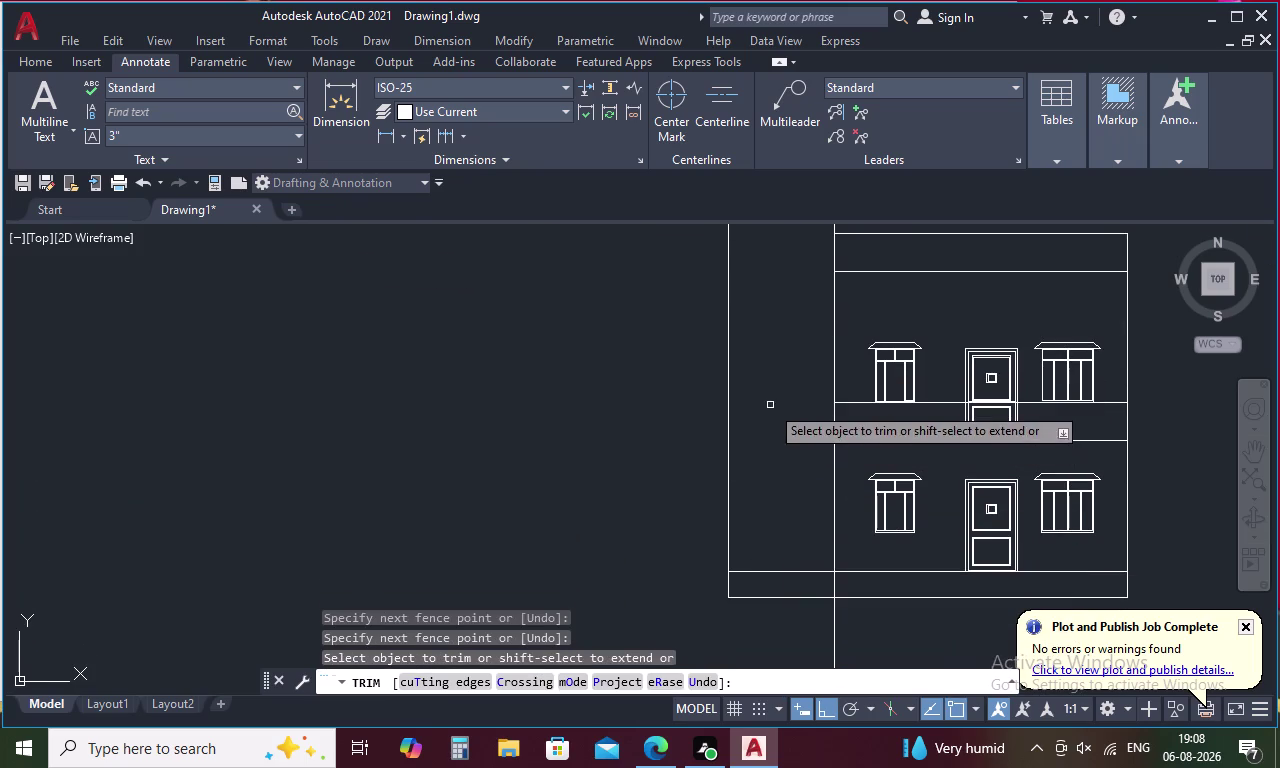
Trim the vertical line hanging below the front elevation so it ends at its base.
middle_drag(770, 405, 759, 430)
scroll(down, 3)
key(Escape)
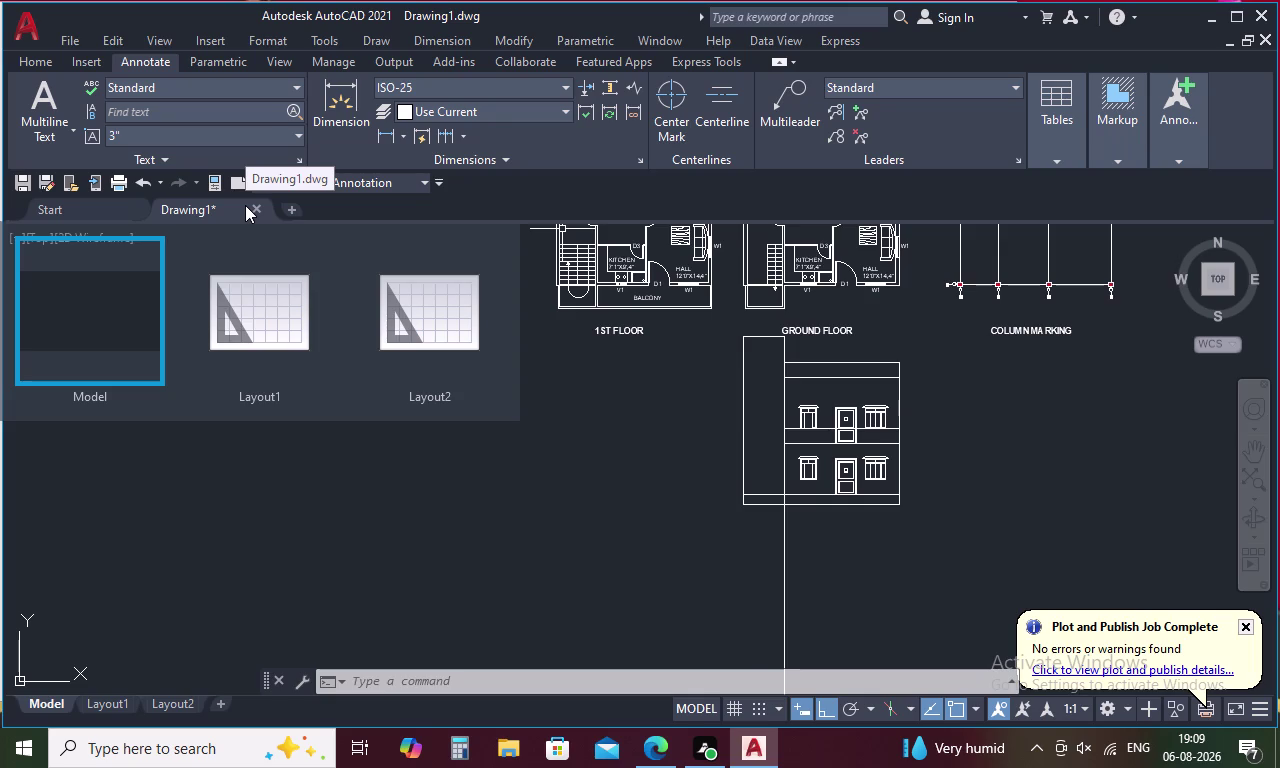
key(Escape)
key(t)
key(r)
key(space)
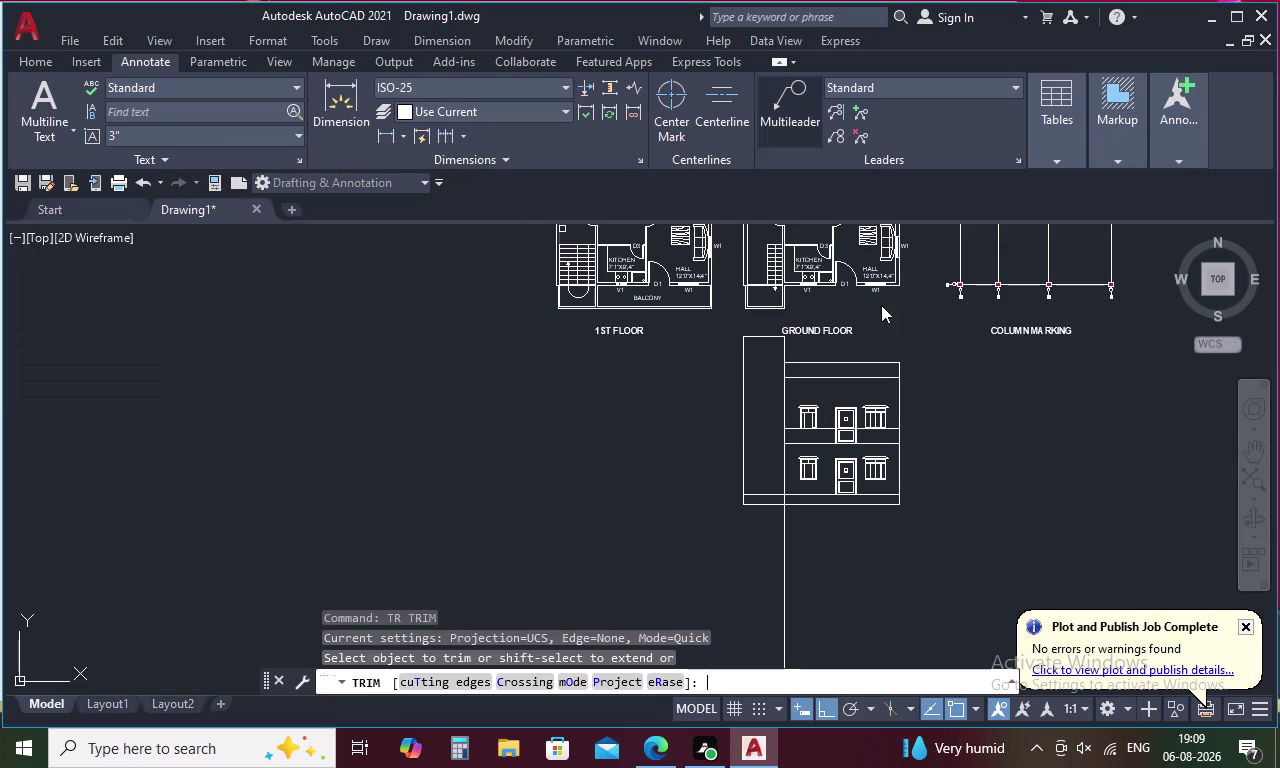
click(782, 510)
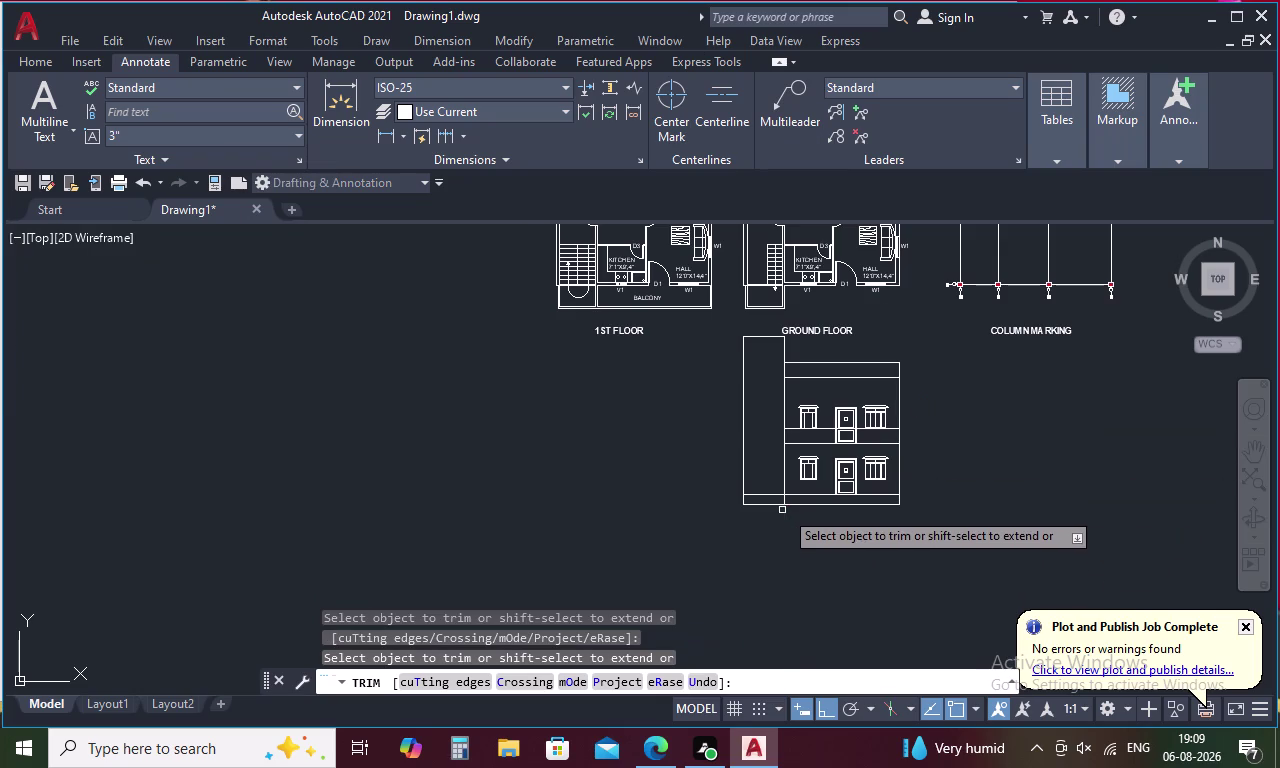
middle_drag(826, 375, 827, 418)
key(Escape)
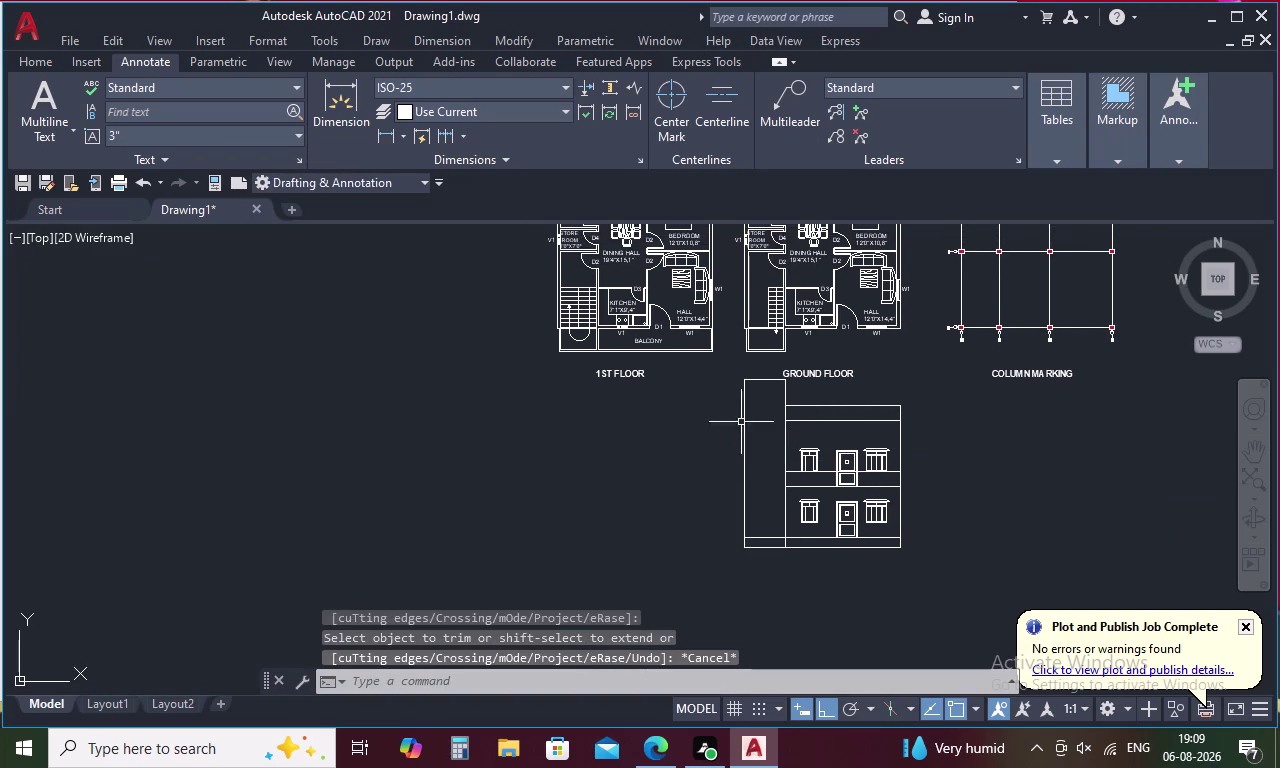
Offset an elevation line by 1 foot.
text(O)
key(space)
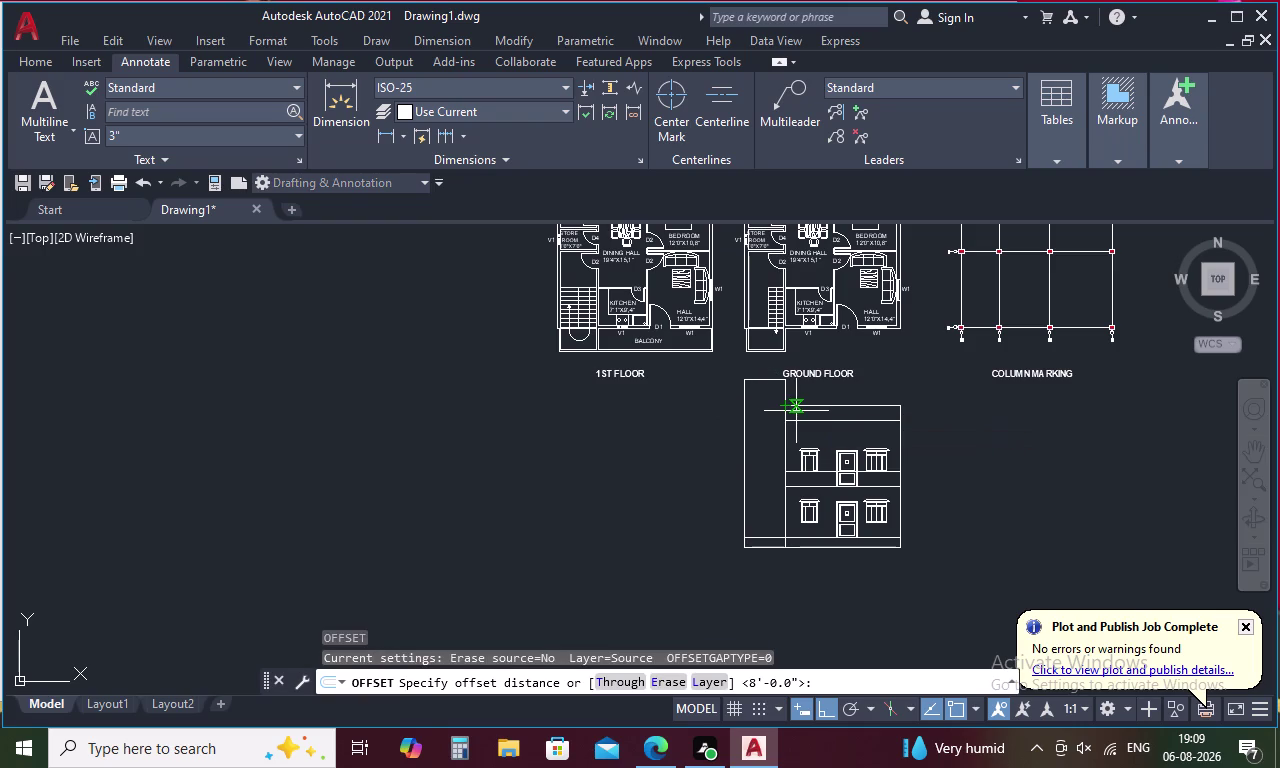
key(Escape)
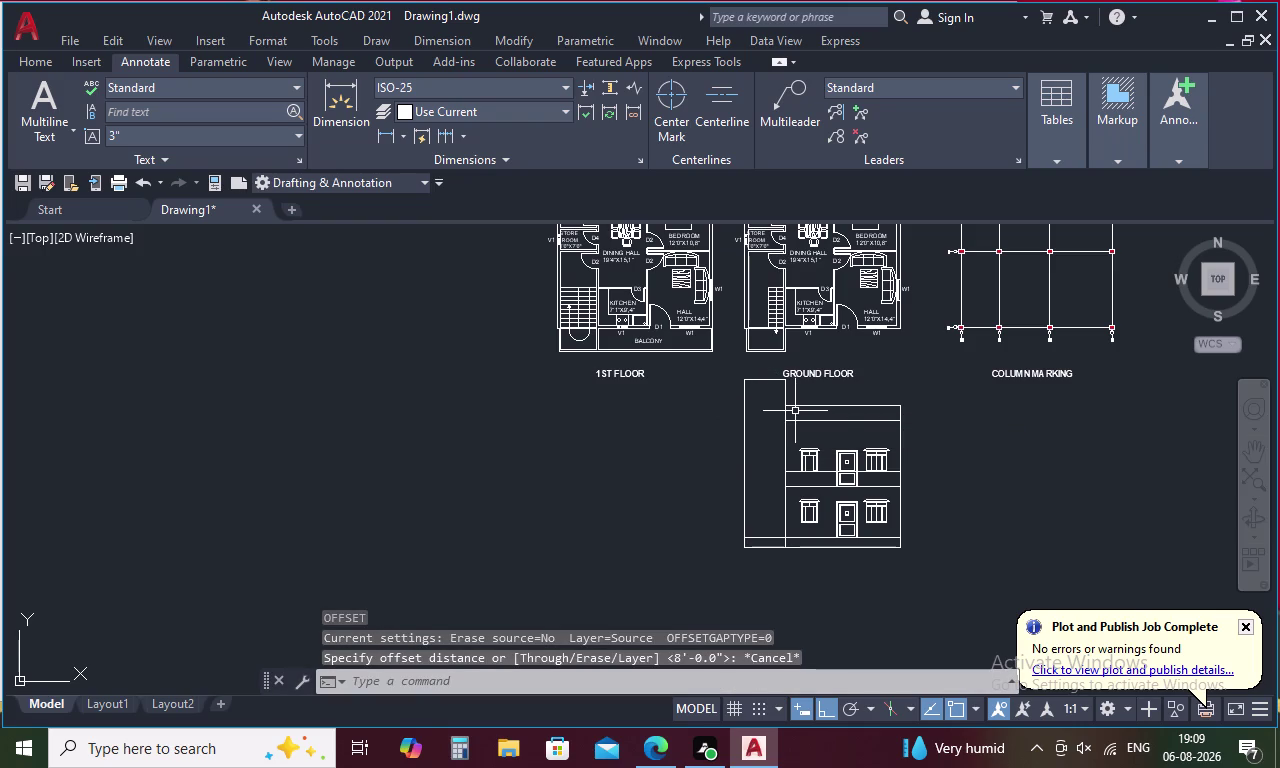
text(O 1)
key(apostrophe)
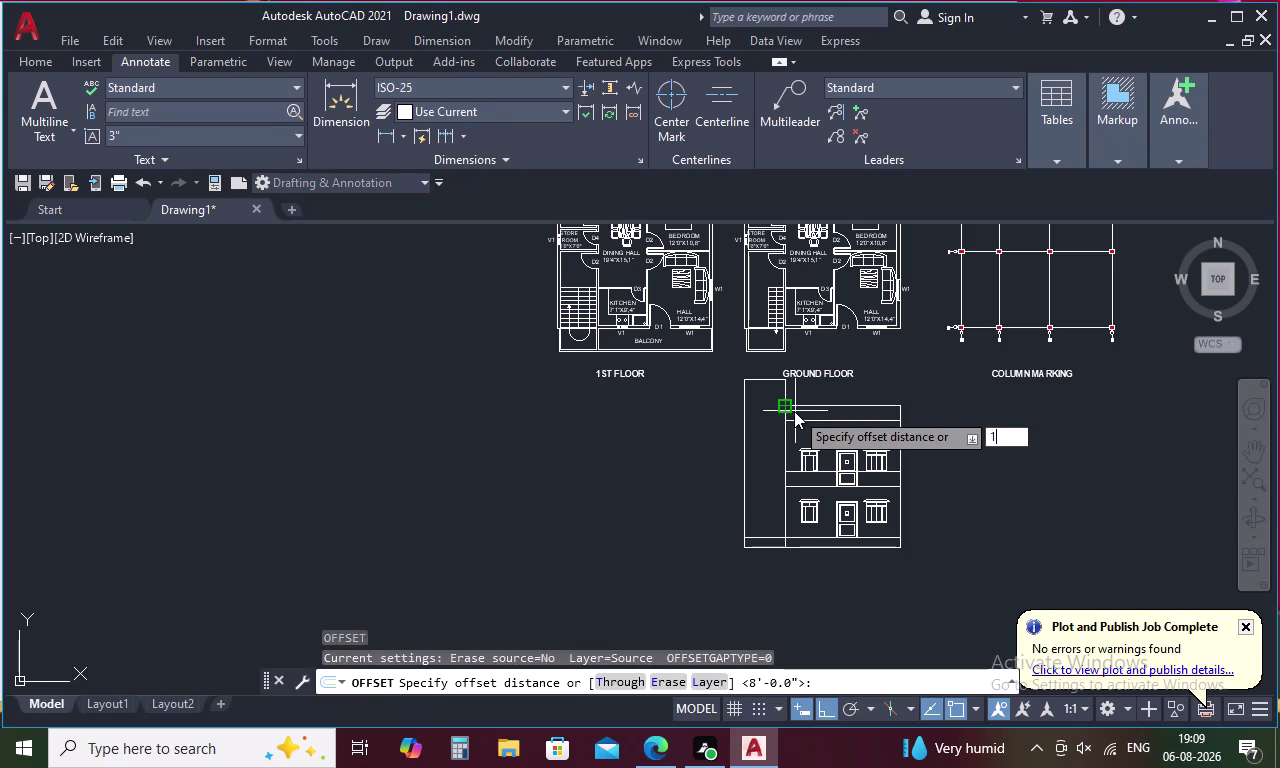
key(space)
click(768, 378)
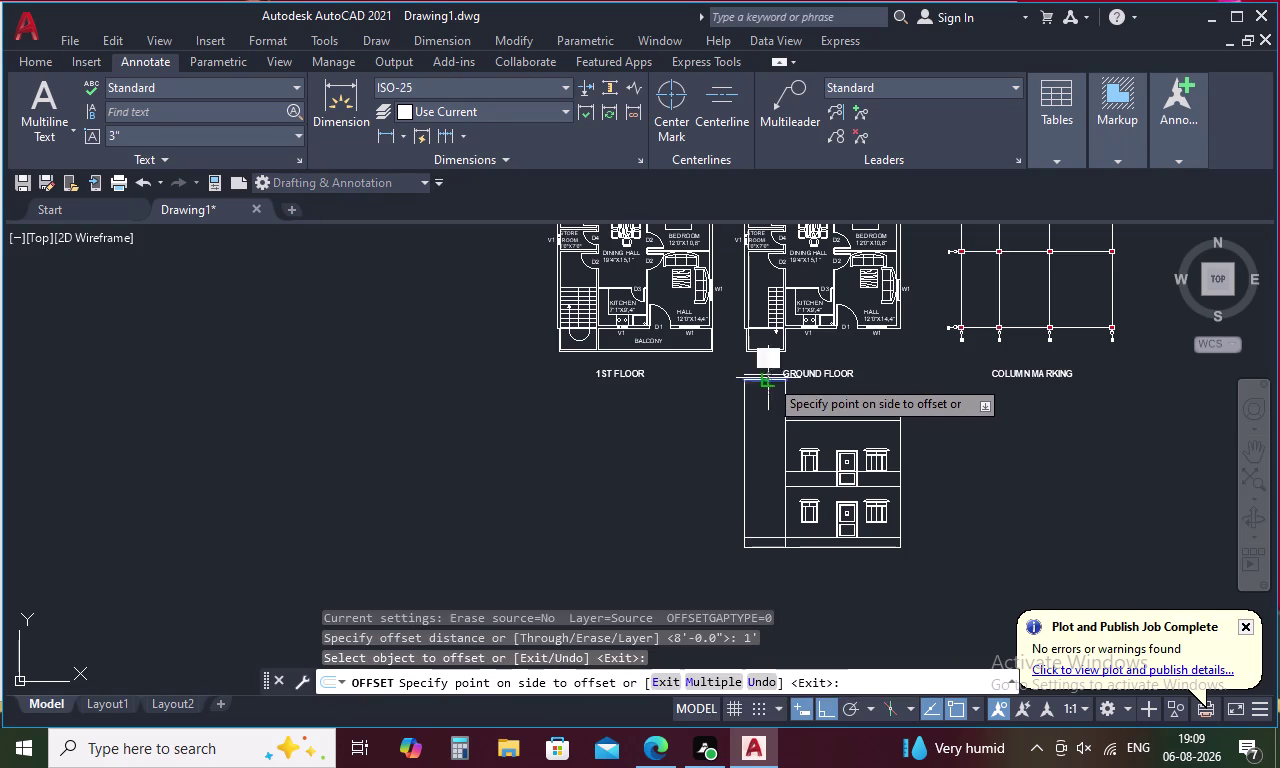
click(775, 401)
key(Escape)
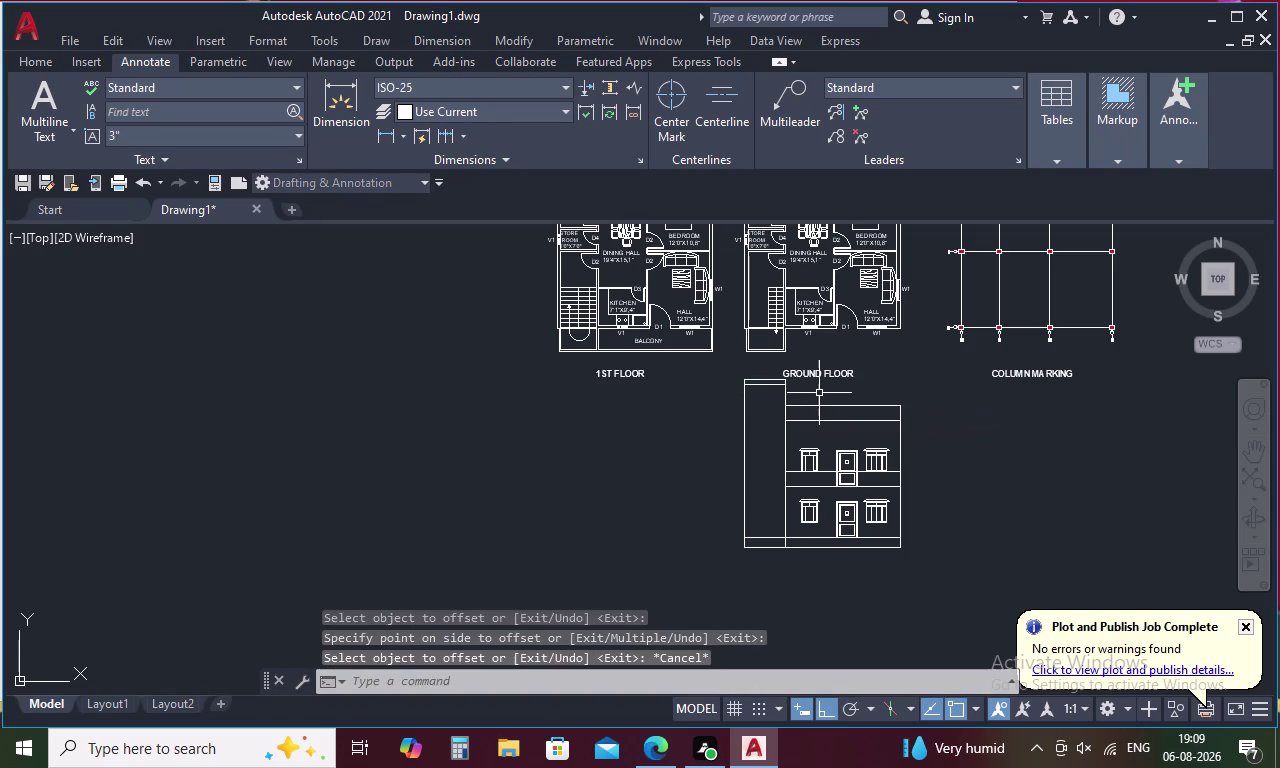
Draw a short line from the block's top corner, then delete the mistaken line.
scroll(up, 3)
text(L)
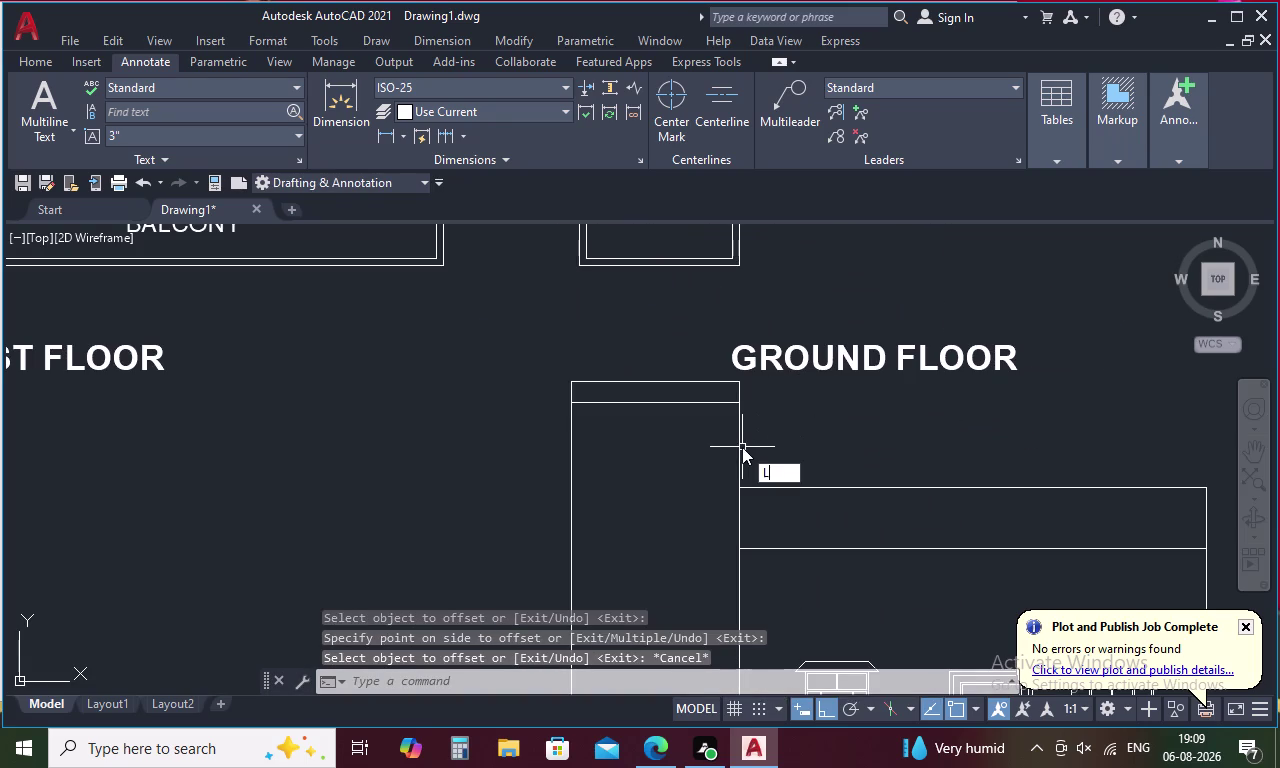
key(space)
click(743, 386)
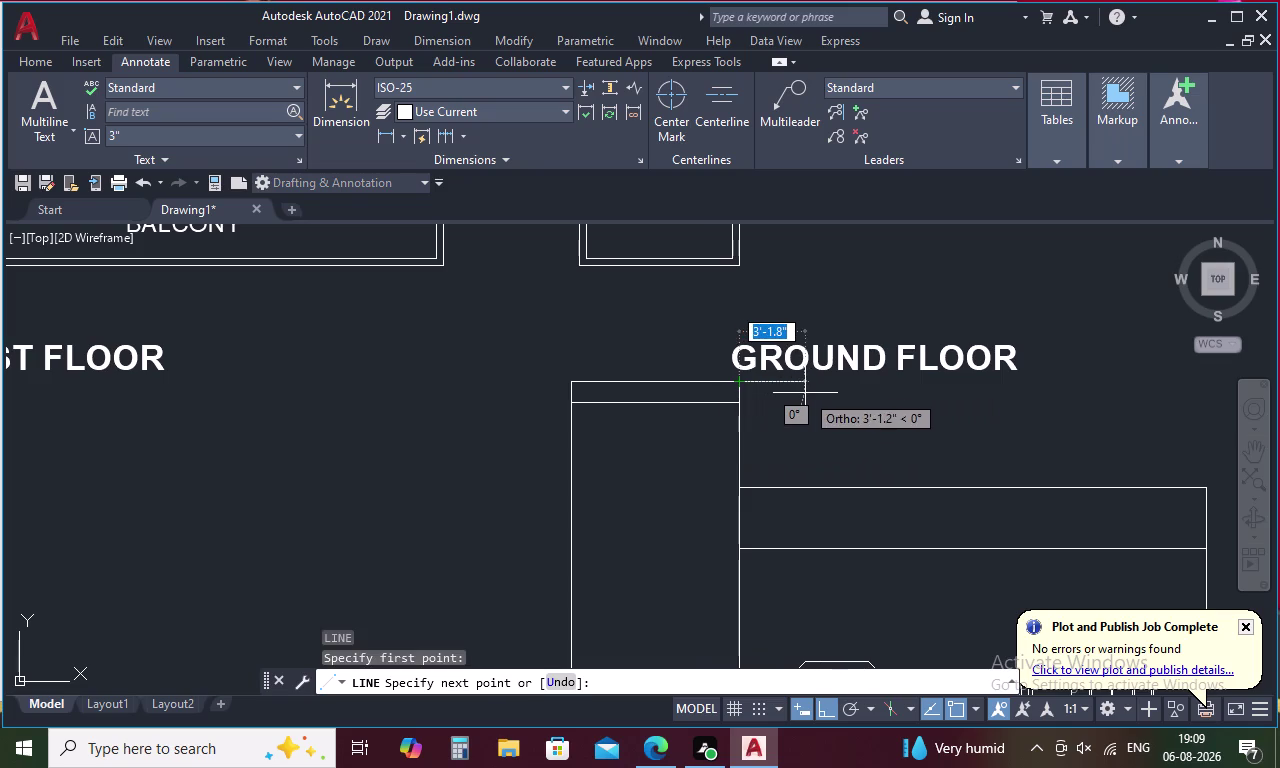
key(1)
key(Return)
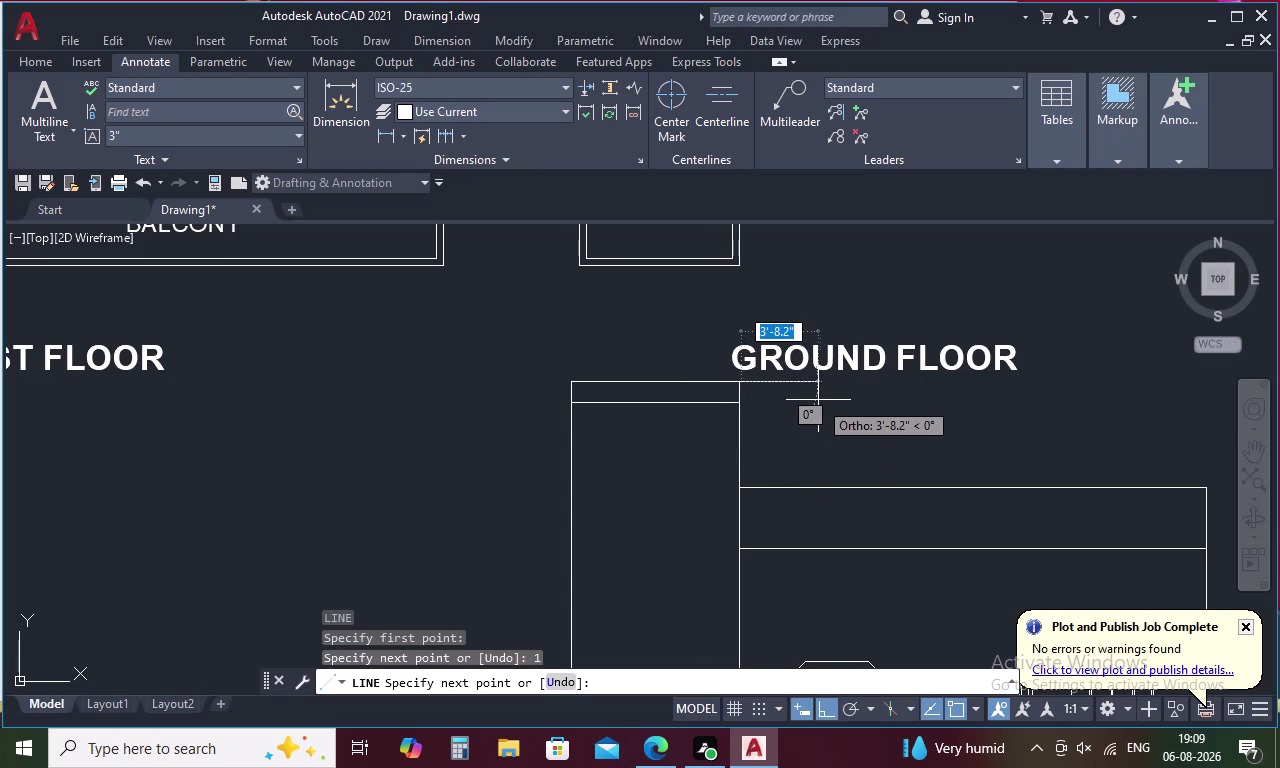
key(Escape)
scroll(up, 3)
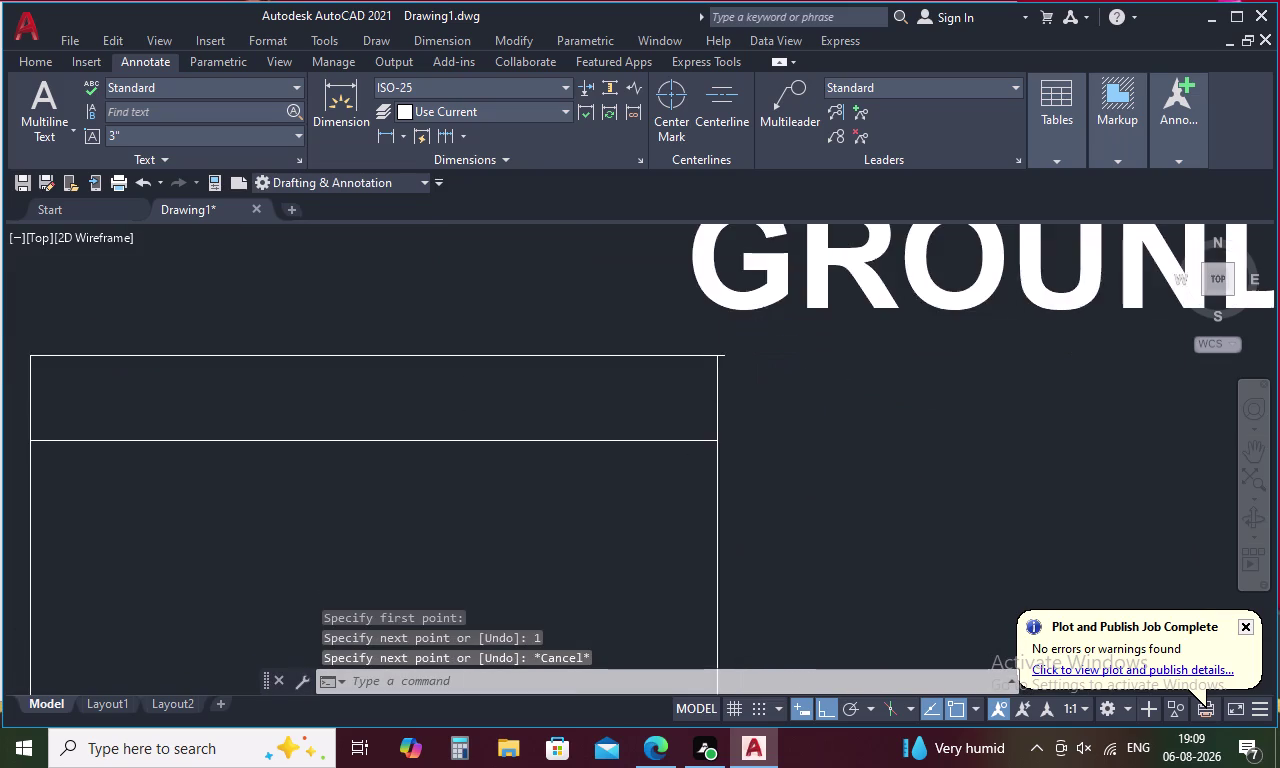
click(707, 335)
key(Delete)
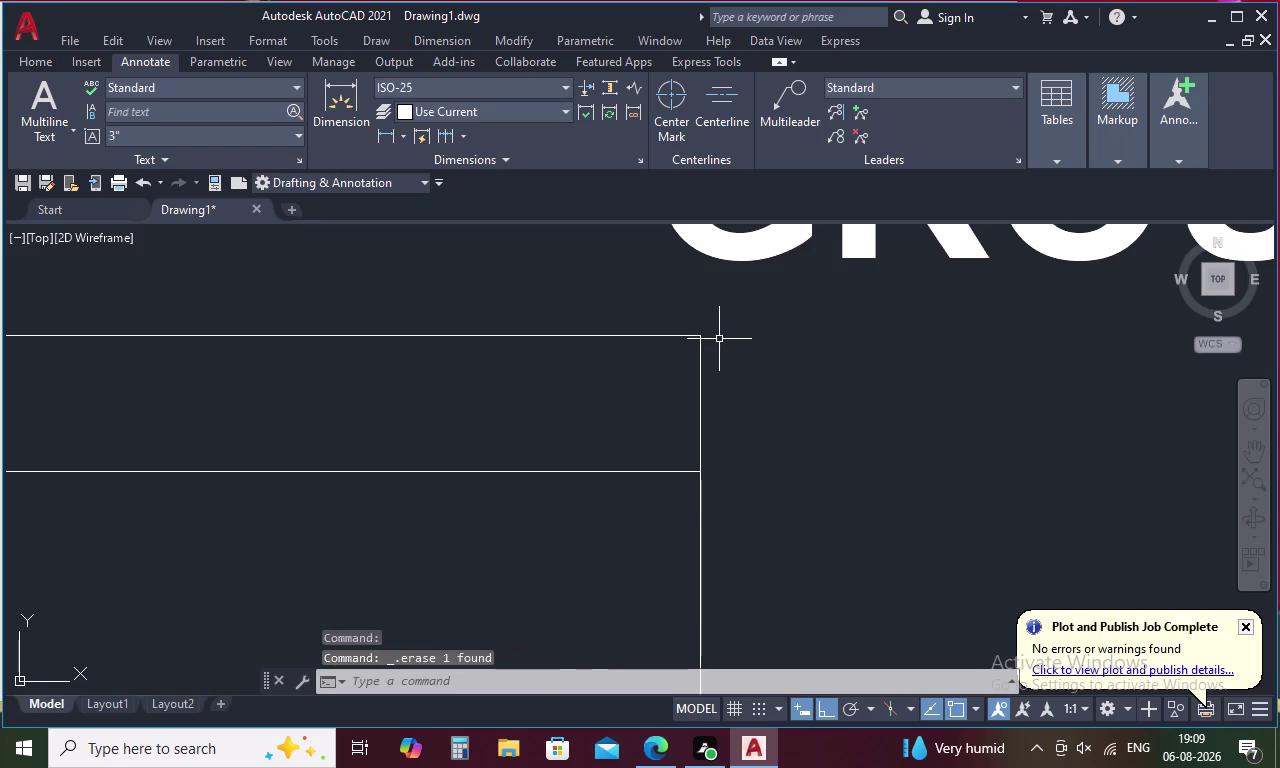
Abandon another 1' line attempt and delete the stray diagonal line.
text(L)
key(space)
key(1)
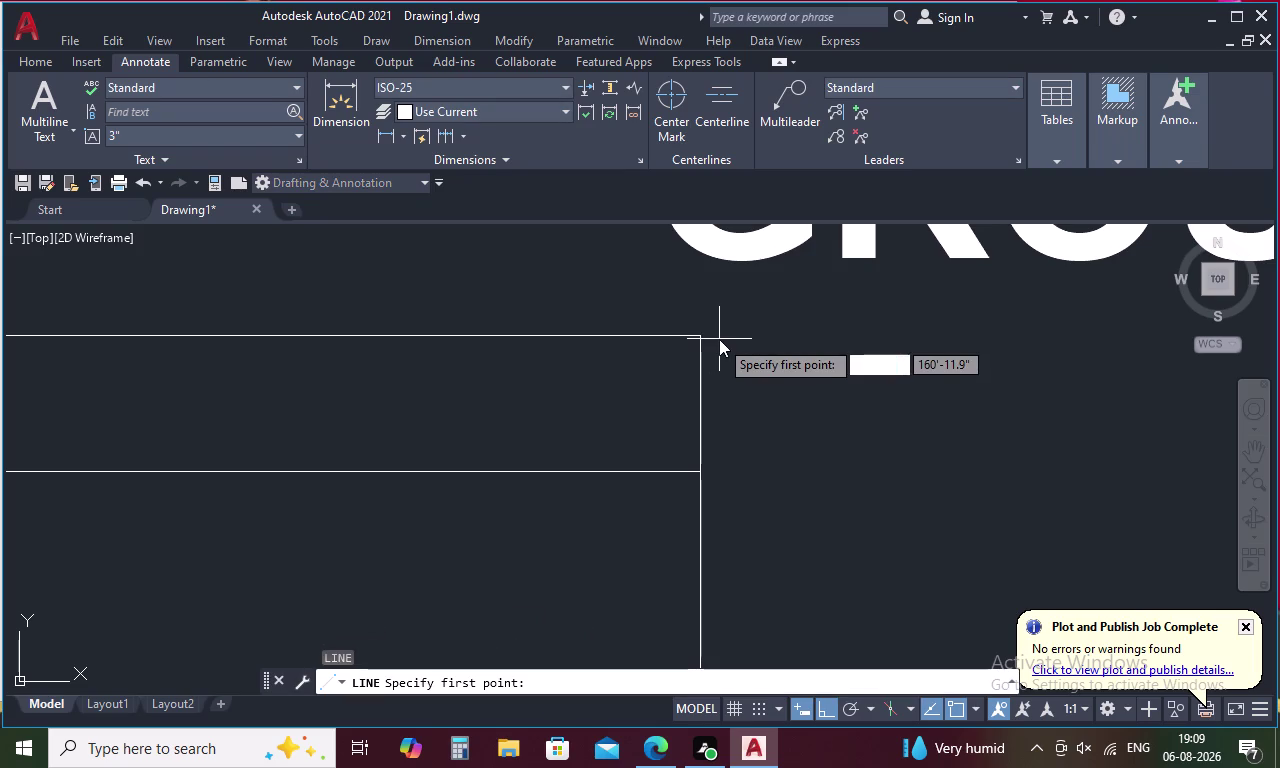
text(')
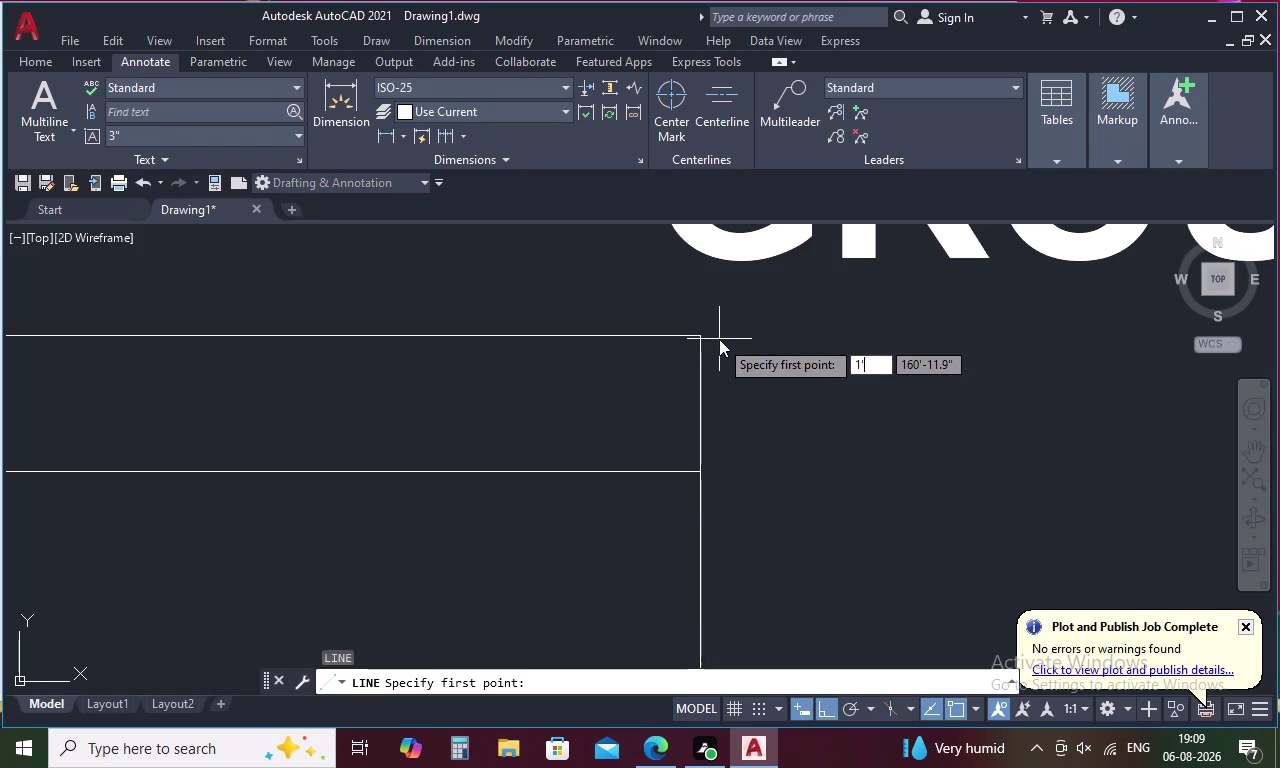
key(space)
click(705, 338)
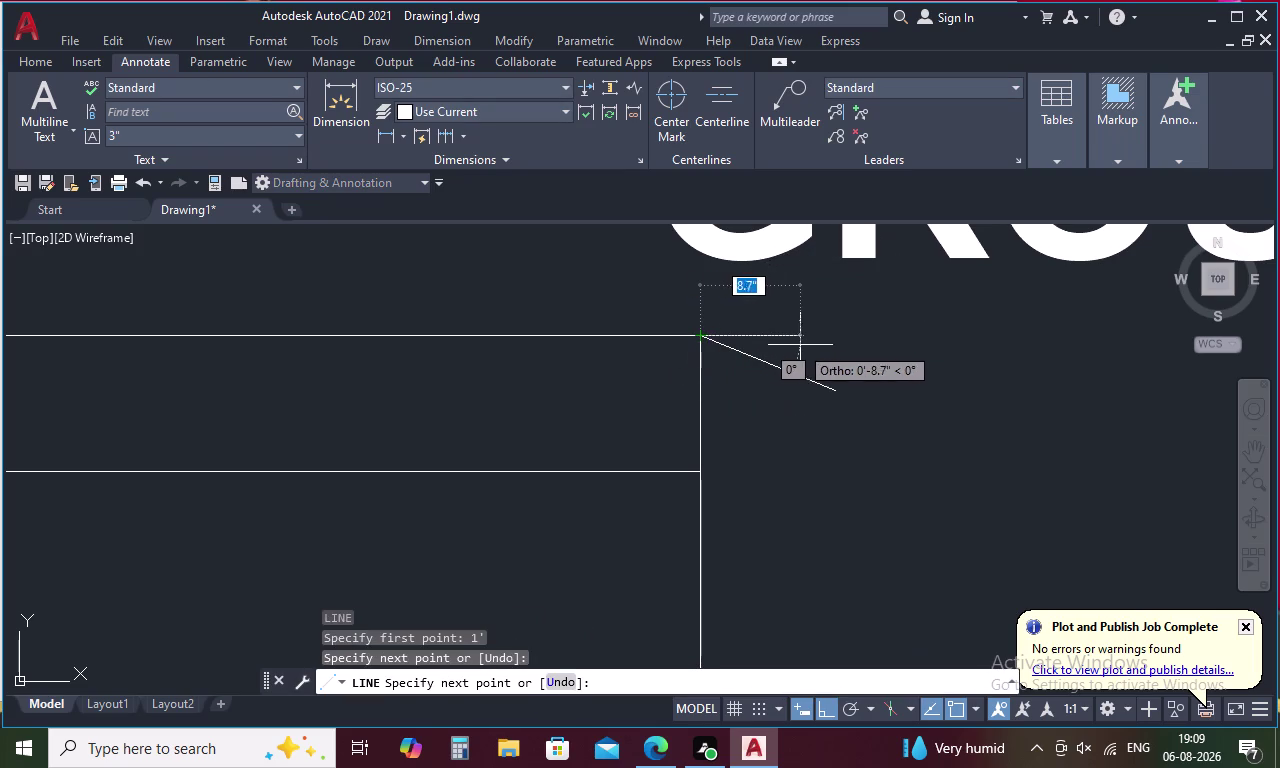
key(Escape)
click(793, 368)
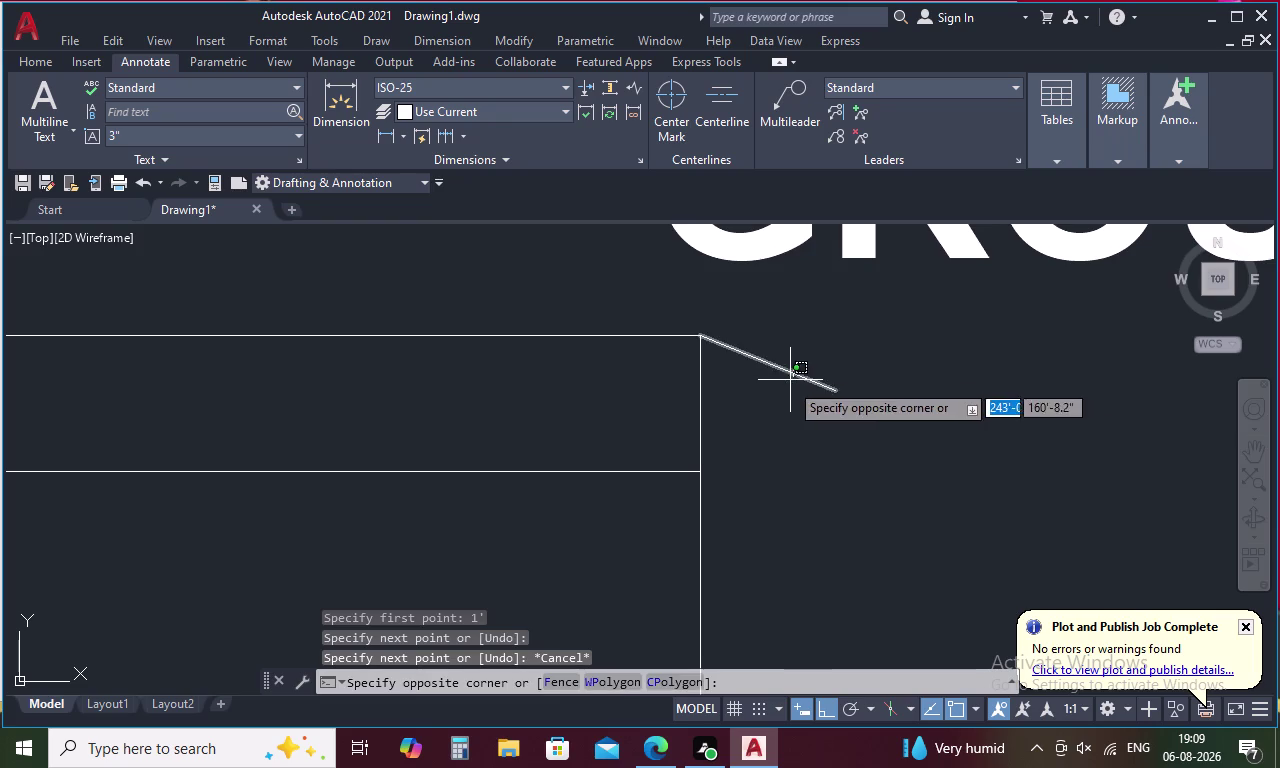
click(789, 382)
key(Delete)
Draw the projection lines from the top corner: 1' right, 1' down, back to the edge.
text(L)
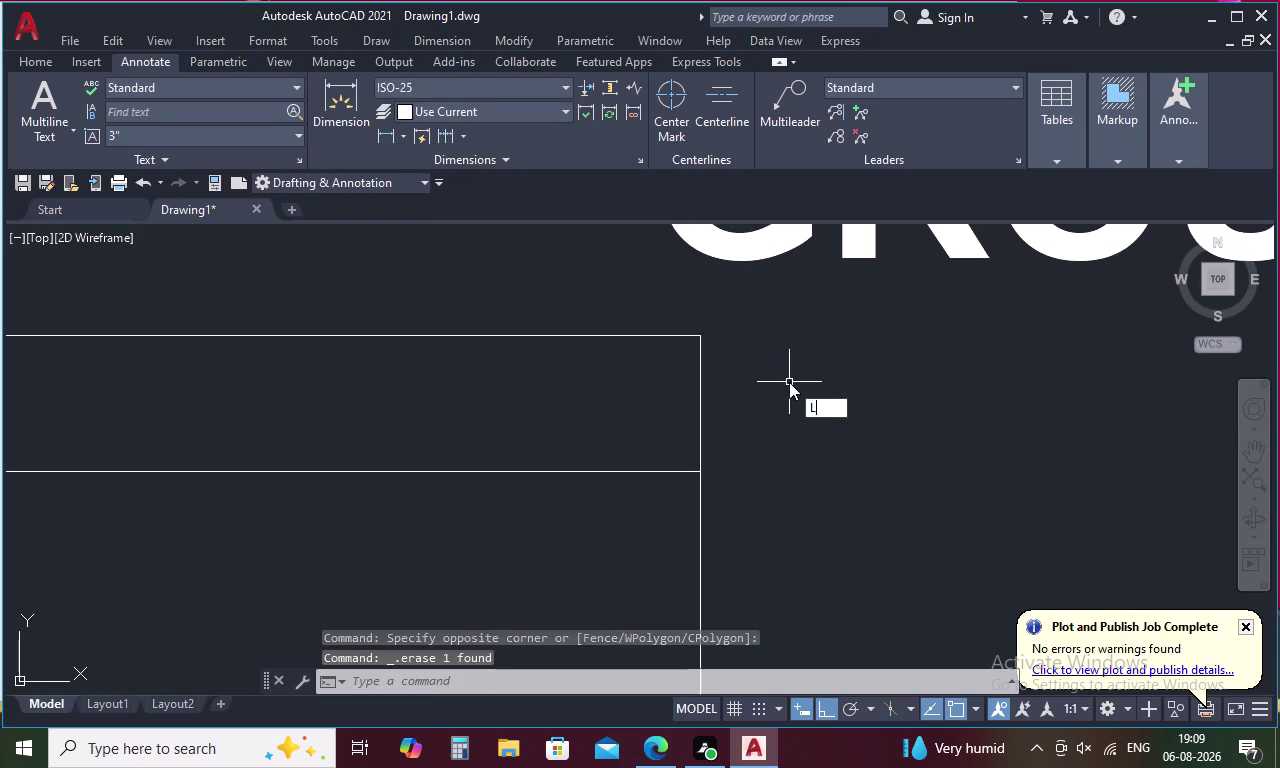
key(space)
click(702, 337)
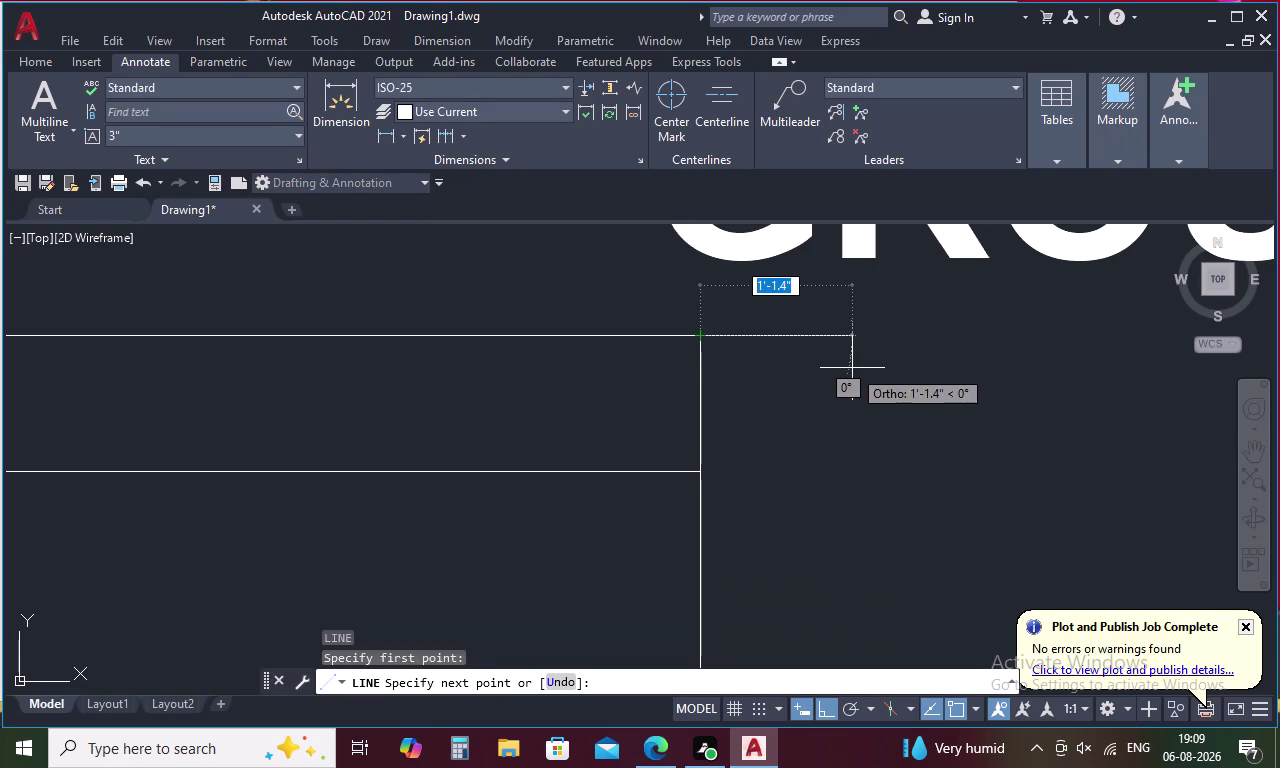
text(1[)
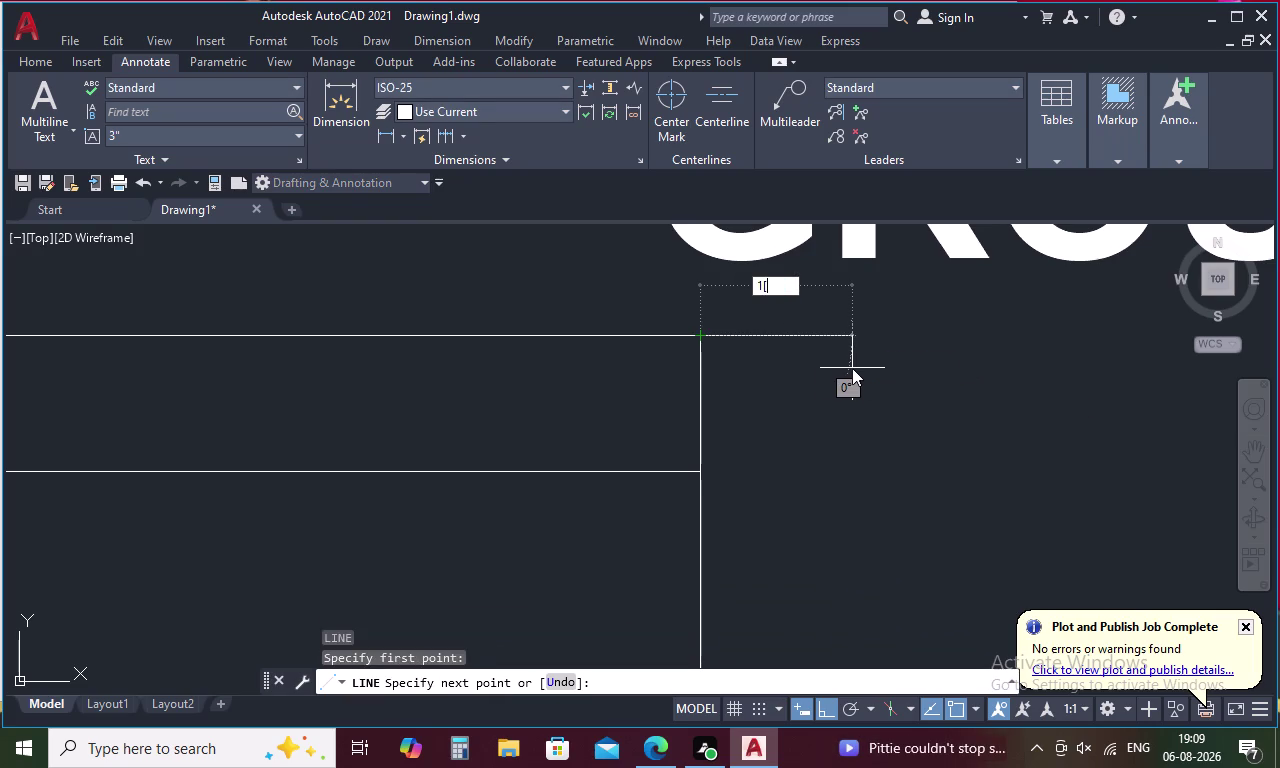
key(BackSpace)
text(')
key(space)
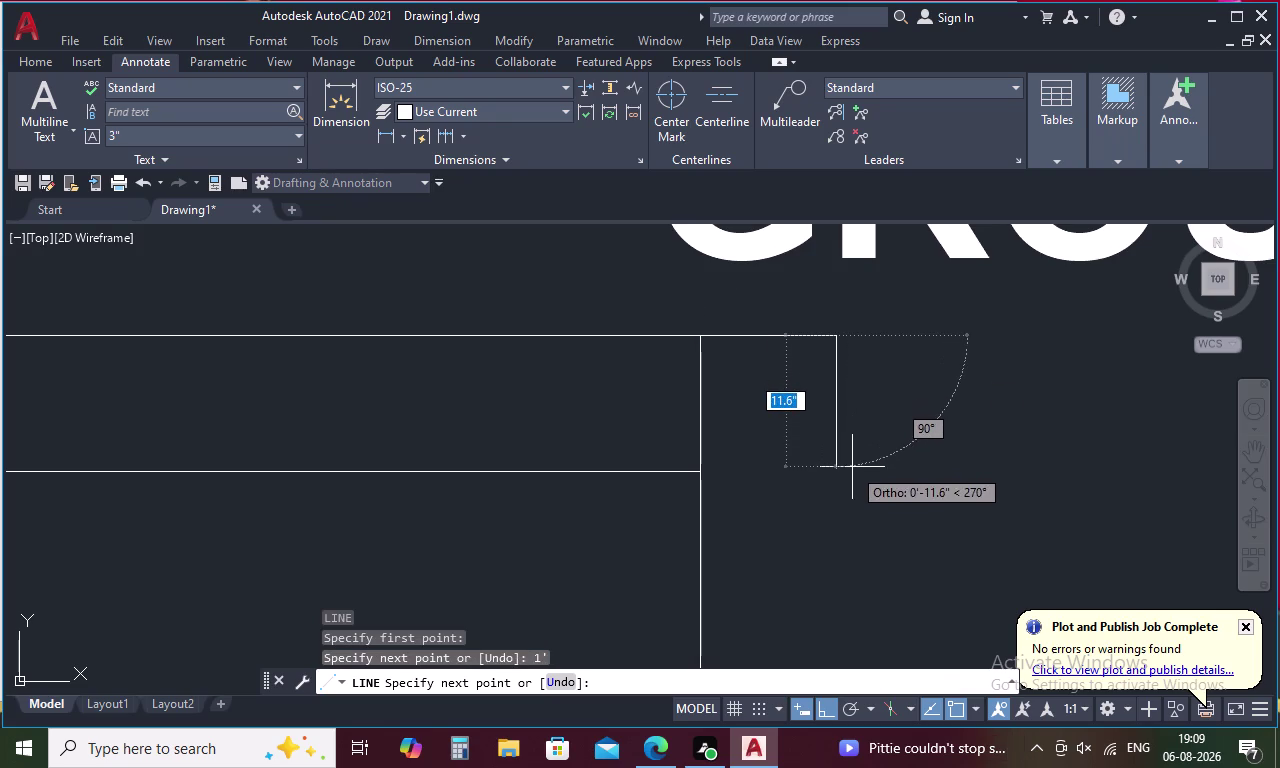
key(1)
key(apostrophe)
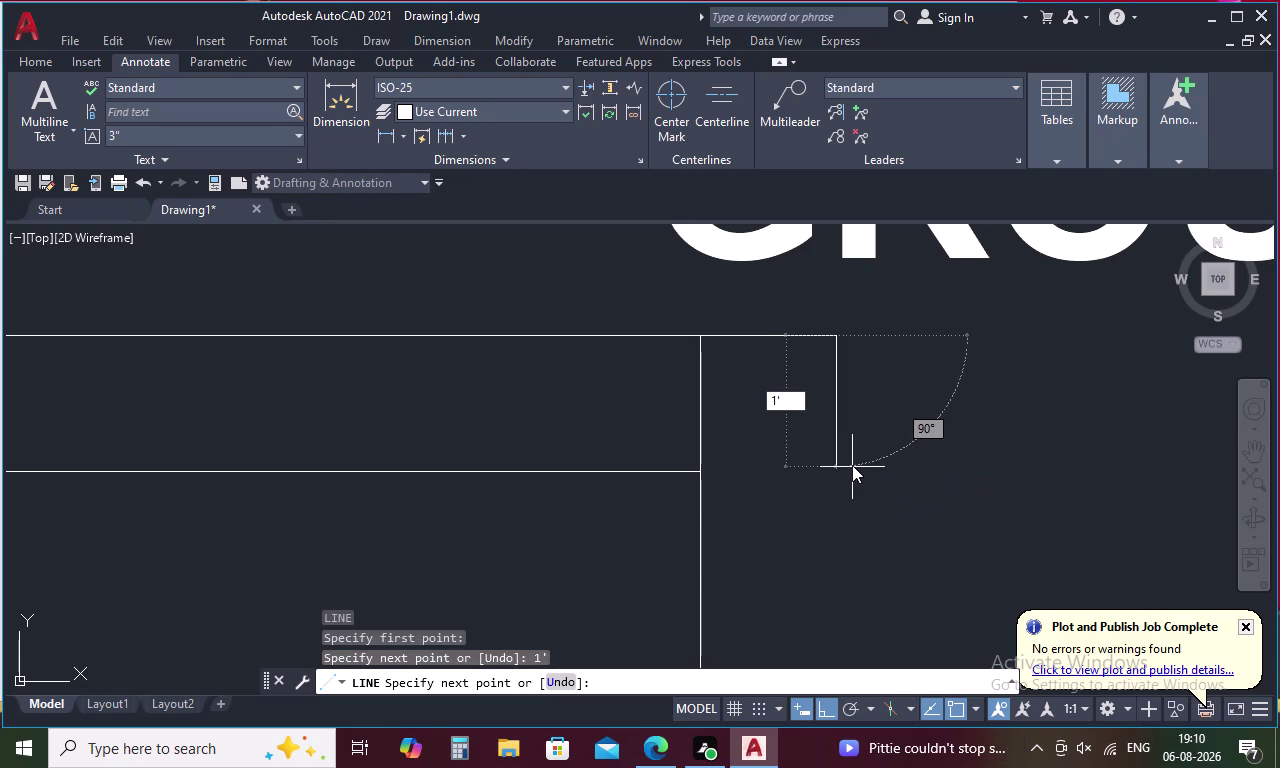
key(space)
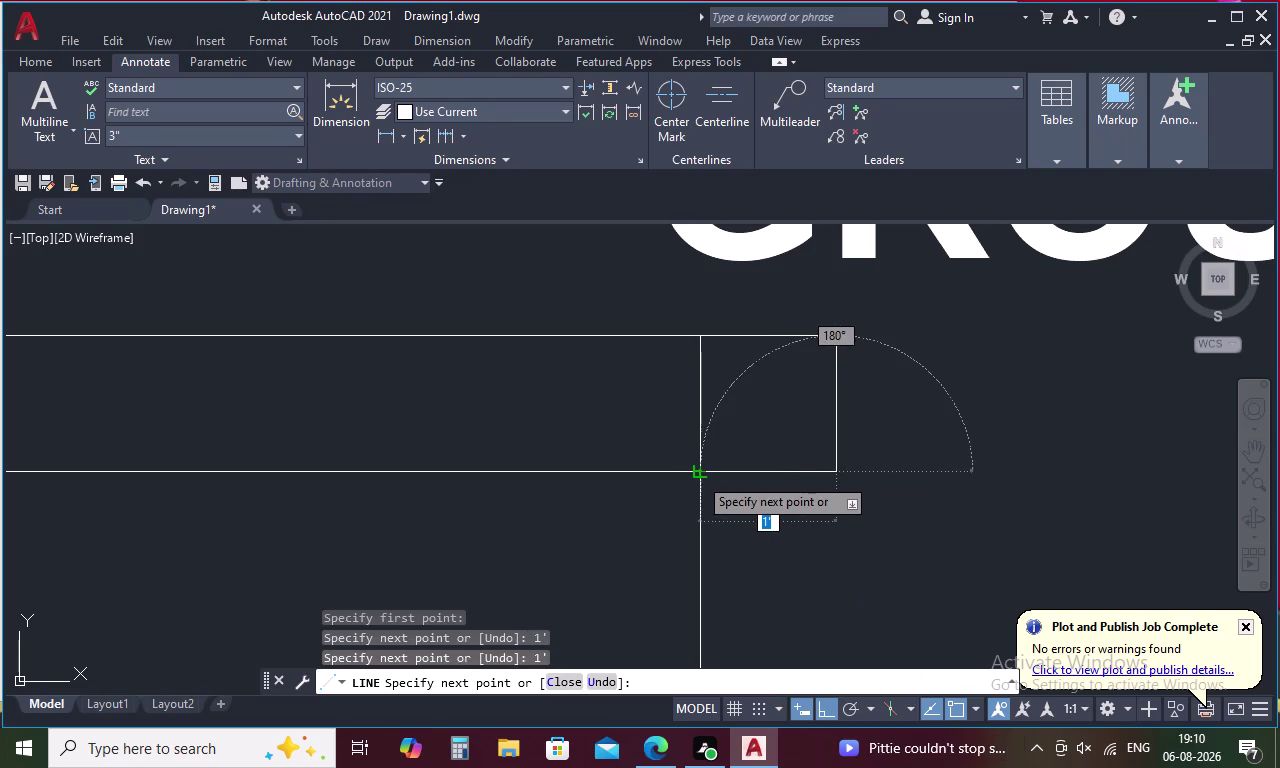
click(698, 476)
key(Escape)
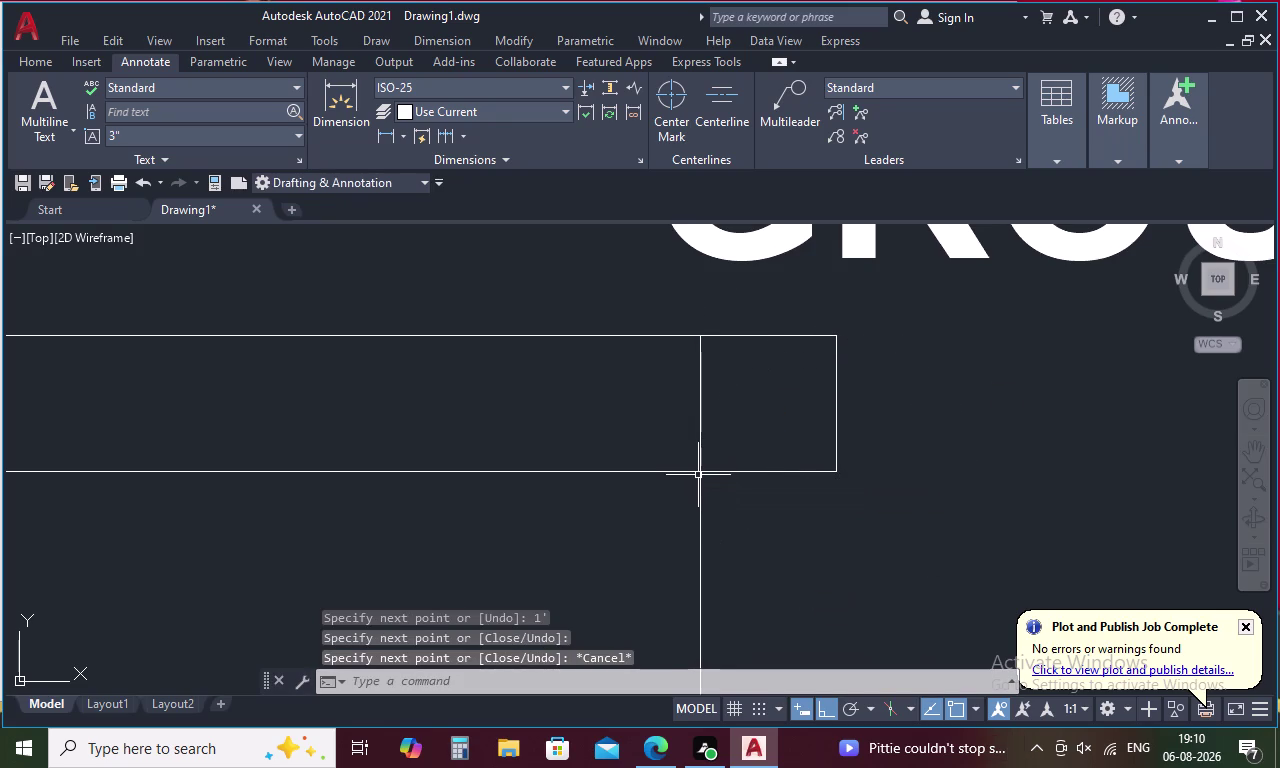
Trim away the inner line dividing the new one-foot box.
key(t)
key(r)
key(space)
click(698, 431)
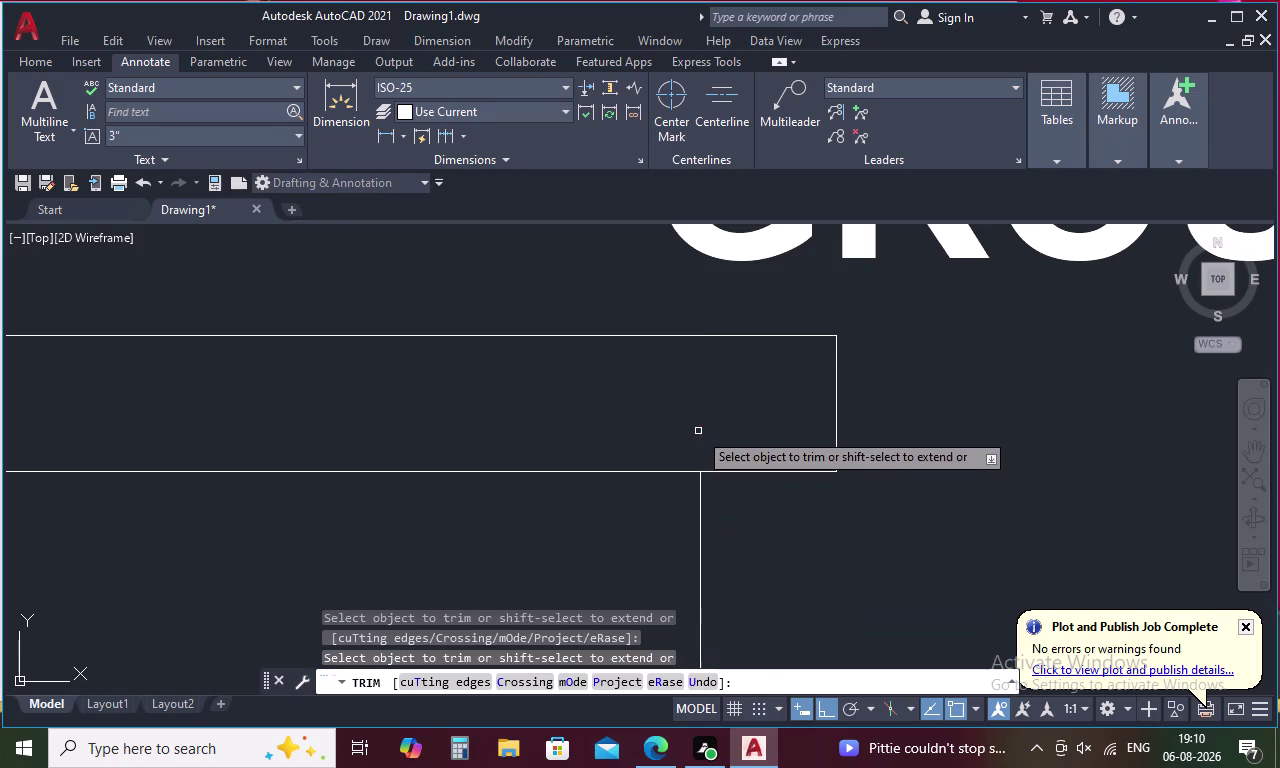
End trimming and center the two-storey elevation below the ground-floor plan.
scroll(down, 3)
middle_drag(726, 483, 735, 409)
scroll(down, 3)
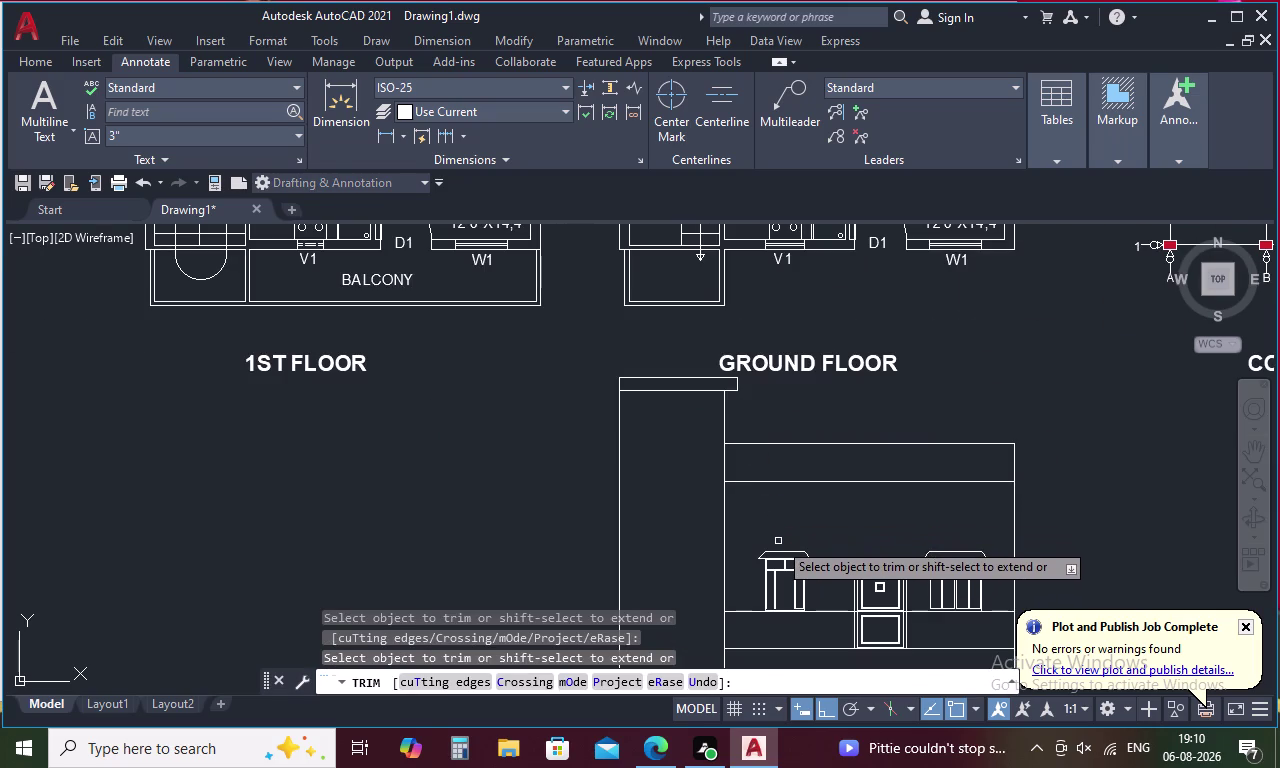
scroll(down, 3)
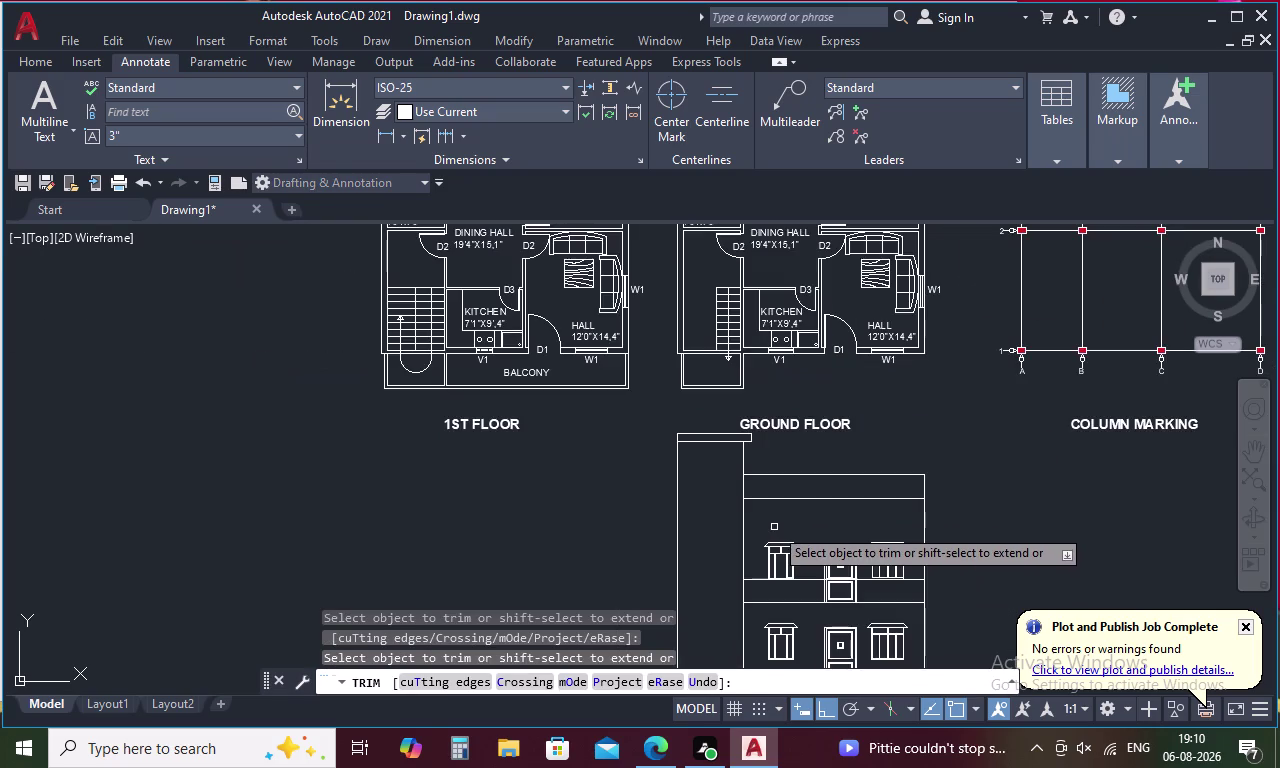
middle_drag(774, 522, 770, 412)
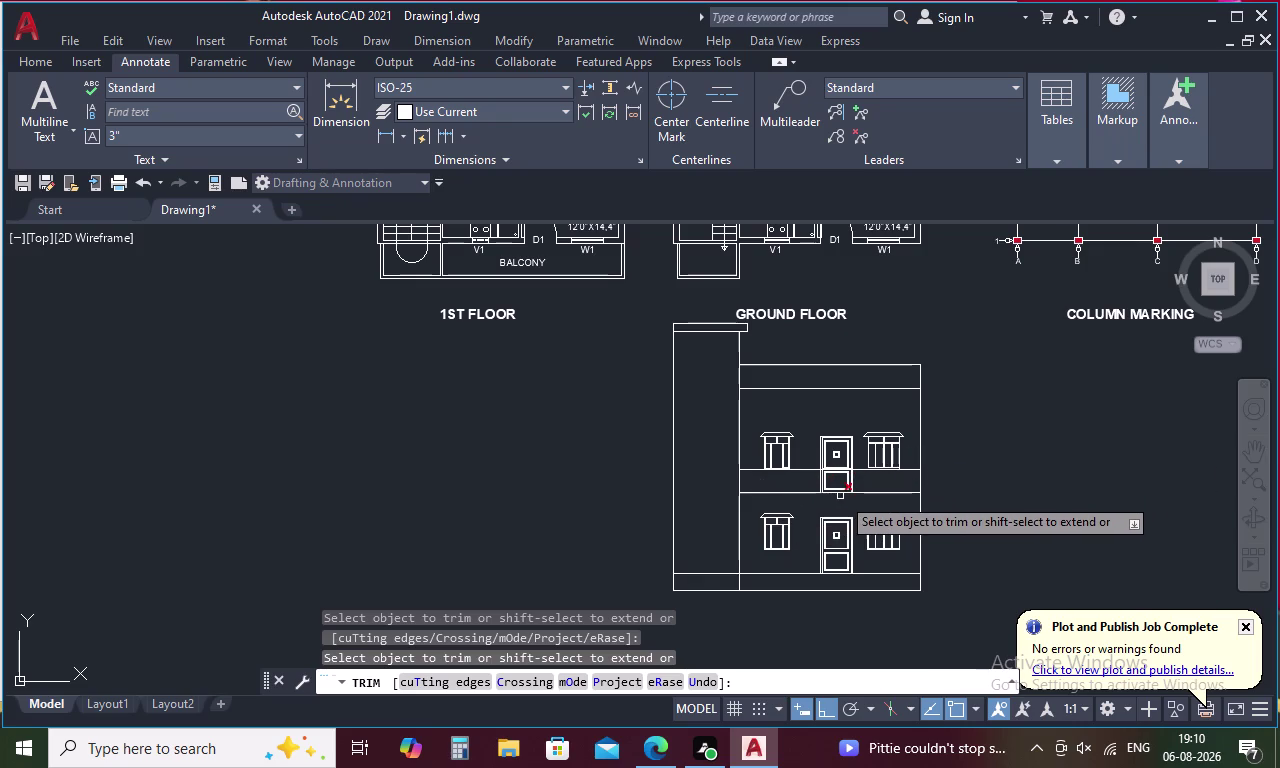
scroll(down, 3)
middle_drag(830, 505, 813, 441)
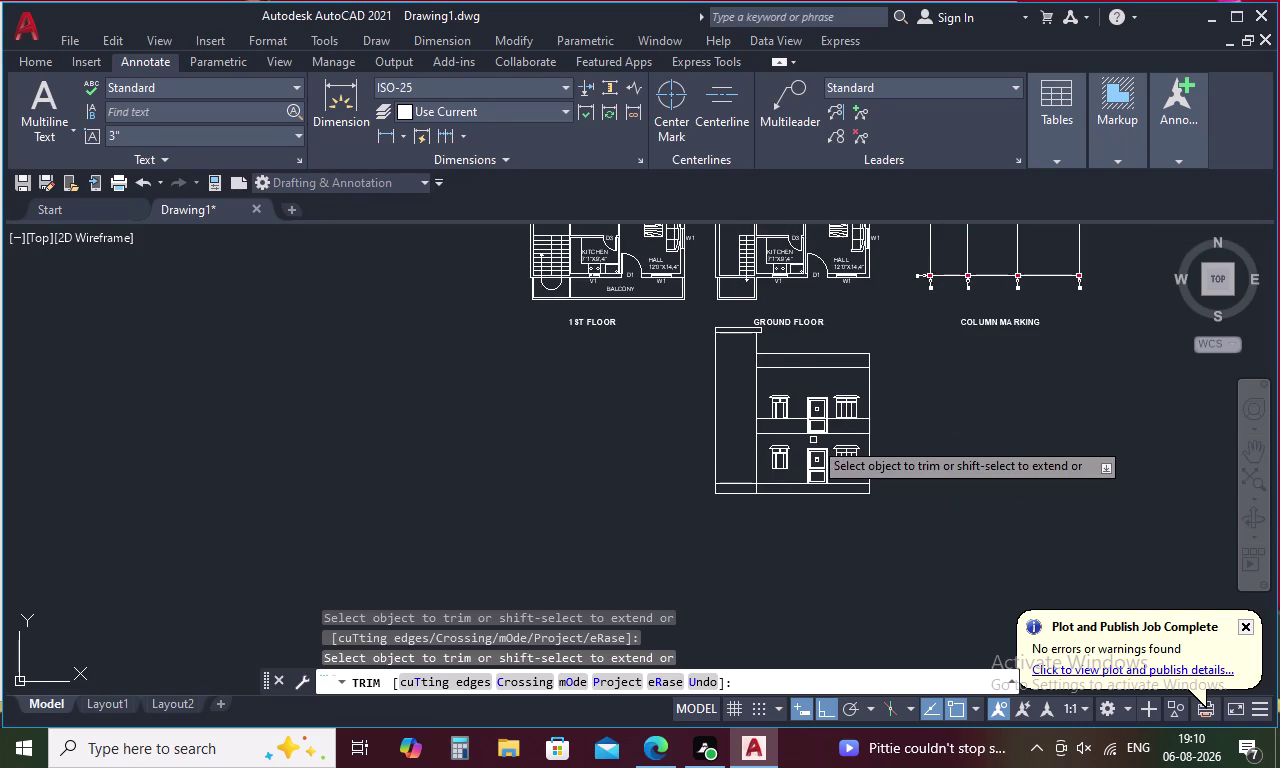
scroll(up, 3)
scroll(up, 3)
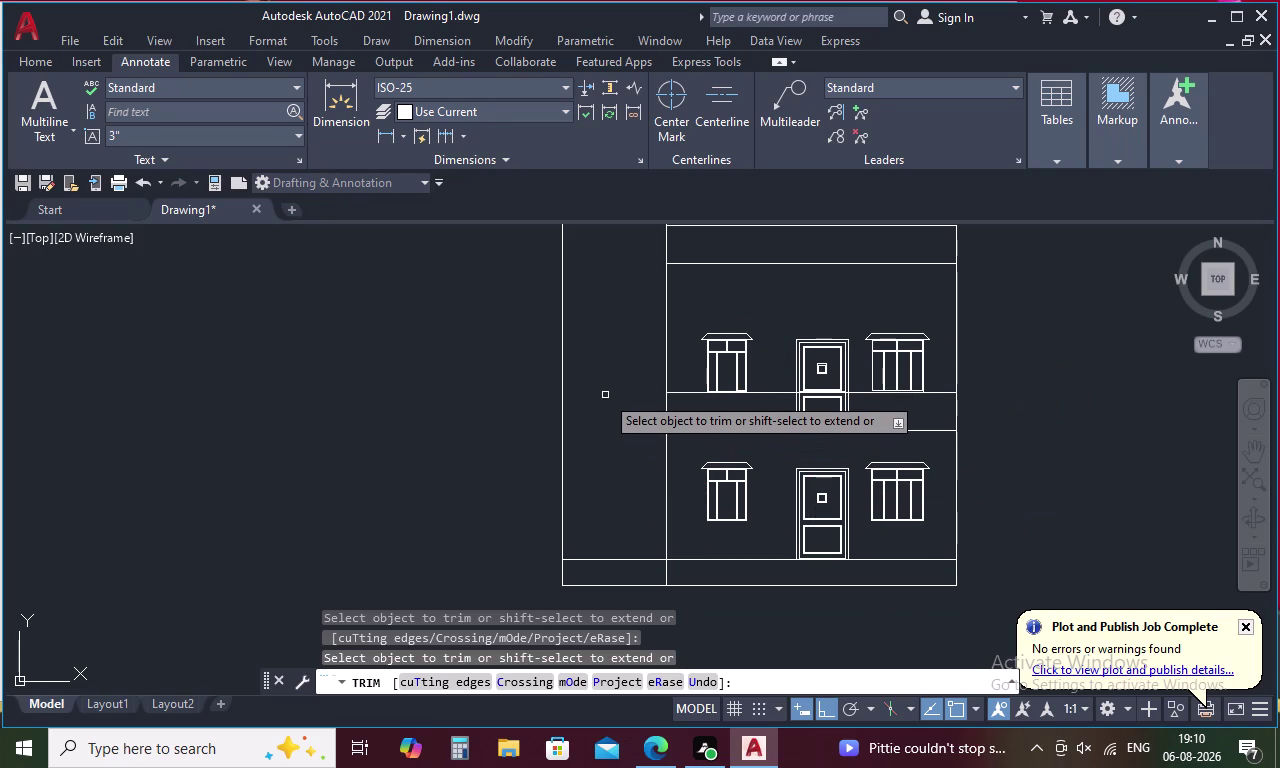
scroll(down, 3)
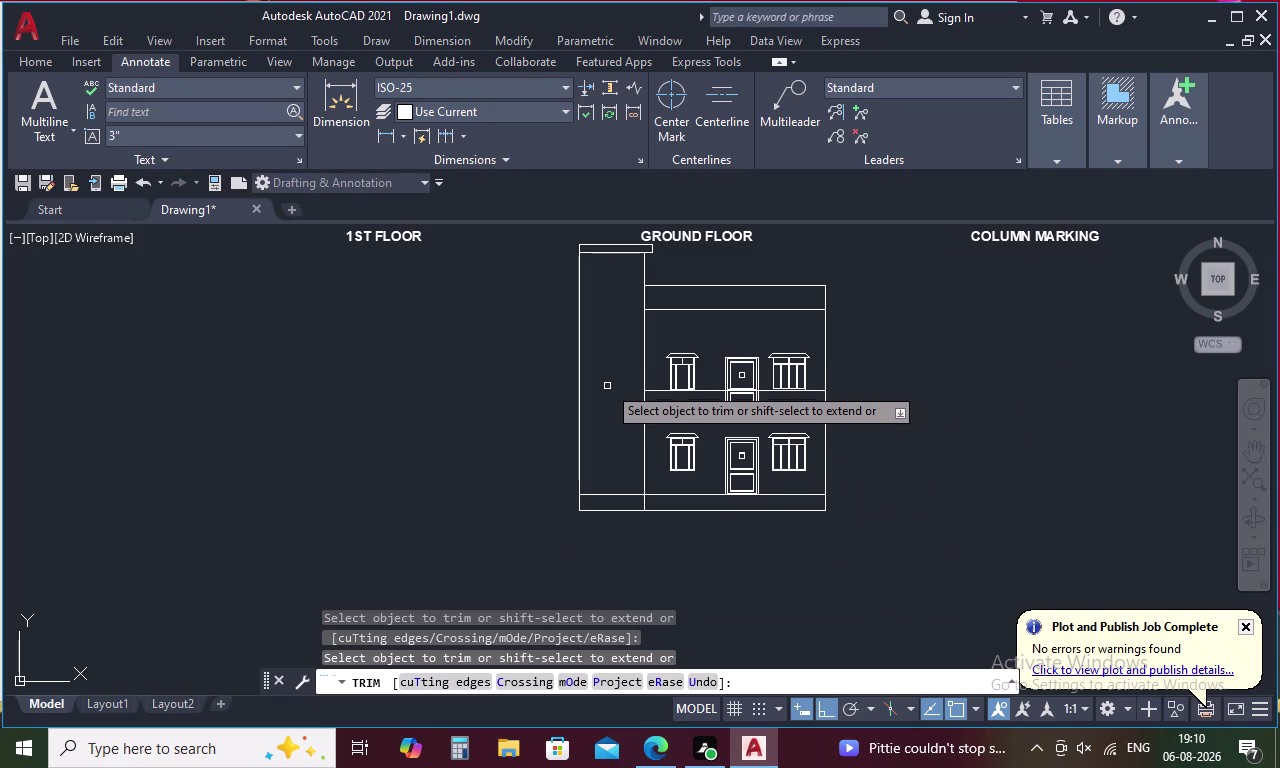
key(Escape)
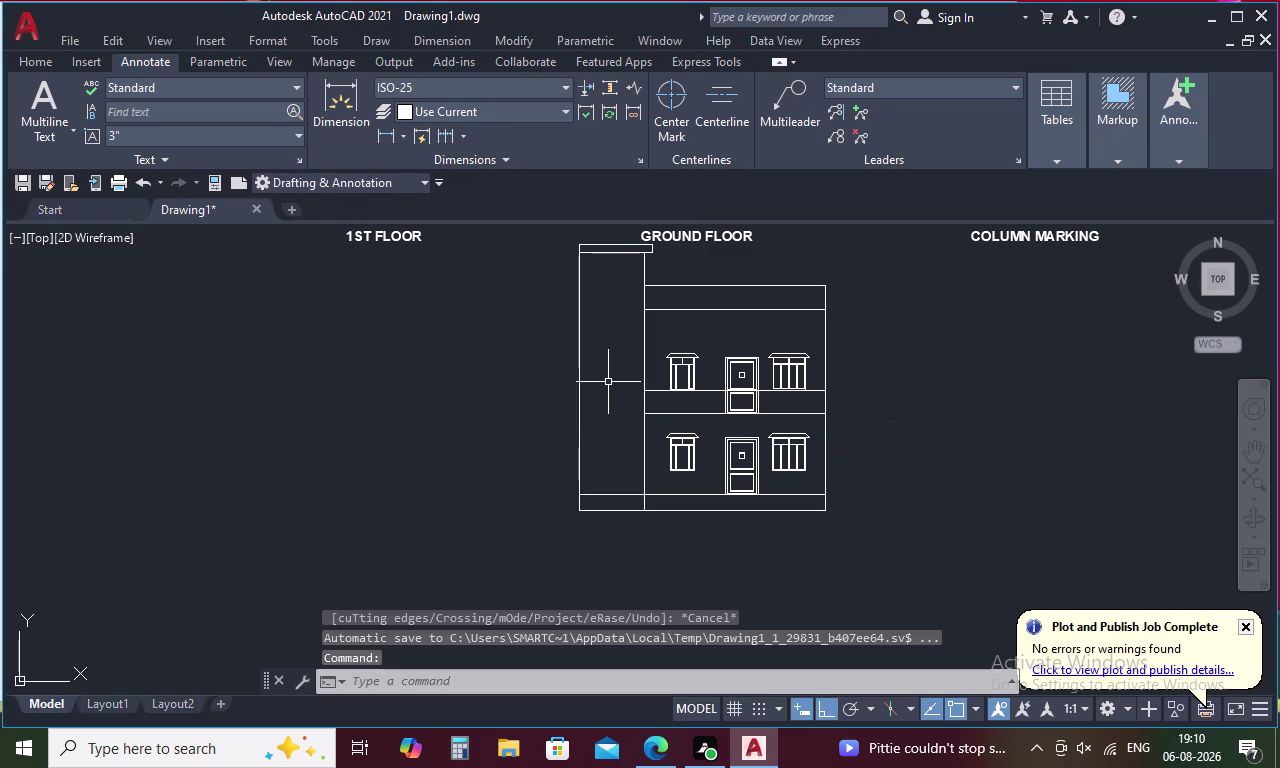
middle_drag(612, 383, 713, 410)
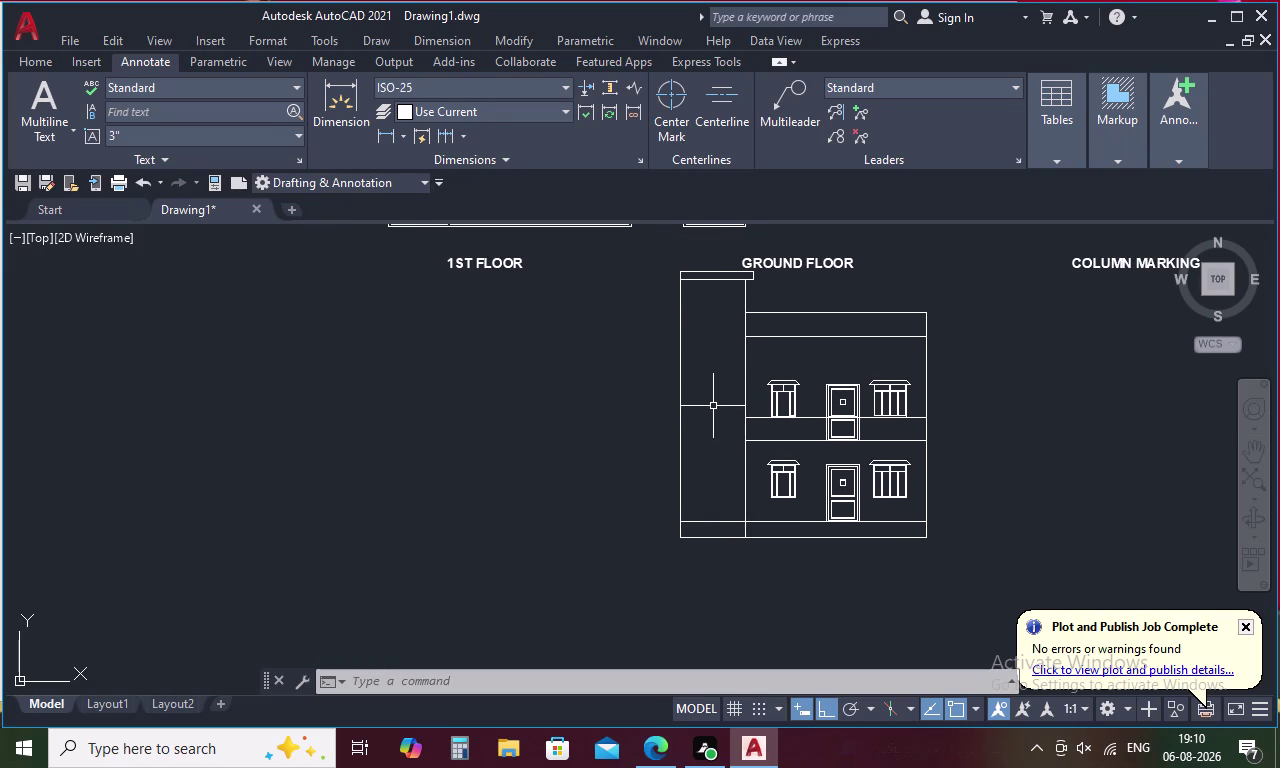
Draw a vertical guide line from the elevation top to the ground line, and a window-level horizontal line.
text(L)
key(space)
click(716, 282)
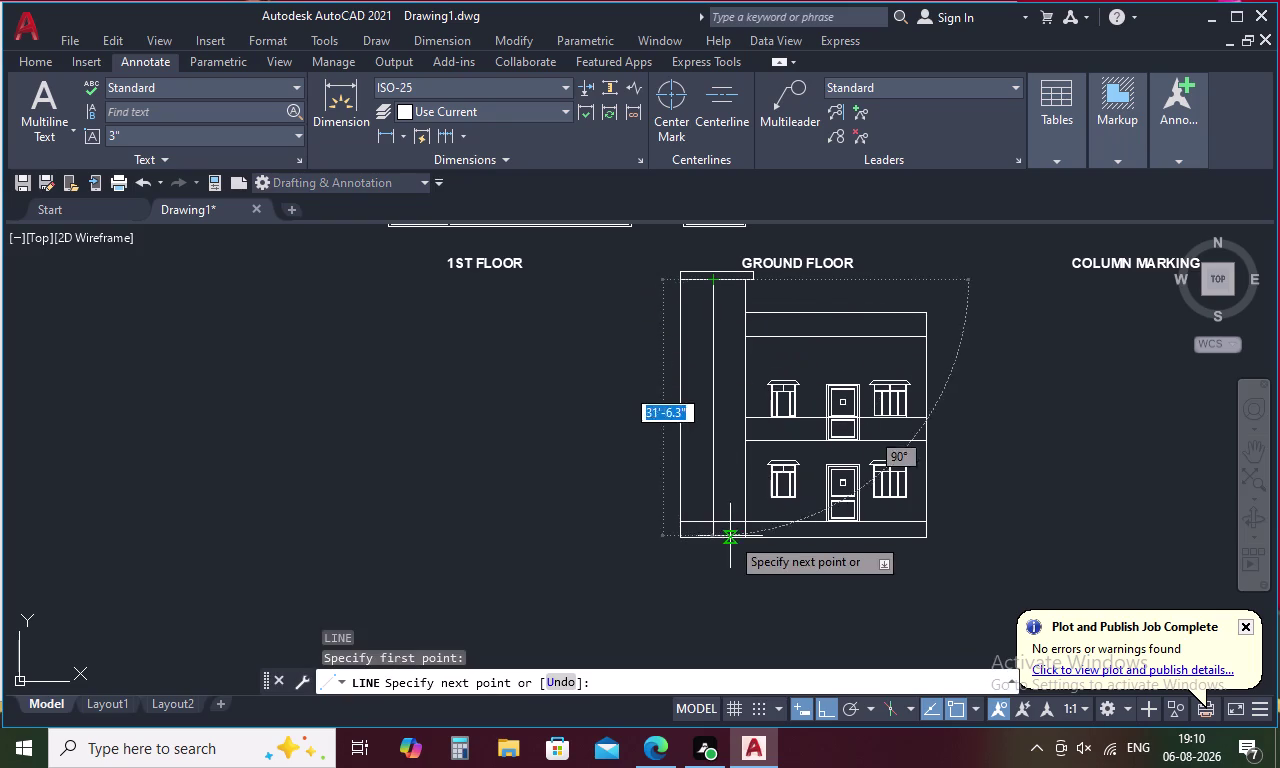
click(716, 522)
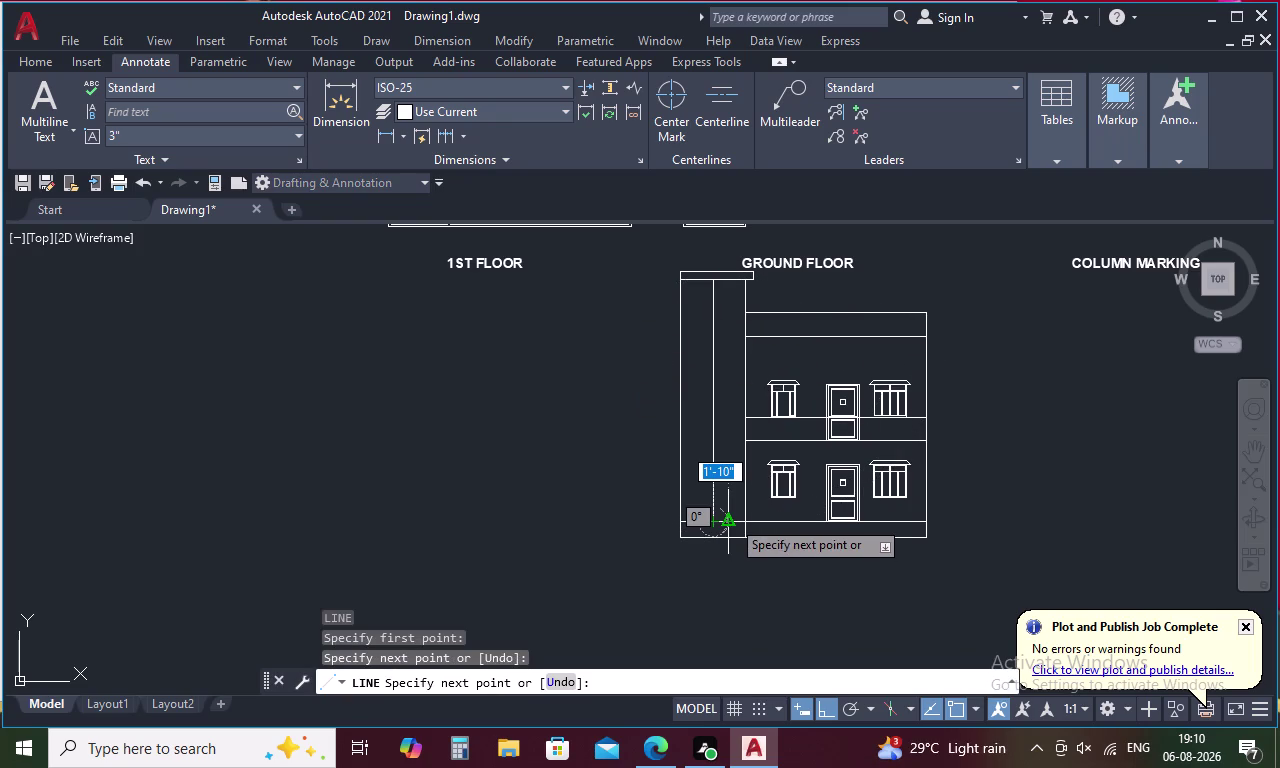
key(Escape)
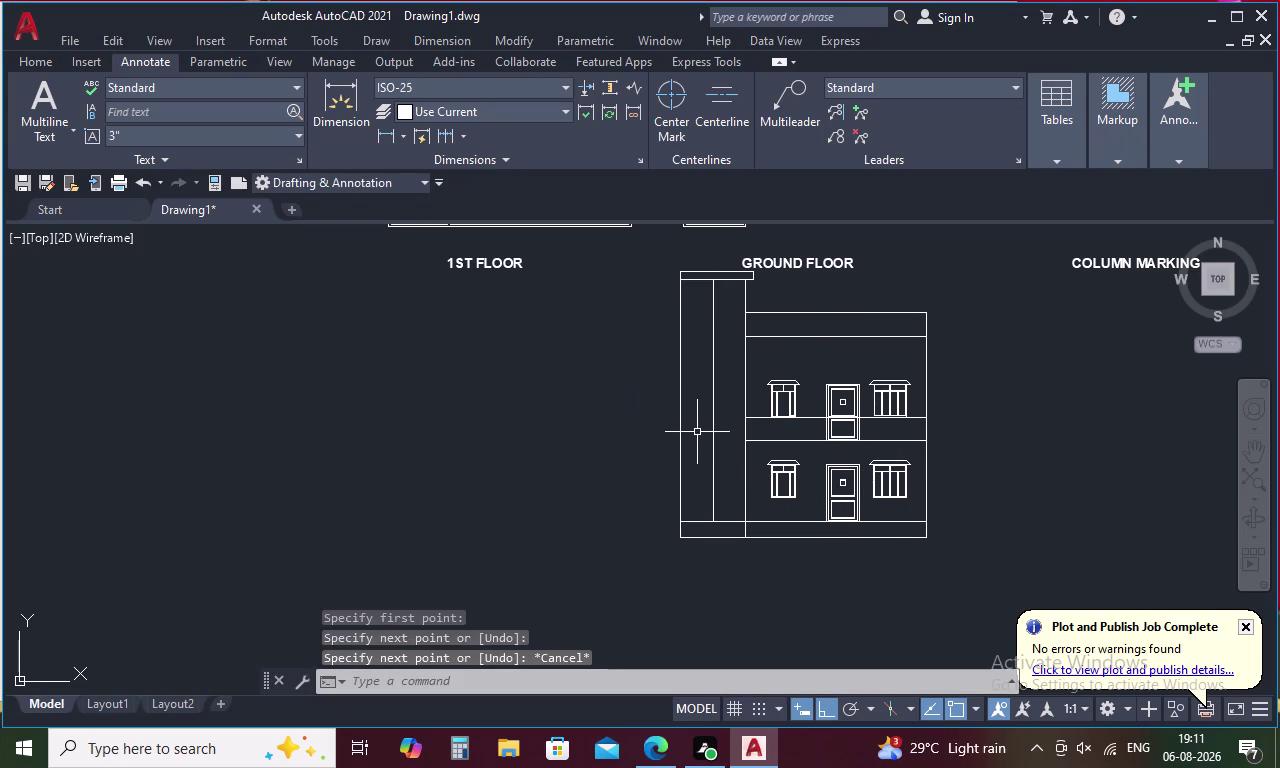
text(L)
key(space)
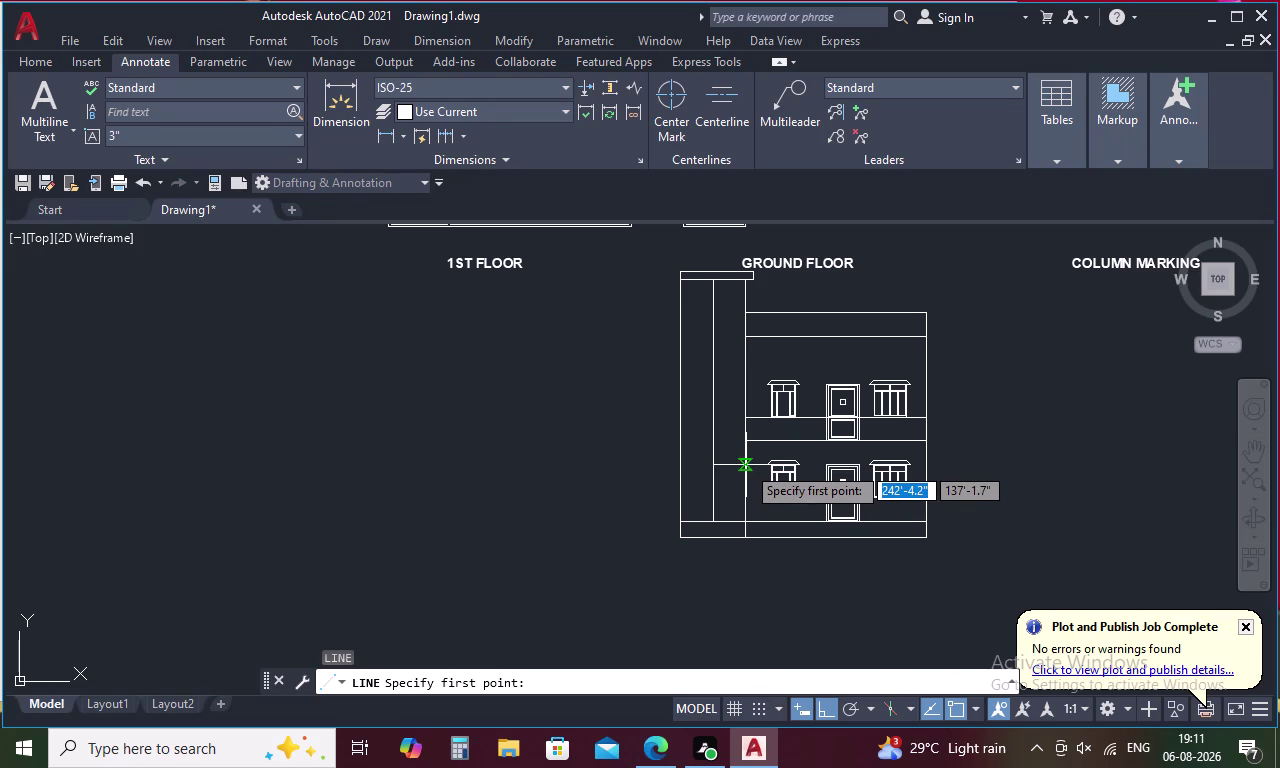
scroll(up, 3)
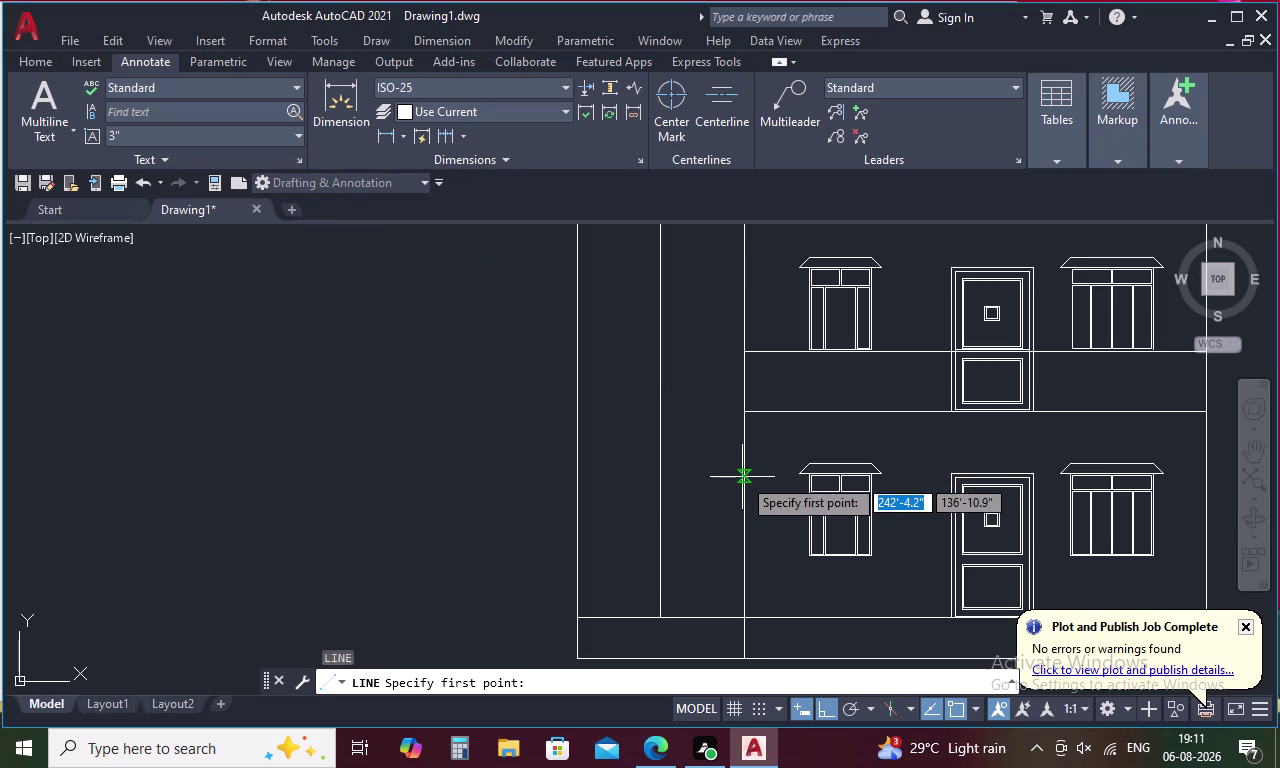
click(743, 472)
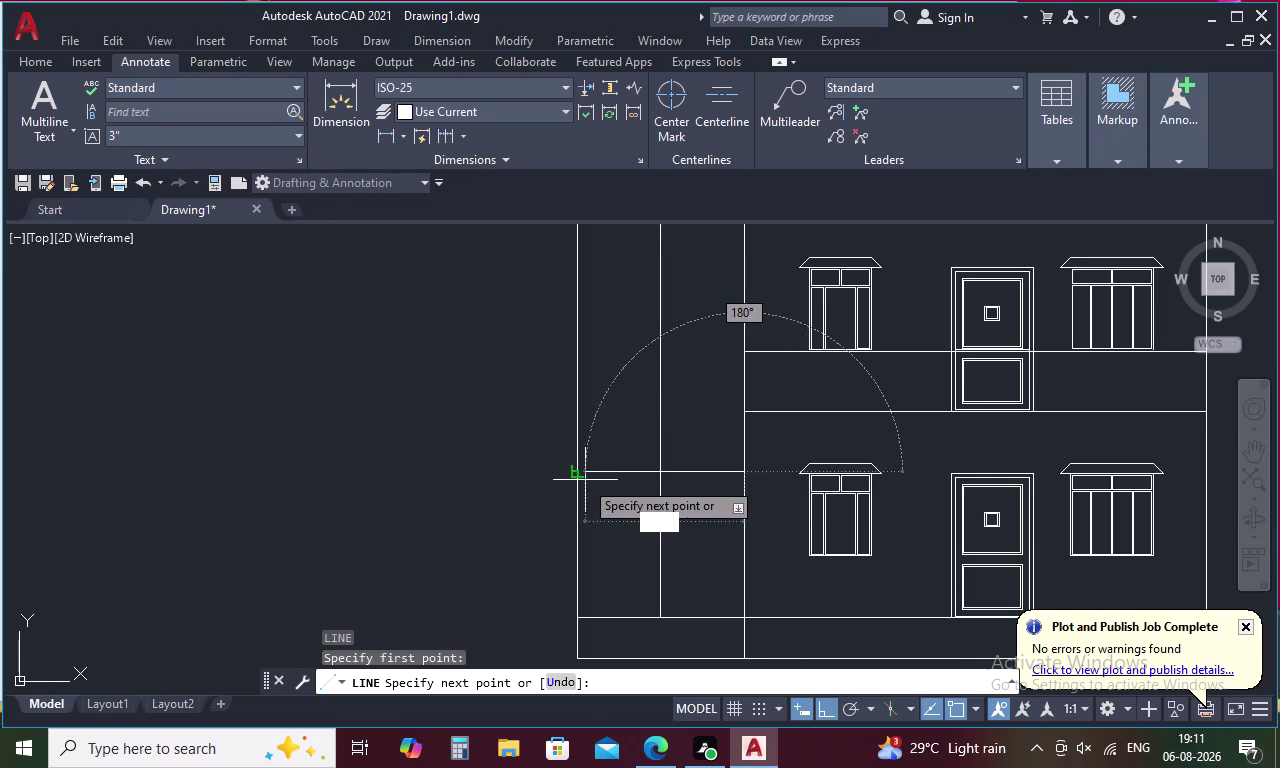
click(576, 475)
key(Escape)
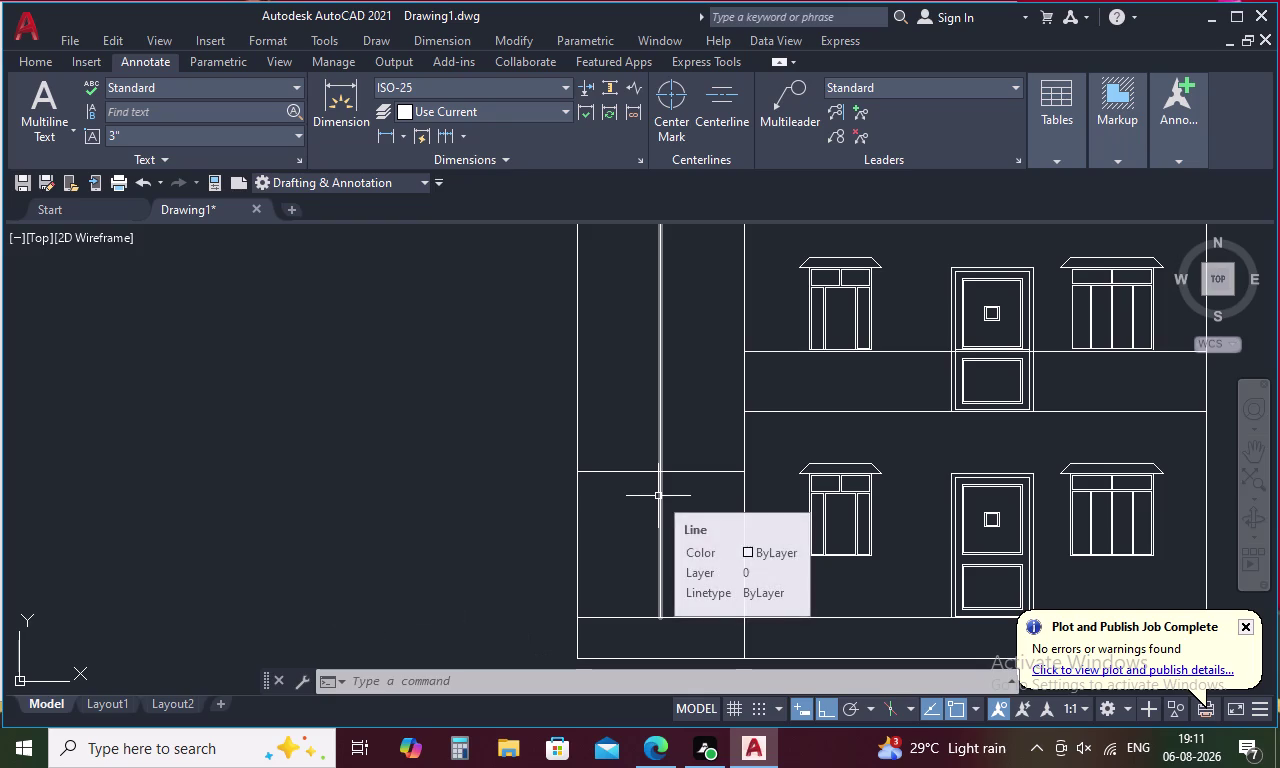
Offset two vertical lines and a horizontal line by 1'.
text(O)
key(space)
key(1)
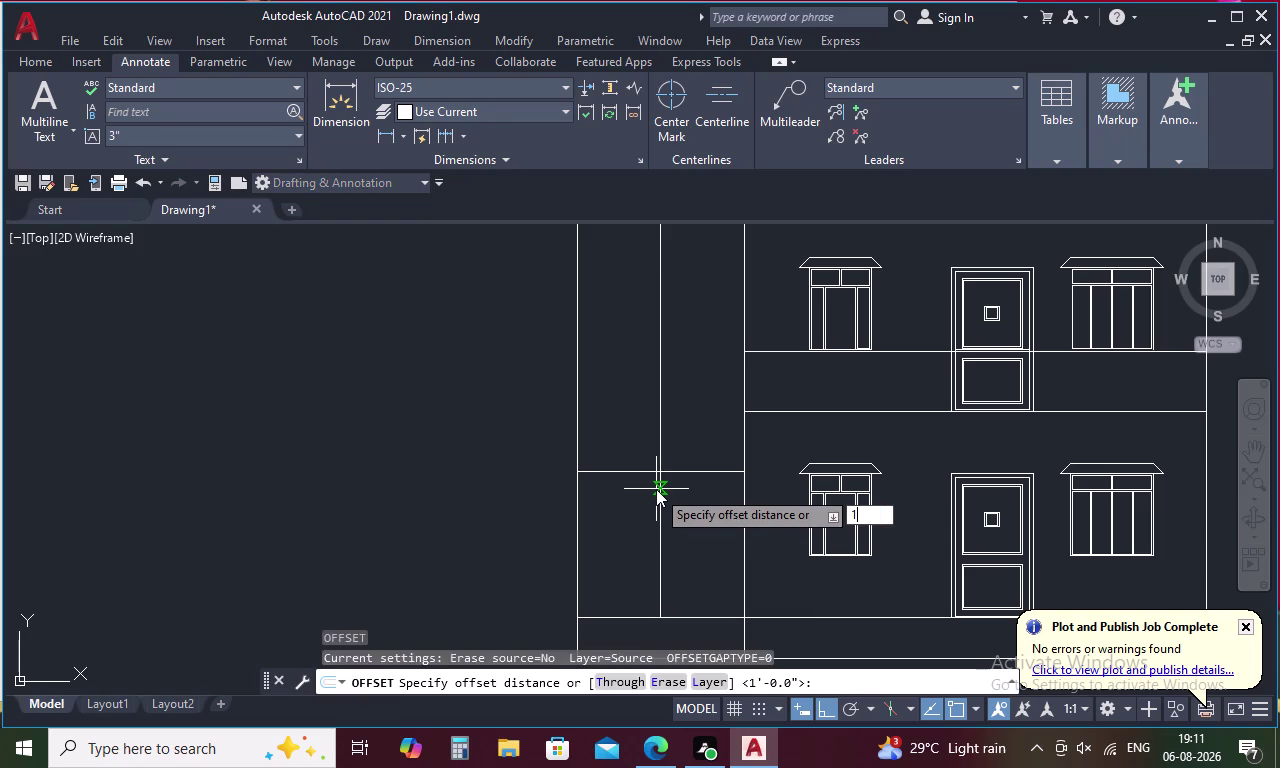
text(')
key(space)
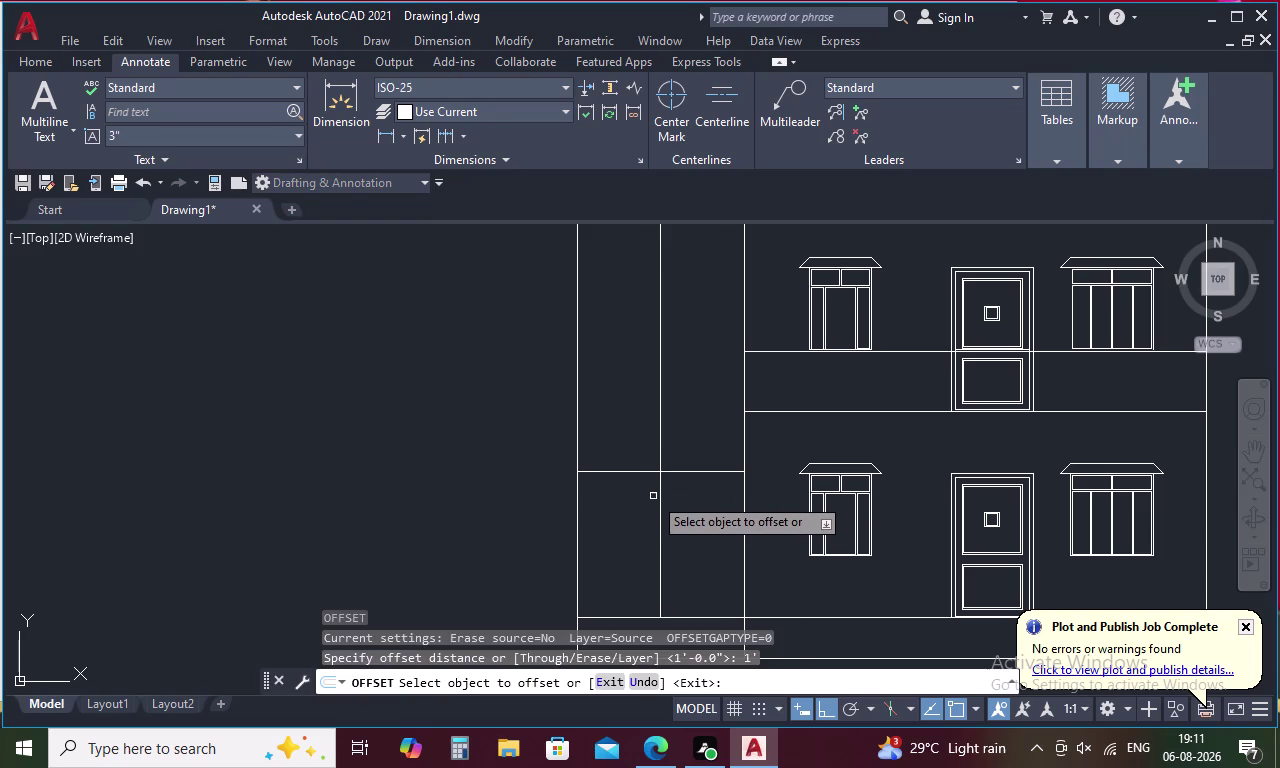
click(660, 492)
click(655, 494)
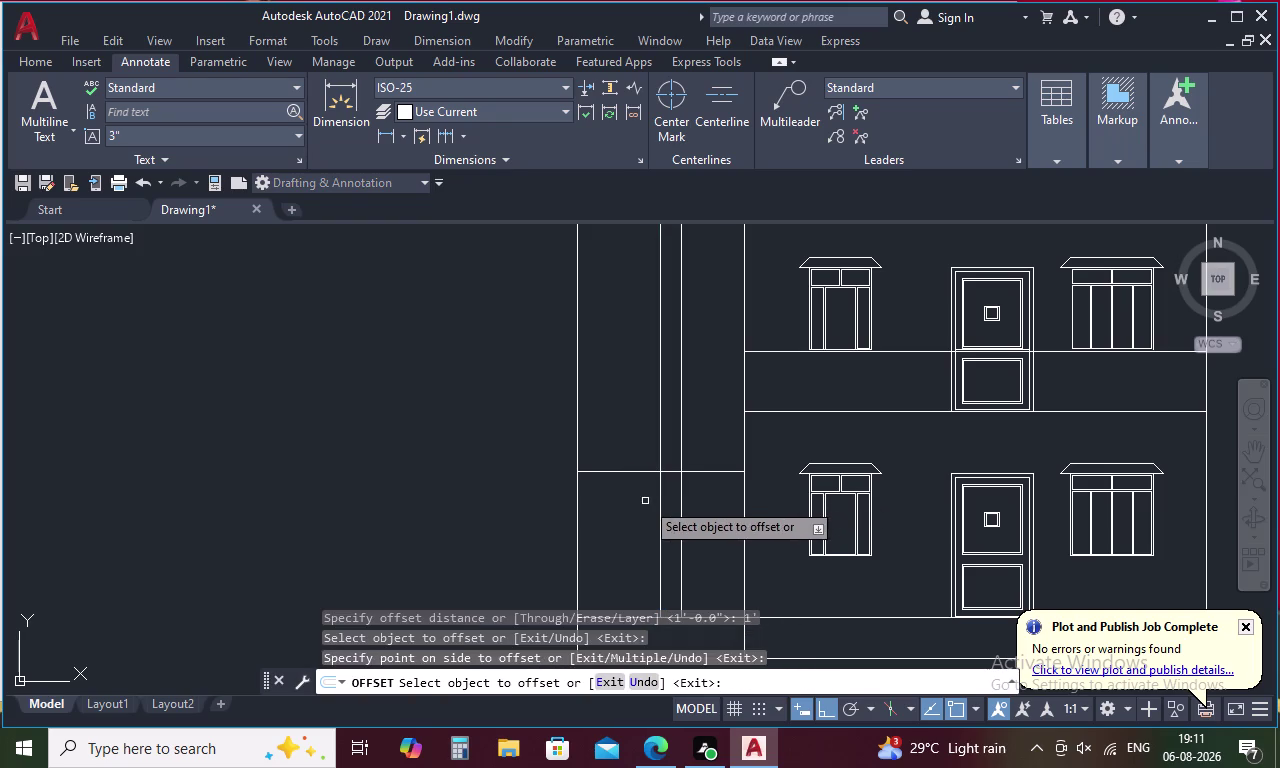
click(659, 503)
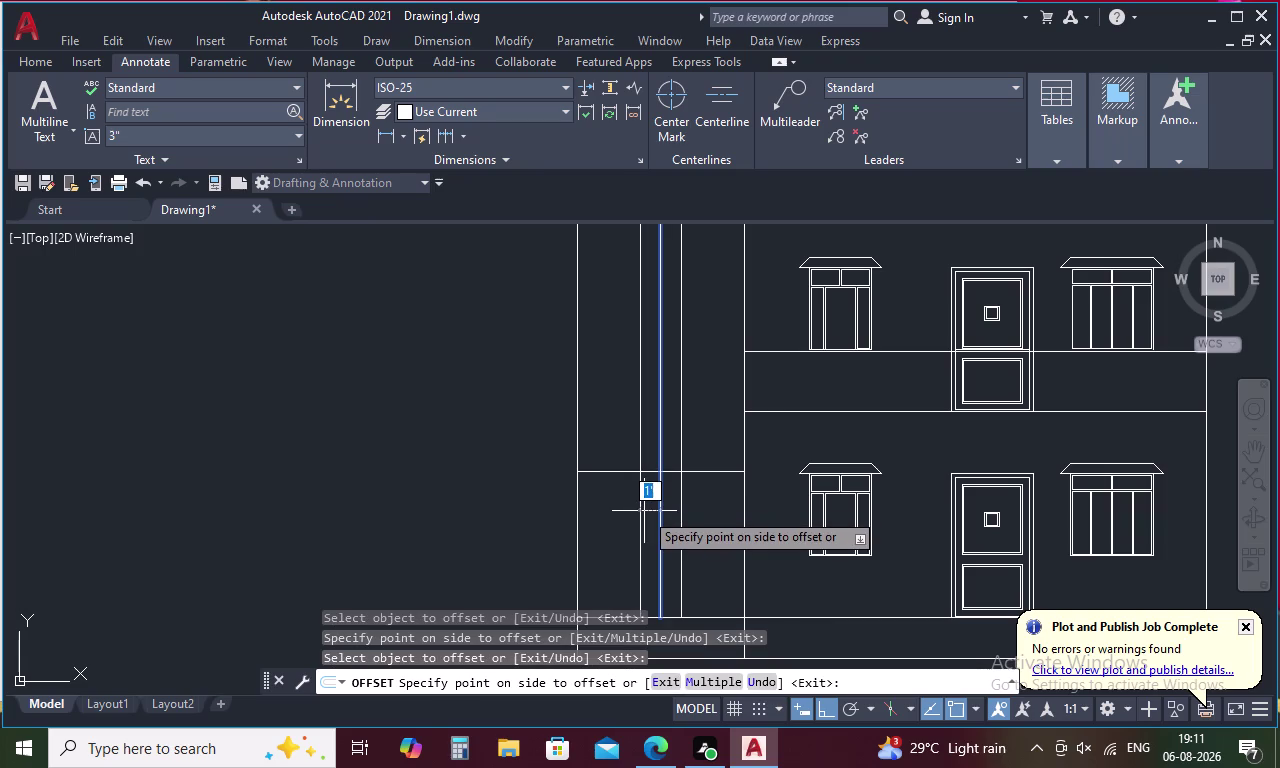
click(644, 511)
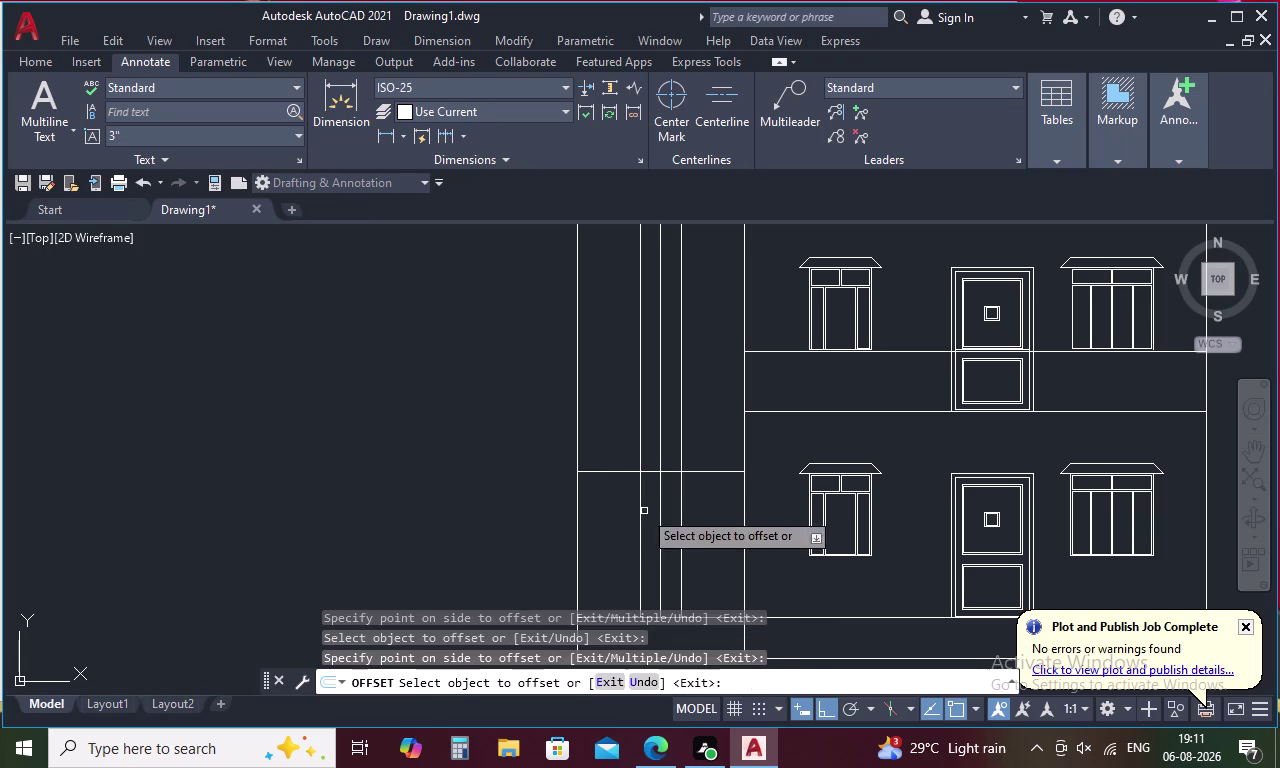
click(621, 471)
click(625, 492)
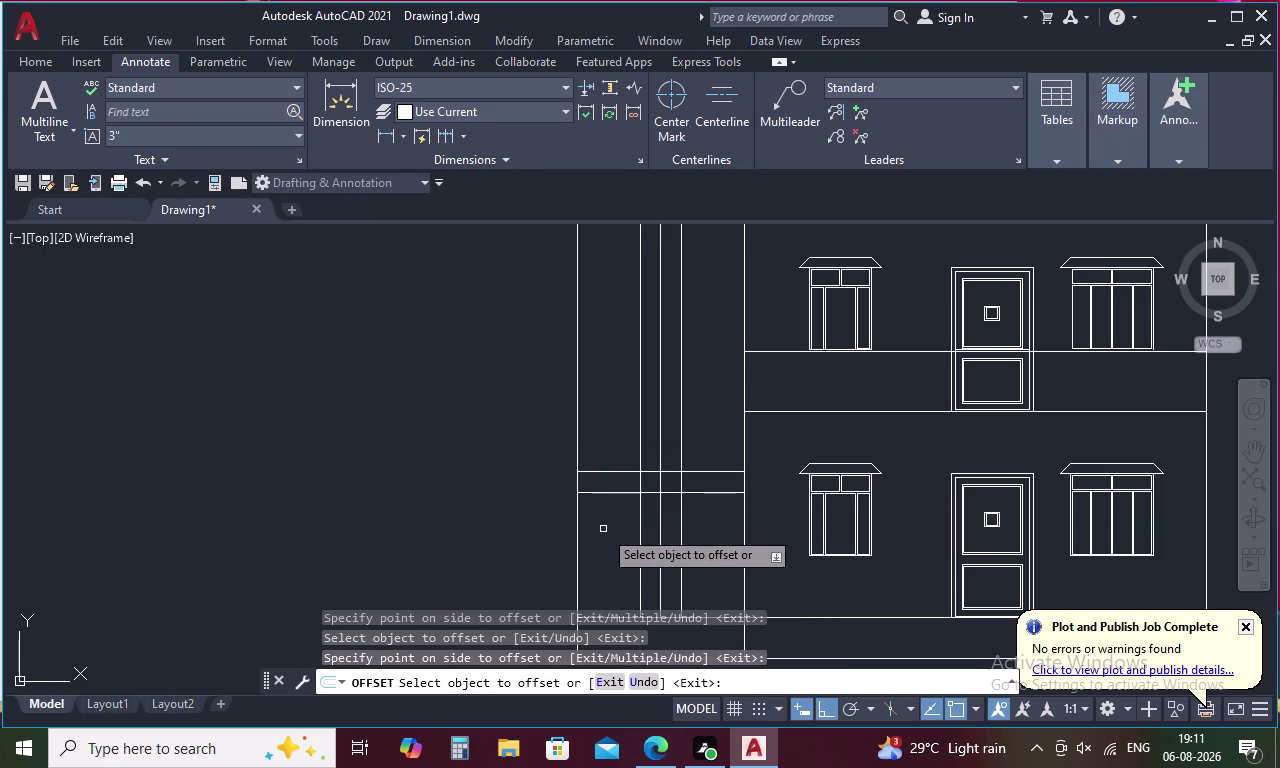
Offset the left edge, another vertical line and two lower horizontal lines by 1'.
click(578, 541)
click(586, 543)
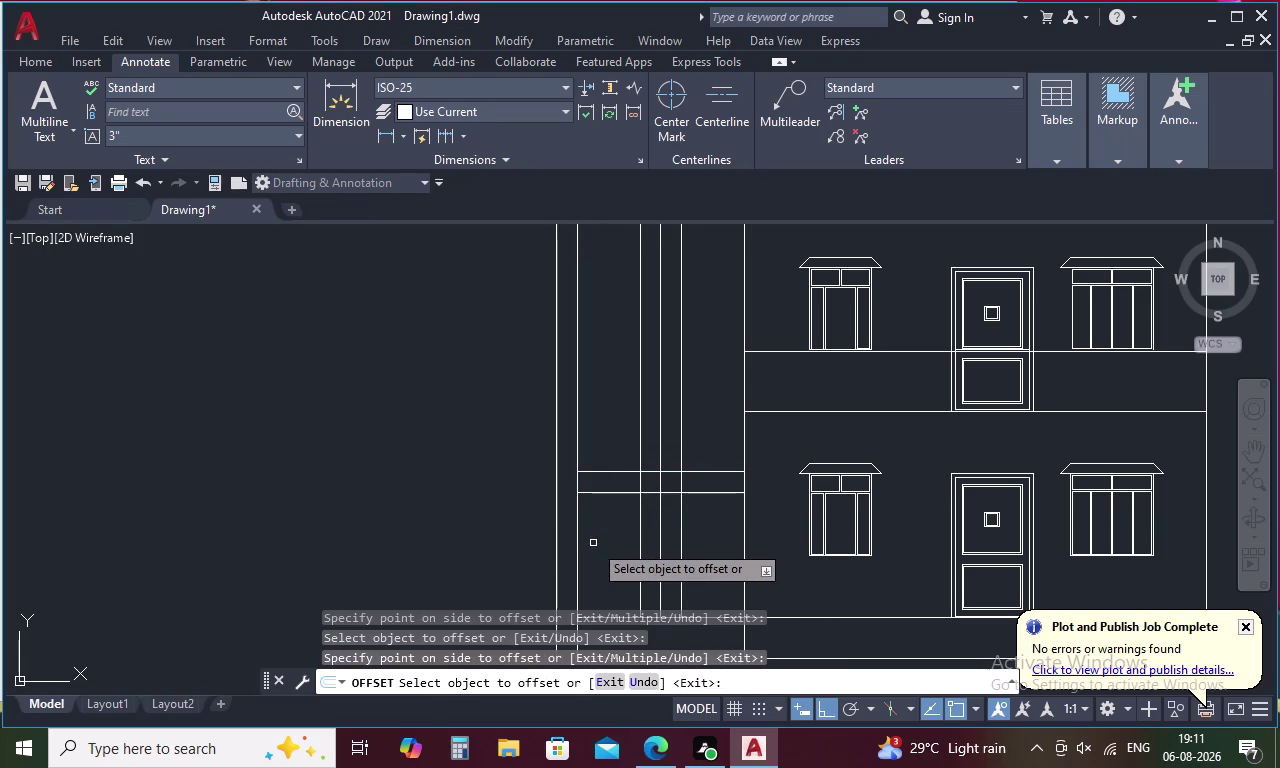
click(579, 535)
click(598, 536)
middle_drag(604, 530, 606, 526)
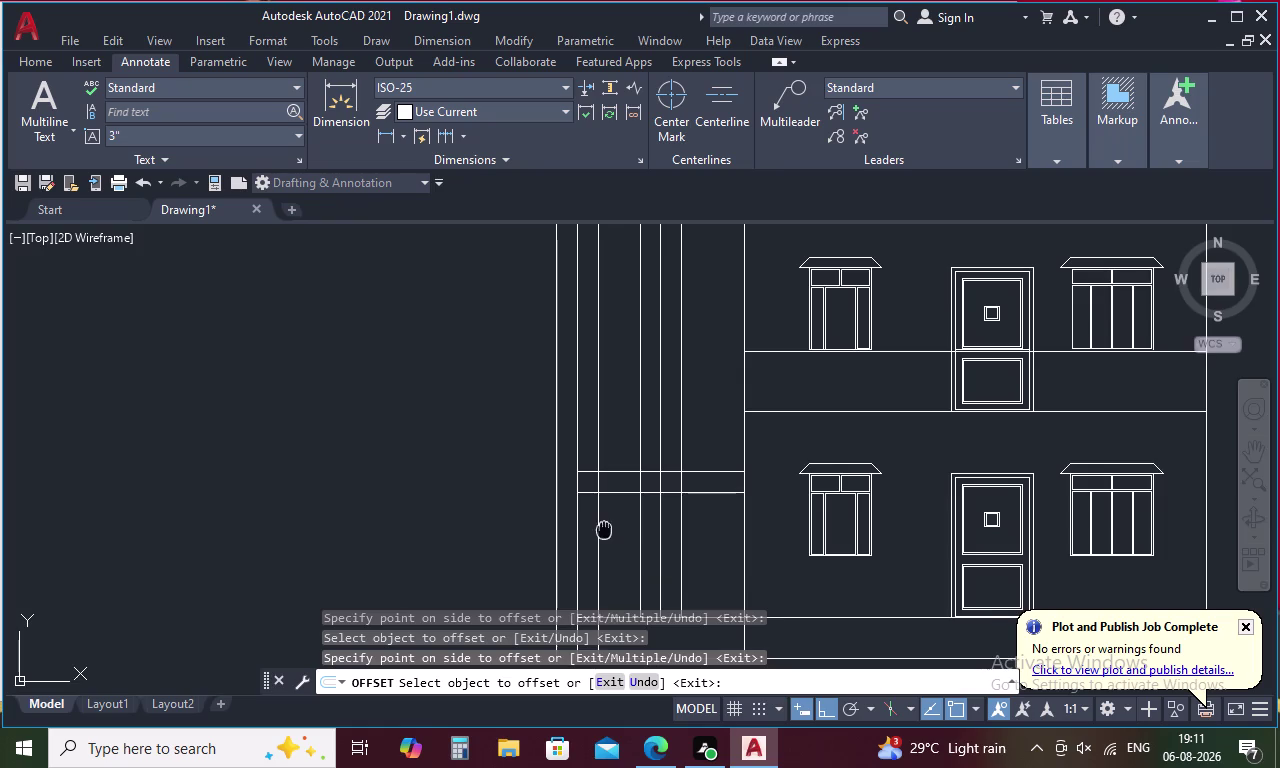
middle_drag(606, 526, 623, 434)
click(636, 522)
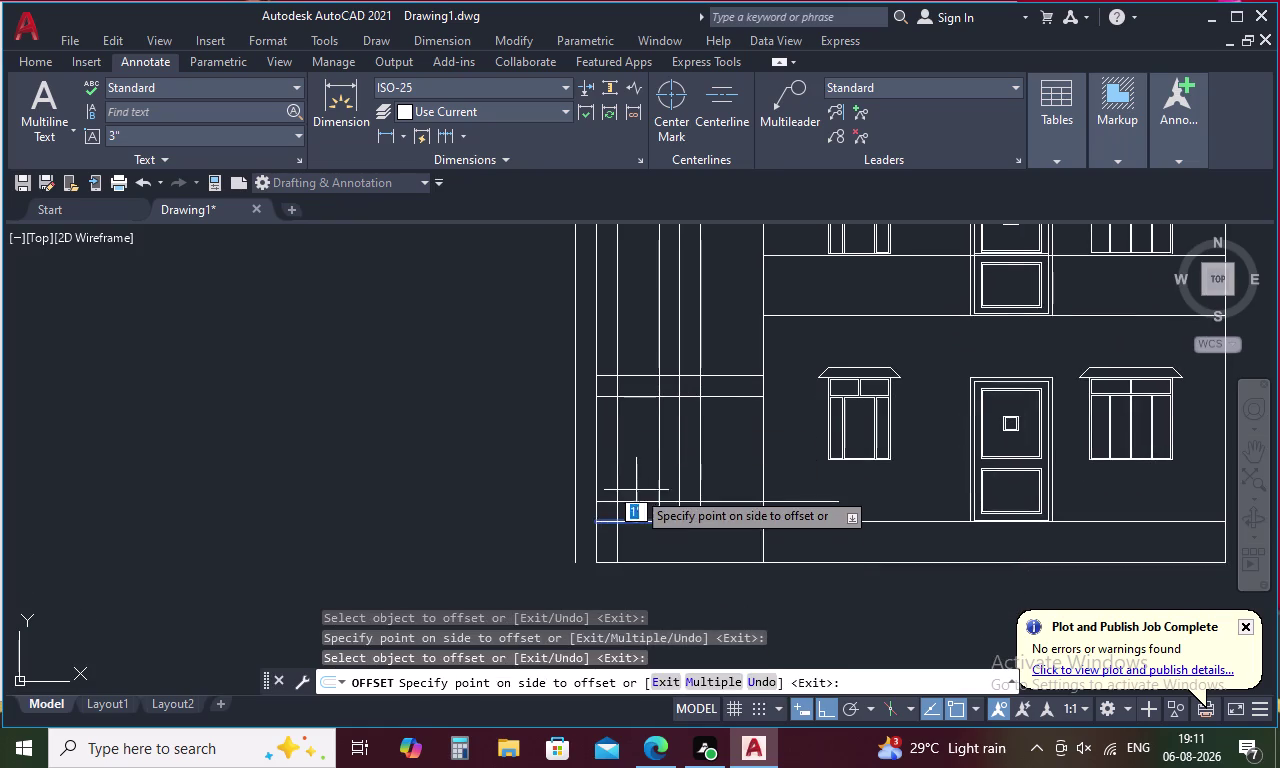
click(636, 490)
click(760, 454)
click(729, 462)
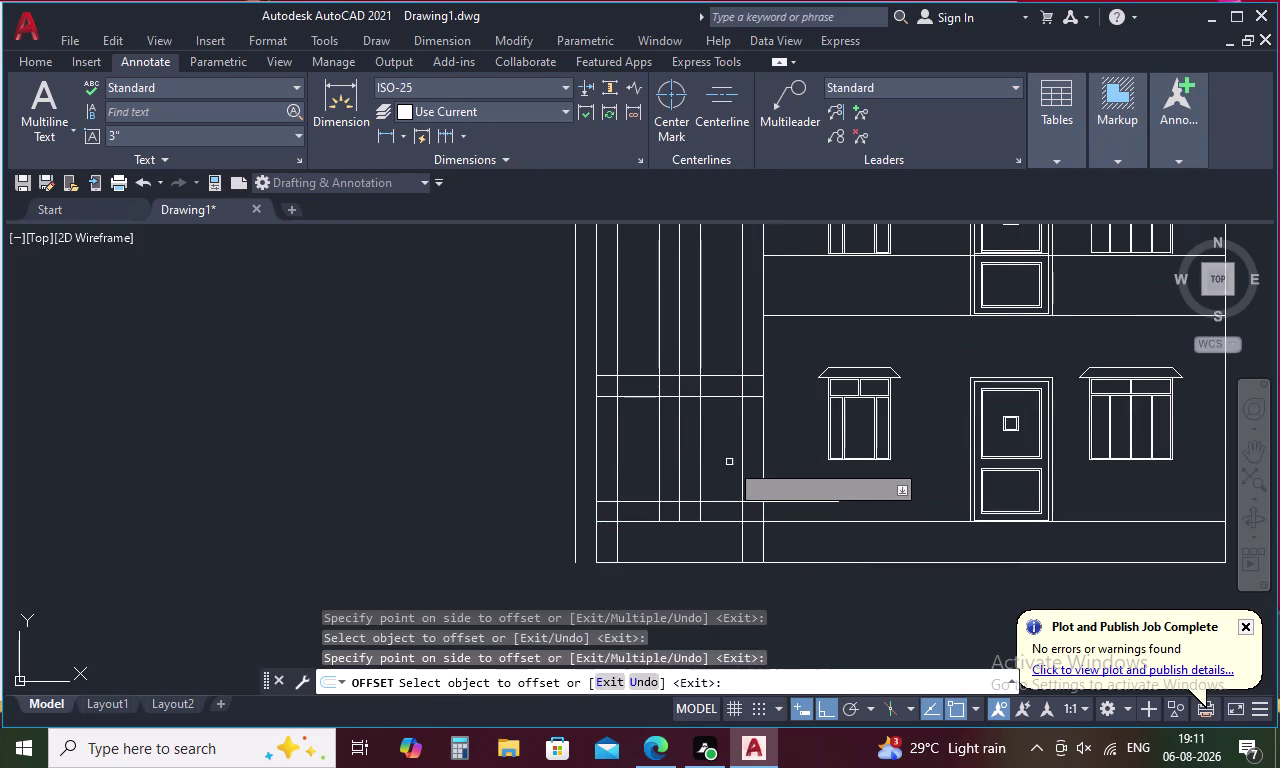
key(Escape)
Trim the crossing lines to carve out the right and left door panel rectangles.
text(TR)
key(space)
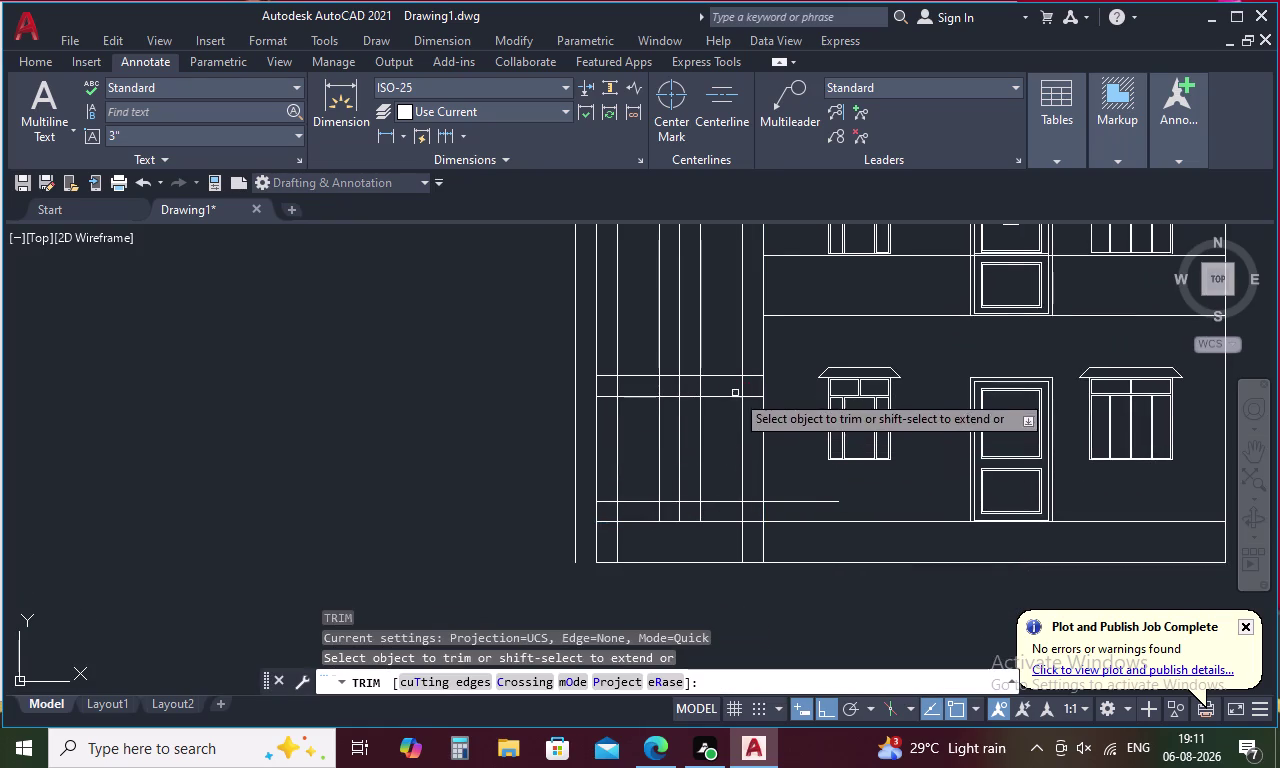
drag(705, 387, 686, 402)
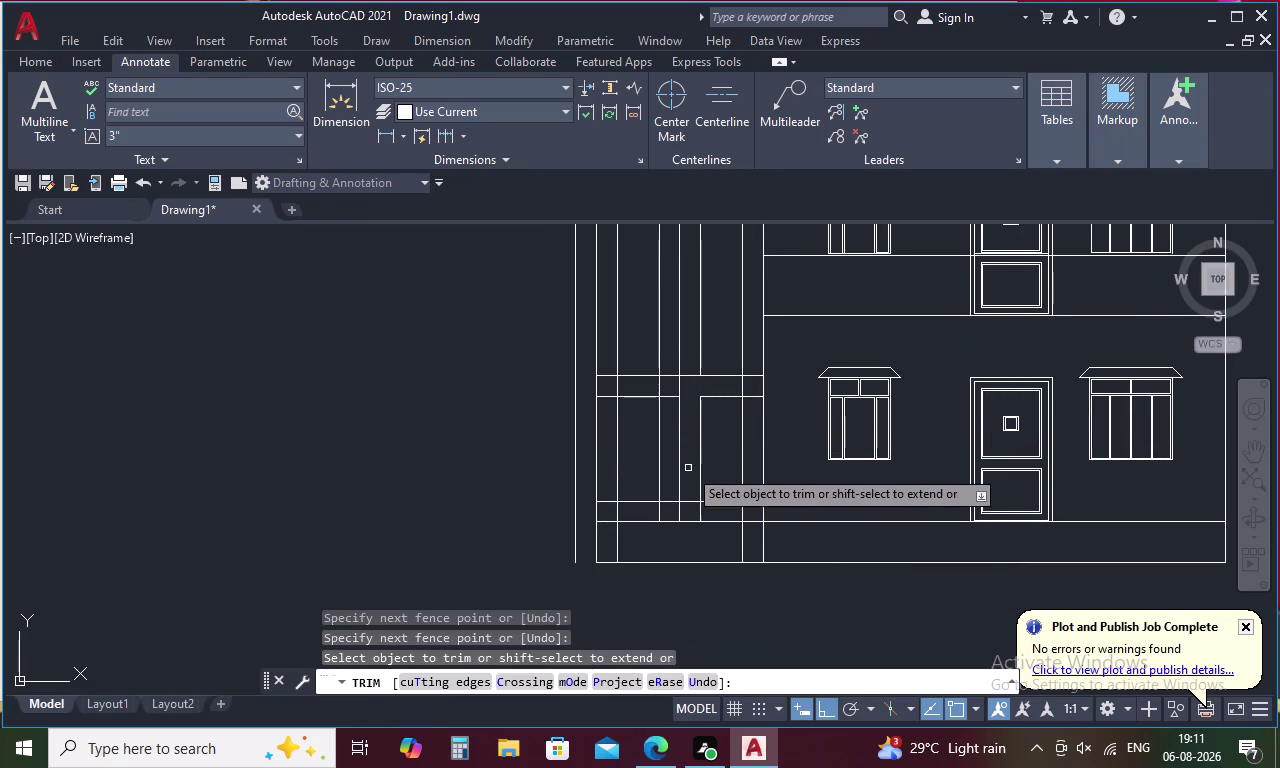
drag(688, 490, 705, 510)
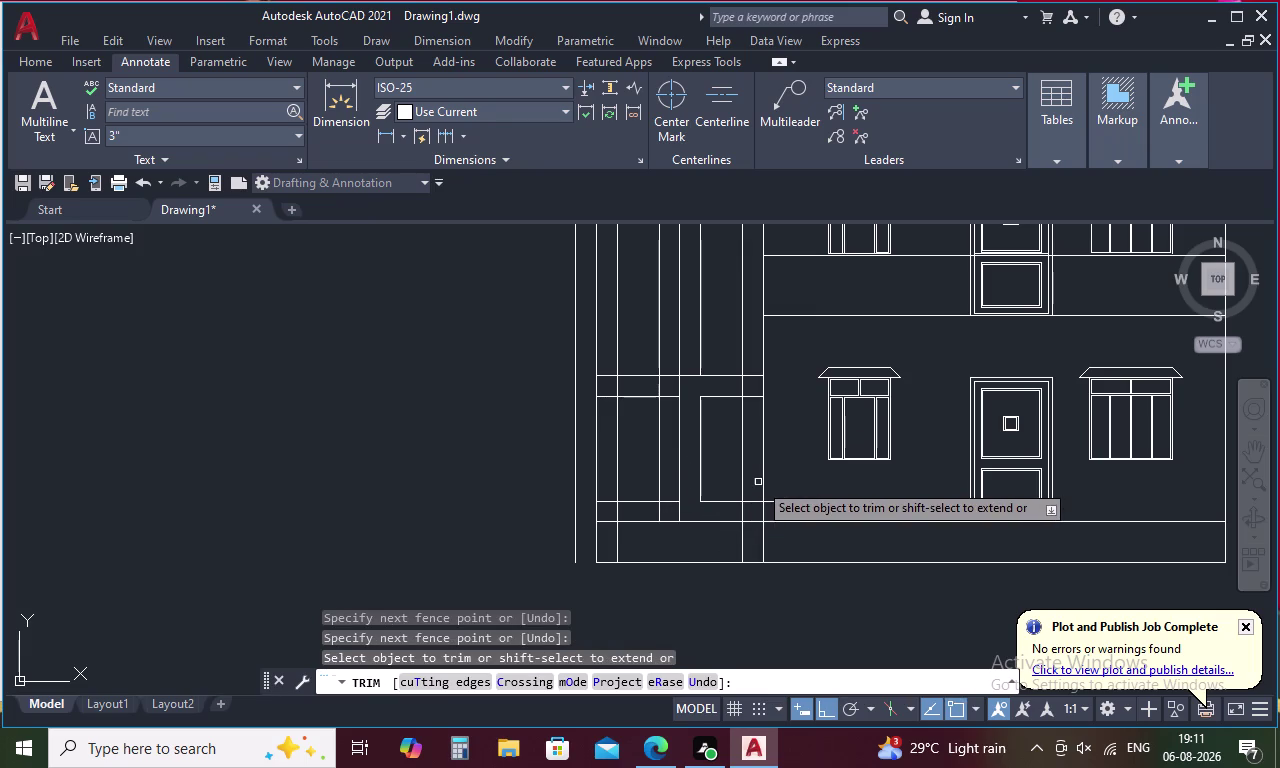
drag(754, 490, 742, 514)
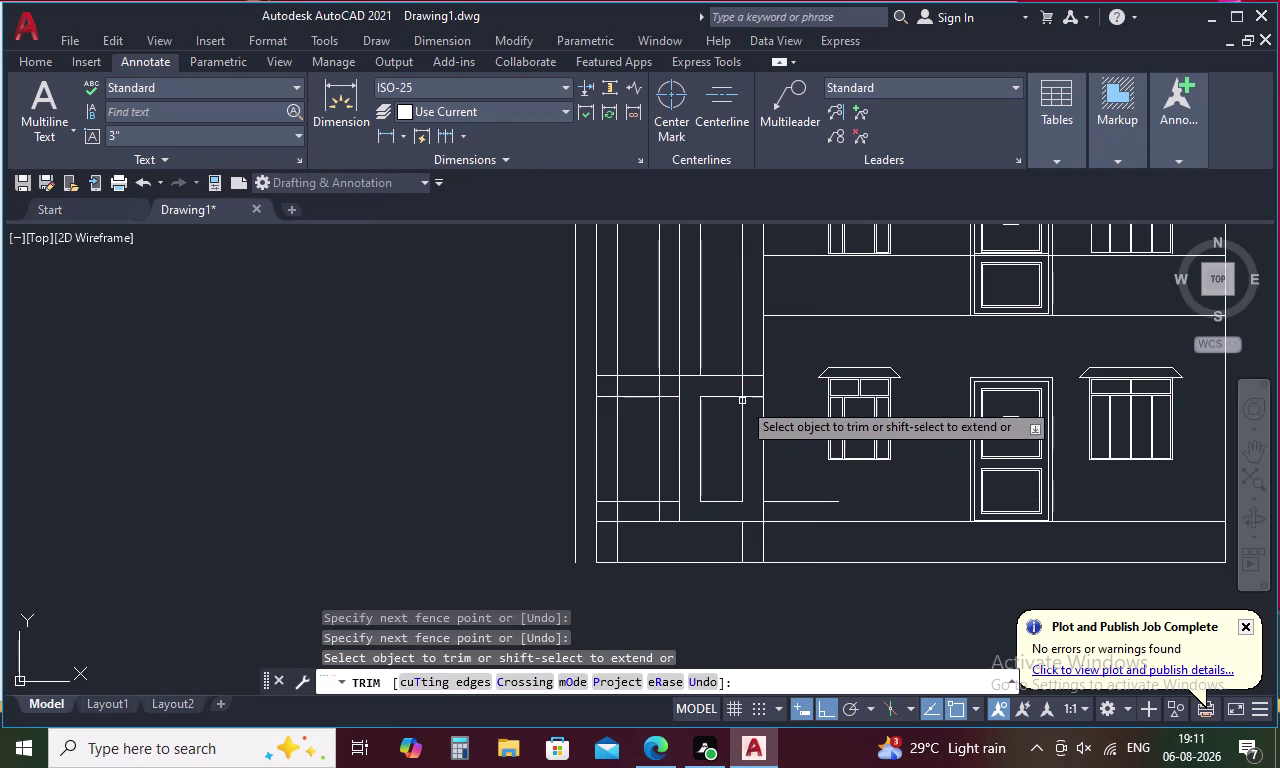
drag(734, 382, 755, 402)
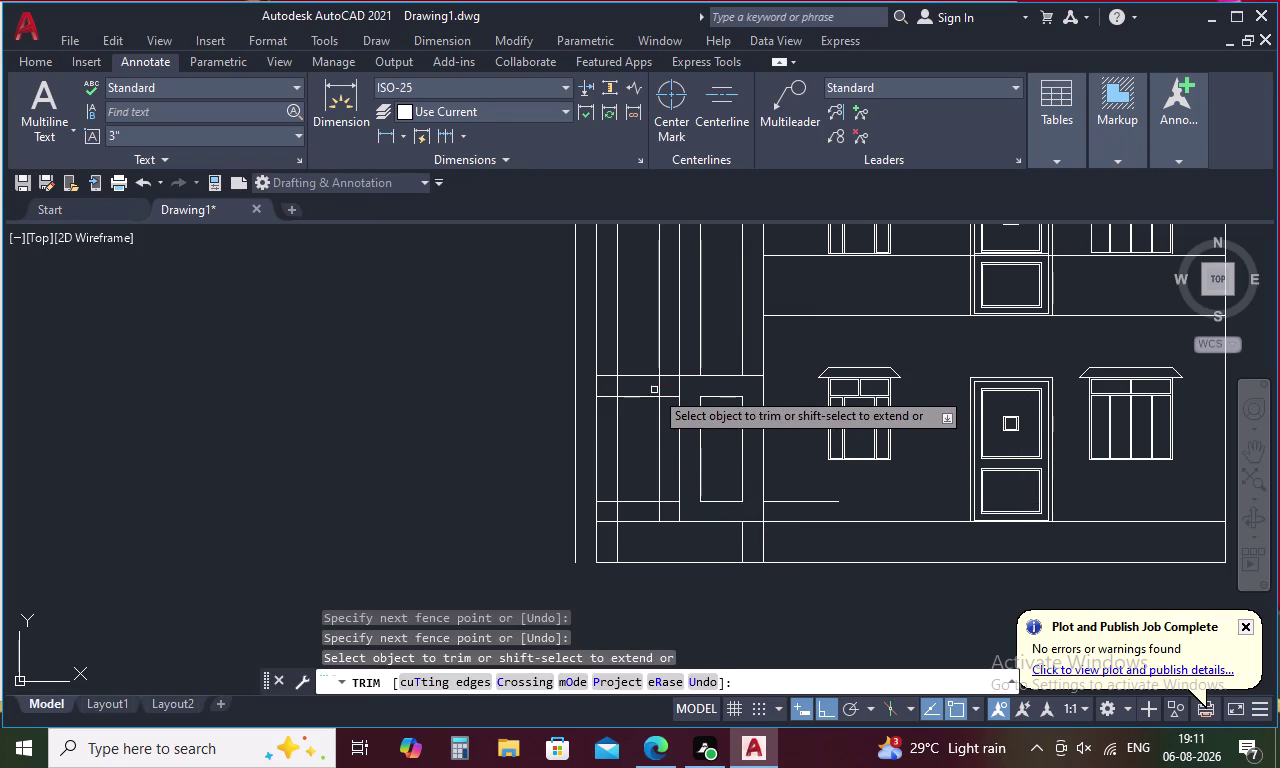
drag(652, 385, 675, 402)
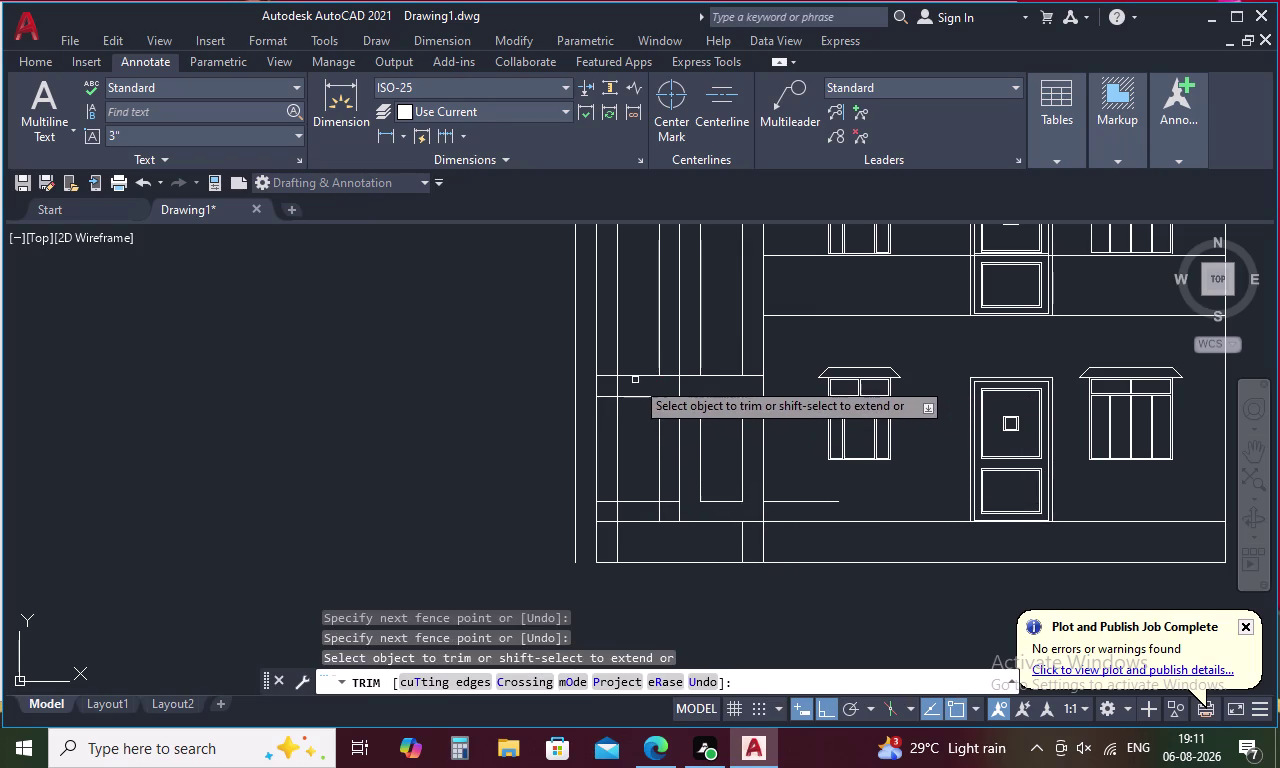
drag(630, 382, 604, 401)
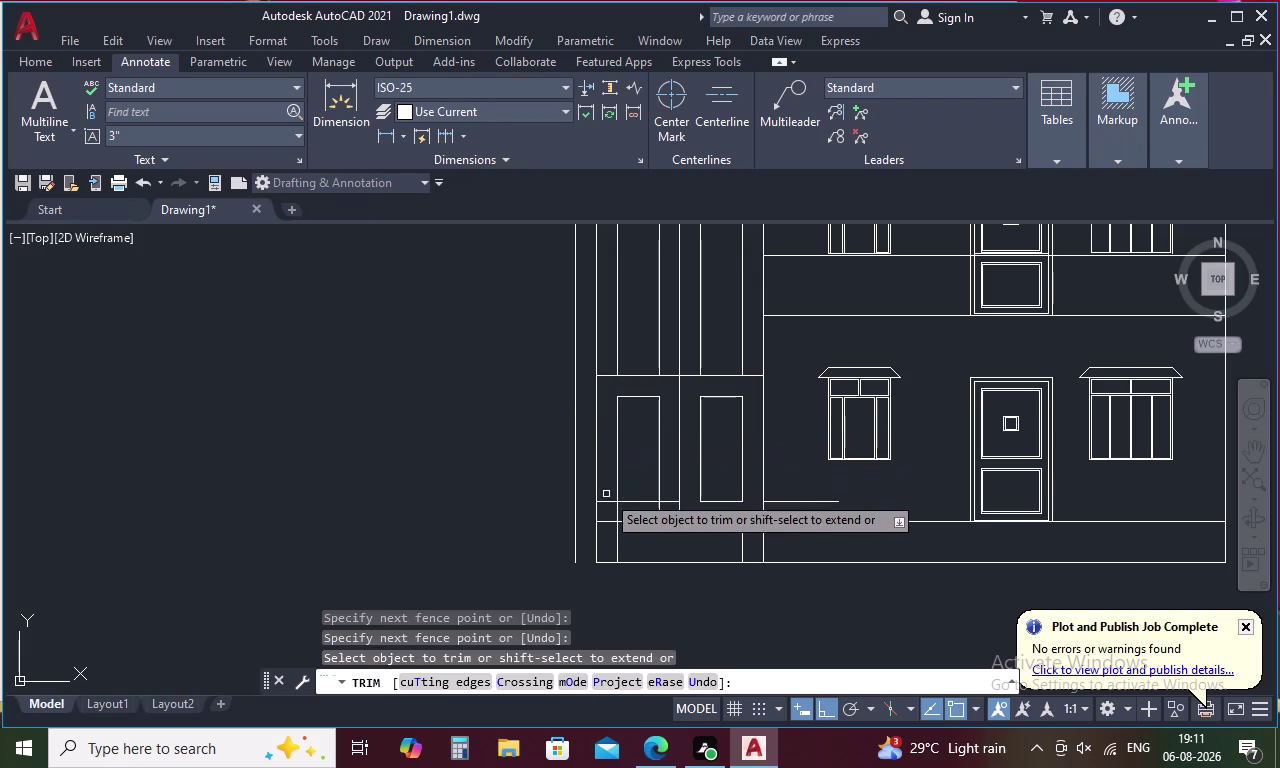
Trim the leftover stubs below the panels, along the plinth strip and near the top.
drag(607, 494, 626, 511)
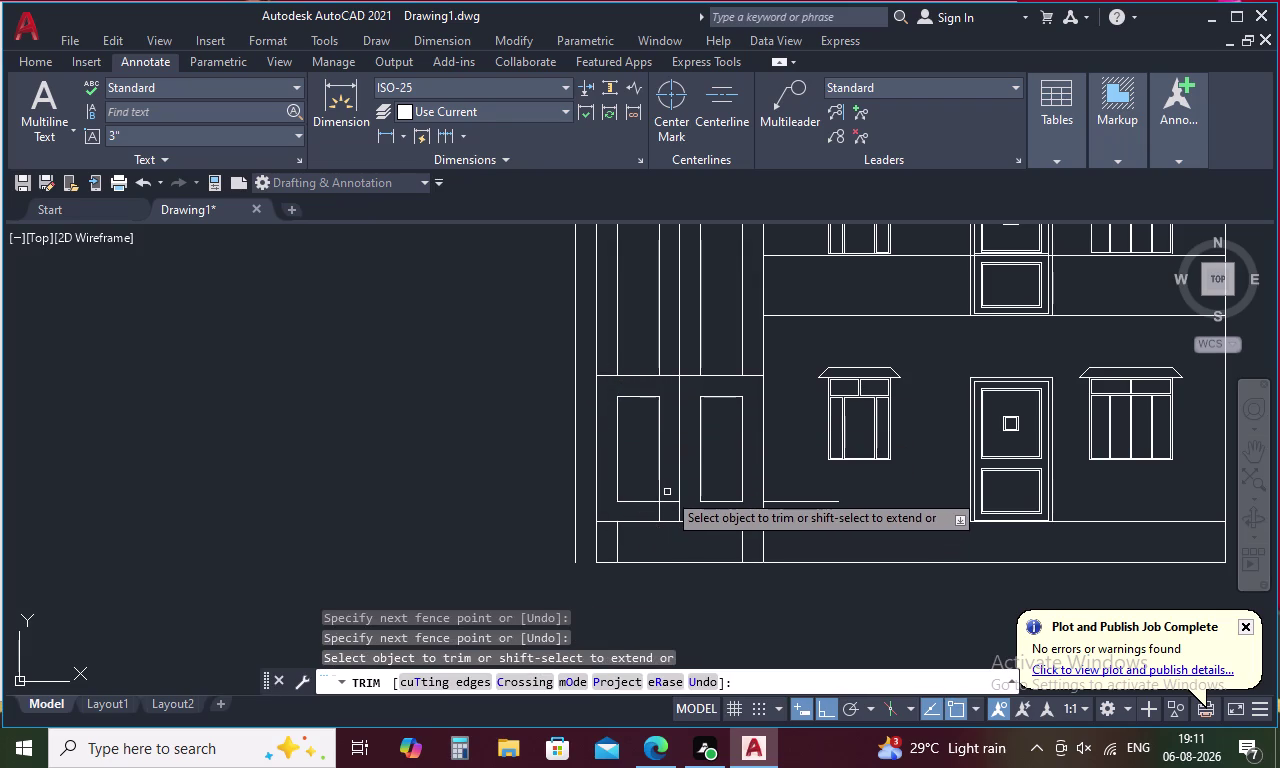
drag(667, 492, 659, 512)
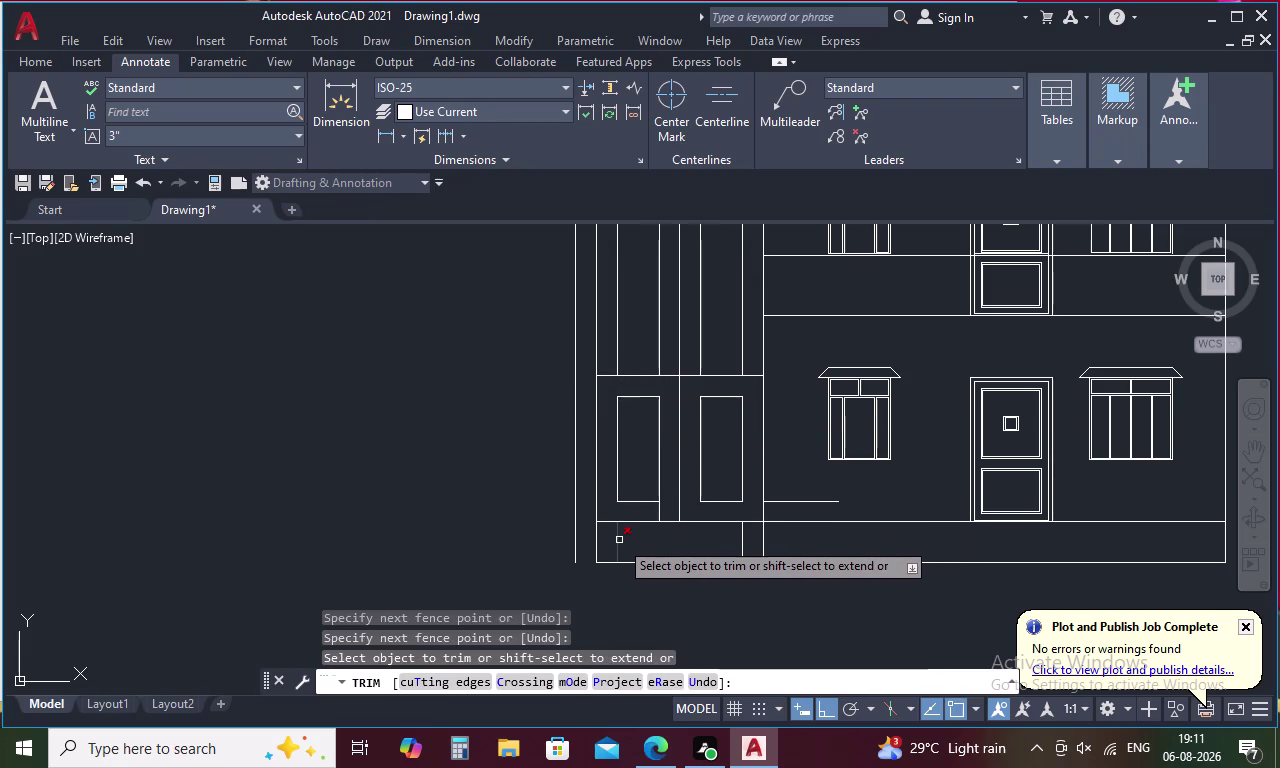
click(618, 540)
drag(777, 540, 738, 548)
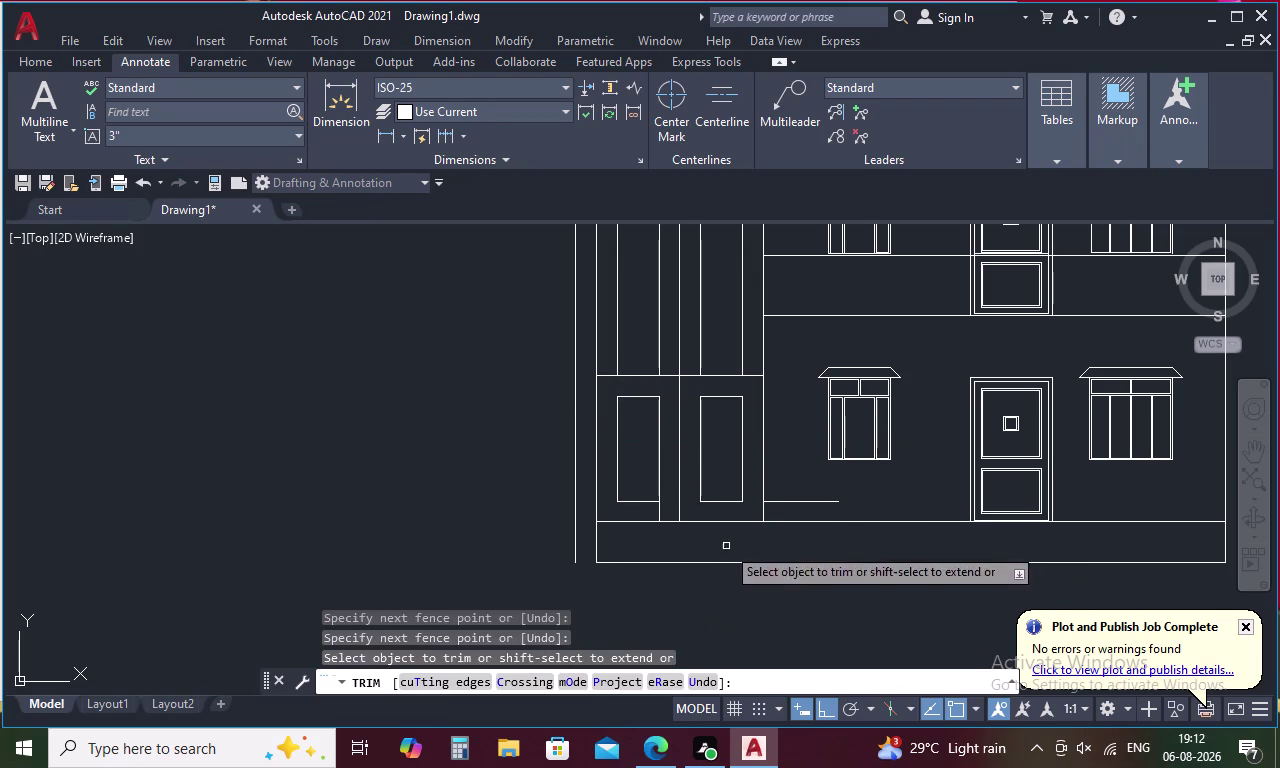
click(573, 474)
click(618, 324)
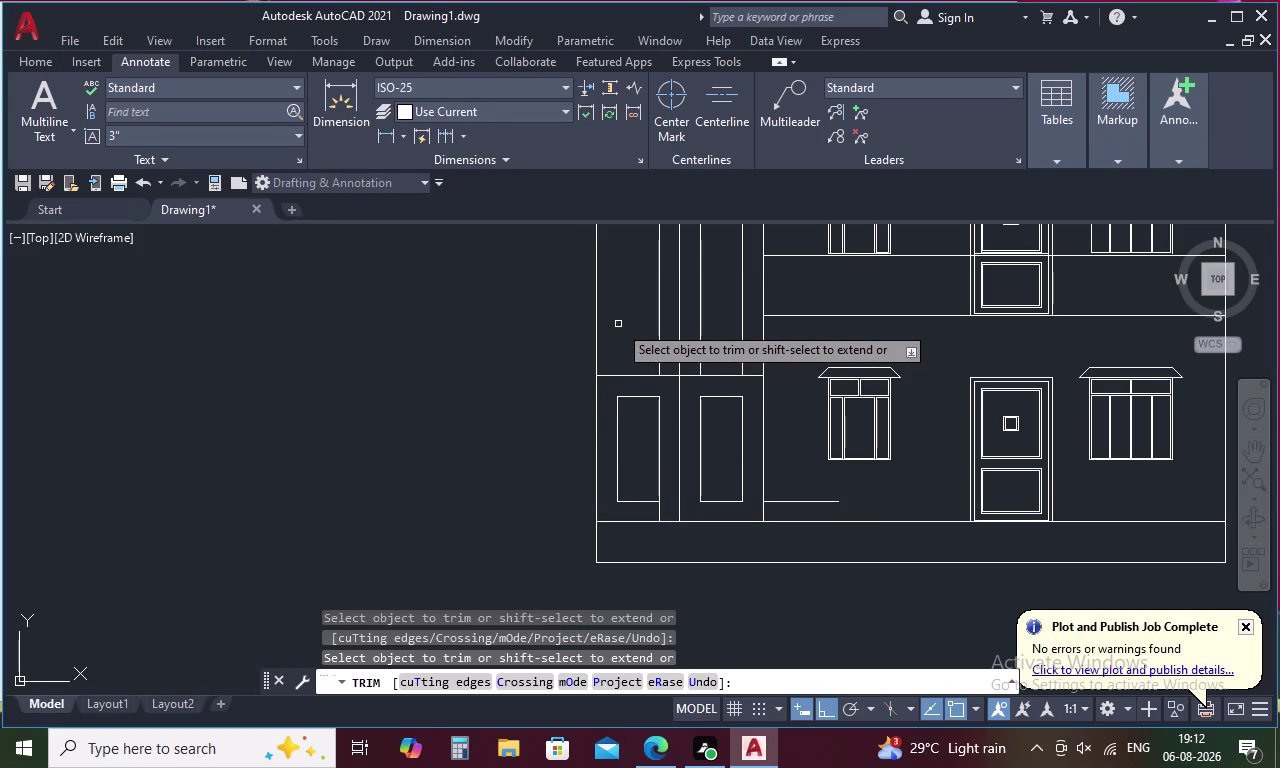
click(661, 315)
click(701, 315)
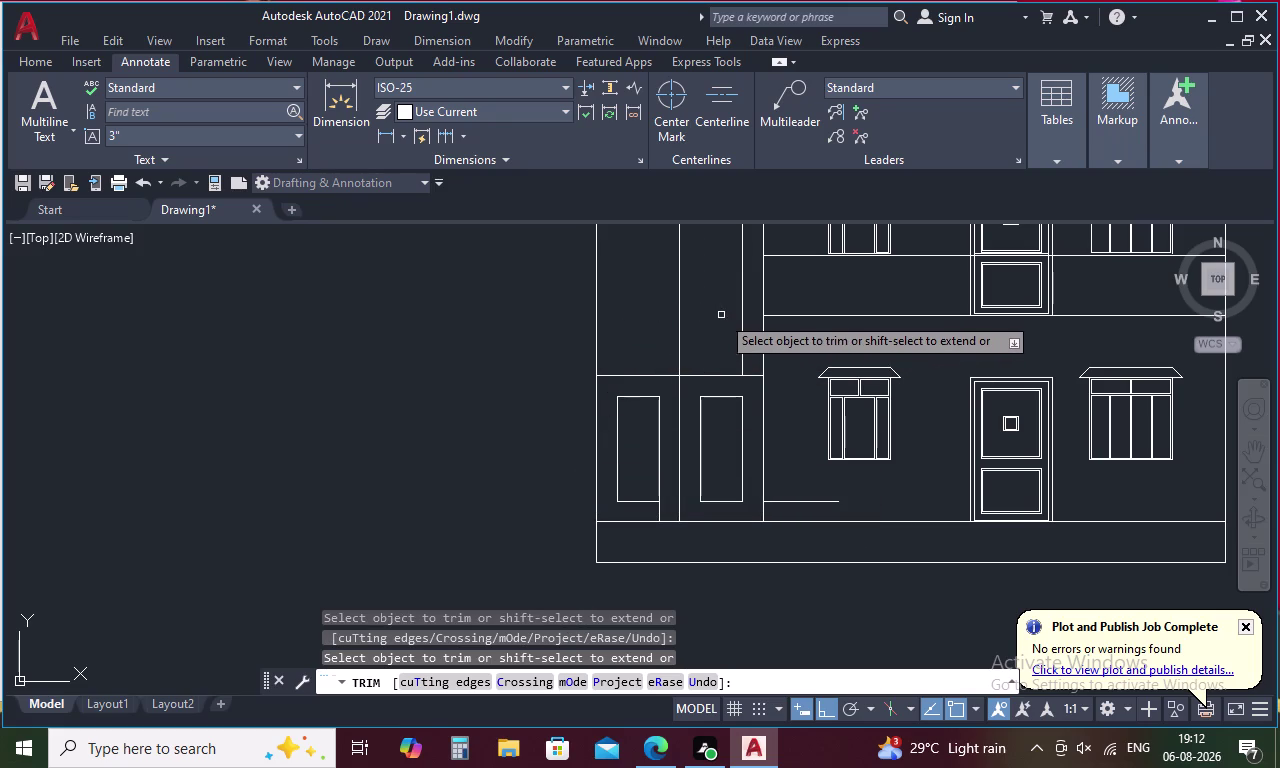
click(743, 317)
key(Escape)
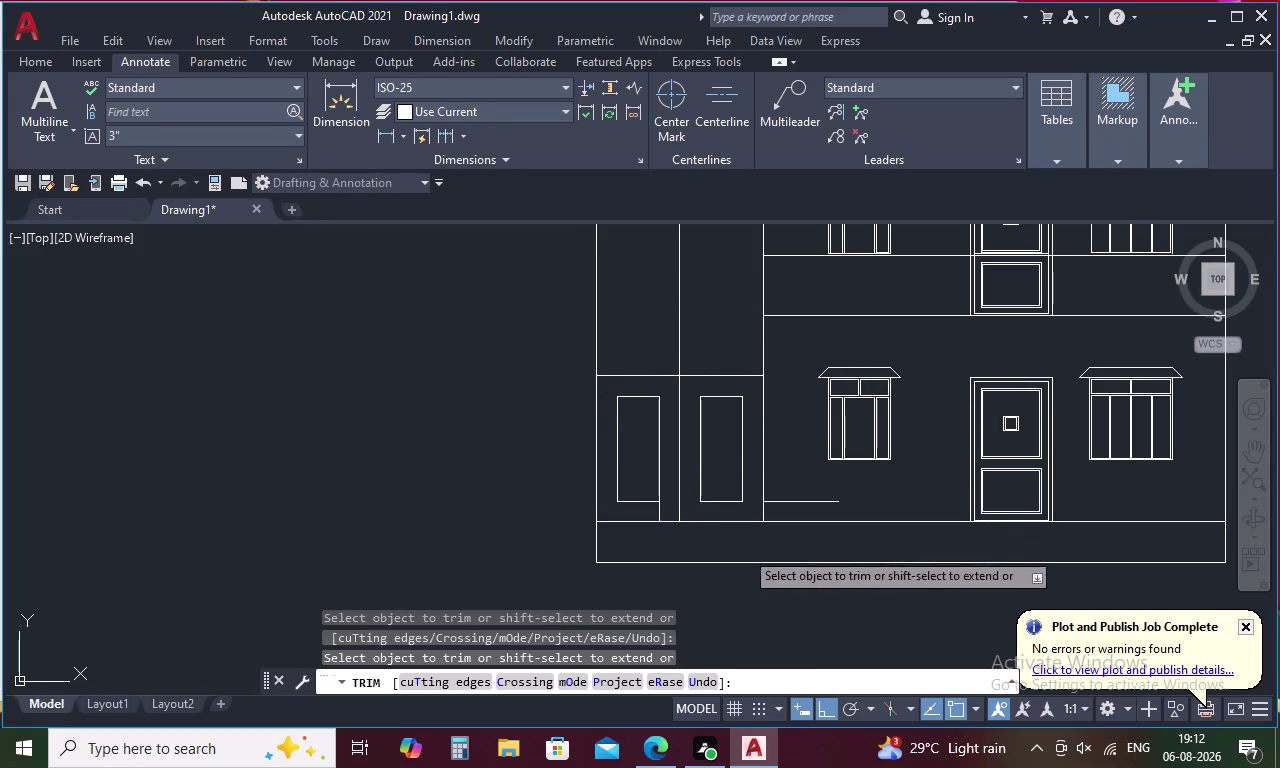
key(o)
key(space)
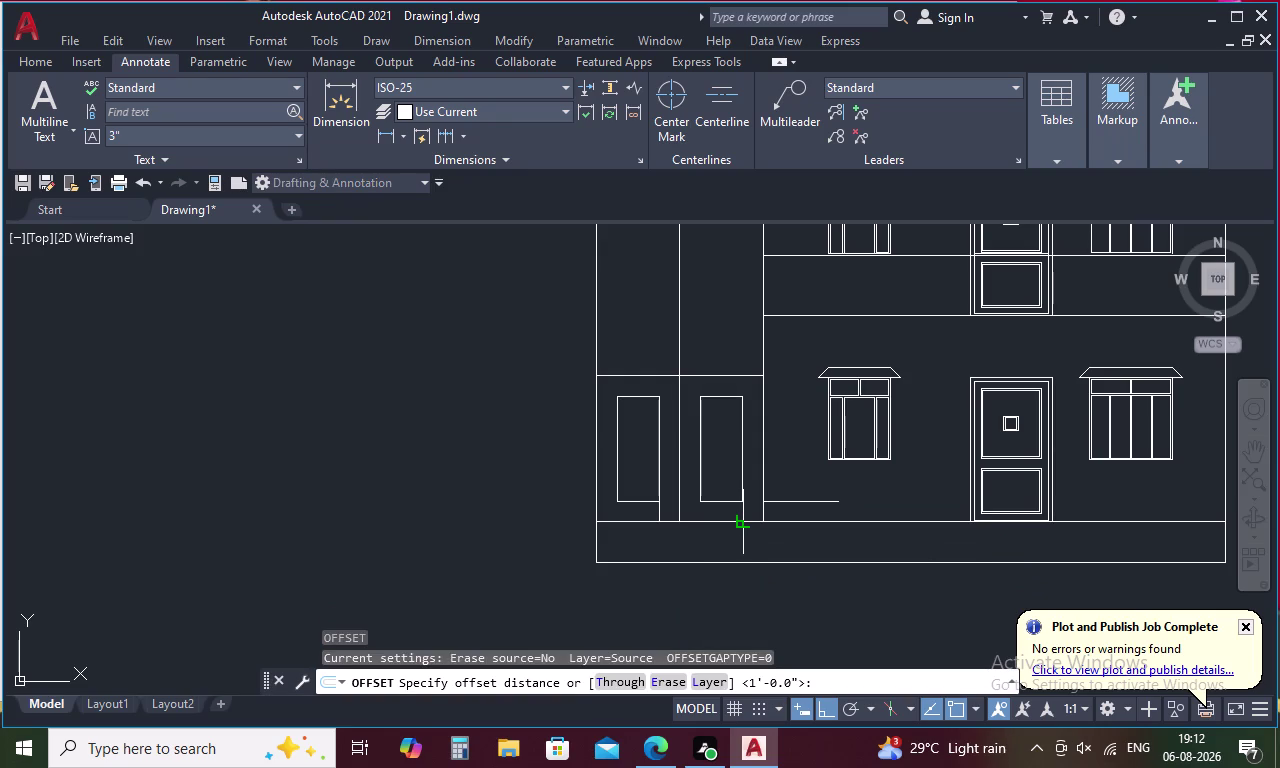
Offset the right door's right edge 1 unit inward.
key(1)
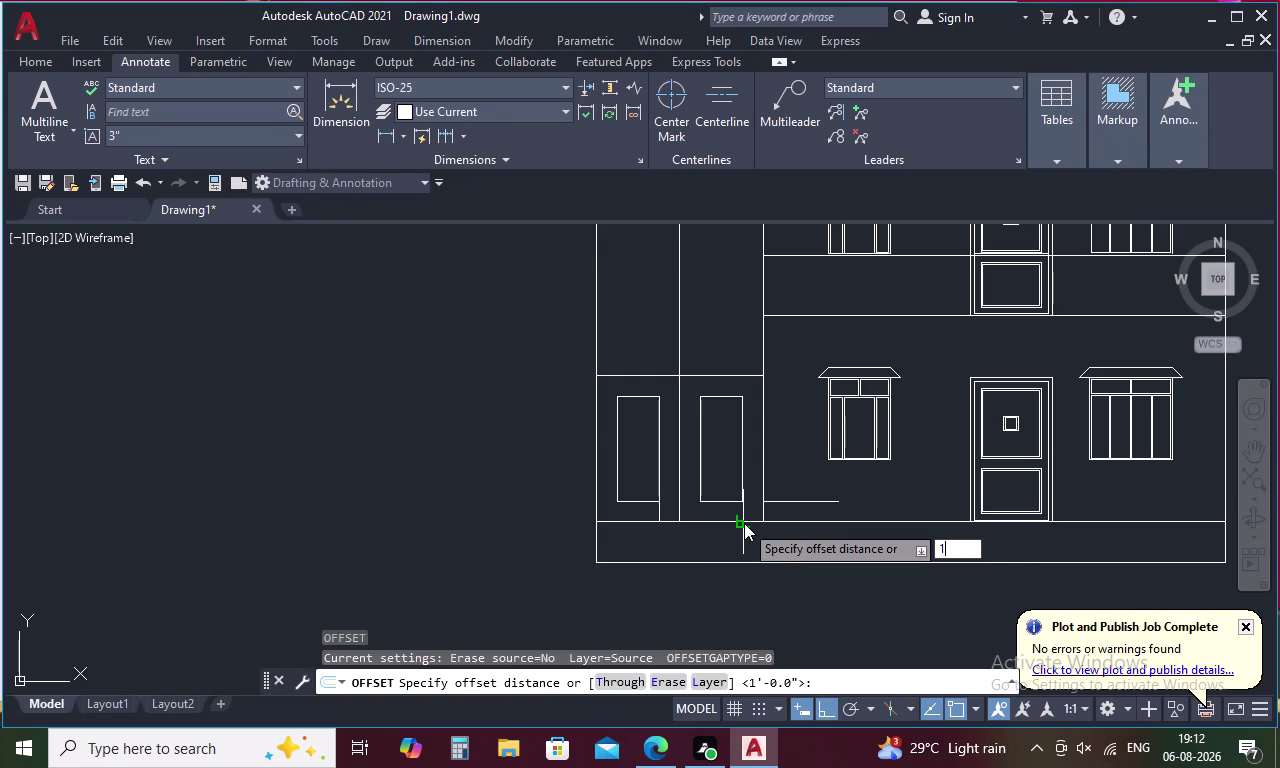
key(space)
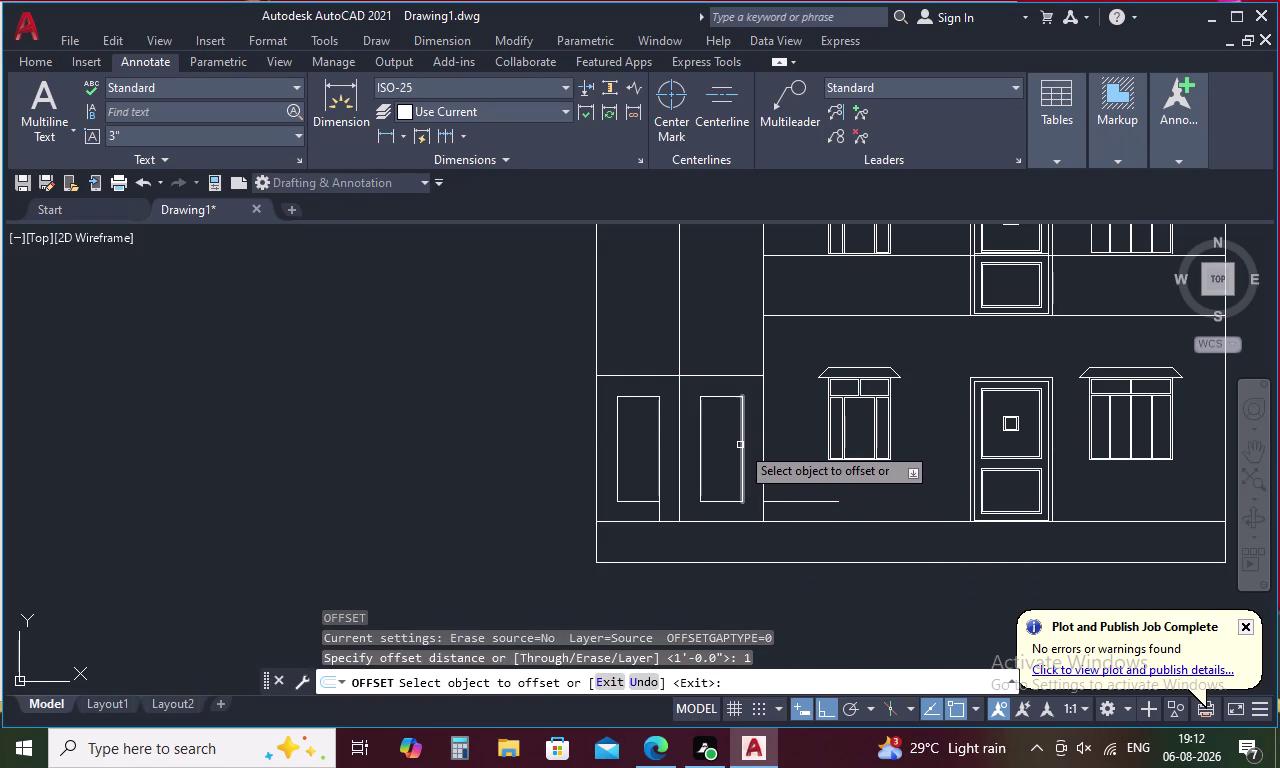
click(740, 445)
click(729, 446)
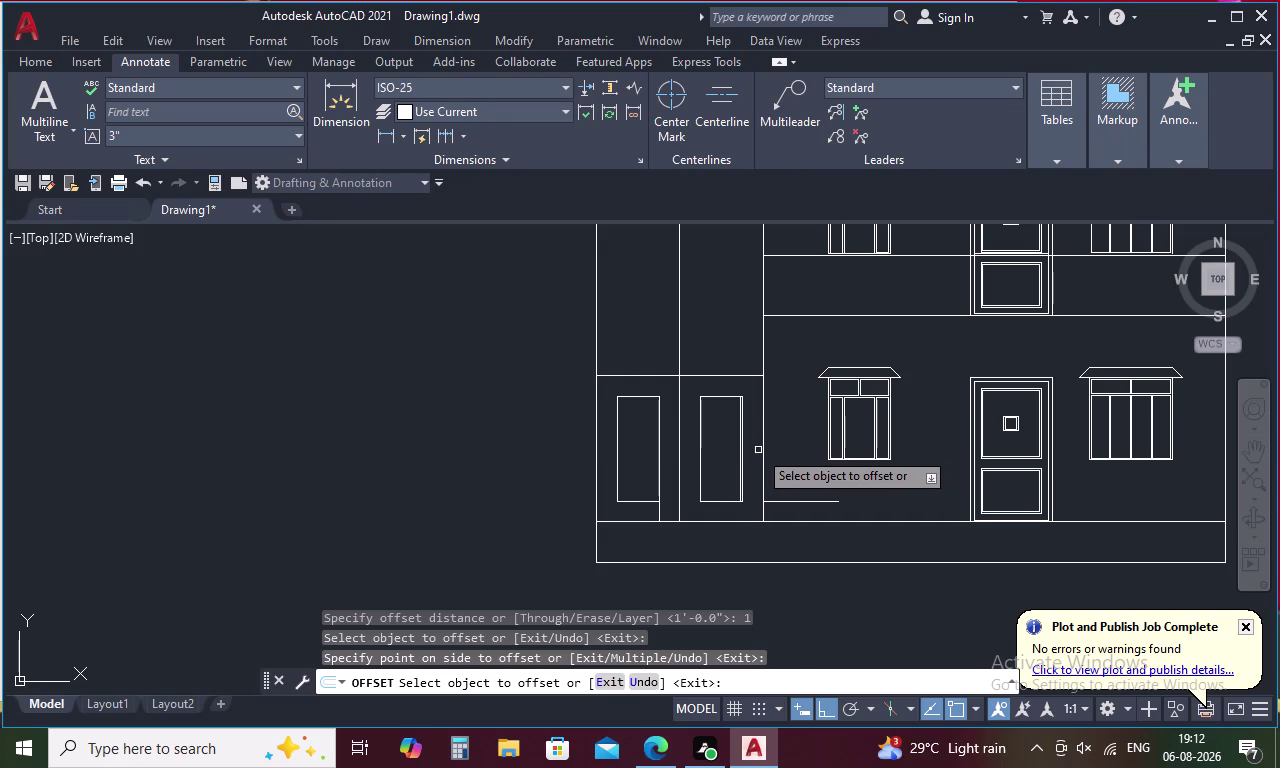
key(Escape)
Delete the misplaced offset line from the door.
scroll(up, 3)
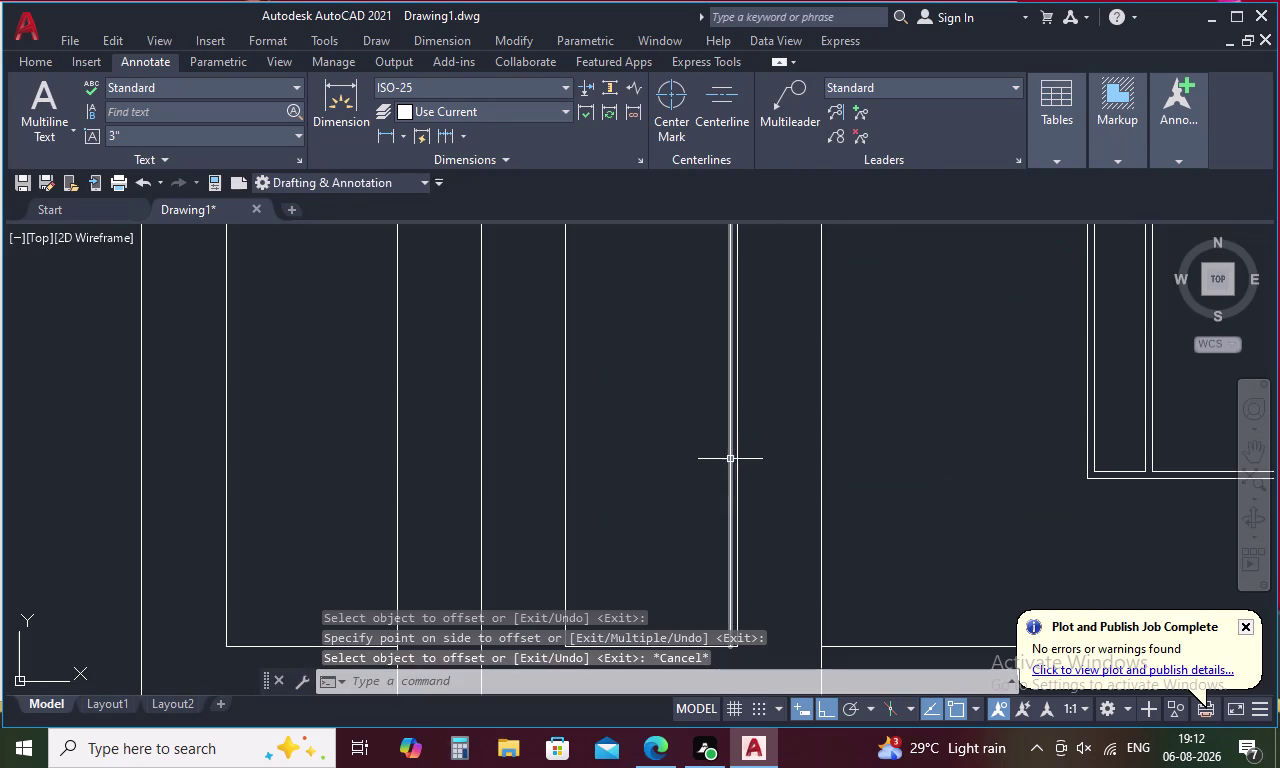
click(731, 458)
key(Delete)
text(0)
key(space)
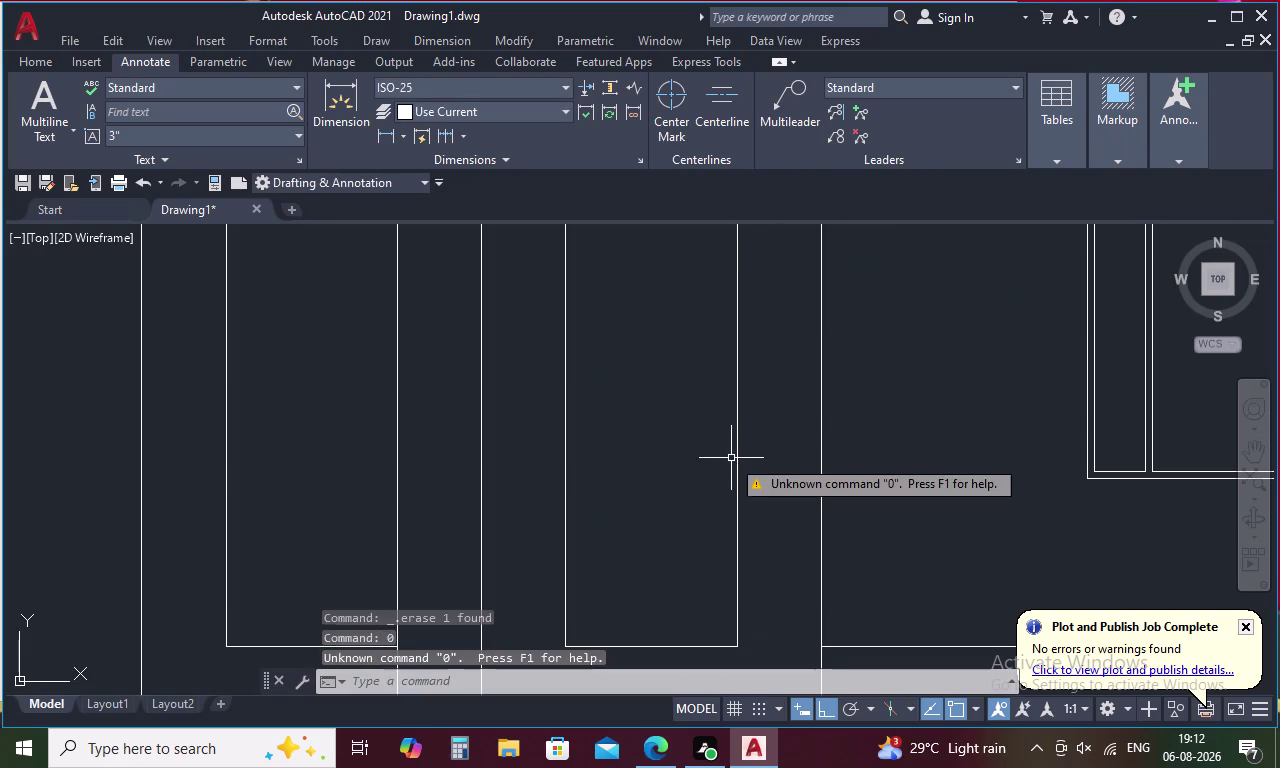
text(2)
key(space)
key(Escape)
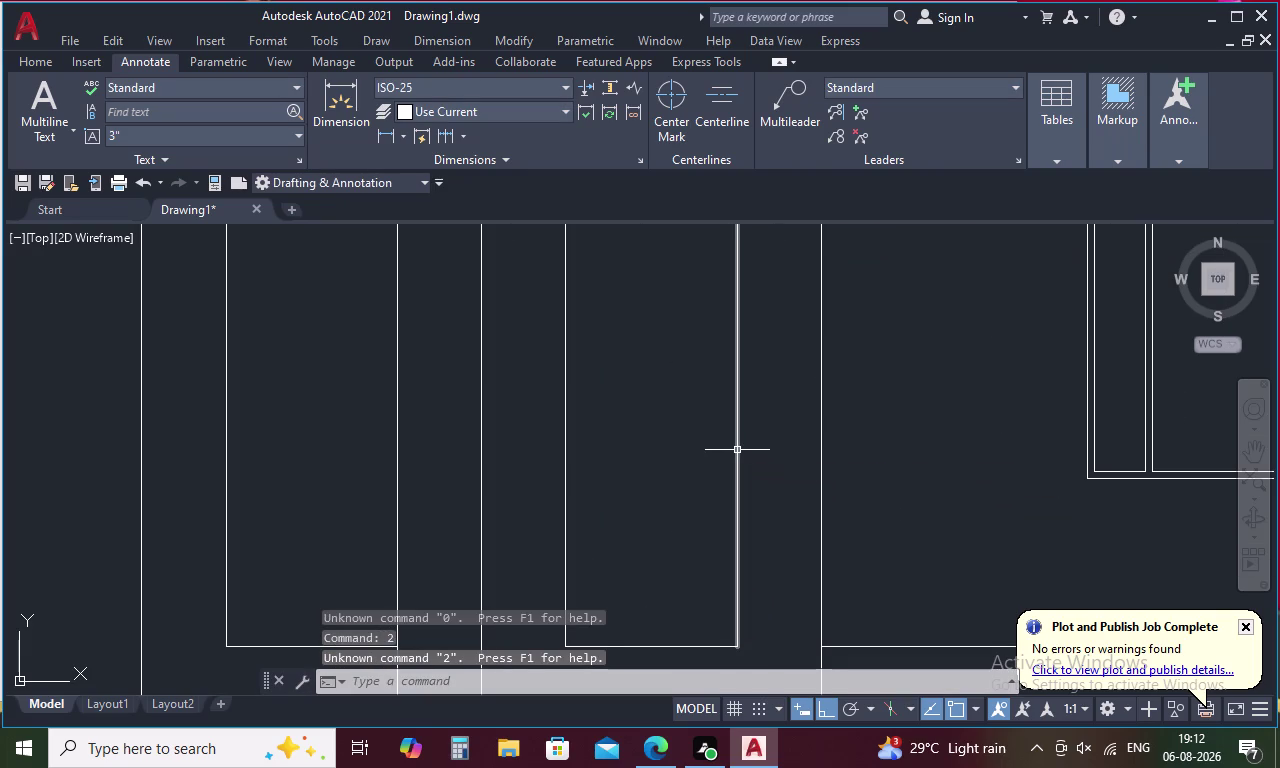
key(Escape)
Offset the door's right edge inward three times at 2-inch spacing.
text(O 2)
key(space)
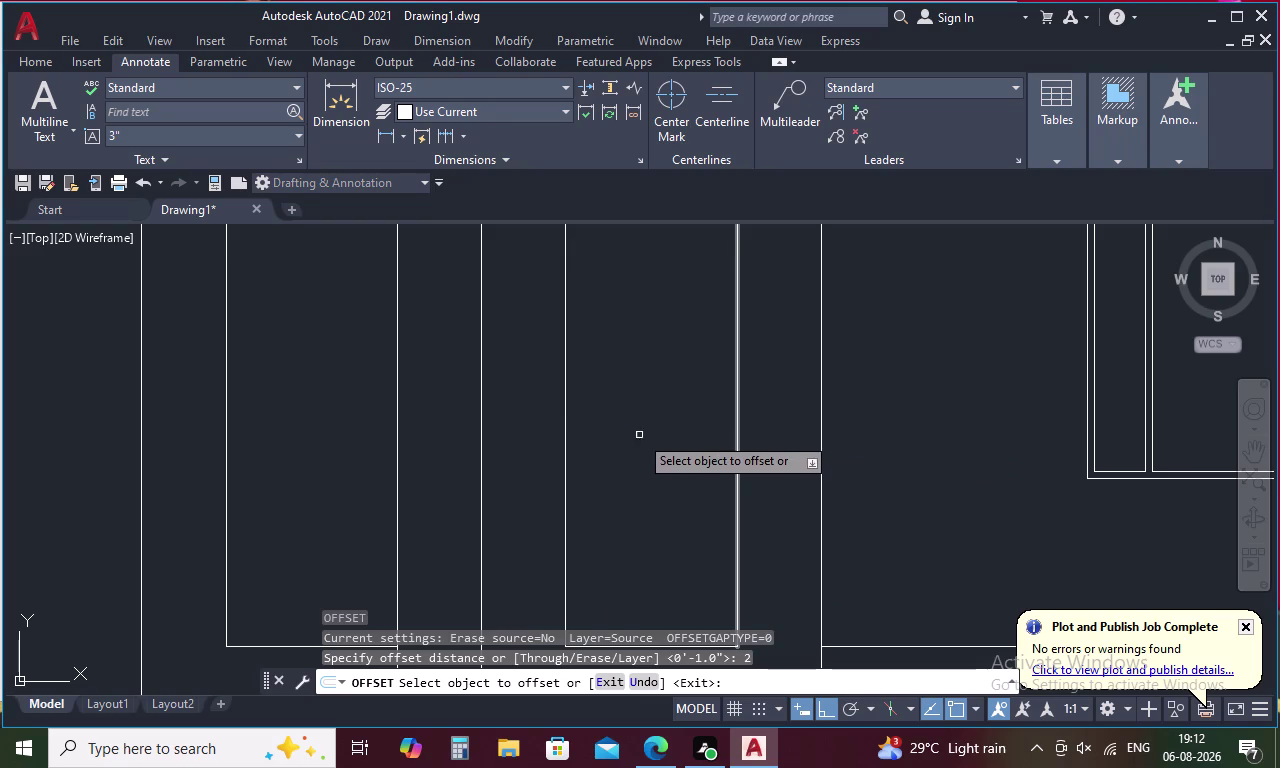
scroll(down, 3)
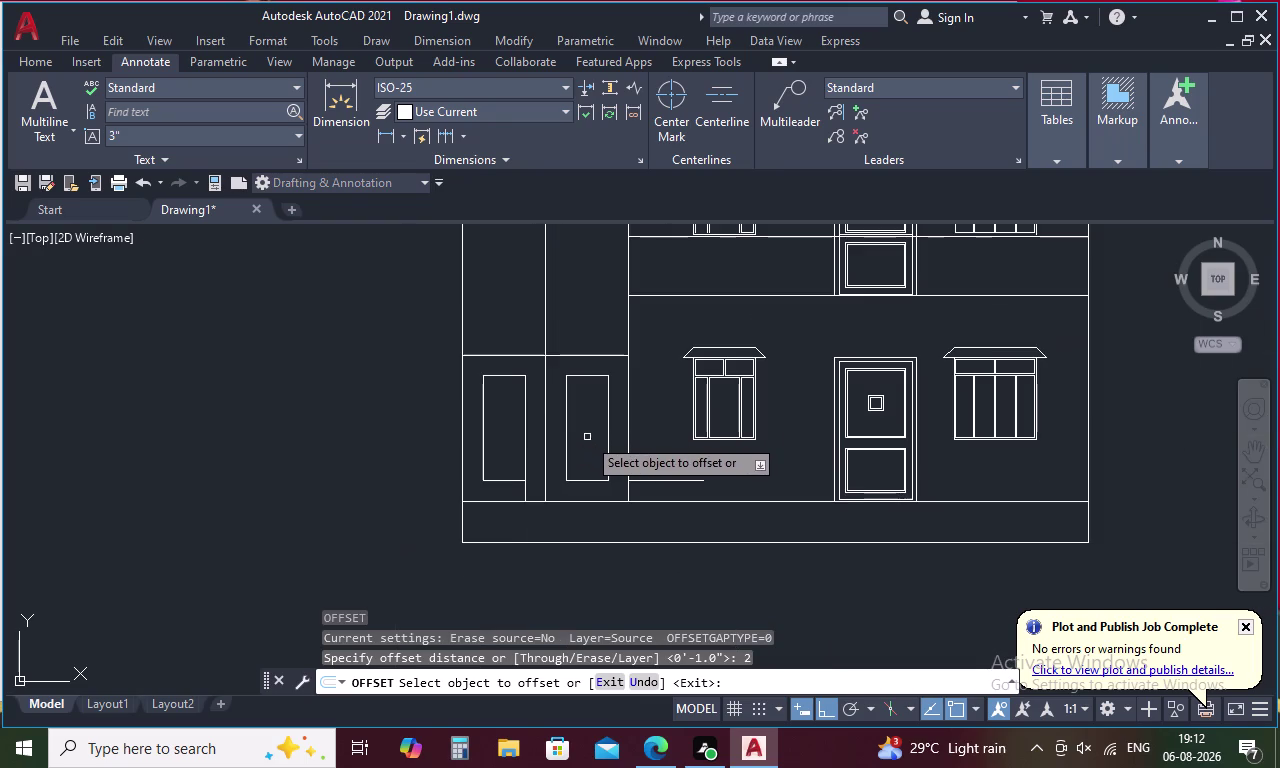
click(606, 422)
click(592, 422)
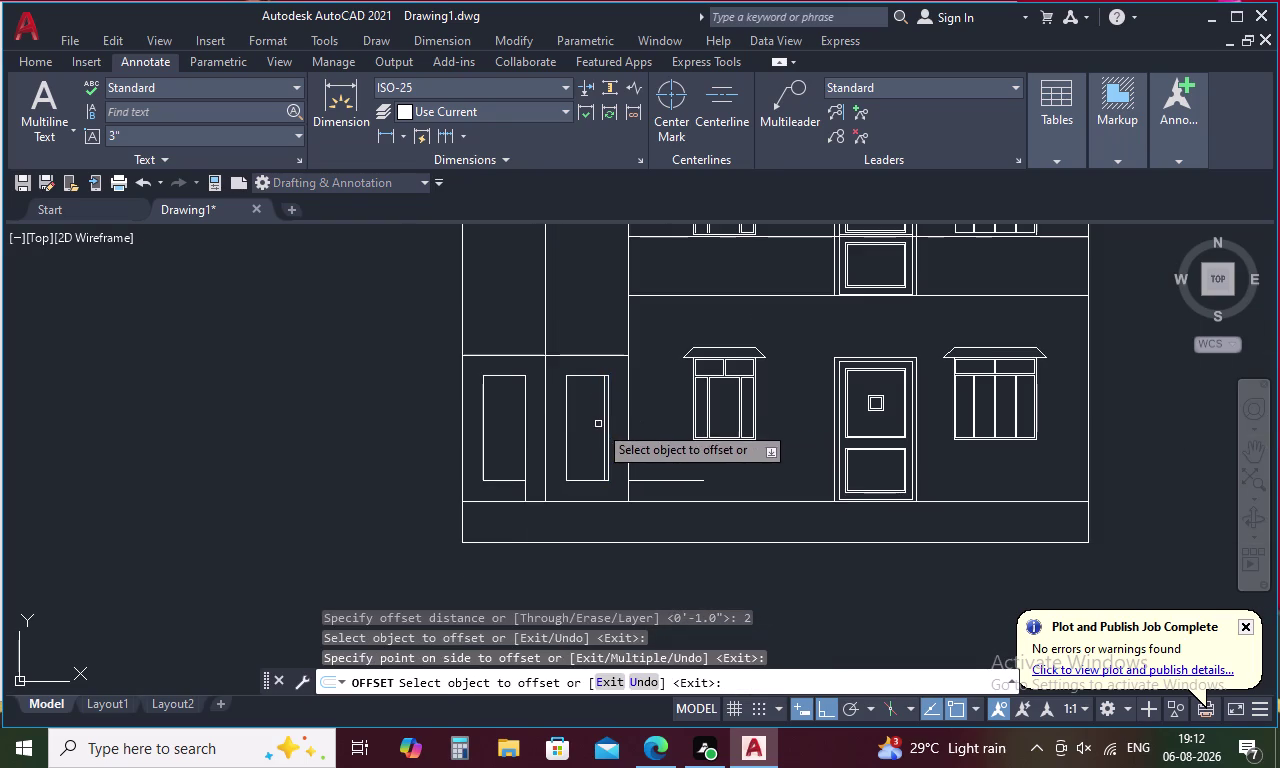
click(604, 422)
click(585, 422)
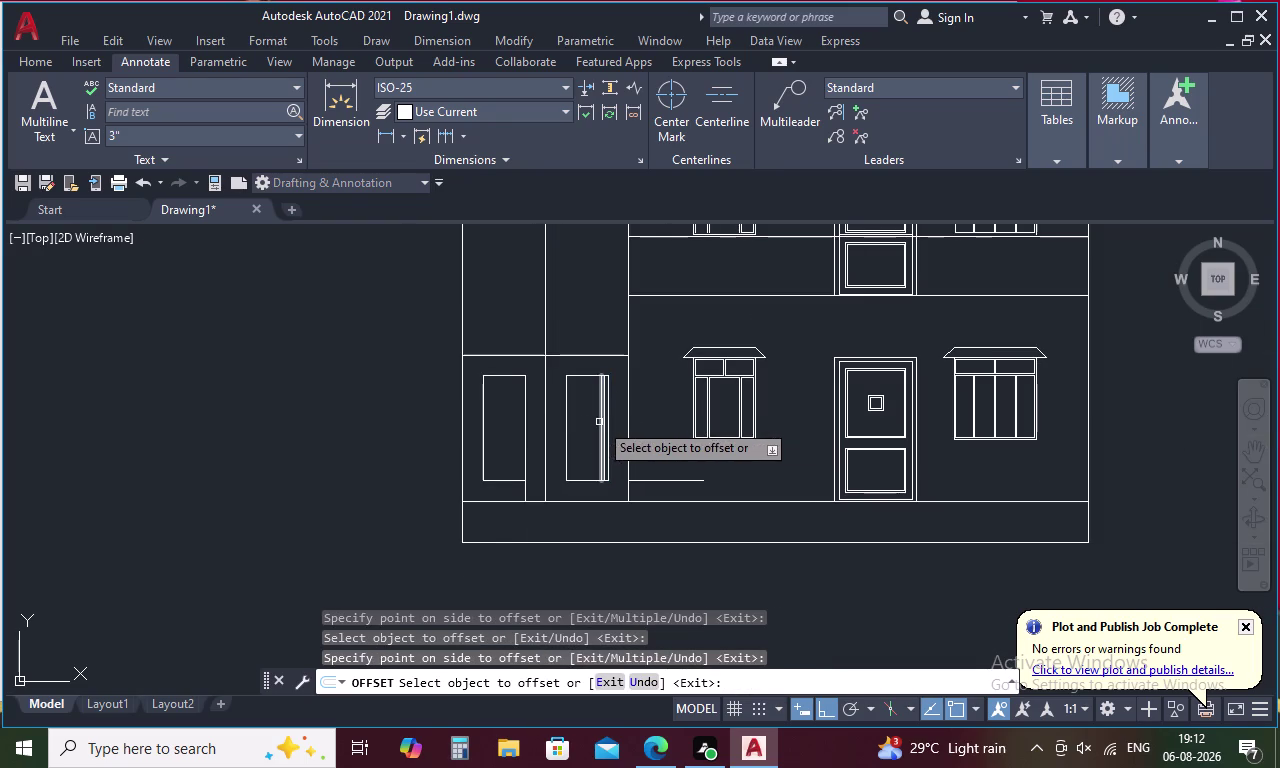
scroll(up, 3)
click(599, 420)
click(577, 420)
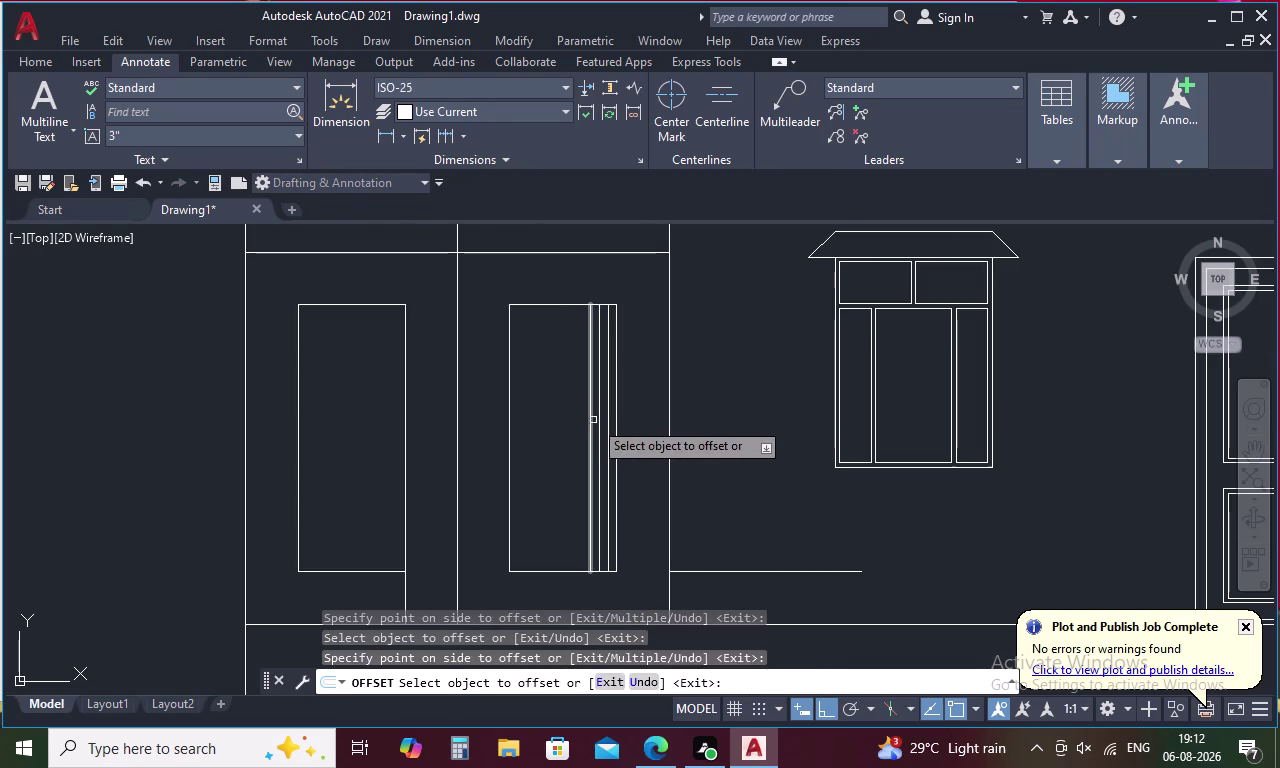
Undo the three earlier offset lines and set the offset distance to 2.5.
key(ctrl+z)
key(ctrl+z)
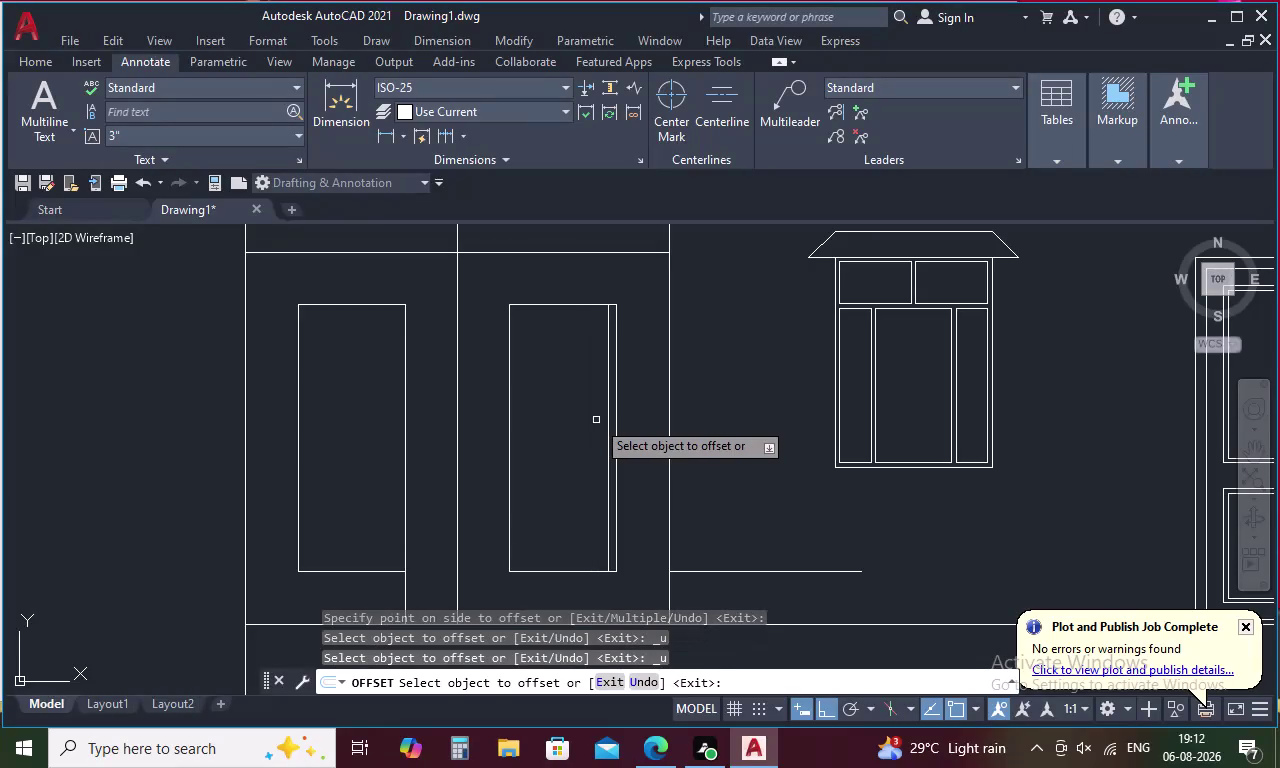
key(ctrl+z)
key(o)
key(space)
text(2)
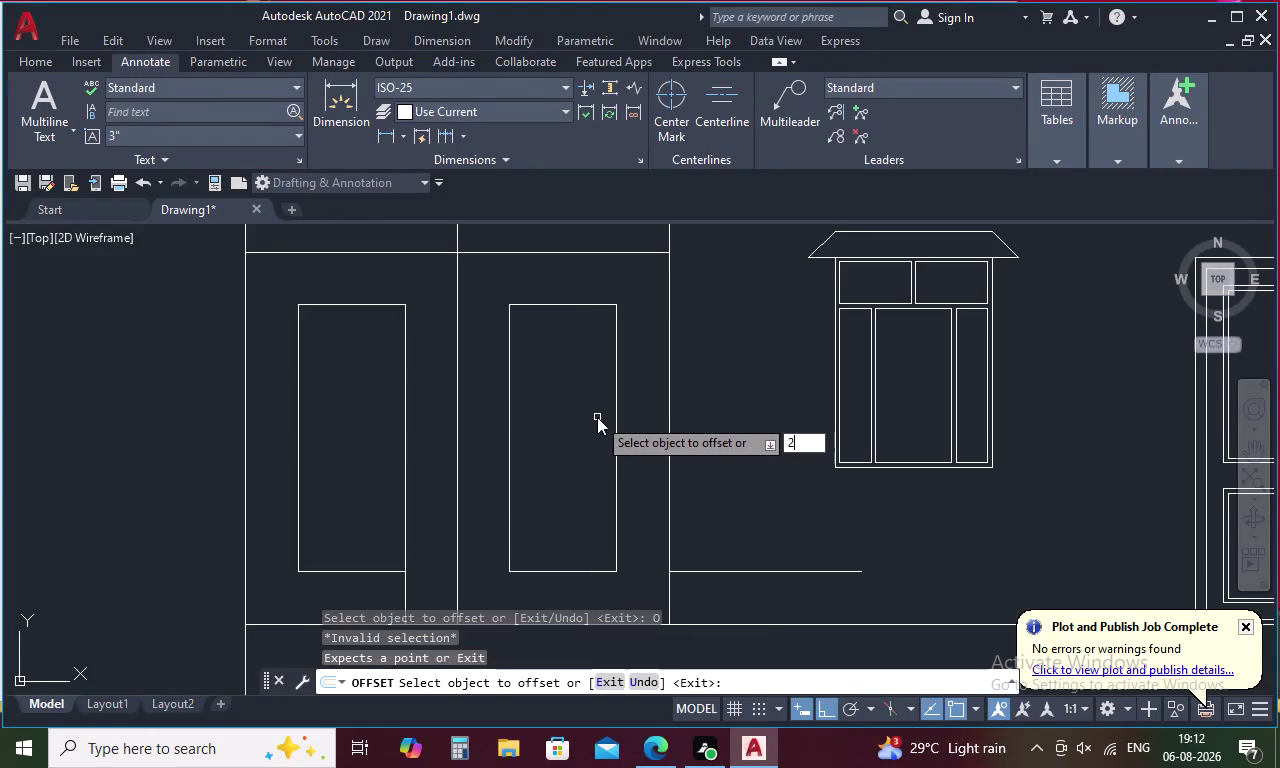
text(.)
text(5)
key(space)
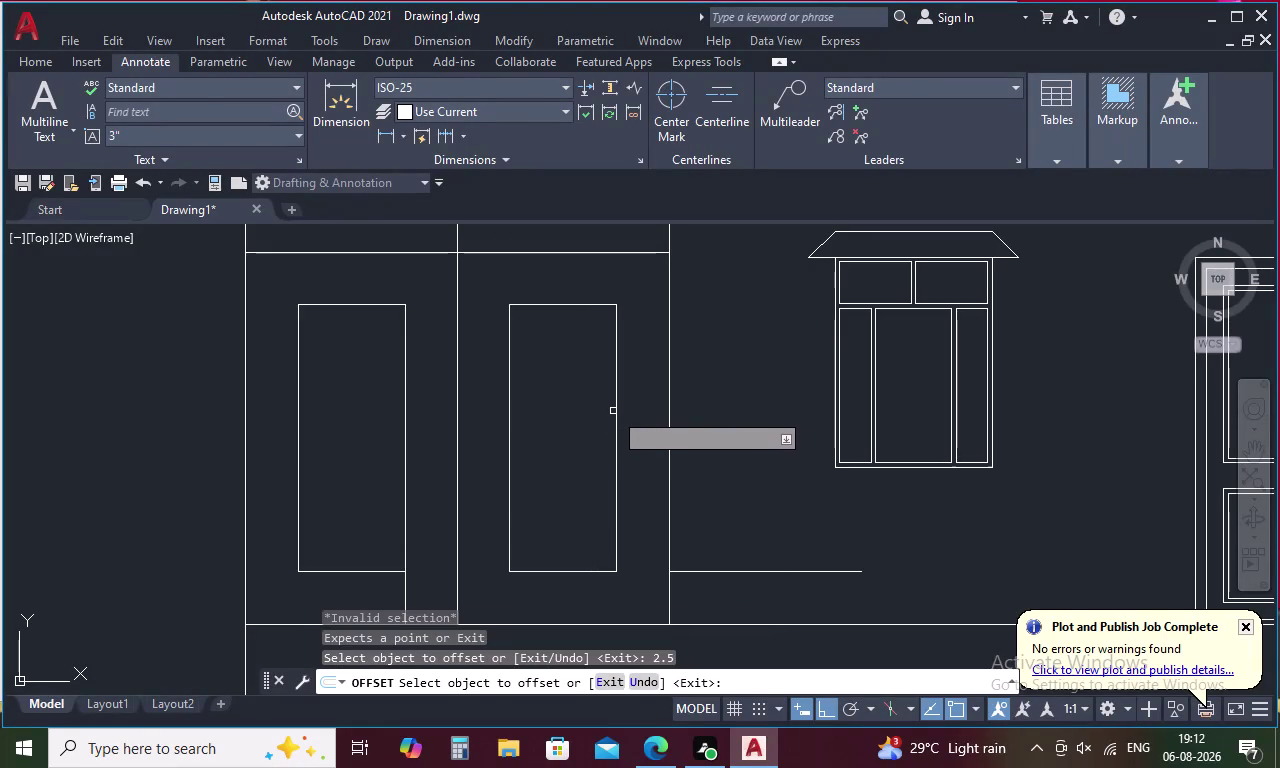
Offset vertical plank lines at 2.5 inward from the door's right edge.
click(616, 406)
click(596, 406)
click(608, 408)
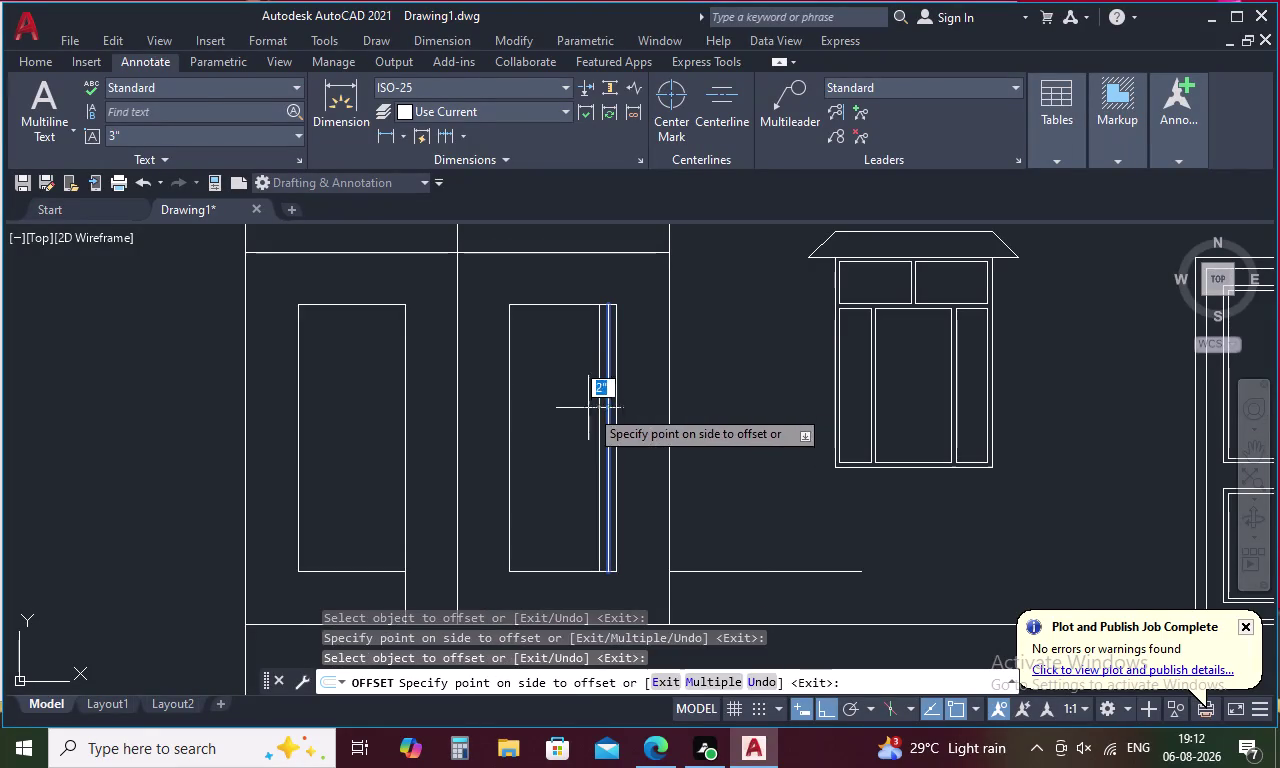
click(585, 408)
click(598, 410)
click(569, 418)
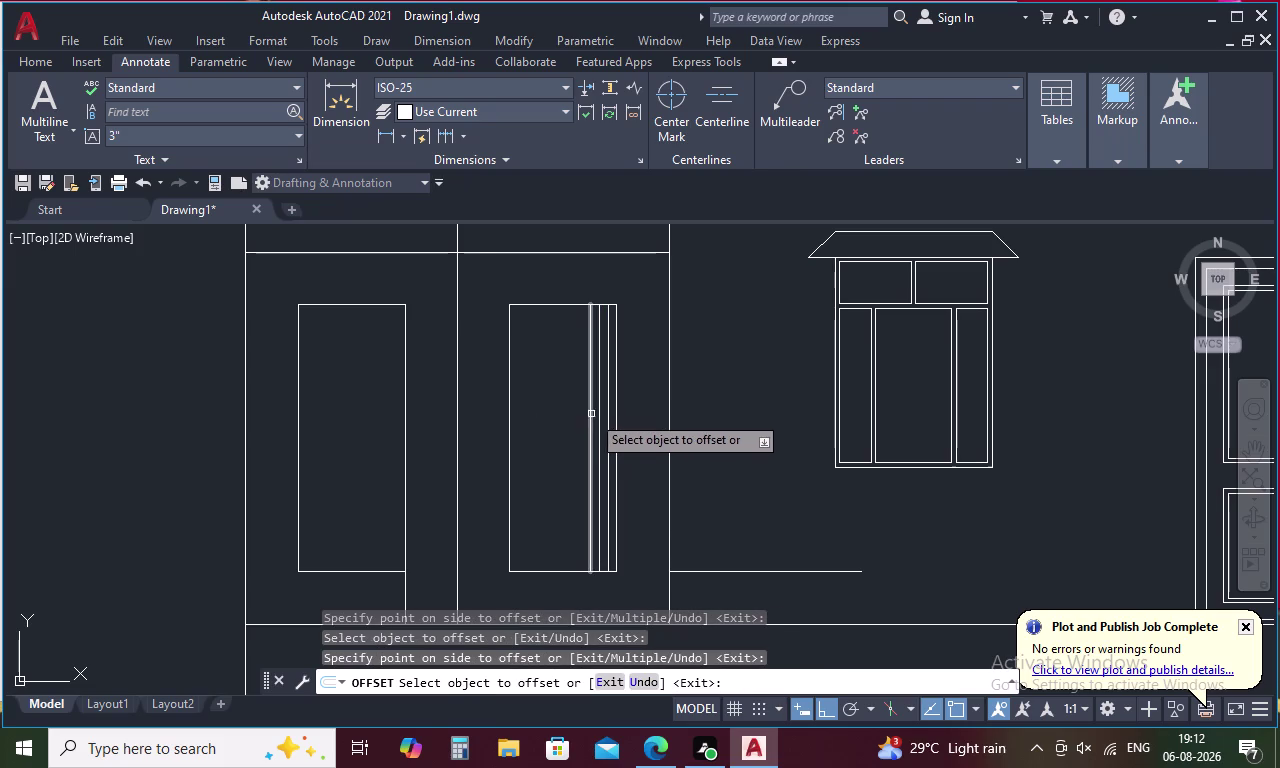
drag(589, 412, 569, 412)
click(543, 416)
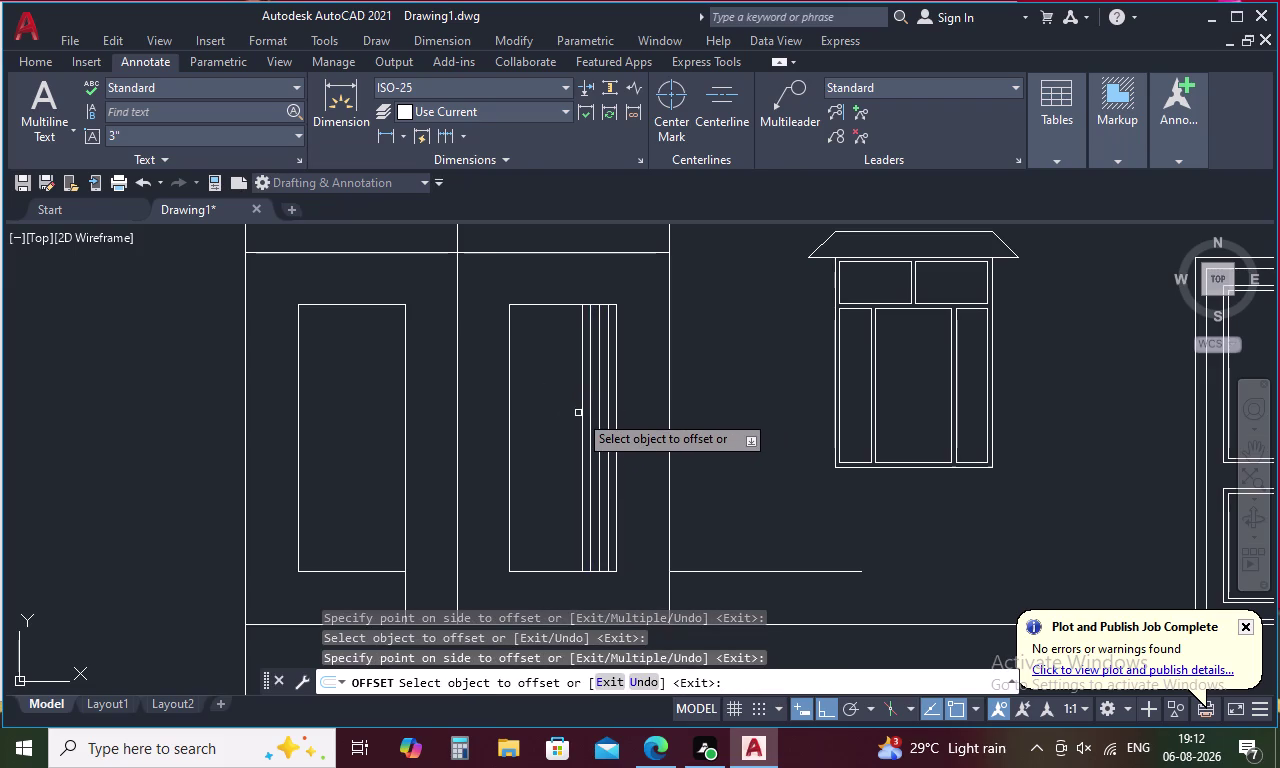
click(581, 410)
click(549, 412)
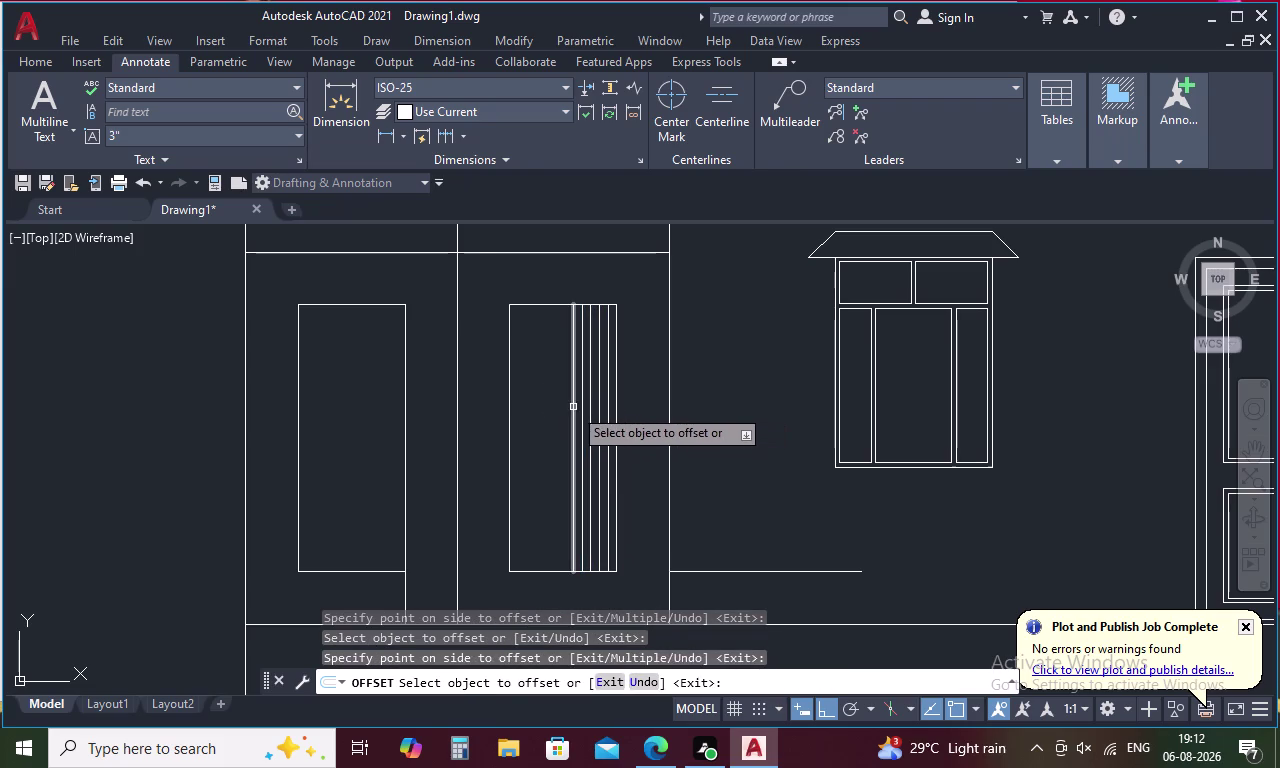
click(573, 407)
click(546, 406)
click(563, 407)
click(534, 407)
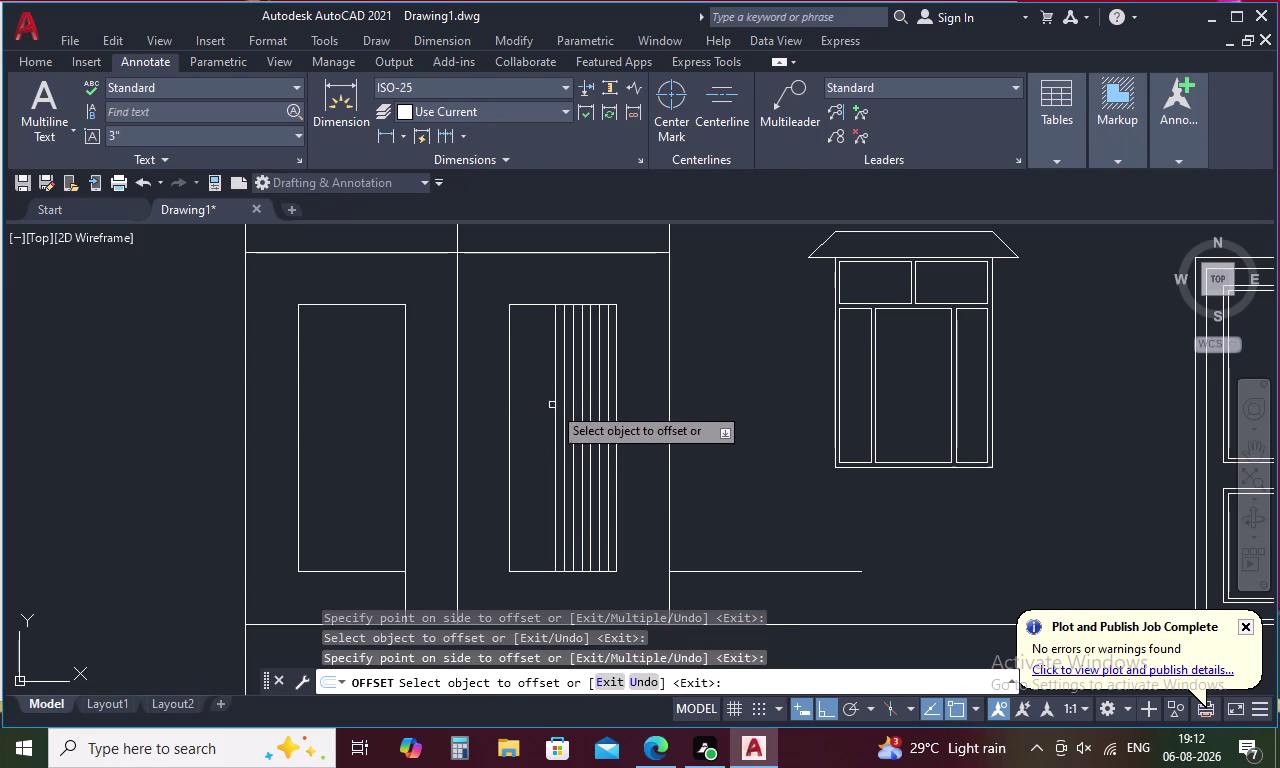
Continue the 2.5 plank lines to the door's left edge.
drag(558, 404, 516, 401)
click(534, 410)
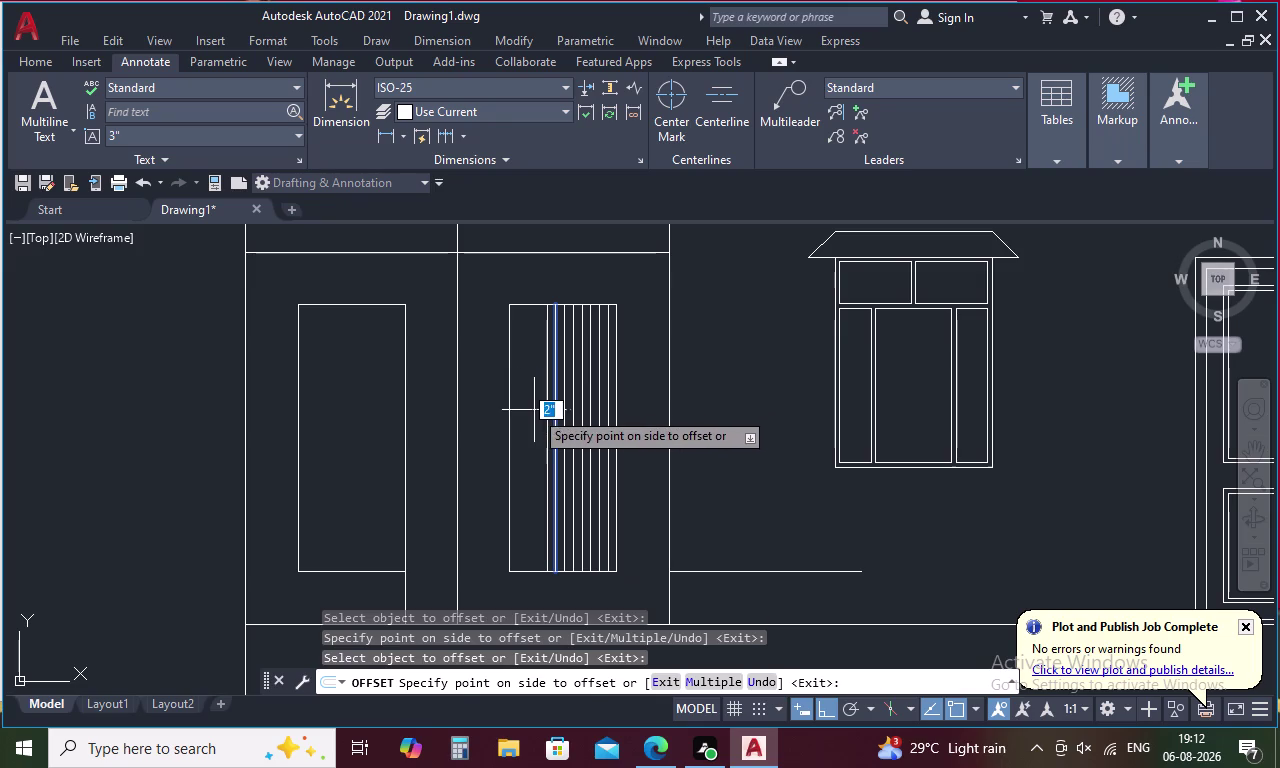
click(548, 407)
click(532, 405)
click(538, 404)
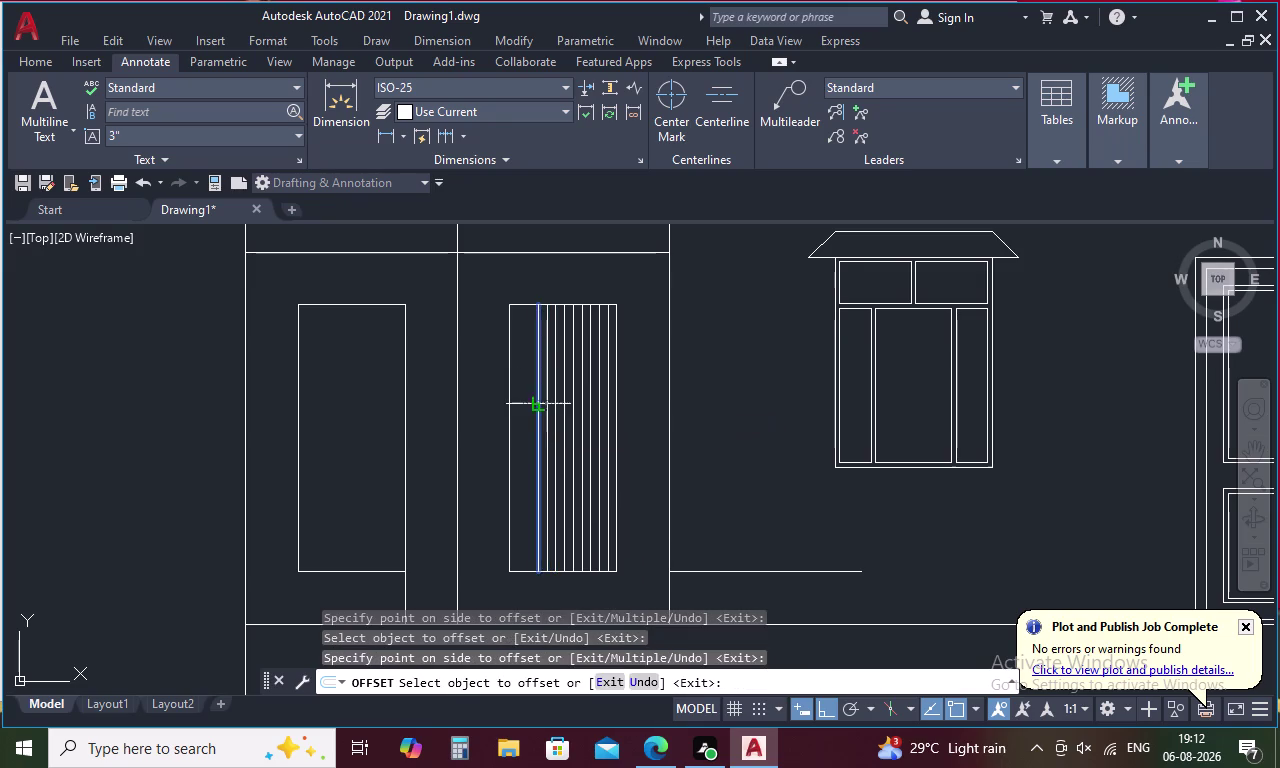
click(531, 404)
double_click(536, 404)
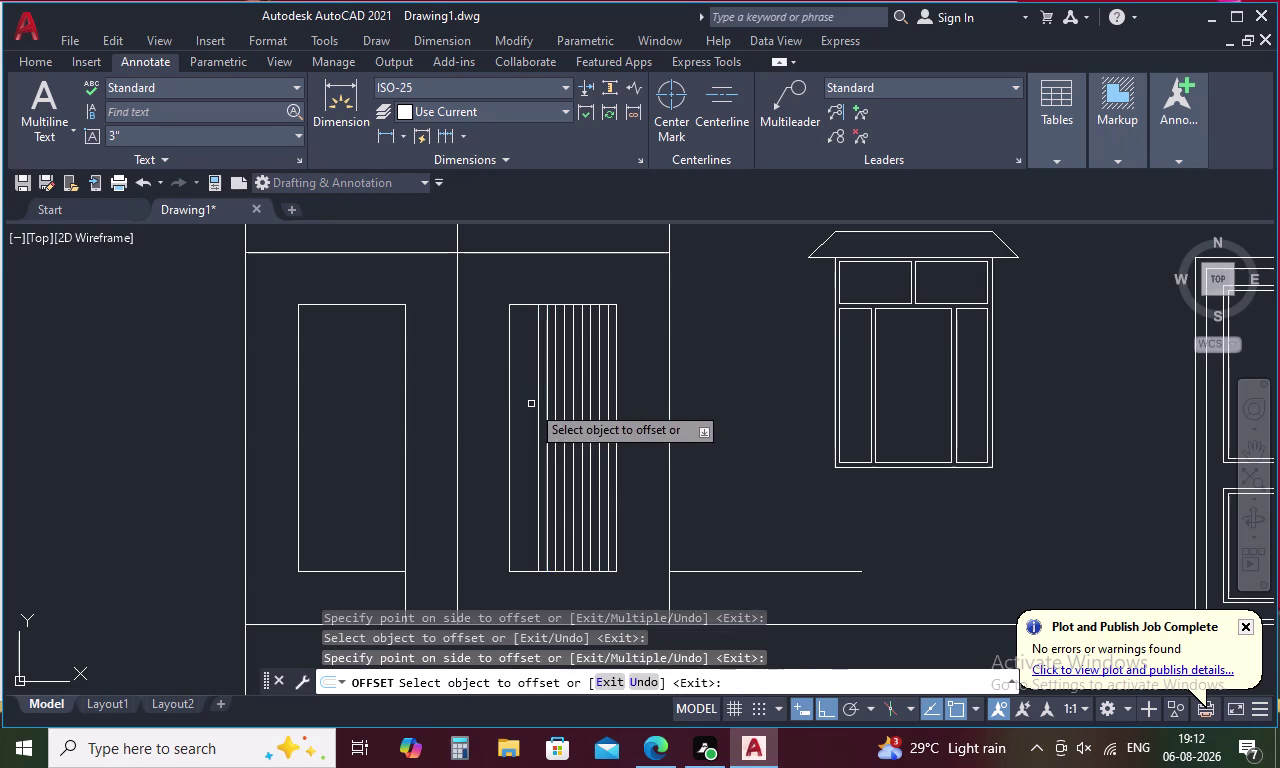
click(536, 404)
click(518, 403)
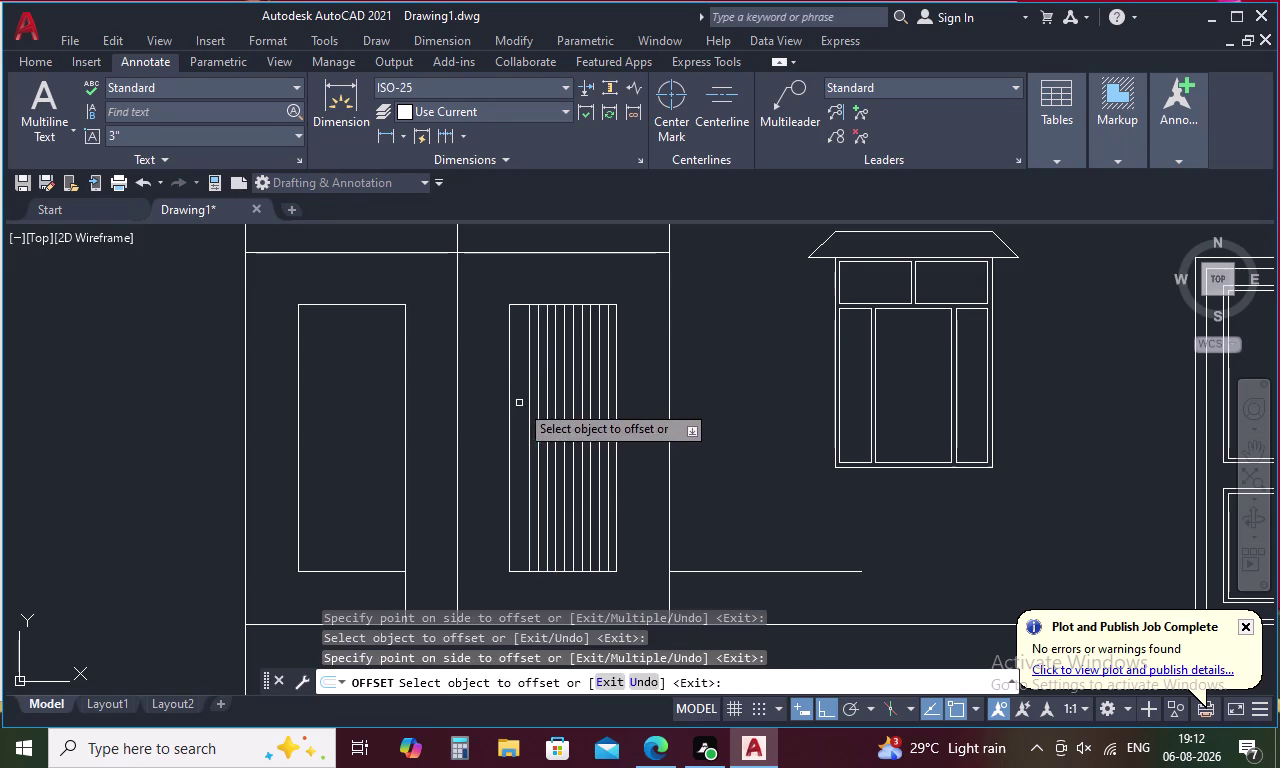
double_click(527, 402)
click(526, 401)
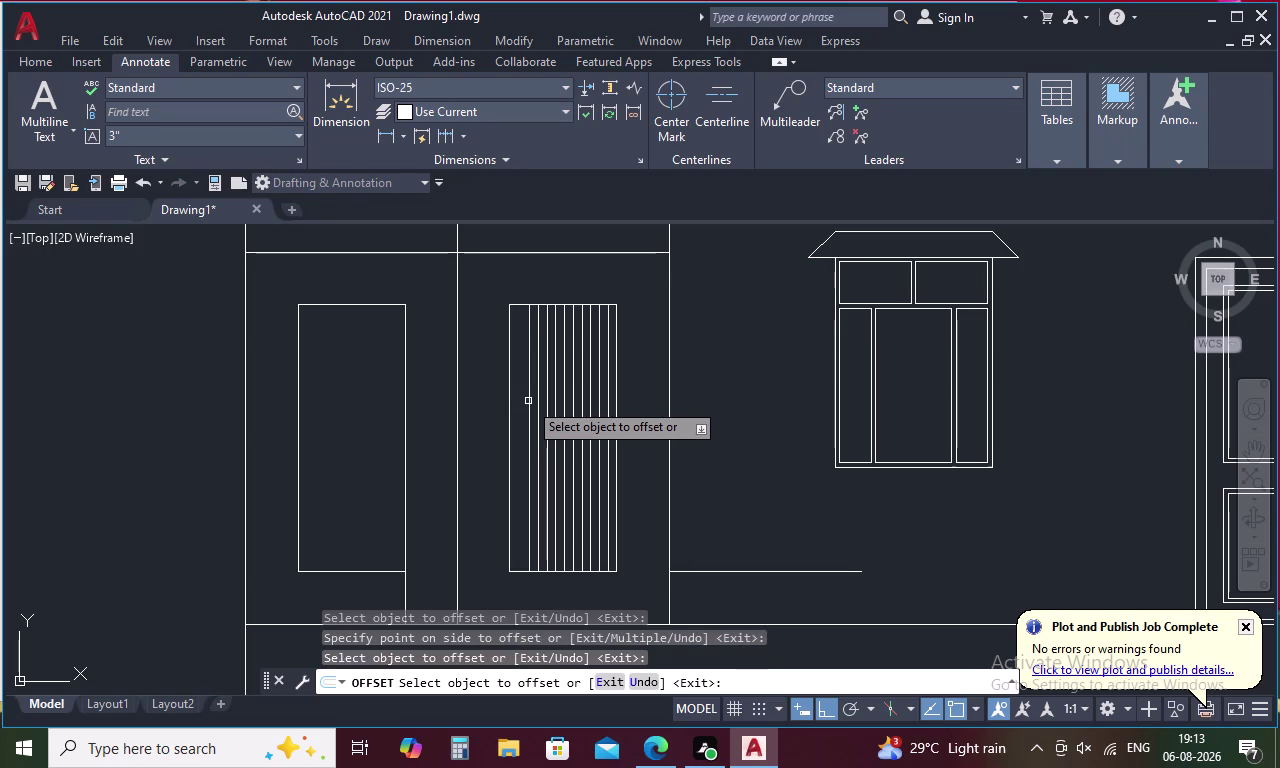
click(528, 401)
click(521, 401)
click(529, 407)
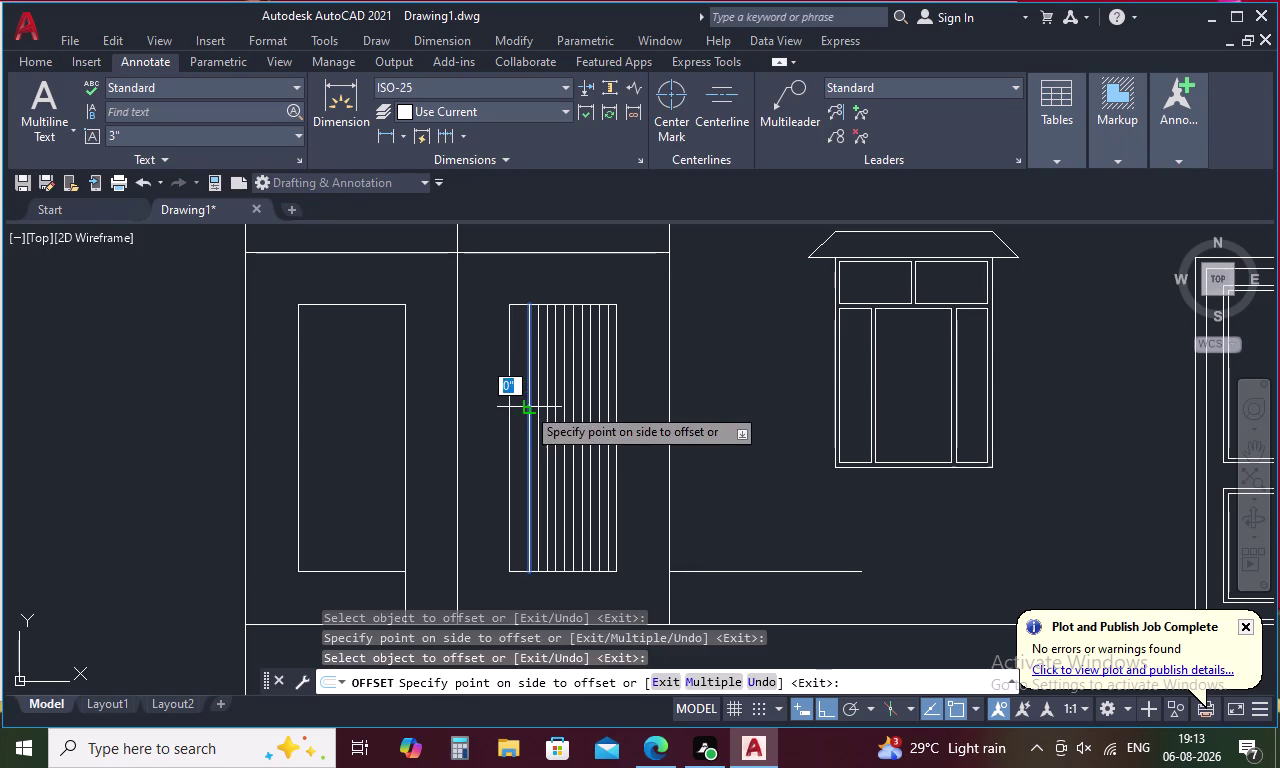
click(514, 406)
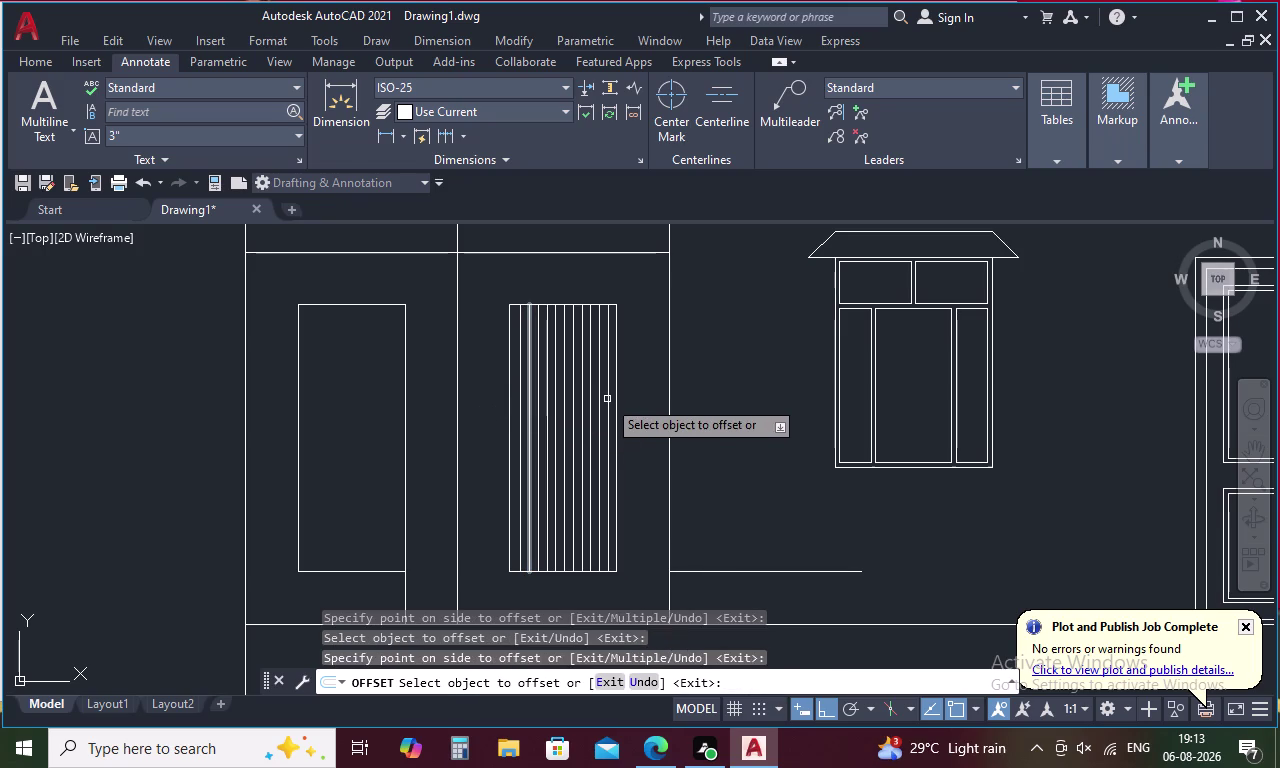
key(Escape)
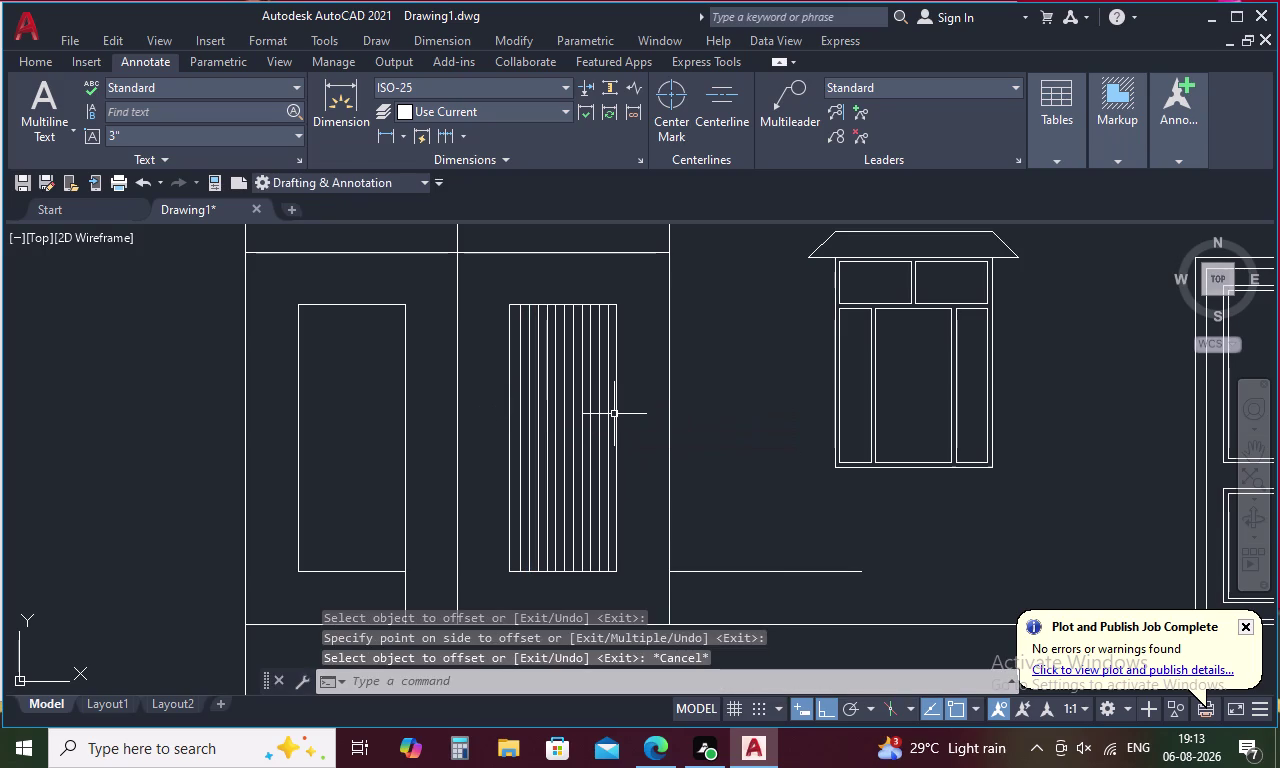
key(space)
Offset the striped panel's top line downward repeatedly at 2-inch spacing.
key(space)
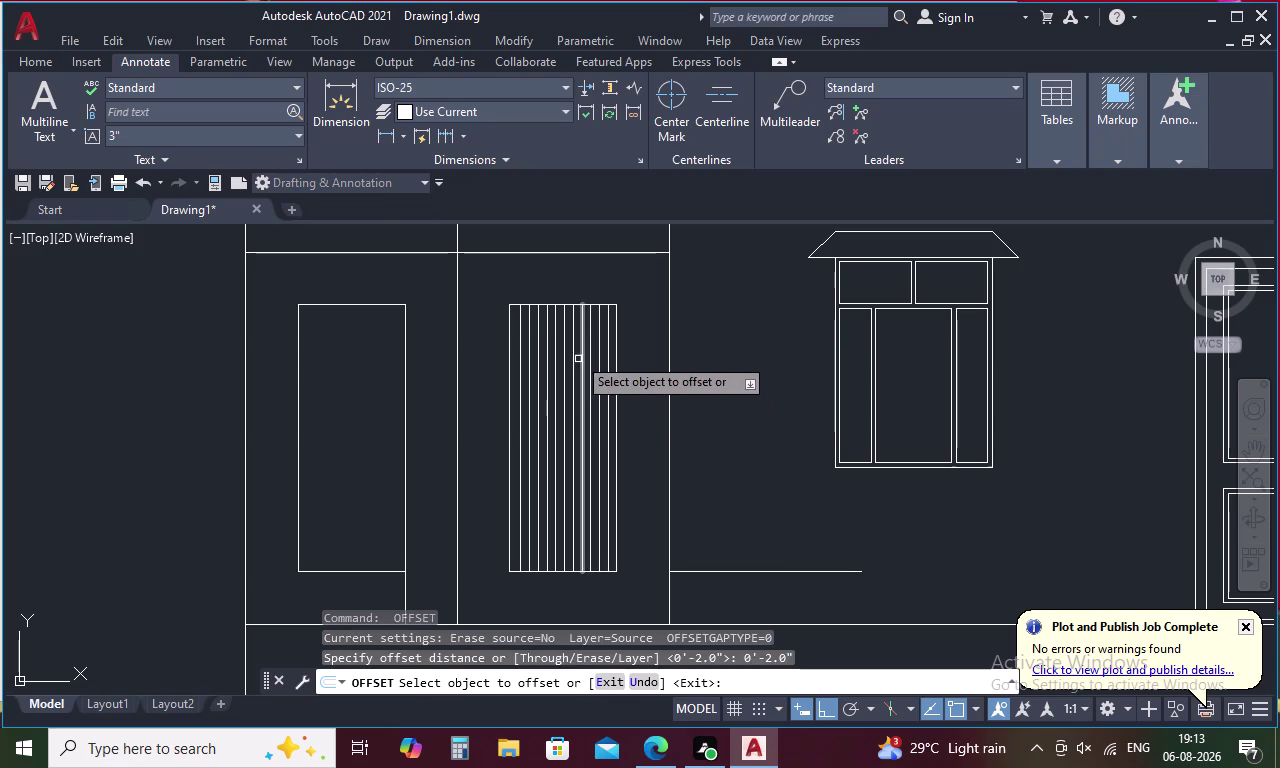
click(568, 305)
click(571, 325)
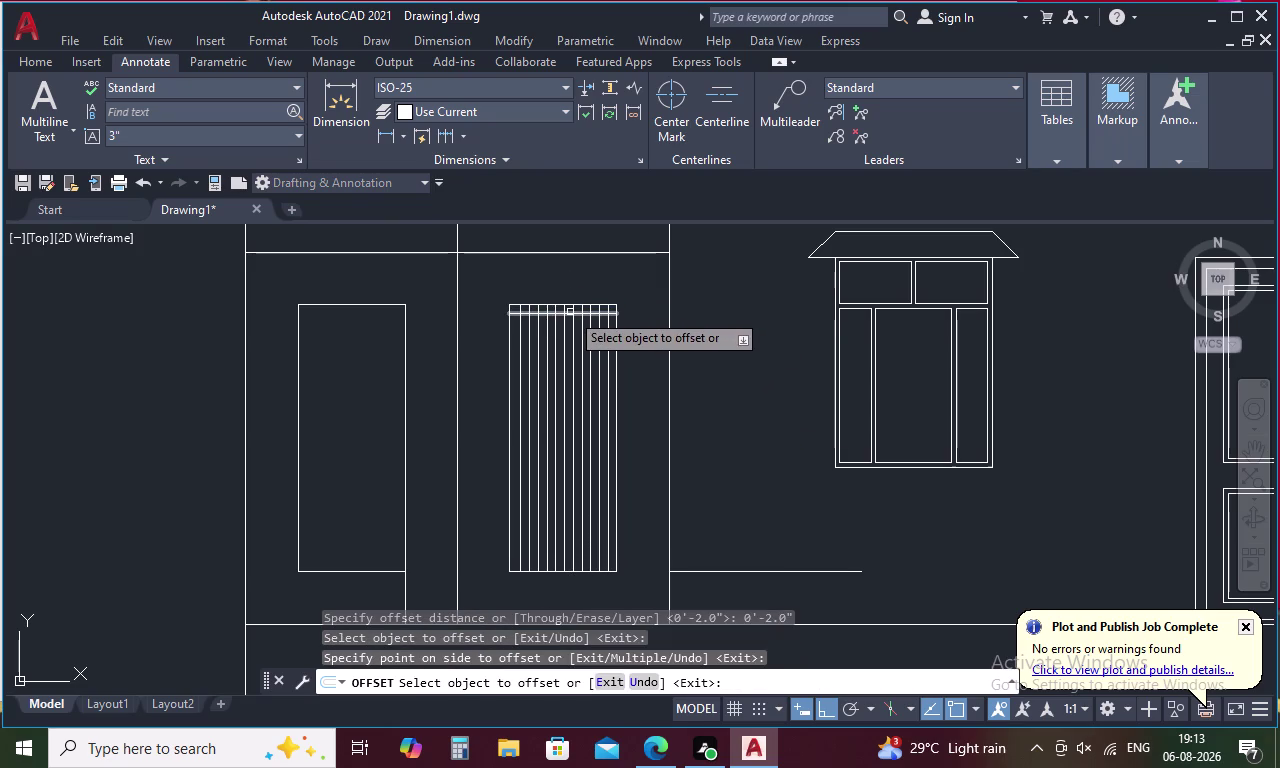
click(570, 315)
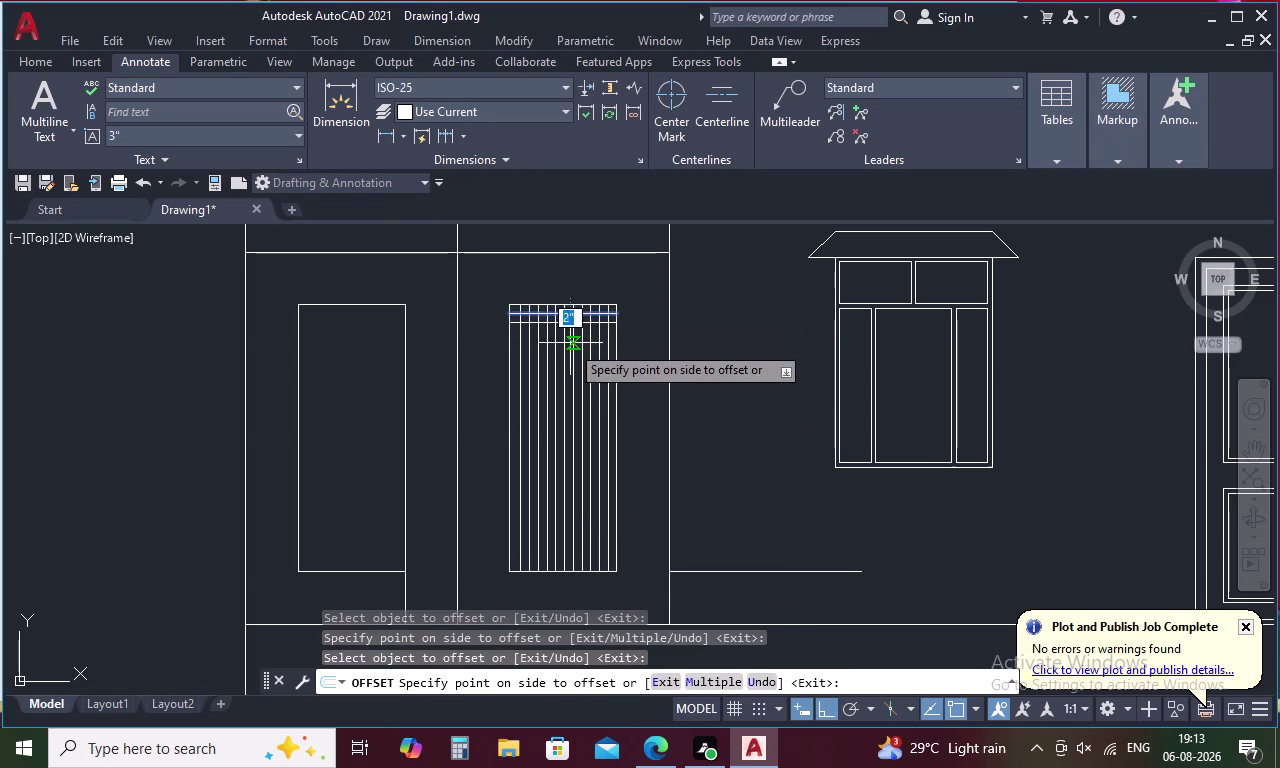
click(570, 344)
click(570, 324)
click(571, 342)
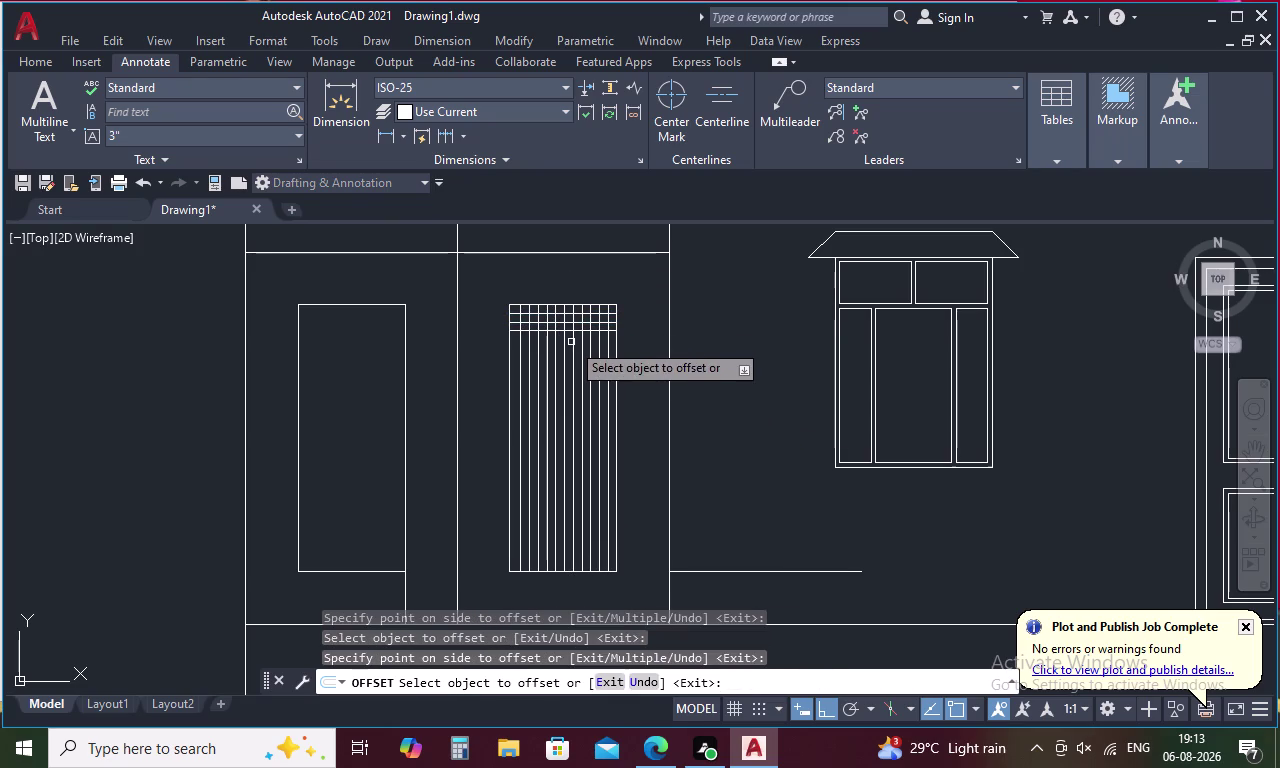
click(568, 331)
click(568, 351)
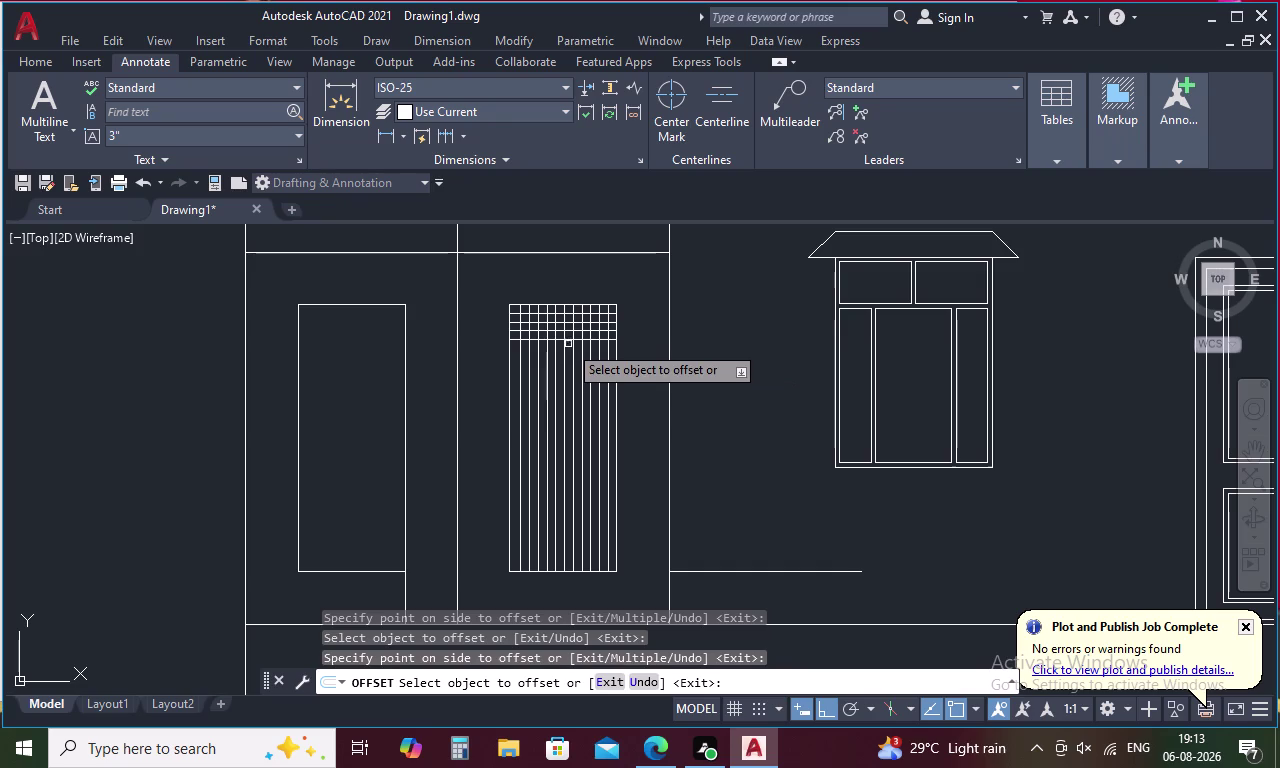
click(568, 342)
click(569, 366)
click(569, 348)
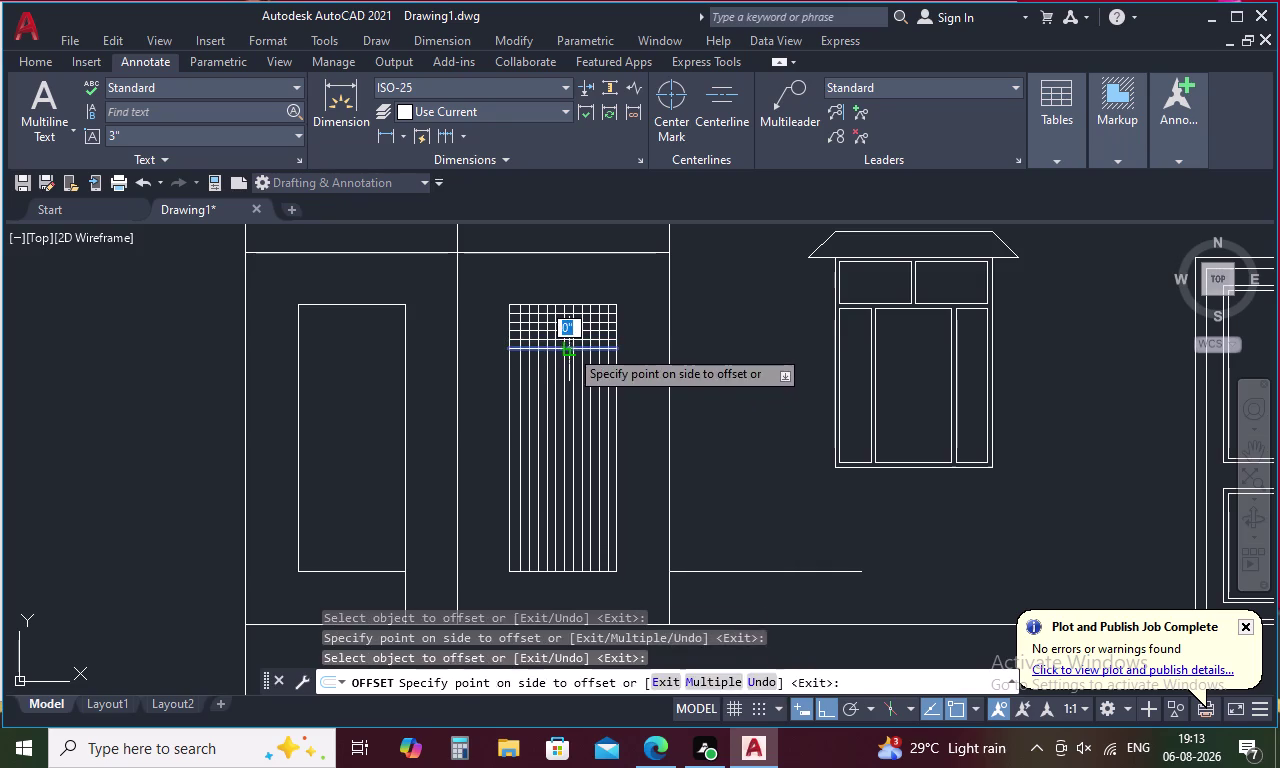
click(569, 365)
click(569, 359)
click(573, 377)
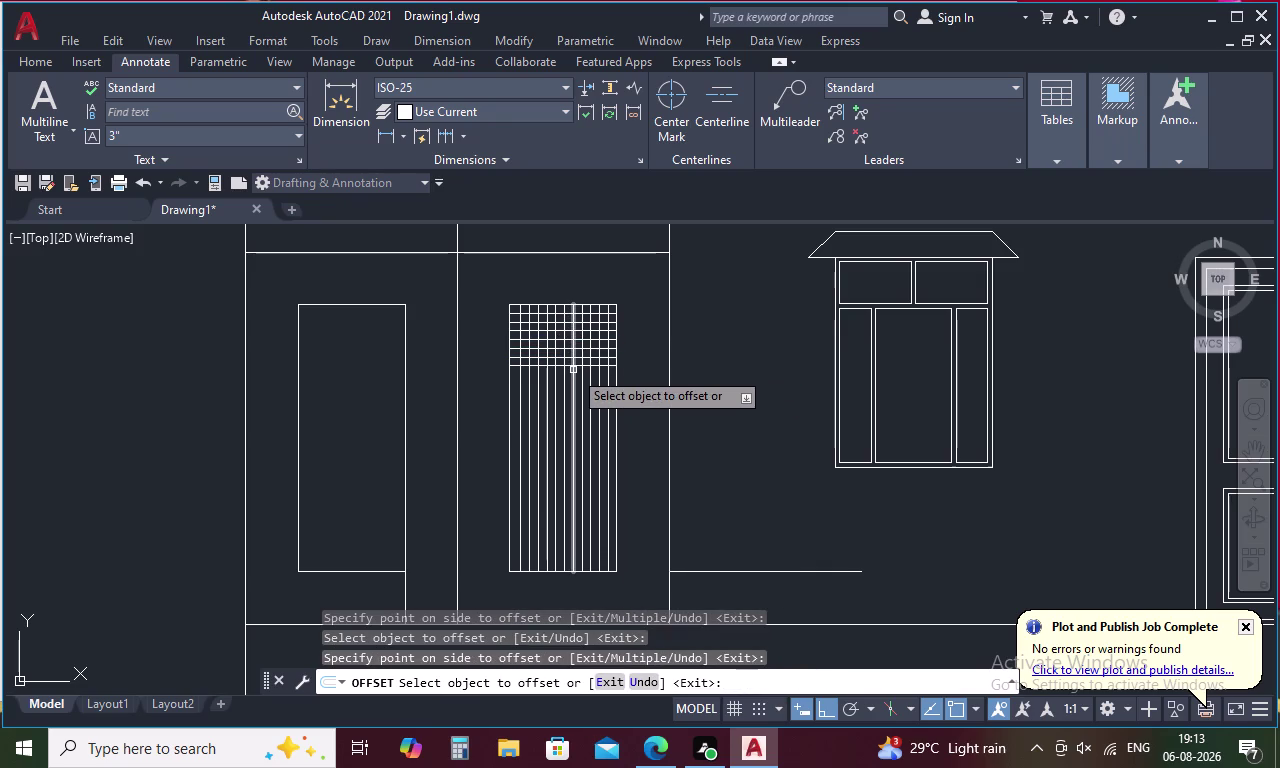
scroll(up, 3)
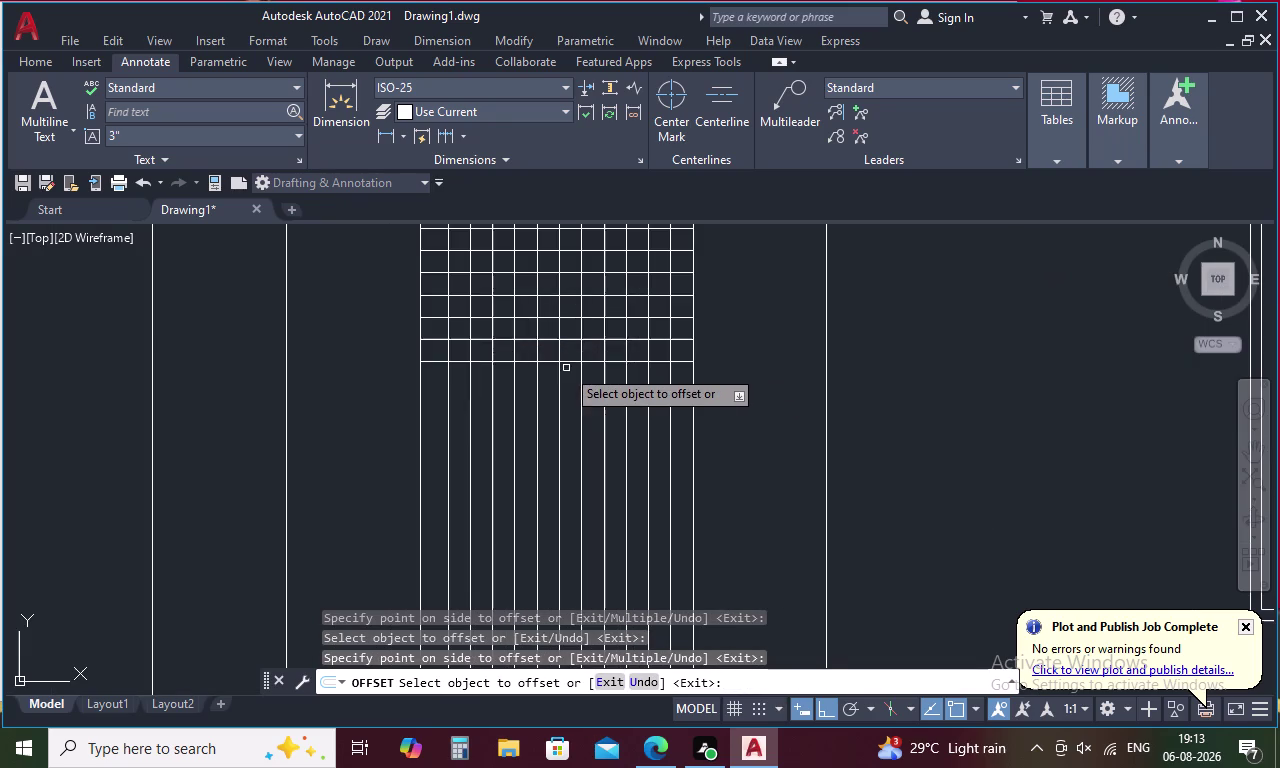
click(571, 360)
click(571, 390)
click(571, 384)
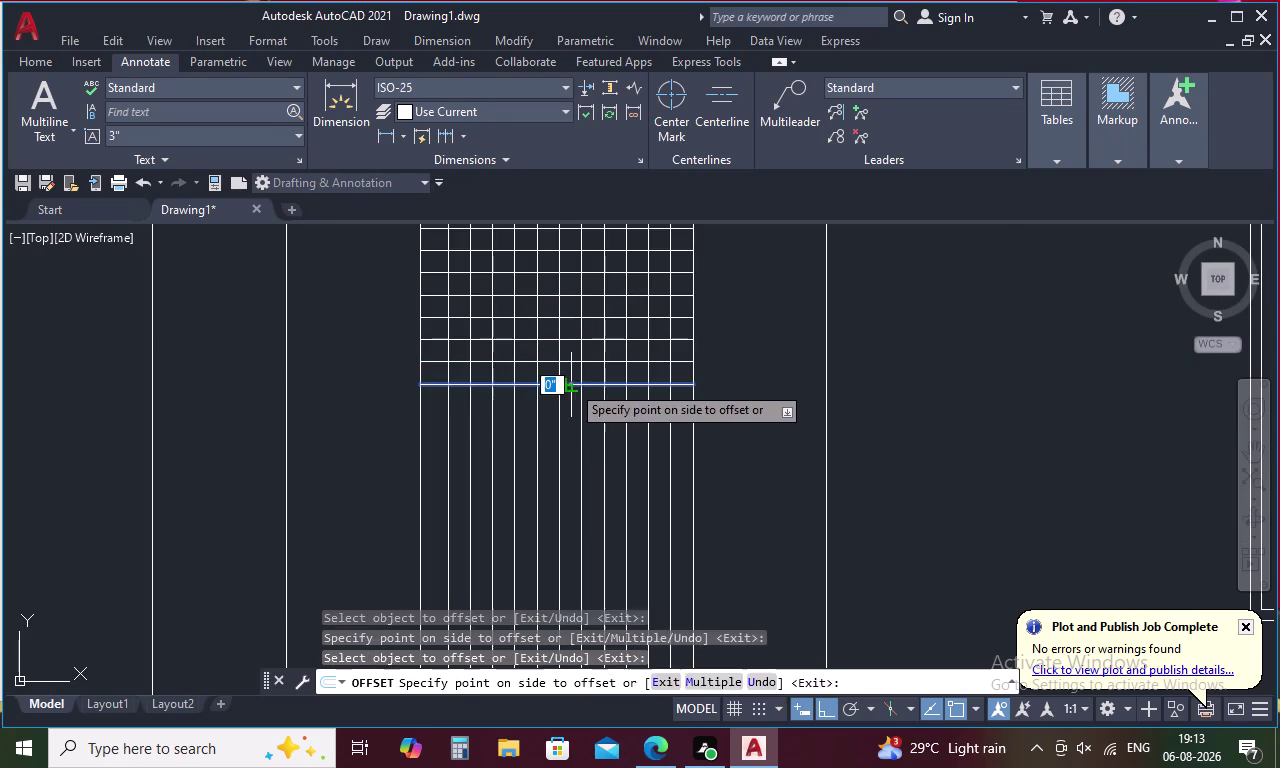
click(570, 403)
click(569, 409)
click(567, 428)
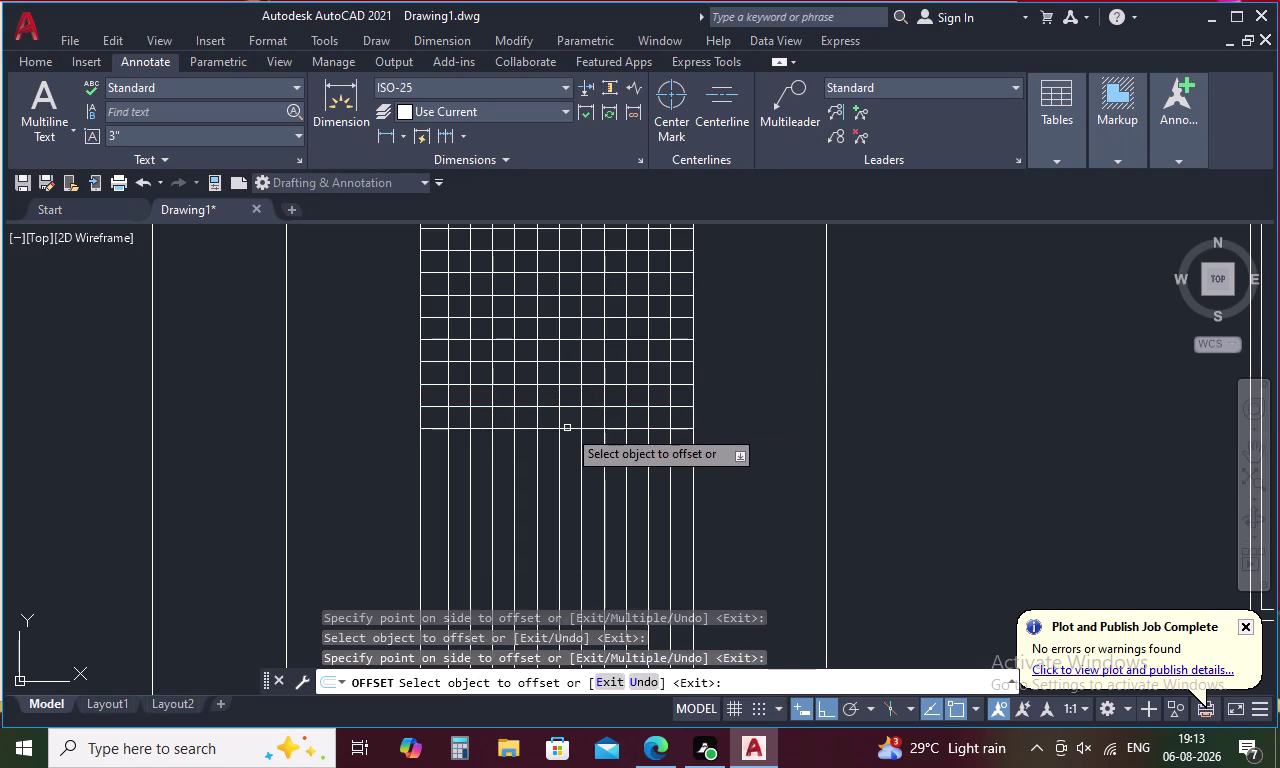
click(567, 428)
click(570, 452)
click(570, 453)
click(572, 479)
click(571, 450)
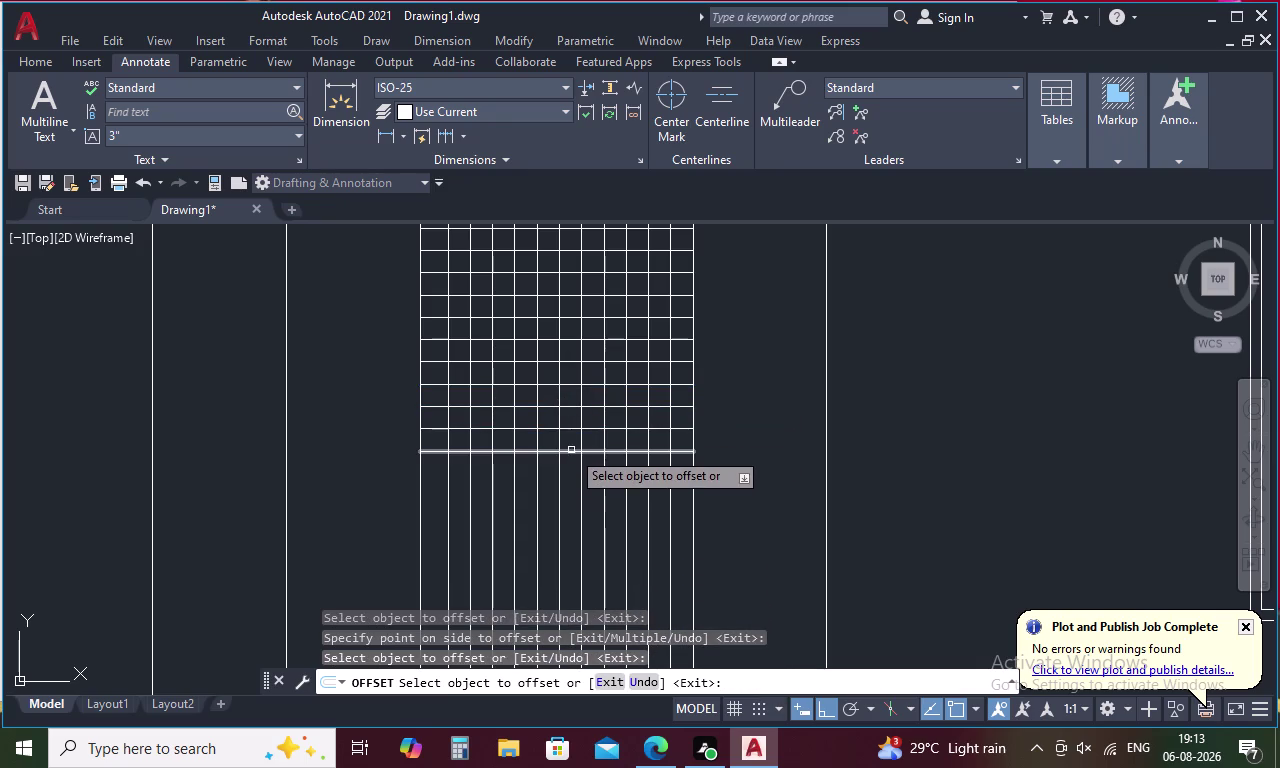
click(571, 472)
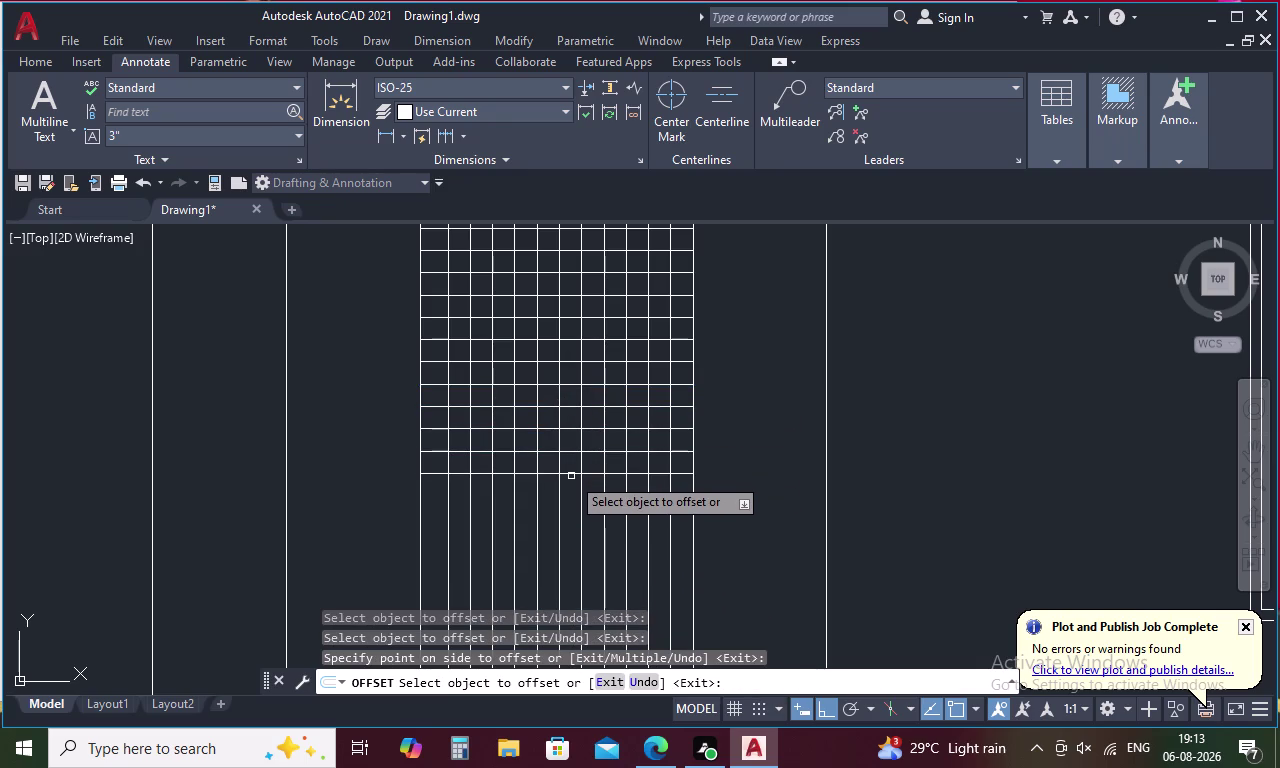
click(571, 473)
click(573, 491)
Continue the 2-inch horizontal lines down the middle of the panel.
scroll(down, 3)
scroll(down, 3)
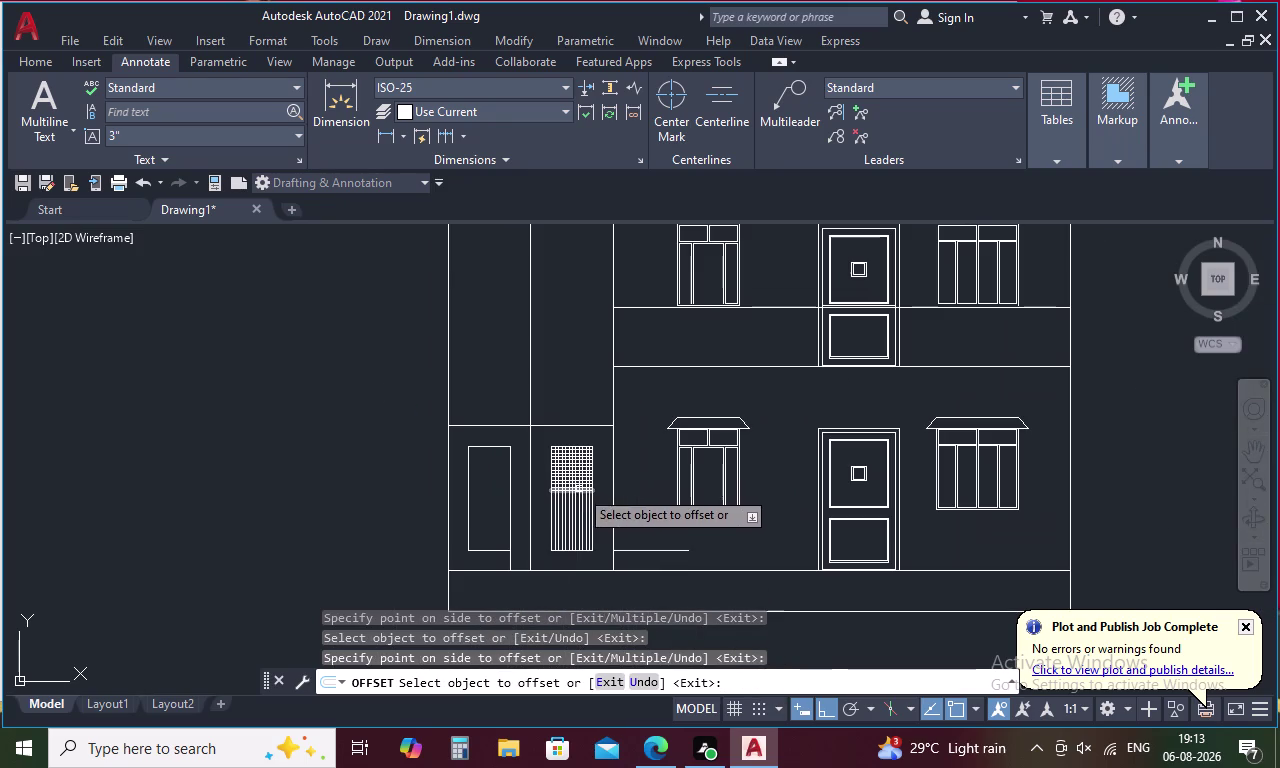
scroll(up, 3)
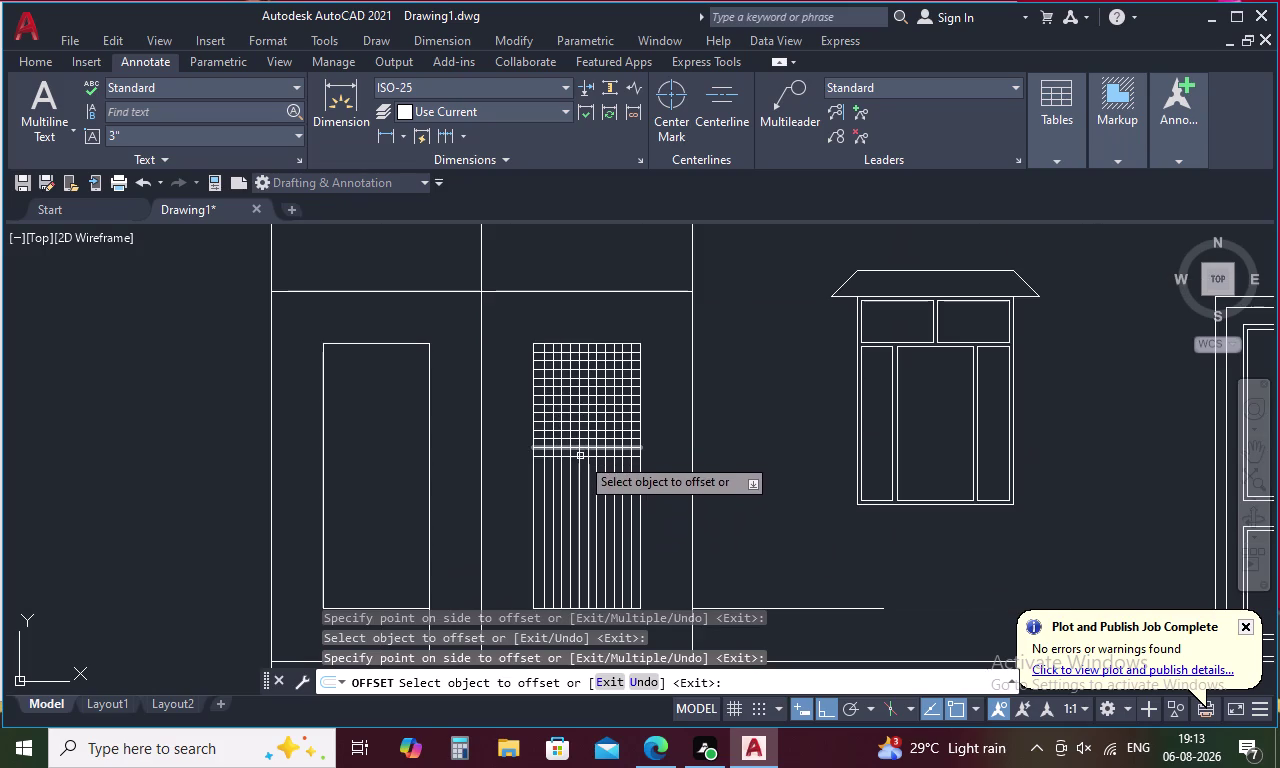
middle_drag(578, 466, 578, 414)
scroll(up, 3)
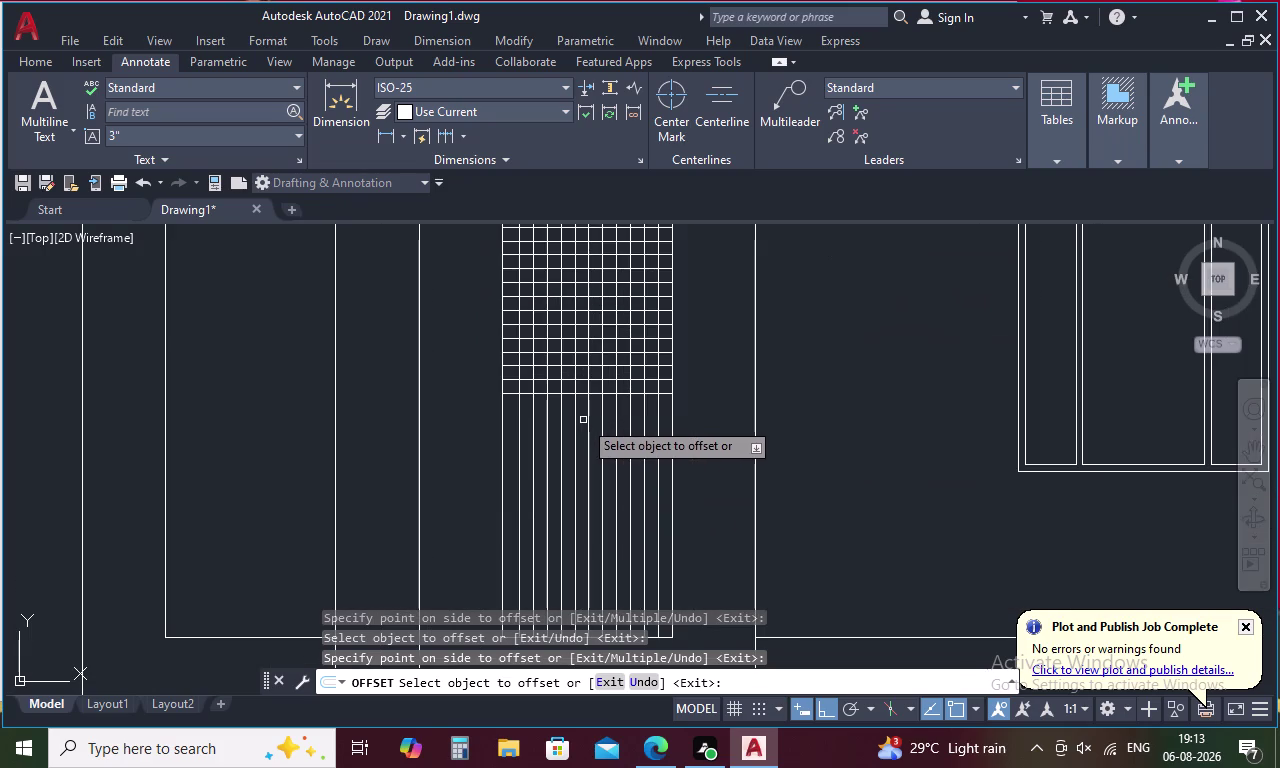
middle_drag(583, 403, 577, 378)
click(577, 369)
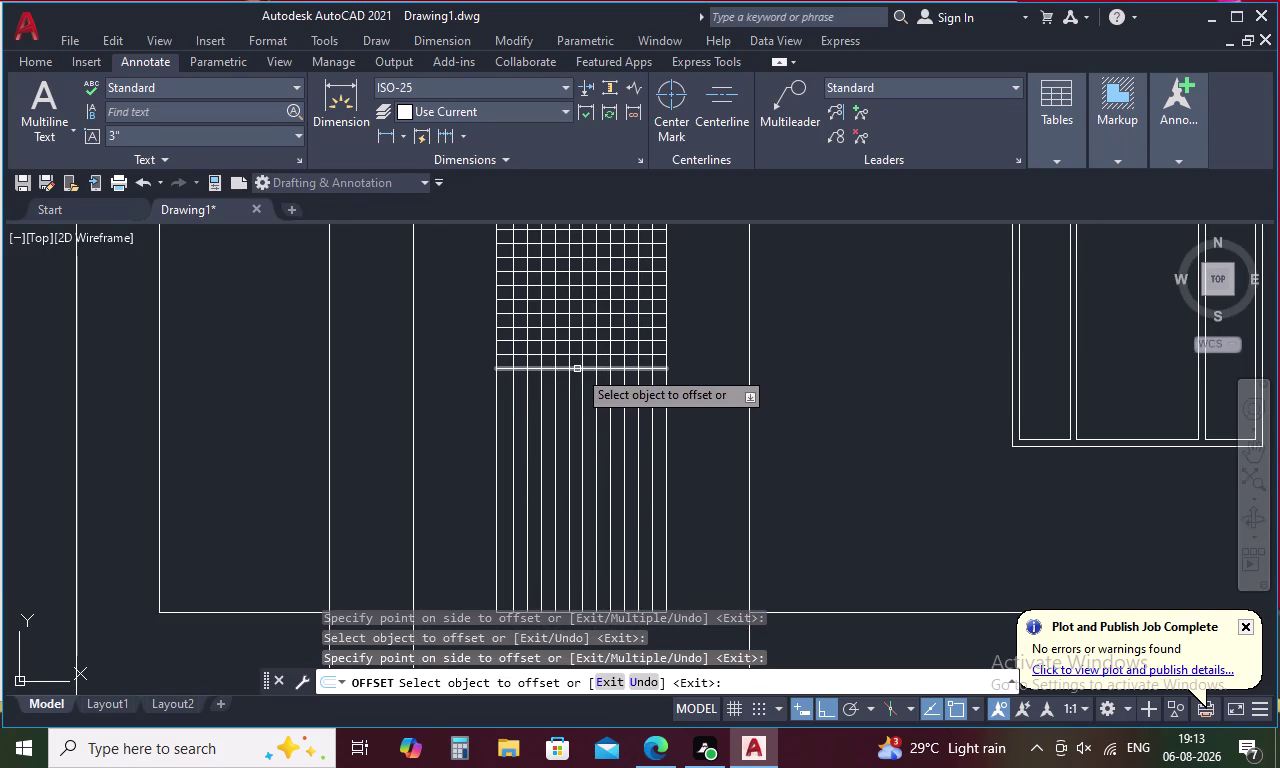
click(577, 387)
click(575, 384)
click(574, 403)
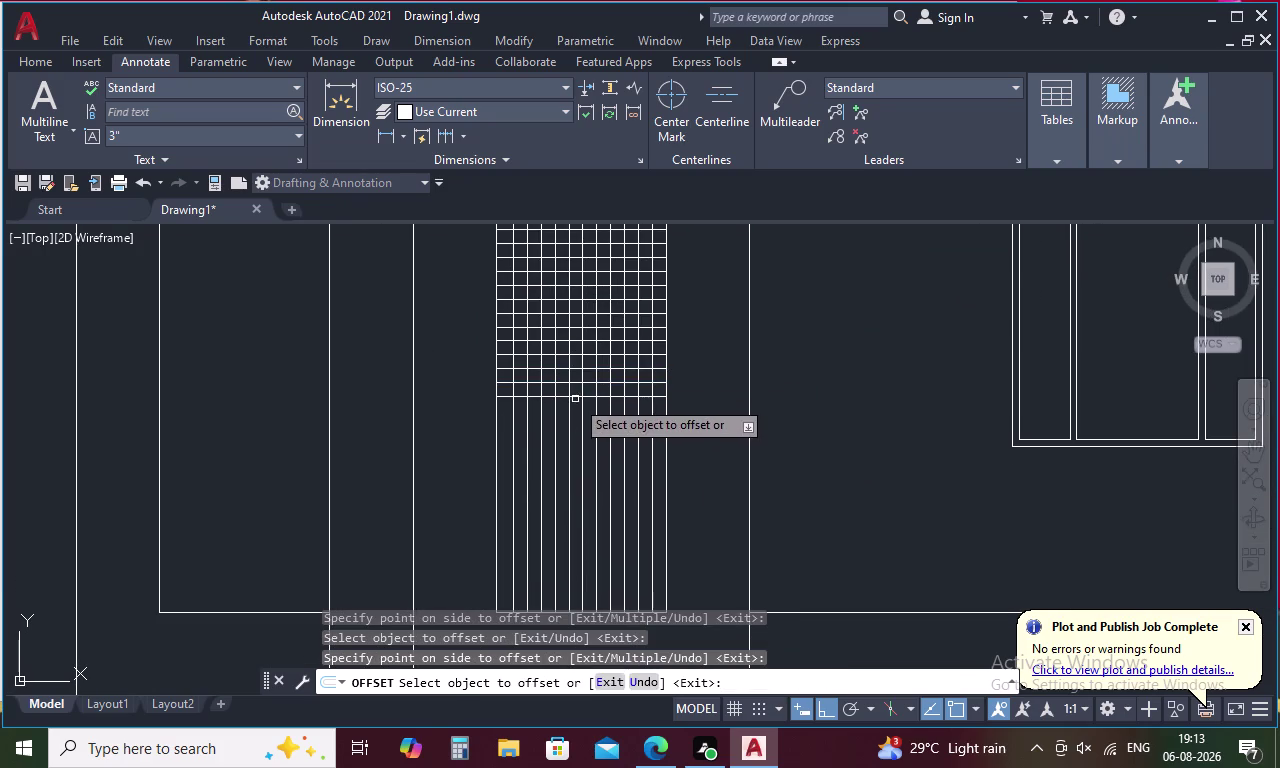
click(576, 399)
click(577, 410)
click(577, 410)
double_click(577, 427)
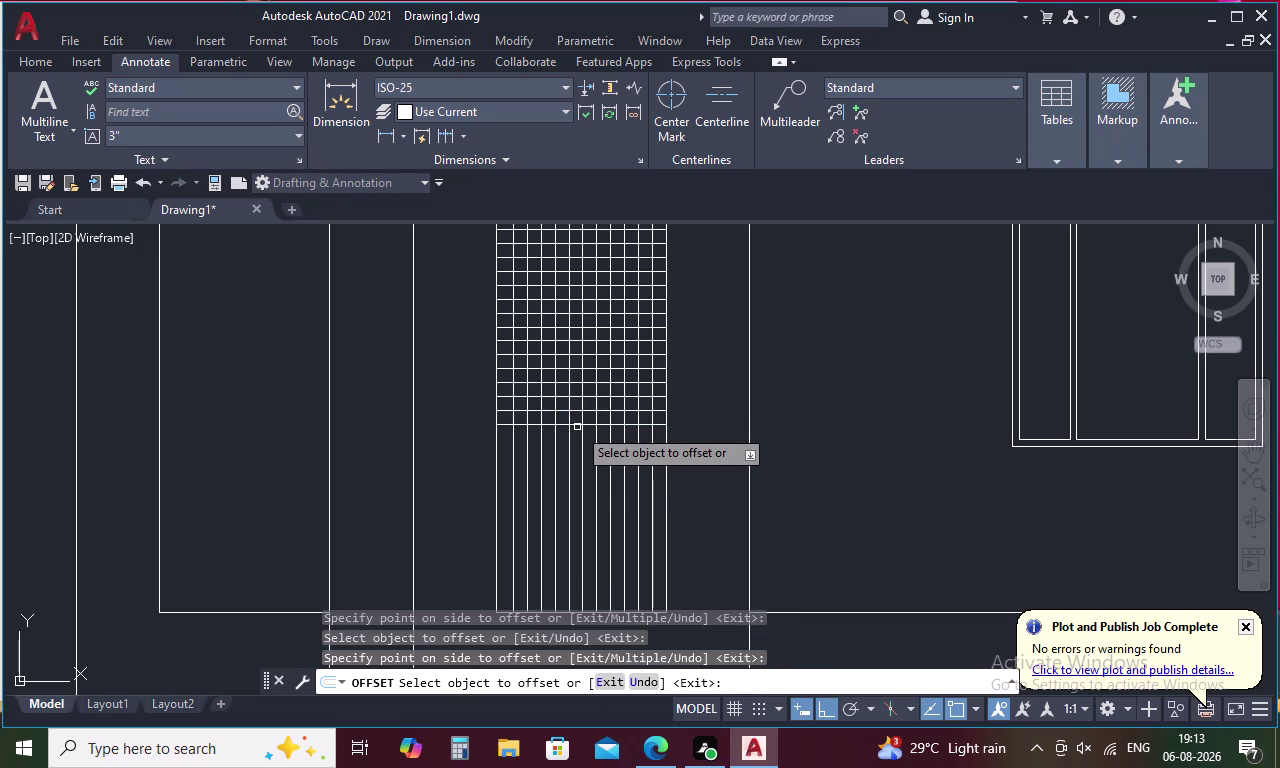
click(577, 426)
click(577, 436)
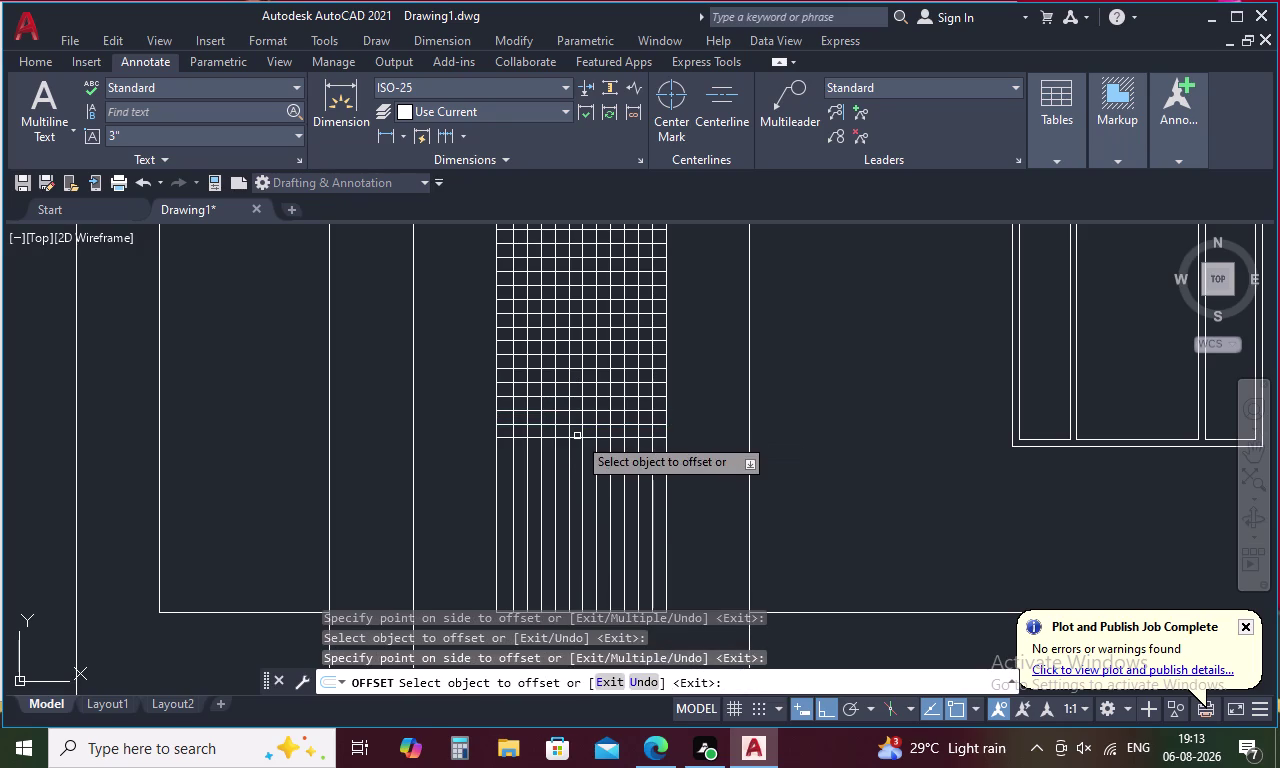
click(577, 438)
click(578, 455)
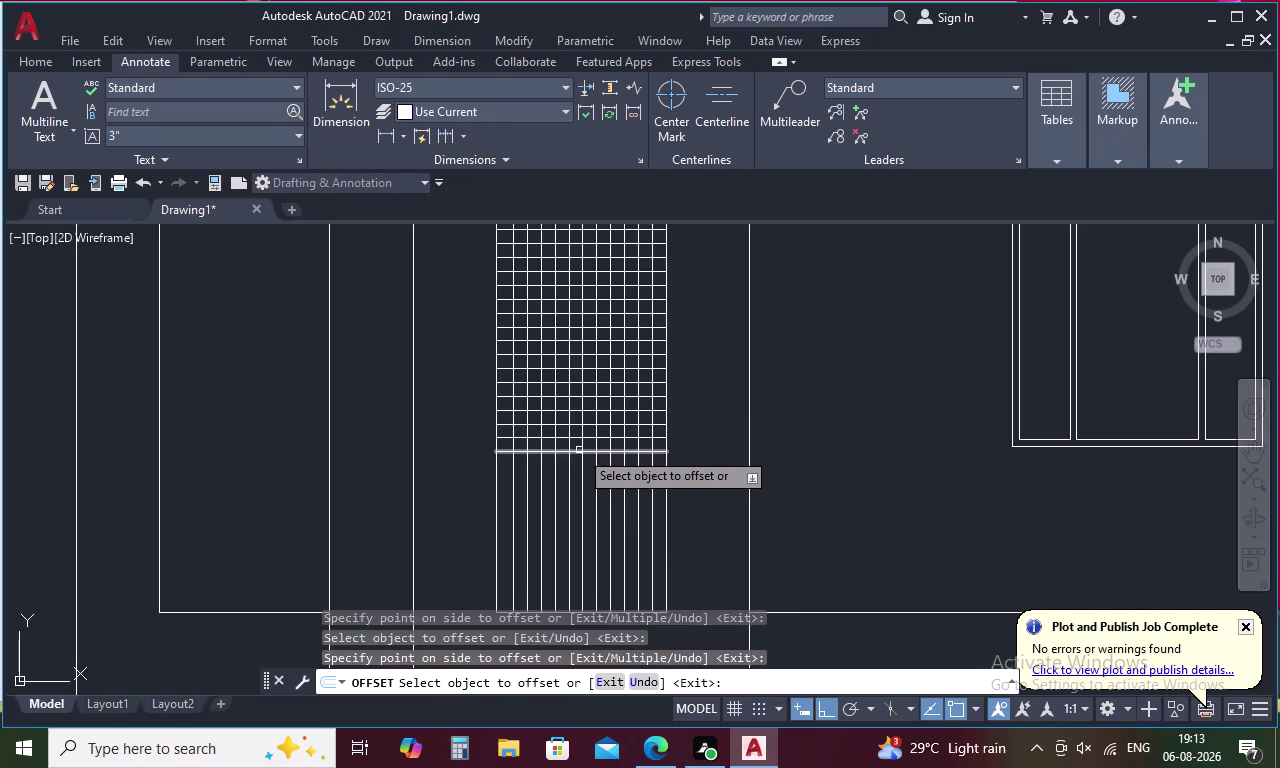
click(579, 450)
click(581, 461)
Finish the 2-inch horizontal lines down to the panel bottom.
middle_drag(566, 494, 566, 472)
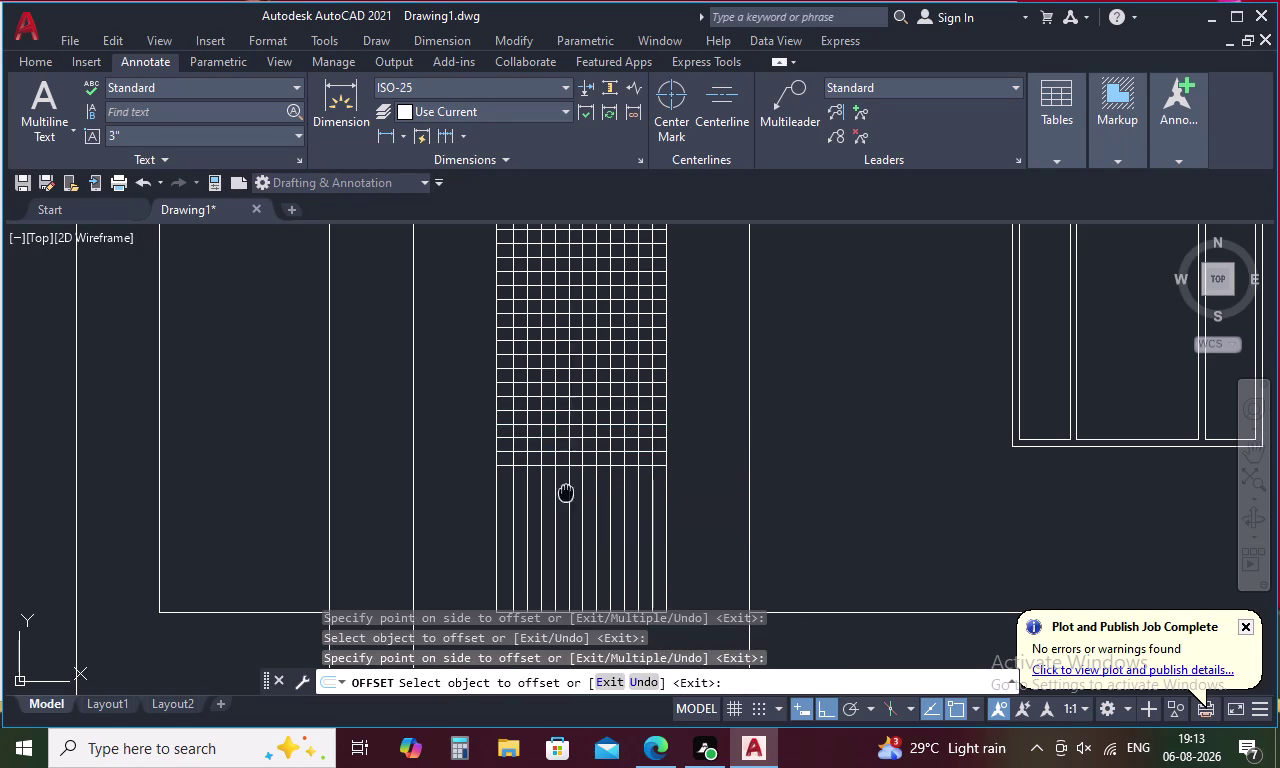
middle_drag(566, 472, 566, 372)
click(578, 344)
click(581, 365)
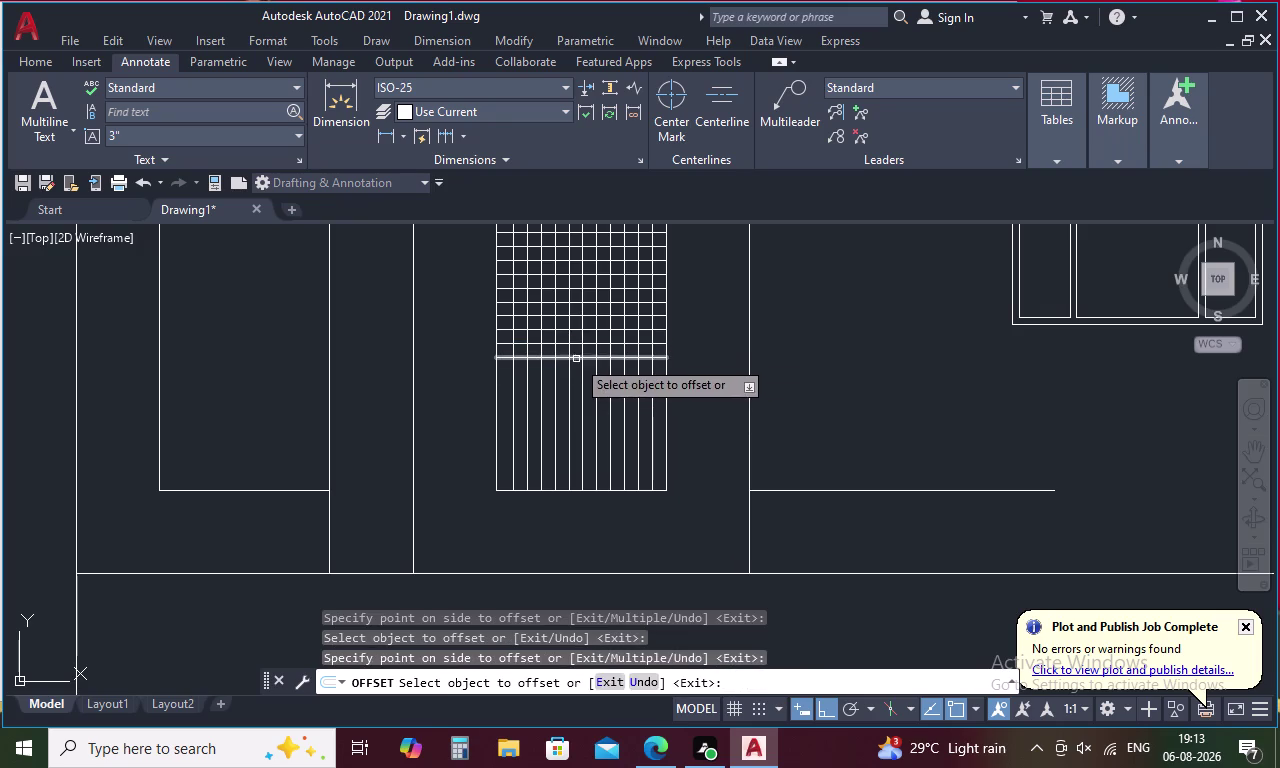
click(576, 359)
click(575, 380)
drag(574, 373, 576, 387)
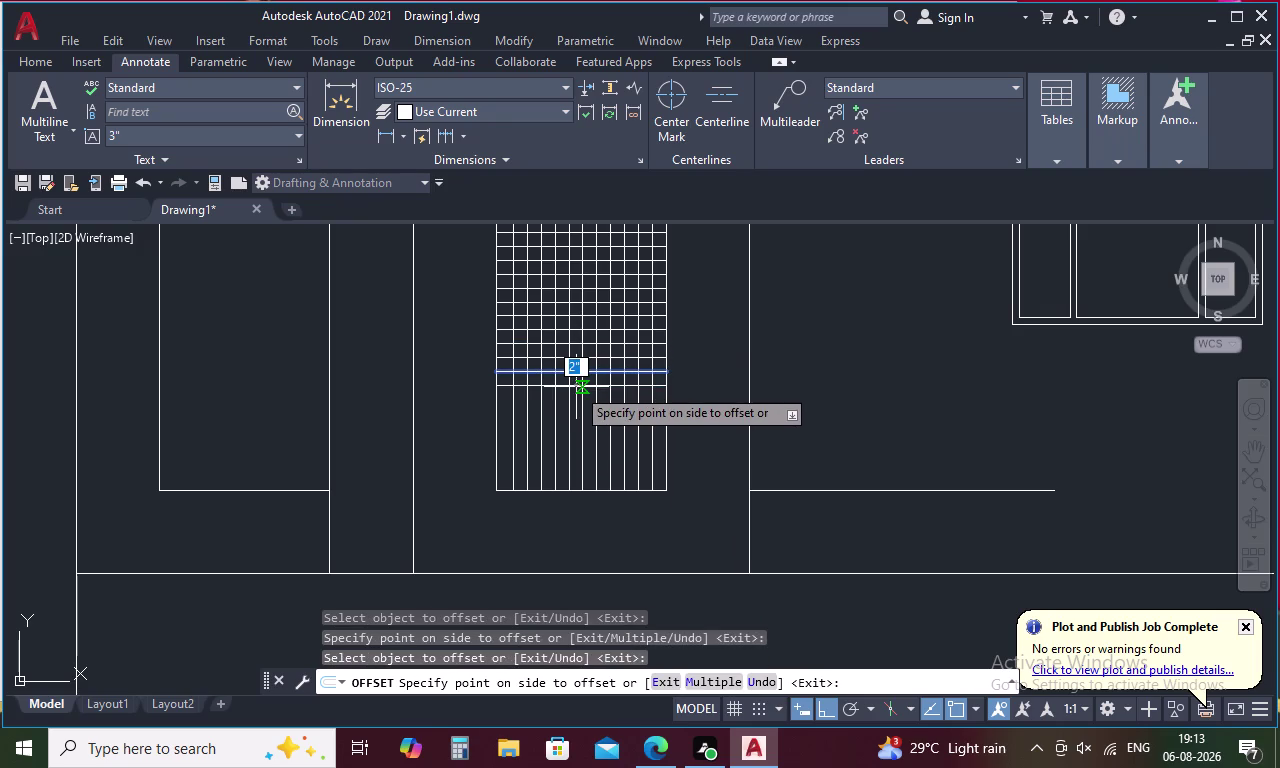
click(577, 395)
click(577, 382)
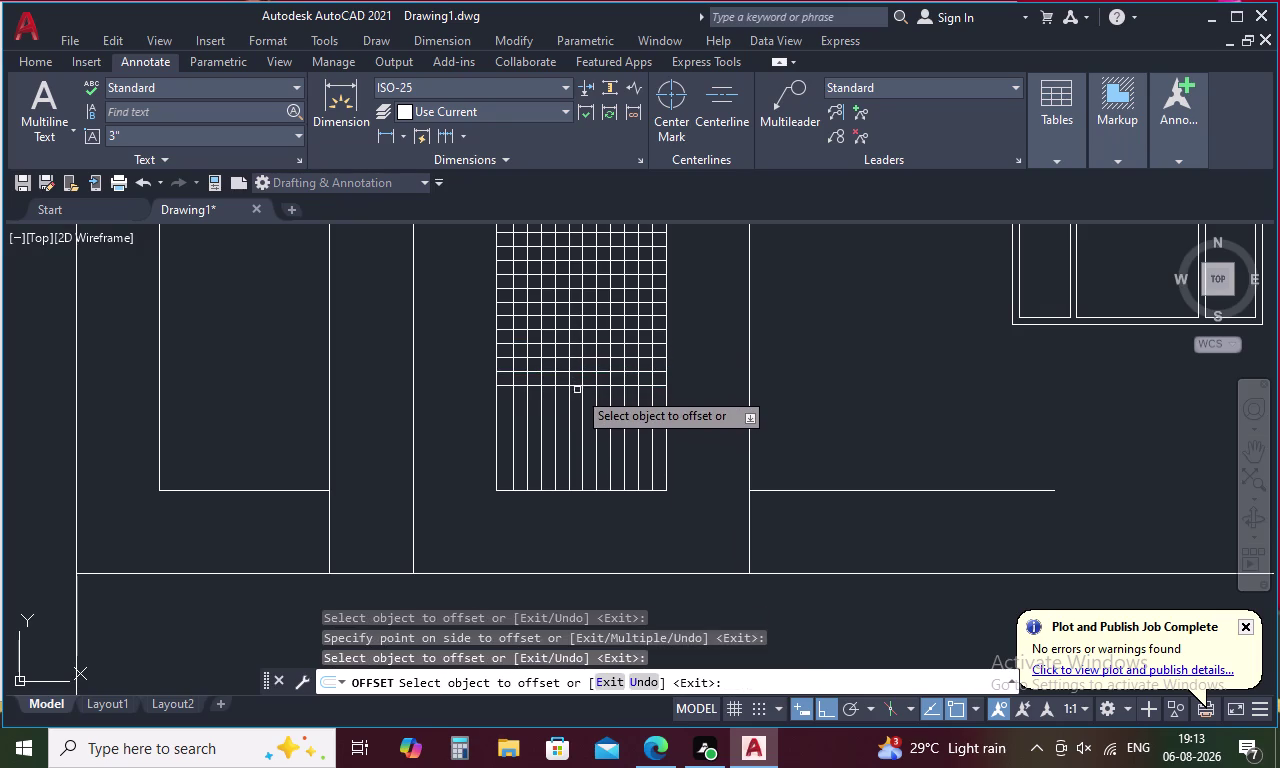
click(577, 385)
click(577, 411)
drag(574, 399, 575, 413)
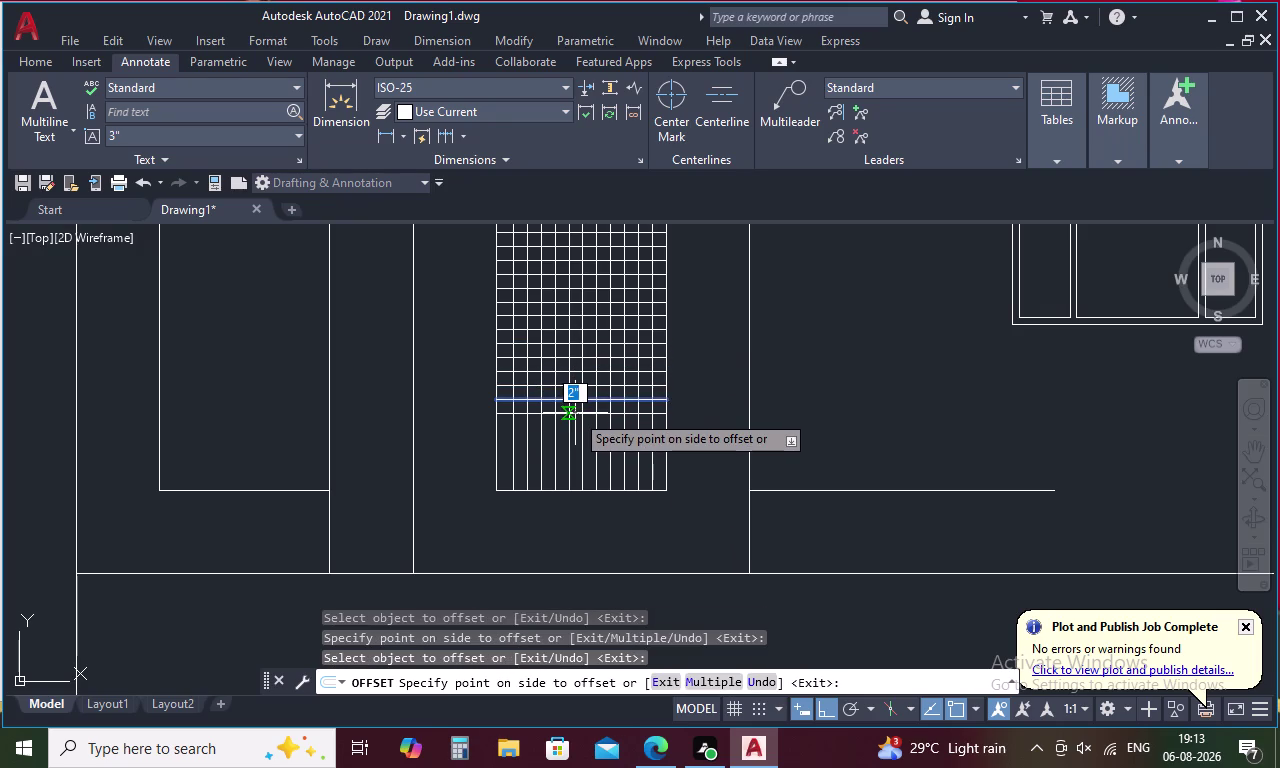
click(575, 413)
click(575, 413)
click(575, 420)
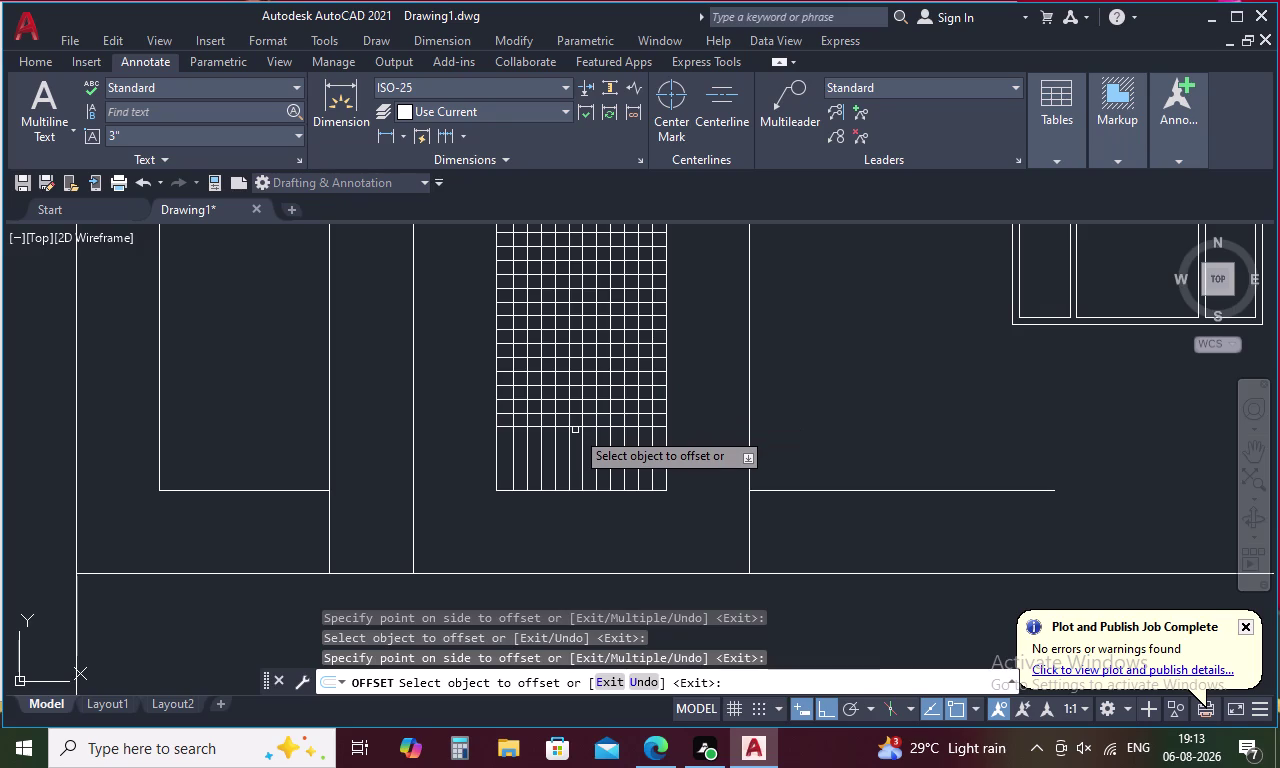
click(576, 424)
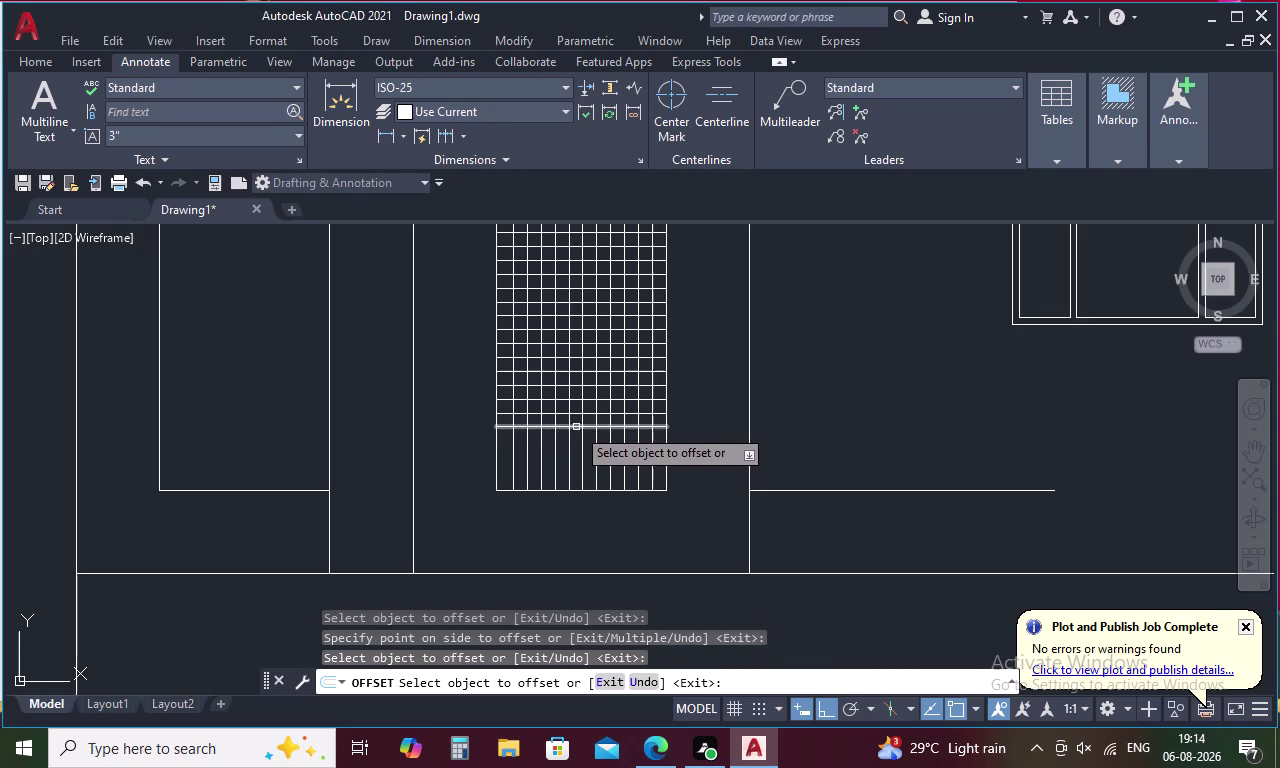
click(576, 427)
click(576, 437)
click(576, 441)
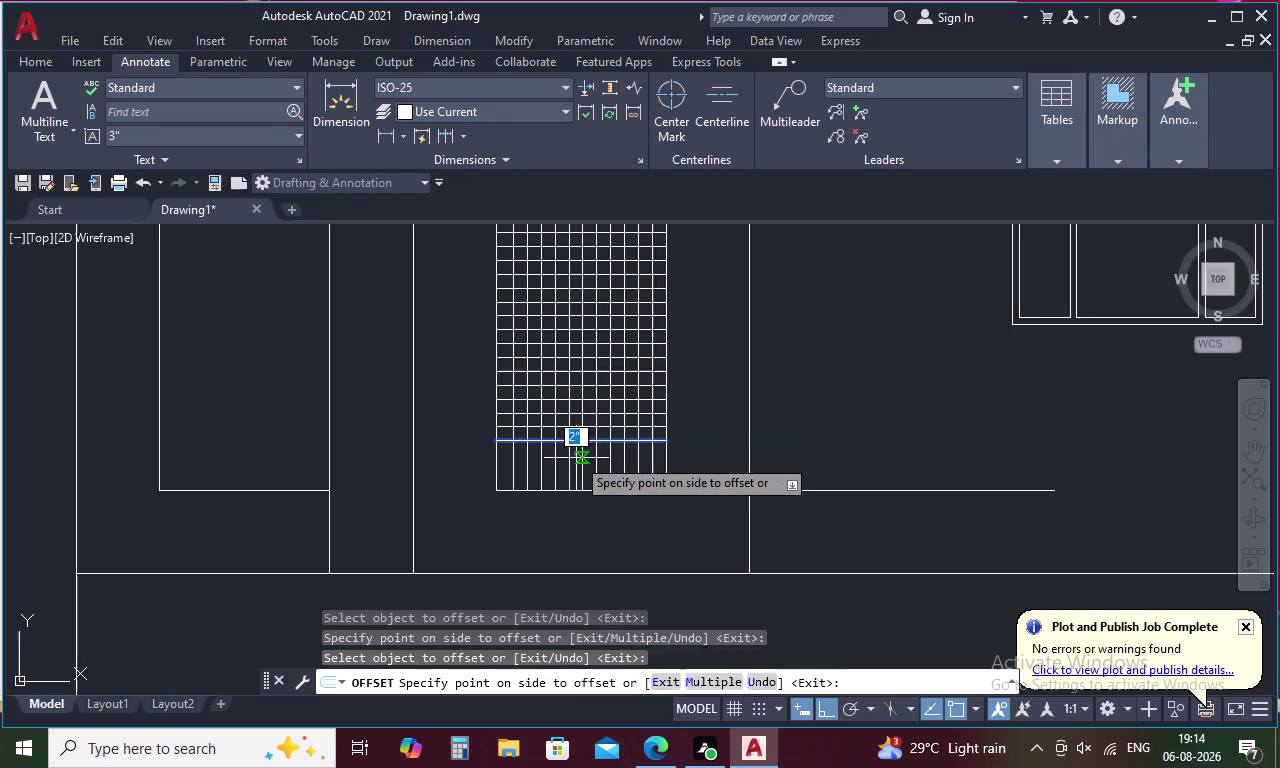
click(576, 458)
click(576, 455)
click(576, 470)
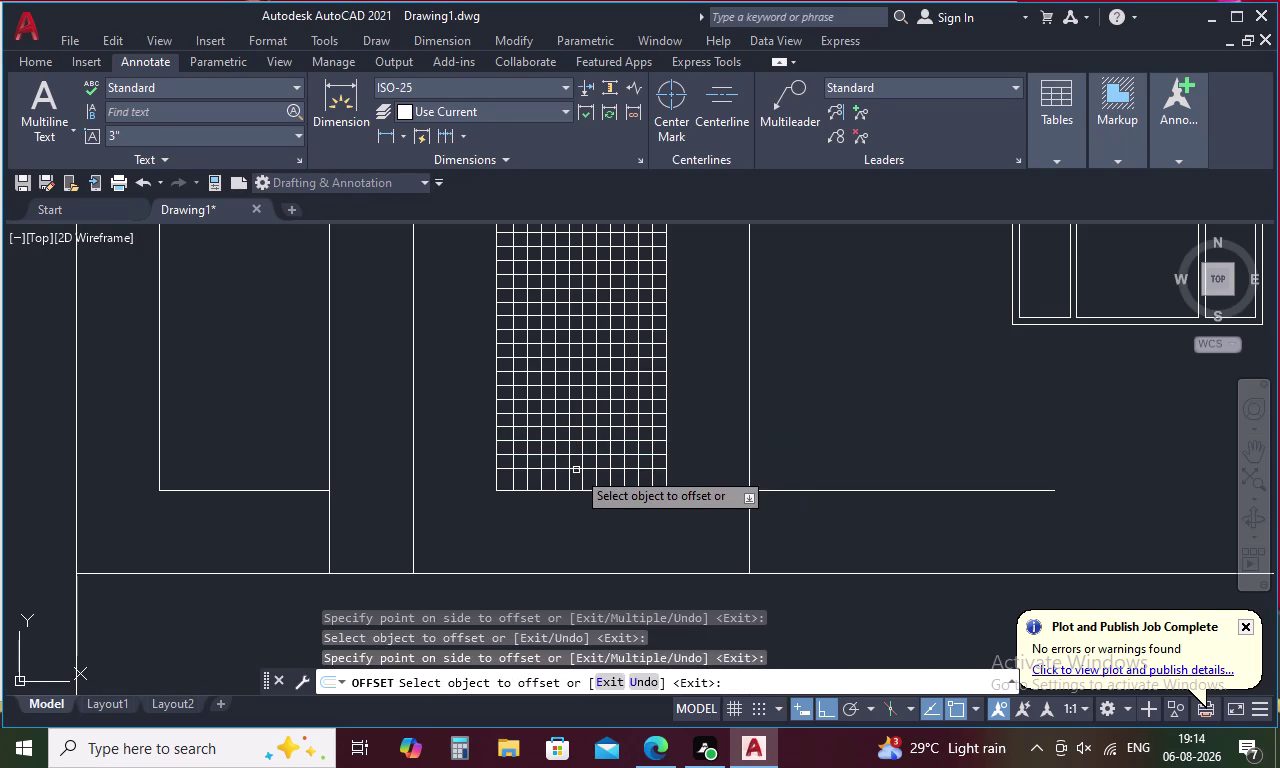
click(576, 470)
click(576, 489)
scroll(down, 3)
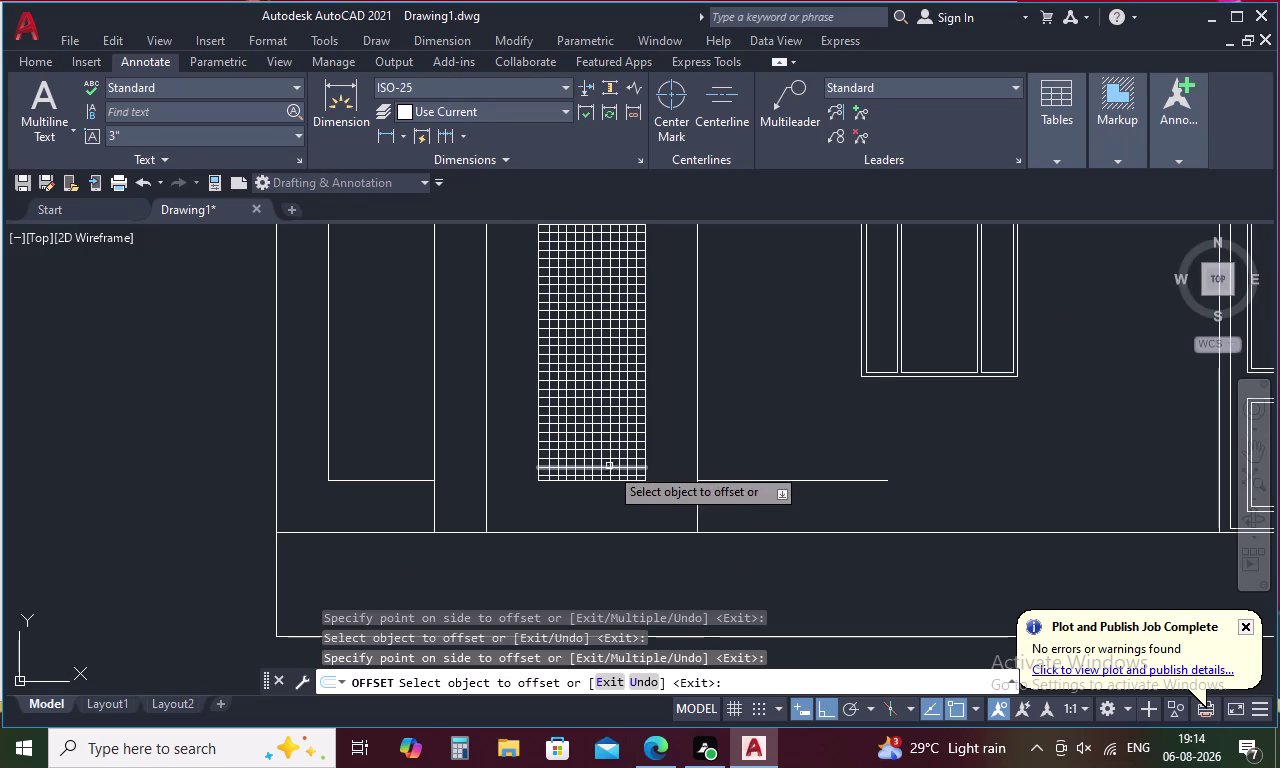
key(Escape)
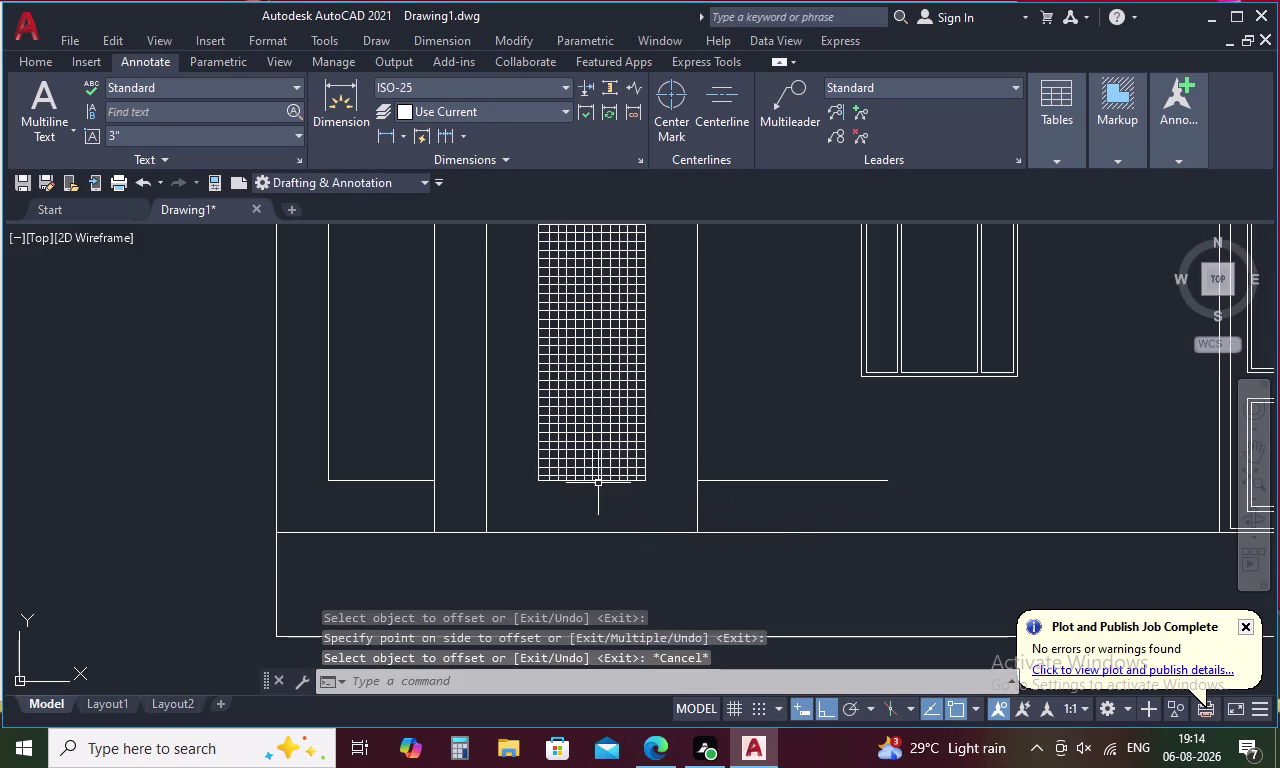
Drag-select the grid lines and frame edges of the window in the right opening.
middle_drag(599, 329, 617, 409)
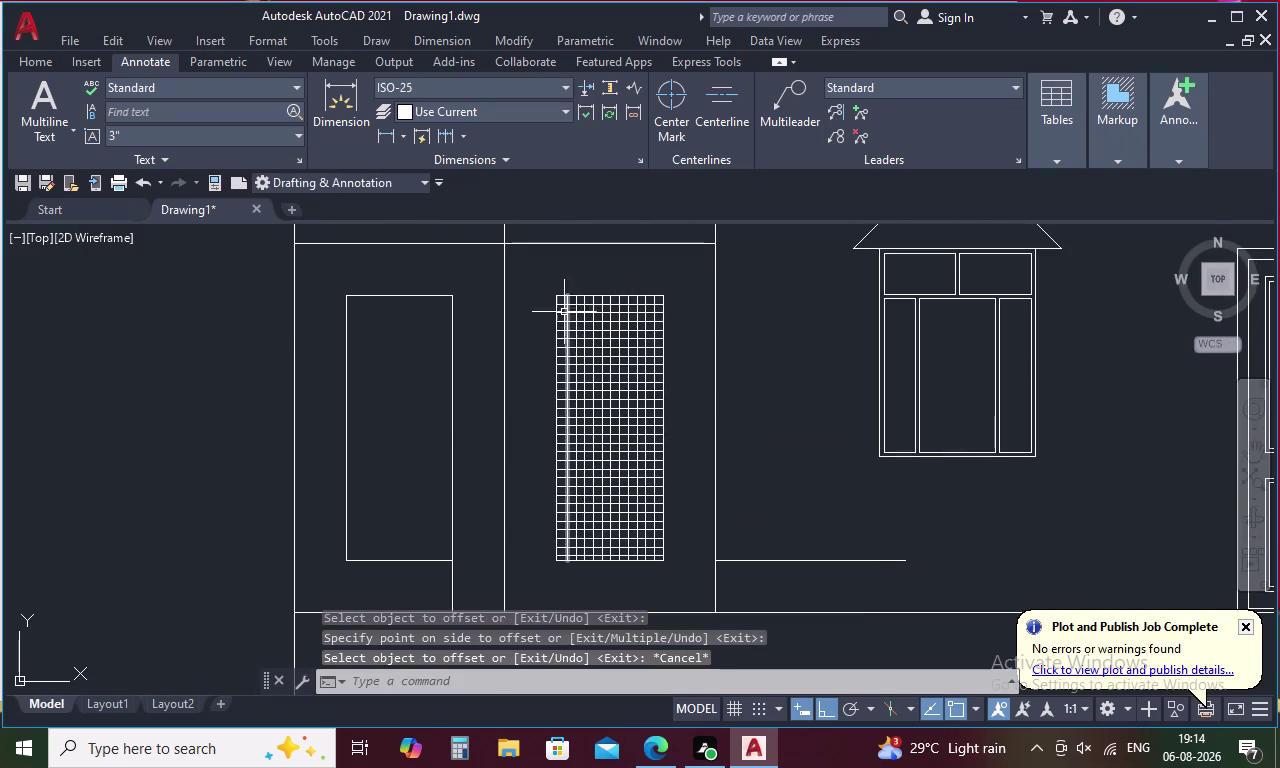
drag(546, 294, 561, 548)
drag(543, 288, 639, 288)
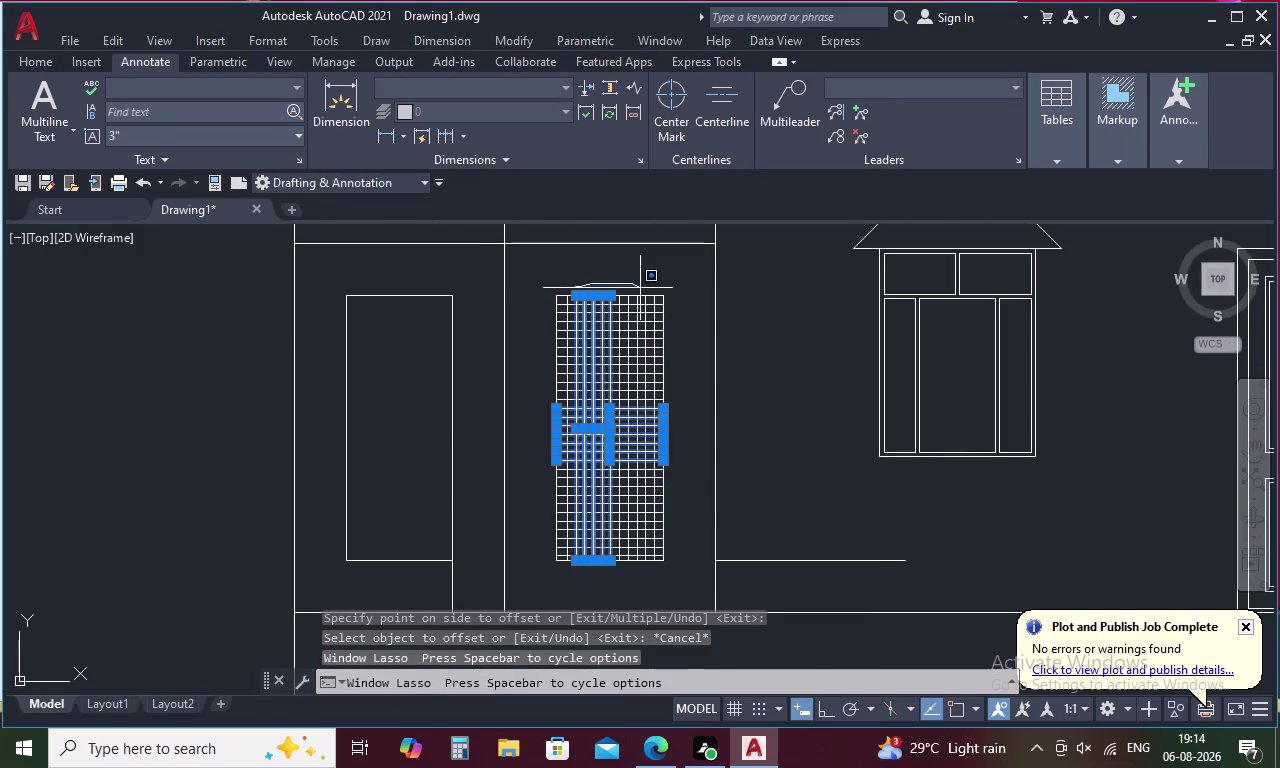
drag(639, 288, 624, 558)
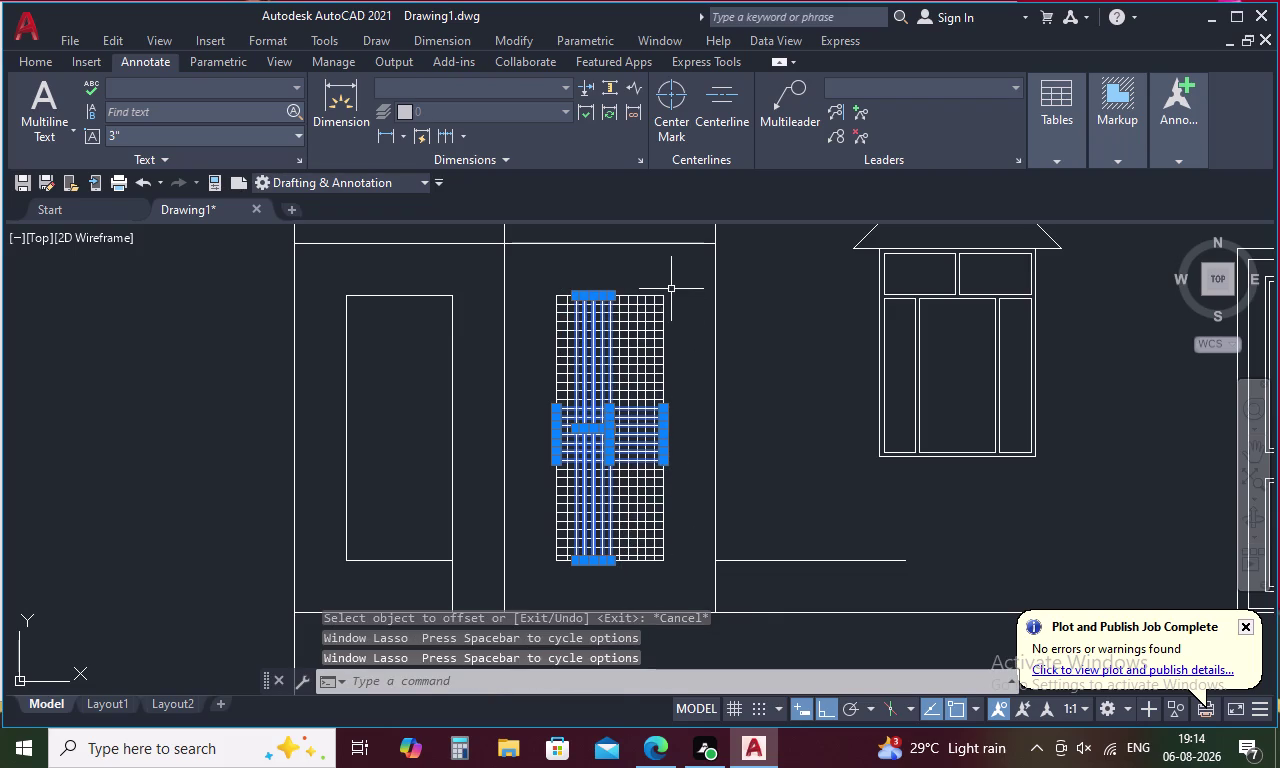
drag(671, 289, 554, 369)
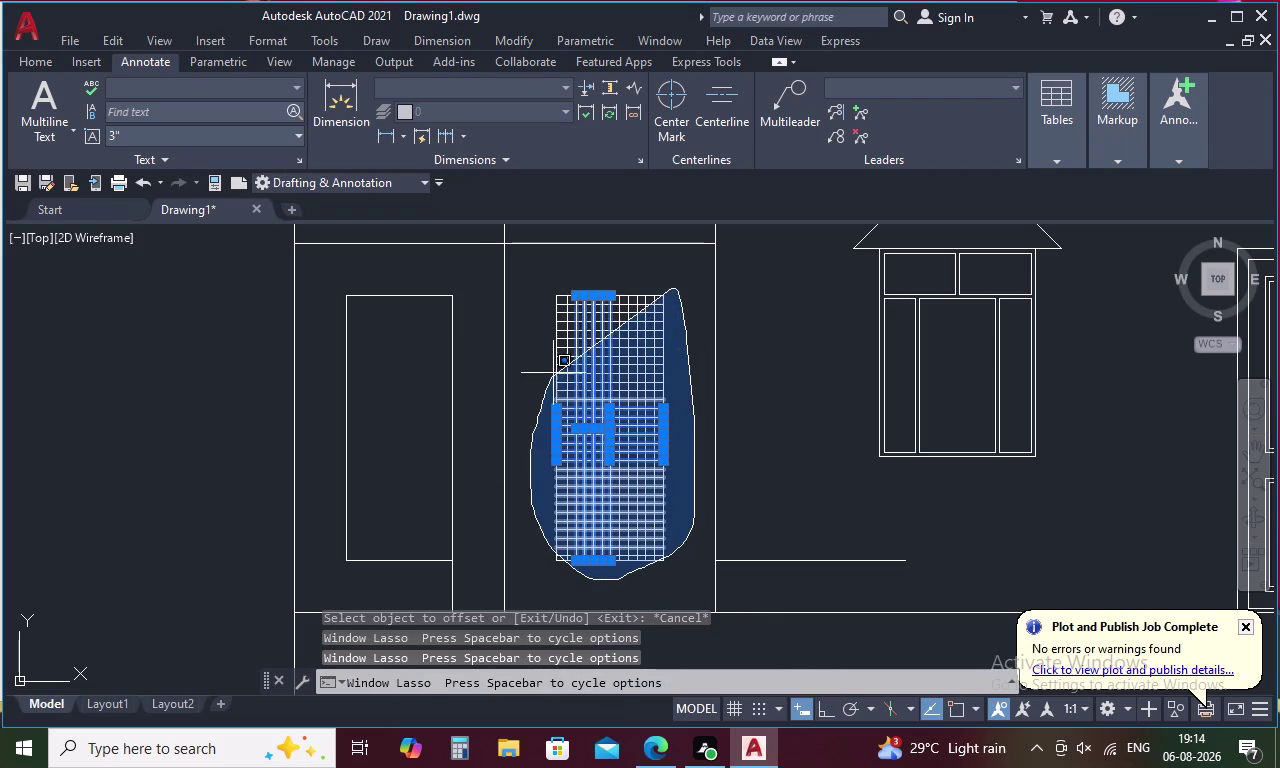
drag(554, 369, 590, 286)
drag(658, 284, 689, 401)
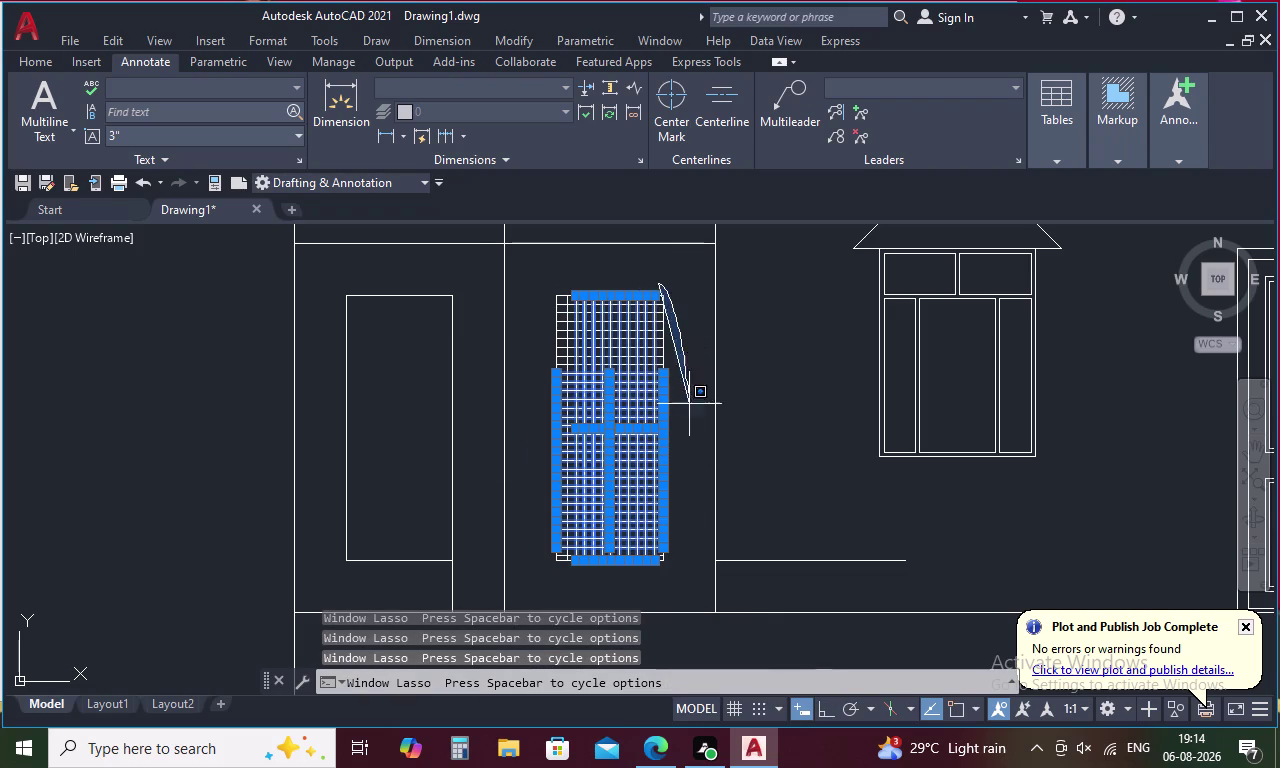
drag(689, 401, 539, 268)
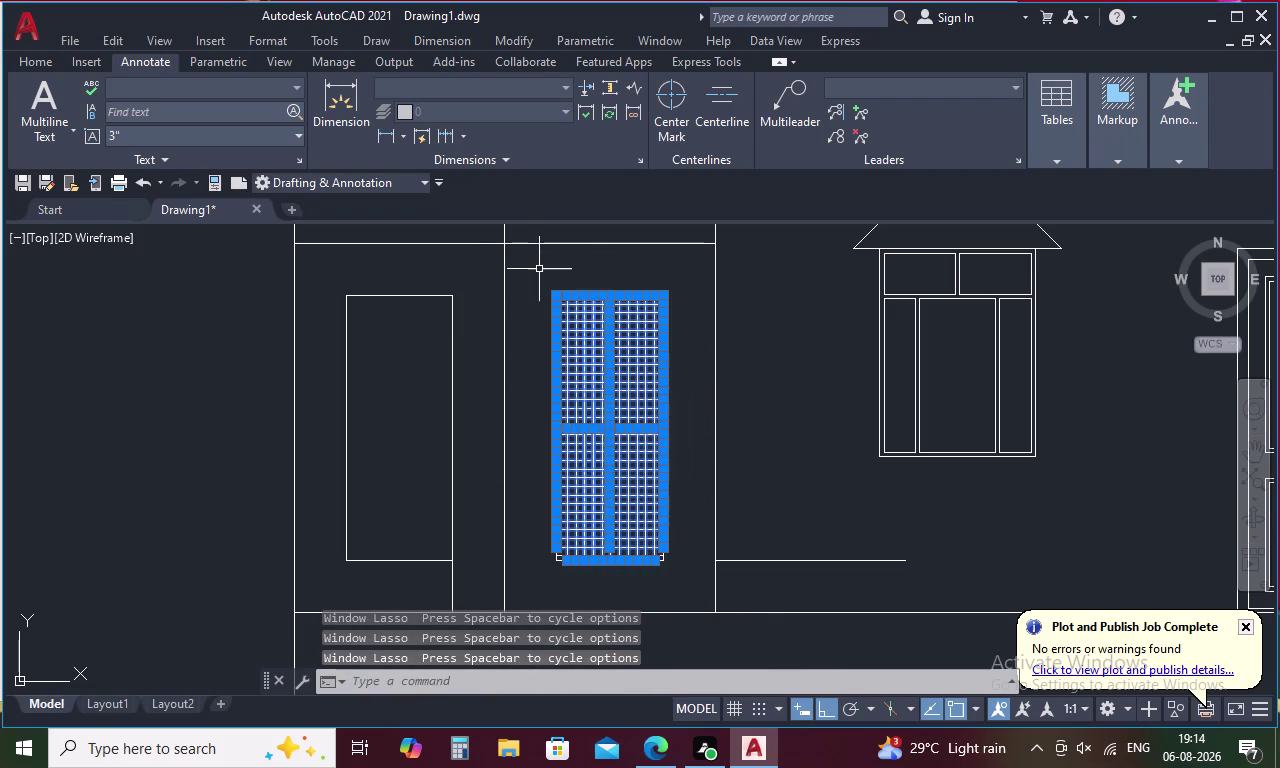
Cancel the accidental corner stretch, finish selecting the 47-object grid, and start MIRROR.
drag(665, 521, 671, 524)
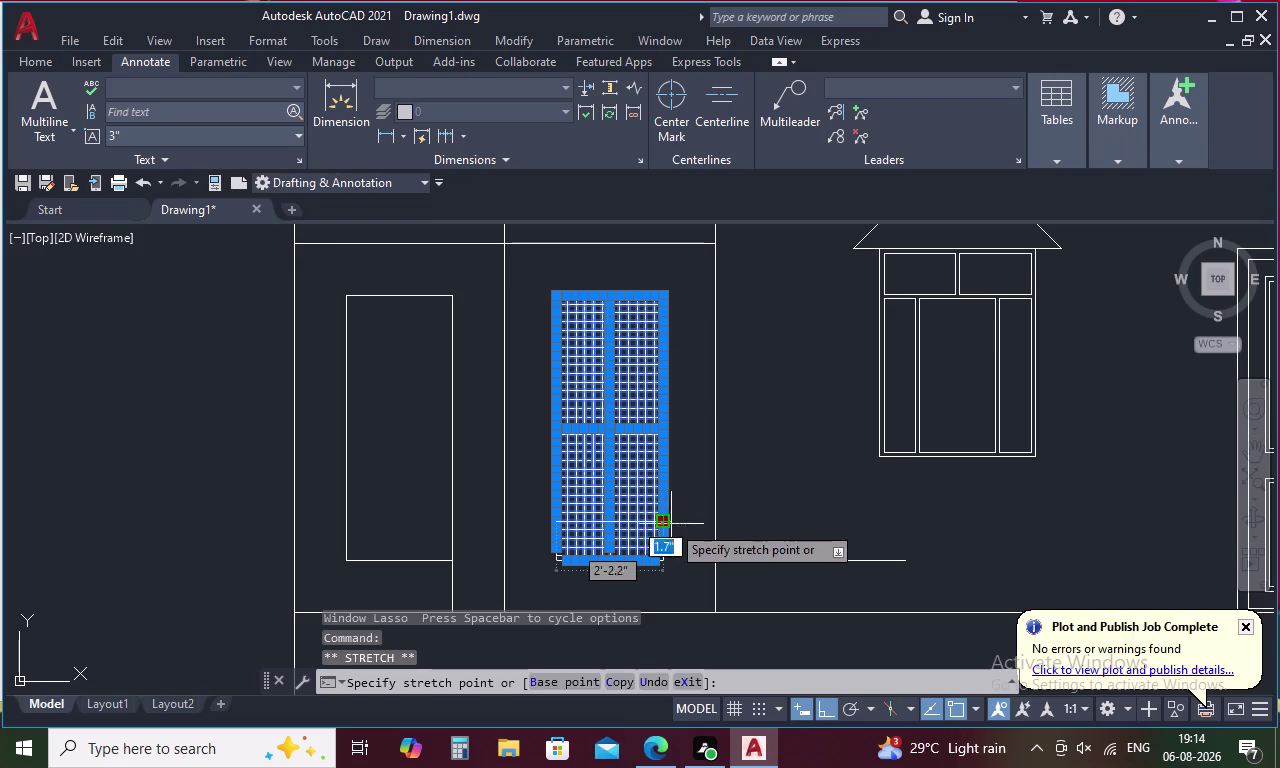
drag(671, 524, 606, 582)
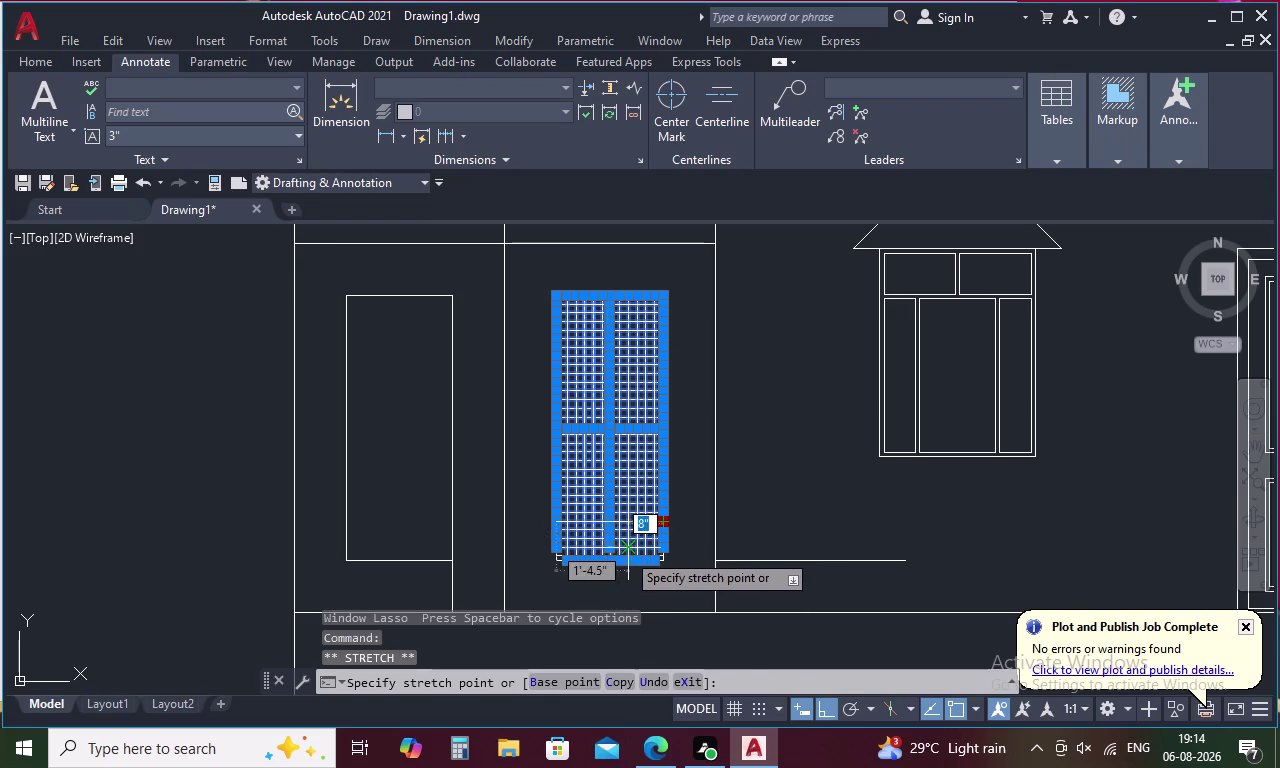
key(Escape)
drag(680, 525, 578, 582)
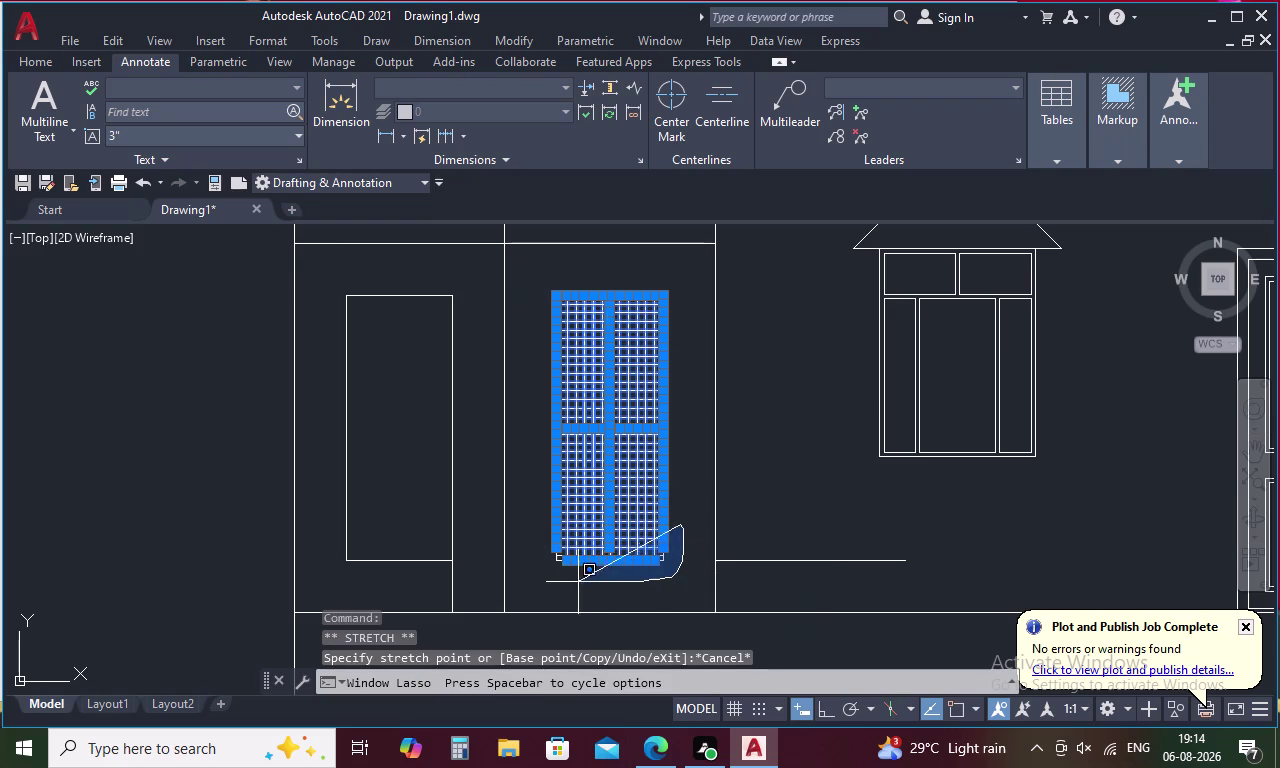
drag(578, 582, 522, 538)
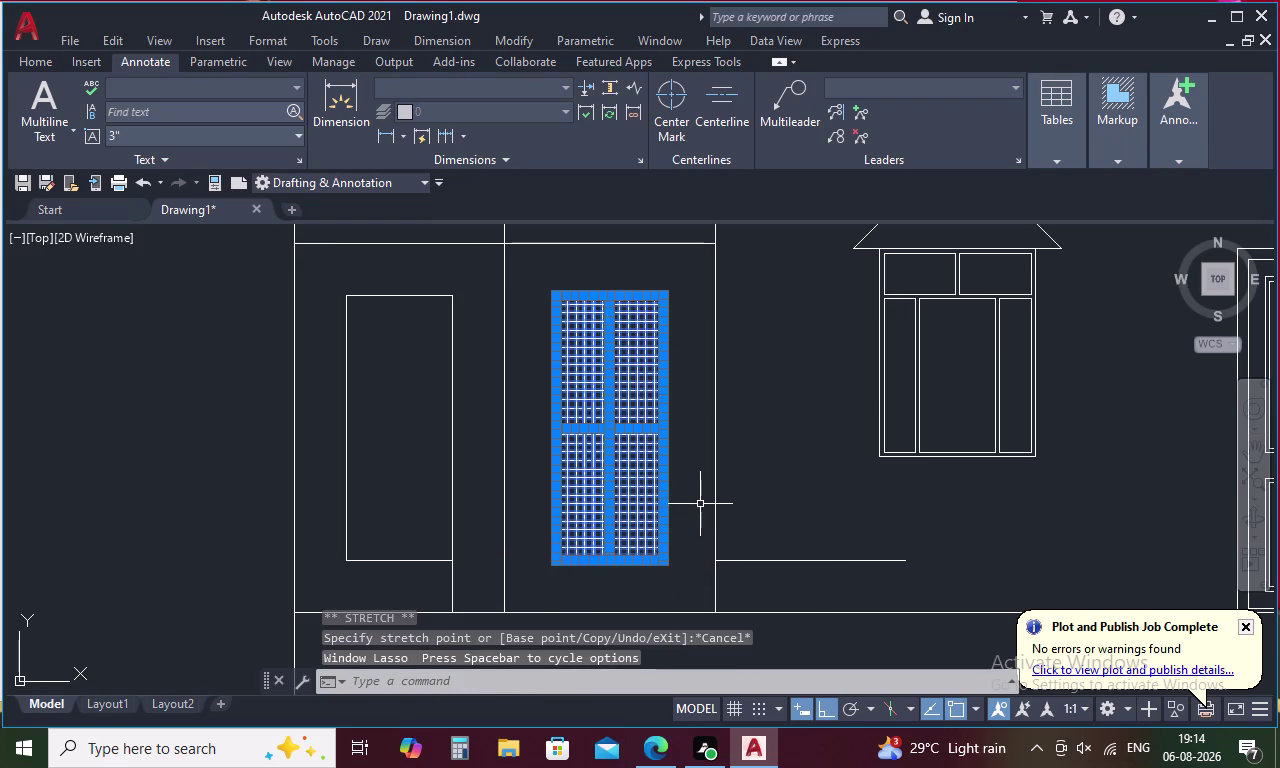
text(M)
text(I)
key(space)
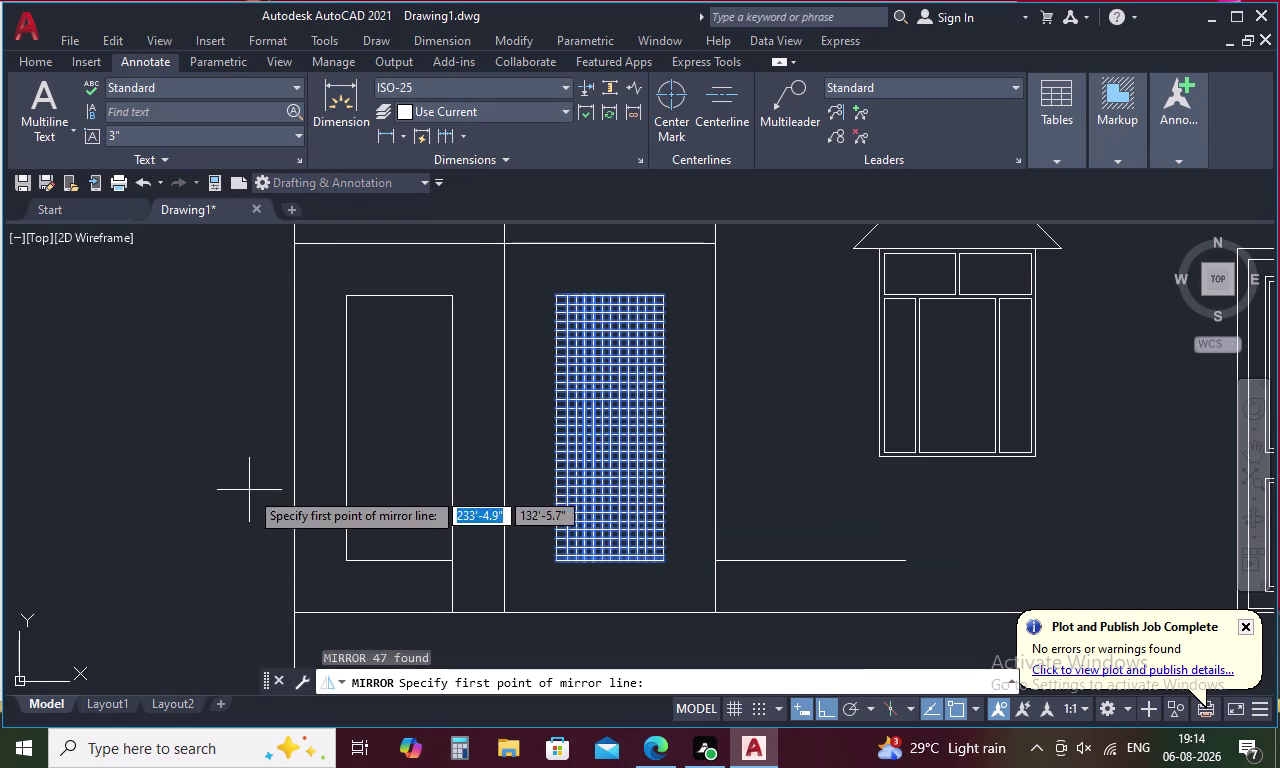
Mirror the grid window across the vertical wall line into the left opening, keeping the original.
click(505, 244)
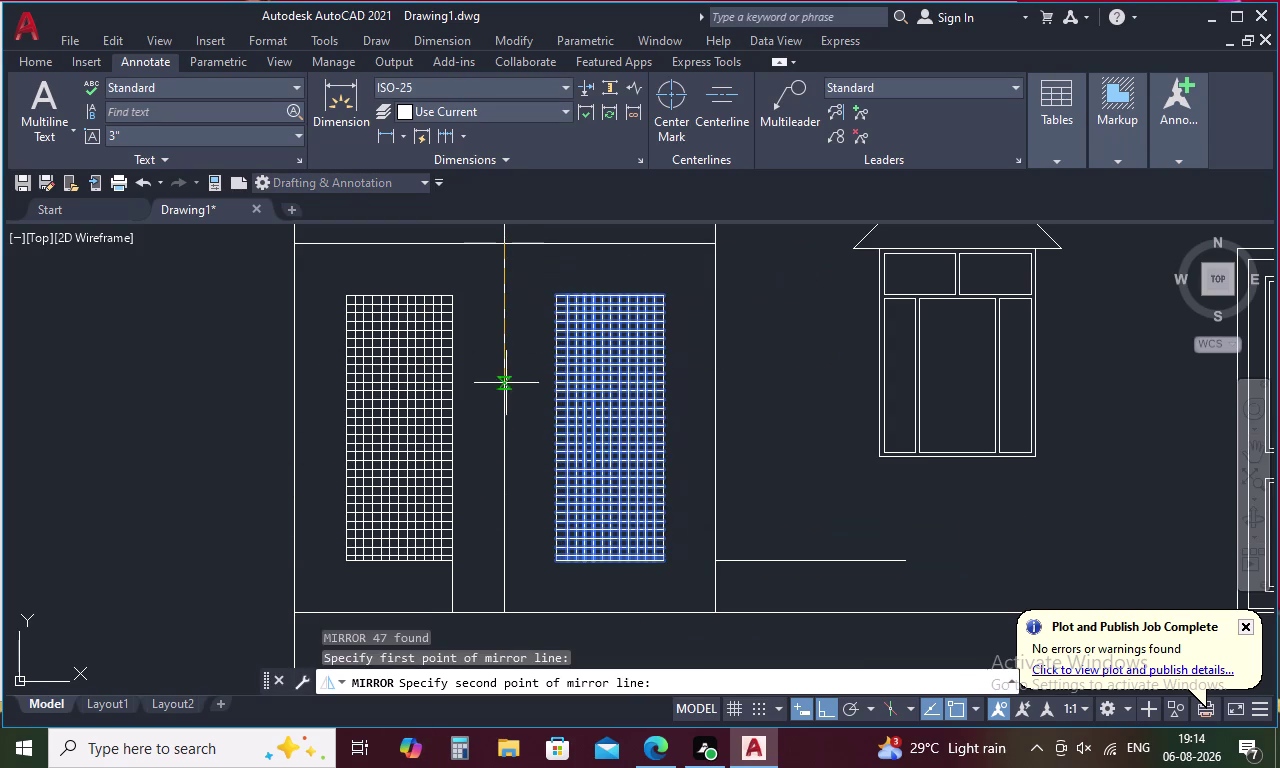
click(510, 620)
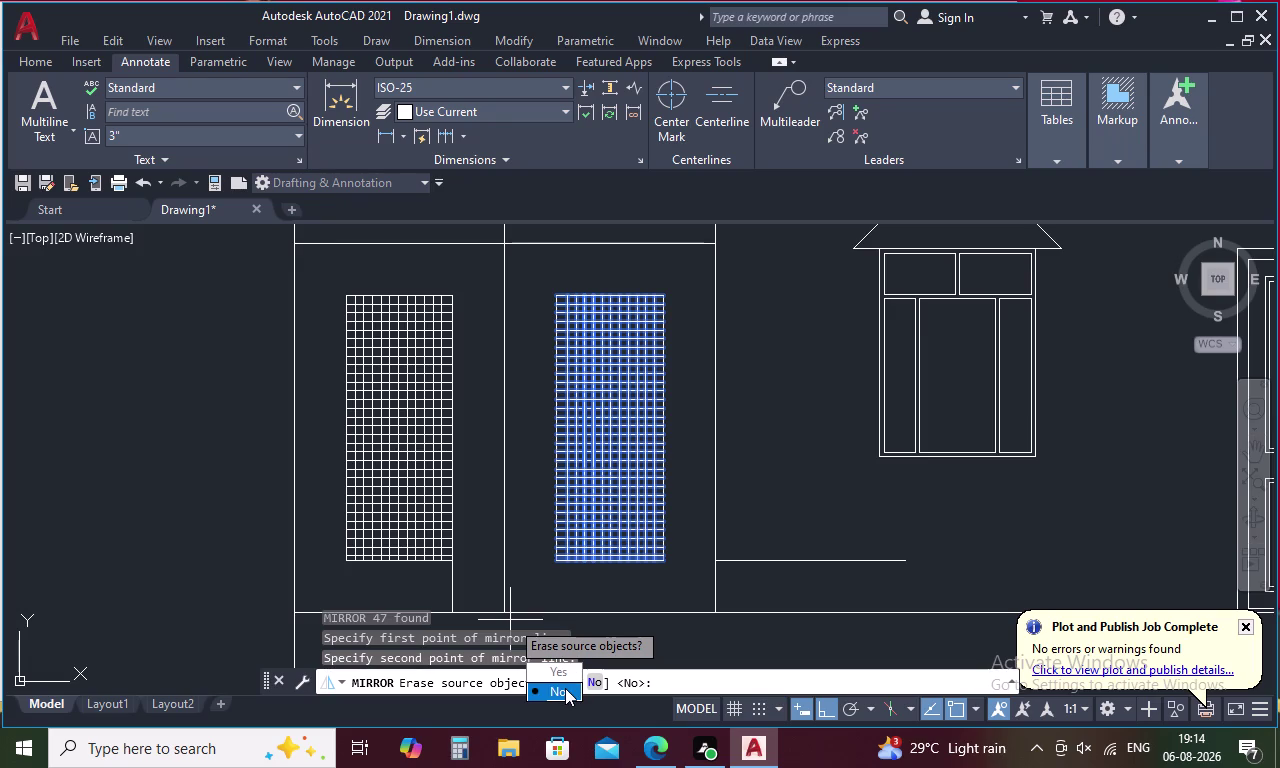
drag(565, 688, 510, 620)
Keep the original window, then start TRIM and pick a line to trim.
key(t)
text(R)
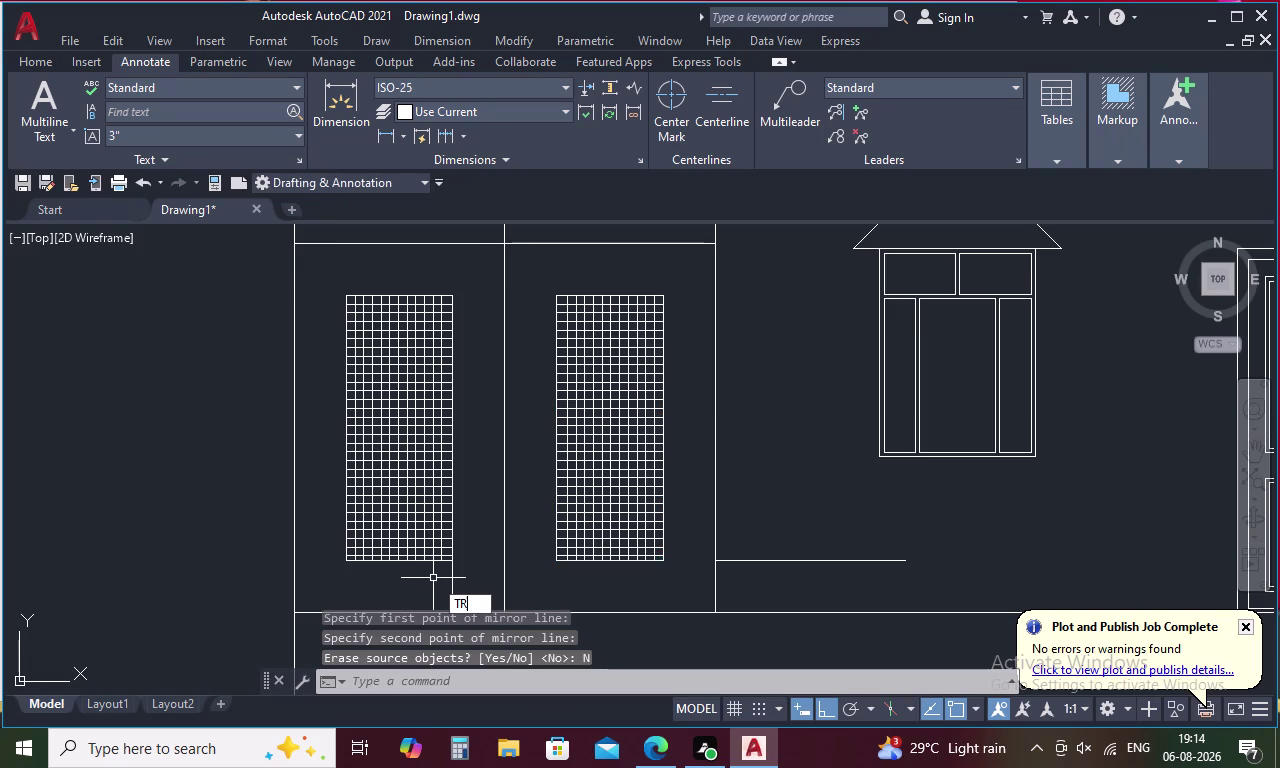
key(space)
click(451, 577)
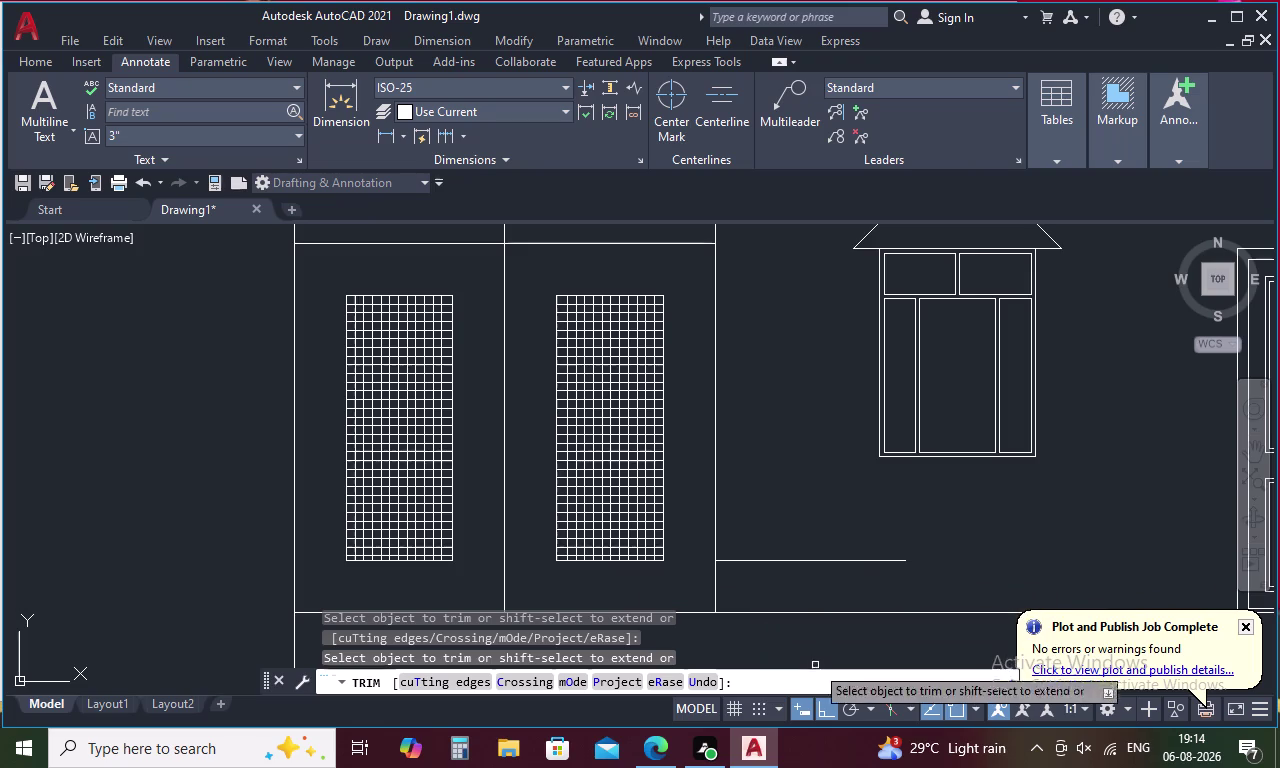
scroll(down, 3)
Pan and zoom out to the whole elevation, end the trim, and start OFFSET.
middle_drag(797, 537, 774, 437)
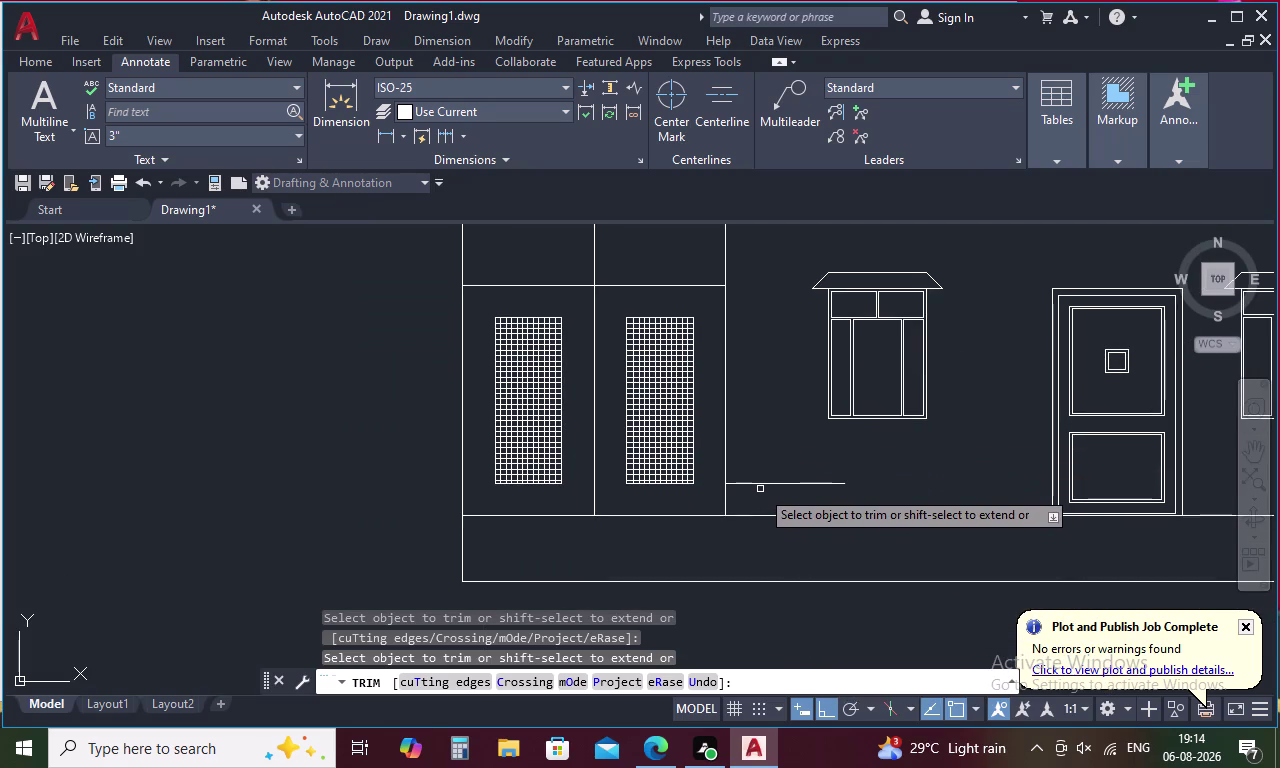
scroll(down, 3)
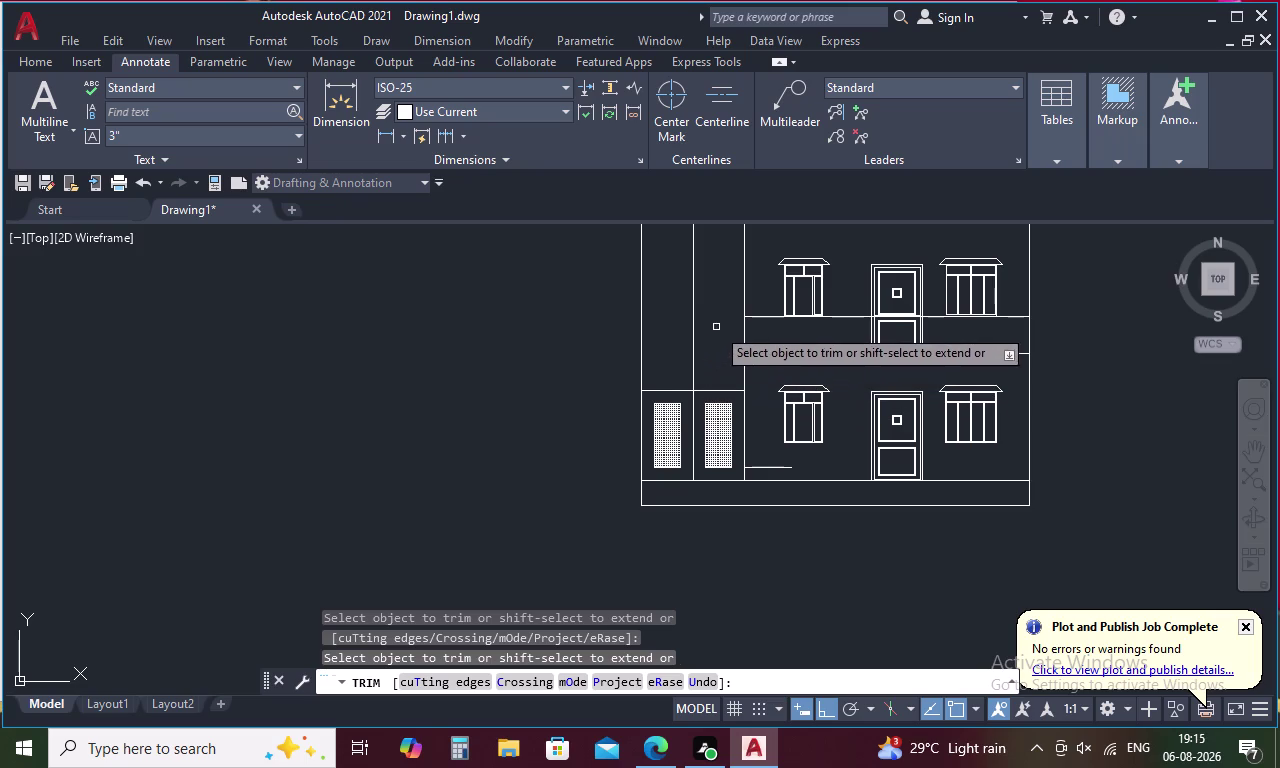
key(Escape)
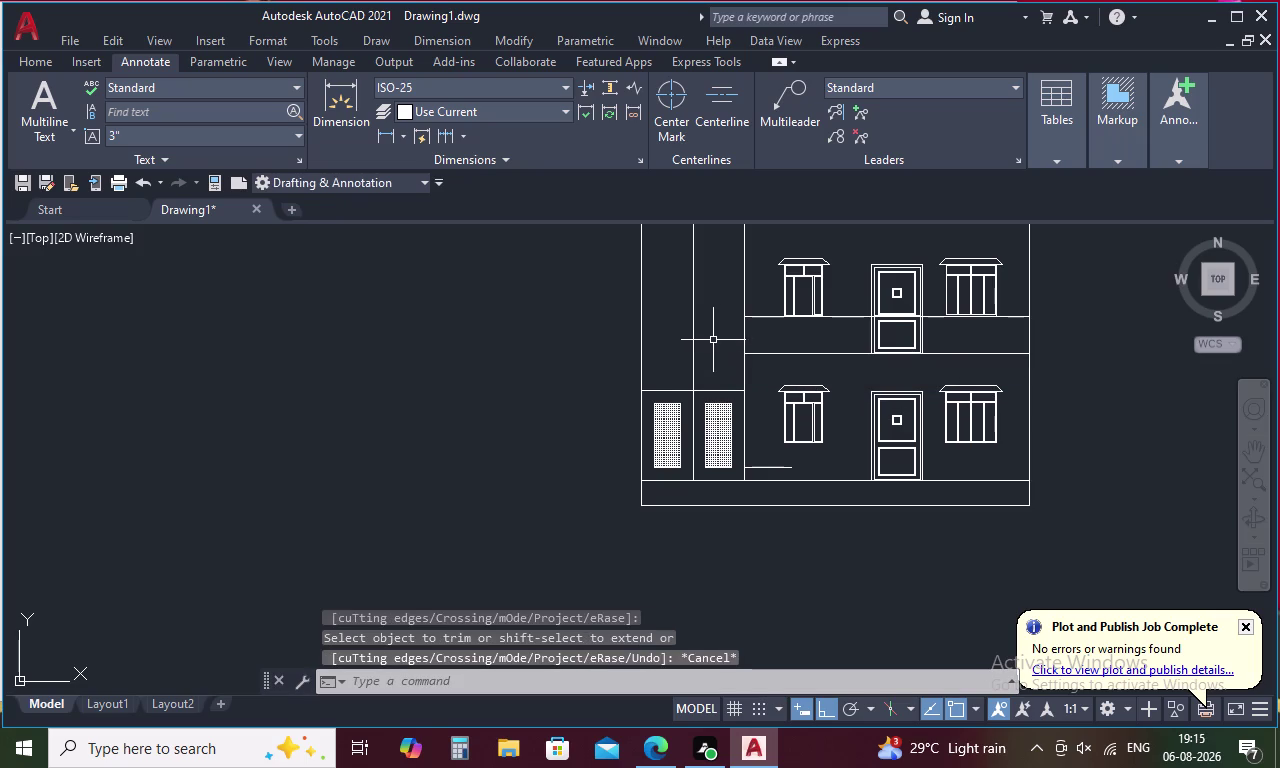
key(o)
key(space)
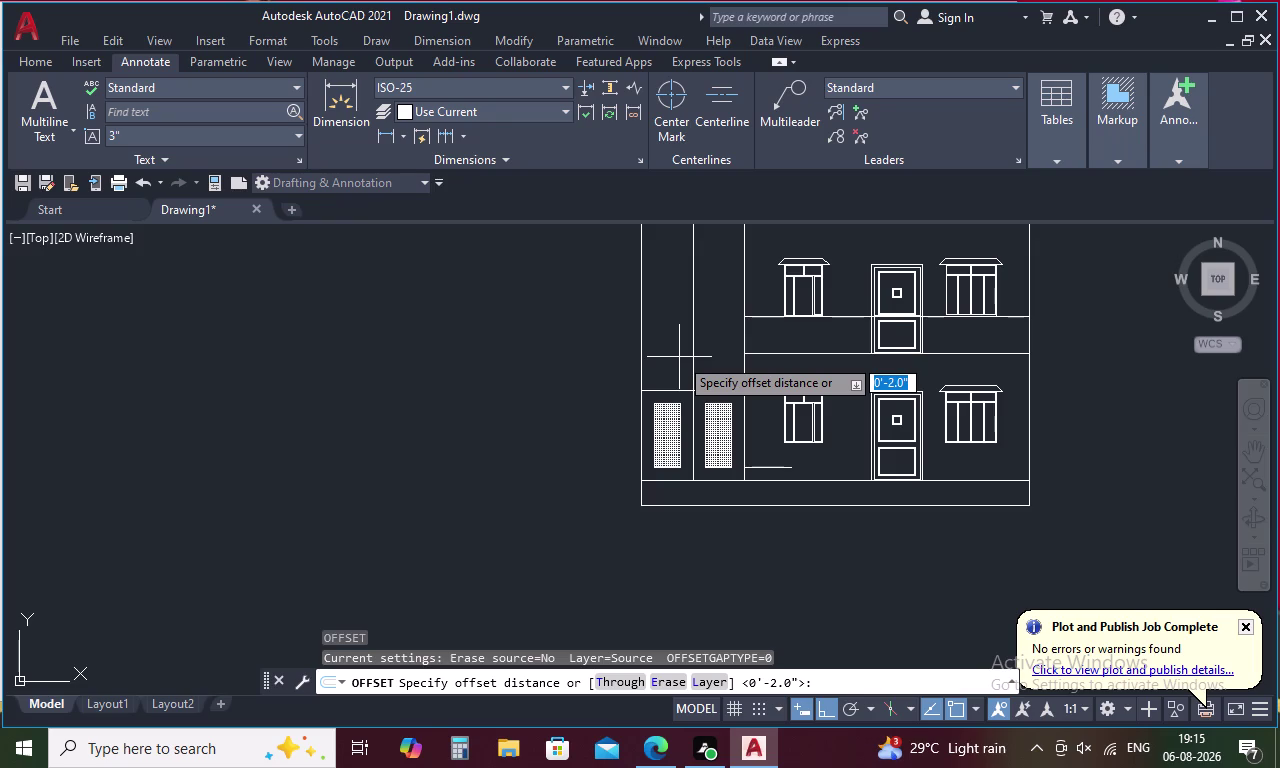
Offset two vertical lines in the tall left block by 2'.
key(2)
text(')
key(space)
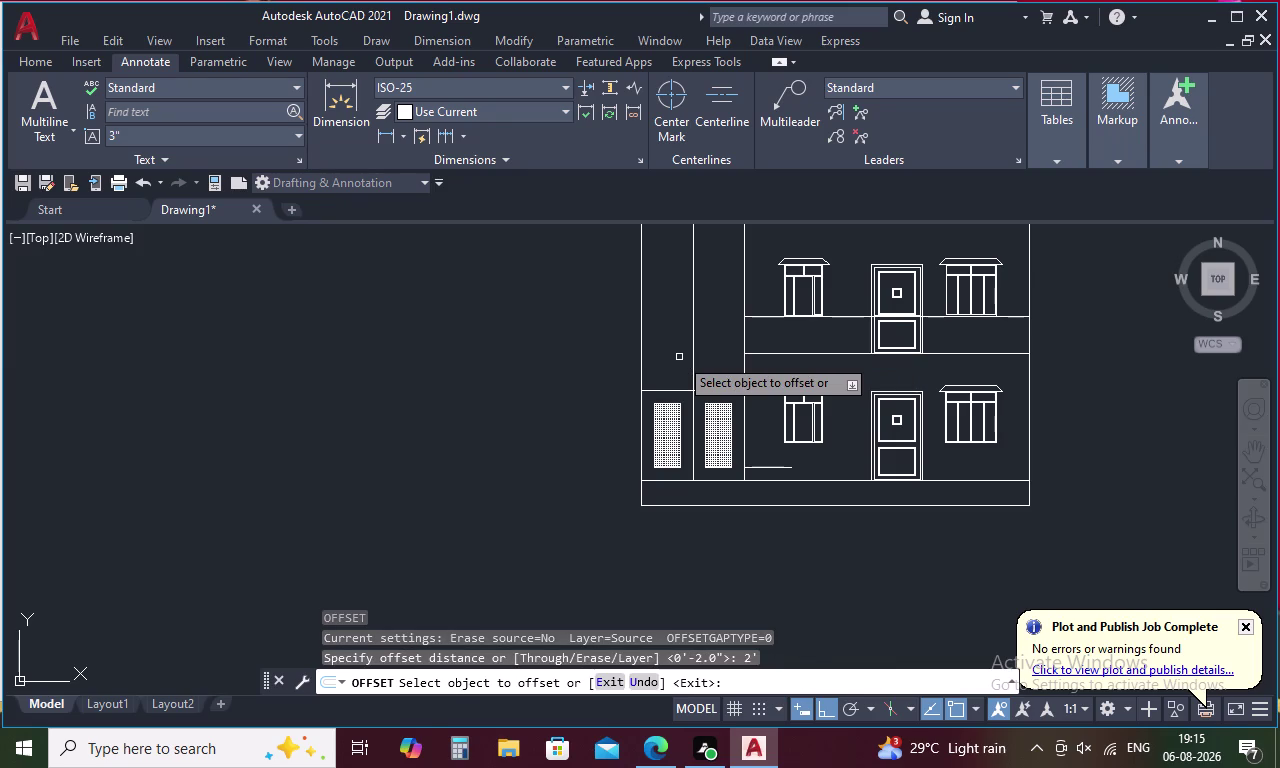
click(691, 327)
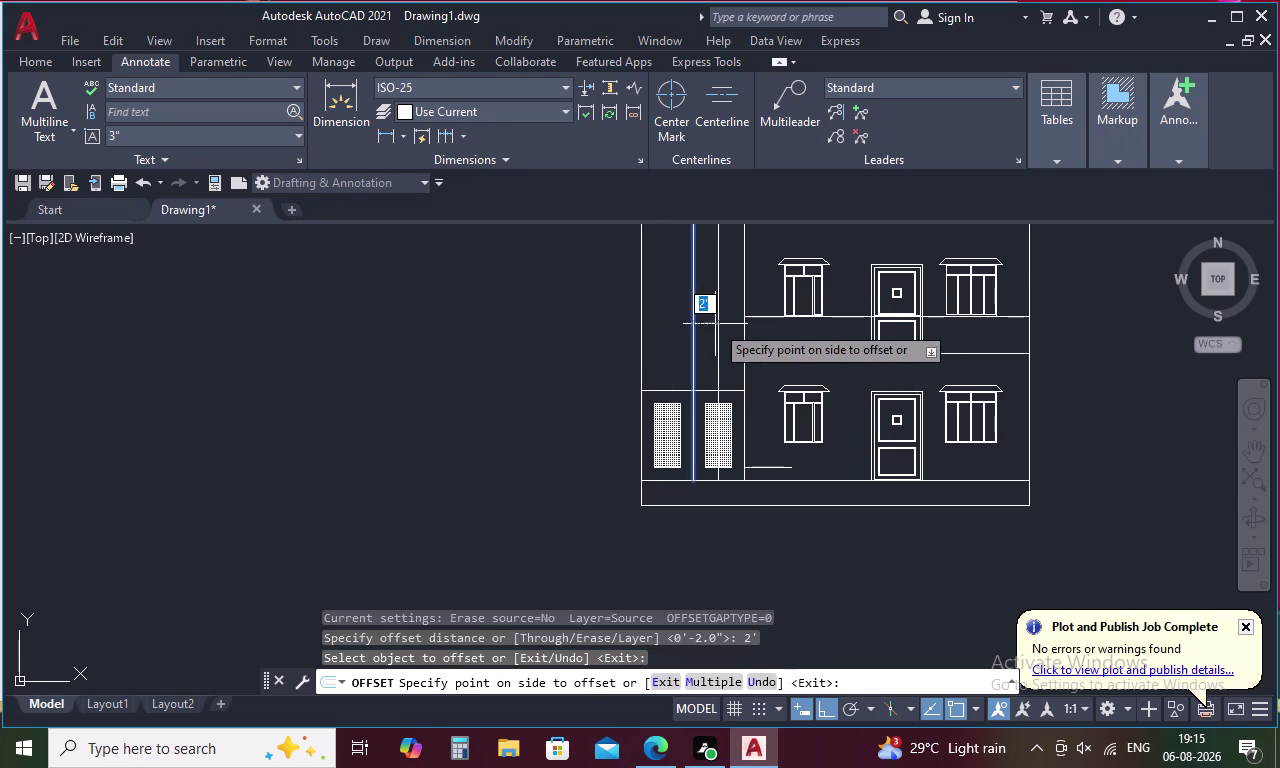
click(719, 323)
click(691, 336)
click(672, 336)
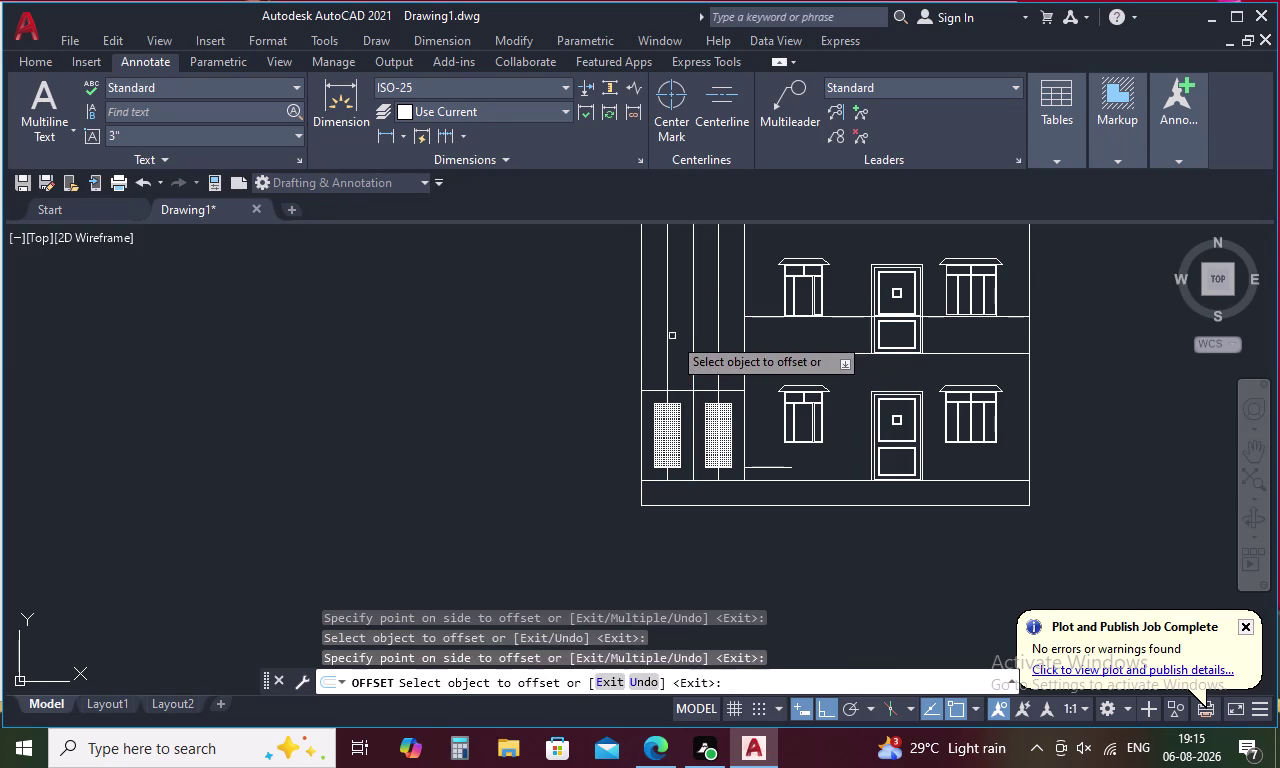
key(Escape)
Pan back to the elevation and cancel a second offset after mistyping its 2-inch distance.
scroll(up, 3)
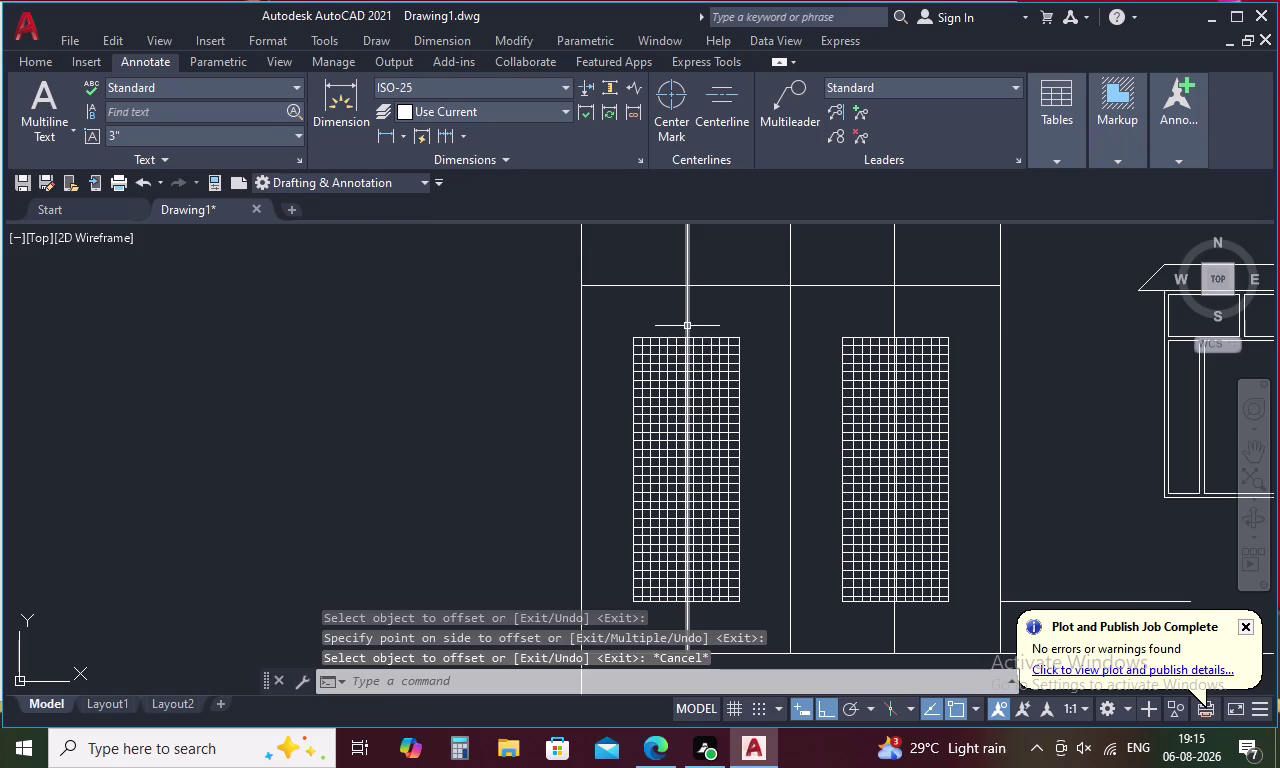
scroll(down, 3)
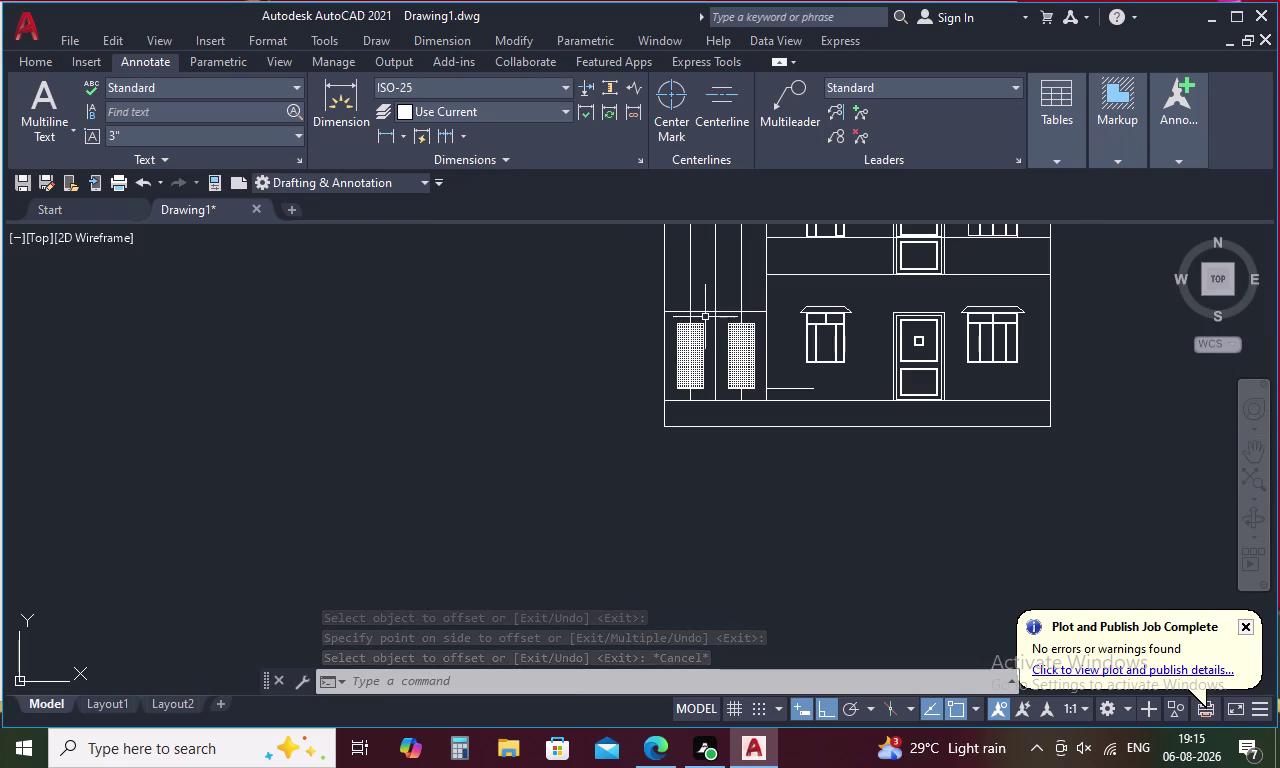
middle_drag(706, 283, 702, 463)
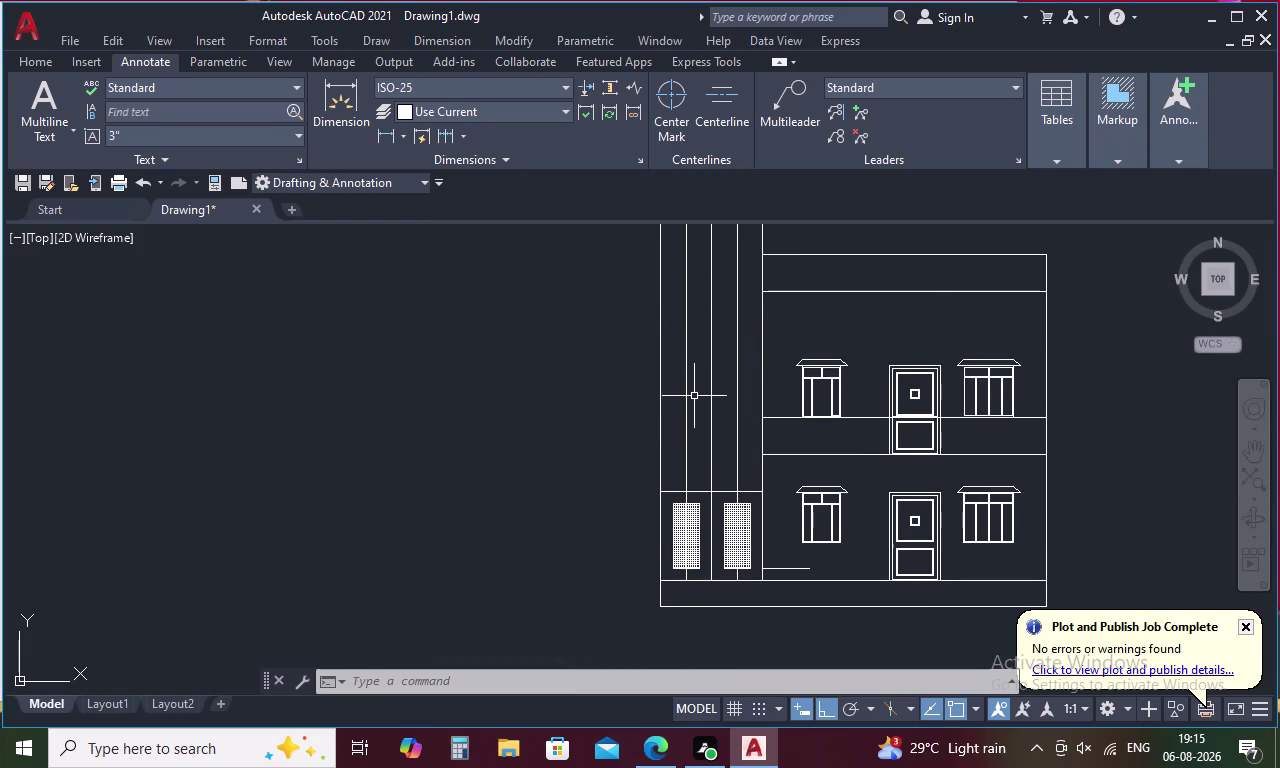
key(o)
key(space)
scroll(down, 3)
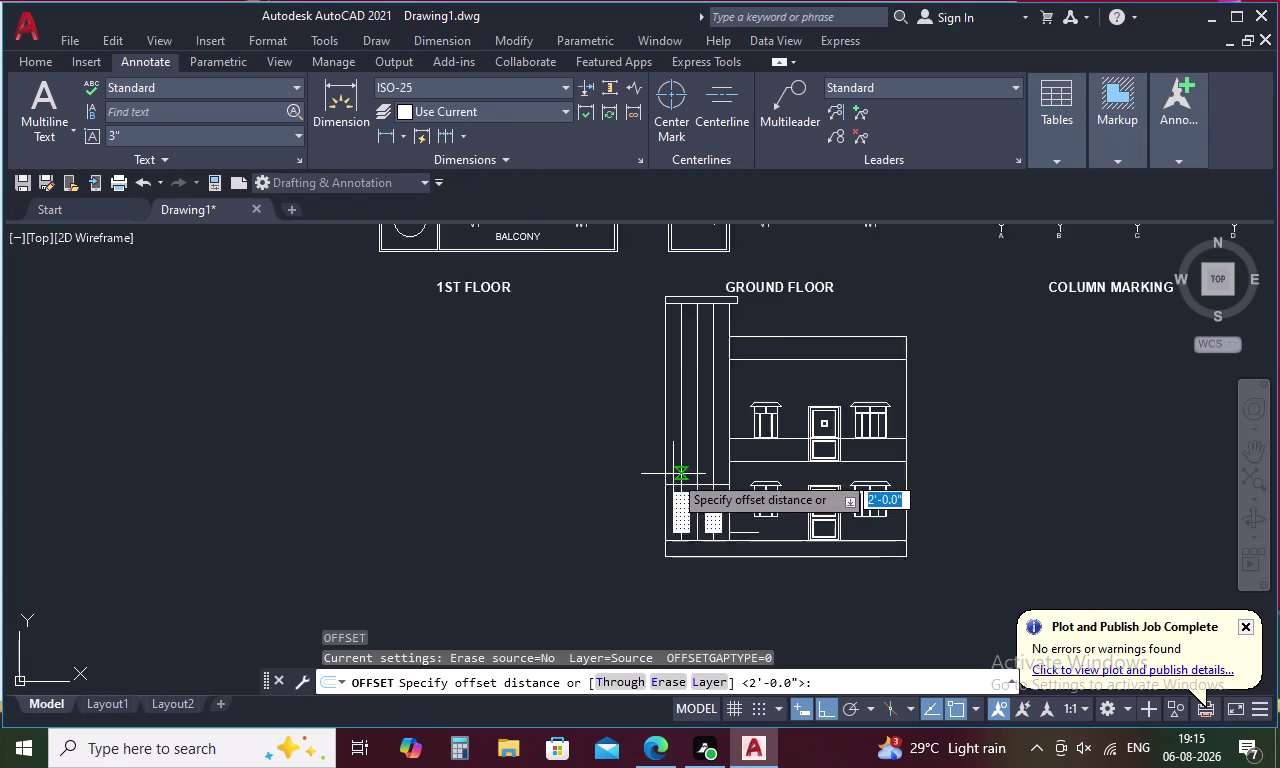
scroll(up, 3)
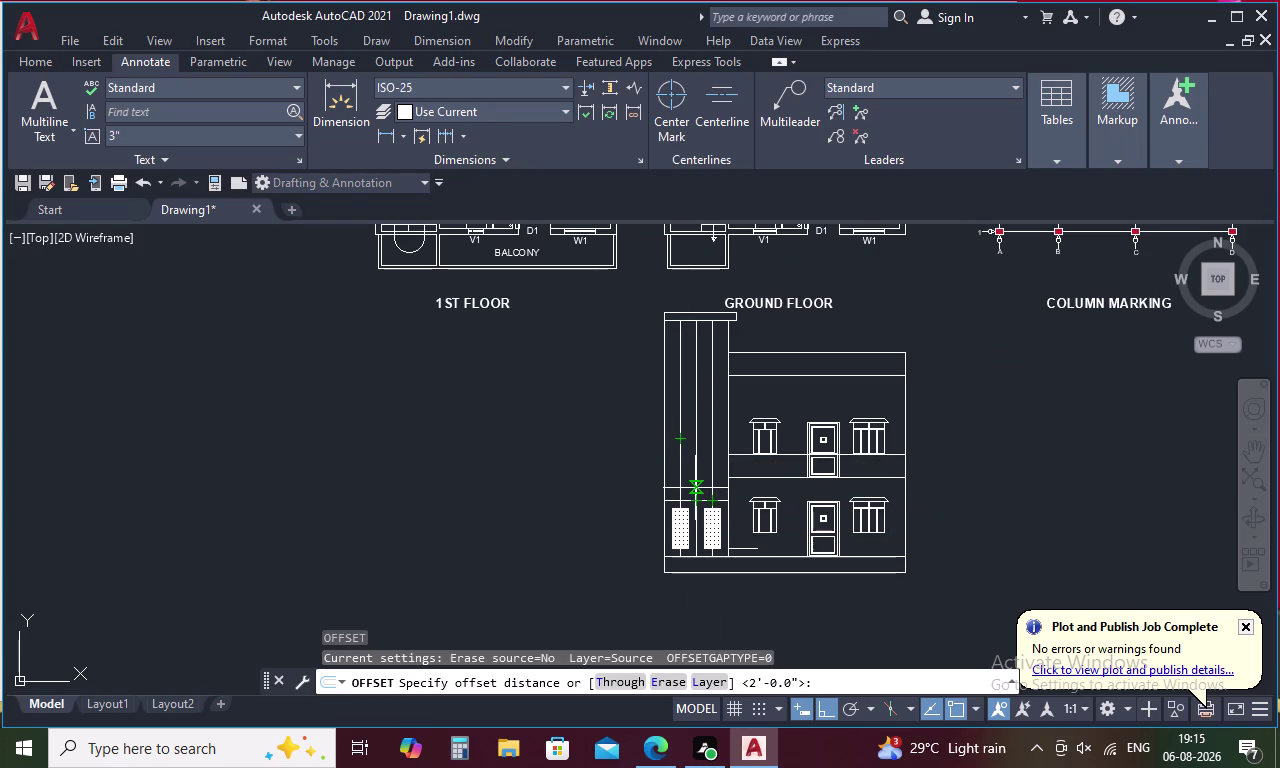
key(2)
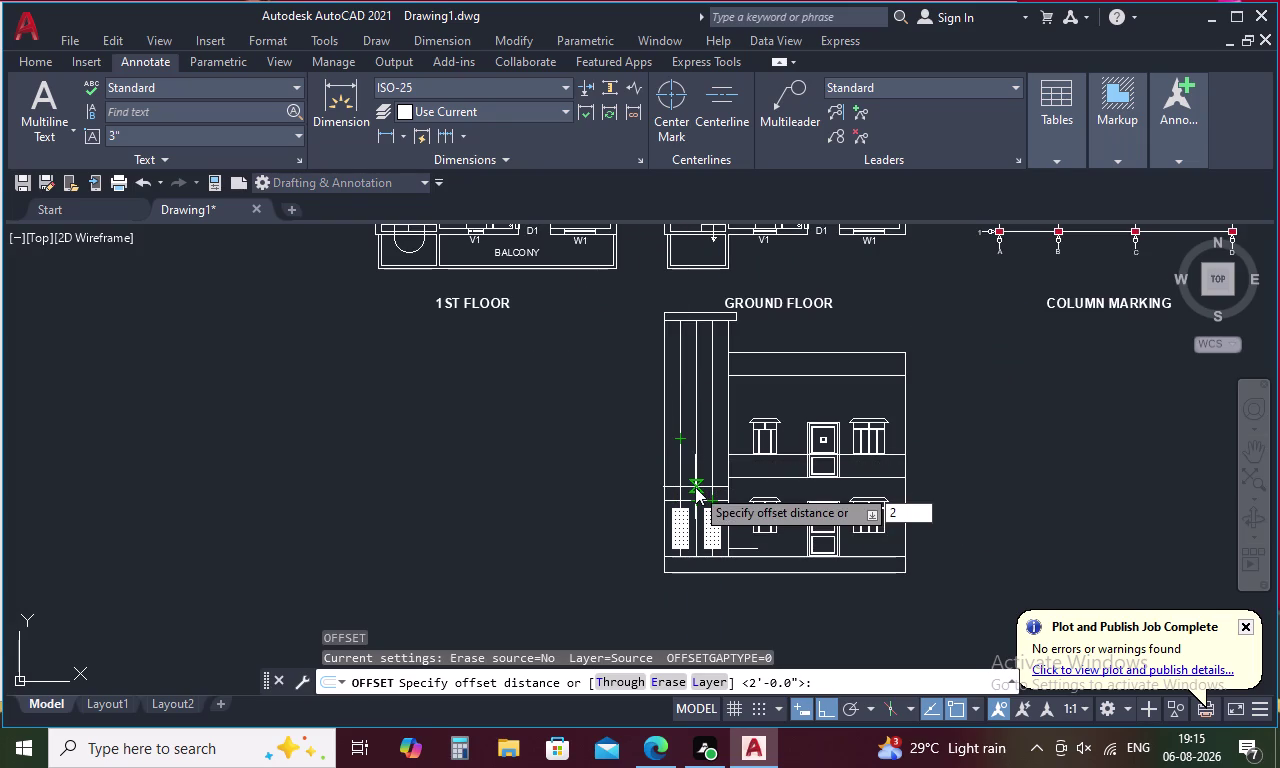
text(,)
key(space)
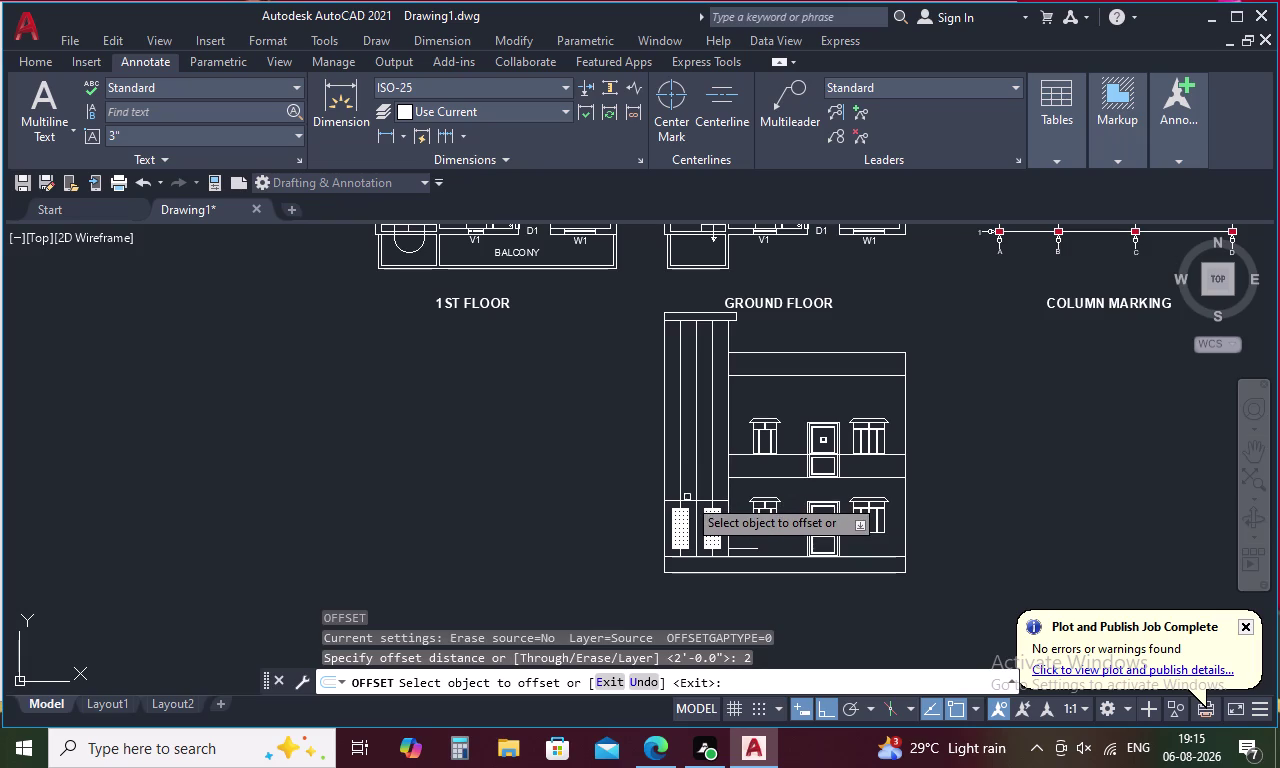
click(688, 500)
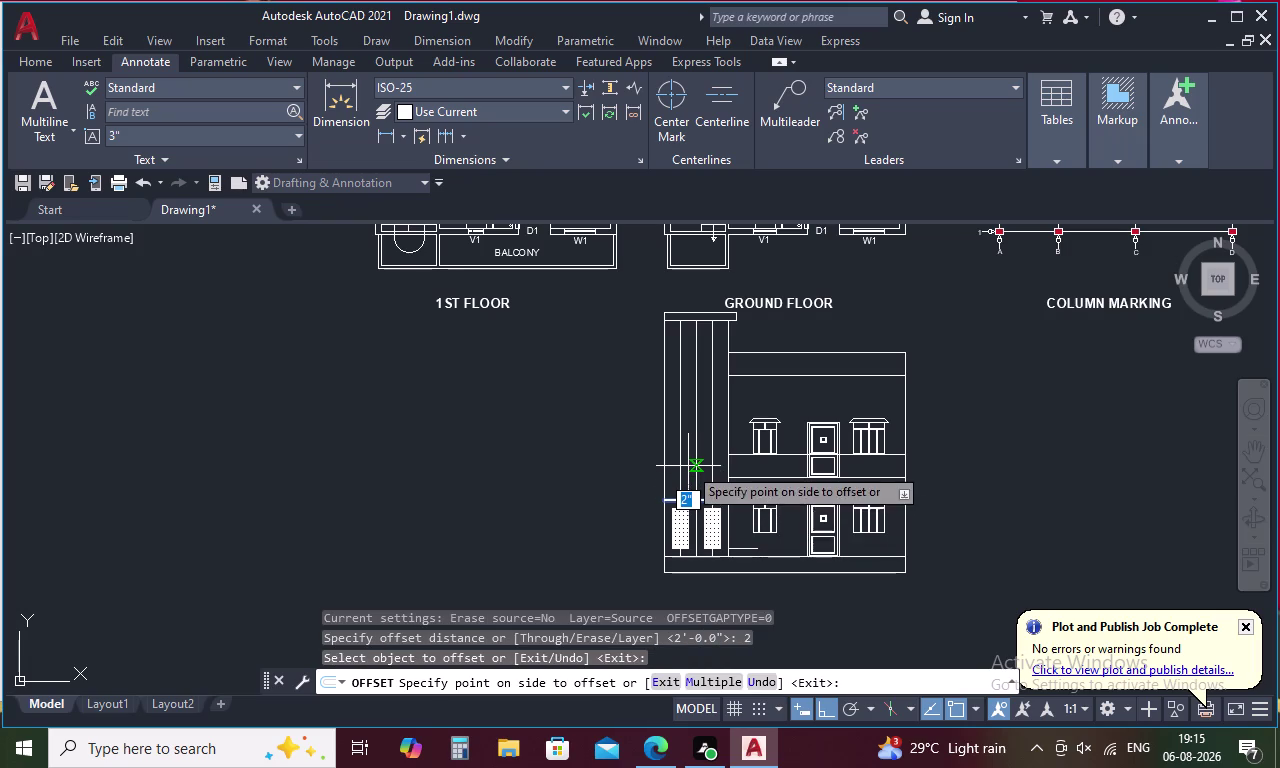
key(Escape)
Offset two more vertical lines in the left block by 2'.
key(o)
key(space)
key(2)
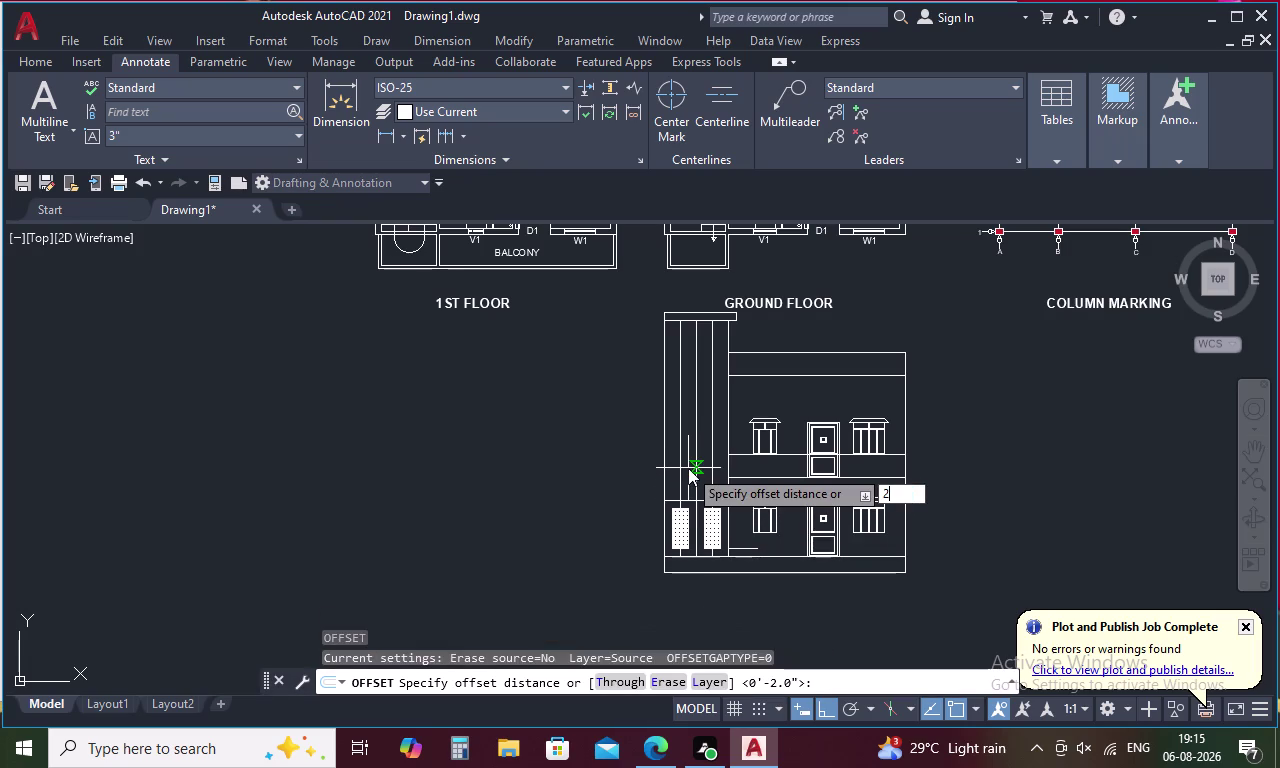
key(apostrophe)
key(space)
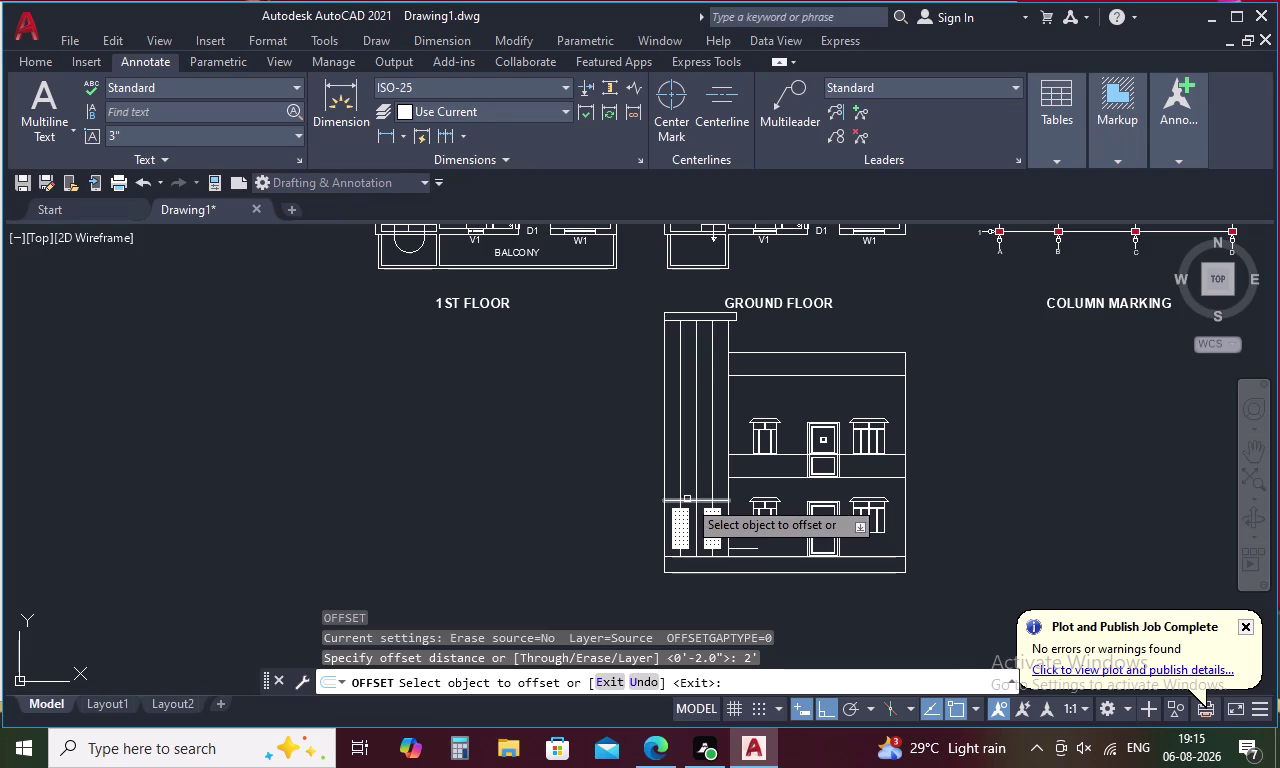
click(687, 499)
click(686, 476)
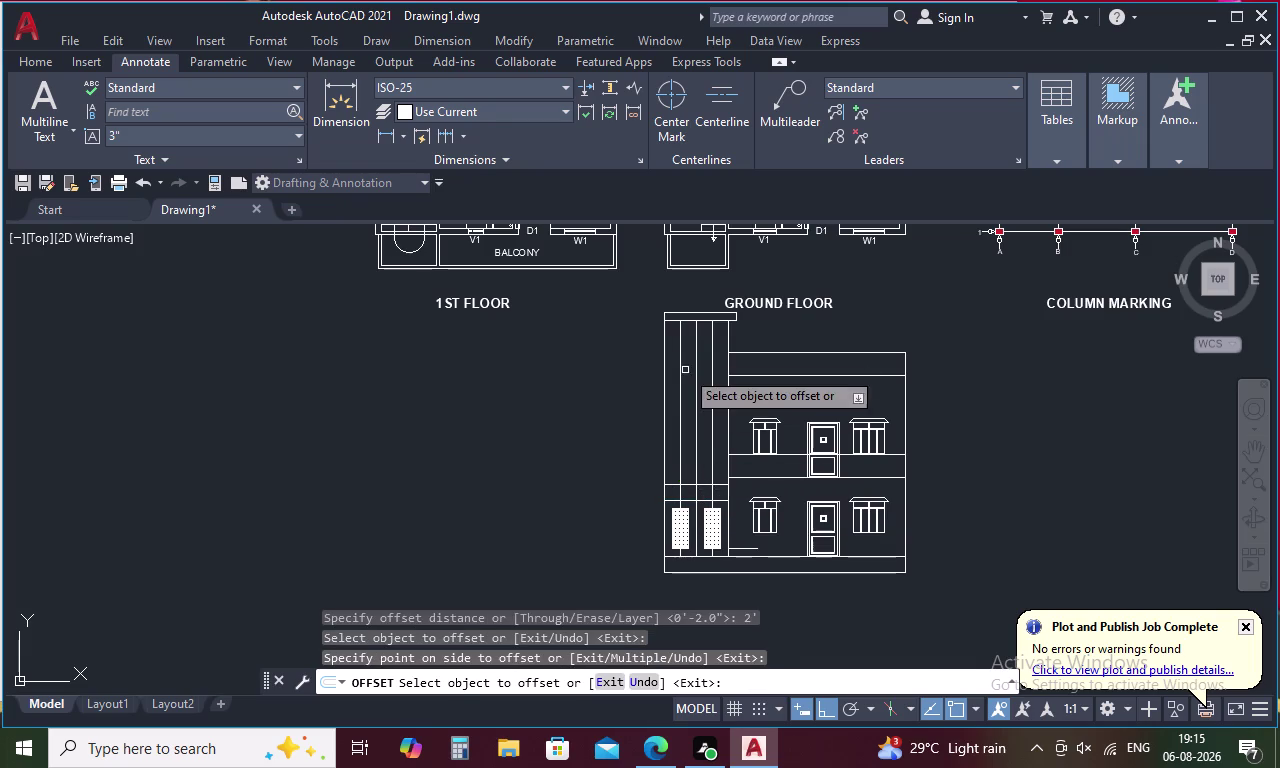
click(688, 321)
click(690, 353)
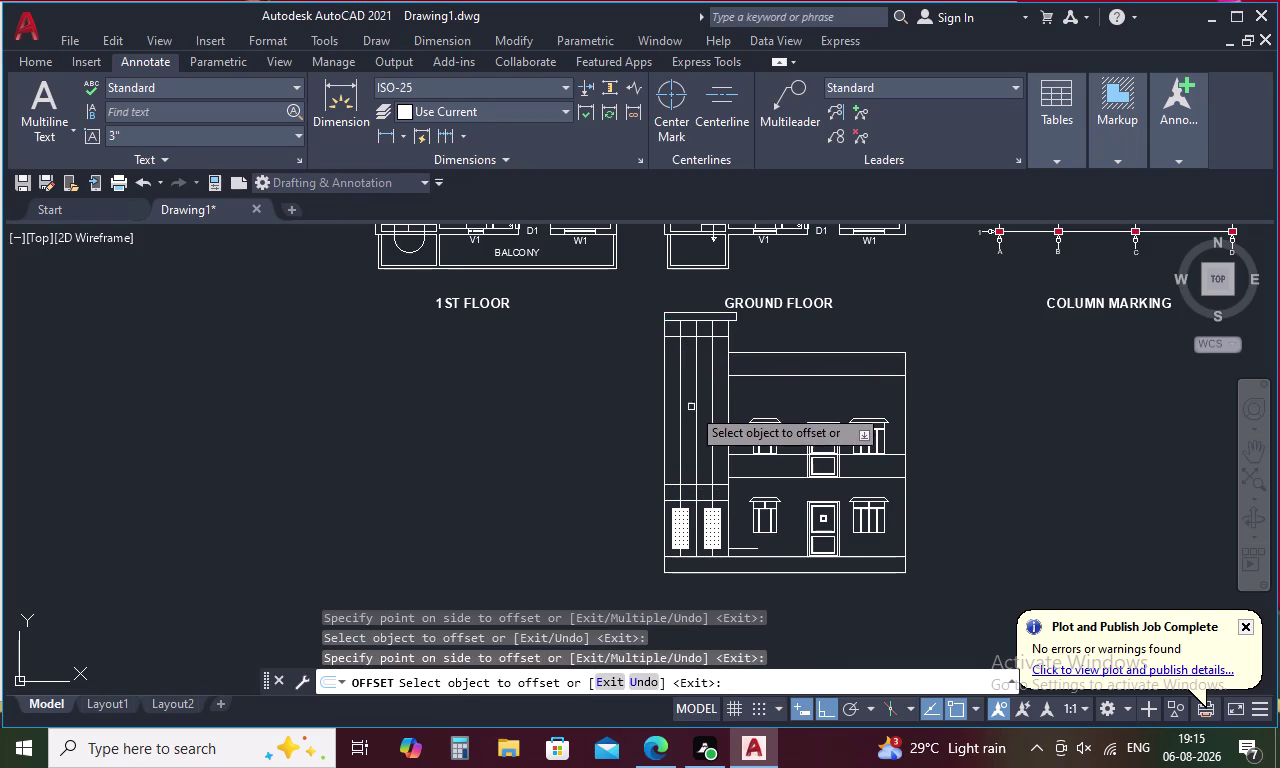
scroll(up, 3)
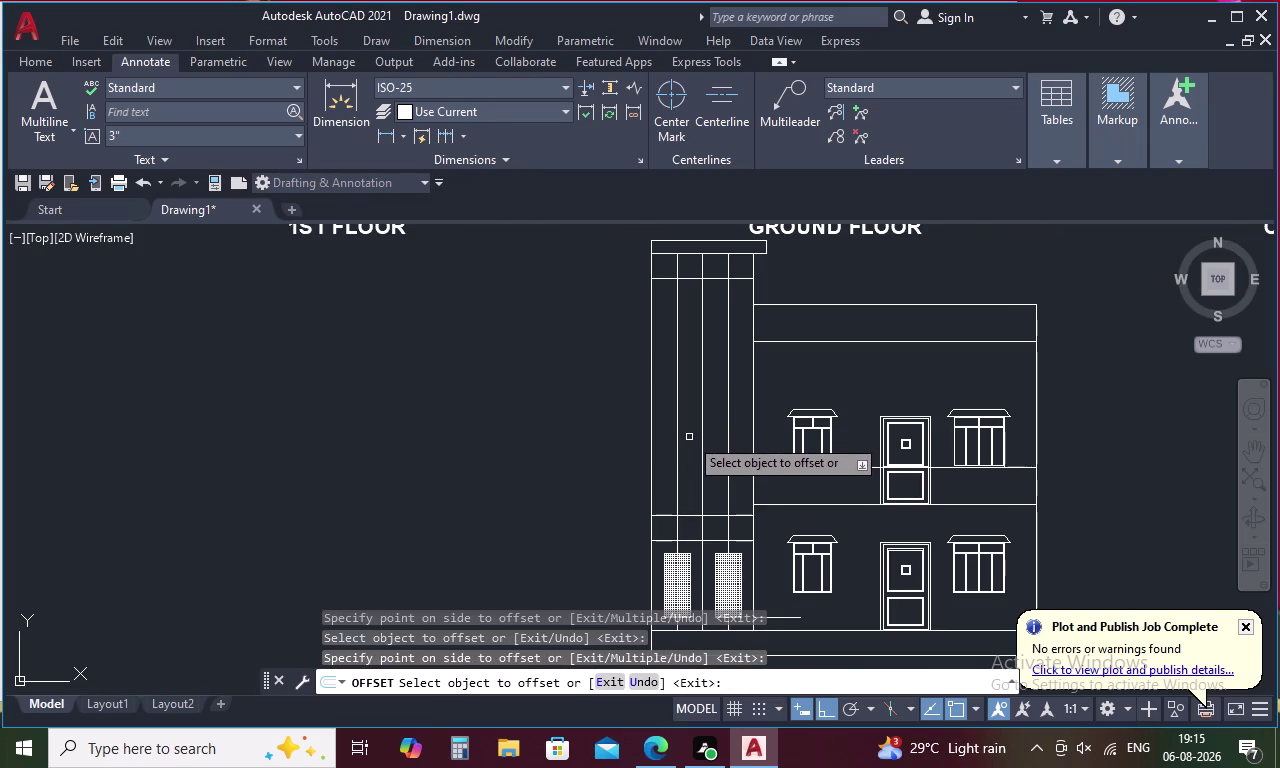
key(Escape)
text(L)
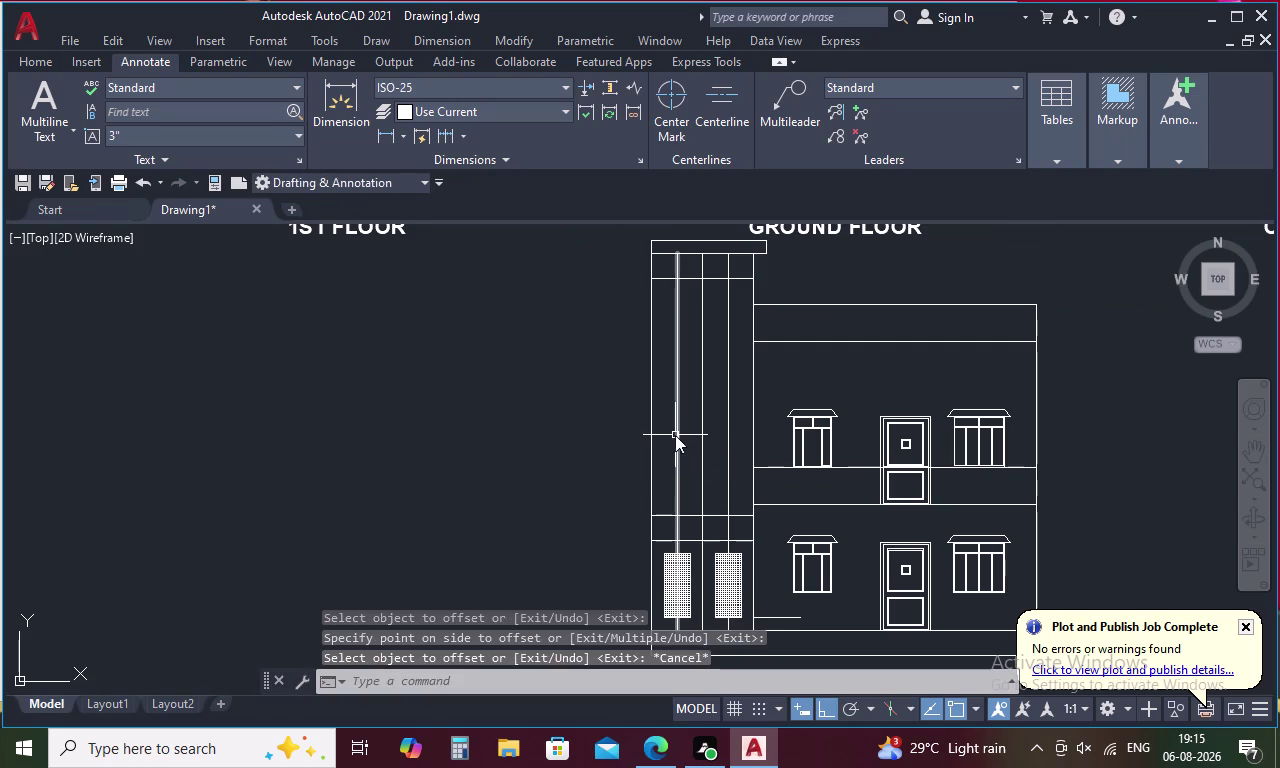
key(space)
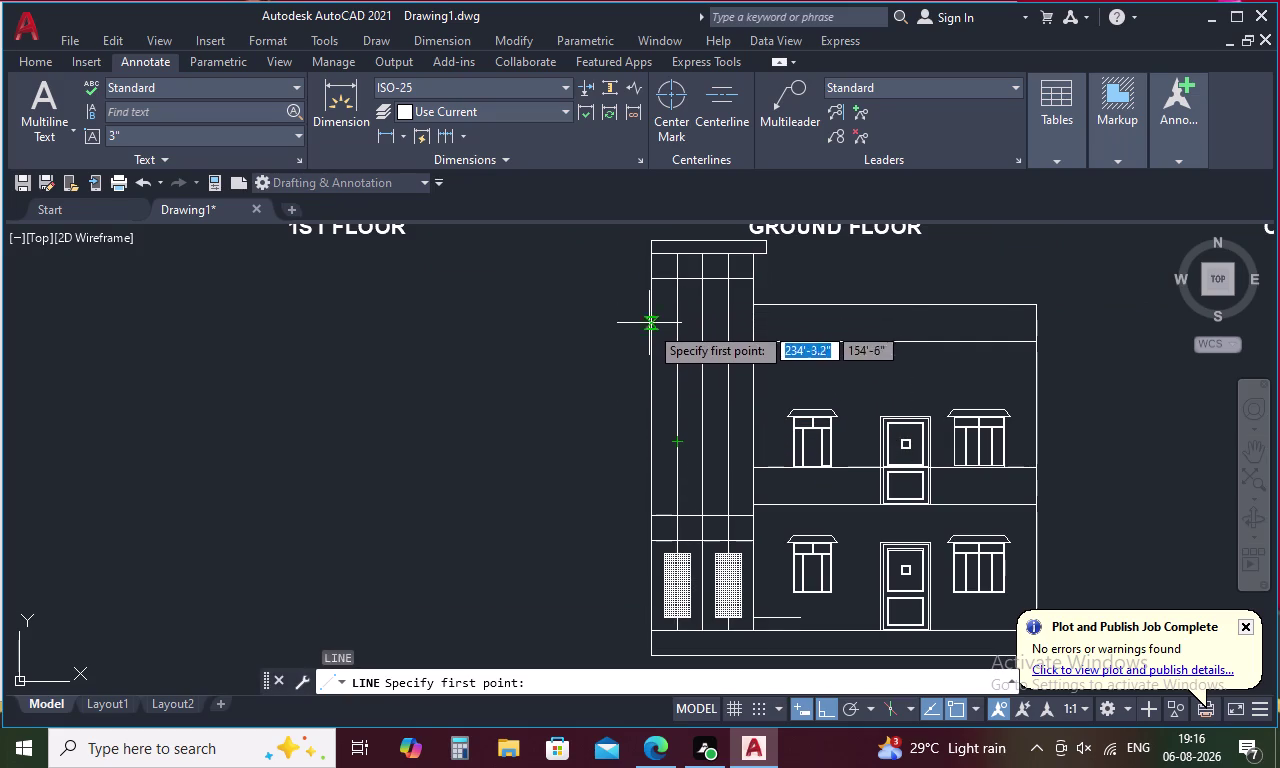
Break the tall block's left edge line at an upper point.
key(Escape)
text(B)
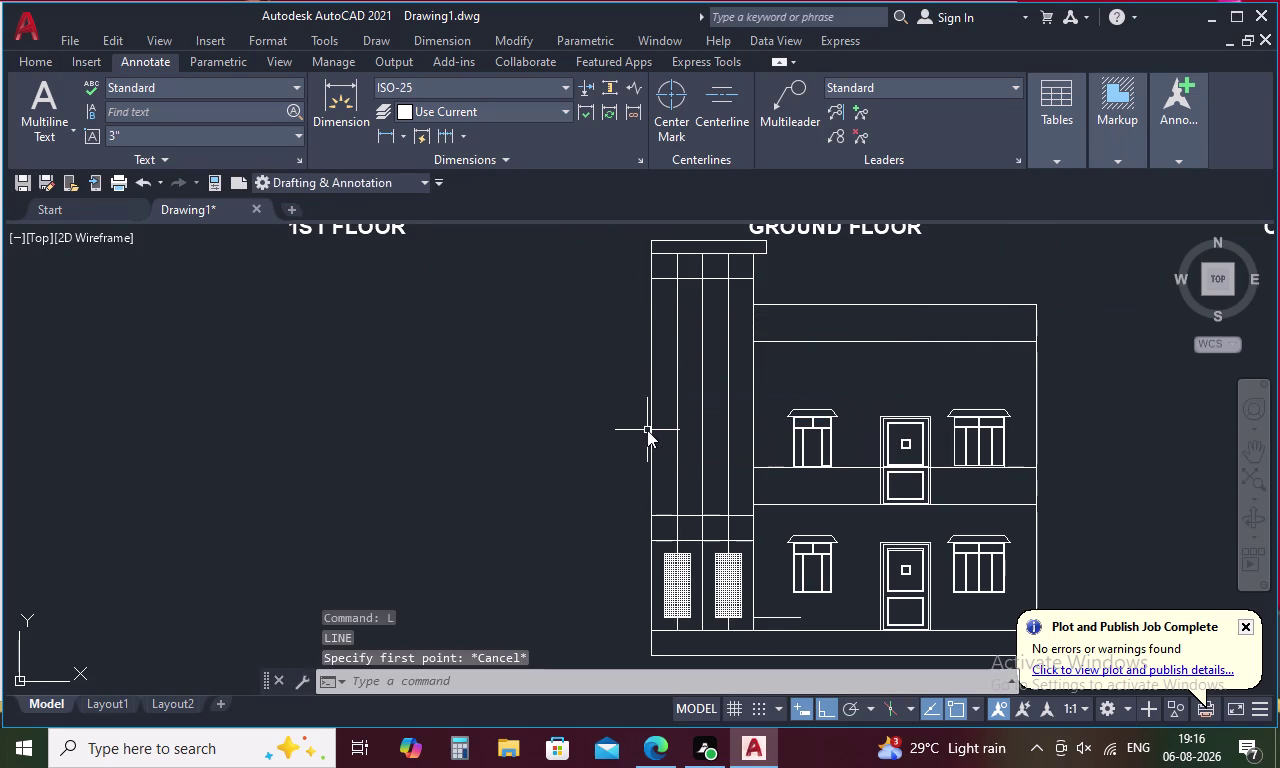
text(R)
click(703, 506)
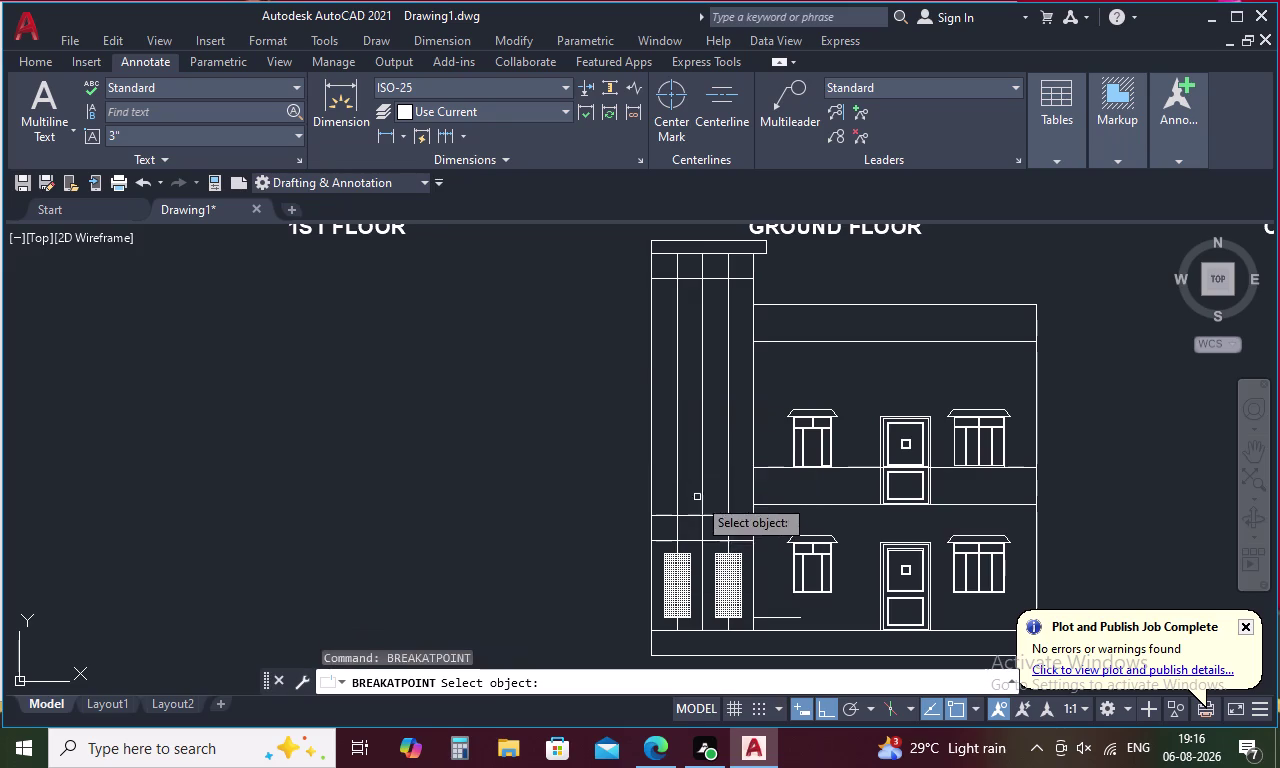
click(649, 381)
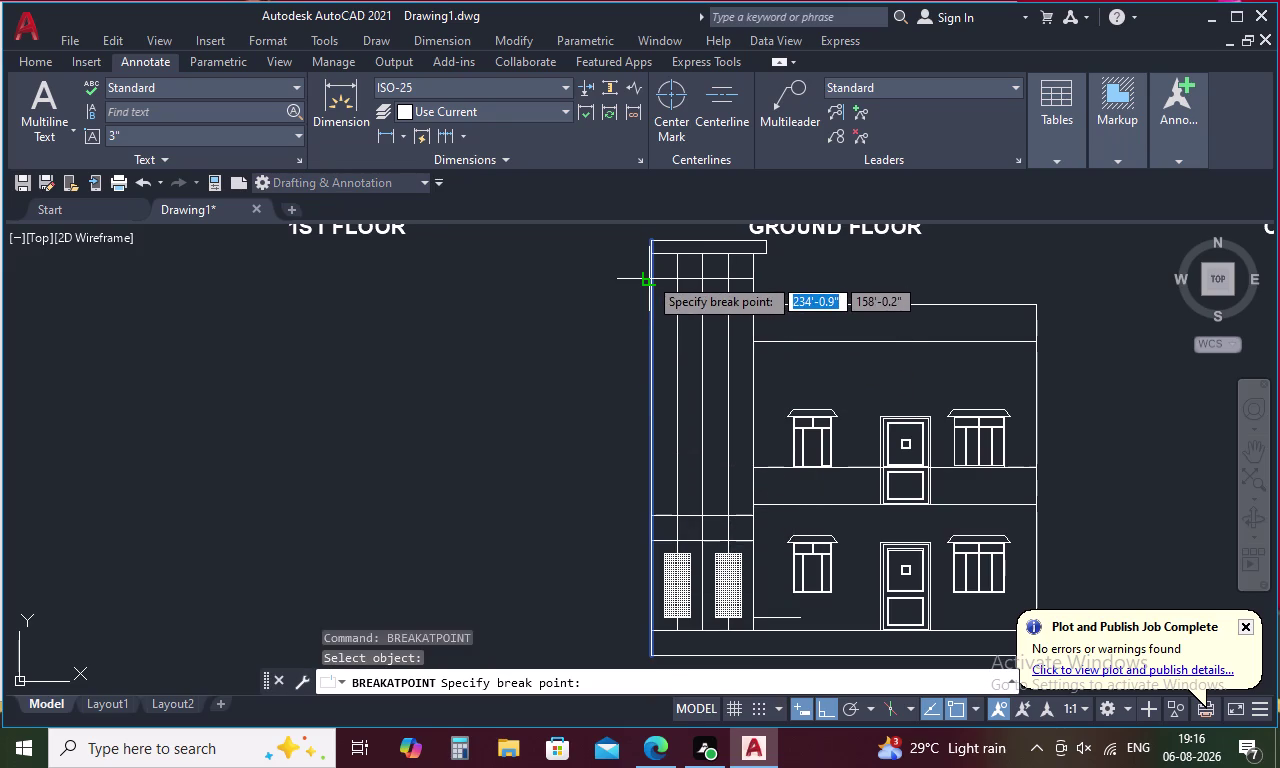
scroll(up, 3)
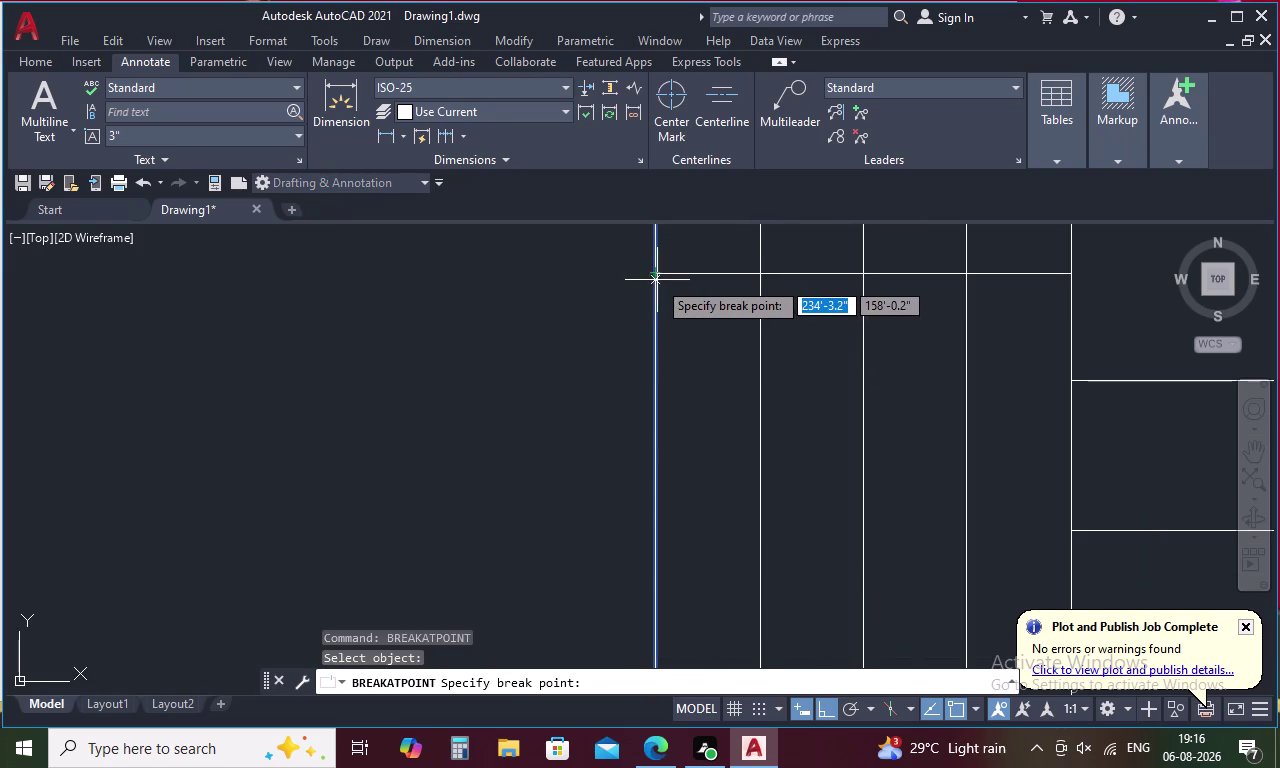
click(658, 275)
Break the same left edge line again at a lower point near its base.
key(space)
scroll(down, 3)
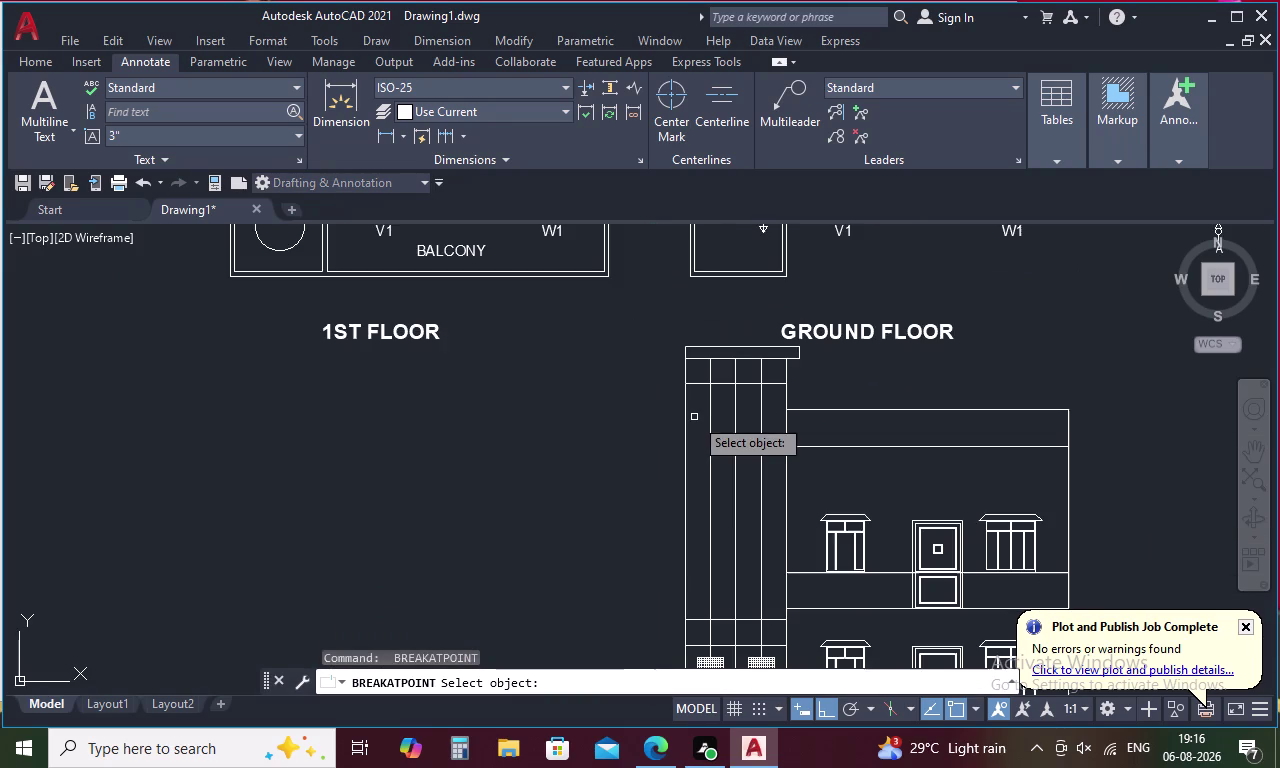
click(687, 490)
scroll(up, 3)
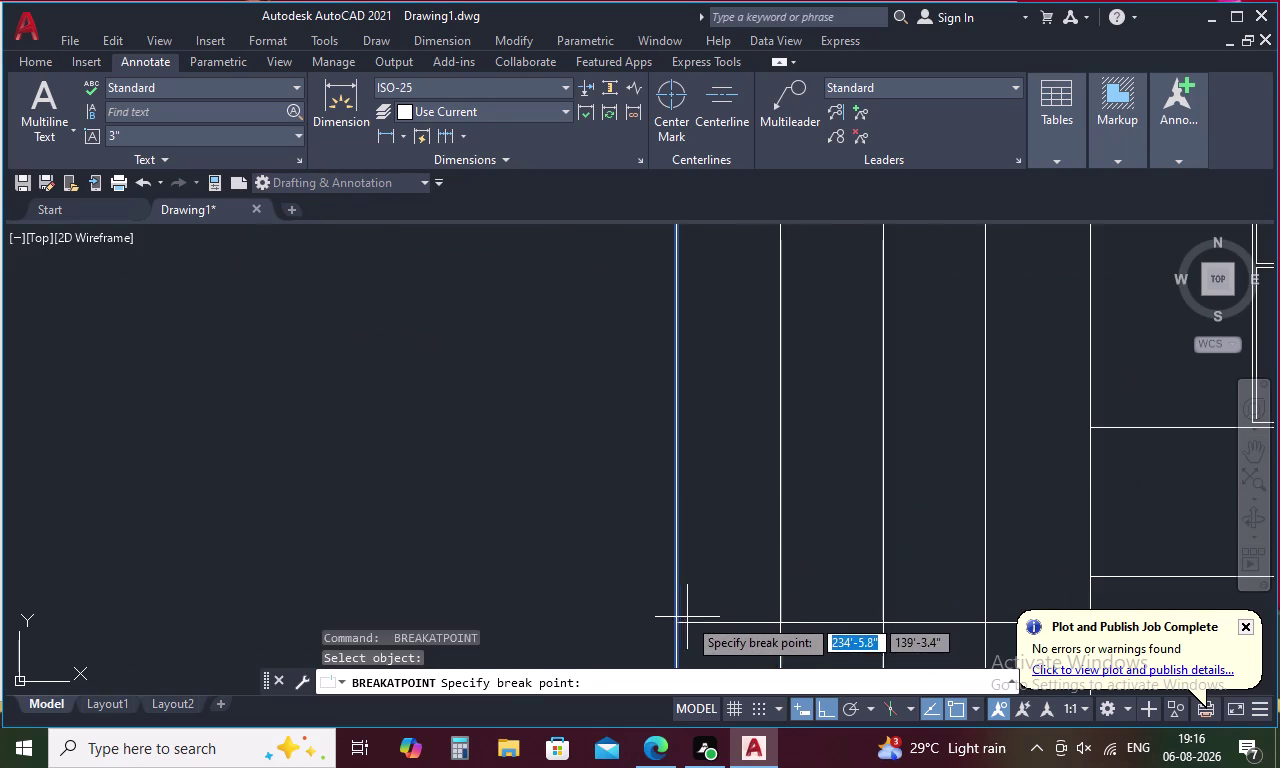
click(674, 618)
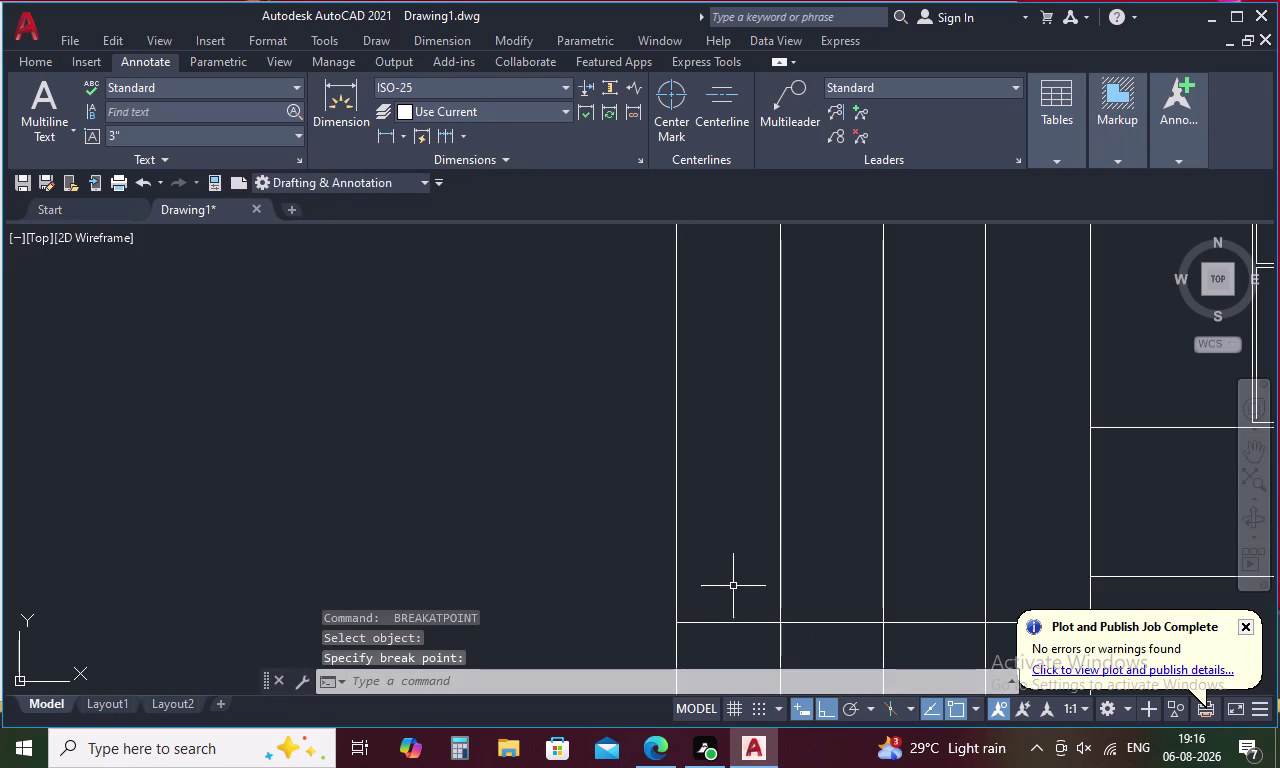
key(Escape)
key(l)
key(space)
scroll(down, 3)
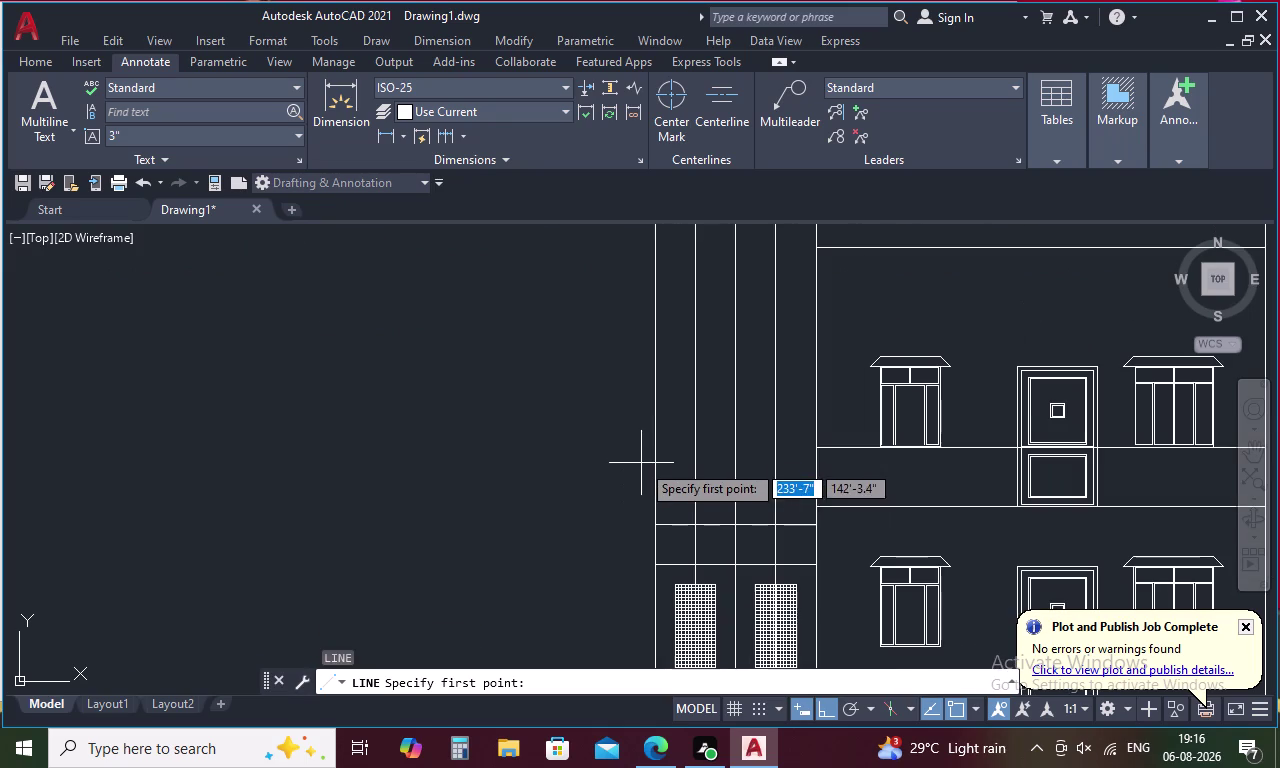
Draw a horizontal line across the tall block near its top.
click(654, 331)
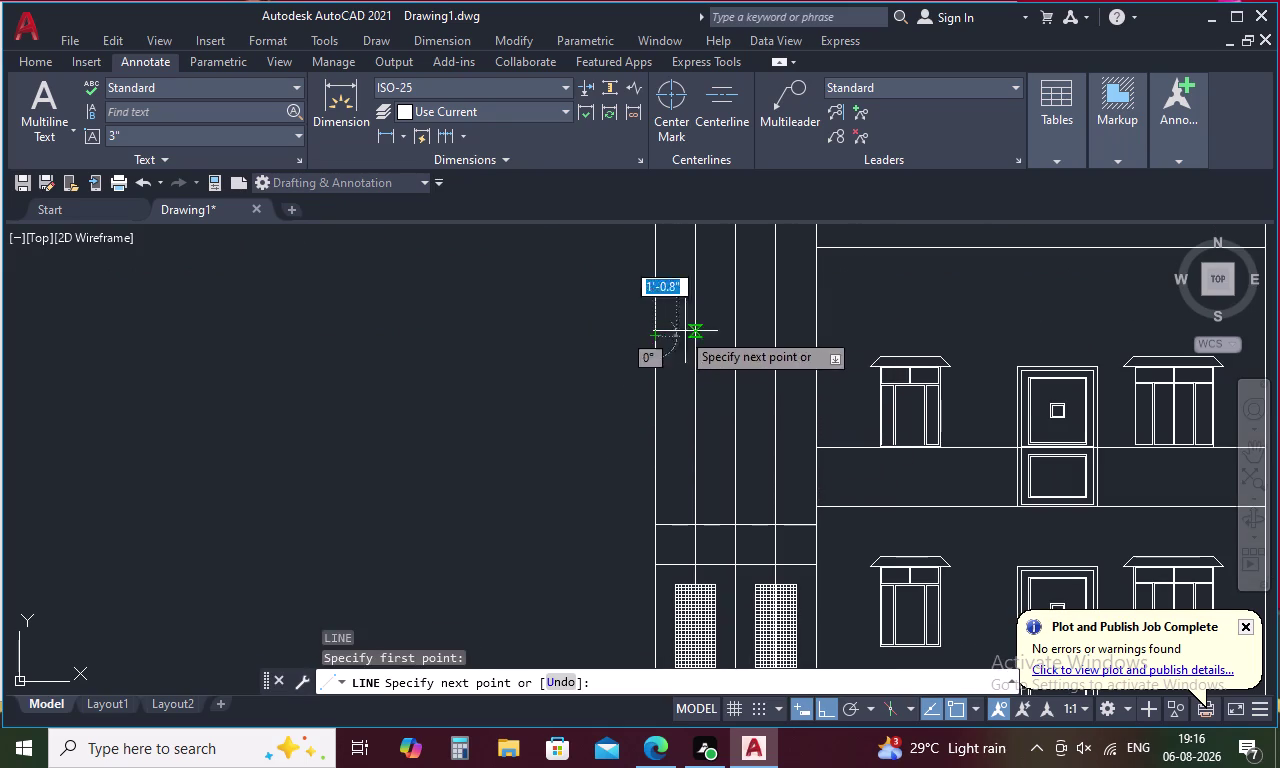
click(813, 342)
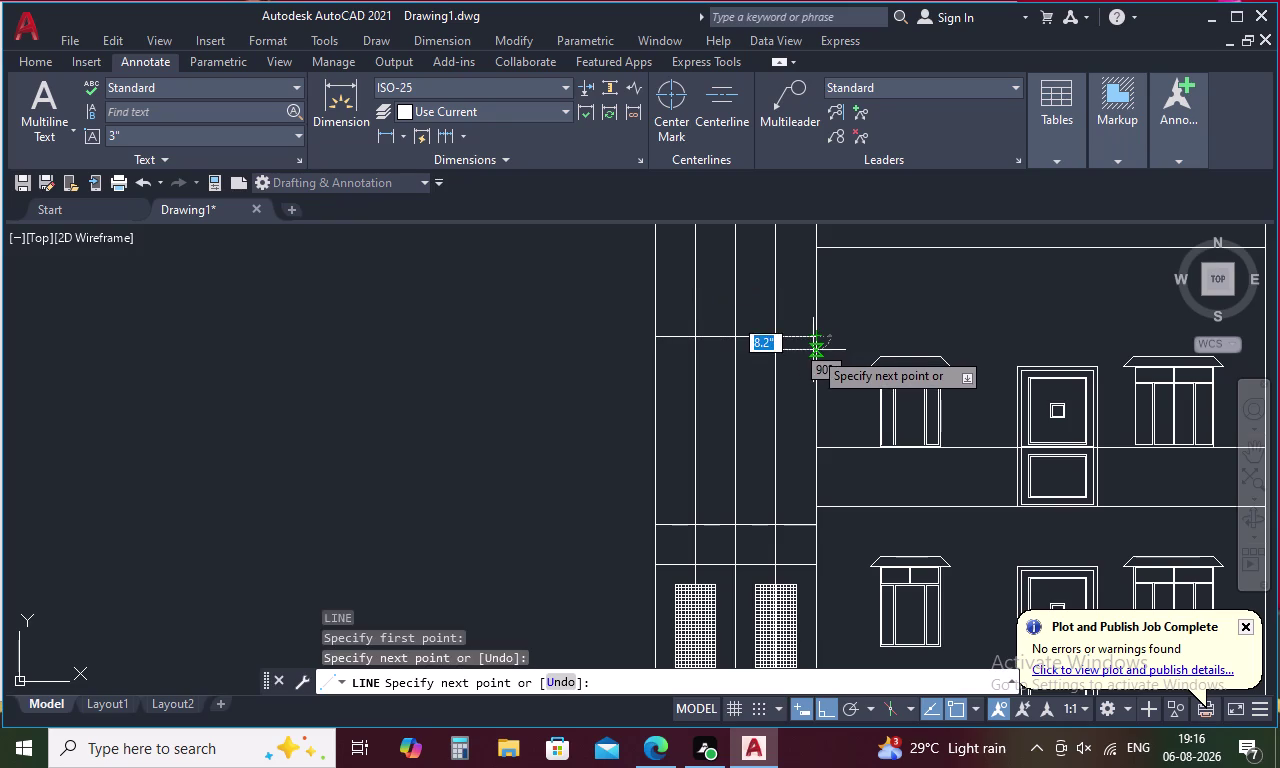
key(Escape)
Offset that line 1' above and below, then select the middle line.
key(o)
key(space)
key(1)
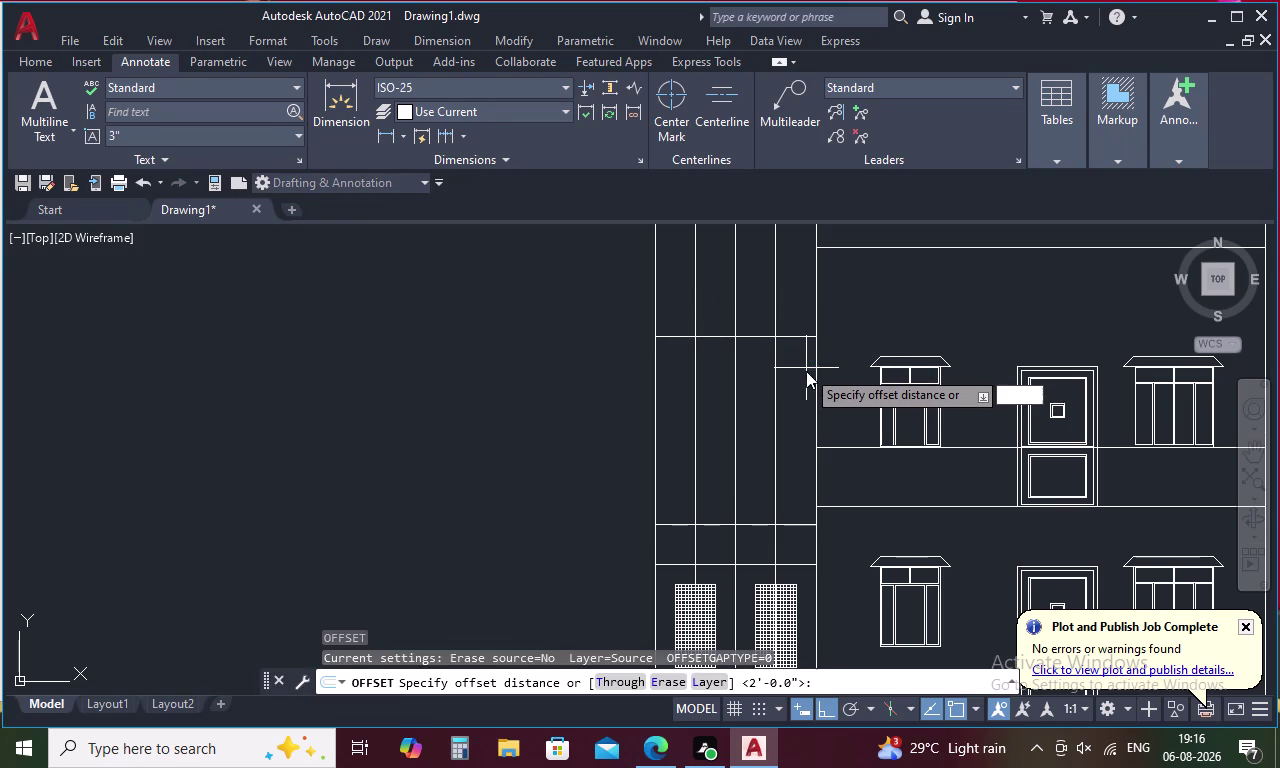
key(apostrophe)
key(space)
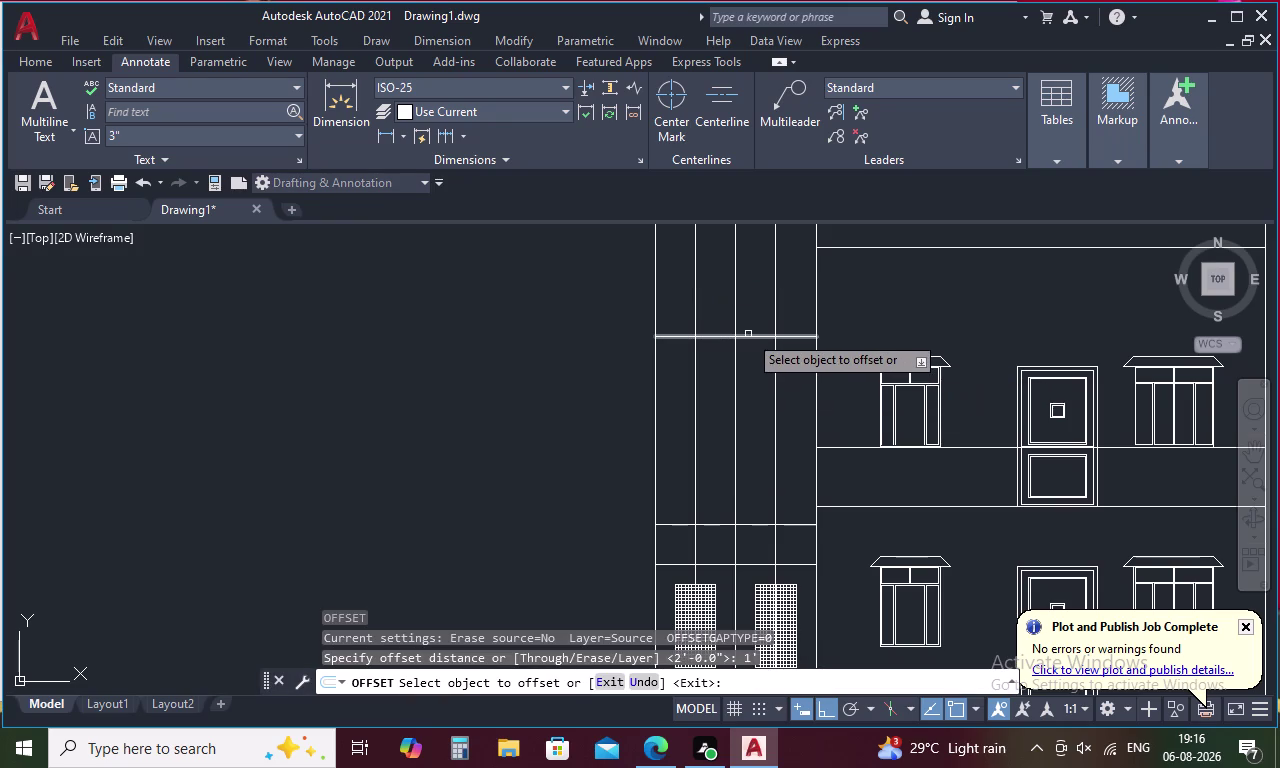
click(755, 339)
click(759, 303)
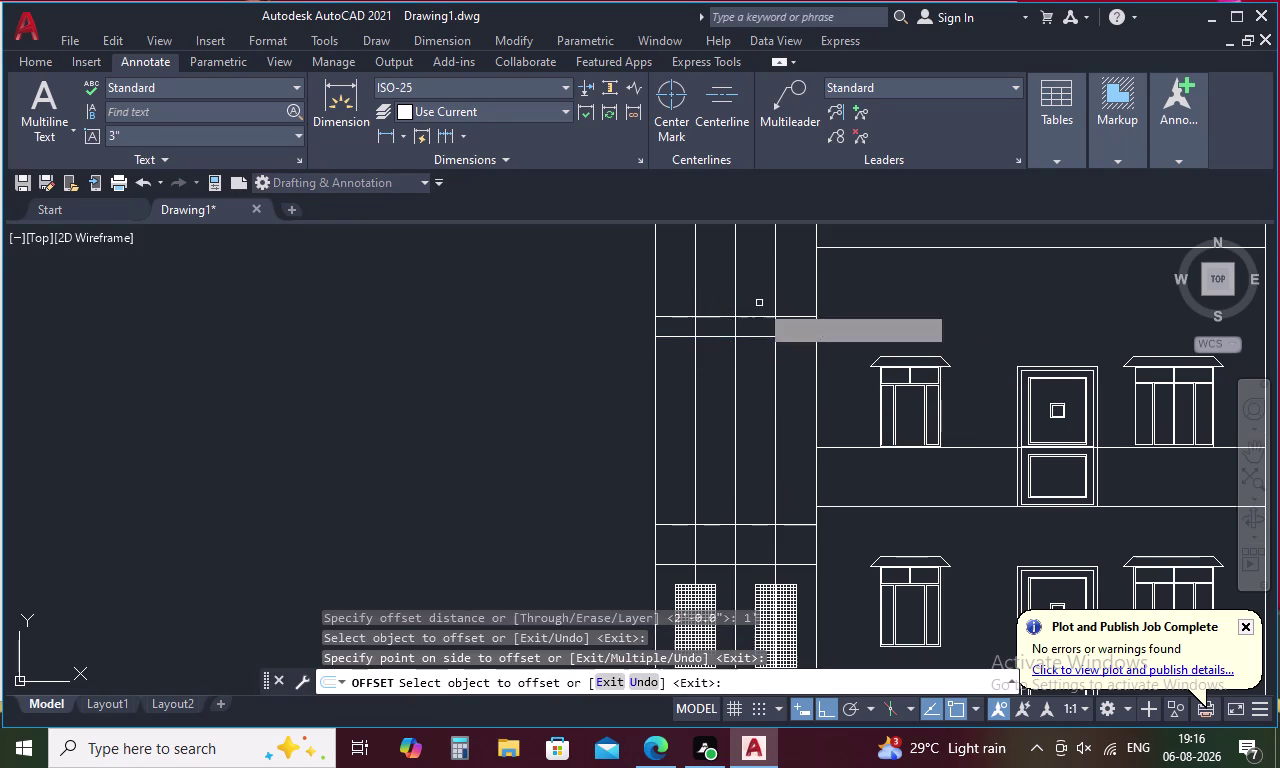
click(763, 337)
click(757, 362)
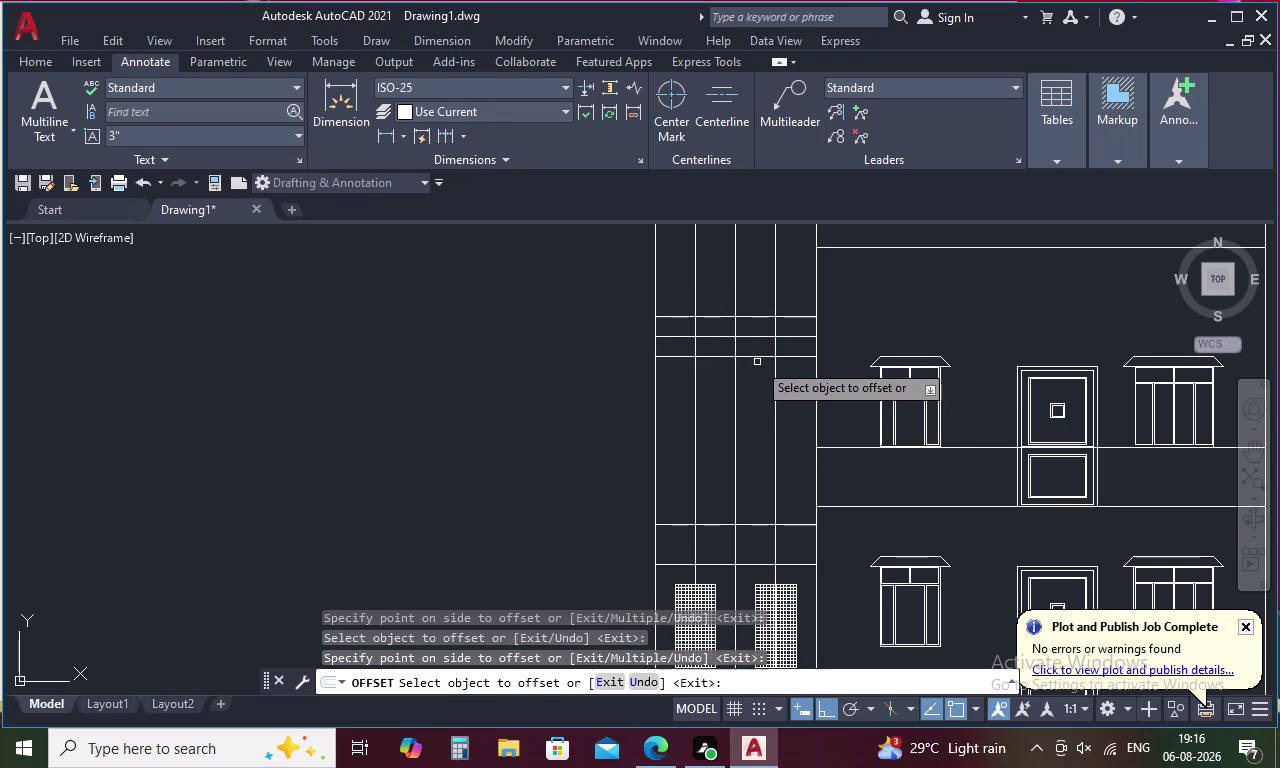
key(Escape)
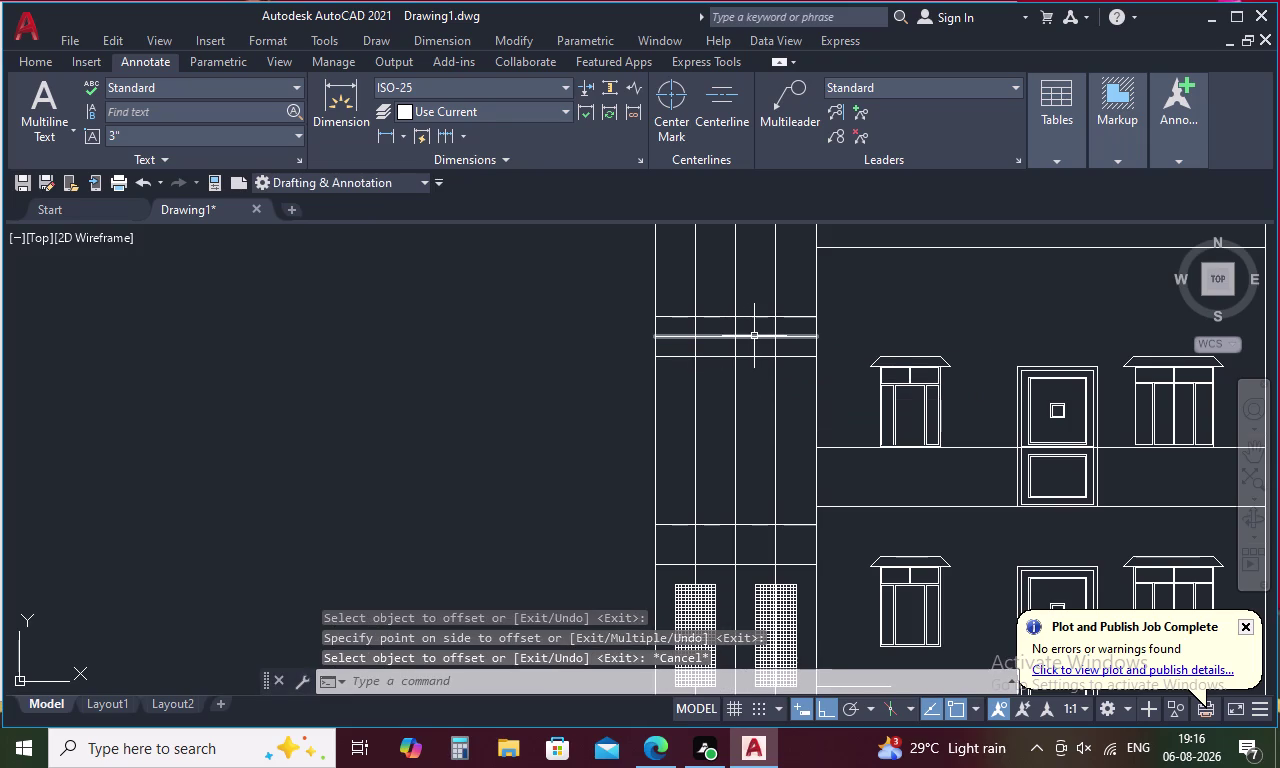
click(754, 336)
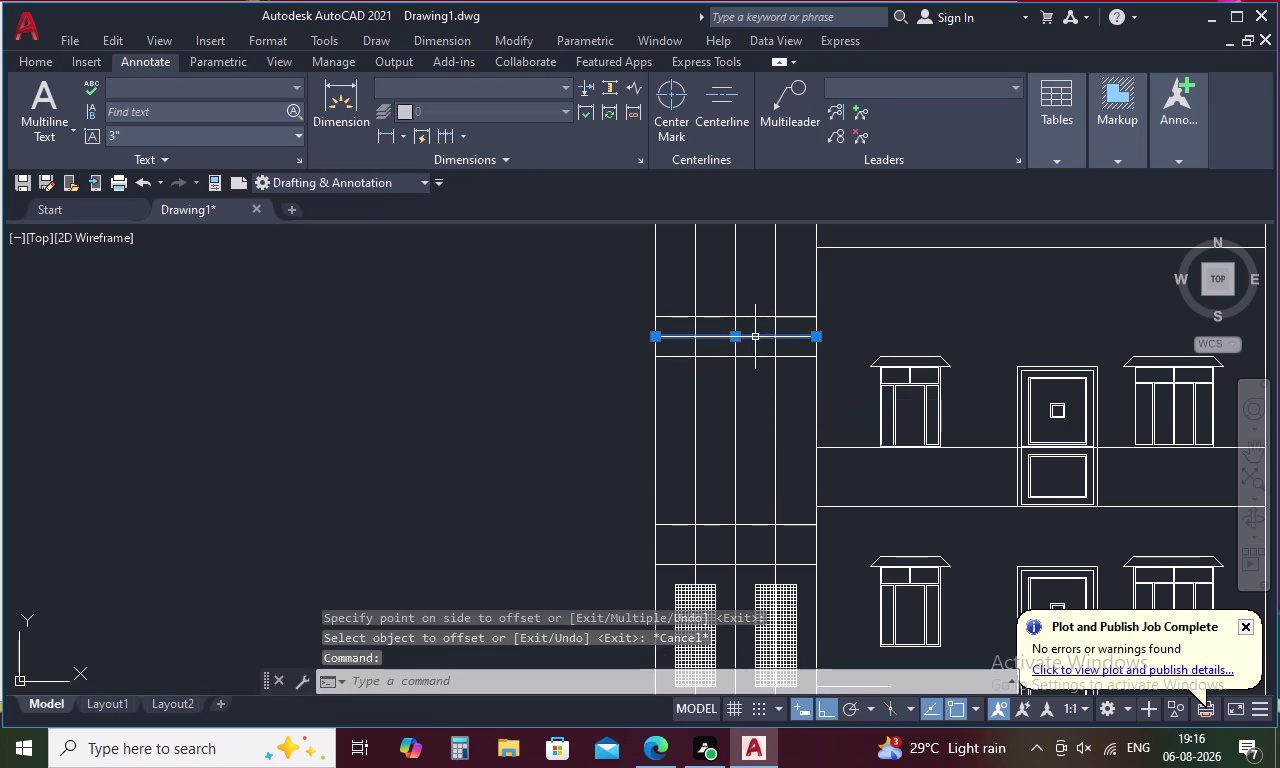
Delete the middle horizontal line, leaving a two-line band, and review the elevation zoomed out.
key(Delete)
scroll(down, 3)
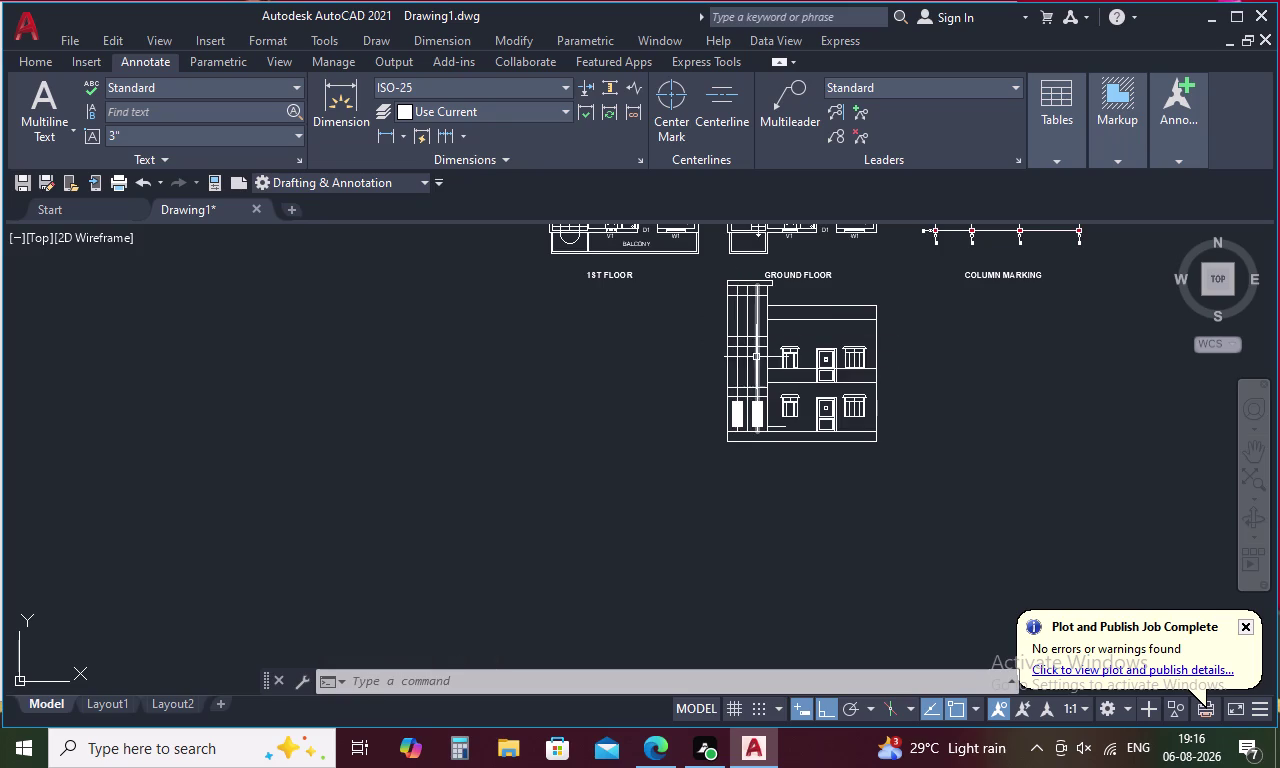
scroll(up, 3)
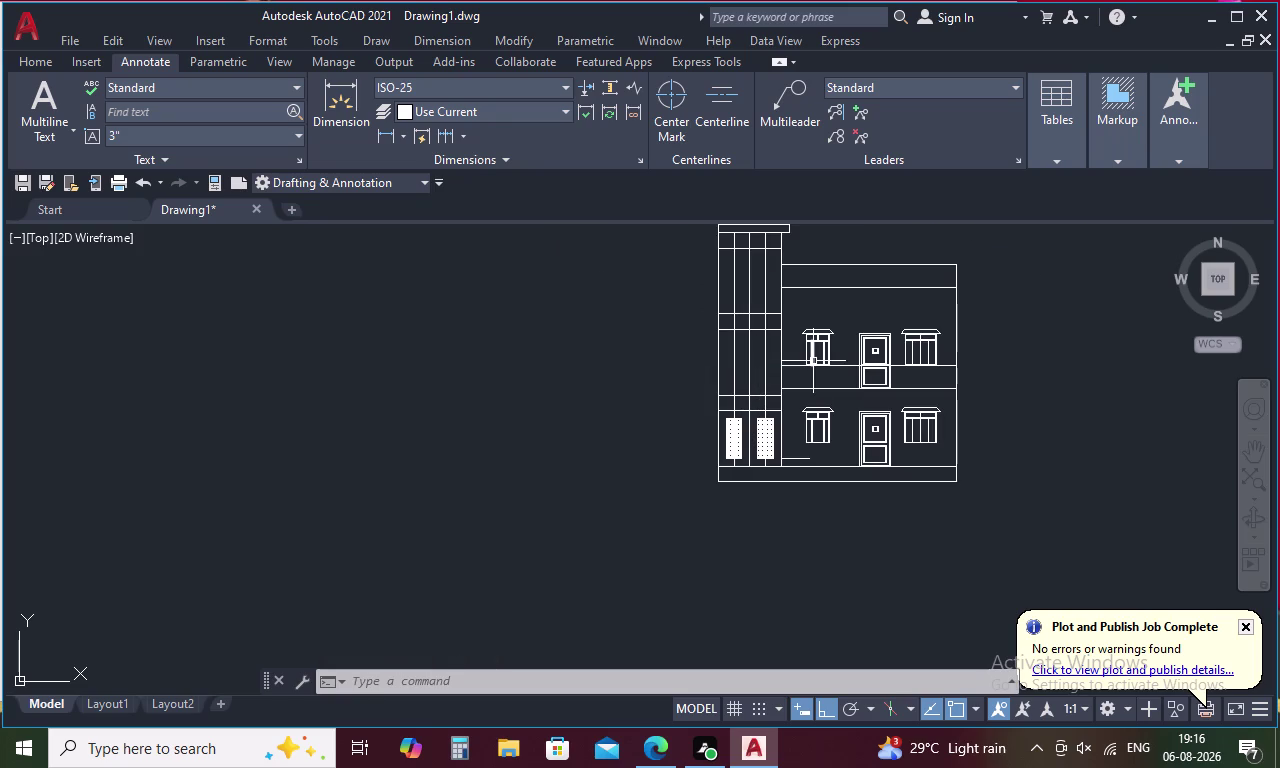
key(Escape)
scroll(up, 3)
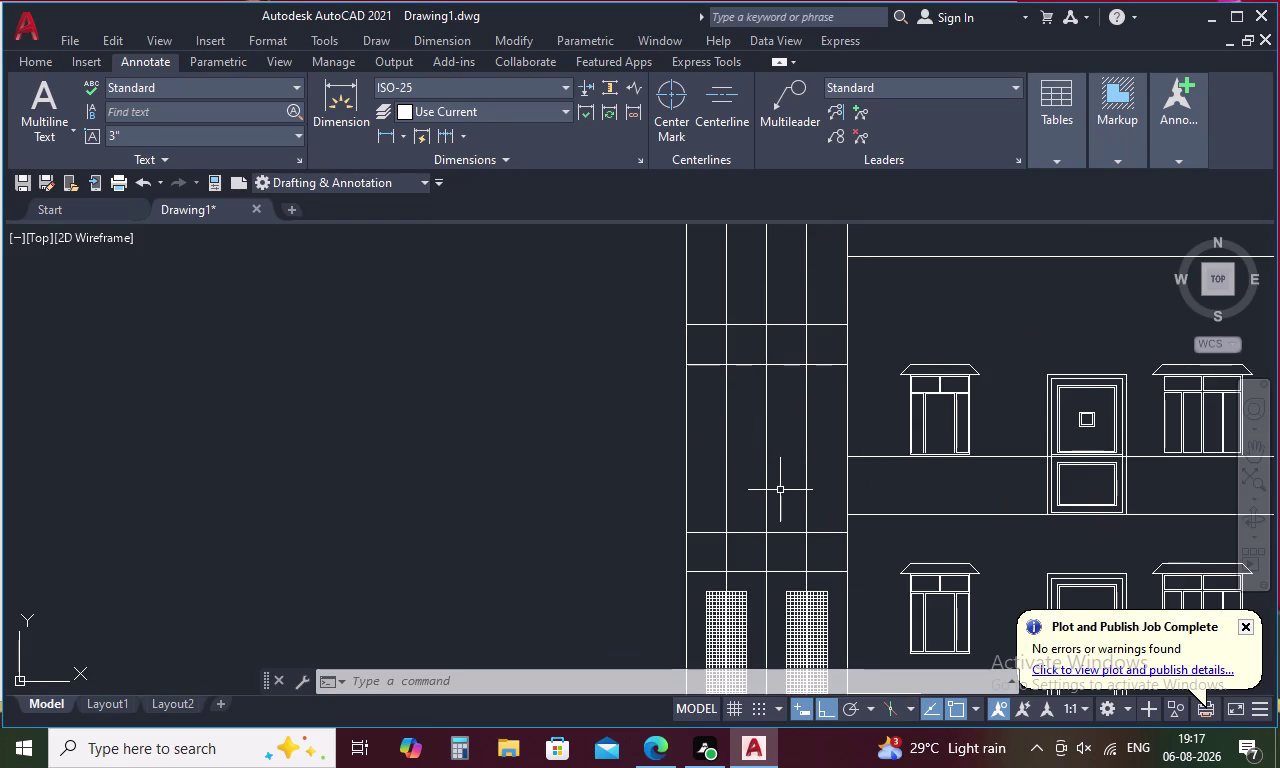
key(t)
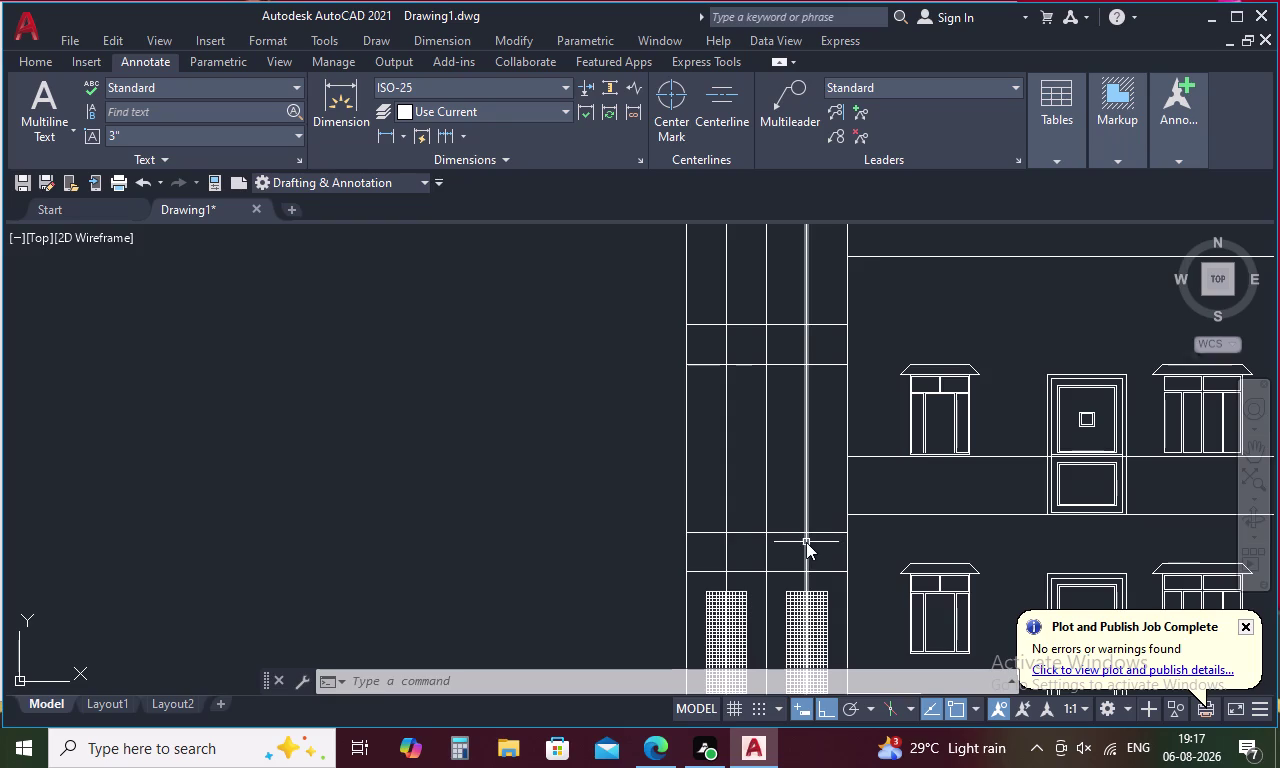
key(r)
key(space)
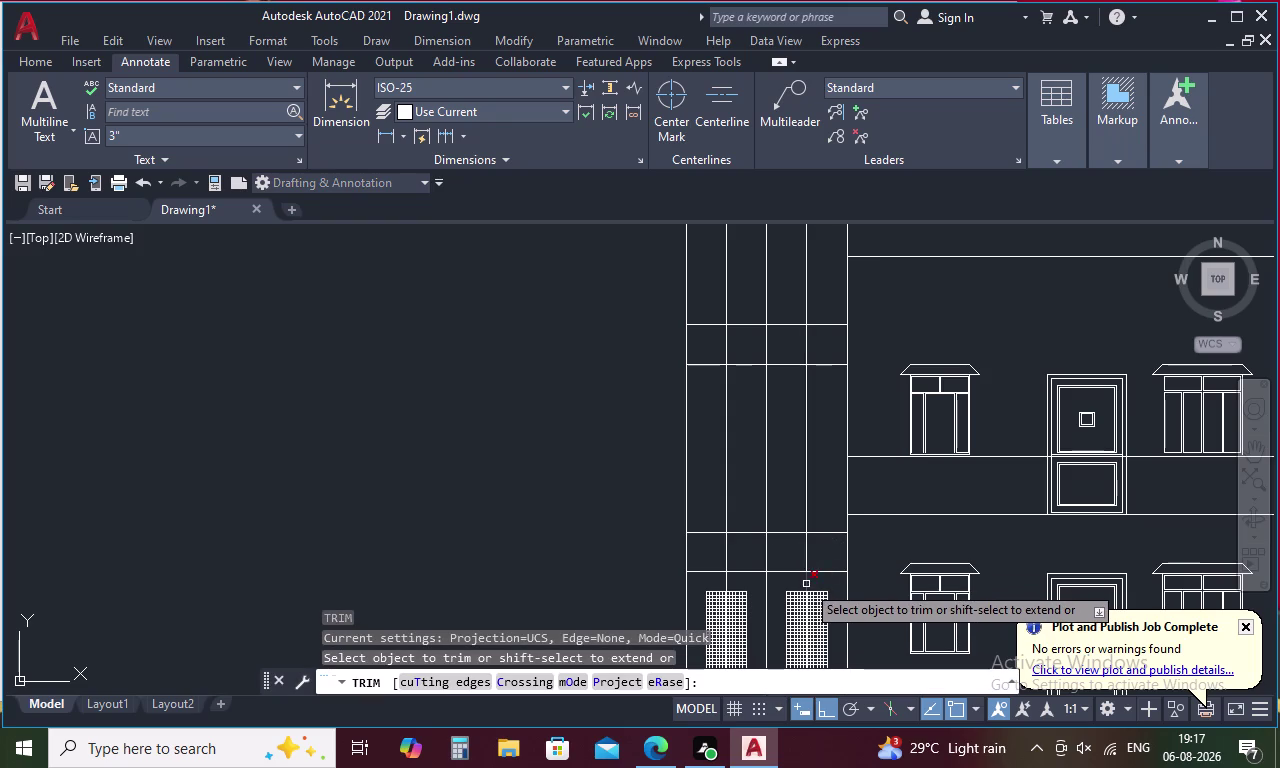
click(806, 584)
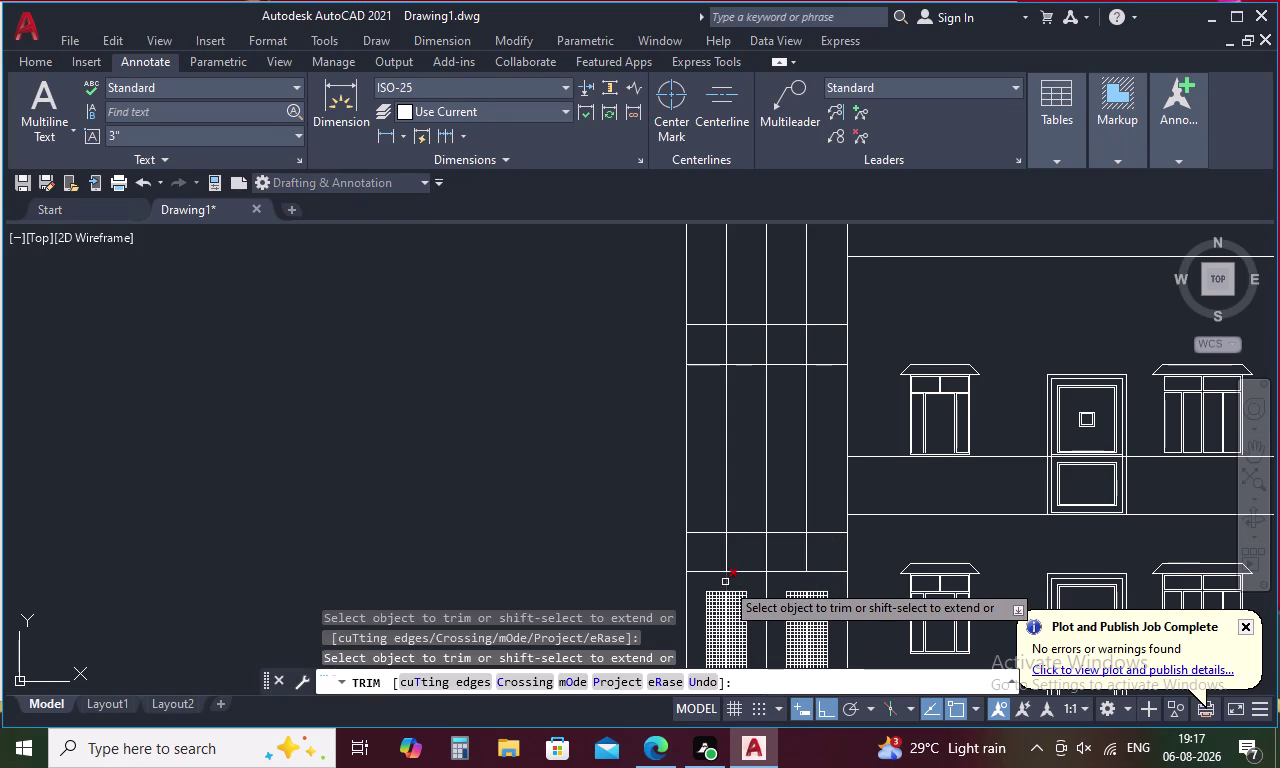
click(725, 582)
key(Escape)
middle_drag(771, 588, 743, 230)
scroll(up, 3)
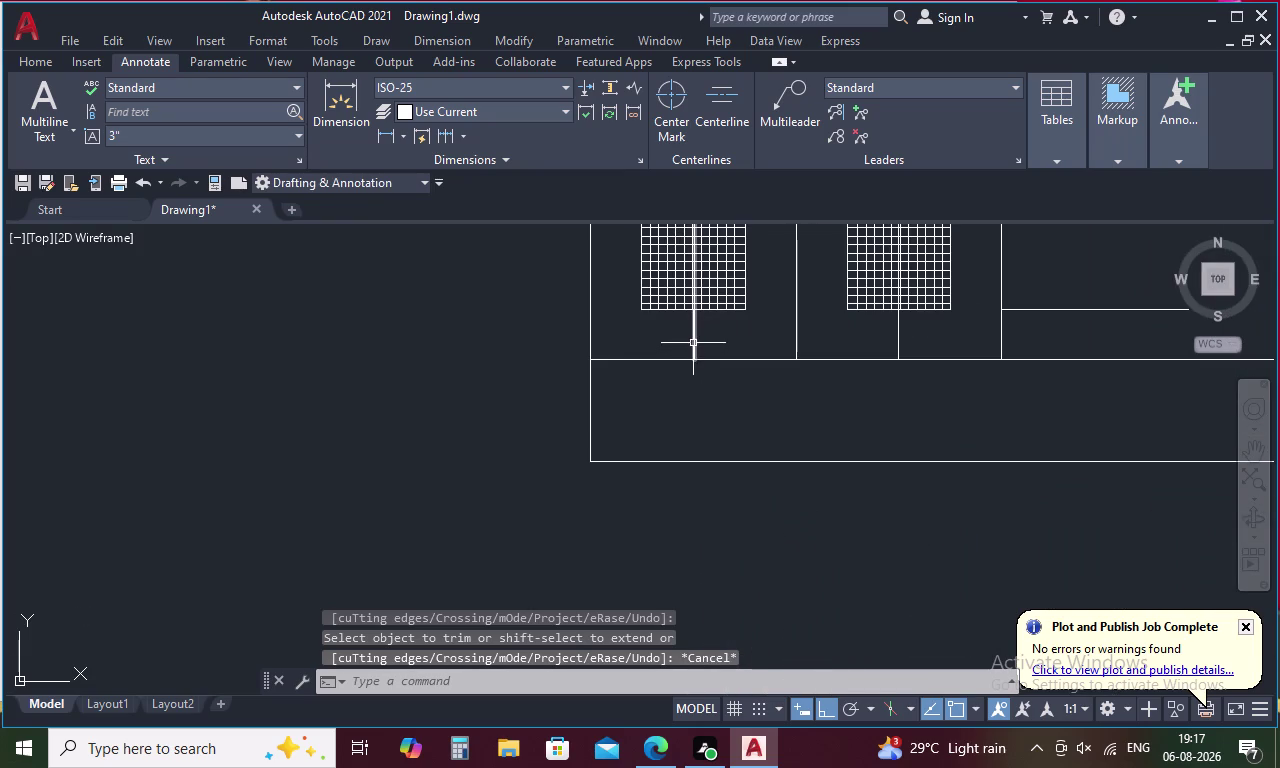
click(693, 343)
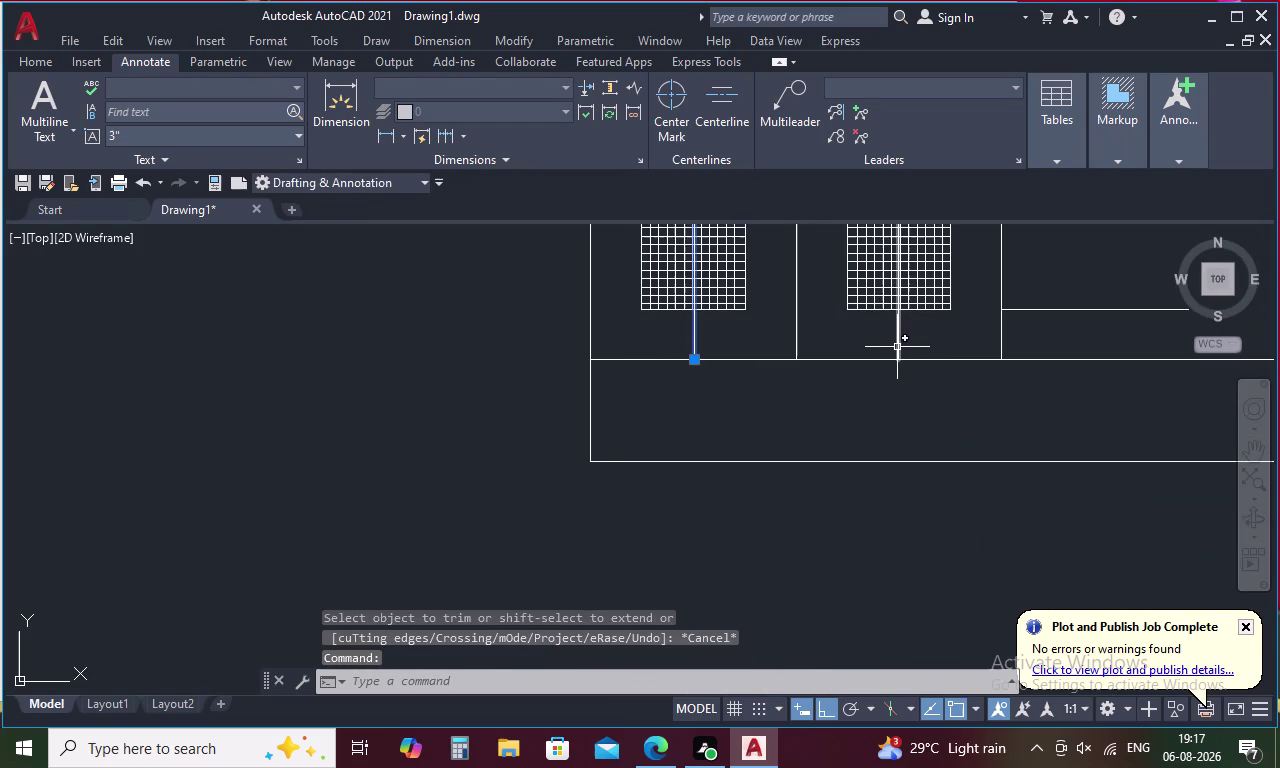
click(897, 347)
key(Delete)
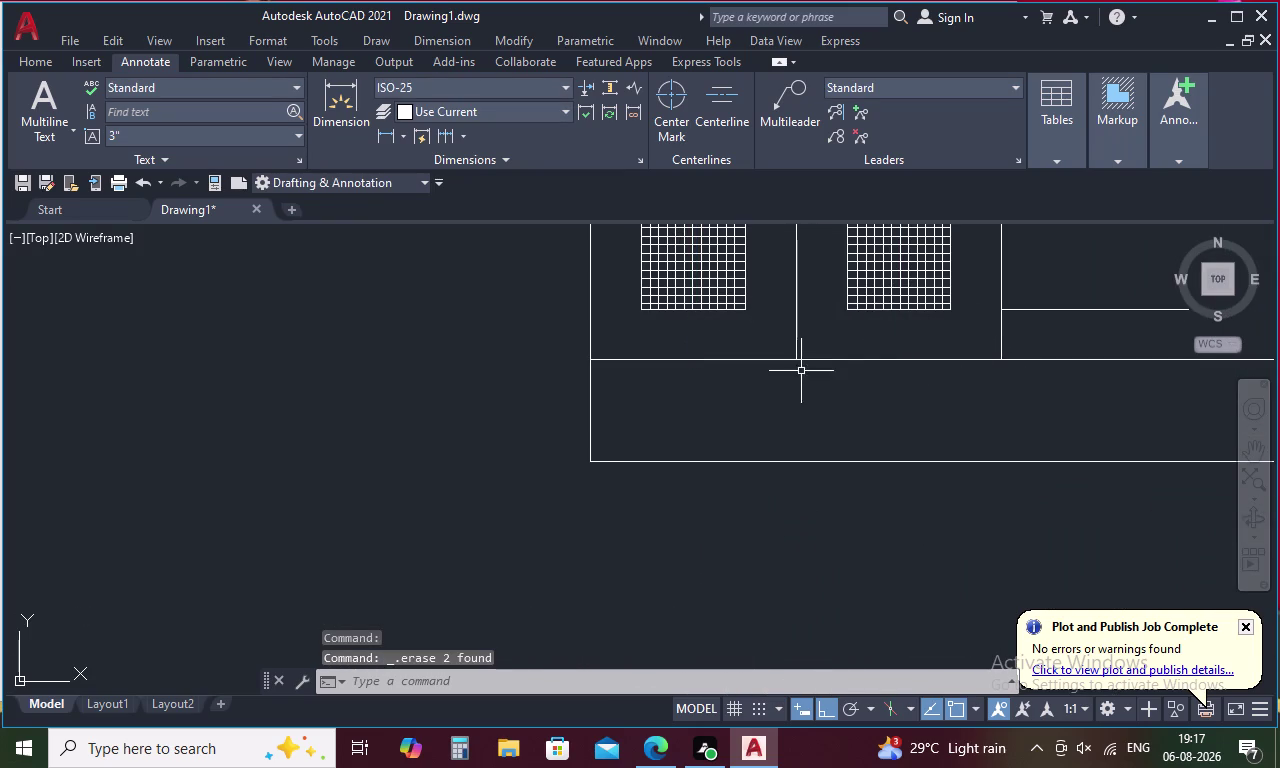
scroll(down, 3)
middle_drag(792, 276, 805, 372)
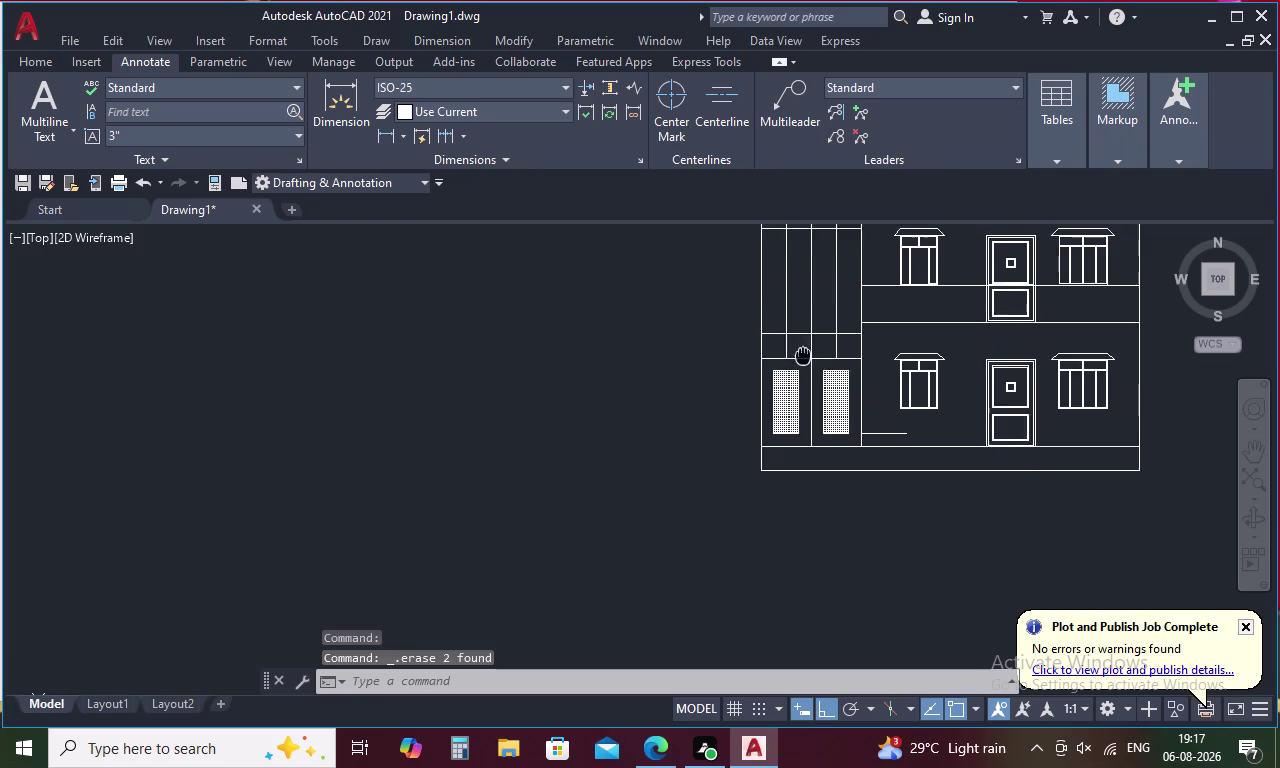
middle_drag(805, 372, 807, 386)
scroll(up, 3)
middle_drag(825, 328, 756, 475)
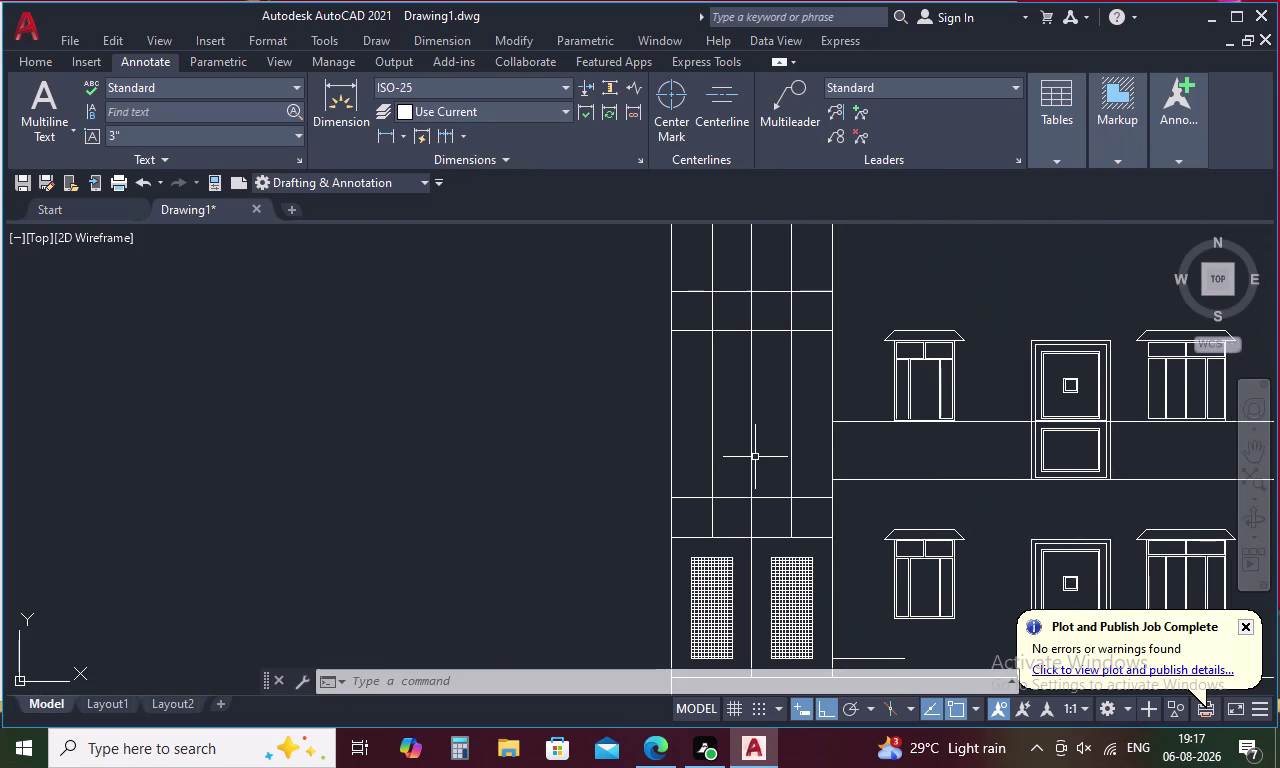
scroll(down, 3)
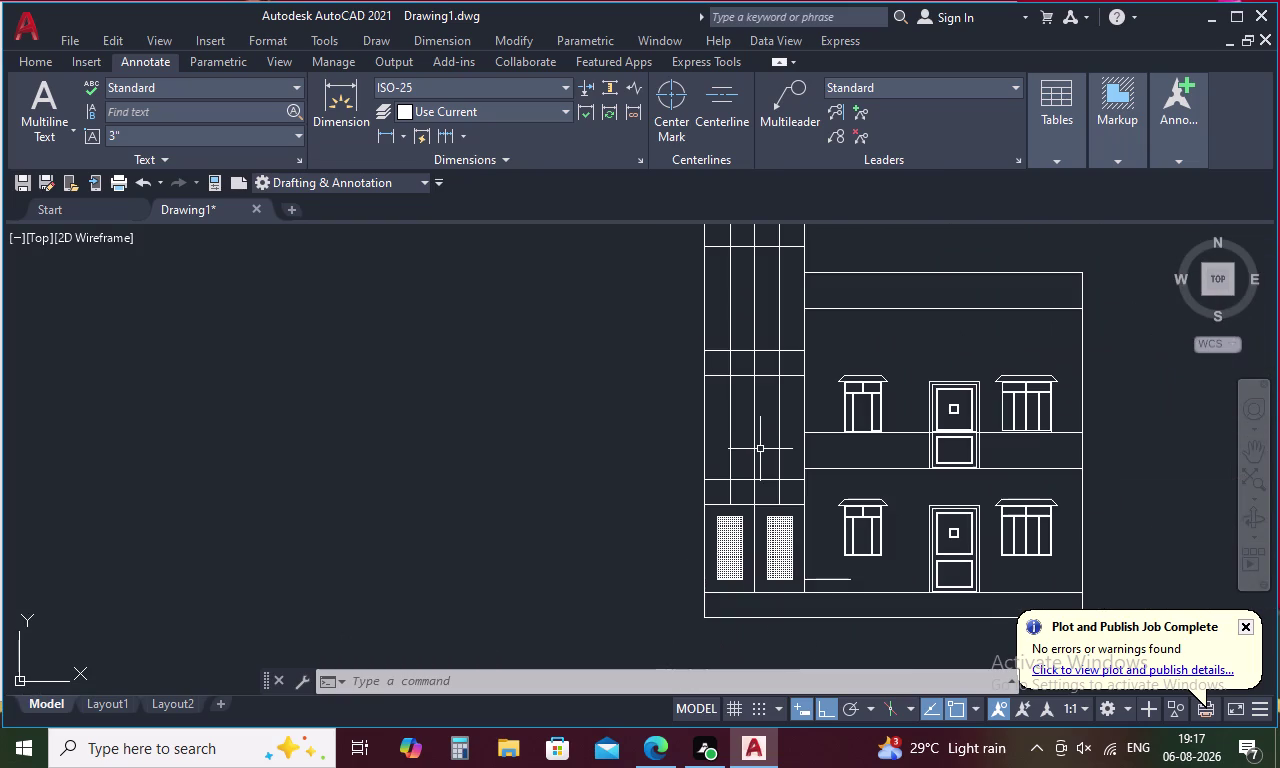
middle_drag(763, 446, 763, 478)
scroll(up, 3)
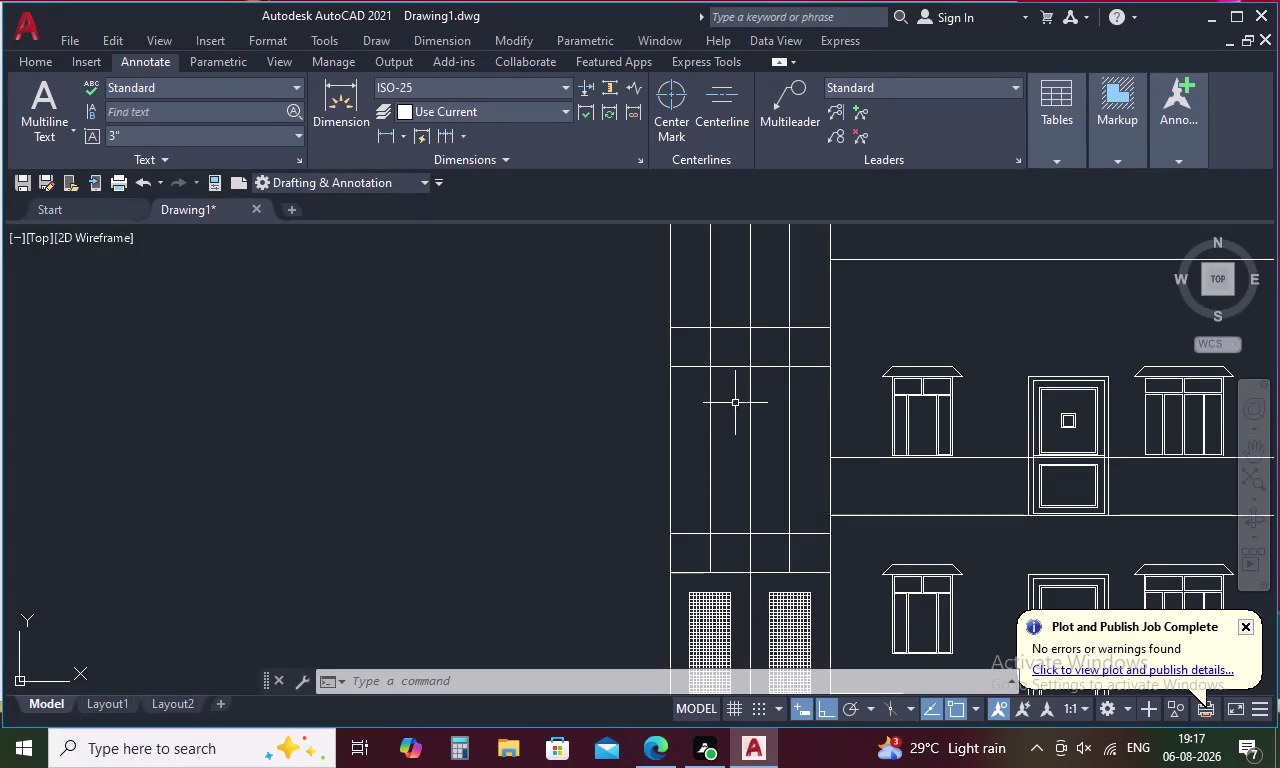
middle_drag(732, 283, 739, 338)
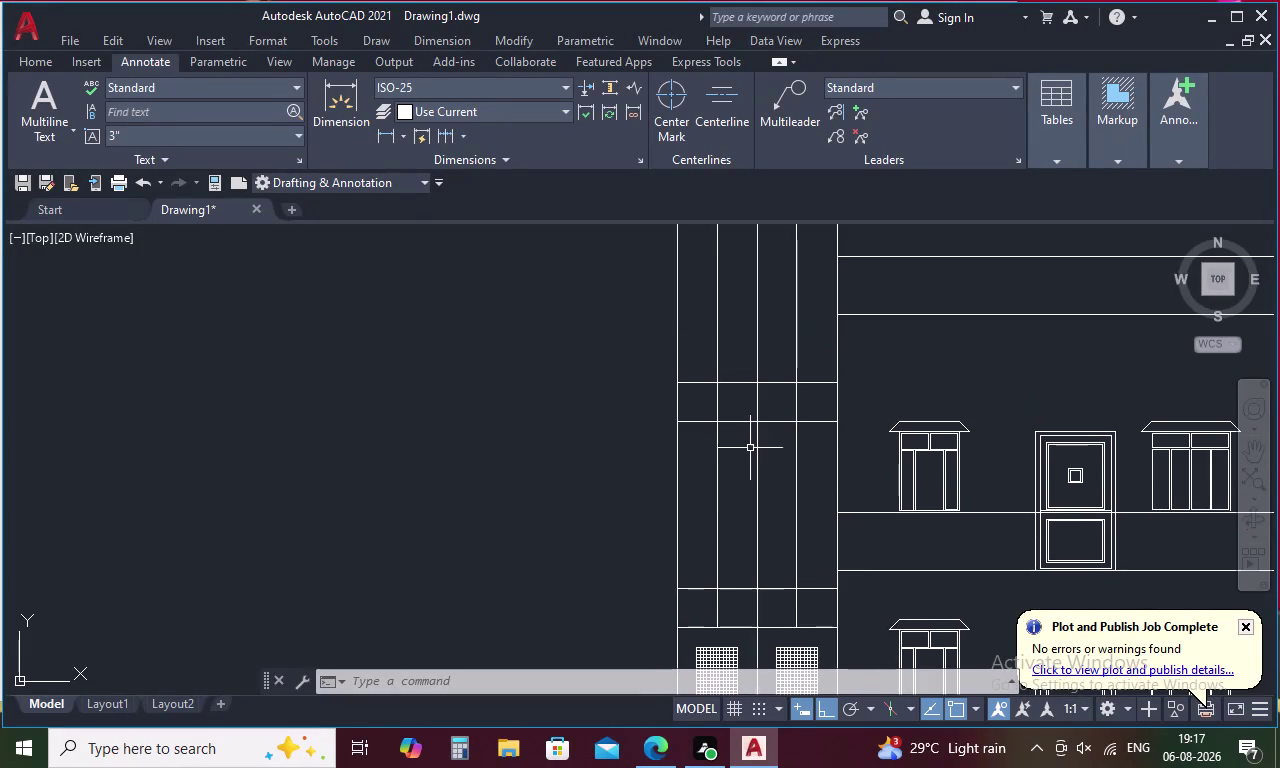
Set the offset distance to 0.5' after abandoning an initial 1' attempt.
key(o)
key(space)
key(1)
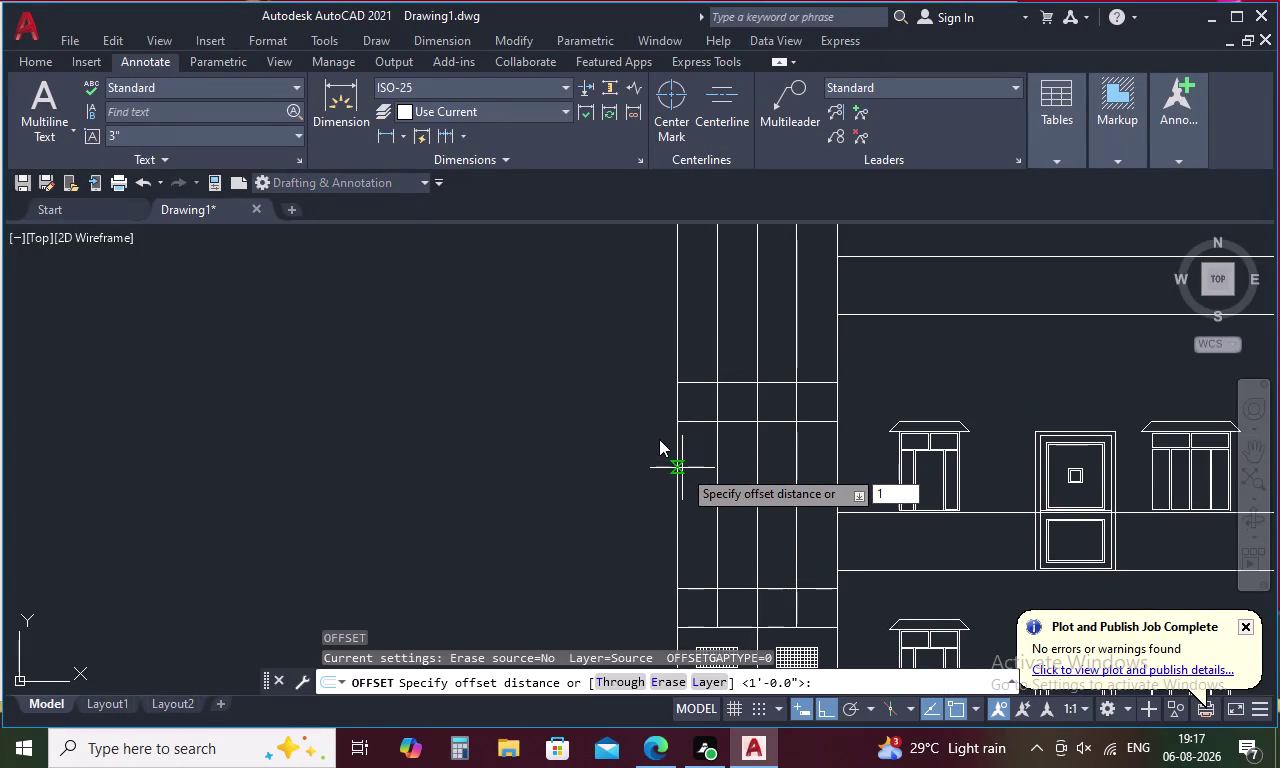
key(apostrophe)
key(space)
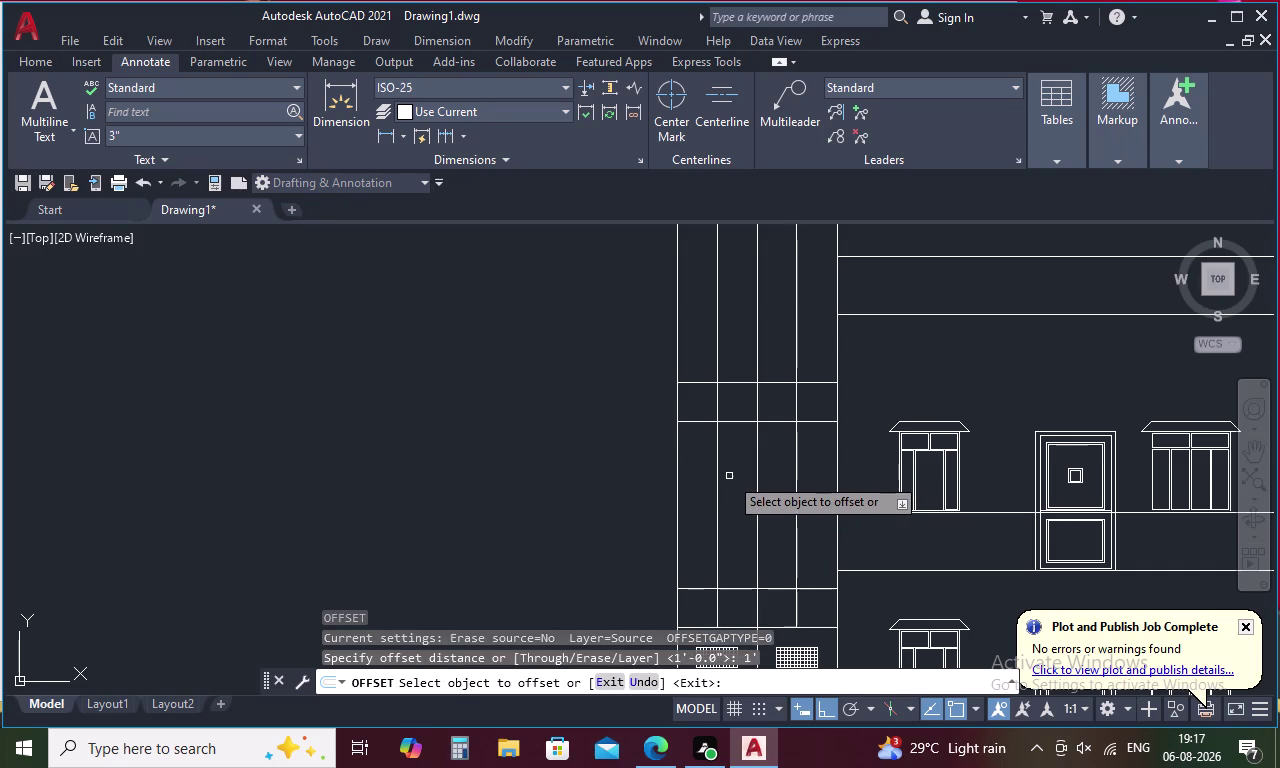
key(Escape)
text(O)
key(space)
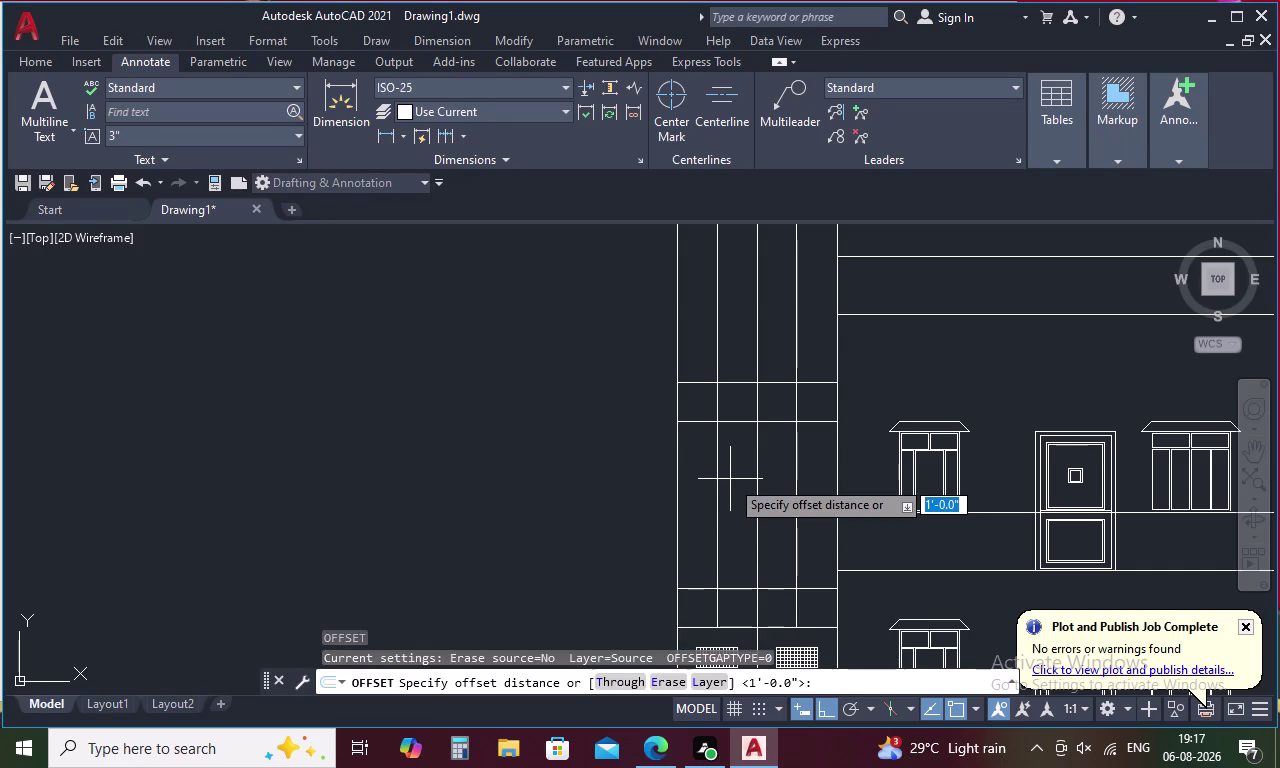
text(.5')
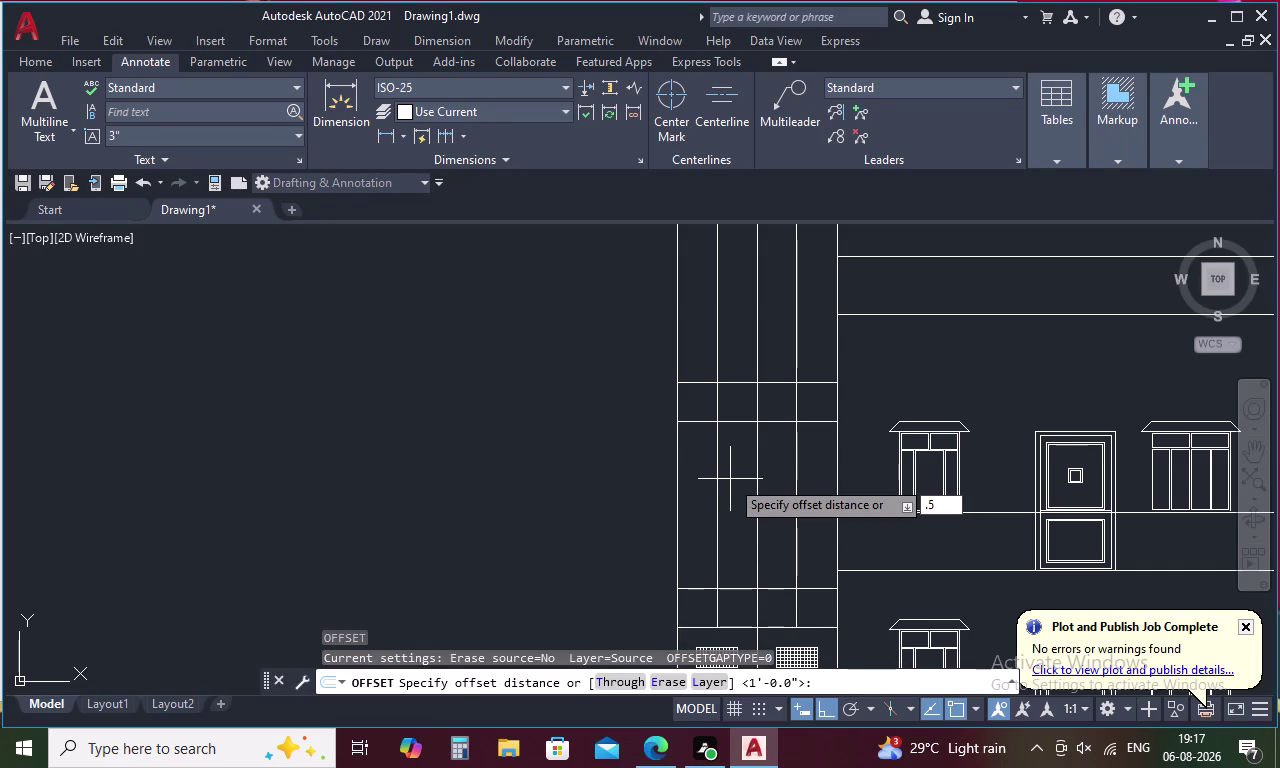
key(space)
Offset three horizontal lines in the strip by 0.5'.
click(765, 420)
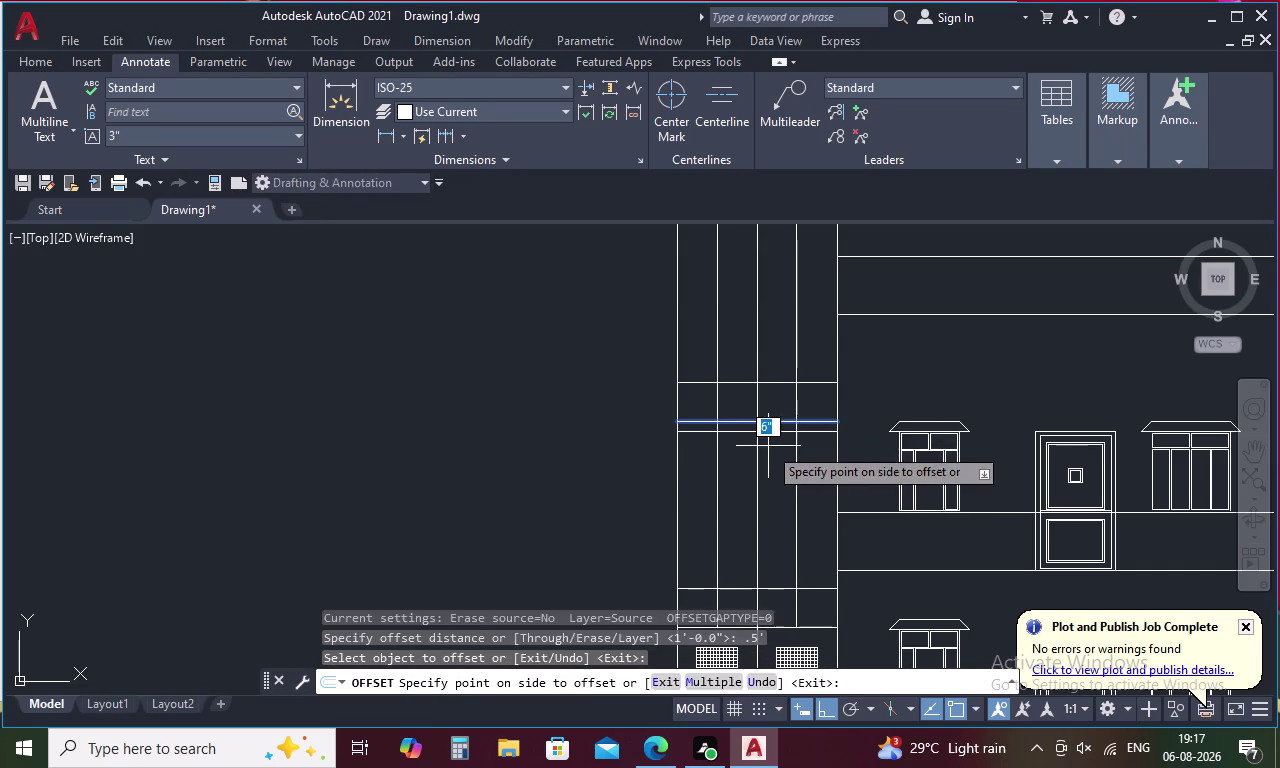
click(769, 447)
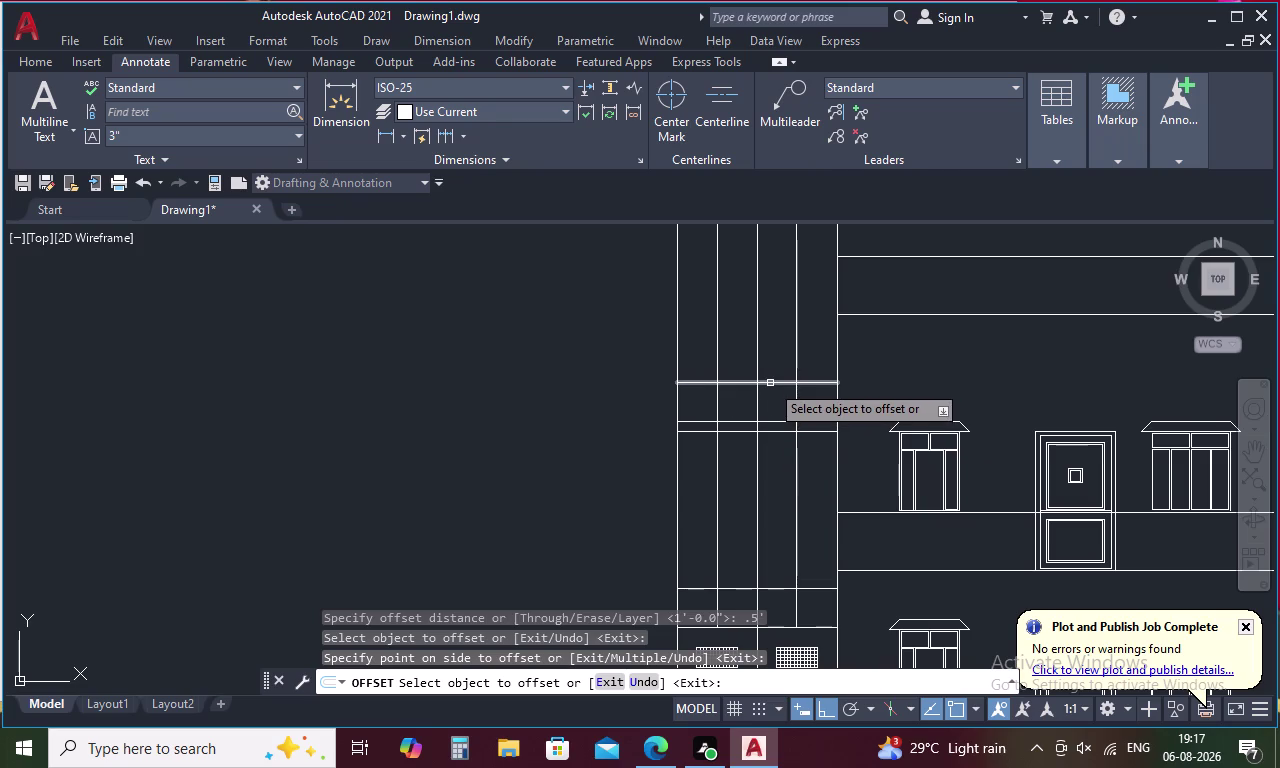
click(770, 383)
click(770, 344)
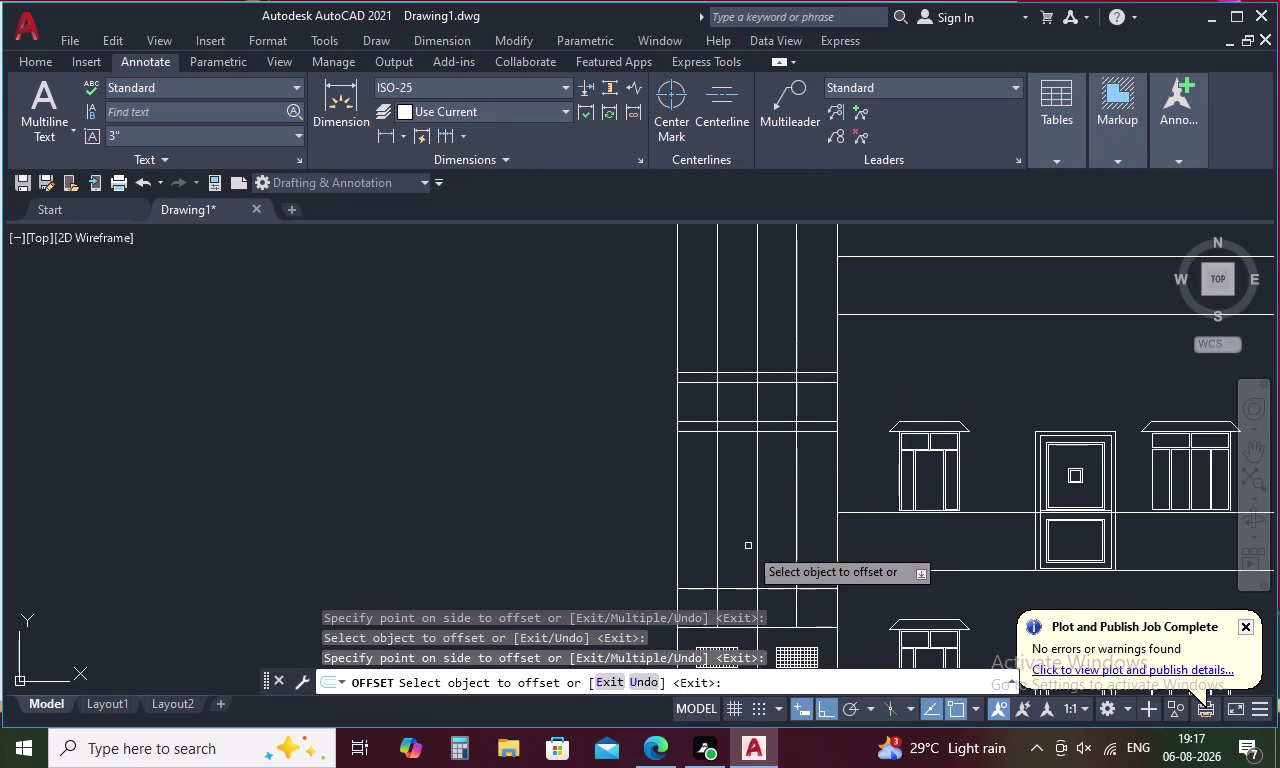
click(767, 590)
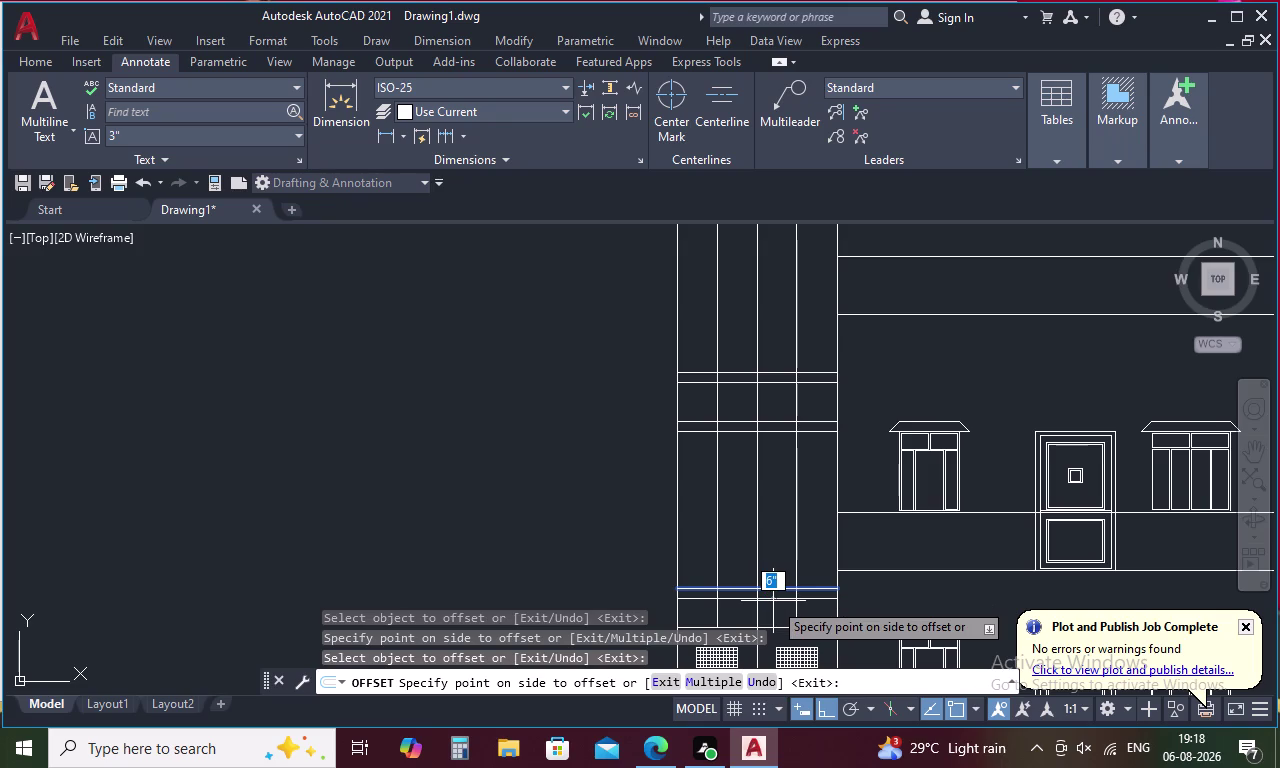
click(773, 601)
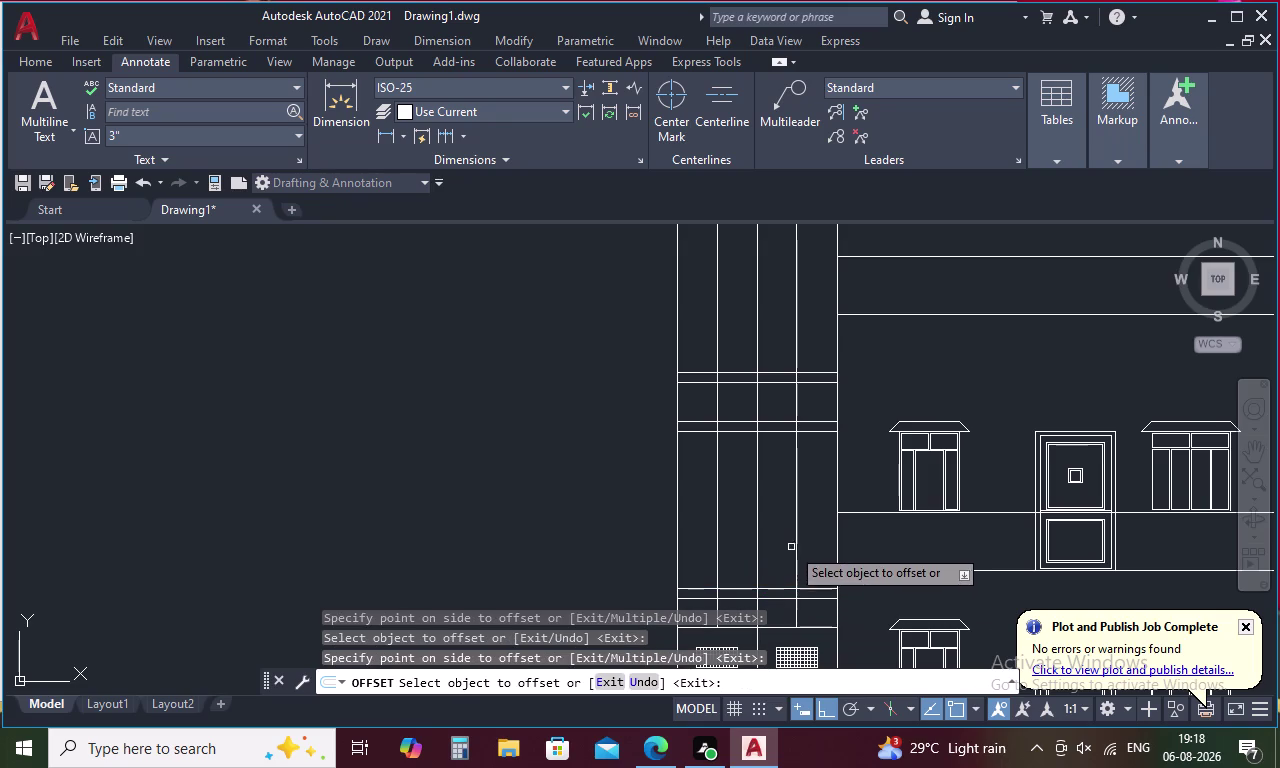
Offset both inner vertical lines 0.5' inward, then delete the two originals.
click(795, 528)
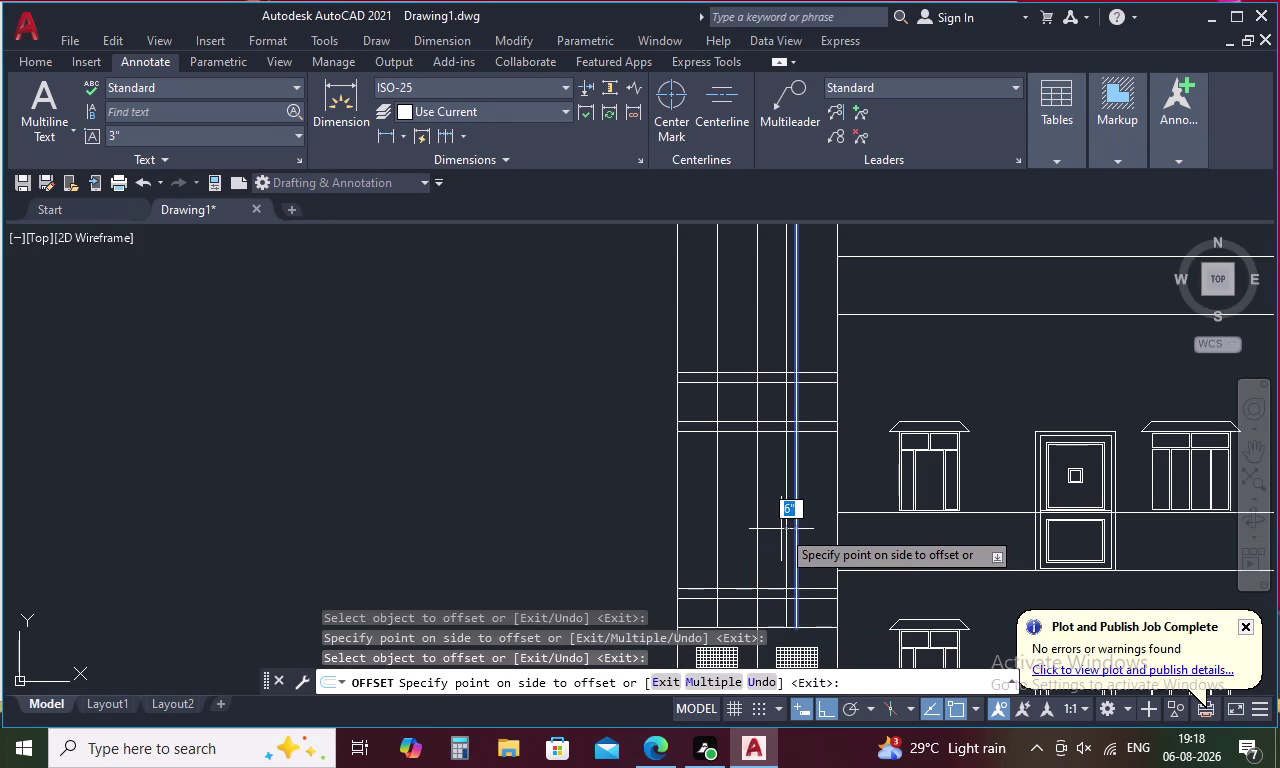
click(781, 529)
click(718, 512)
click(731, 508)
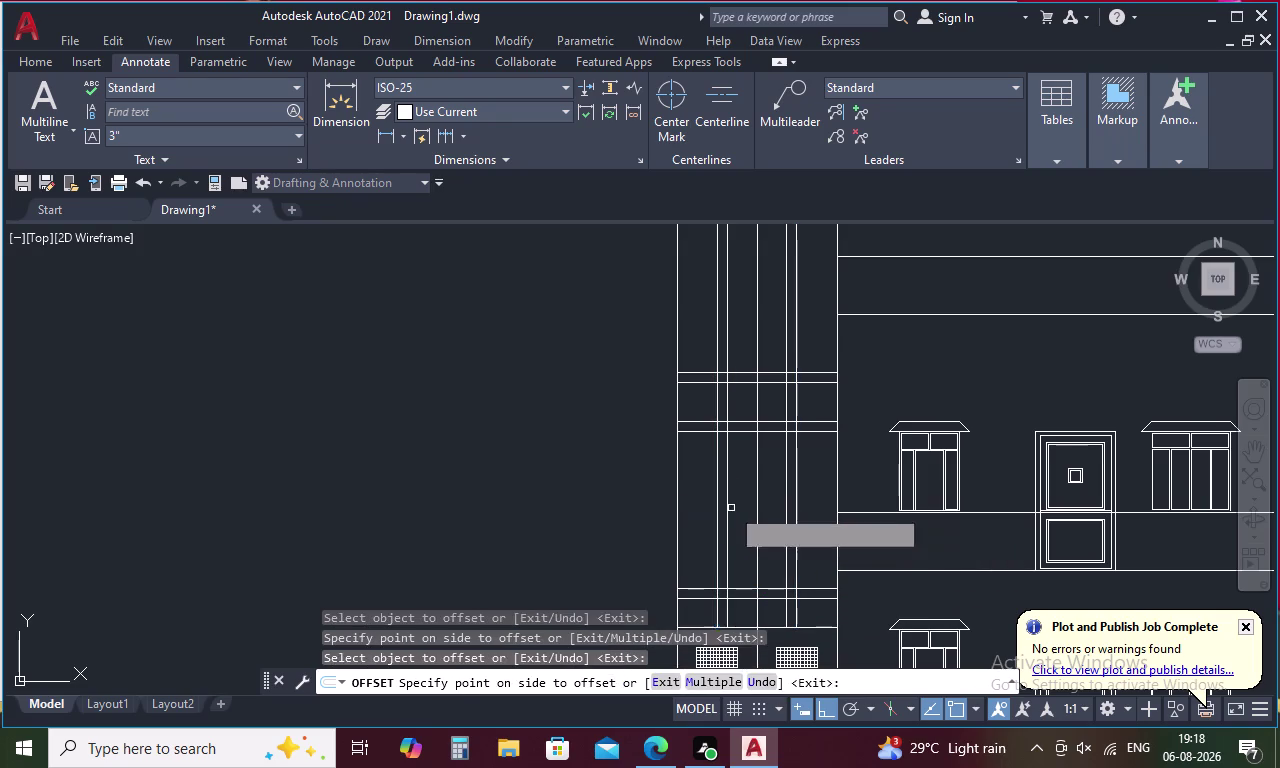
key(Escape)
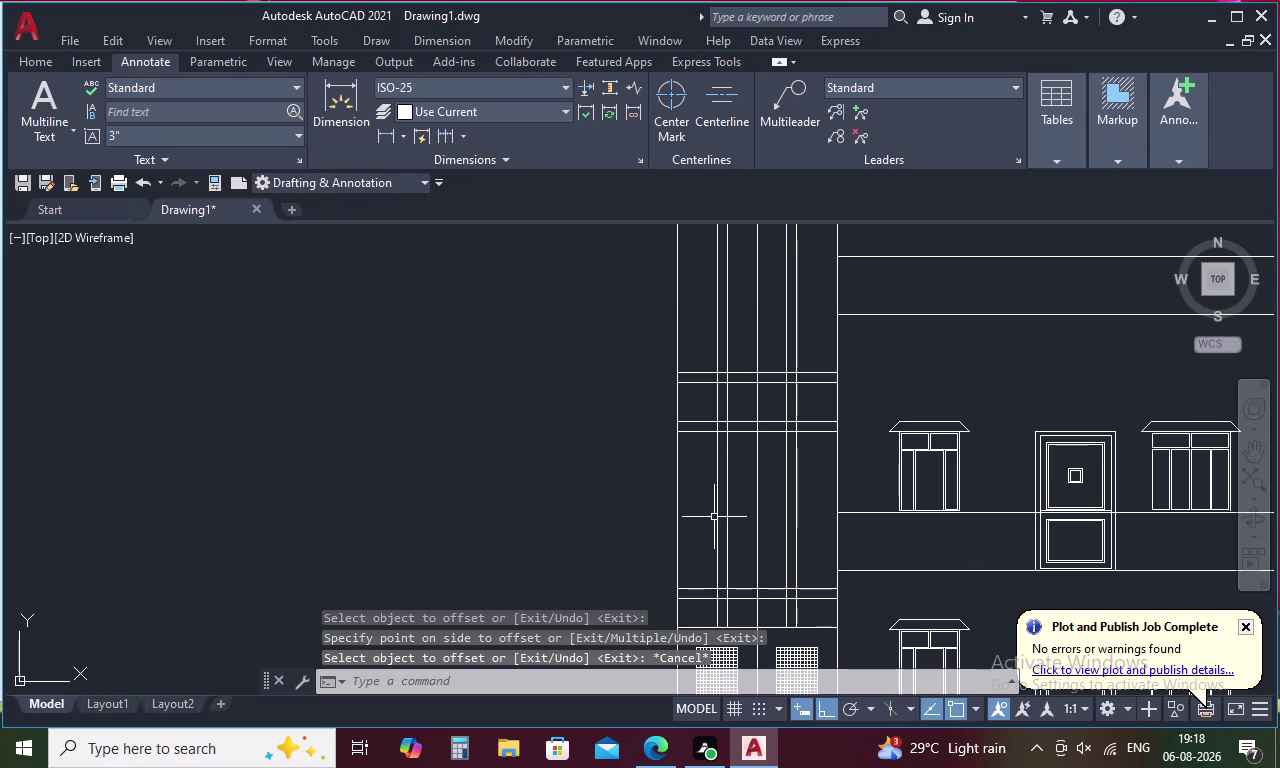
click(716, 513)
click(797, 495)
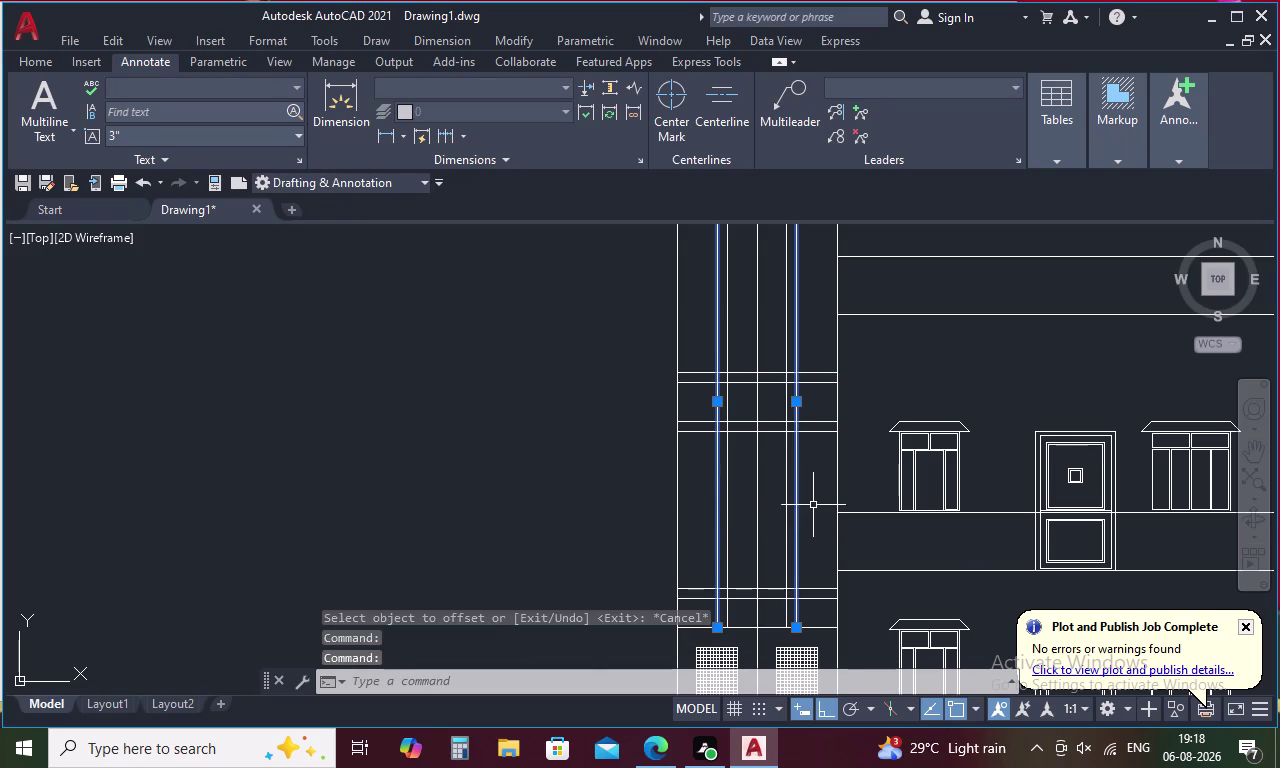
key(Delete)
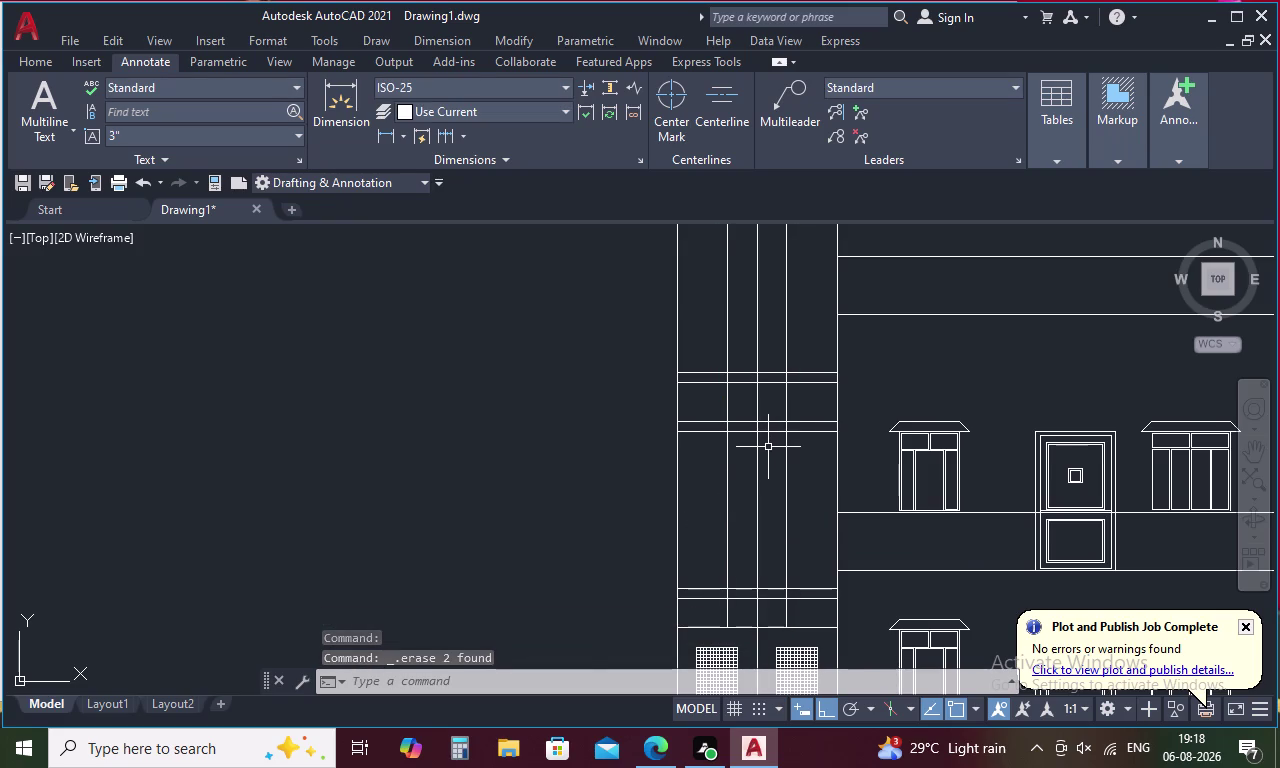
Start a fillet on a line, then cancel it with no changes.
text(F)
key(space)
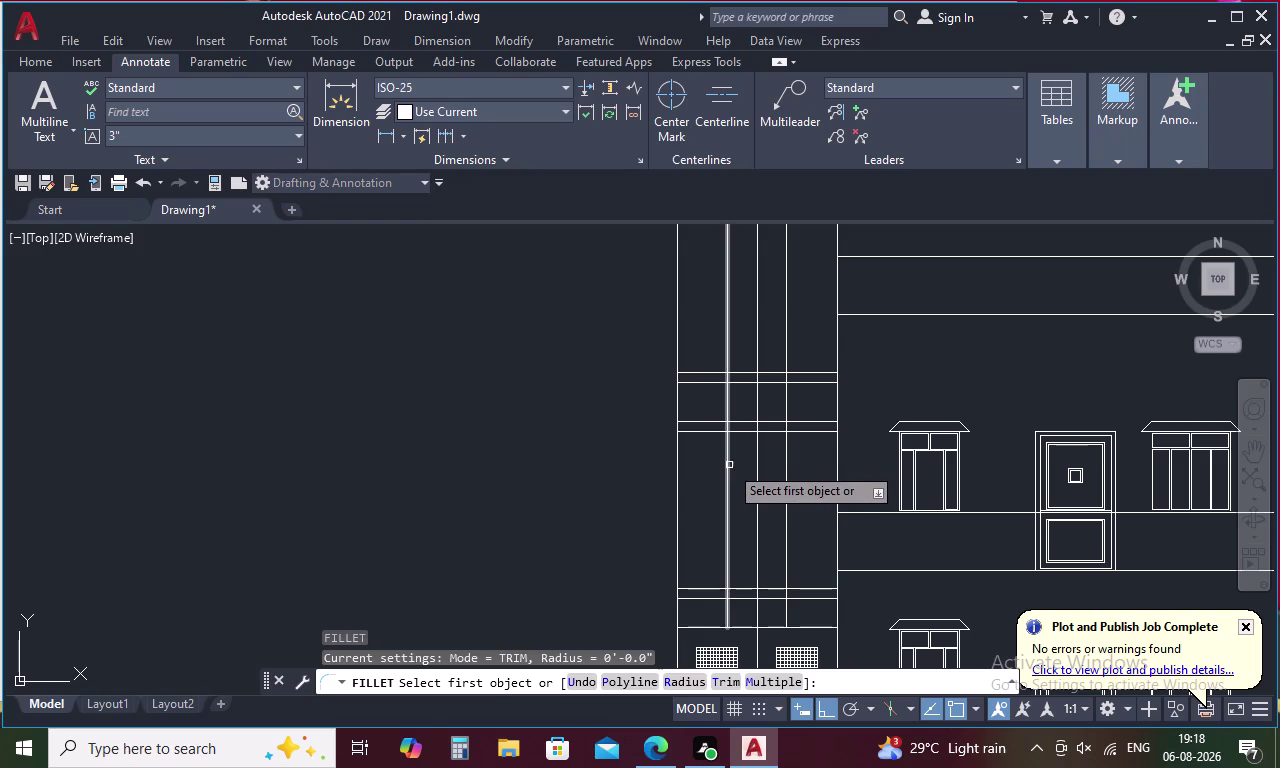
click(729, 466)
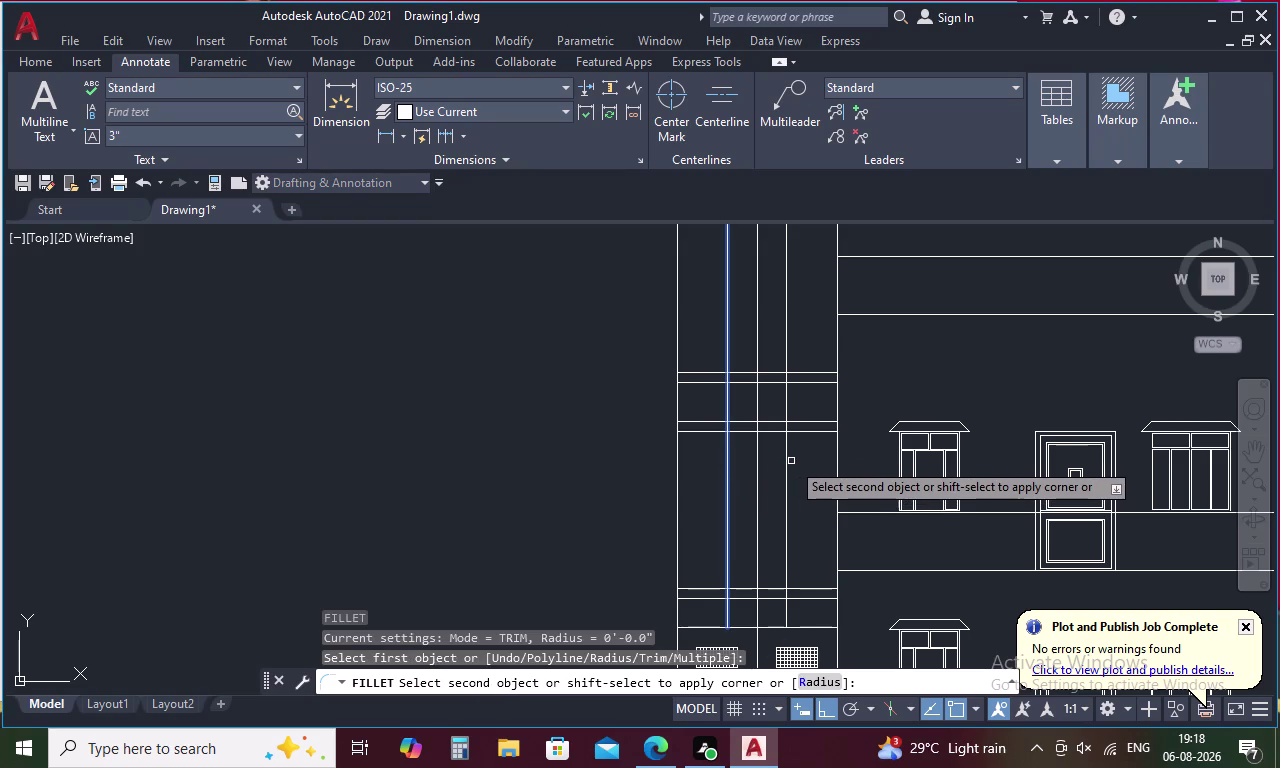
key(Escape)
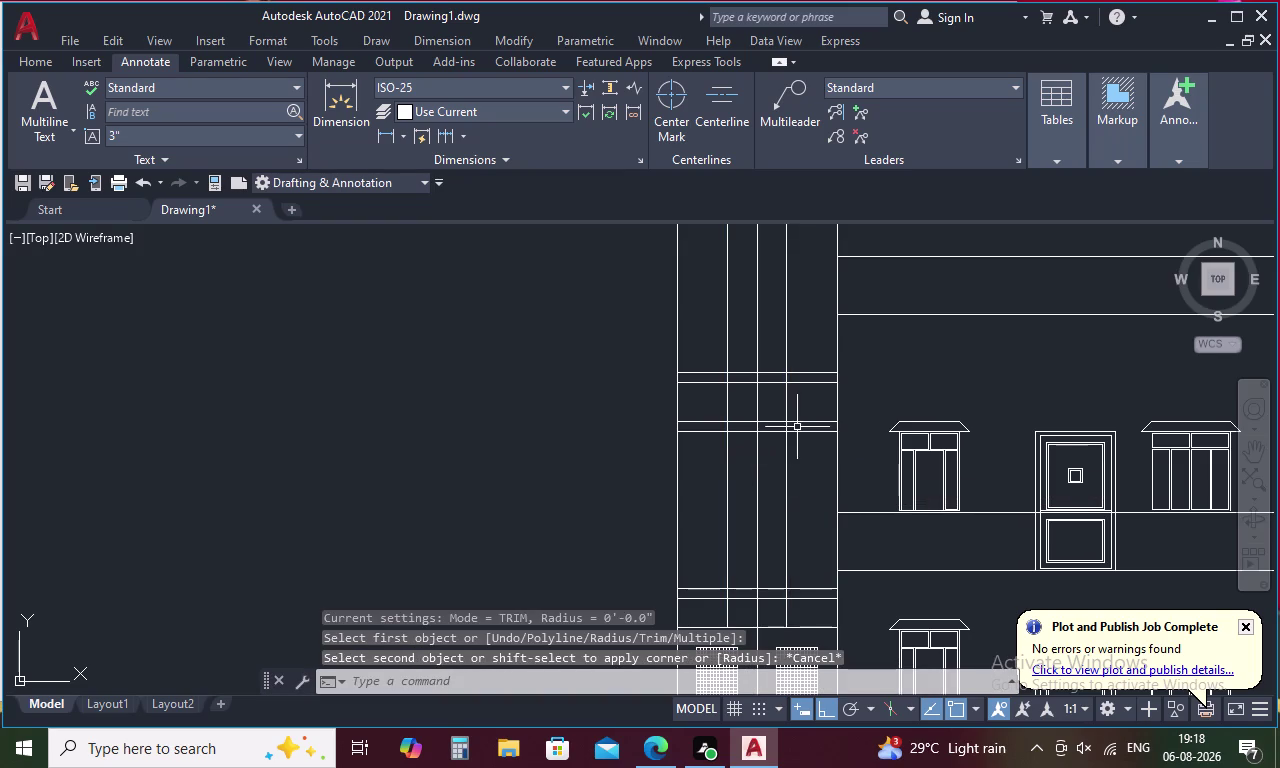
Start TRIM using all lines as cutting edges and pick a piece in the tall block.
key(t)
text(R)
key(space)
key(space)
click(785, 404)
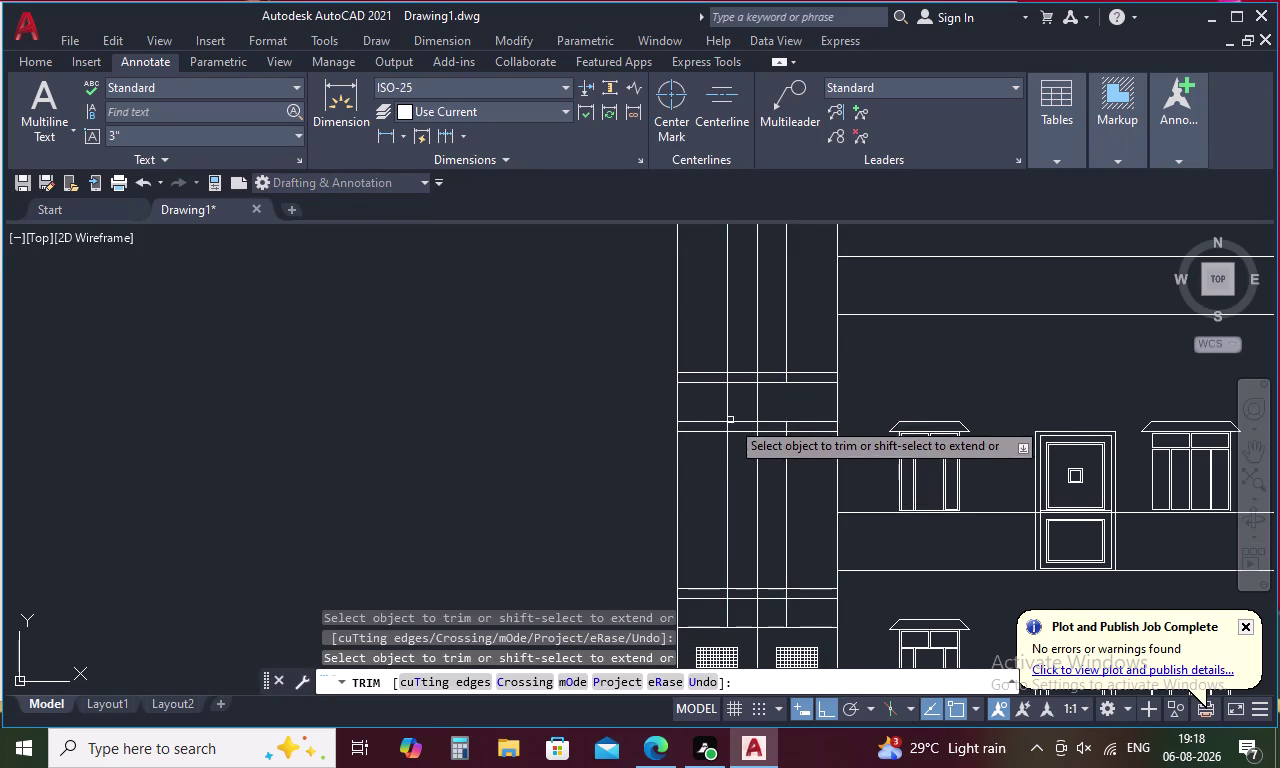
Trim the line pieces between the doubled lines in the elevation strip.
click(725, 408)
scroll(up, 3)
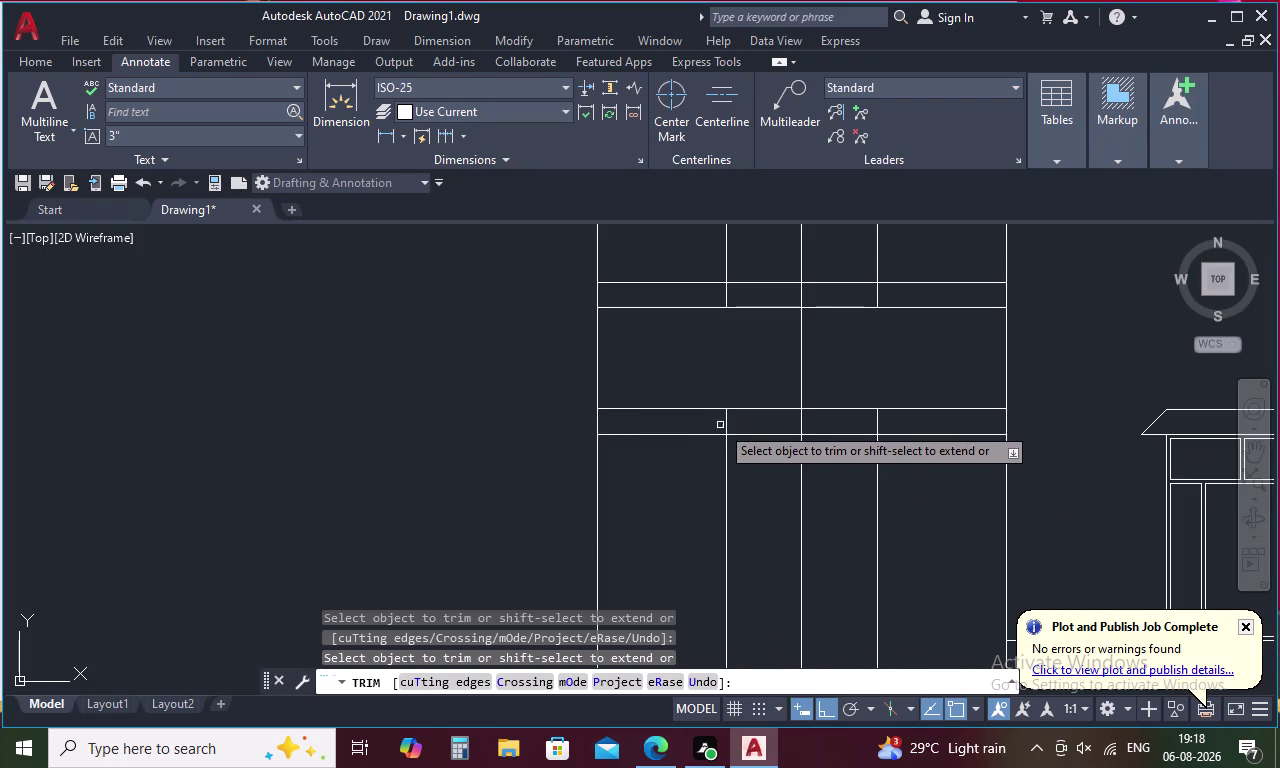
click(724, 422)
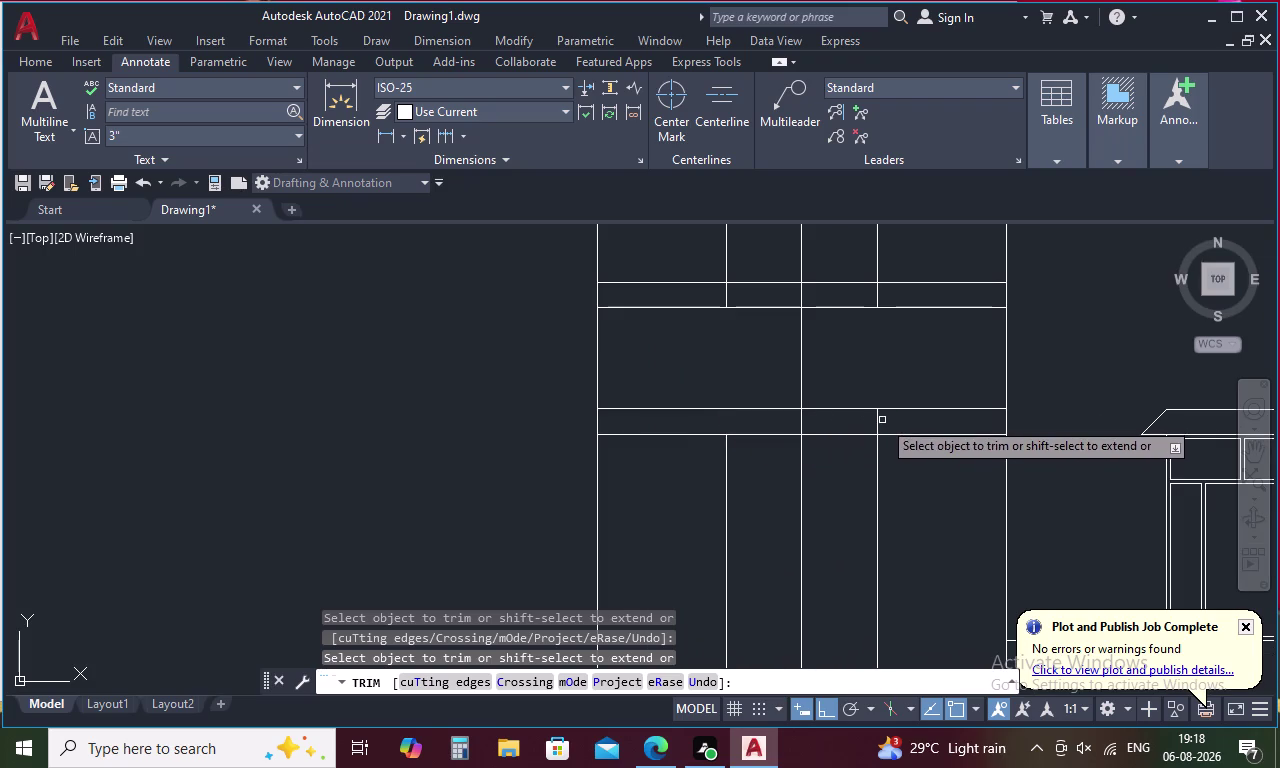
click(877, 424)
scroll(down, 3)
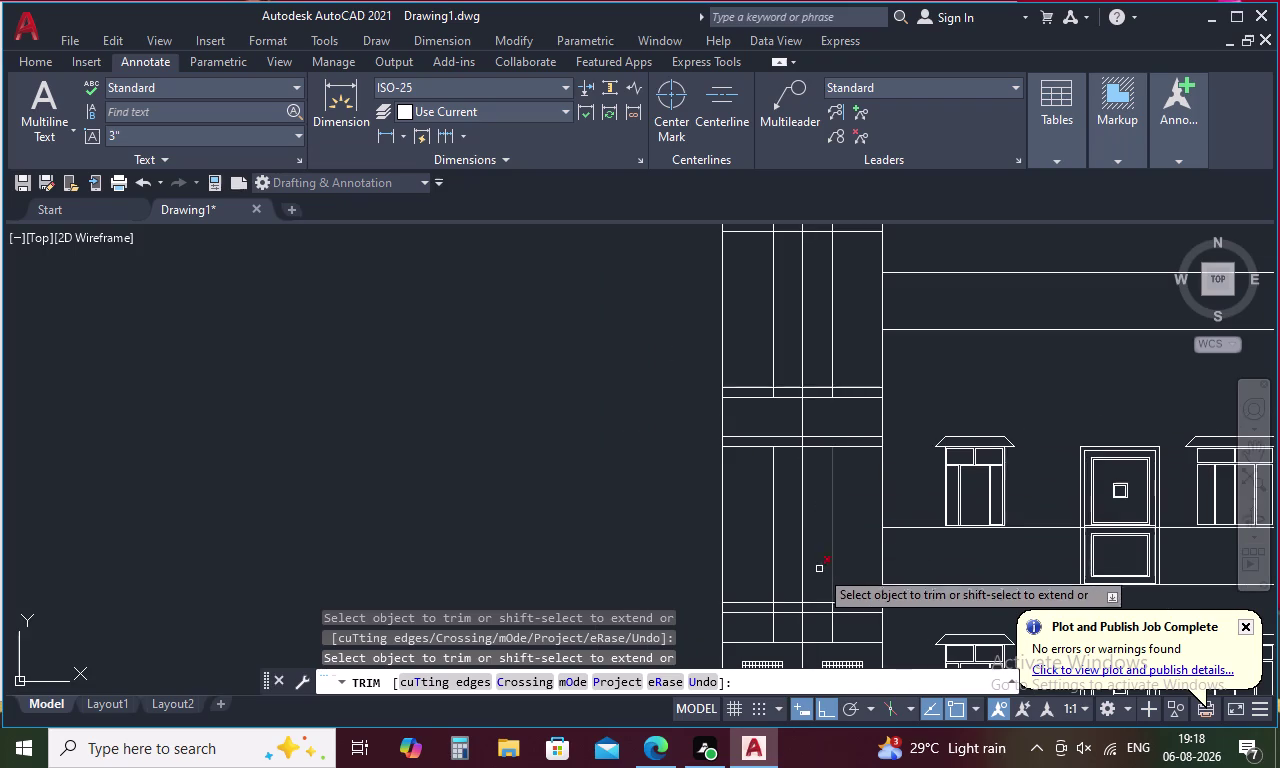
middle_drag(815, 573, 815, 475)
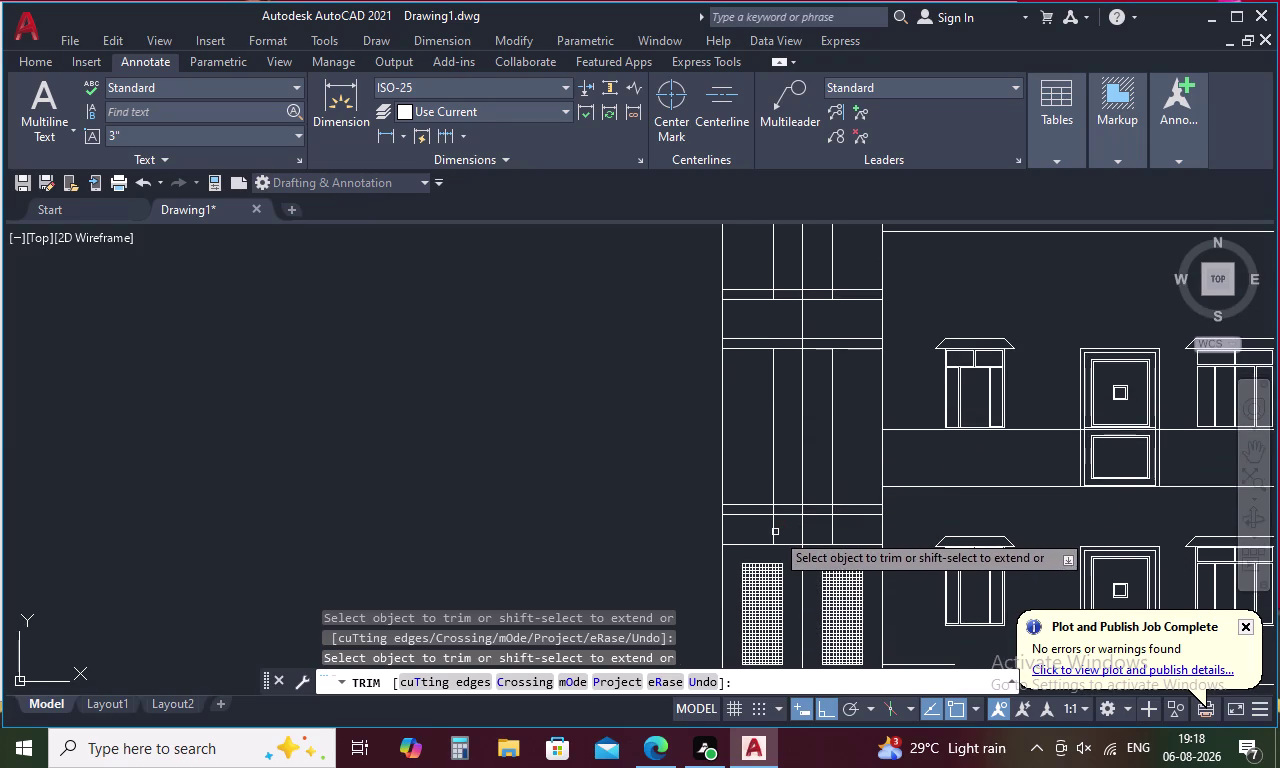
drag(771, 528, 800, 527)
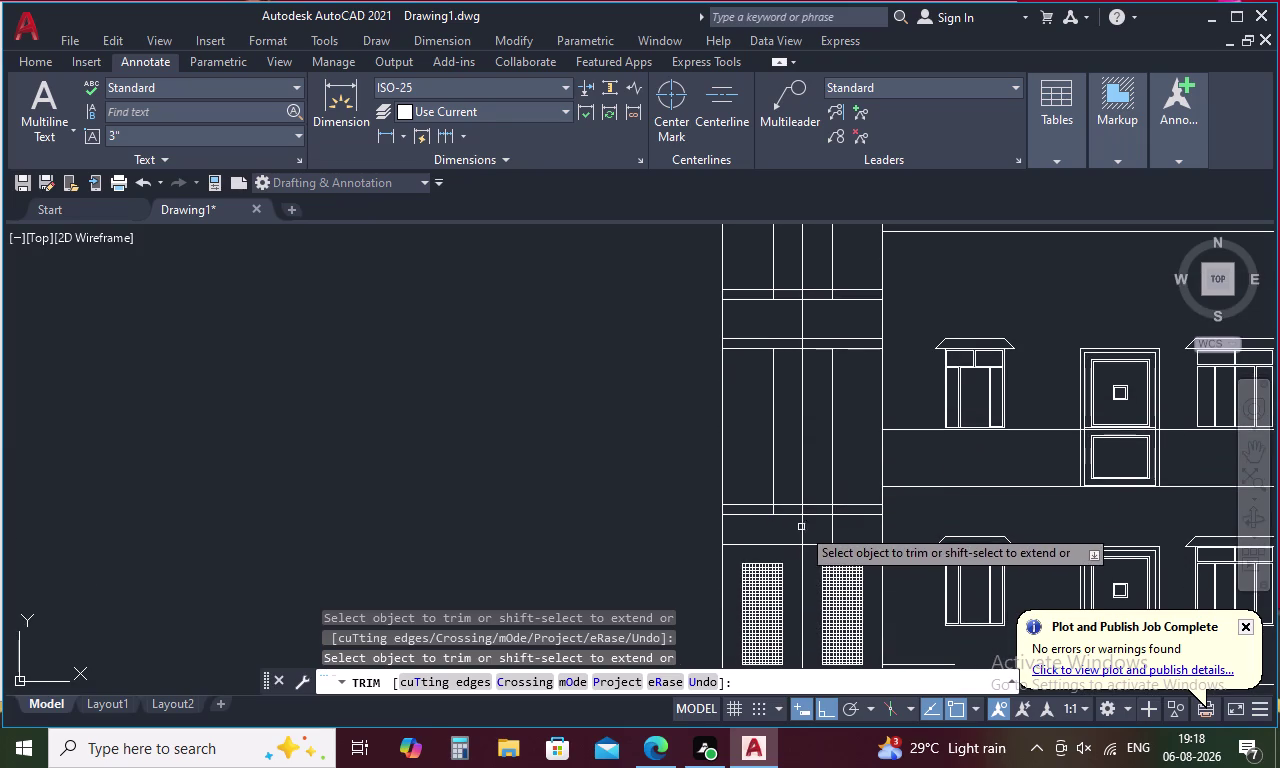
drag(800, 527, 819, 524)
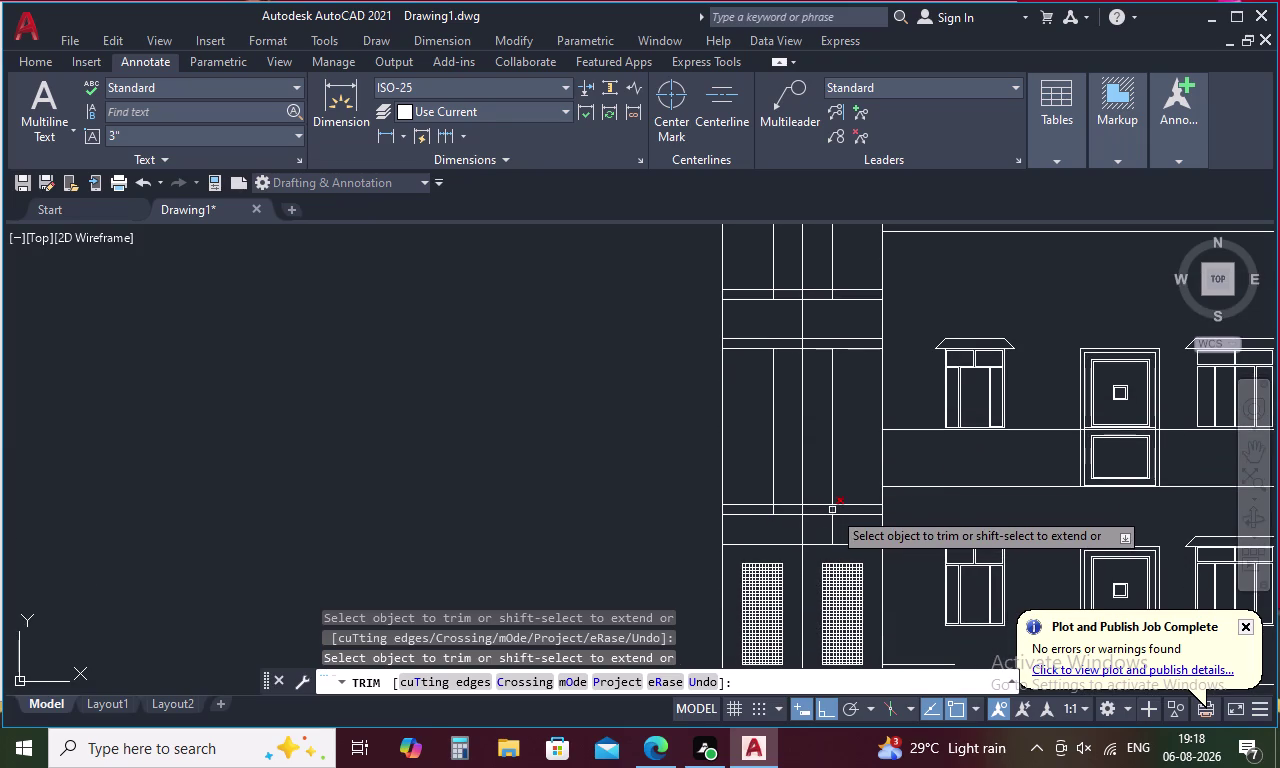
click(832, 510)
click(772, 509)
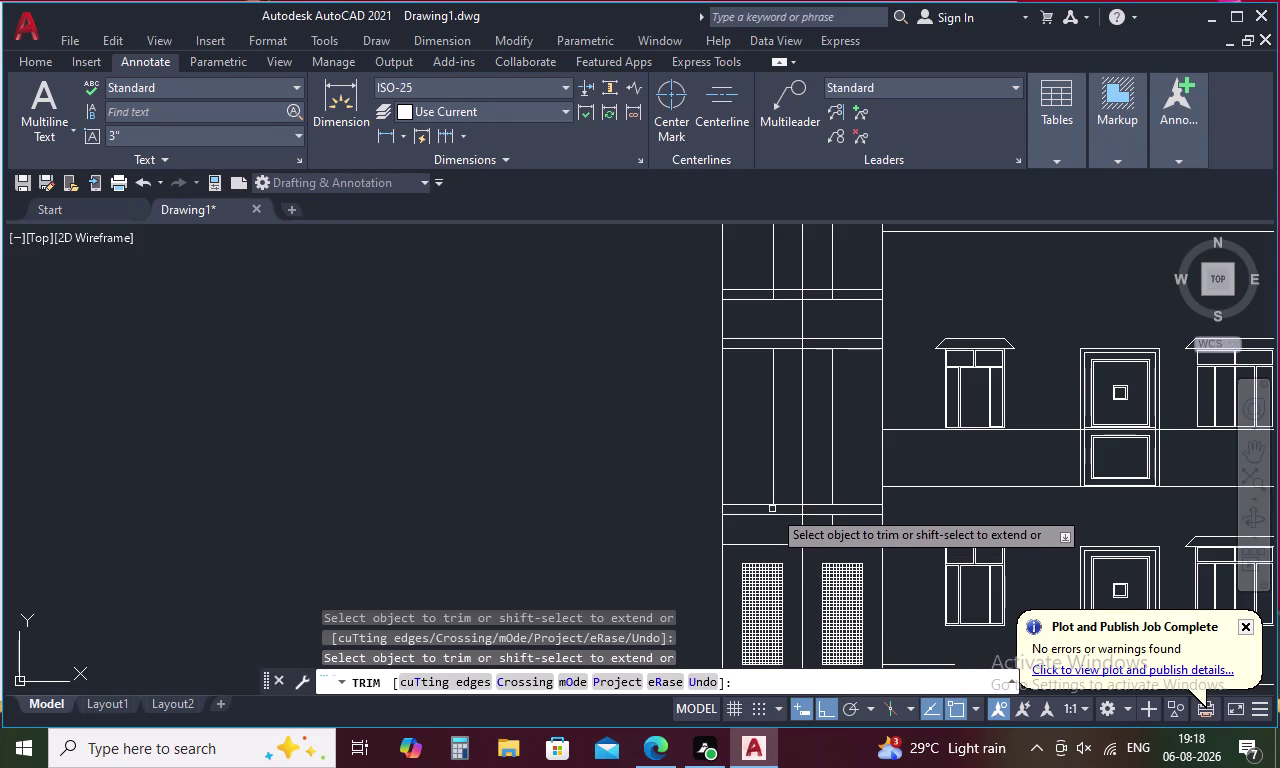
click(832, 522)
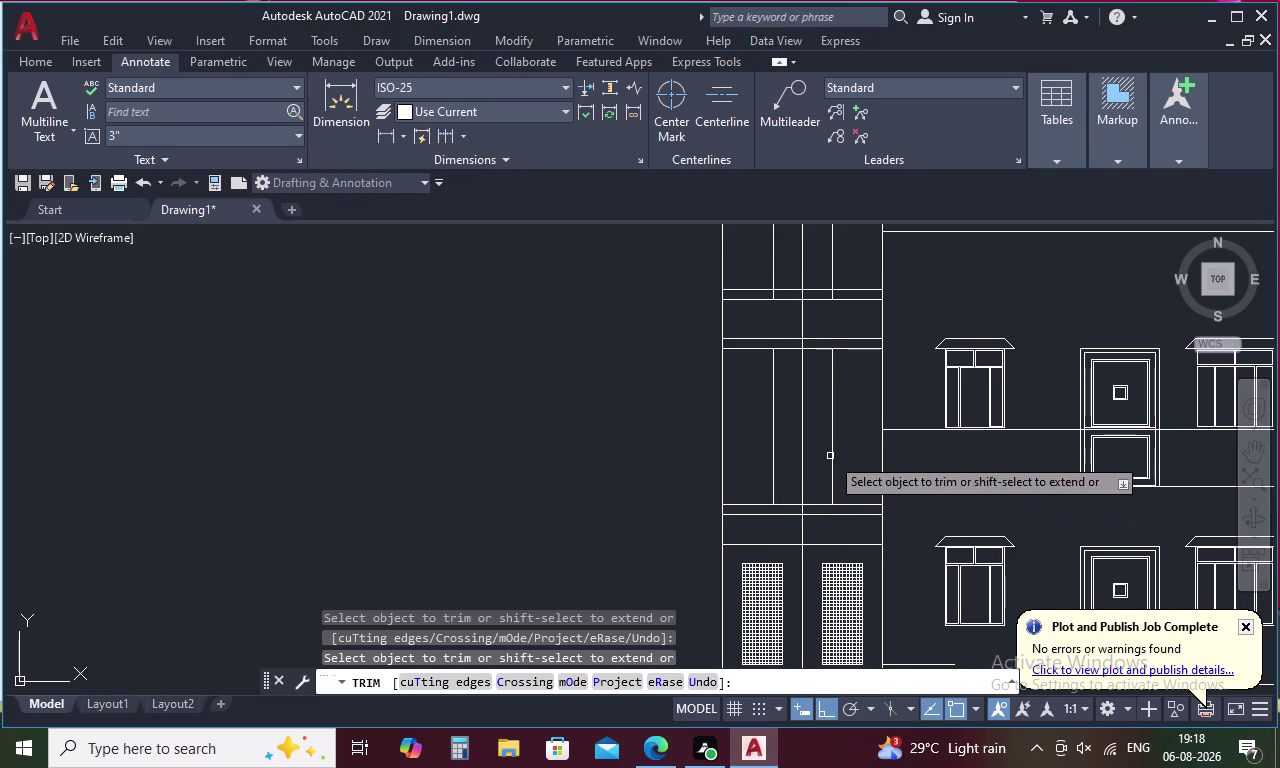
Trim four line pieces in the tower's upper and middle sections.
middle_drag(849, 411, 850, 606)
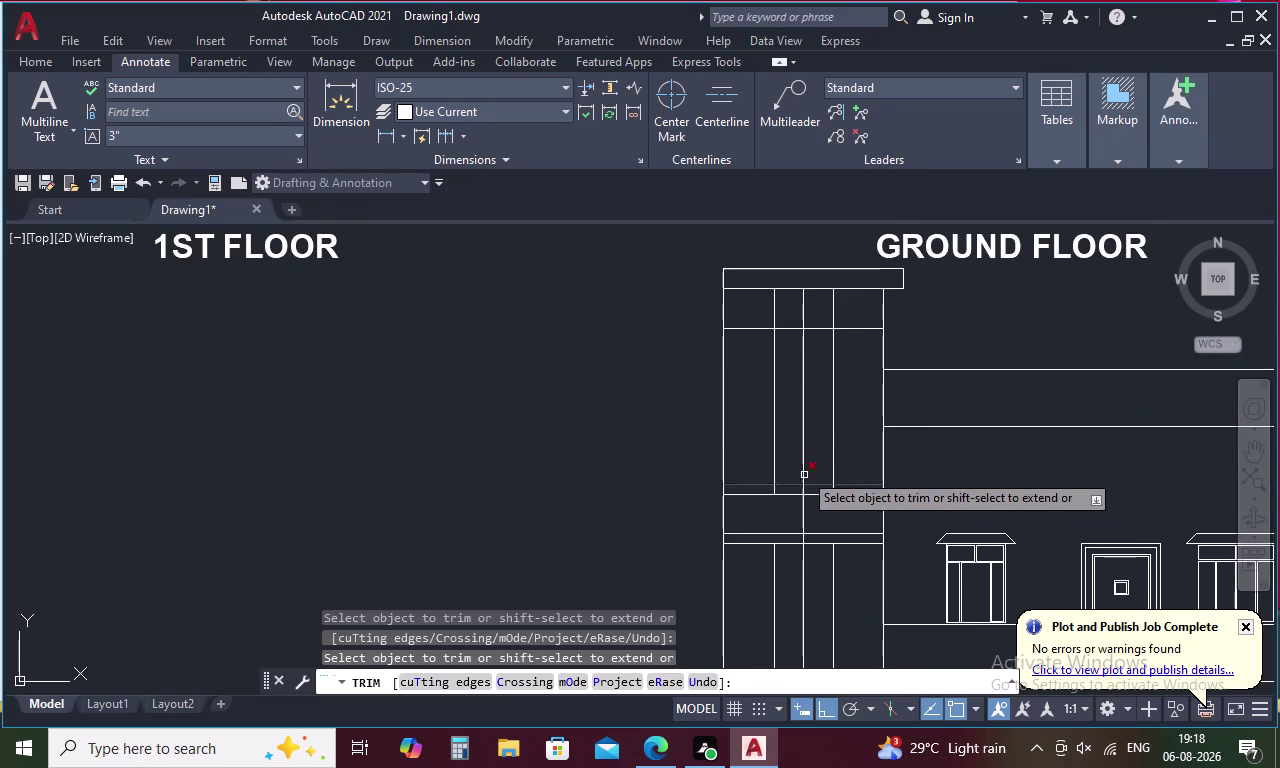
click(774, 302)
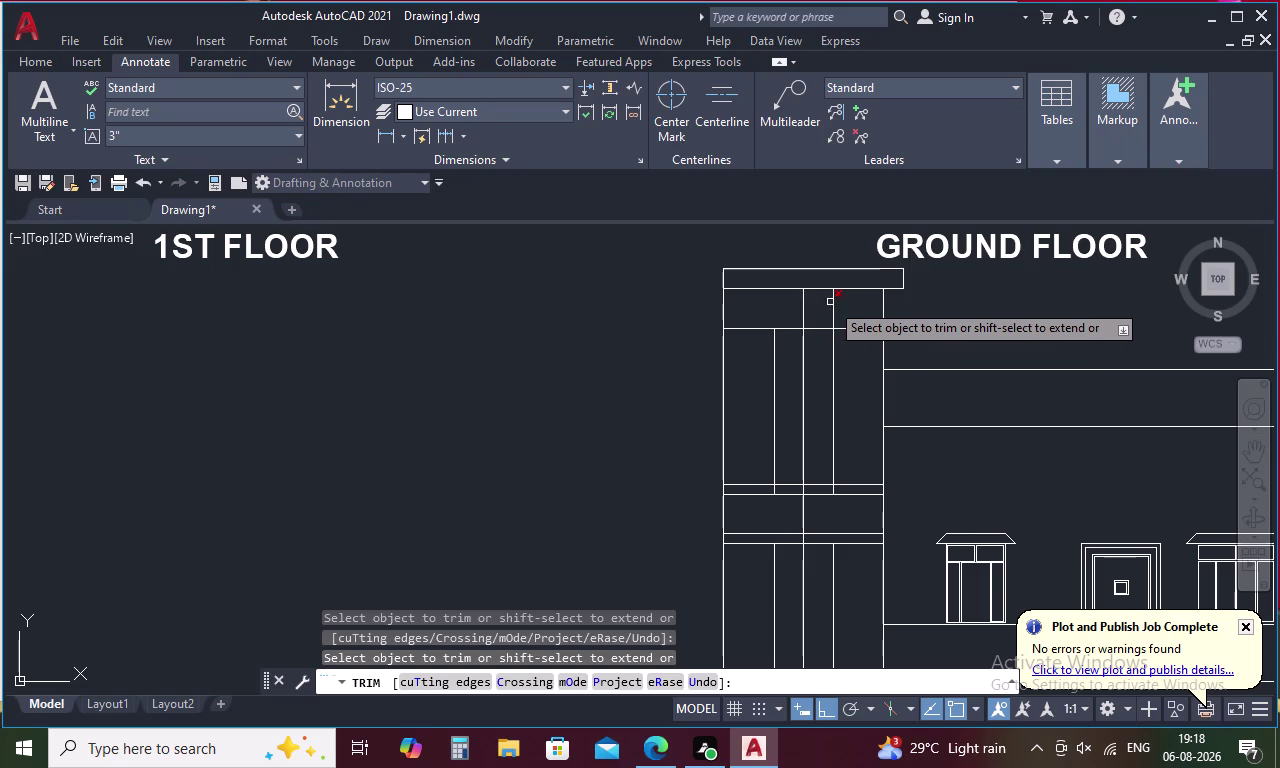
click(831, 302)
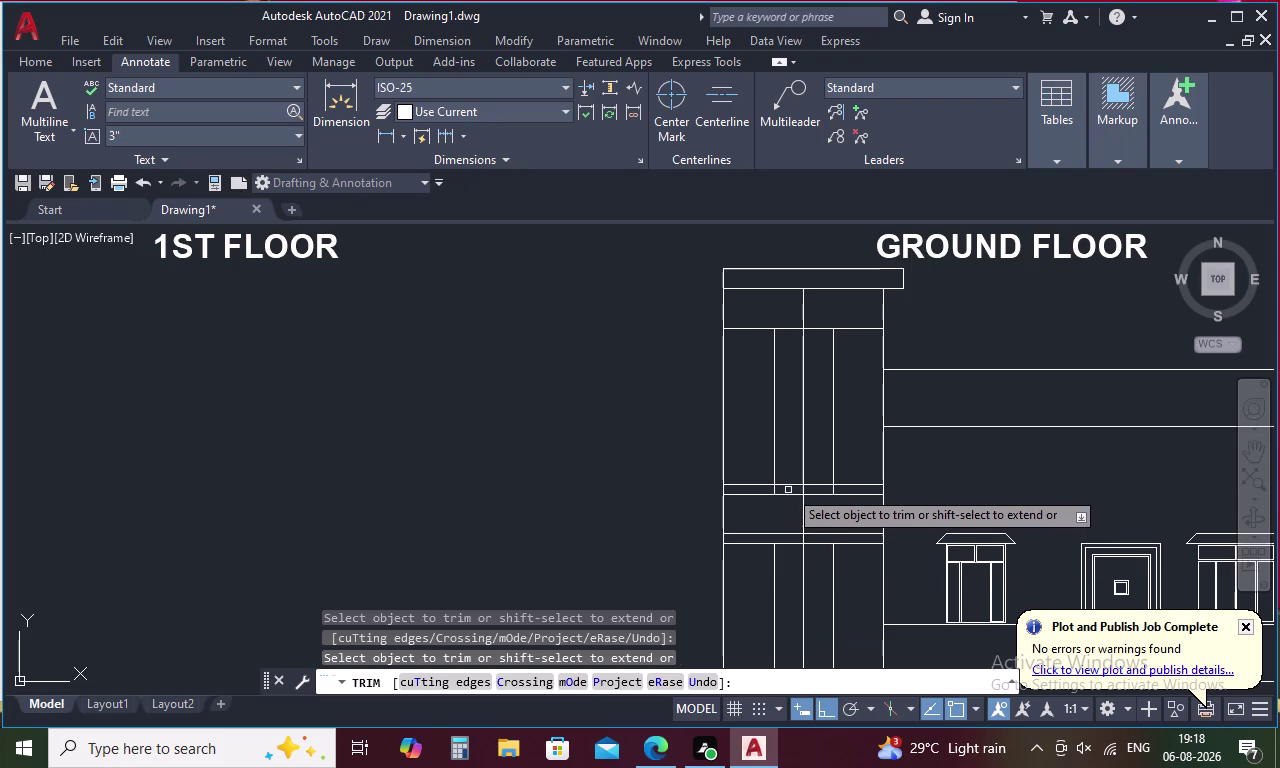
click(786, 486)
click(813, 482)
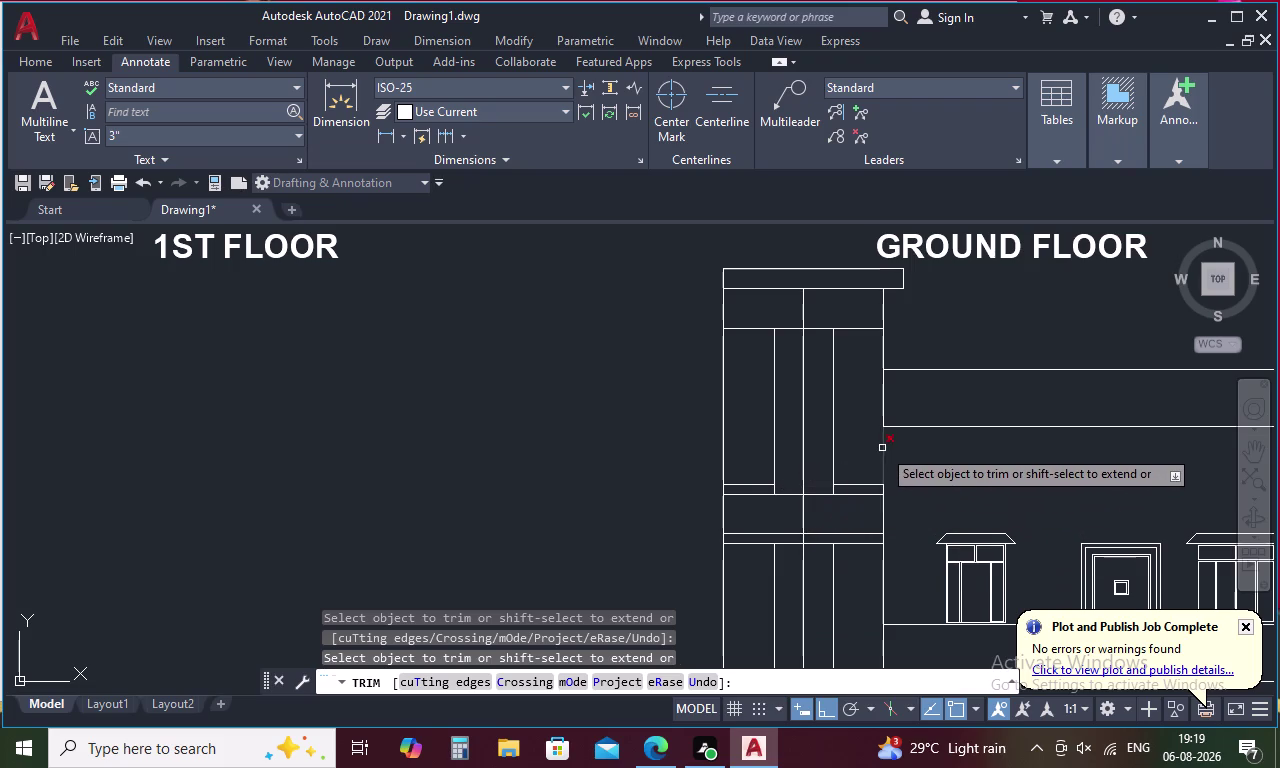
key(Escape)
Offset the tower's top horizontal line 0.5' downward.
text(O)
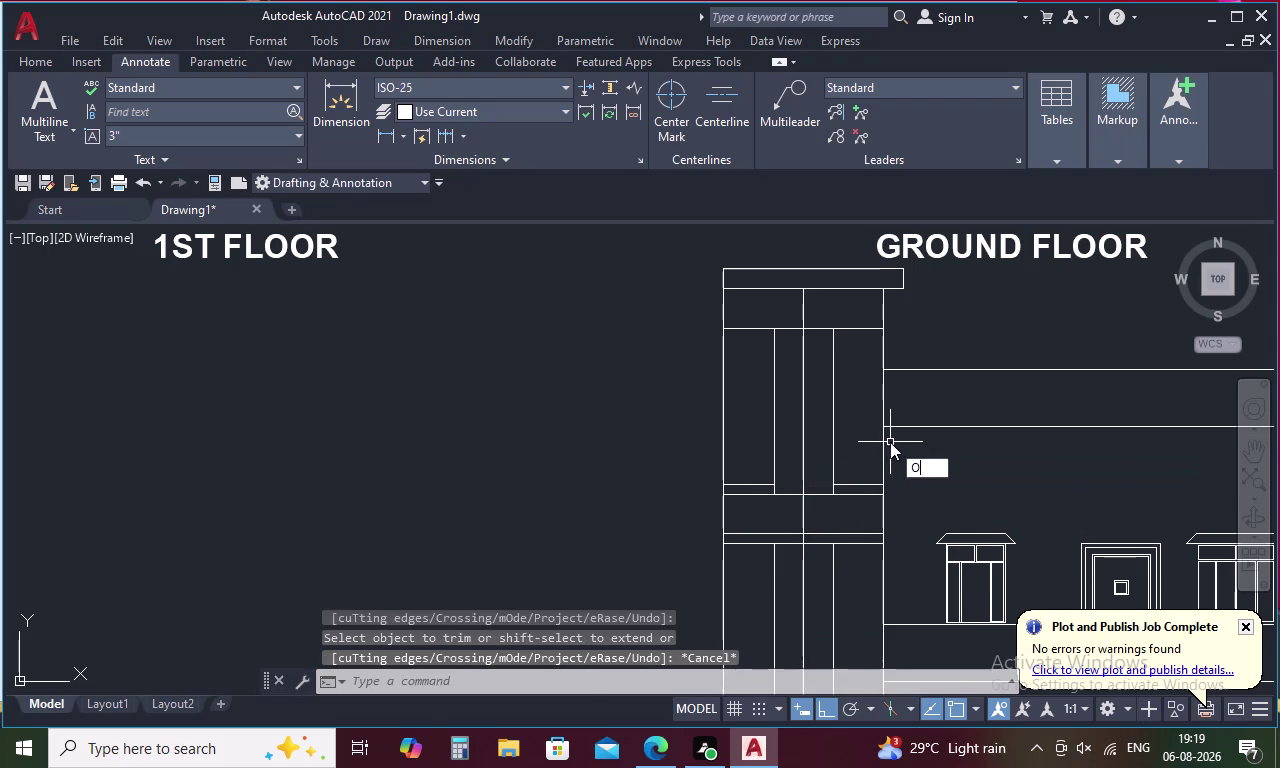
key(space)
text(.)
text(5')
key(space)
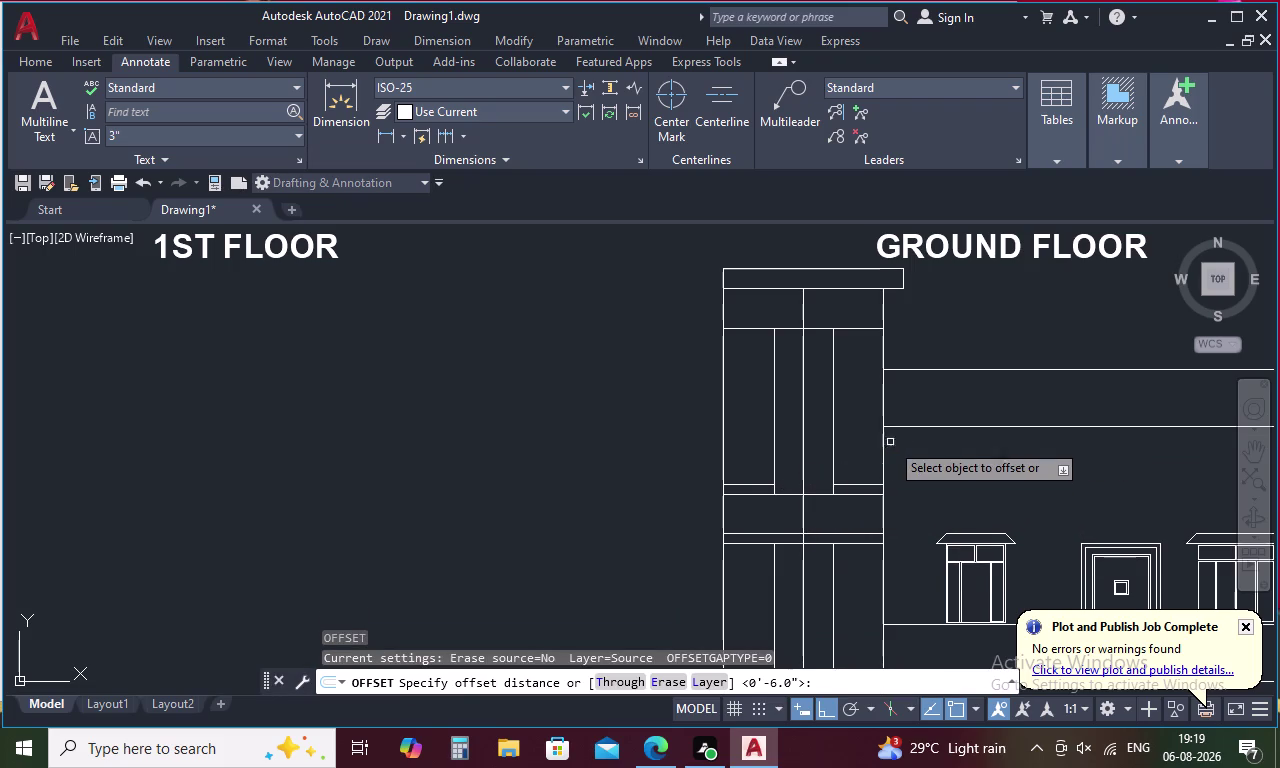
click(858, 327)
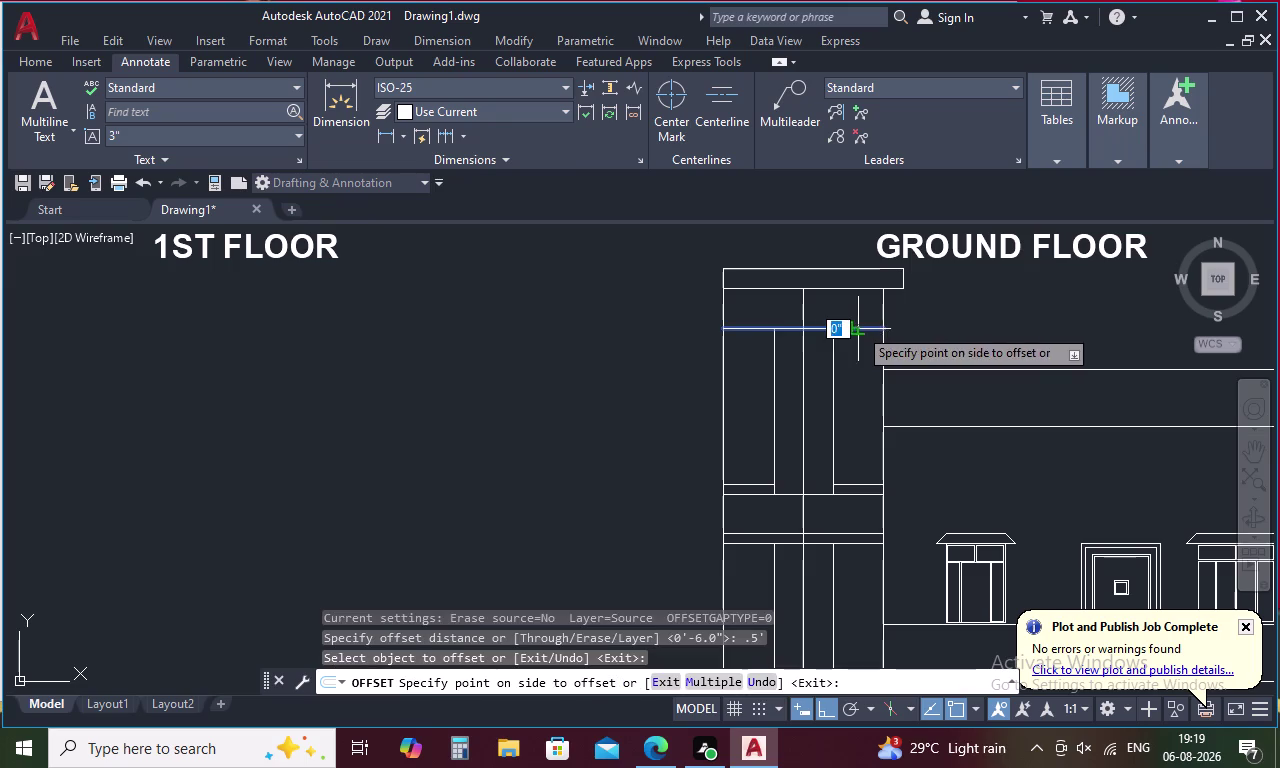
click(861, 355)
key(Escape)
Trim the two extra pieces between the new offset line and the band.
text(T)
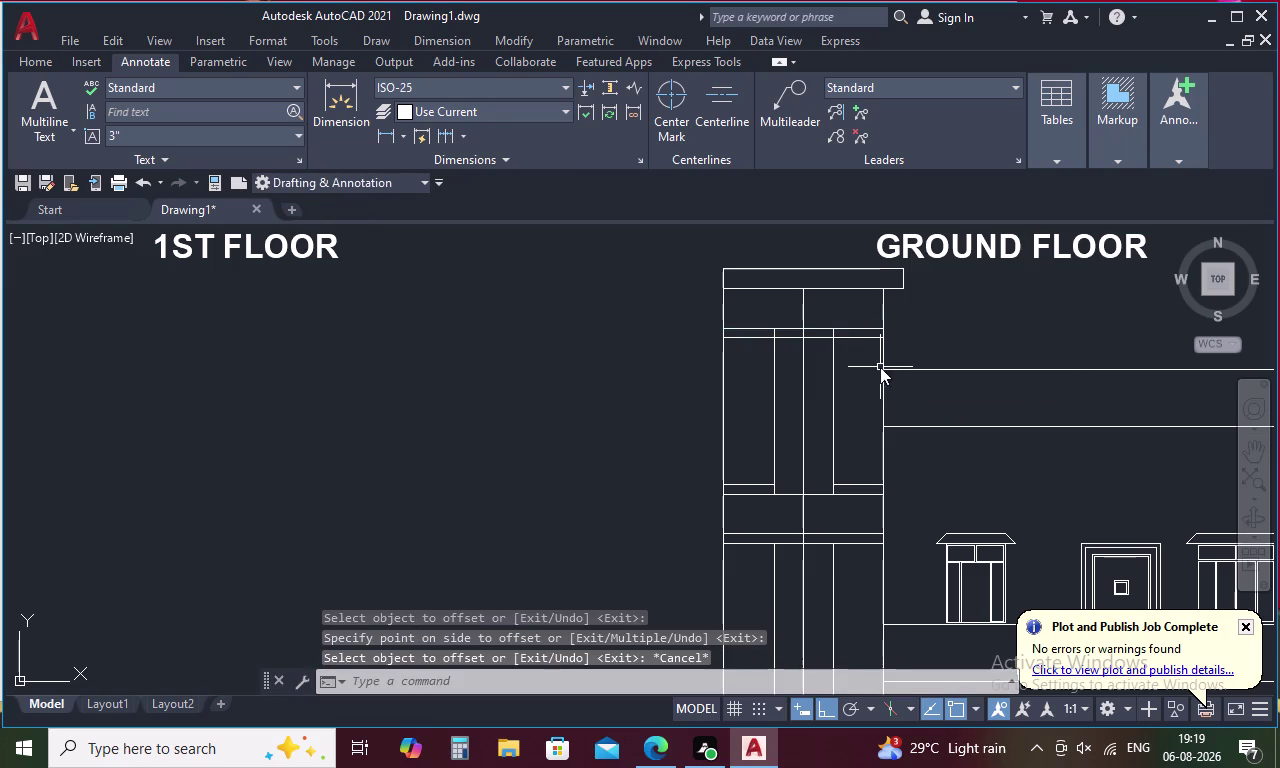
text(R)
key(space)
scroll(up, 3)
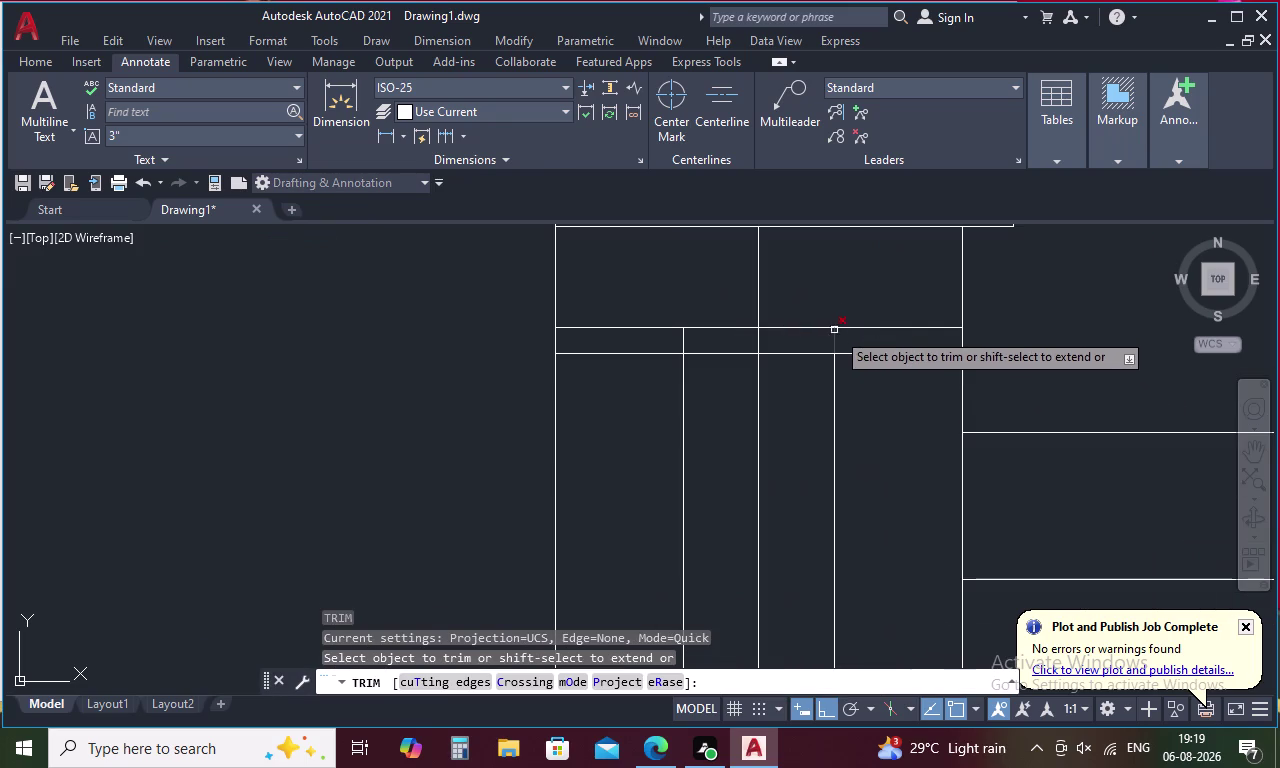
click(834, 339)
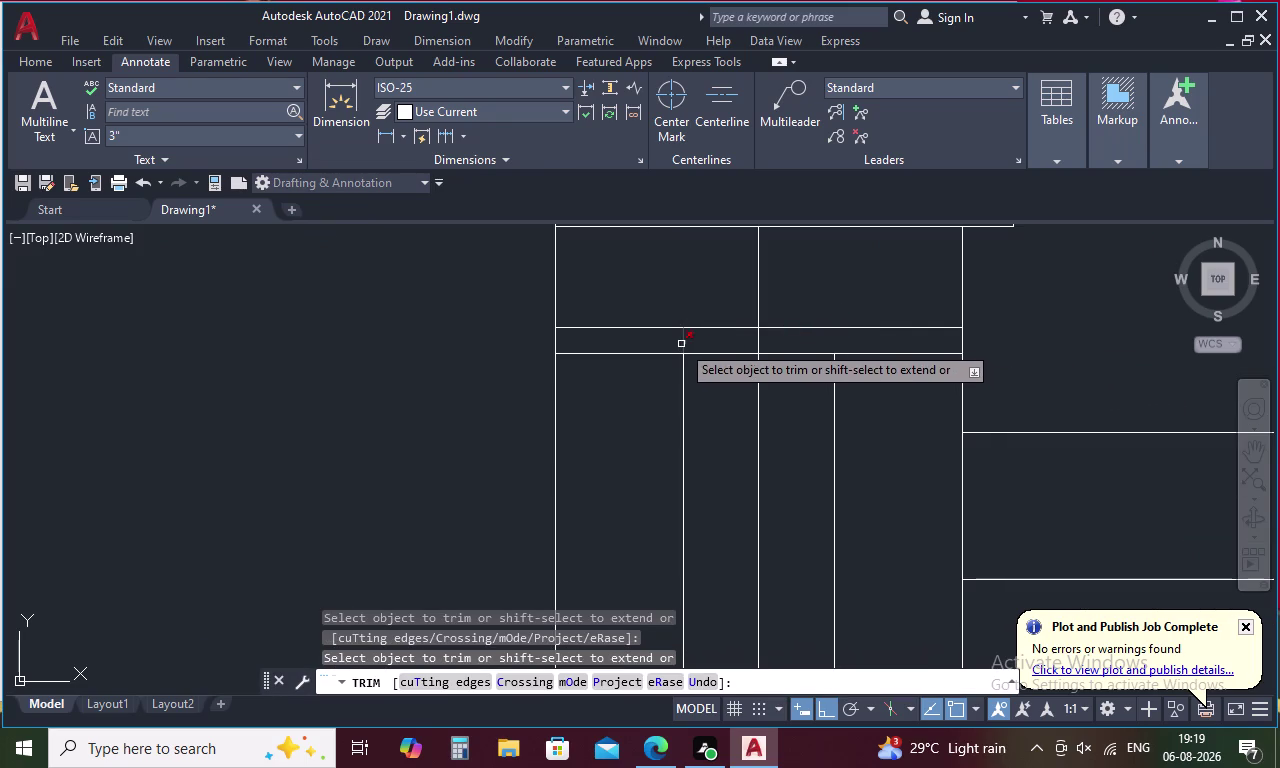
click(681, 344)
key(Escape)
scroll(down, 3)
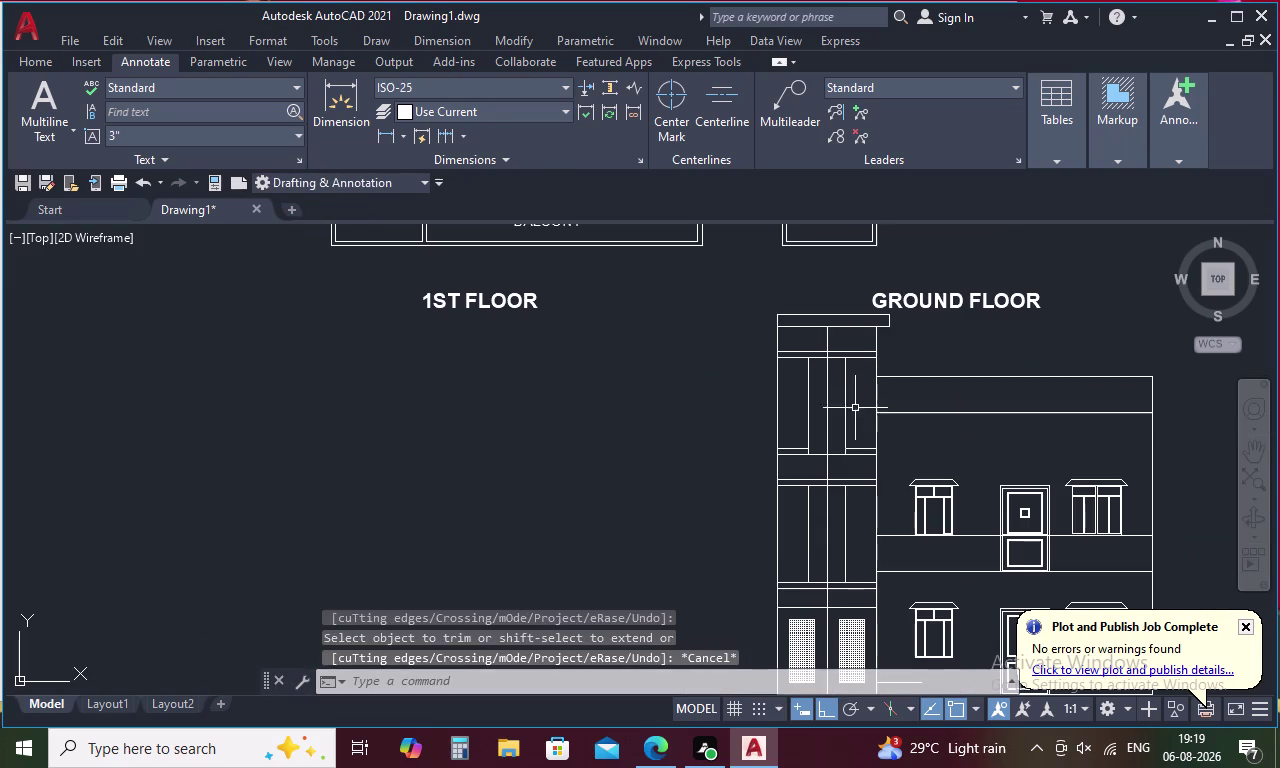
Fillet the tower's vertical window lines at top and bottom, then undo both fillets.
key(f)
key(space)
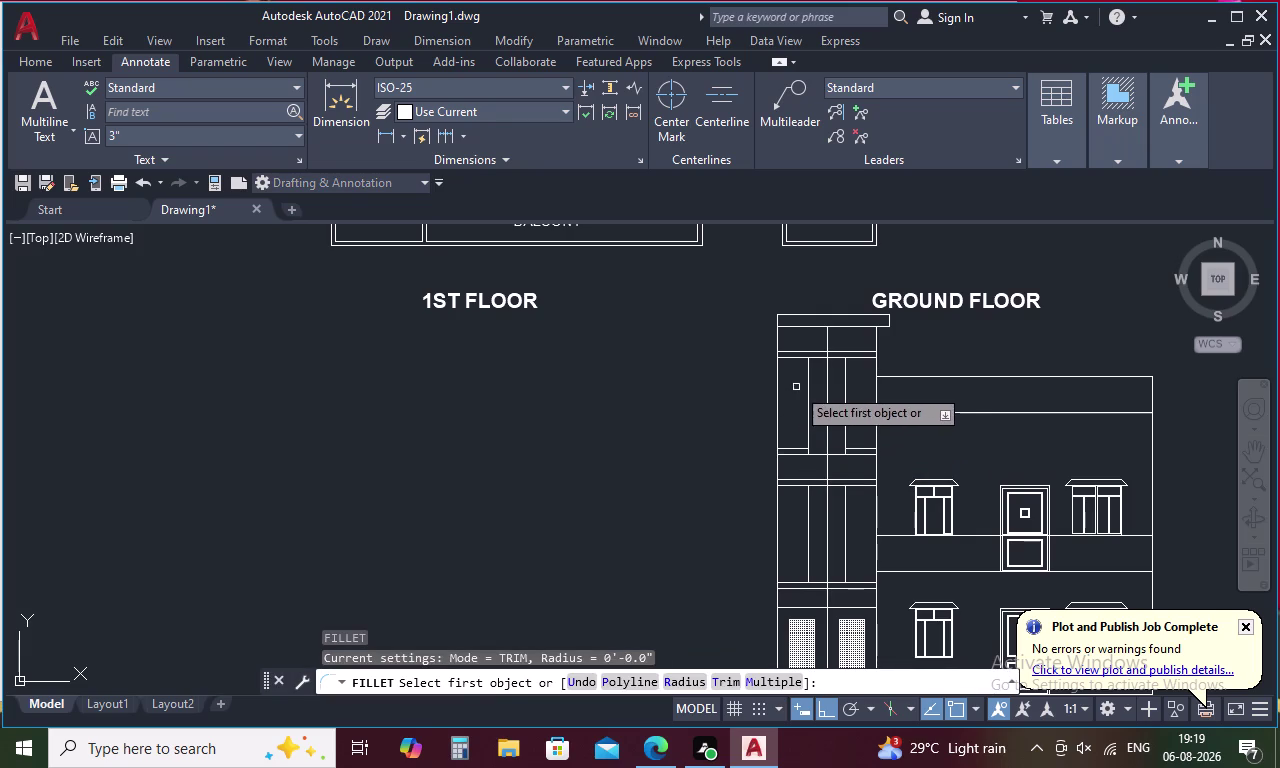
click(807, 377)
click(842, 368)
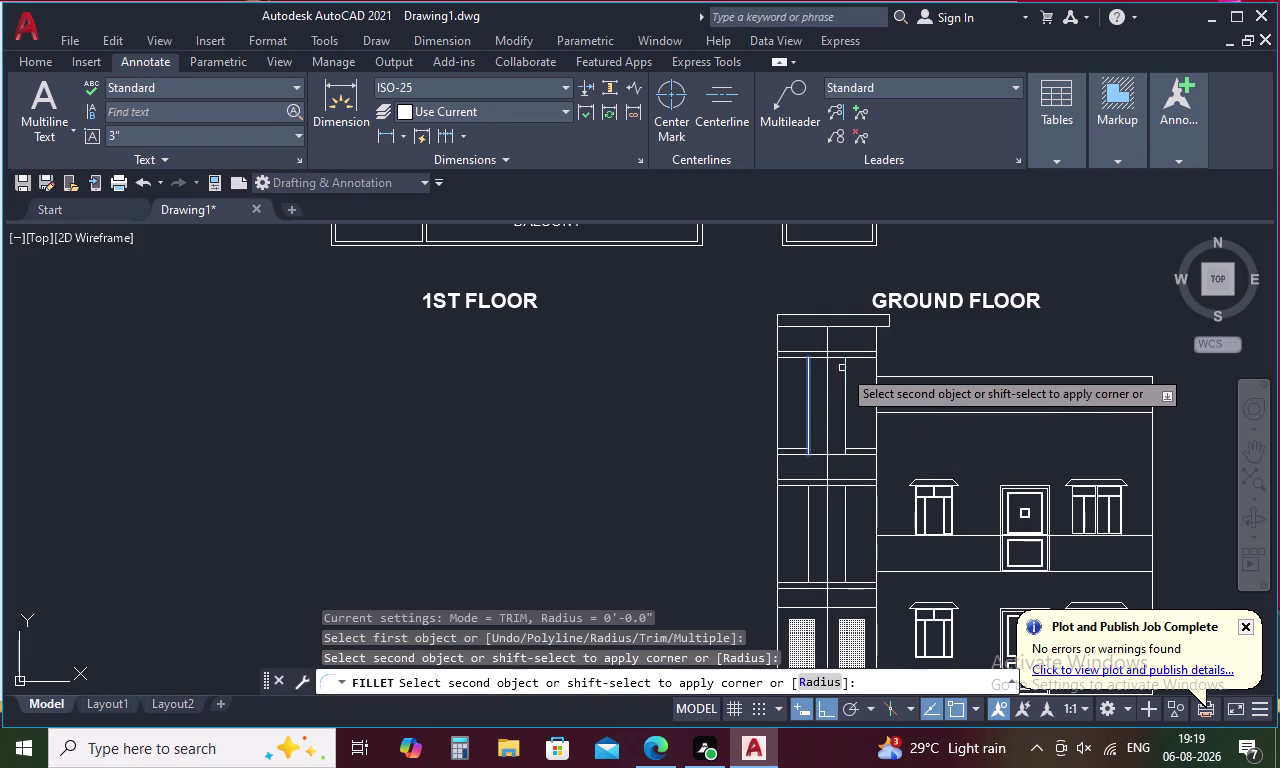
click(846, 368)
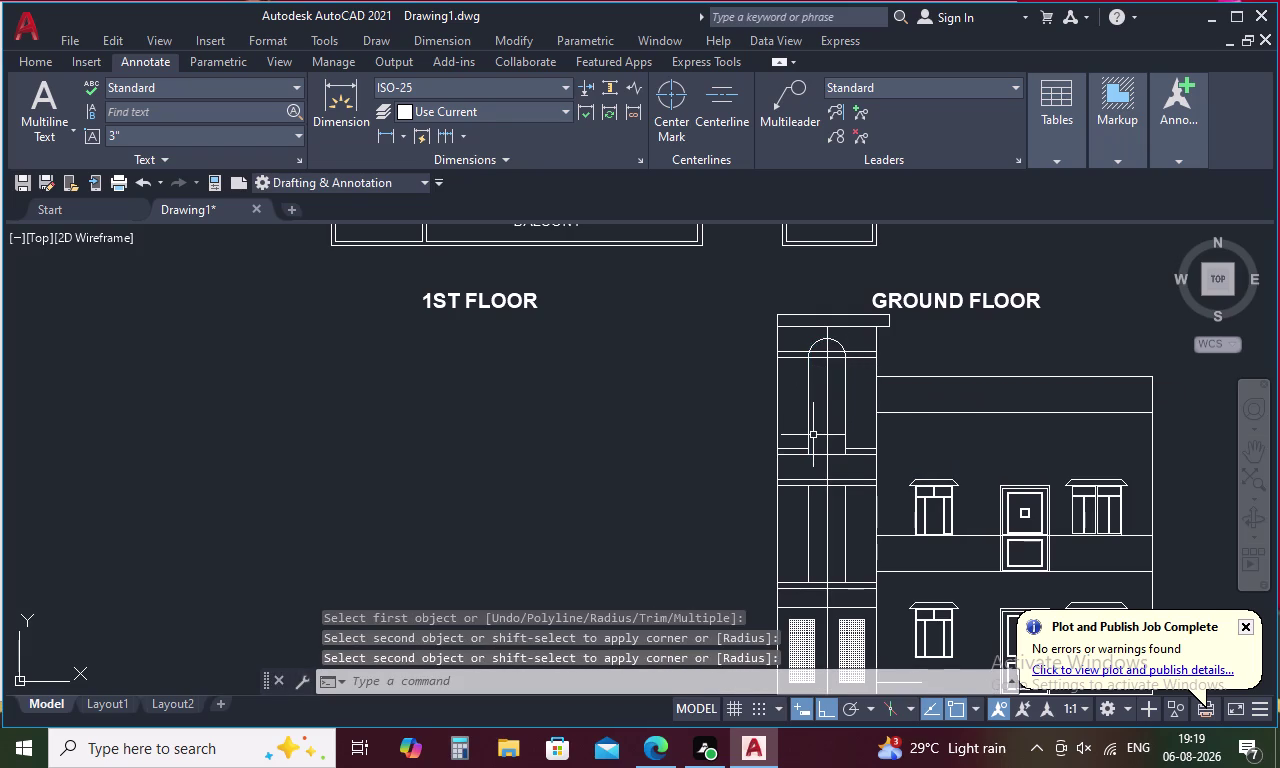
key(space)
click(808, 438)
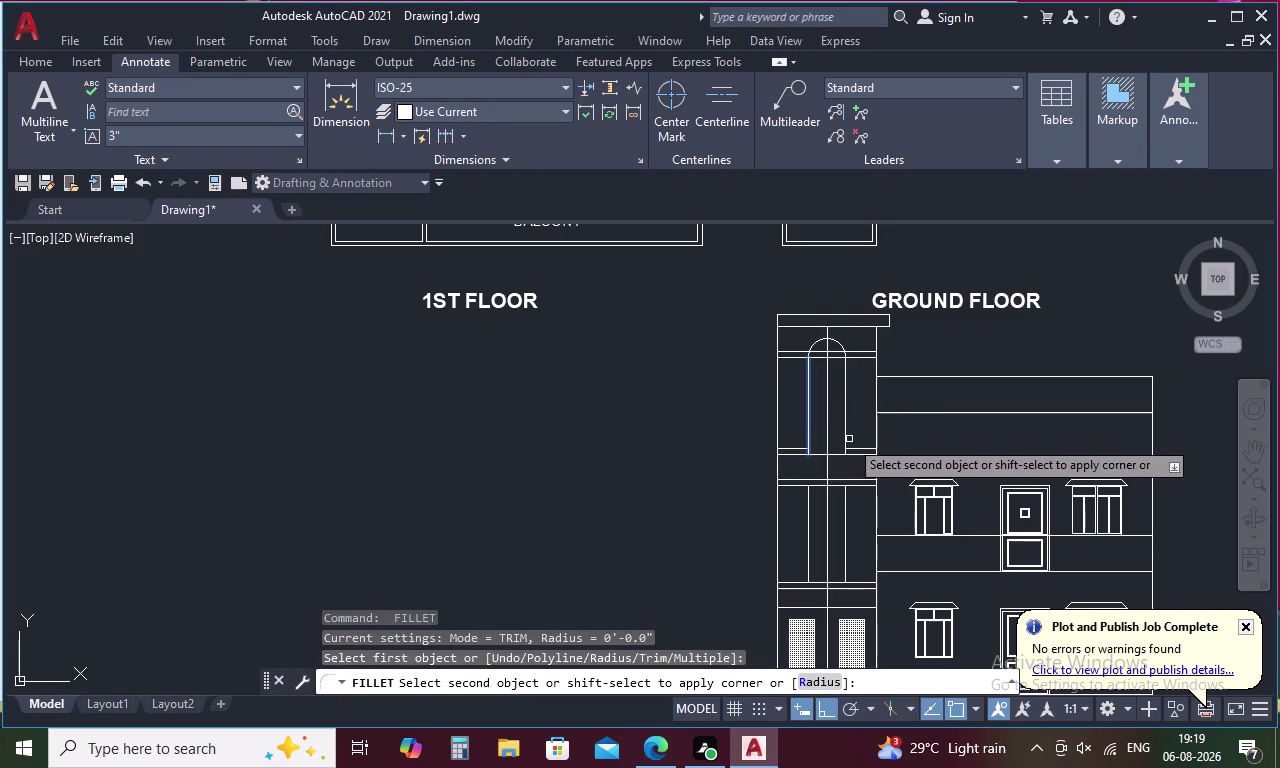
click(847, 438)
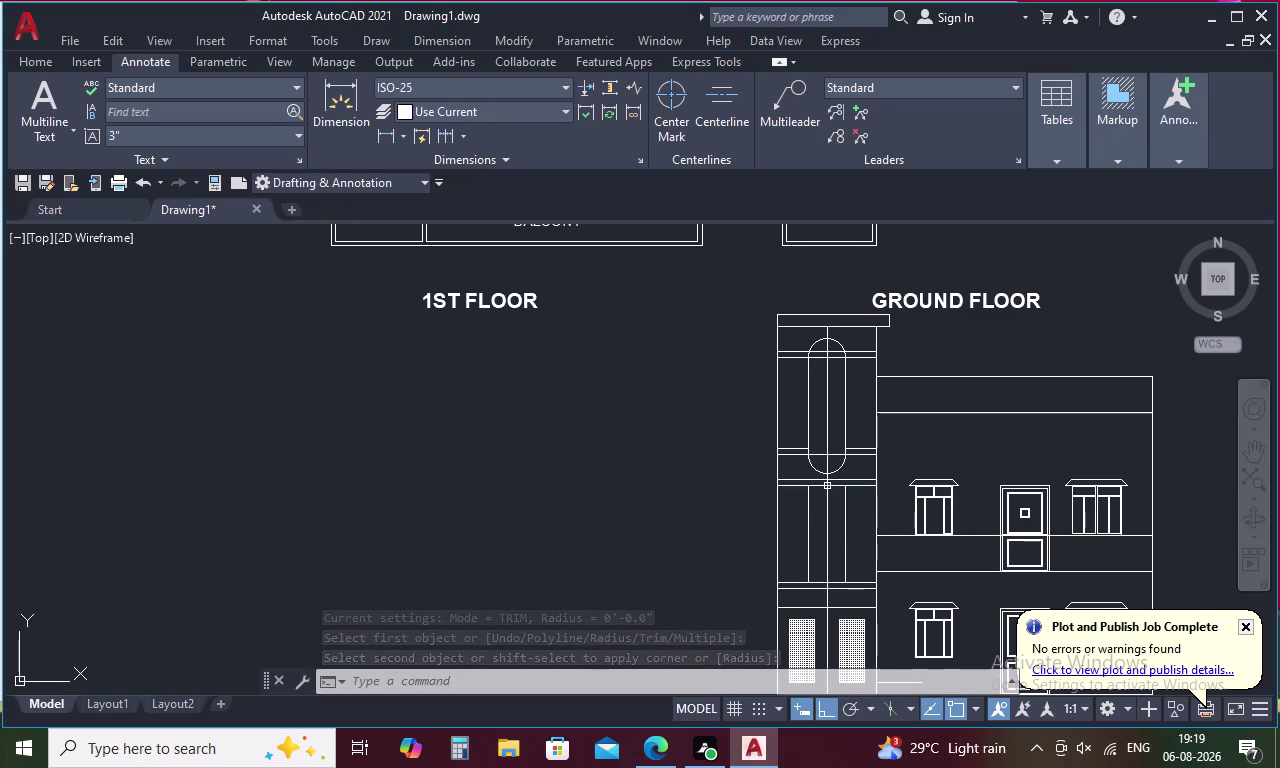
key(ctrl+z)
key(ctrl+z)
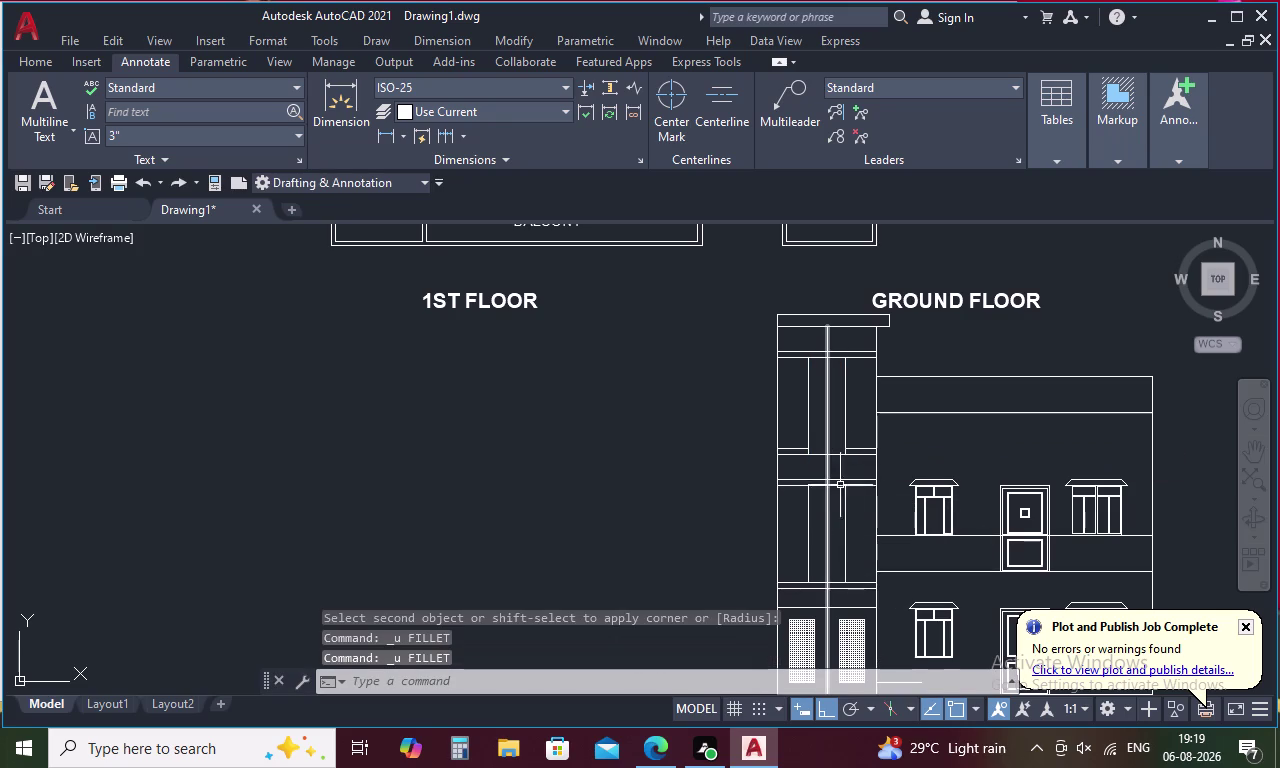
Offset four tower lines 1' to one side each.
text(O)
key(space)
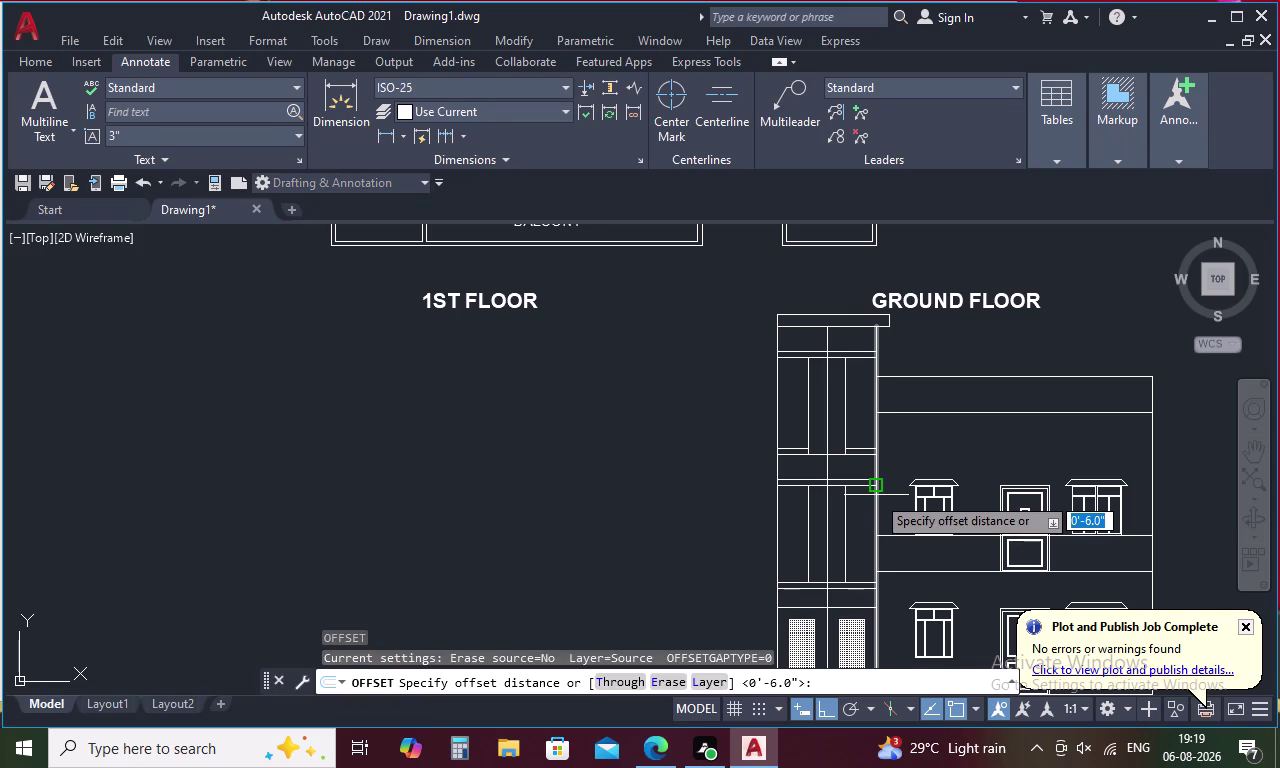
key(1)
key(apostrophe)
key(Return)
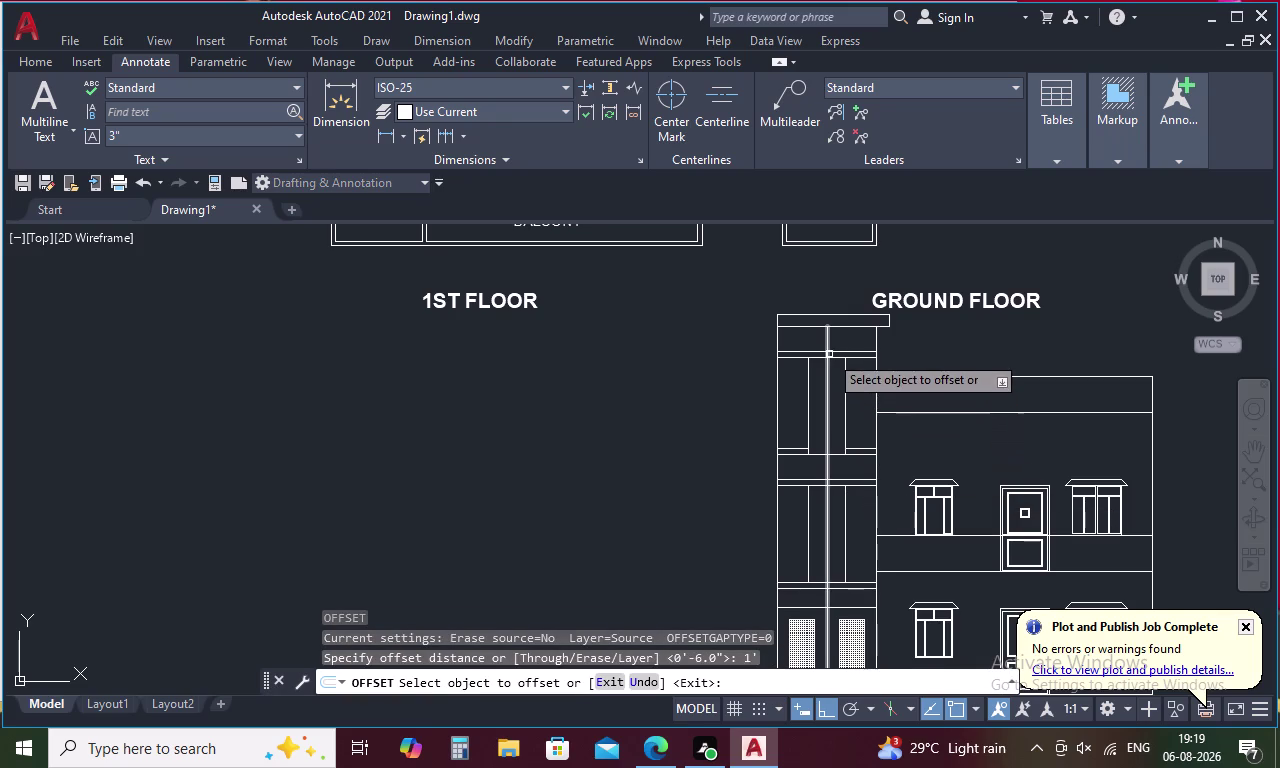
click(834, 358)
click(834, 368)
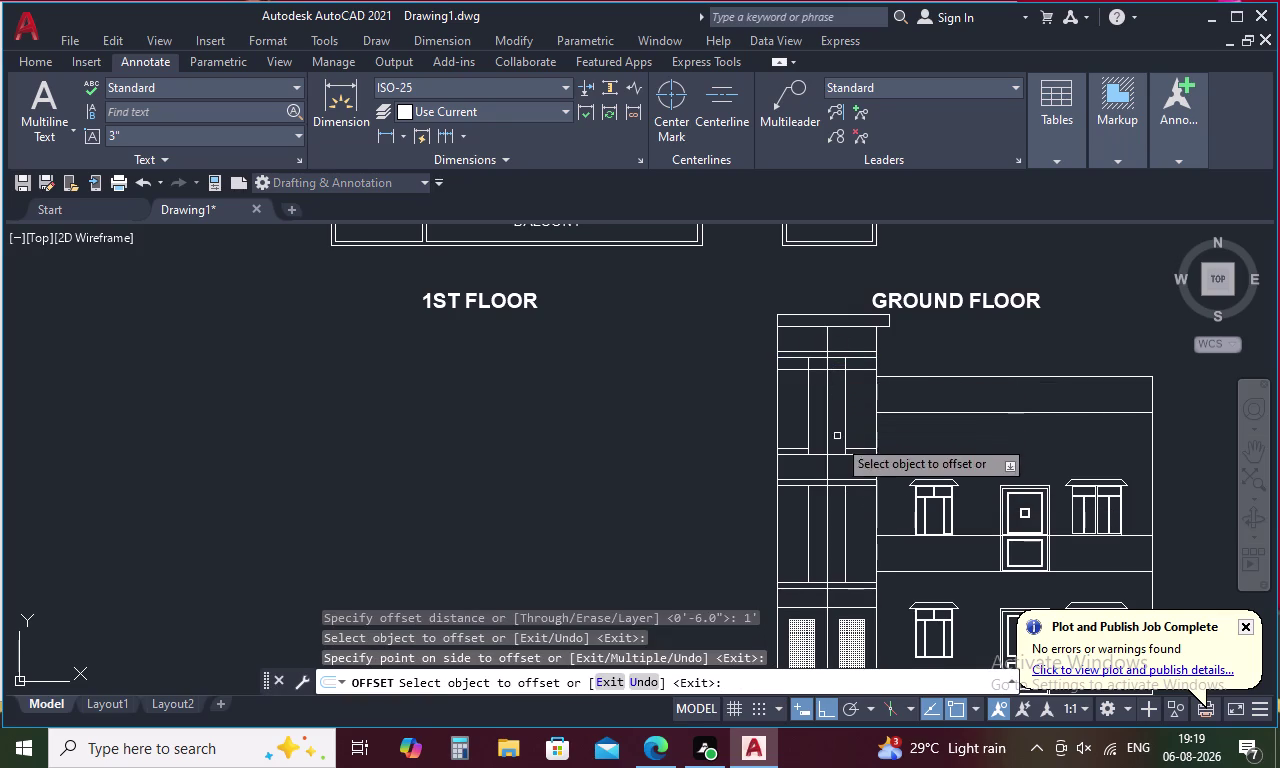
click(837, 454)
click(830, 431)
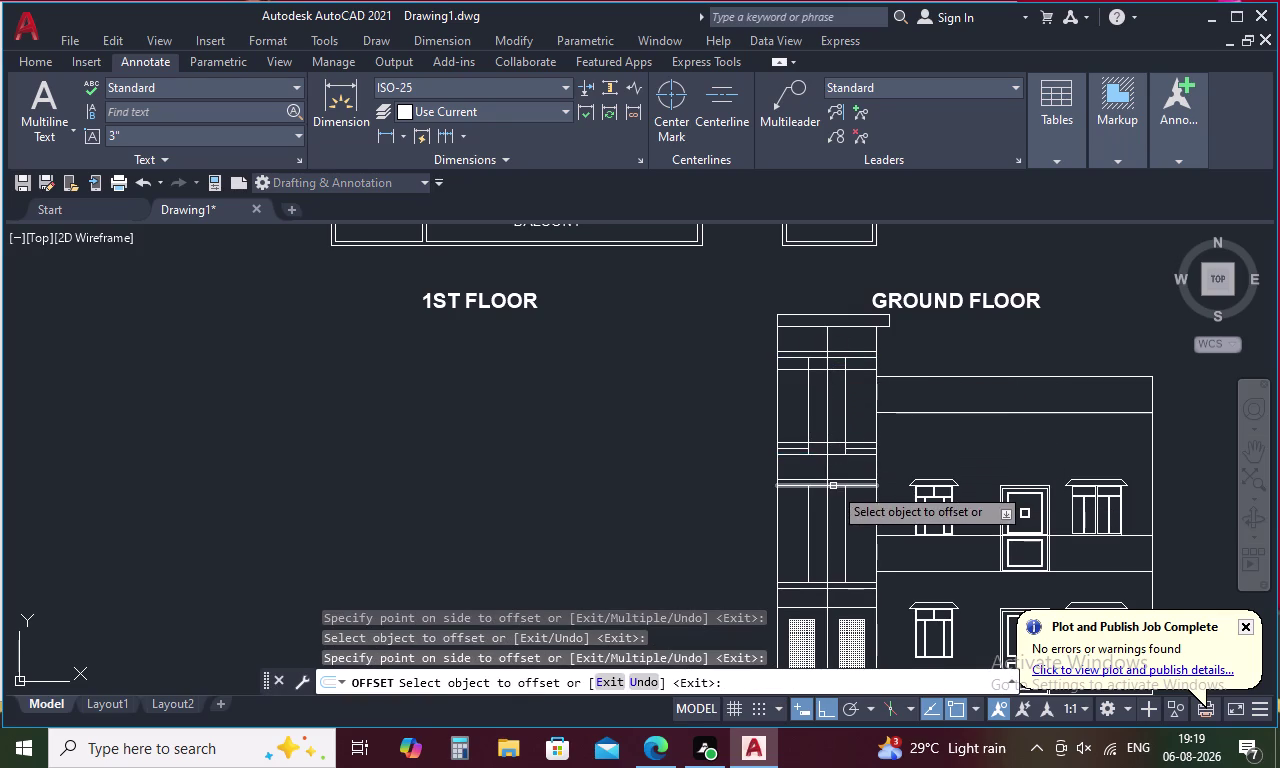
click(833, 486)
click(839, 523)
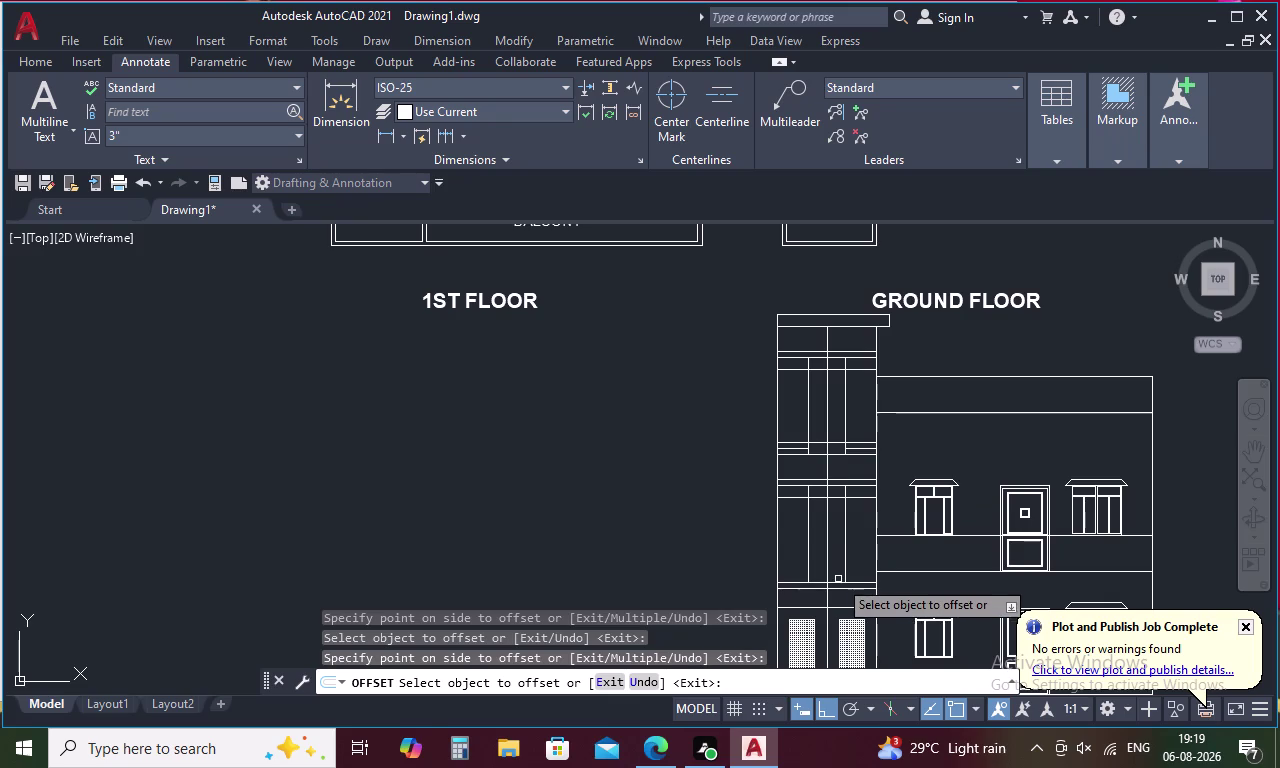
click(835, 582)
click(836, 551)
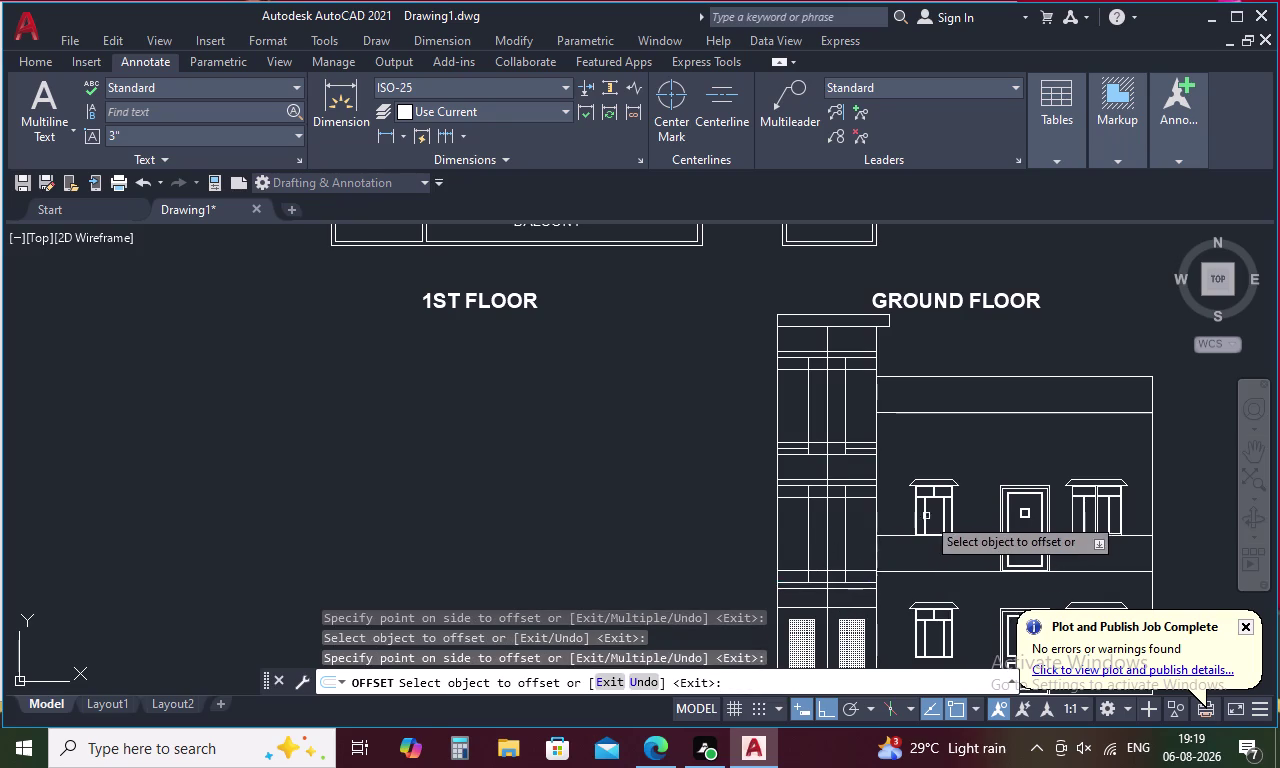
key(Escape)
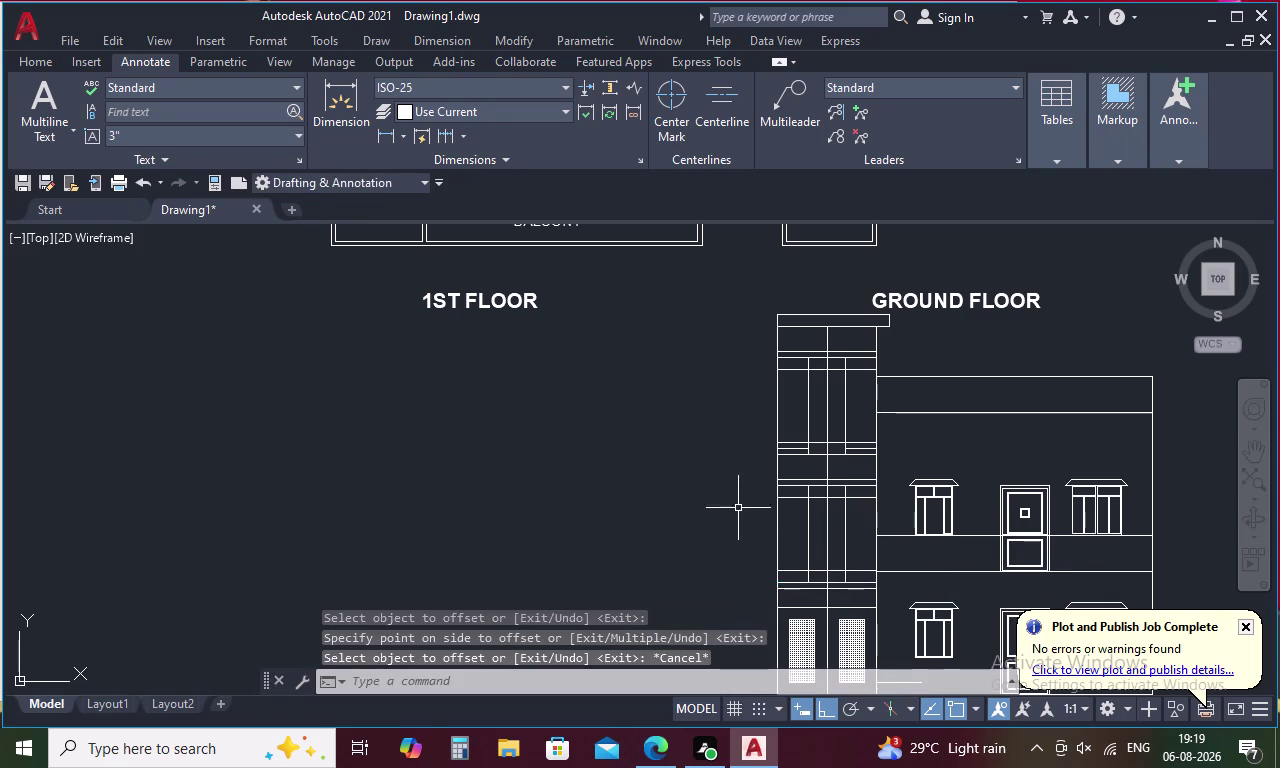
Fence-trim the stray line pieces near the top of the tower.
key(t)
key(r)
key(space)
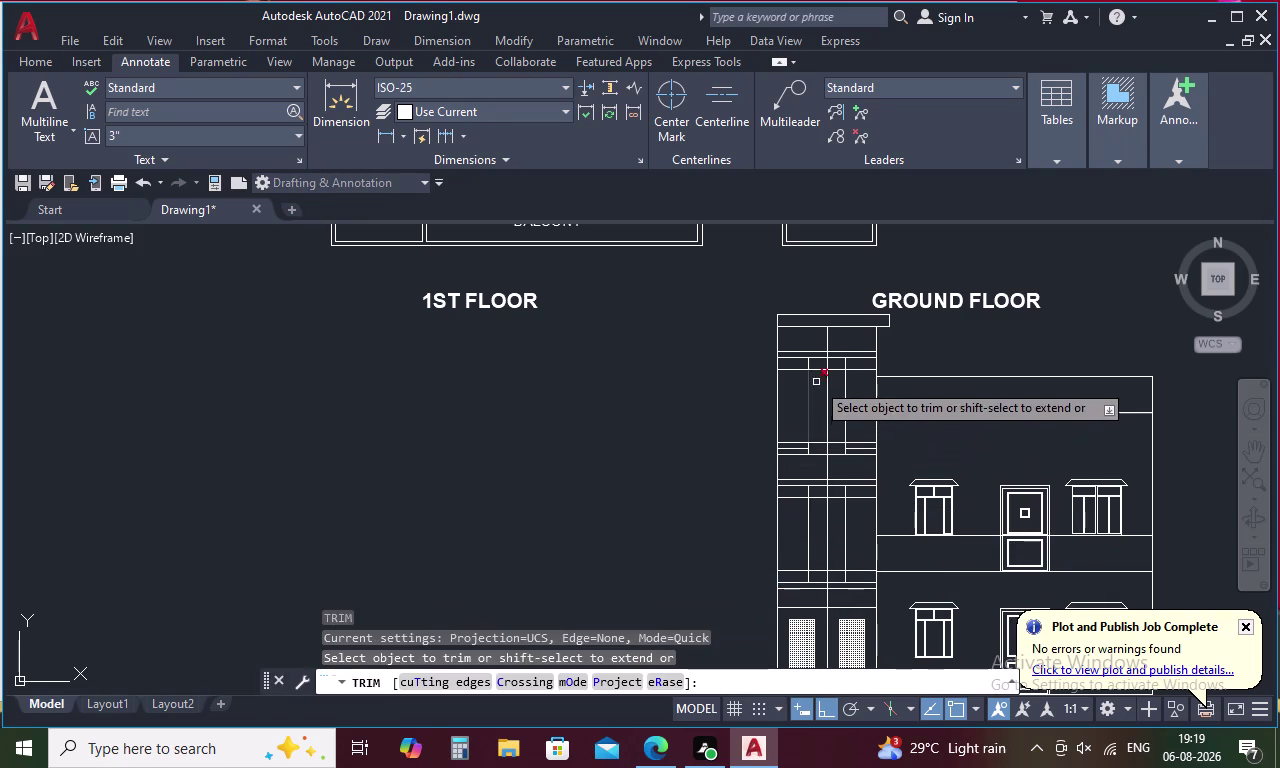
scroll(up, 3)
drag(818, 369, 811, 373)
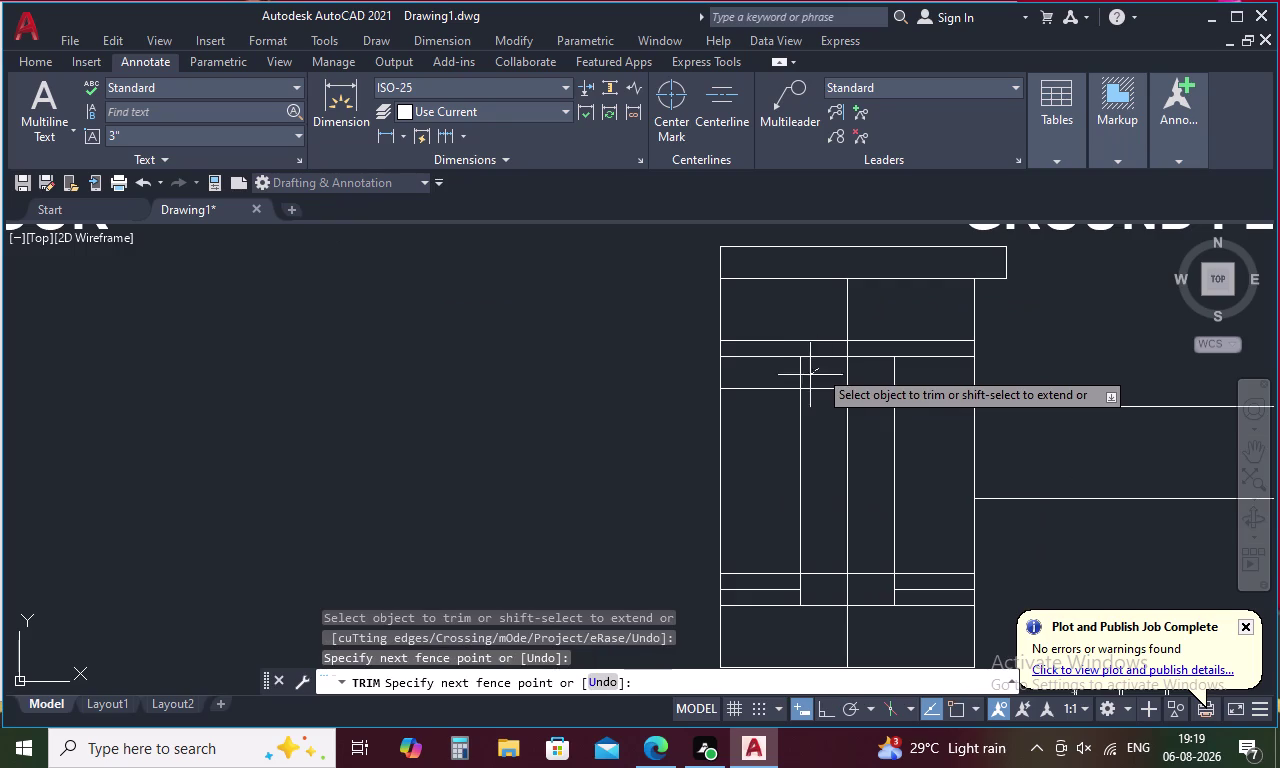
drag(811, 373, 784, 378)
drag(903, 365, 903, 366)
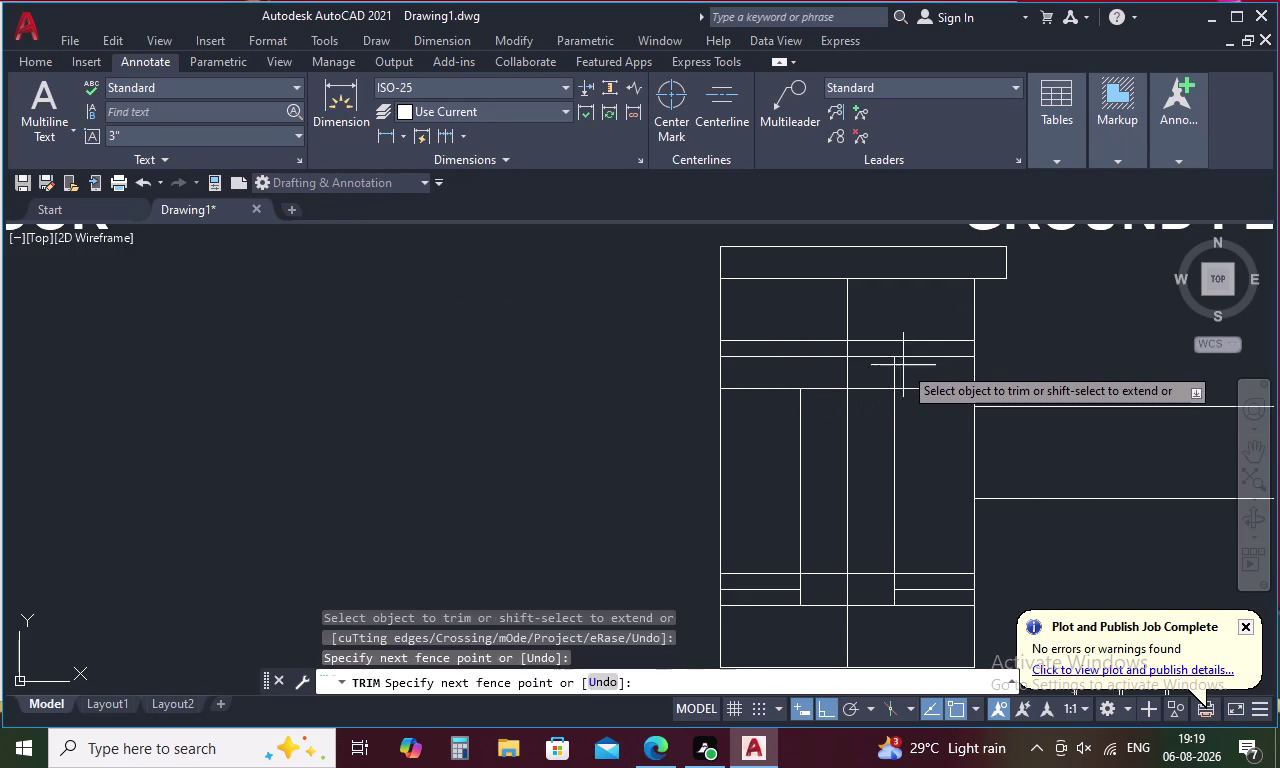
drag(903, 366, 888, 375)
drag(890, 331, 885, 364)
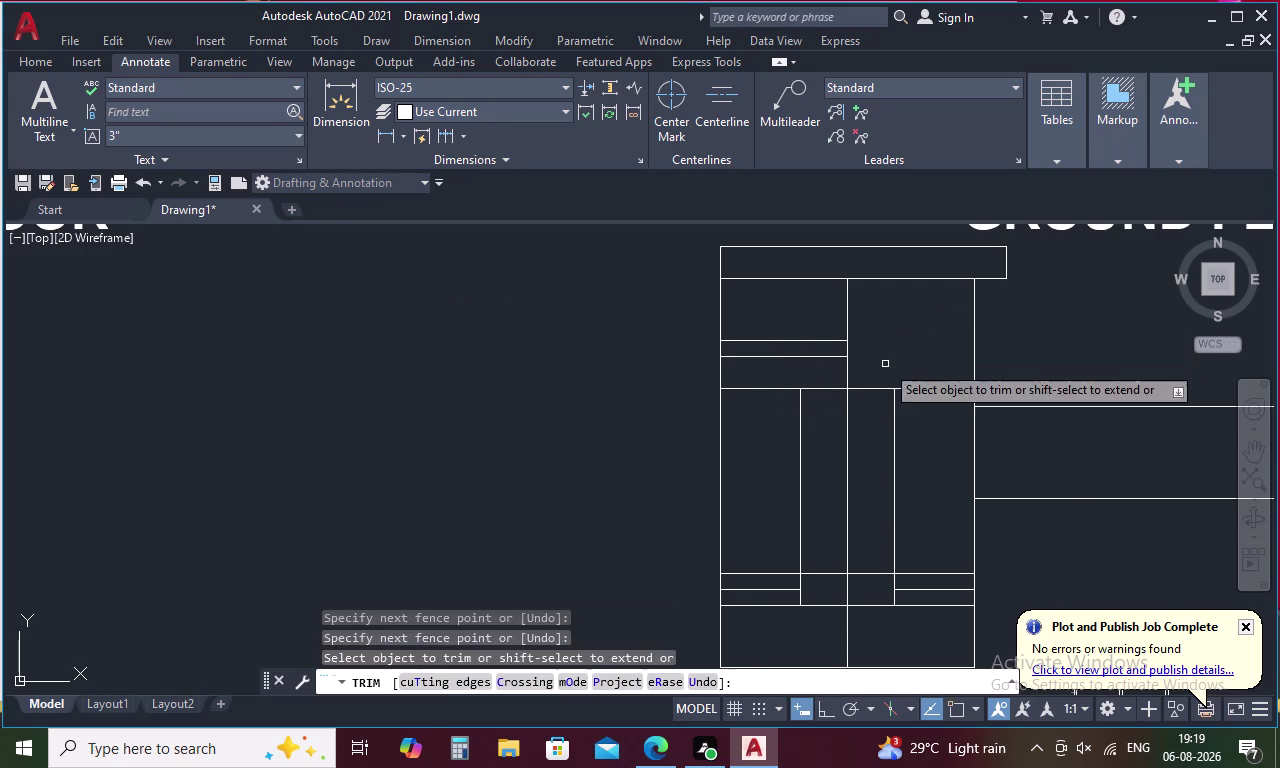
drag(794, 331, 793, 361)
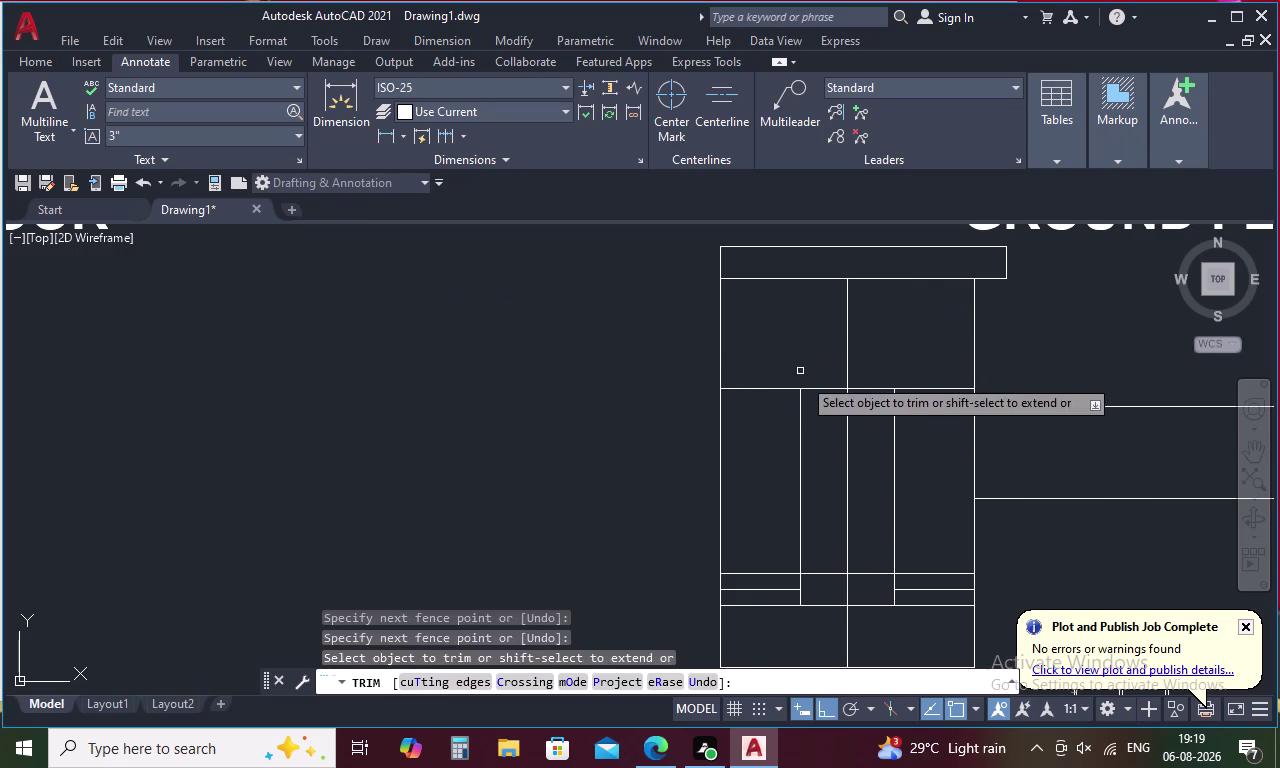
middle_drag(815, 508, 818, 392)
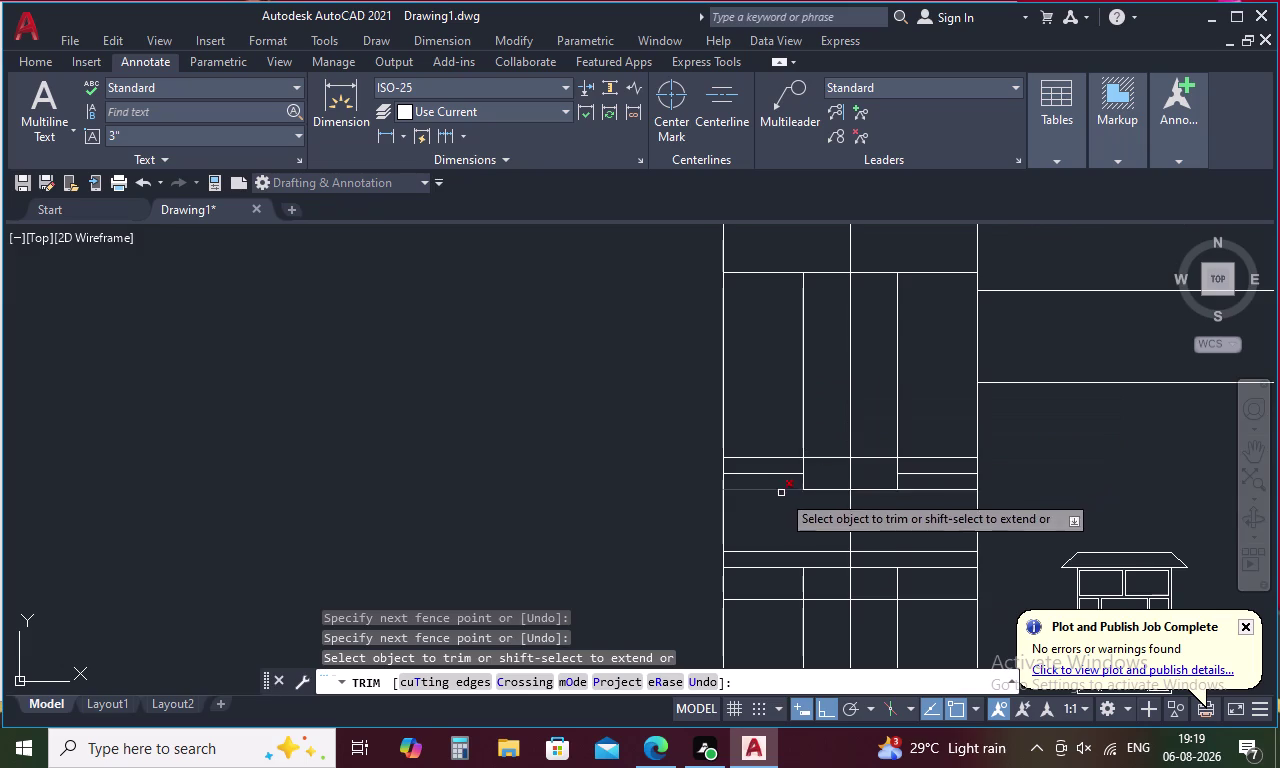
Fence-trim the stray pieces at the lower band, then undo those trims.
drag(774, 443, 775, 472)
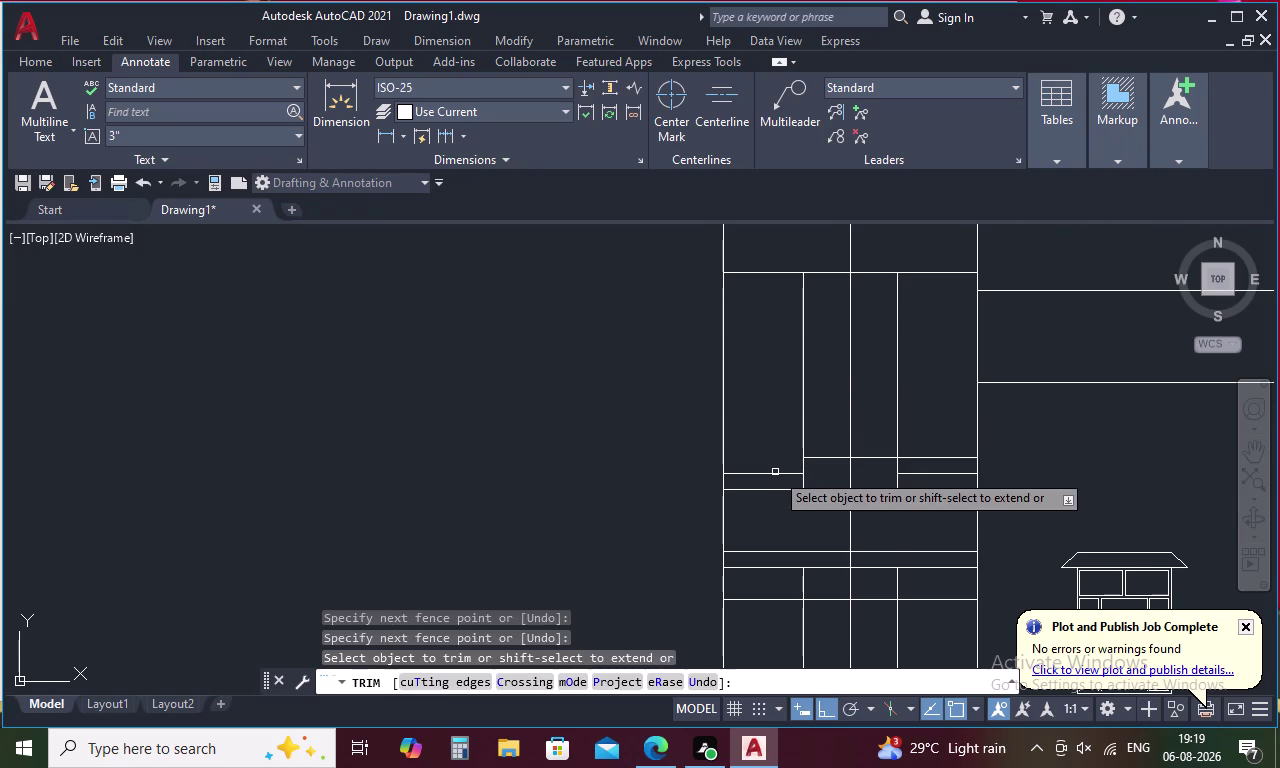
click(775, 475)
drag(825, 437, 826, 443)
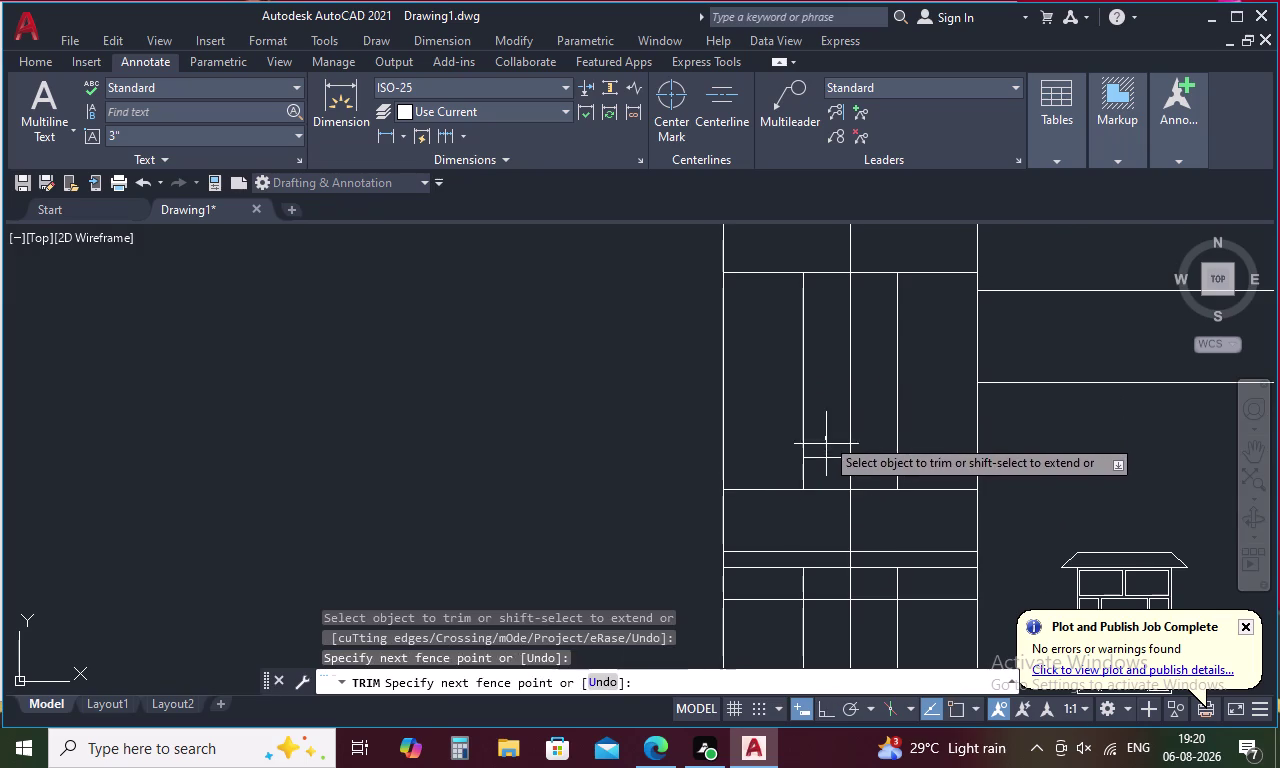
drag(826, 443, 826, 466)
drag(876, 436, 872, 469)
drag(920, 434, 921, 442)
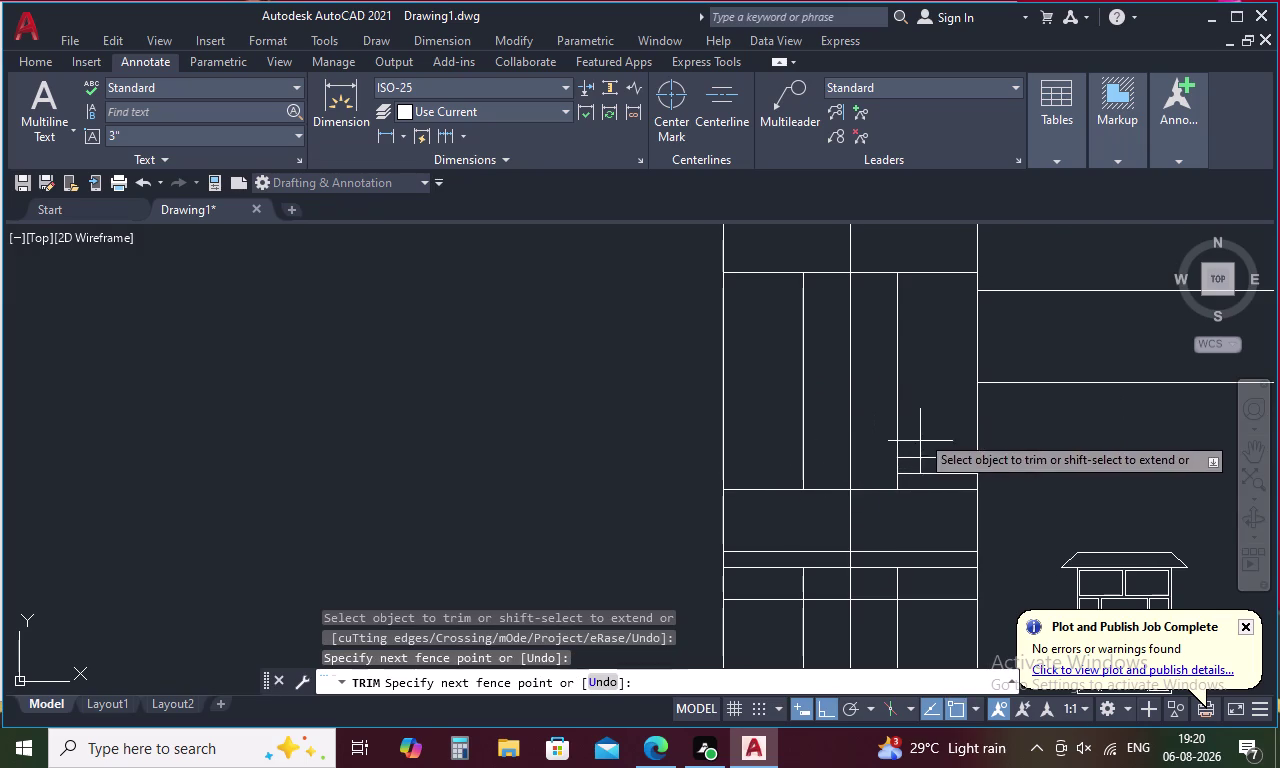
drag(921, 442, 921, 479)
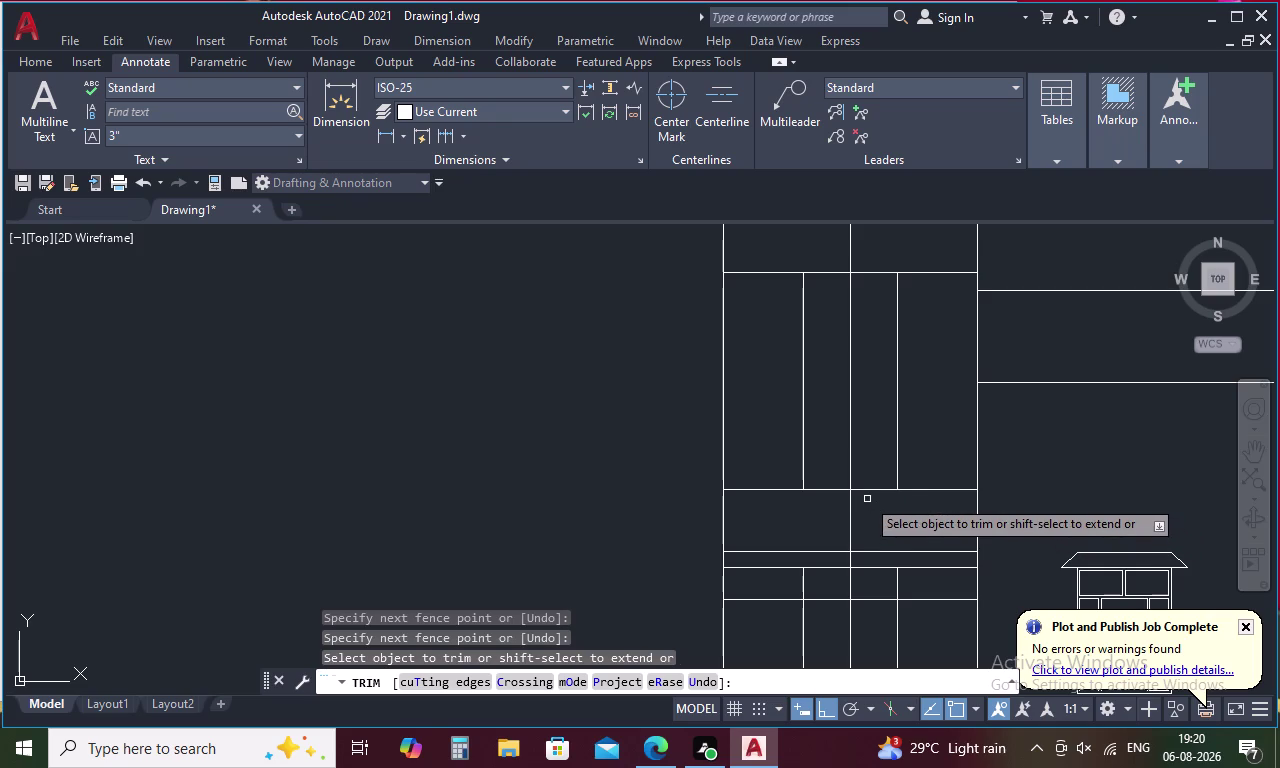
key(ctrl+z)
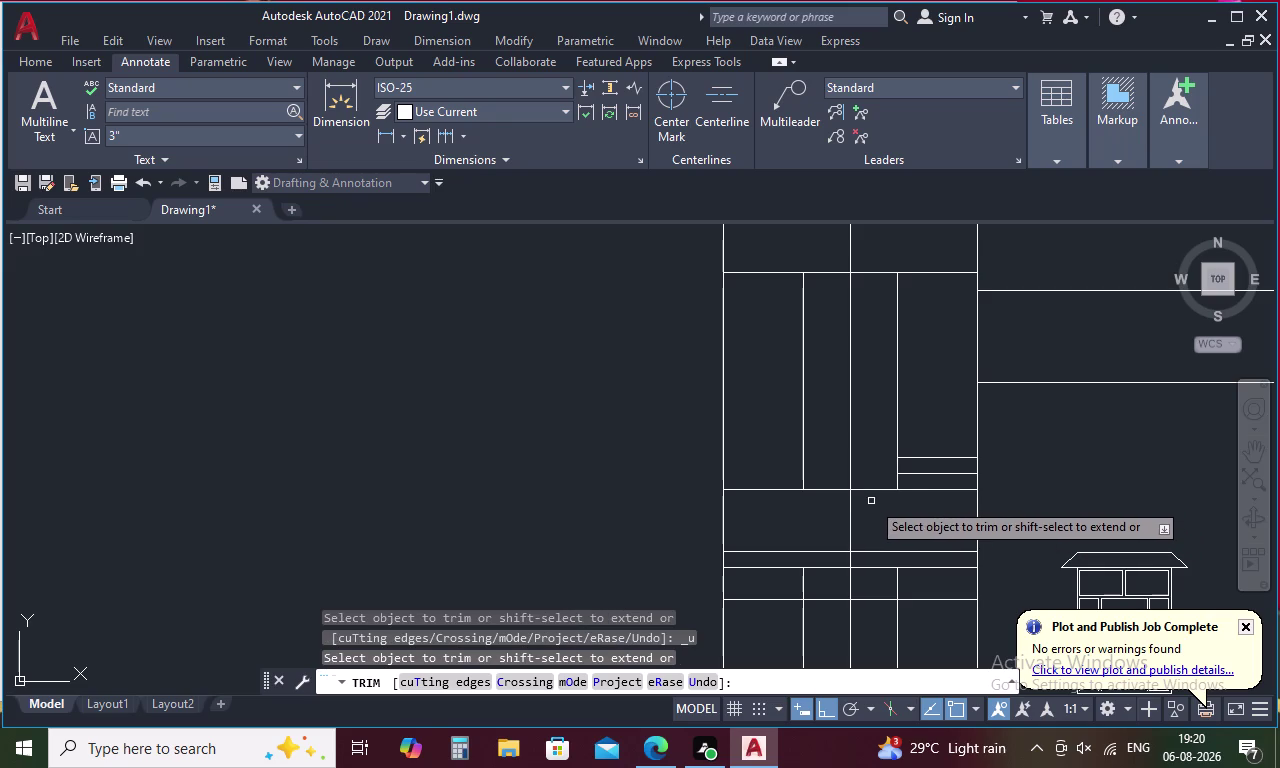
key(ctrl+z)
key(ctrl+z)
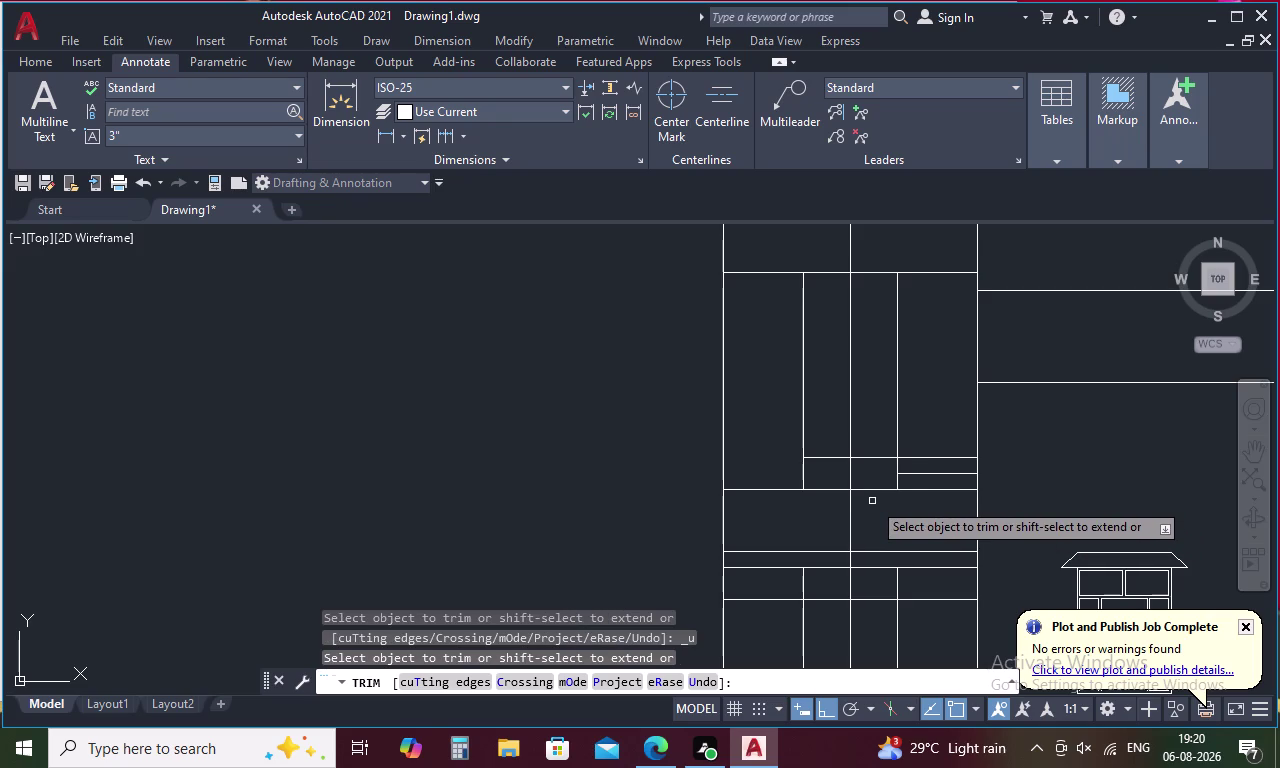
key(ctrl+z)
key(ctrl+z)
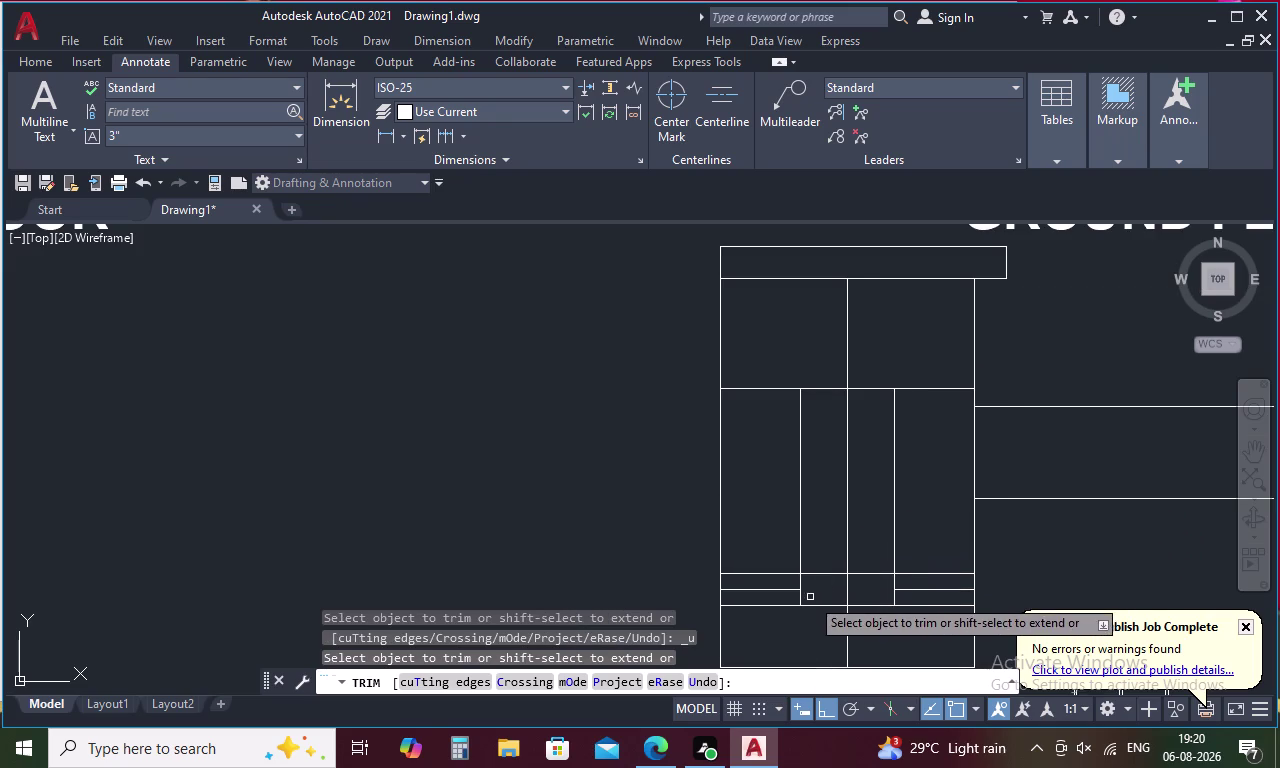
Trim the leftover stray line pieces near the tower bottom.
click(776, 586)
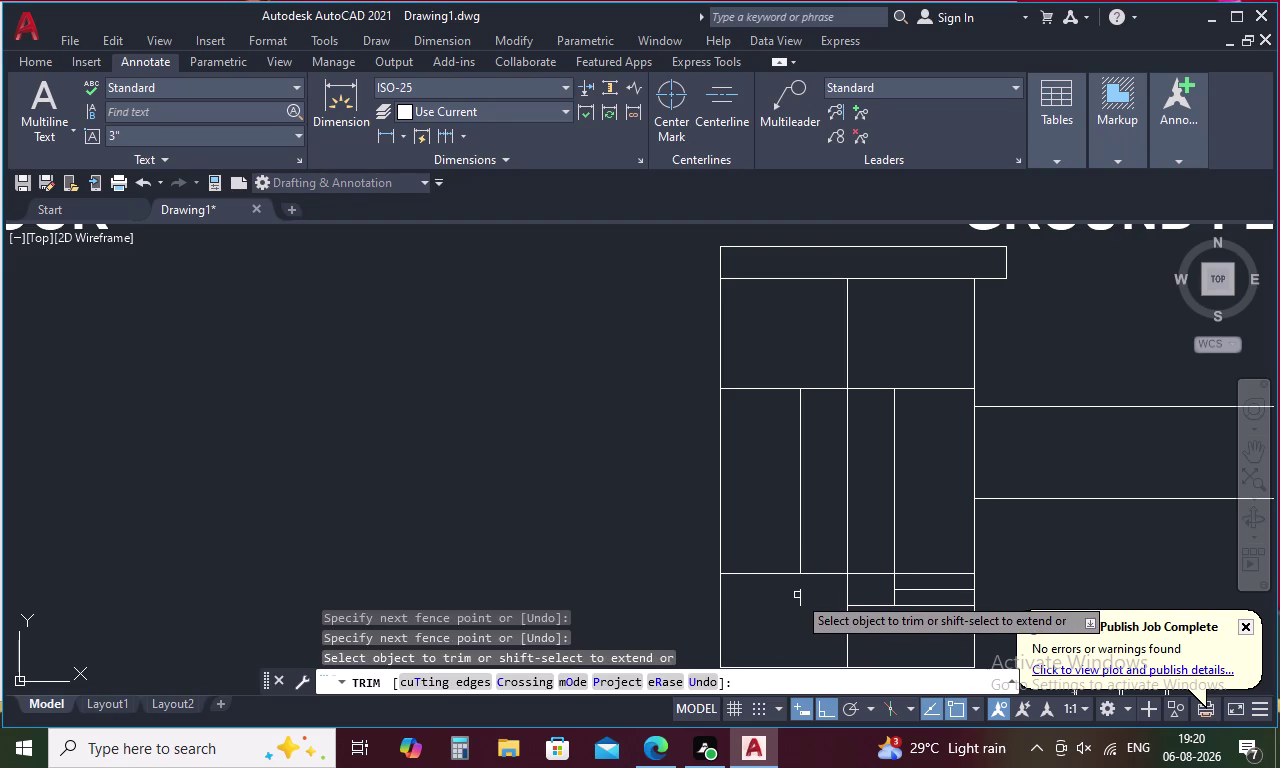
click(797, 595)
click(803, 595)
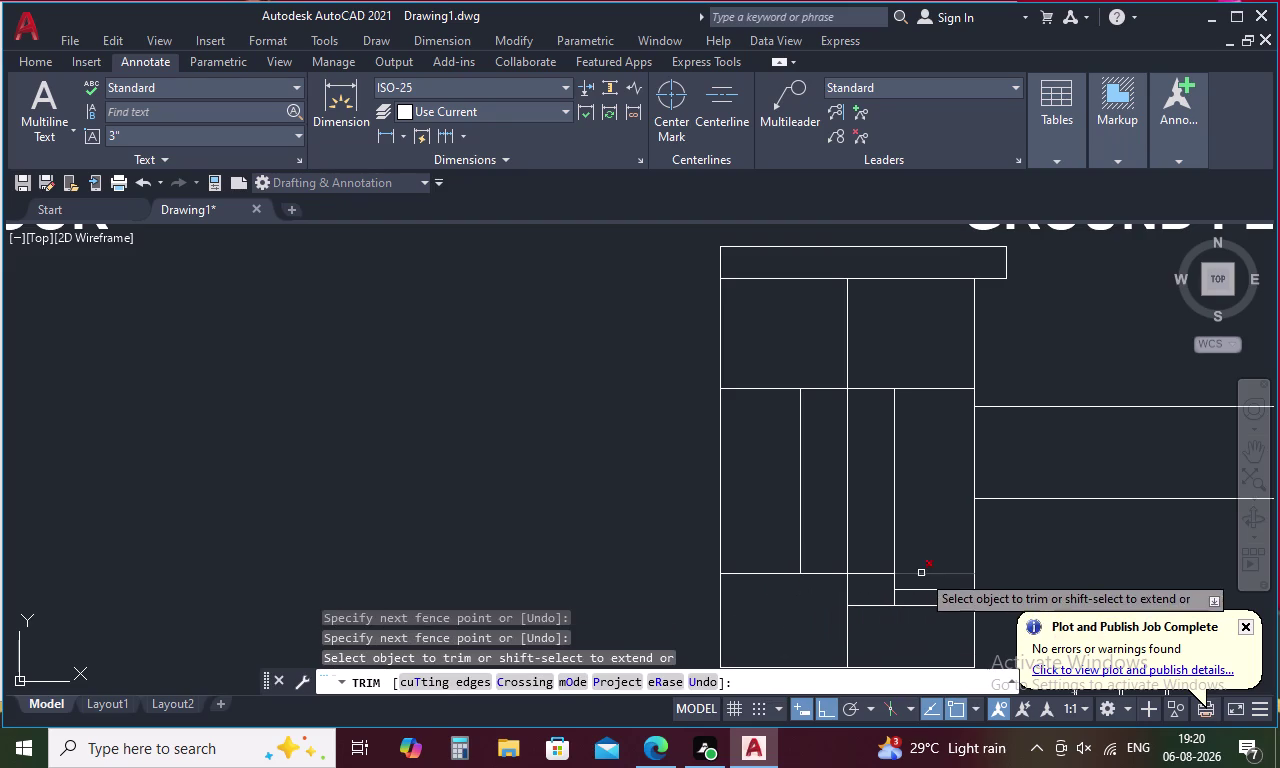
drag(920, 584, 876, 600)
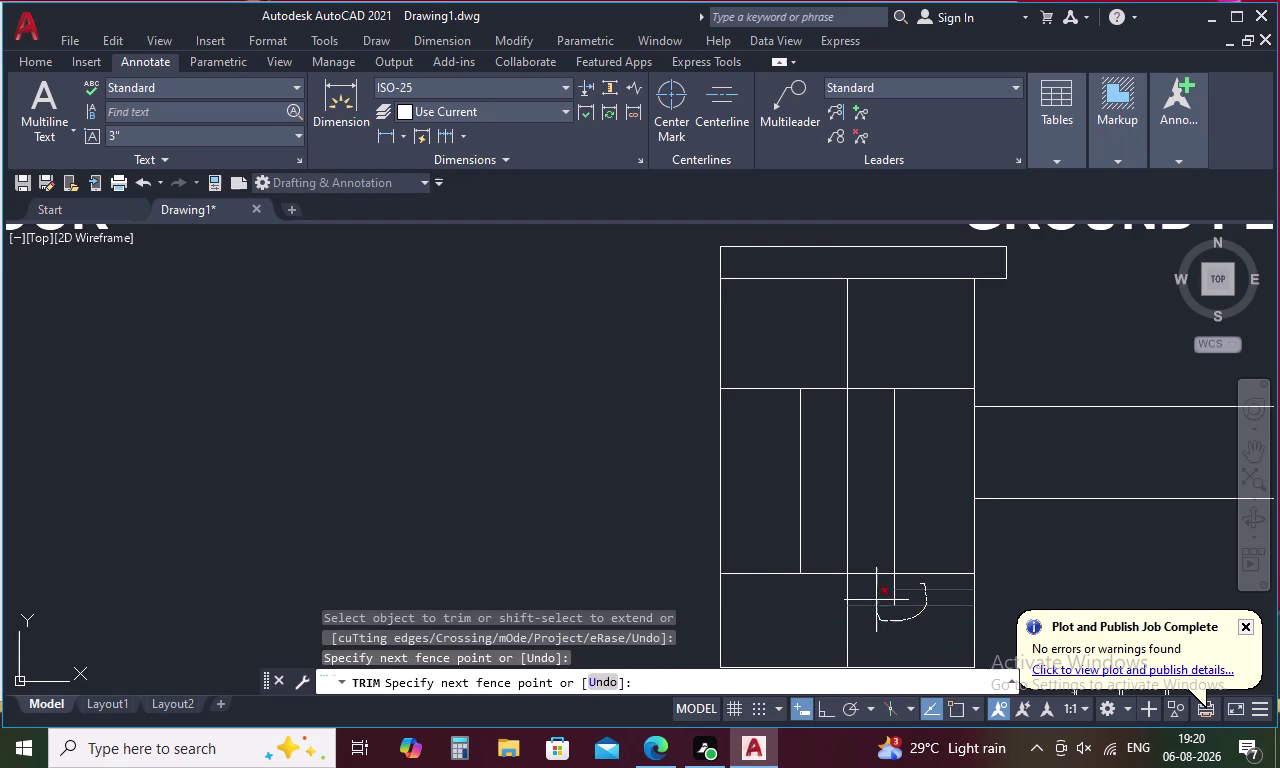
drag(876, 600, 905, 596)
middle_drag(898, 594, 896, 567)
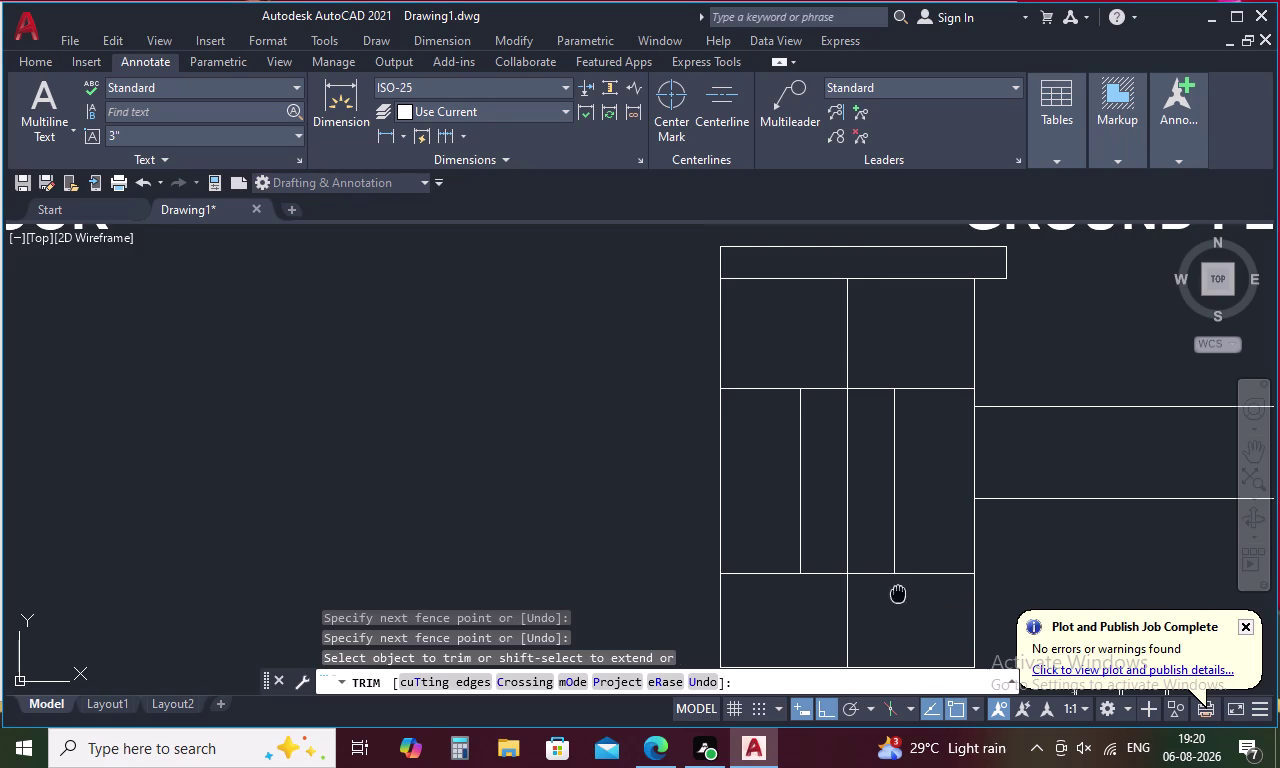
middle_drag(896, 567, 870, 478)
scroll(down, 3)
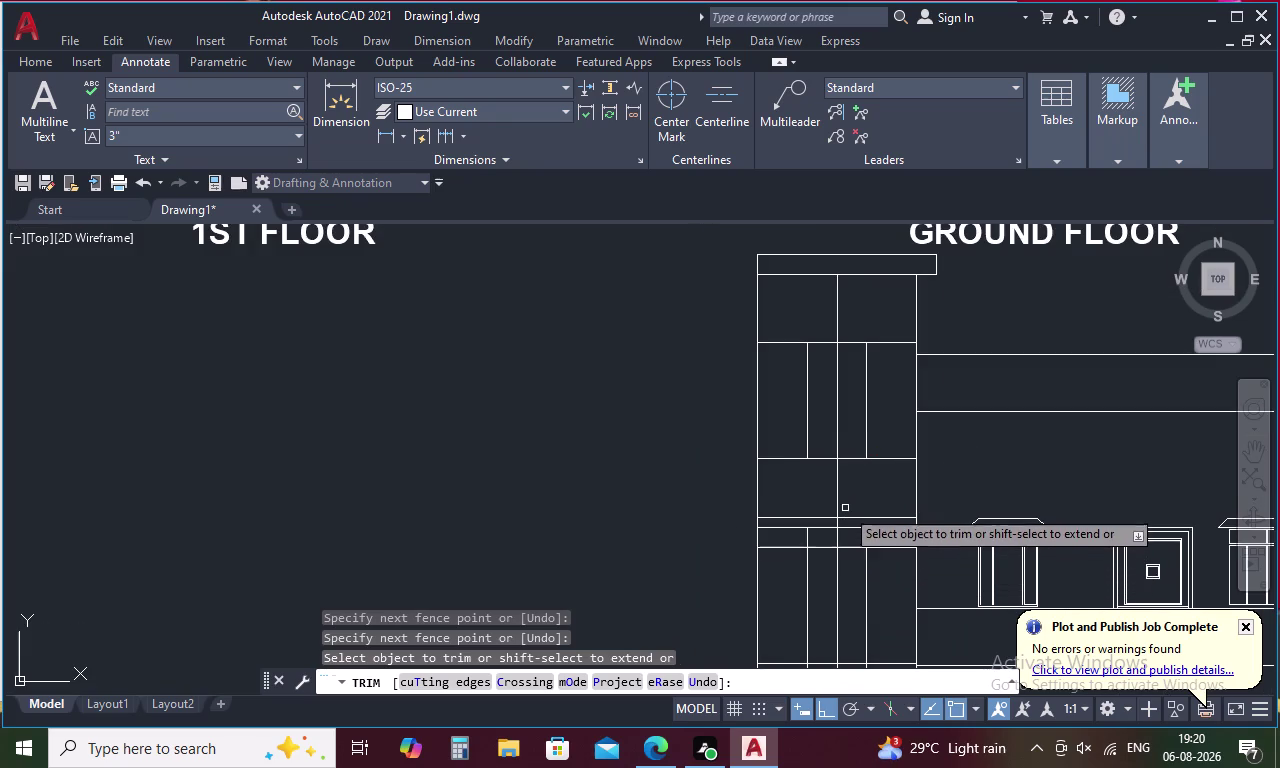
Fence-trim the stray lines in the upper tower section.
drag(884, 536, 867, 536)
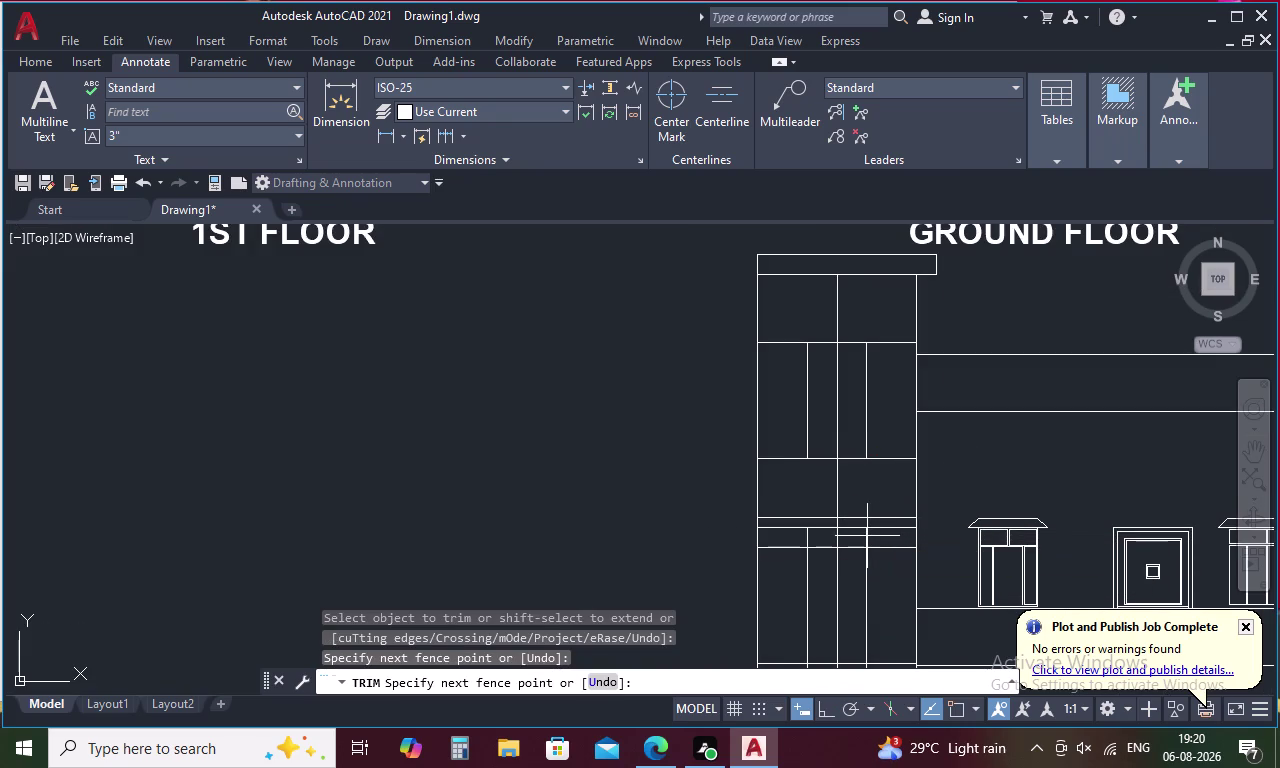
drag(867, 536, 857, 540)
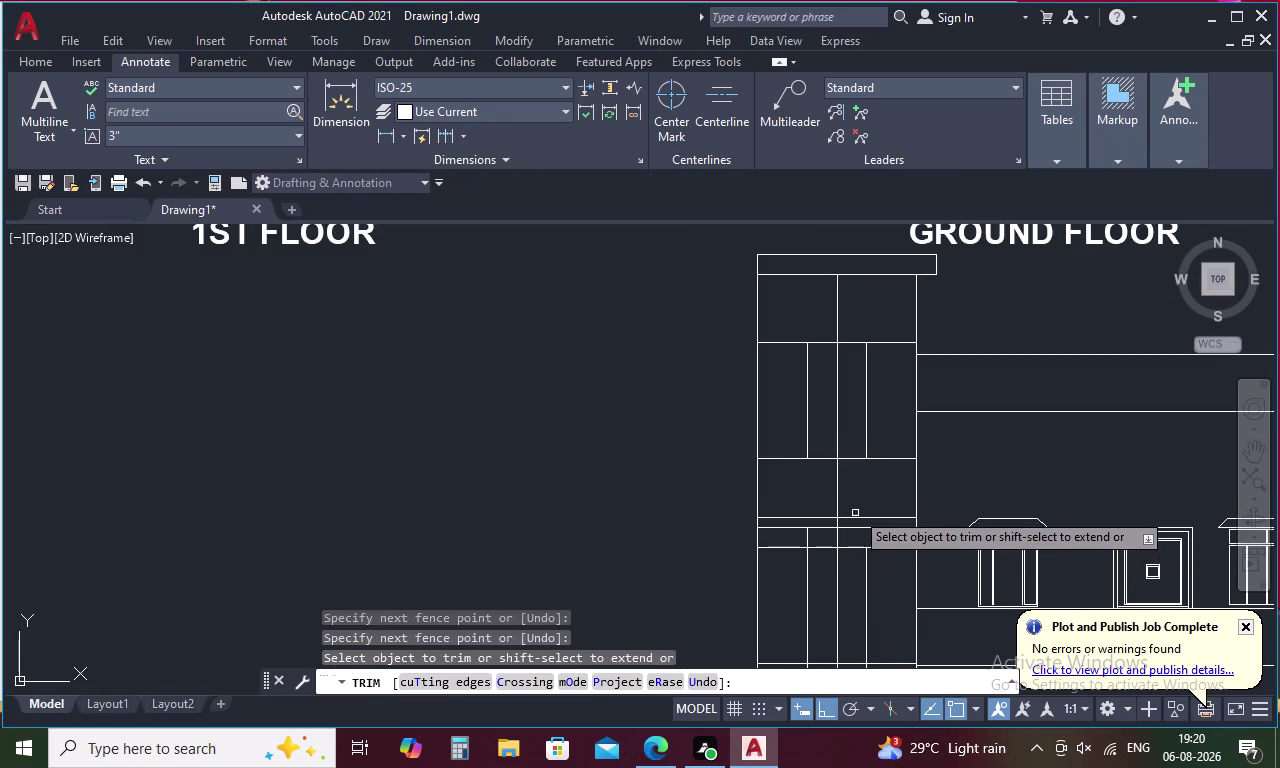
drag(855, 511, 855, 528)
drag(801, 508, 811, 540)
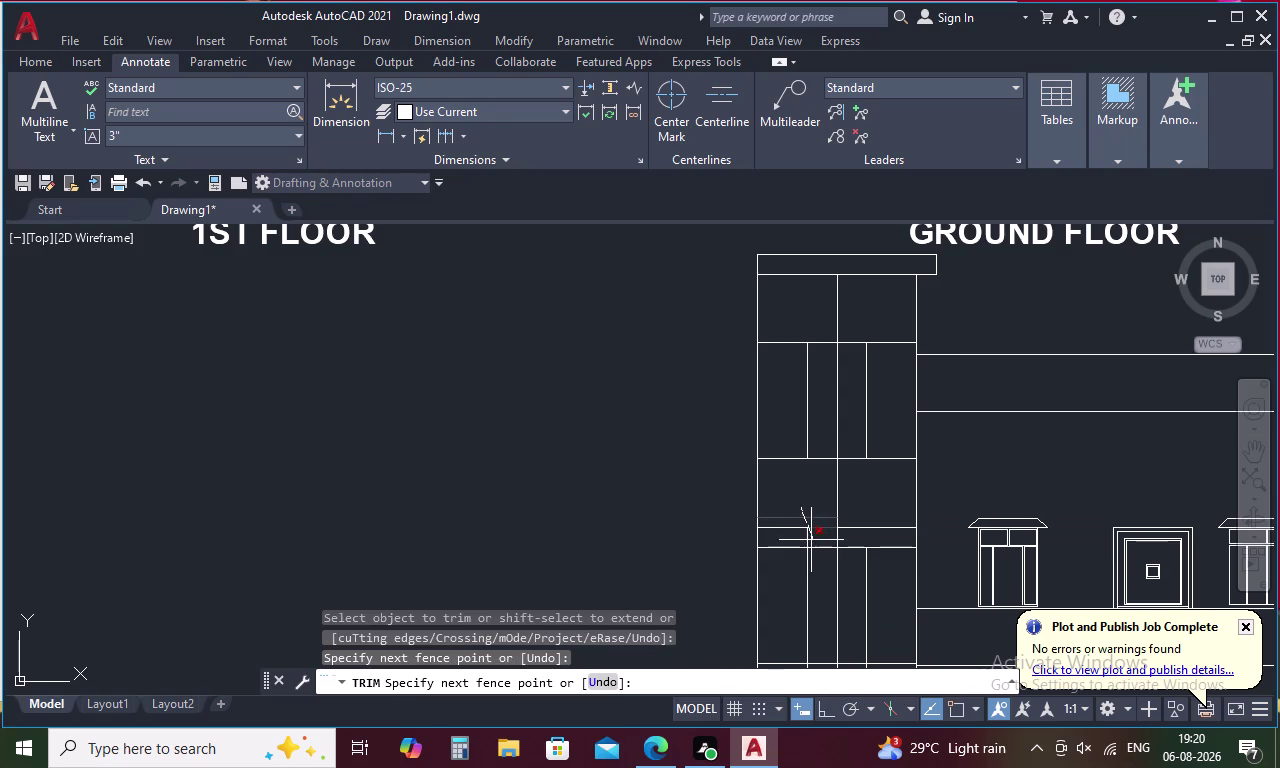
drag(811, 540, 794, 521)
click(857, 525)
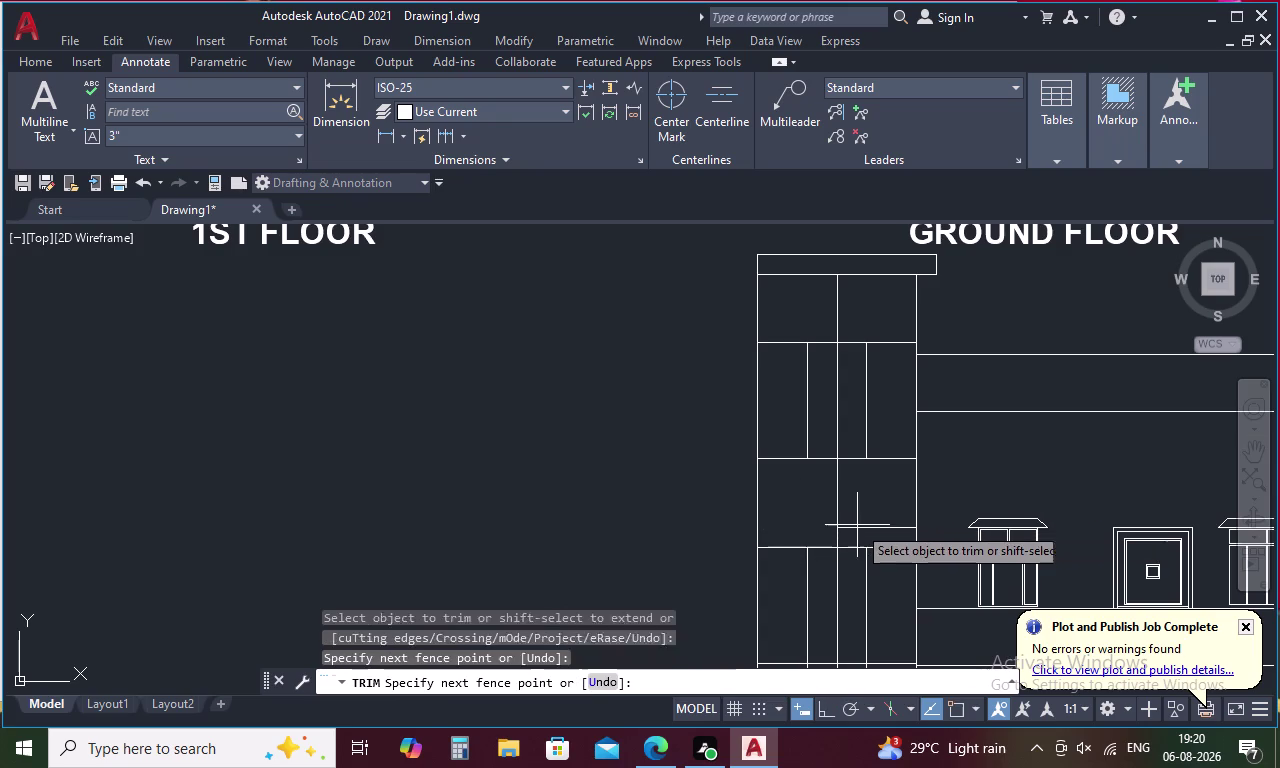
click(859, 534)
Trim the last stray lines above the grilles.
middle_drag(861, 495, 846, 410)
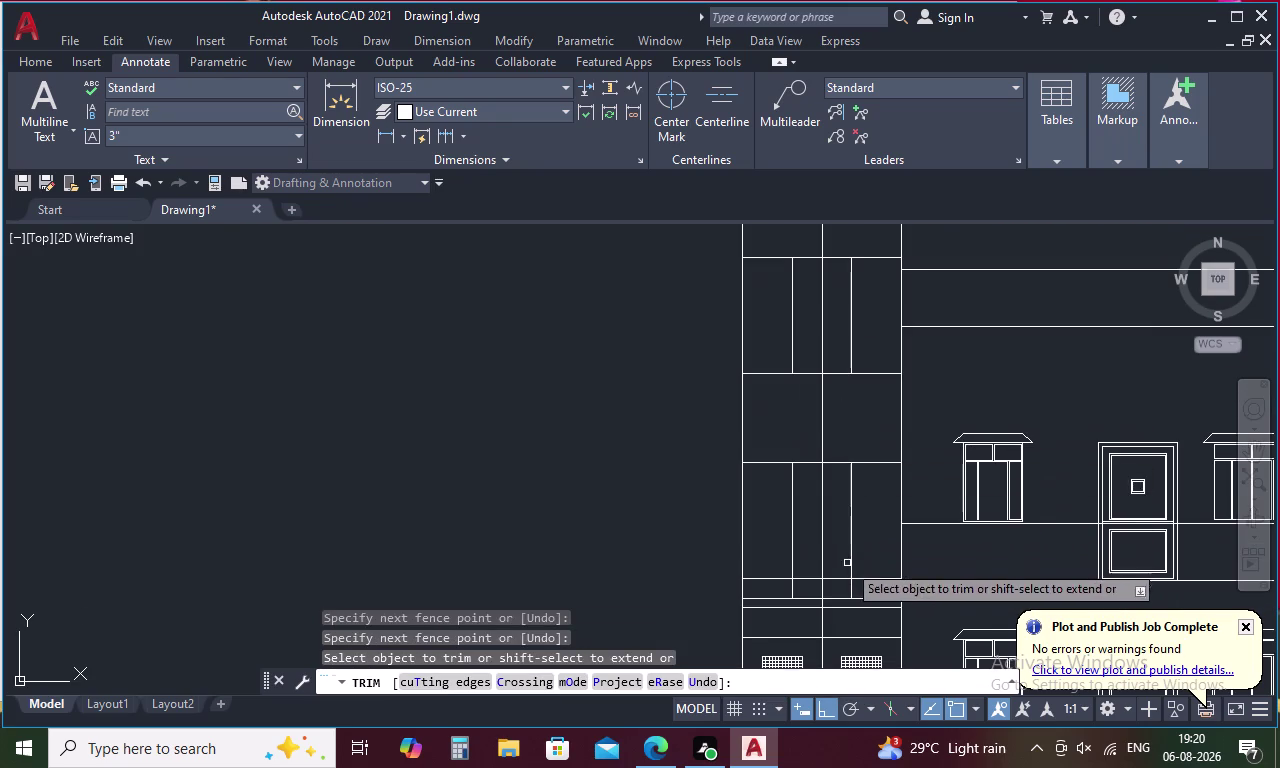
middle_drag(859, 602, 821, 504)
drag(816, 526, 825, 508)
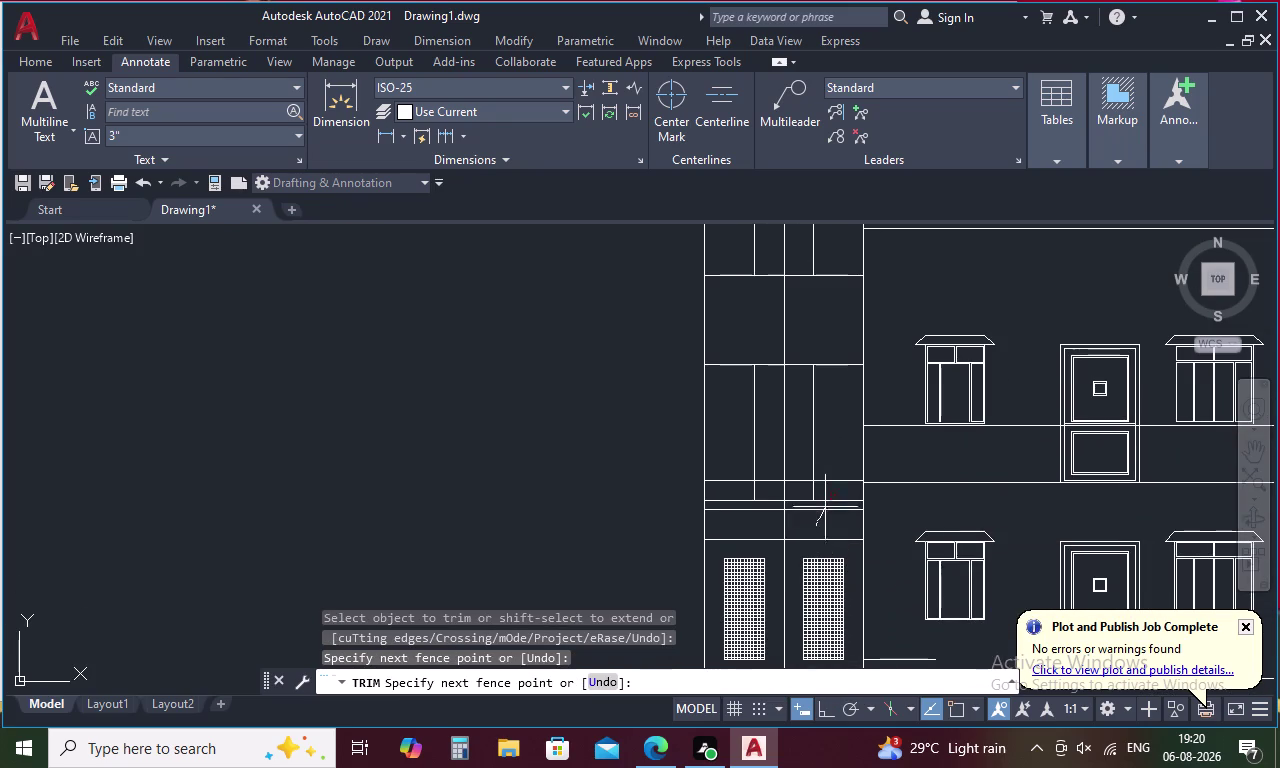
drag(825, 508, 806, 511)
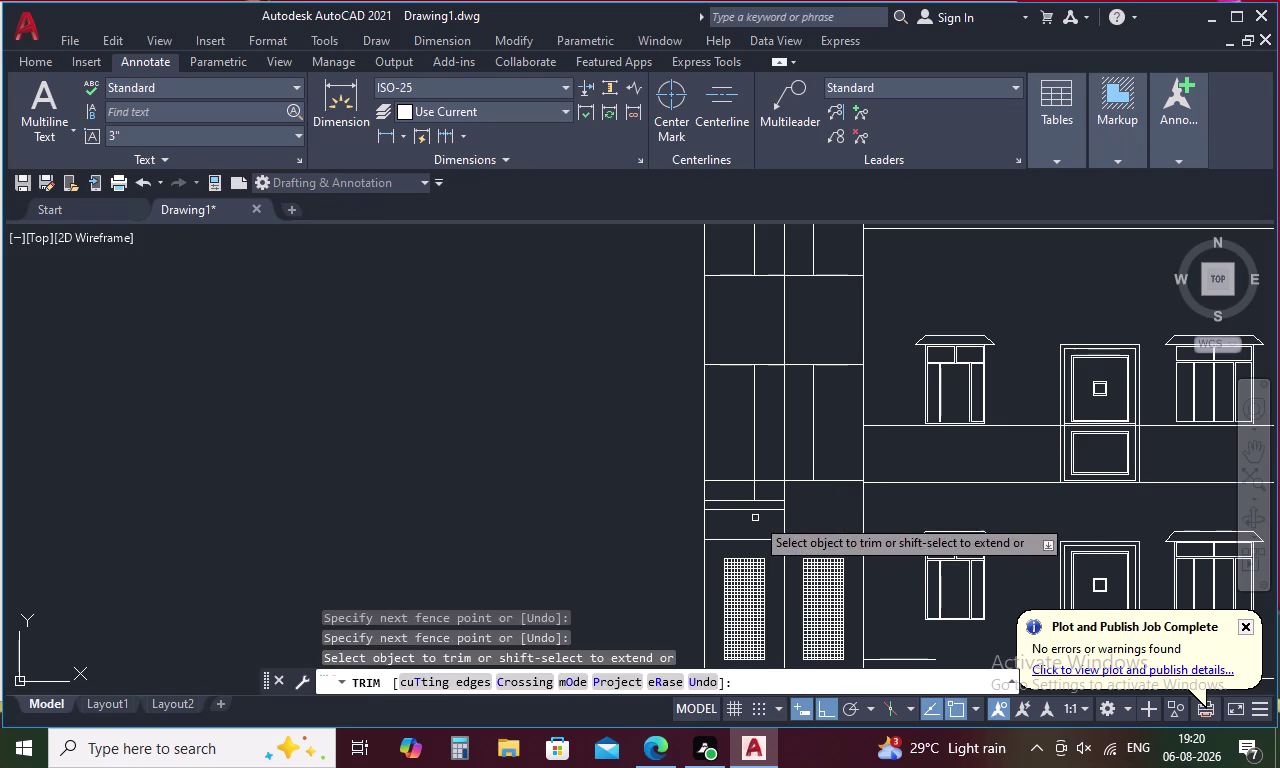
drag(754, 517, 742, 504)
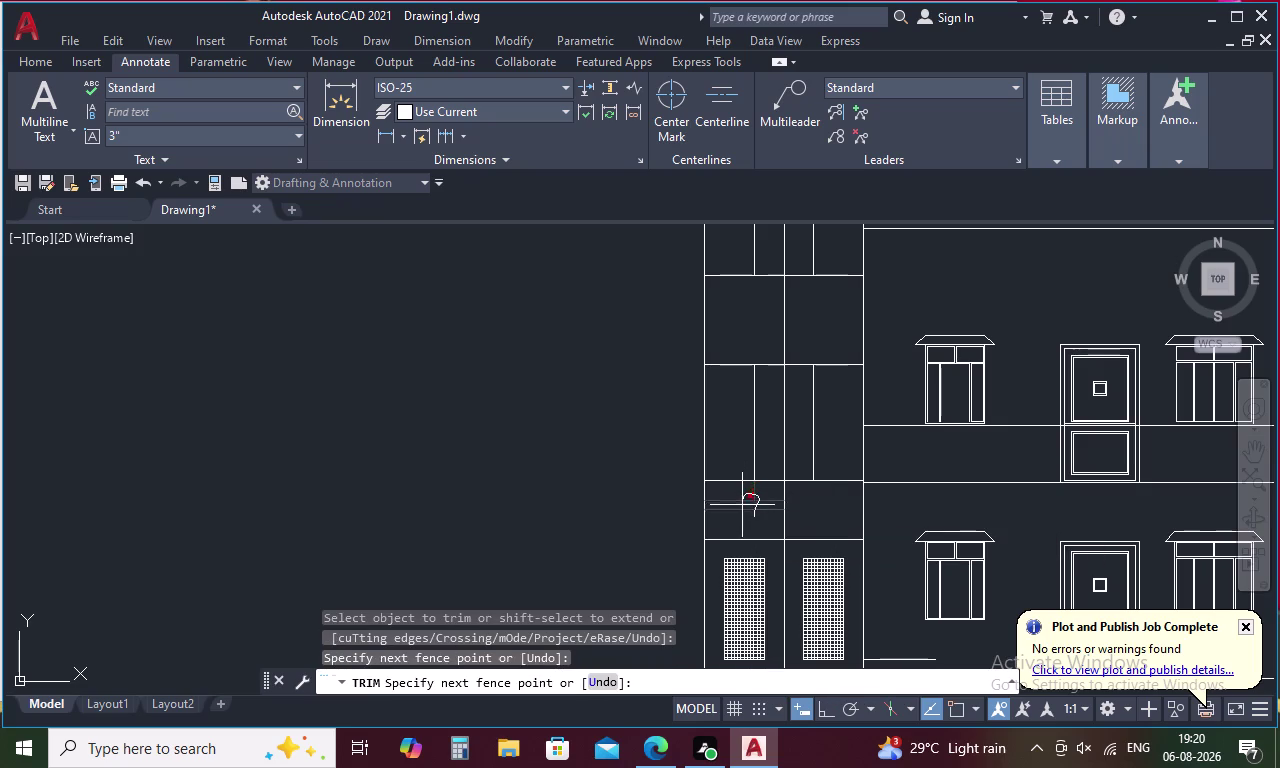
drag(742, 504, 742, 506)
key(Escape)
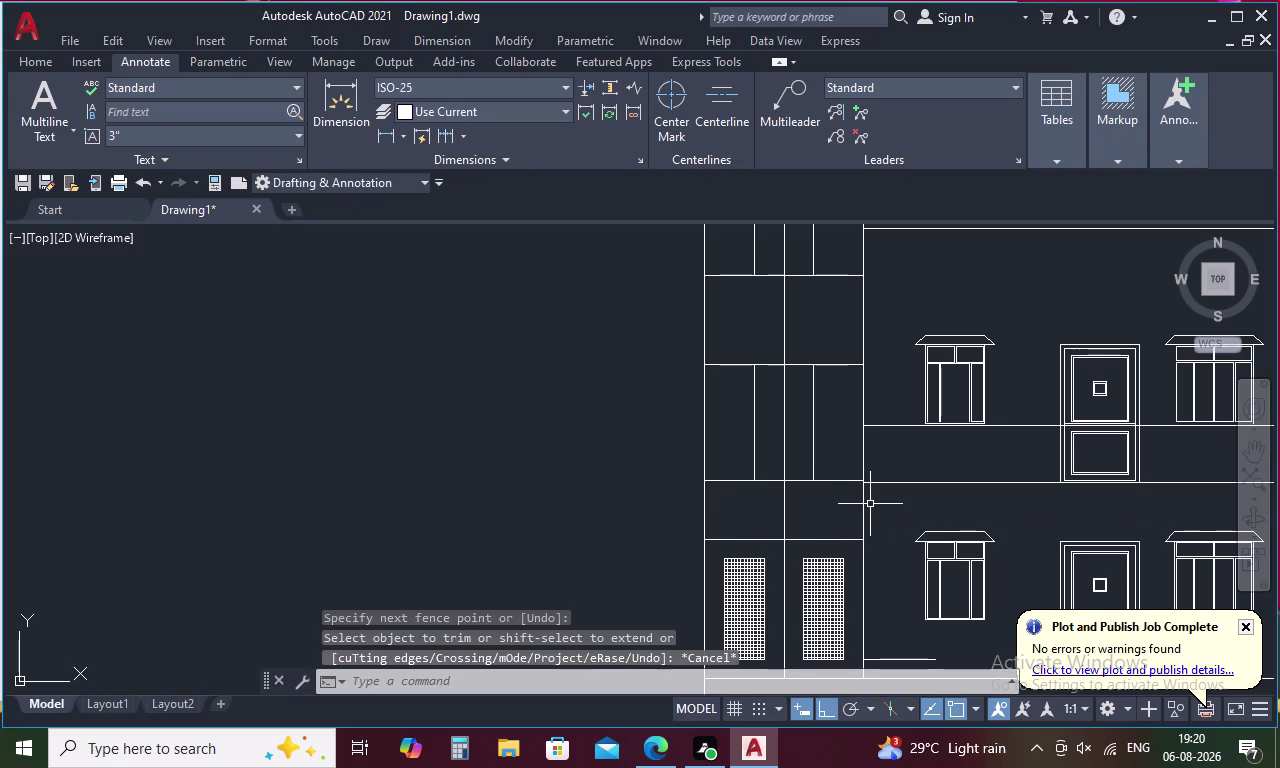
key(f)
key(space)
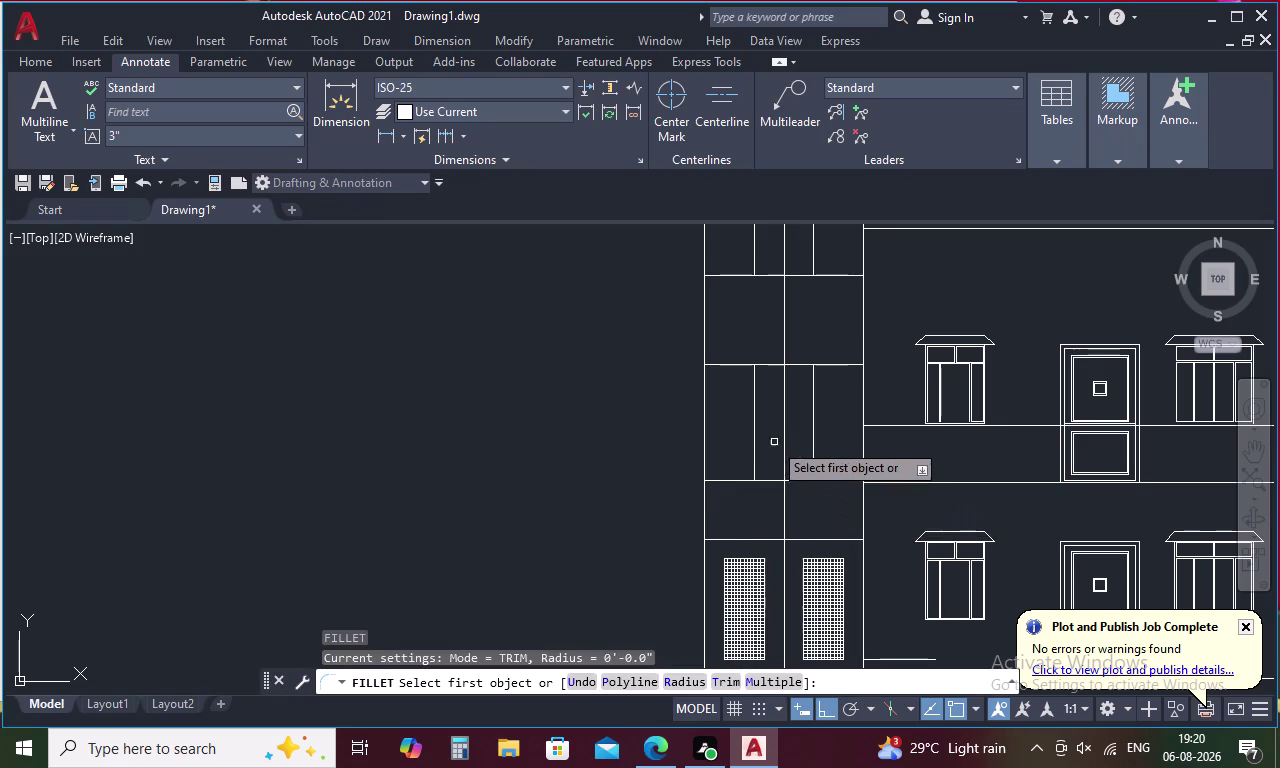
Fillet the first opening's sides into rounded top and bottom ends.
click(753, 406)
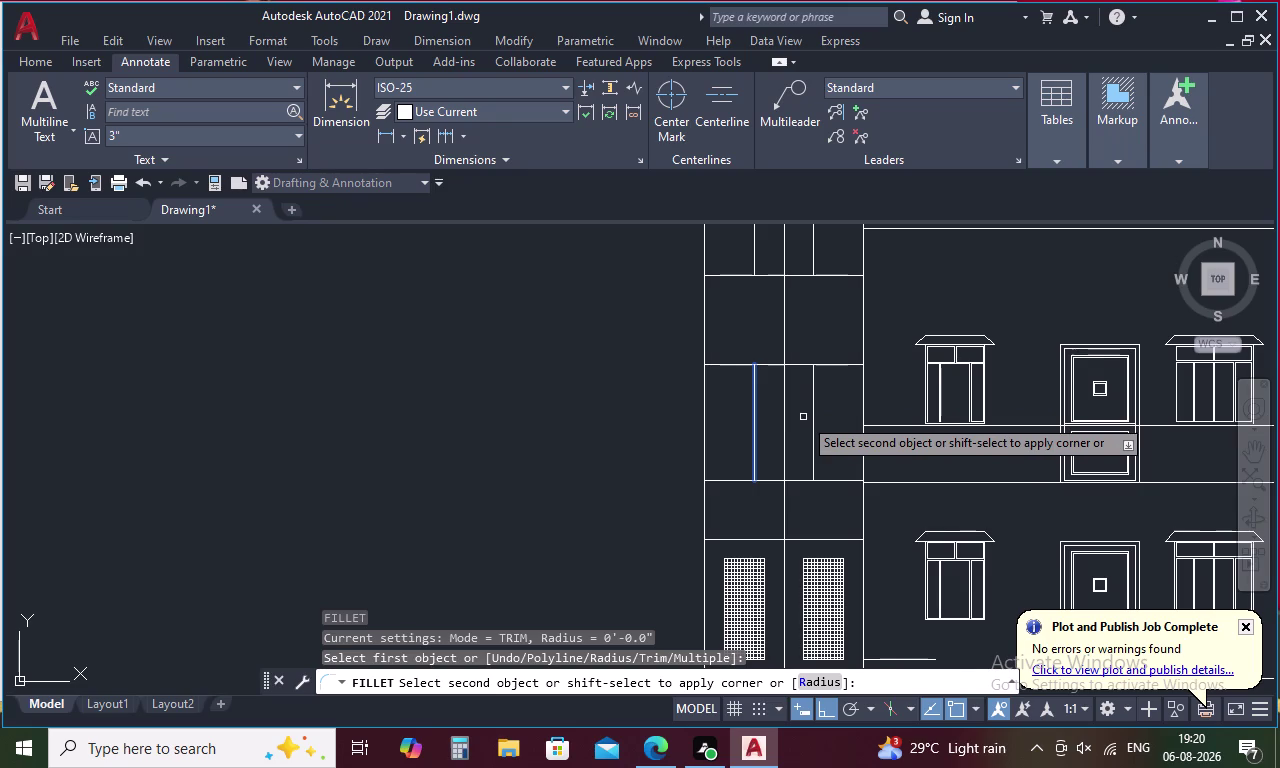
click(811, 404)
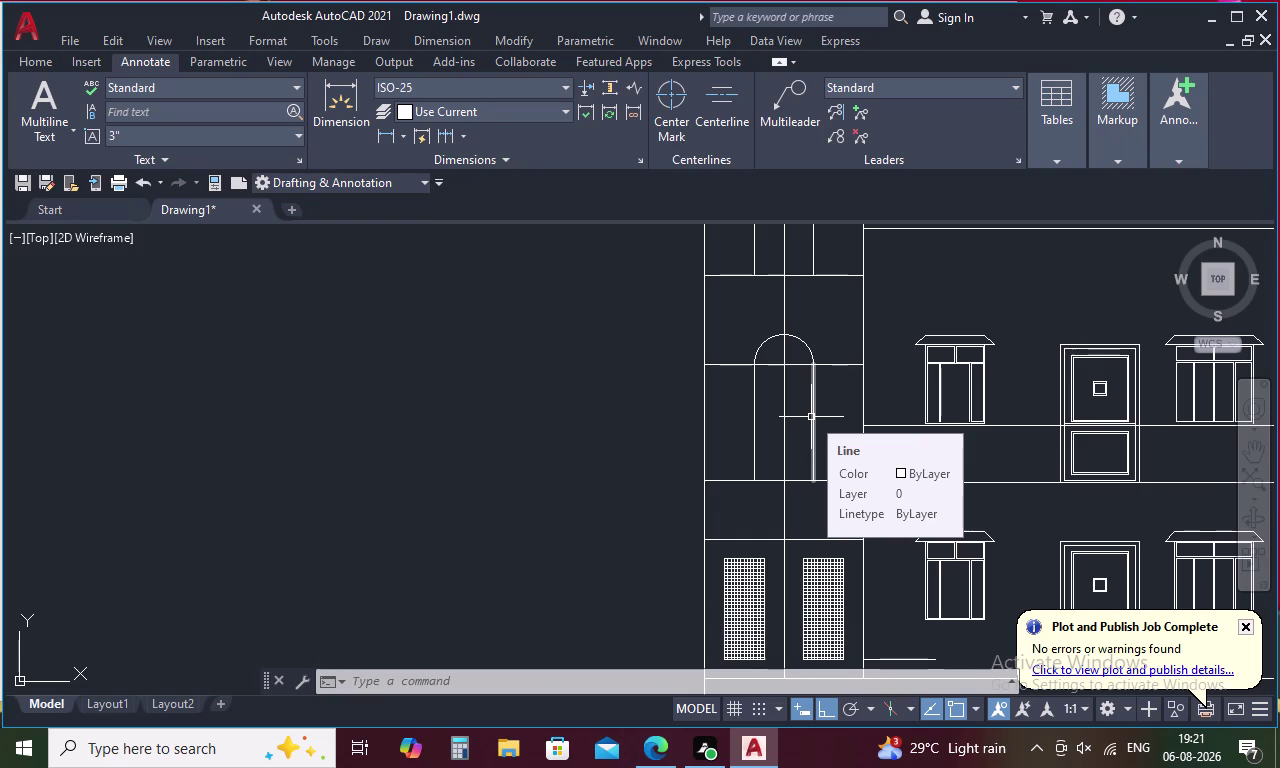
key(space)
click(812, 448)
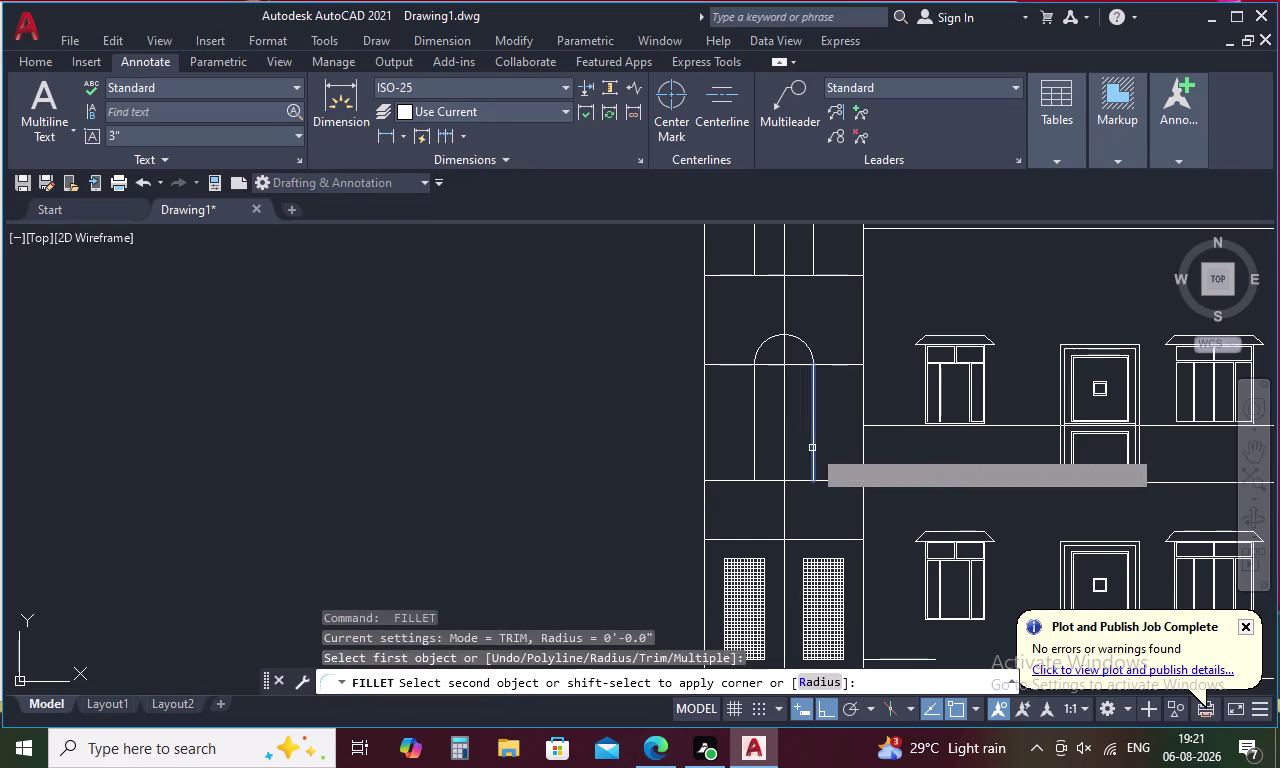
click(754, 465)
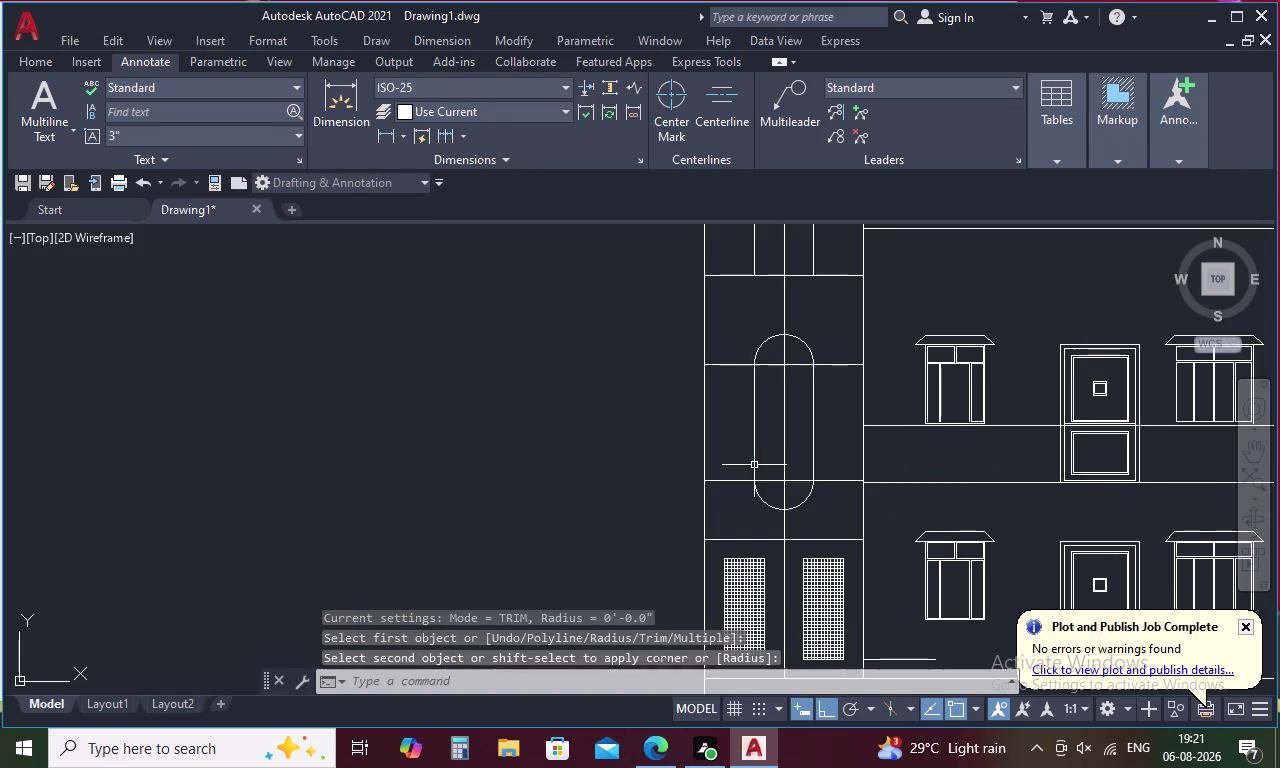
Fillet the ends of the upper and lower openings into arches.
key(space)
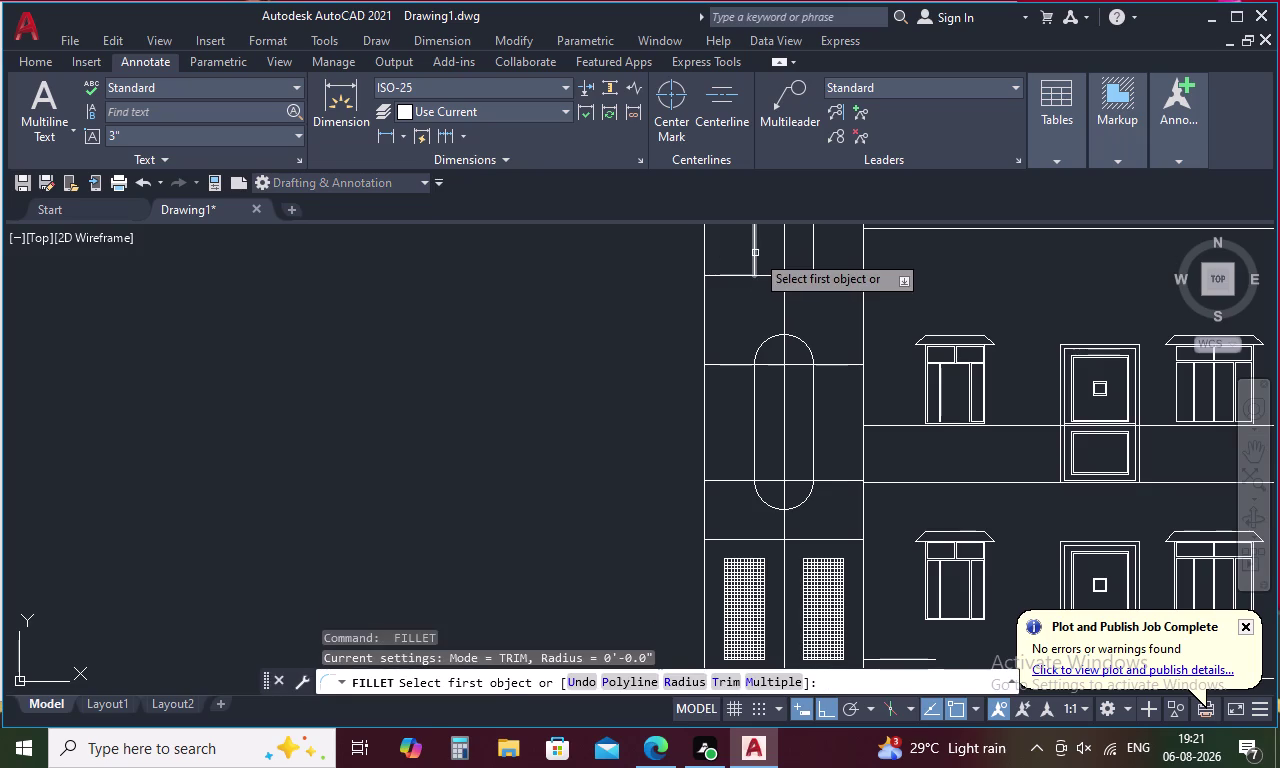
click(755, 253)
click(813, 249)
scroll(down, 3)
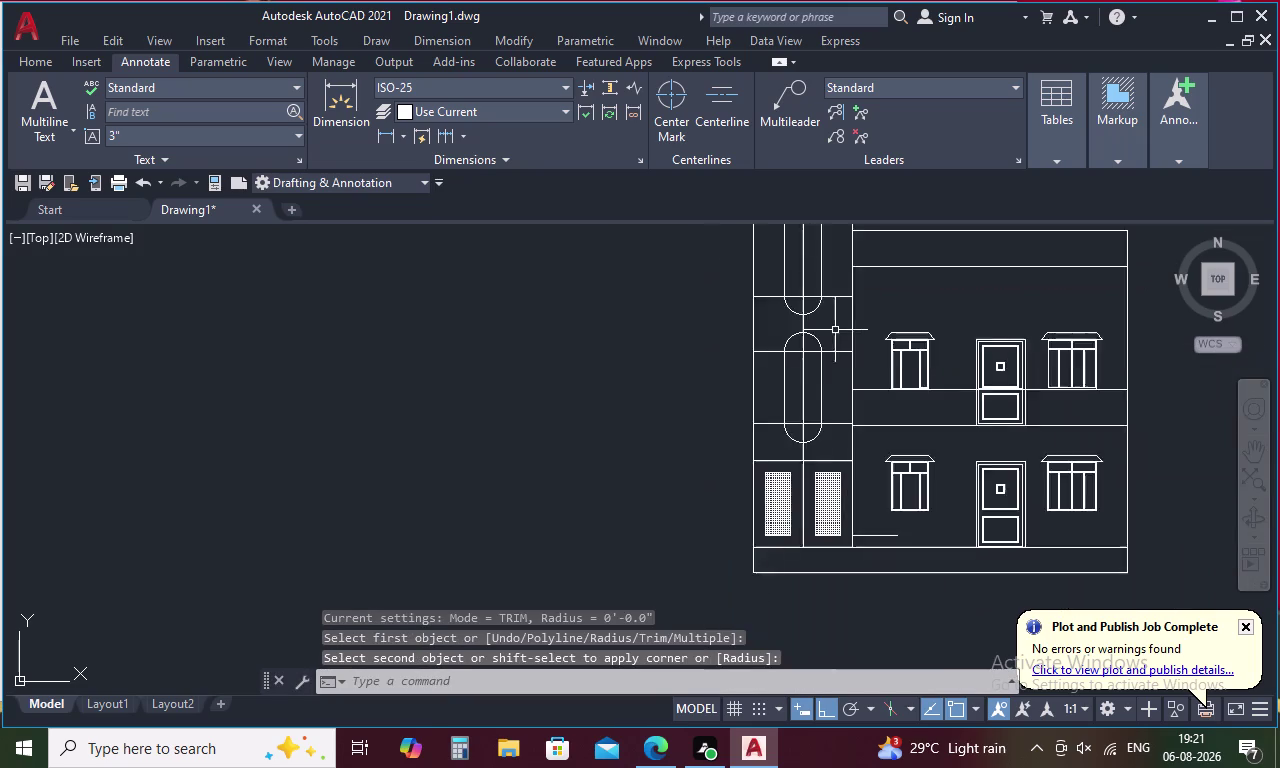
scroll(down, 3)
middle_drag(831, 289, 841, 372)
key(space)
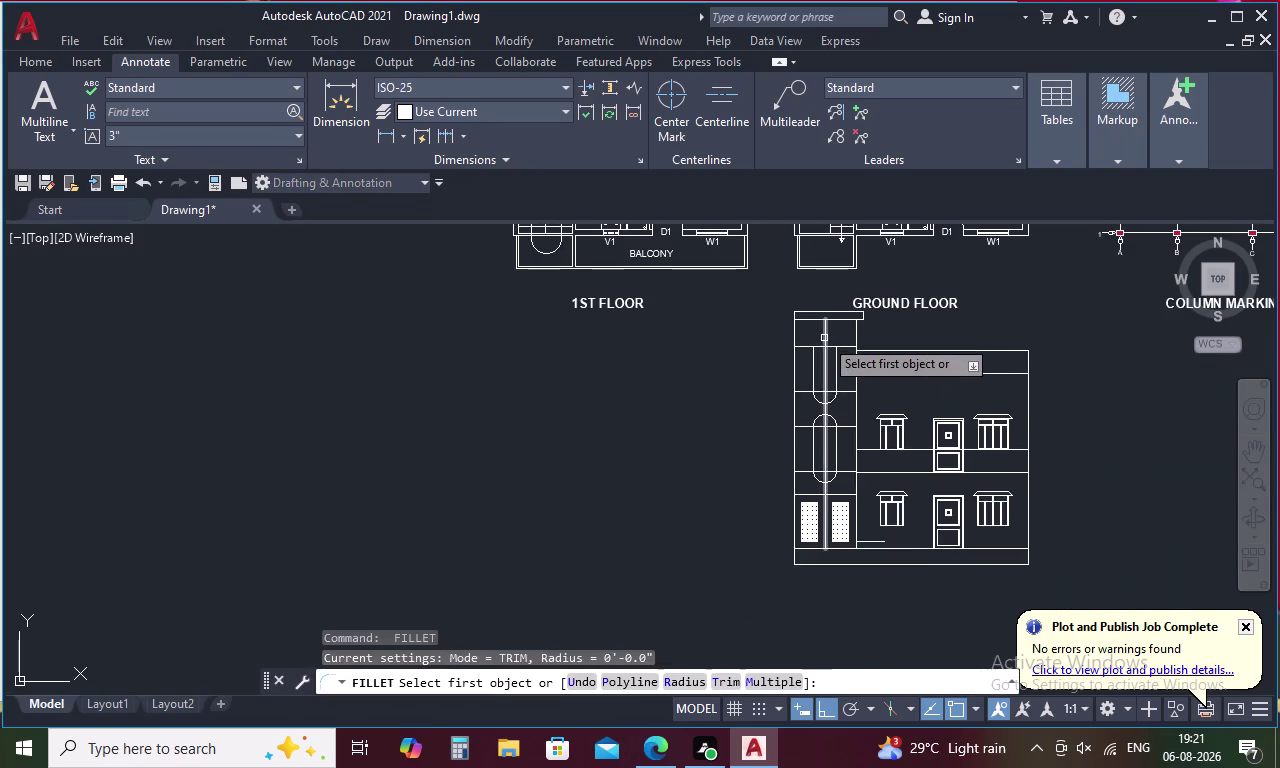
scroll(up, 3)
click(796, 385)
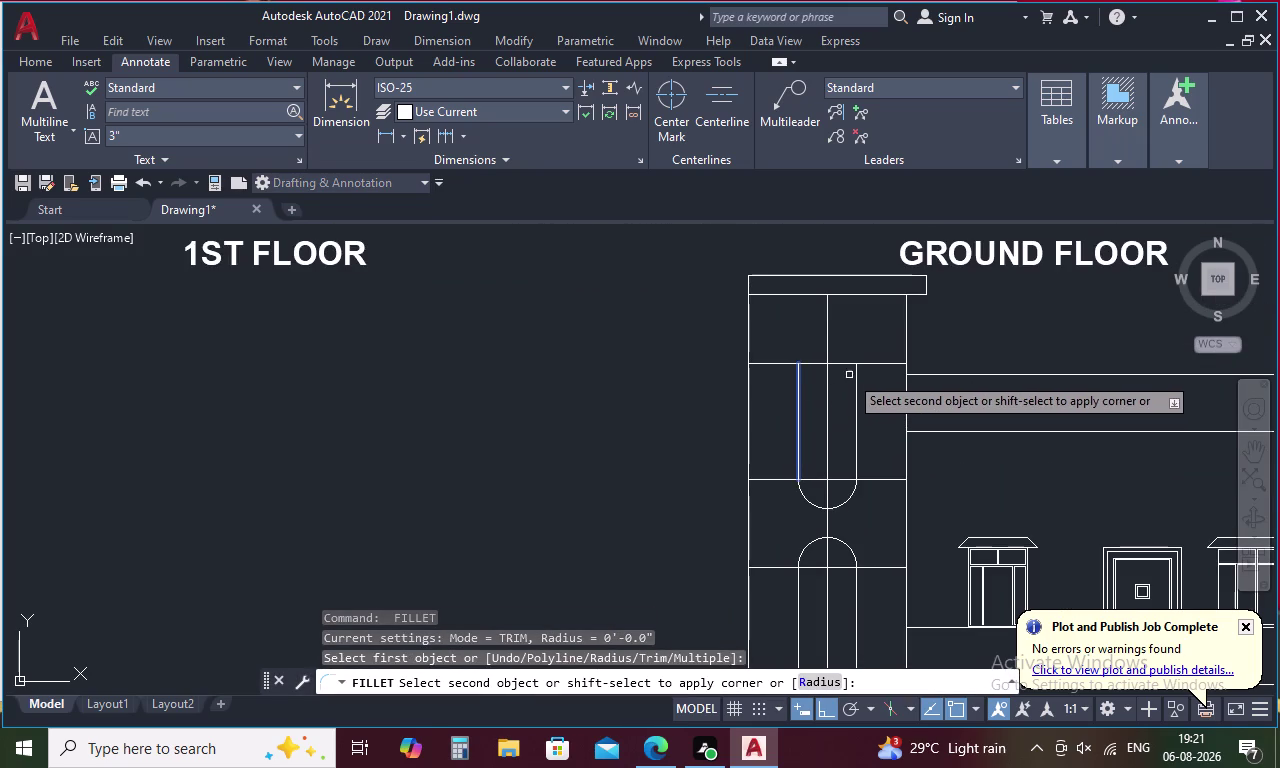
click(855, 373)
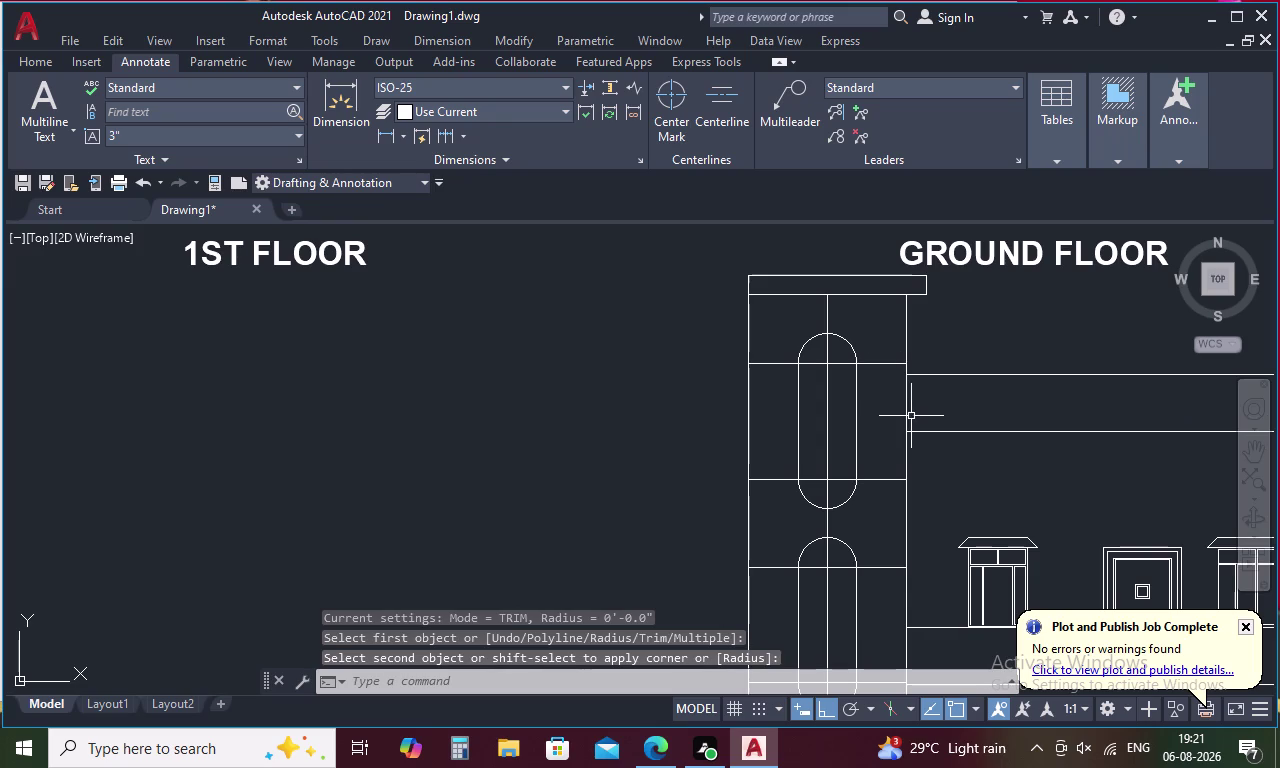
key(Escape)
scroll(down, 3)
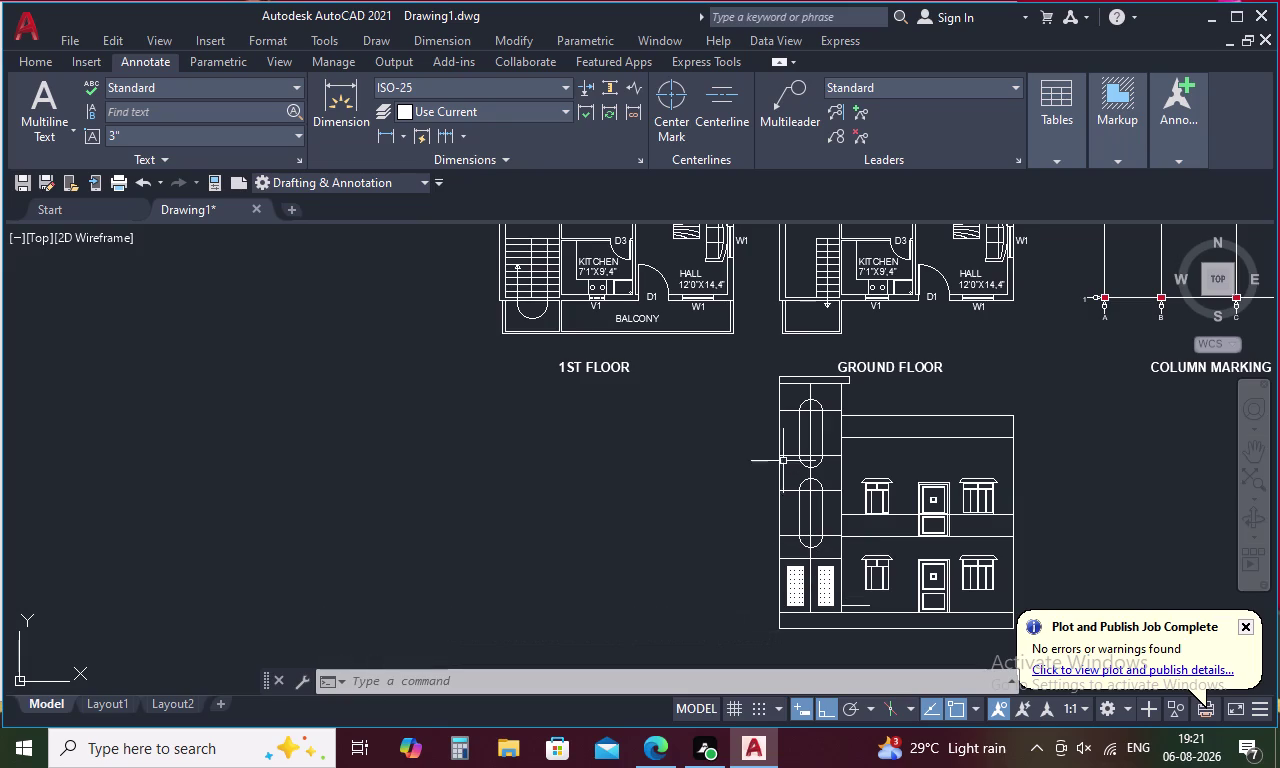
key(Escape)
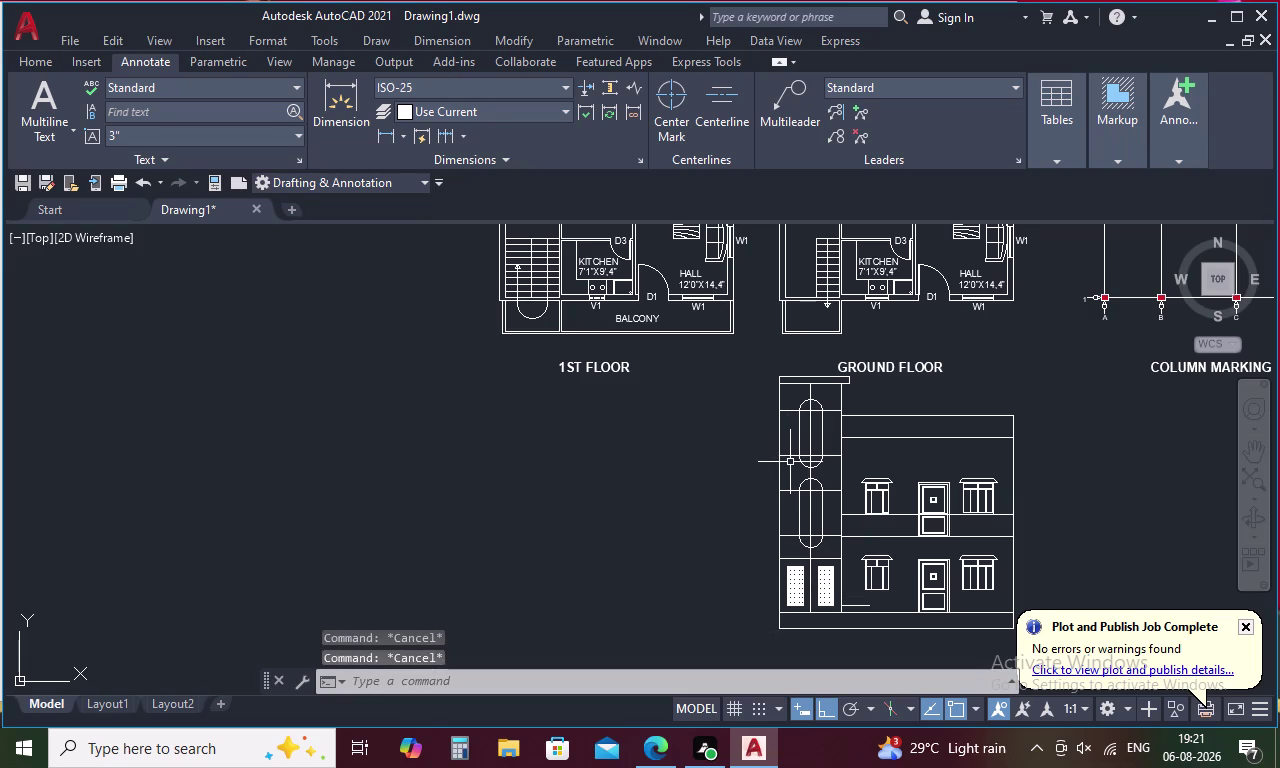
Trim six stray segments between the tower windows and near its base.
text(TR)
key(space)
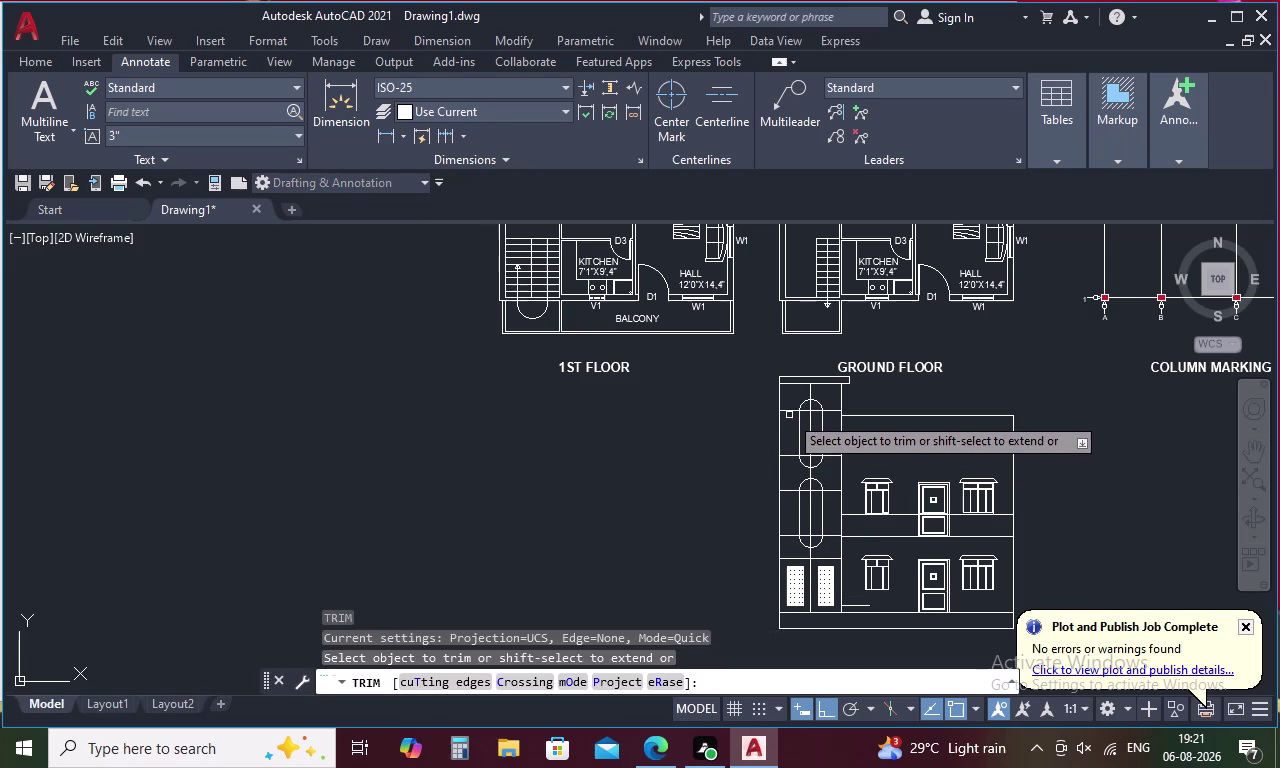
click(789, 410)
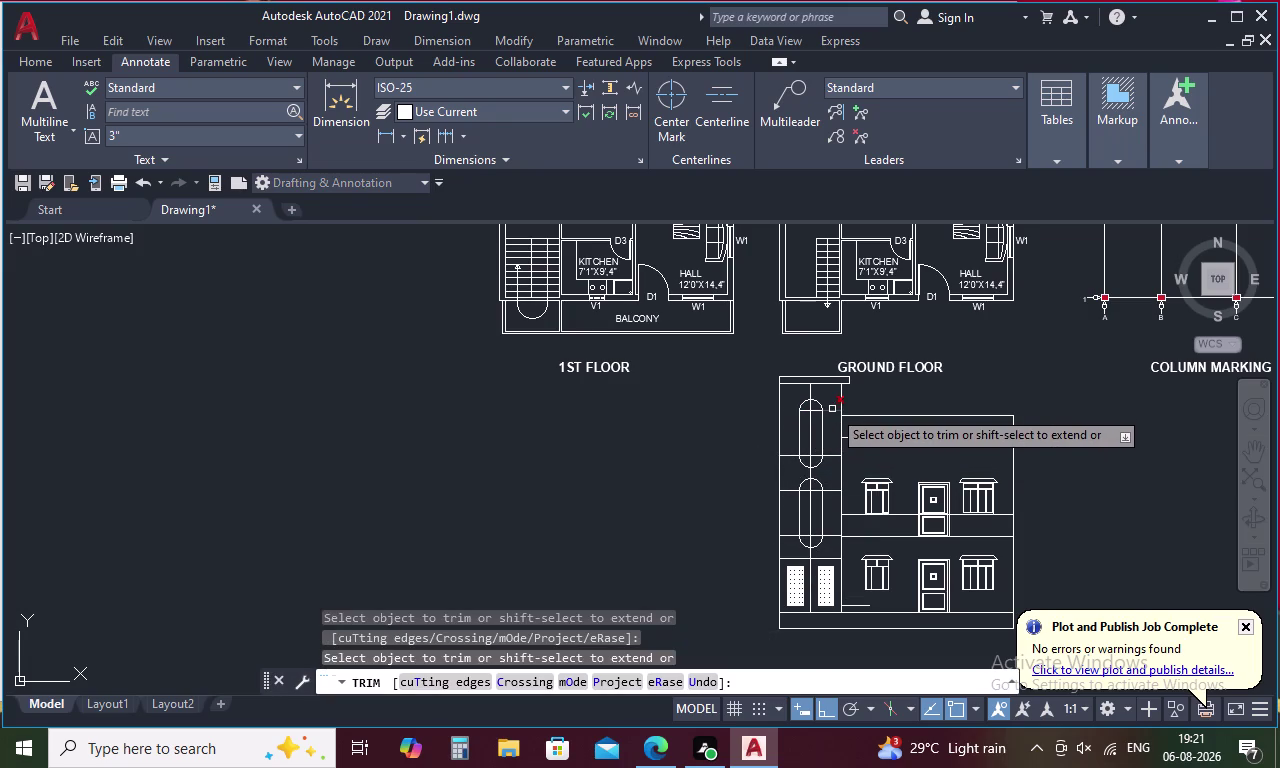
click(832, 409)
click(833, 458)
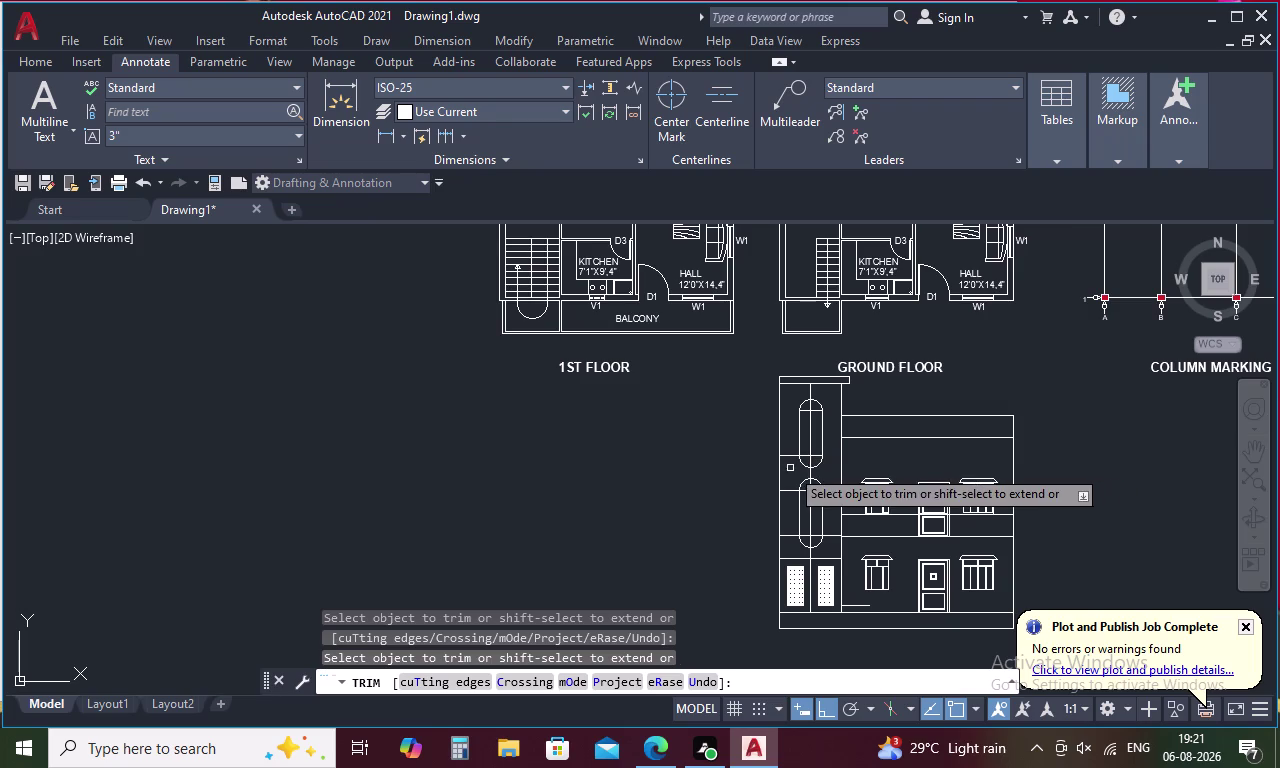
click(788, 455)
click(788, 491)
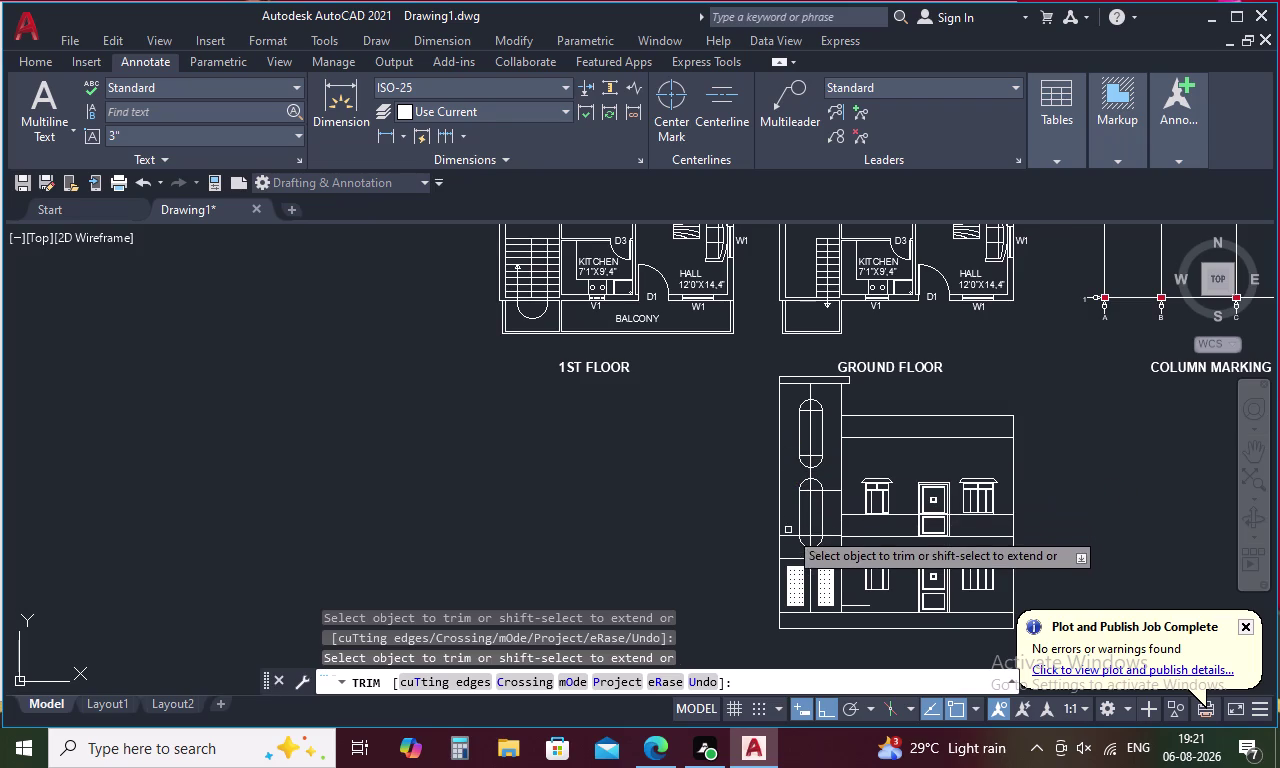
click(789, 537)
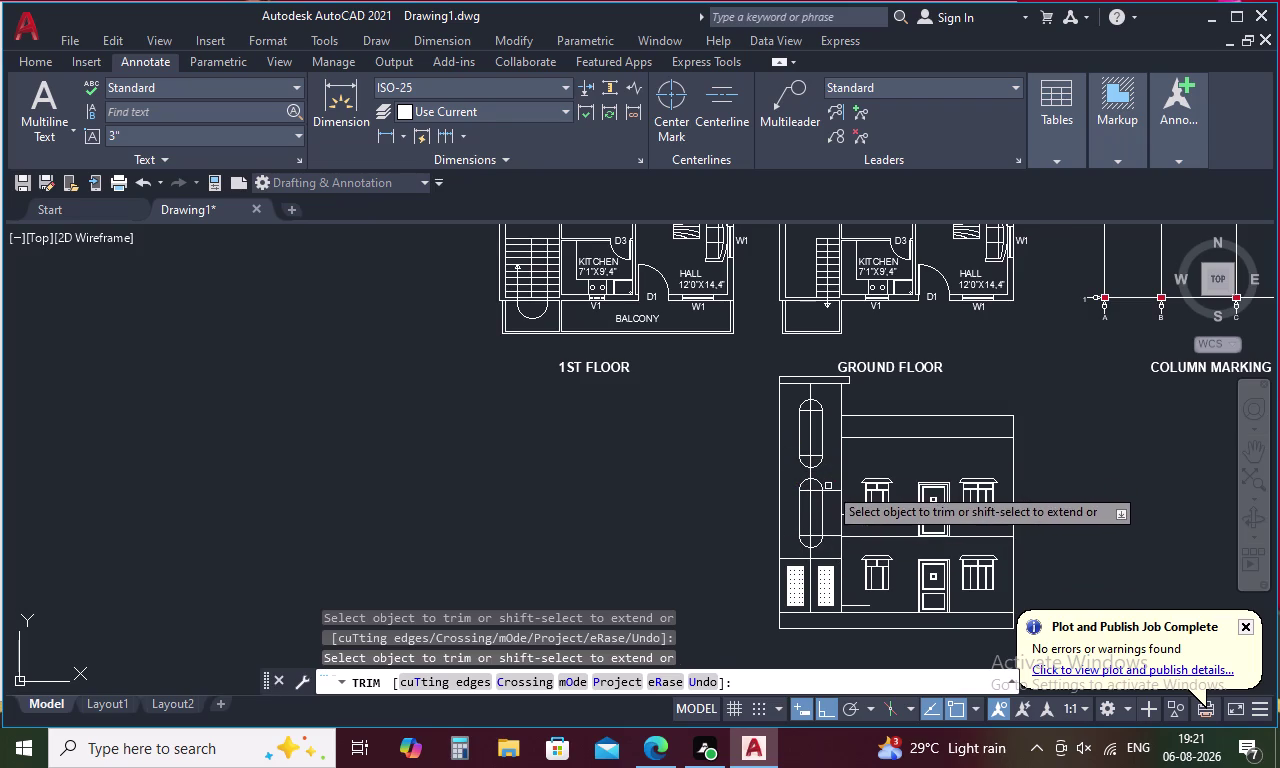
Fence-trim the remaining segments beside the upper window and at the tower top.
click(830, 486)
click(833, 543)
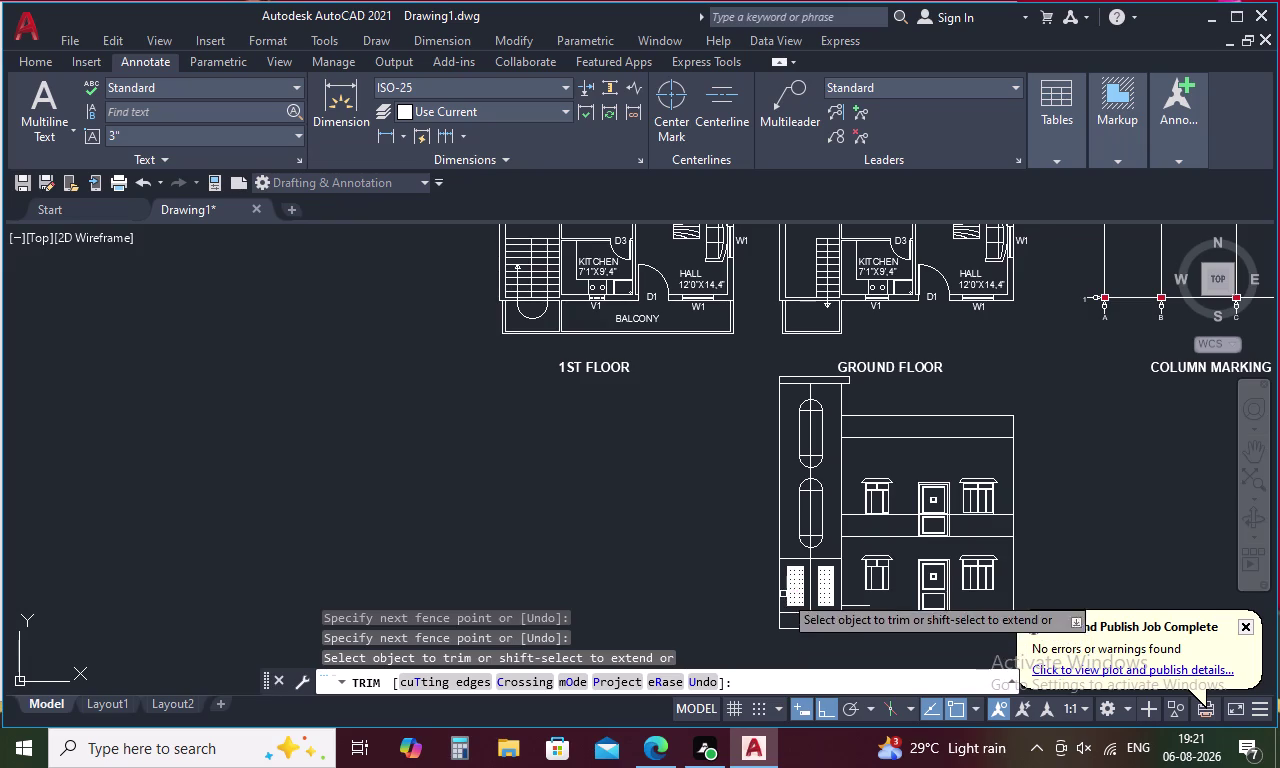
click(811, 556)
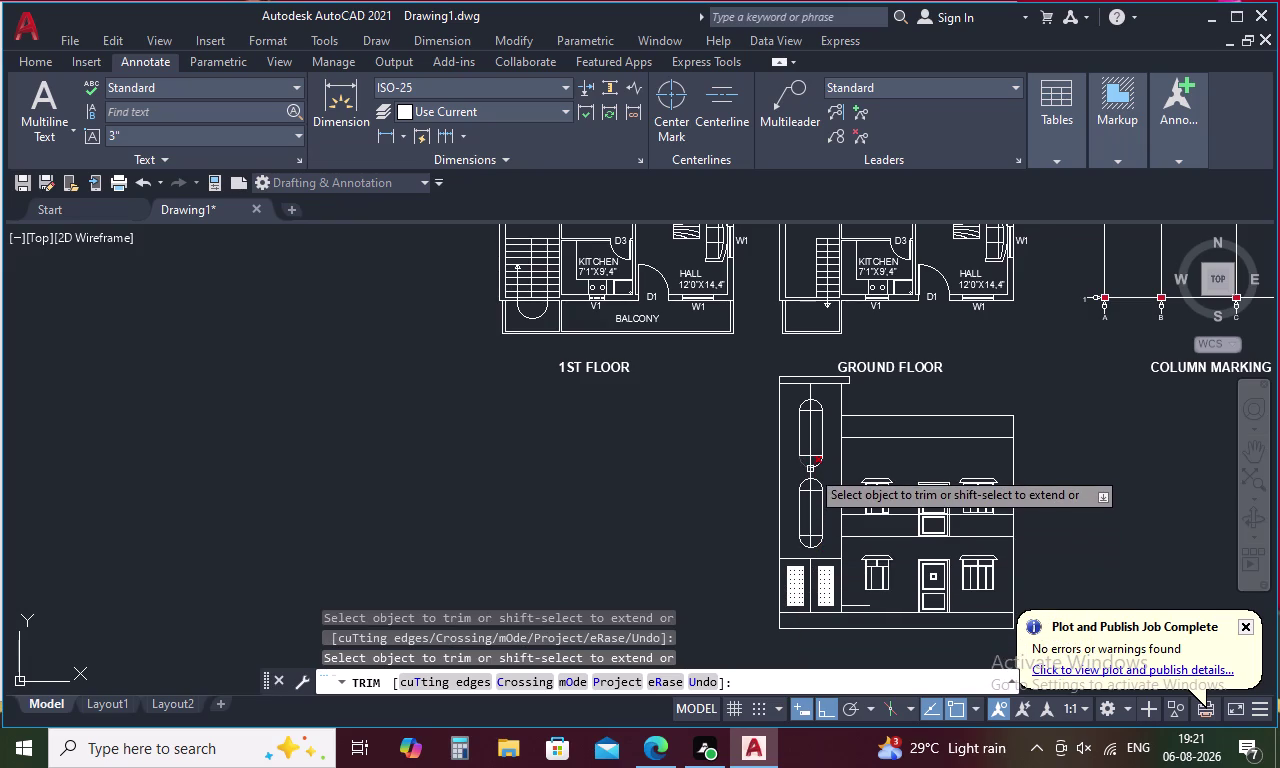
click(811, 473)
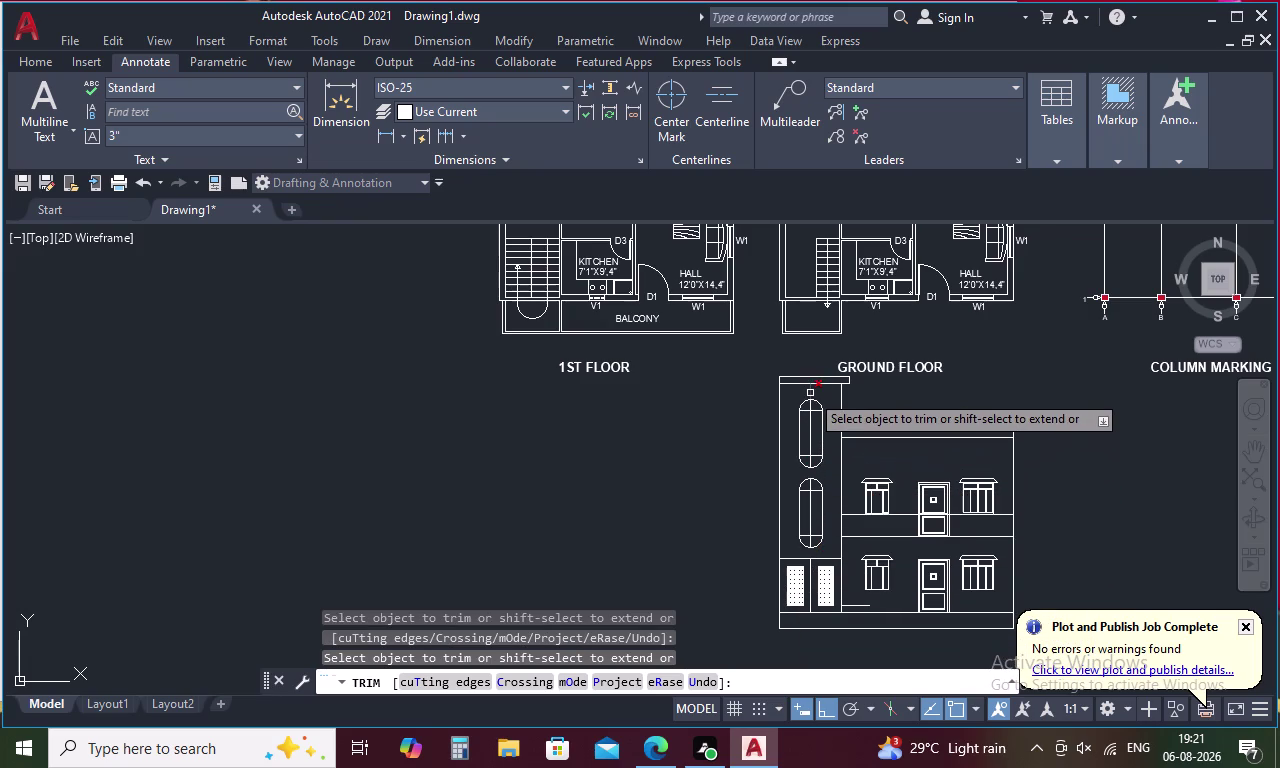
click(810, 393)
key(Escape)
key(l)
key(space)
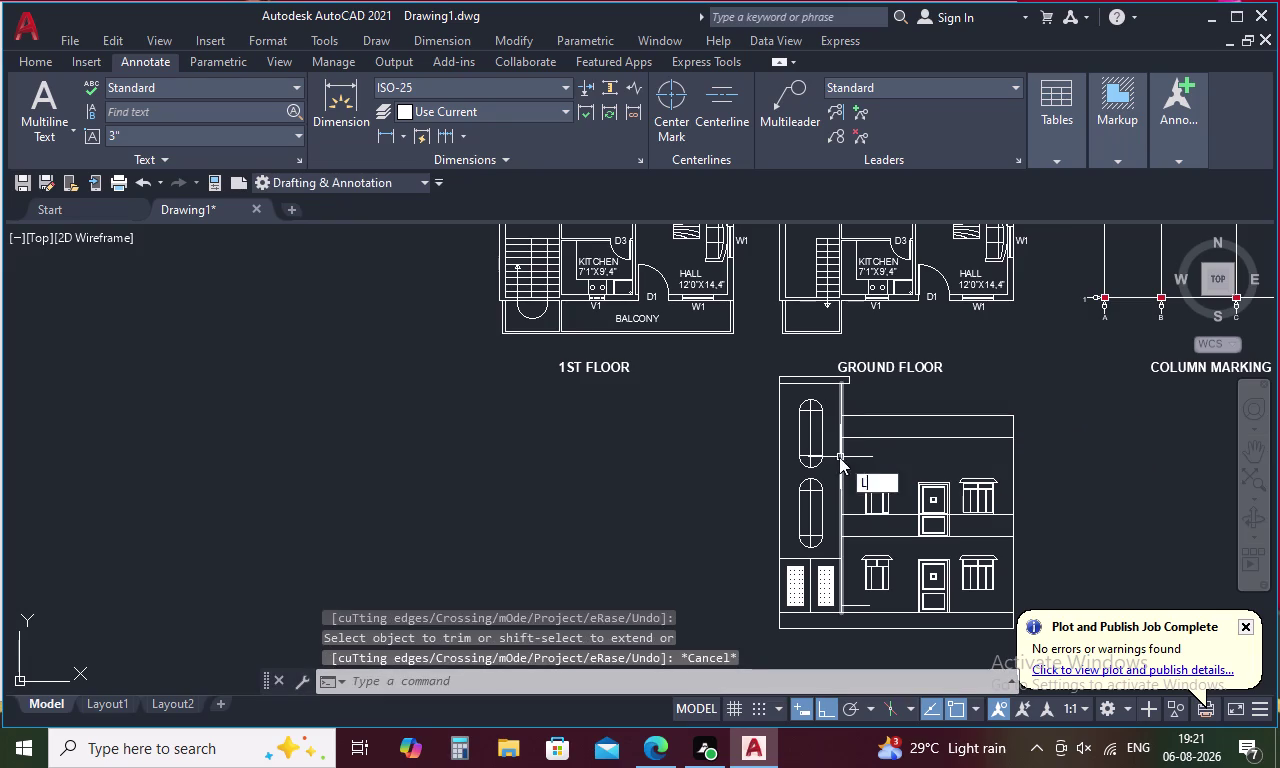
Start a line in the upper tower window, then cancel it.
click(819, 439)
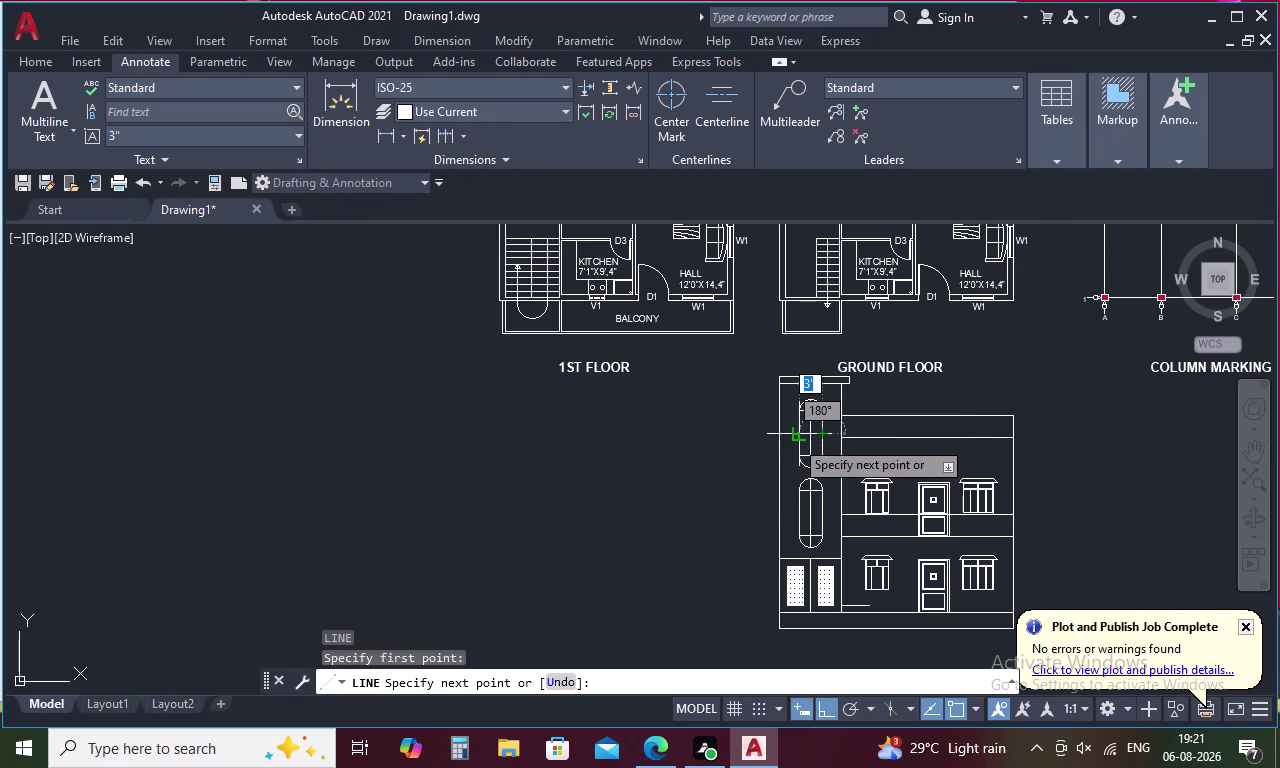
scroll(up, 3)
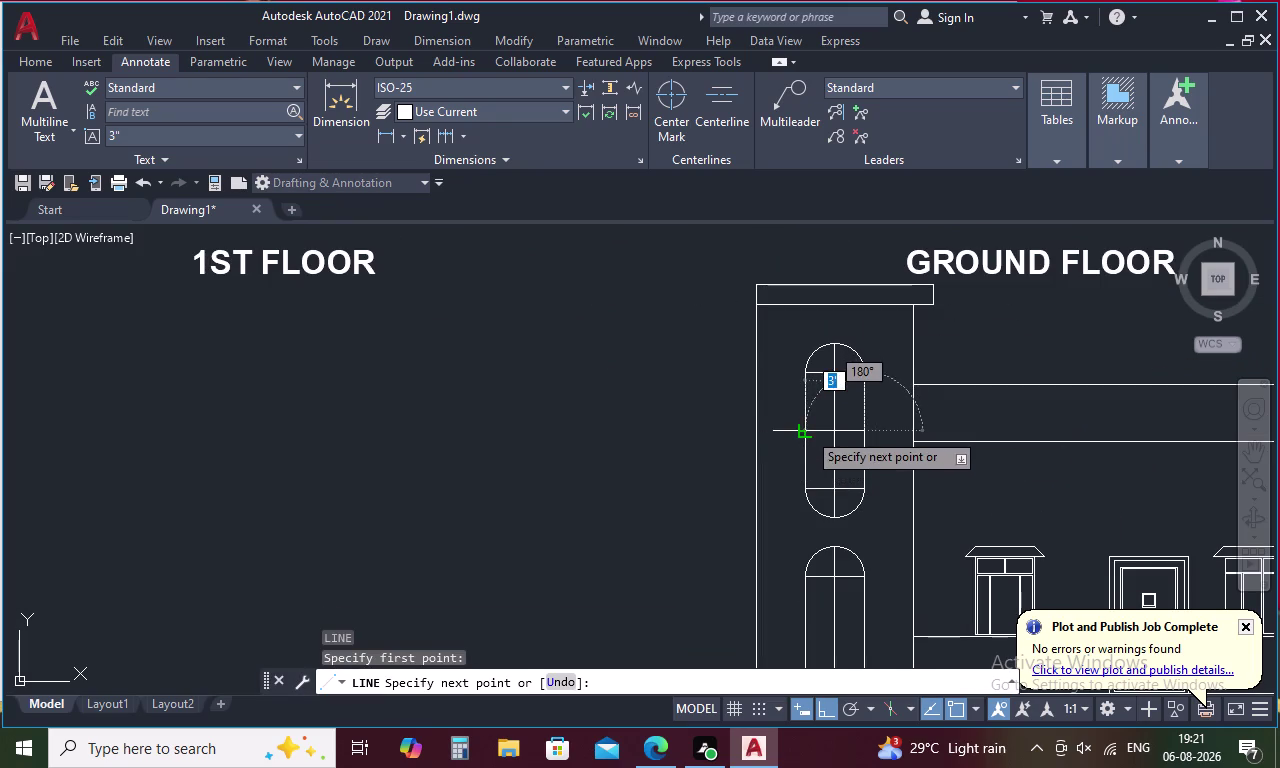
click(807, 431)
key(Escape)
Draw a horizontal divider line across the lower tower window.
middle_drag(853, 535, 854, 496)
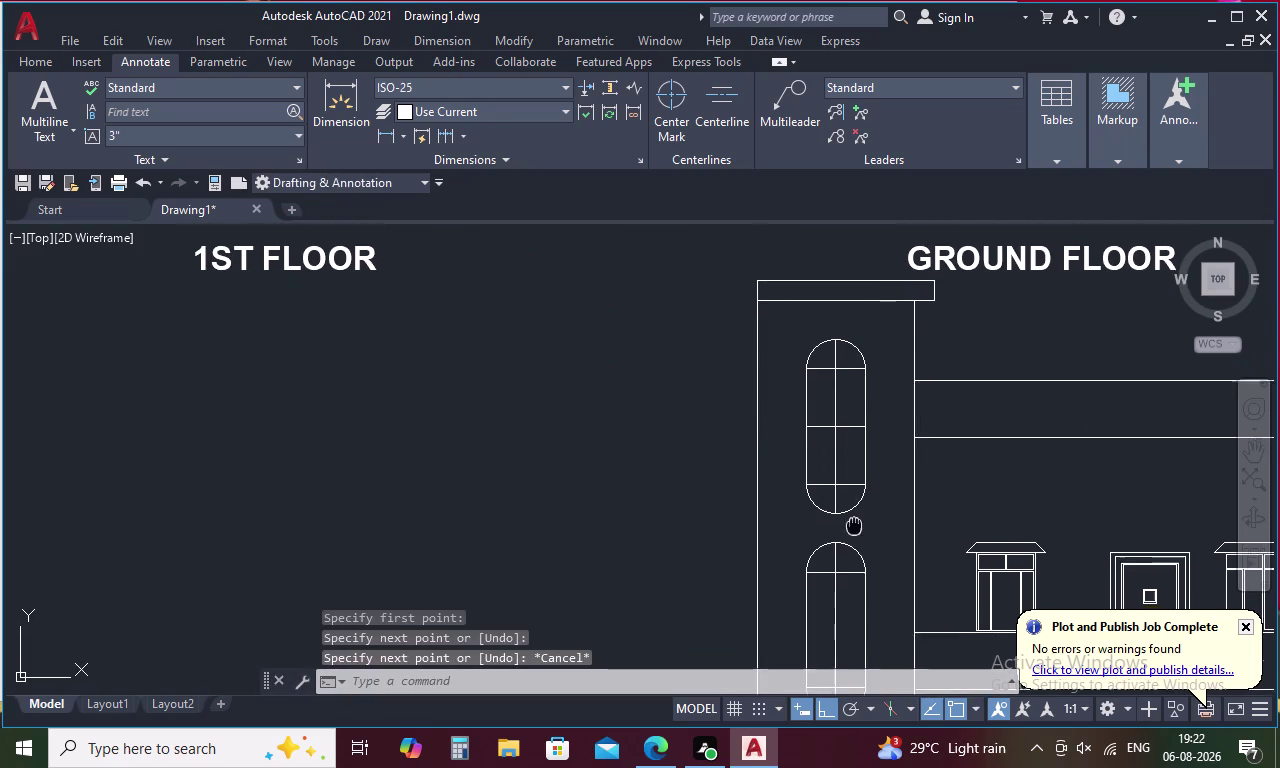
middle_drag(854, 496, 840, 384)
key(space)
click(852, 484)
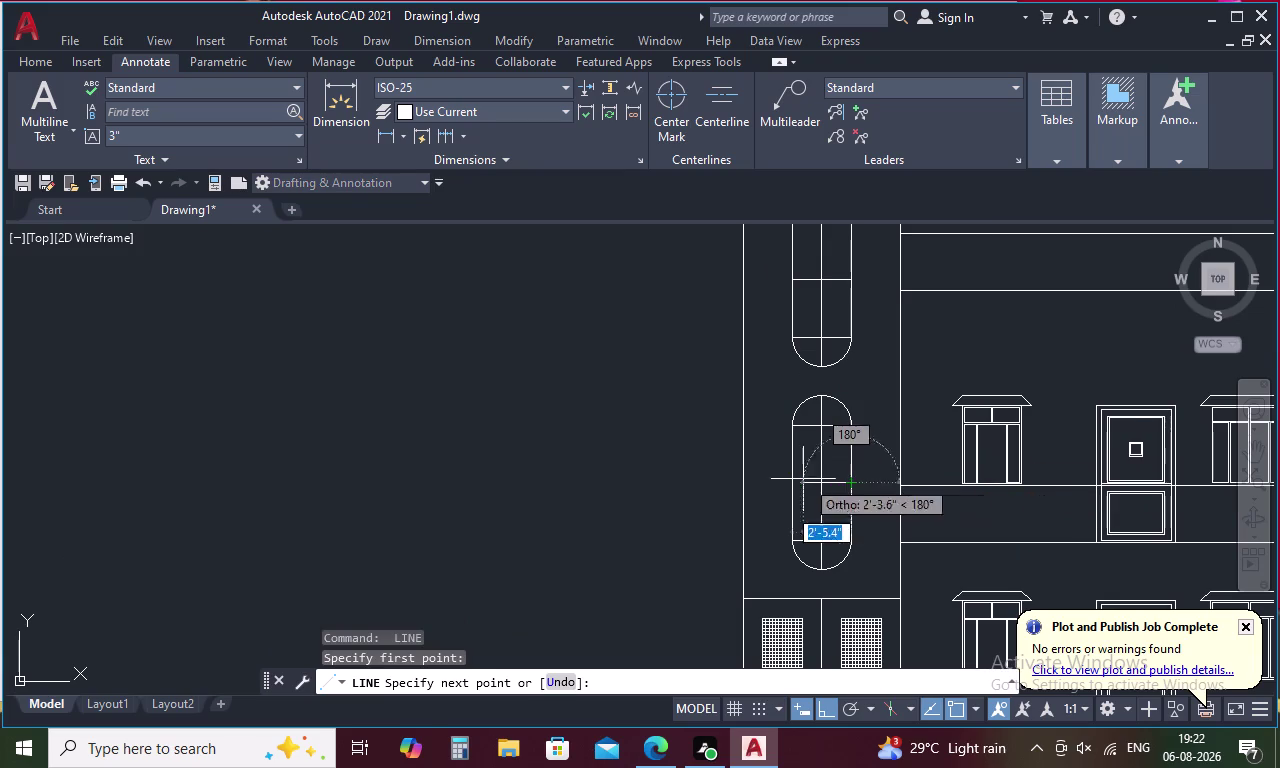
click(786, 489)
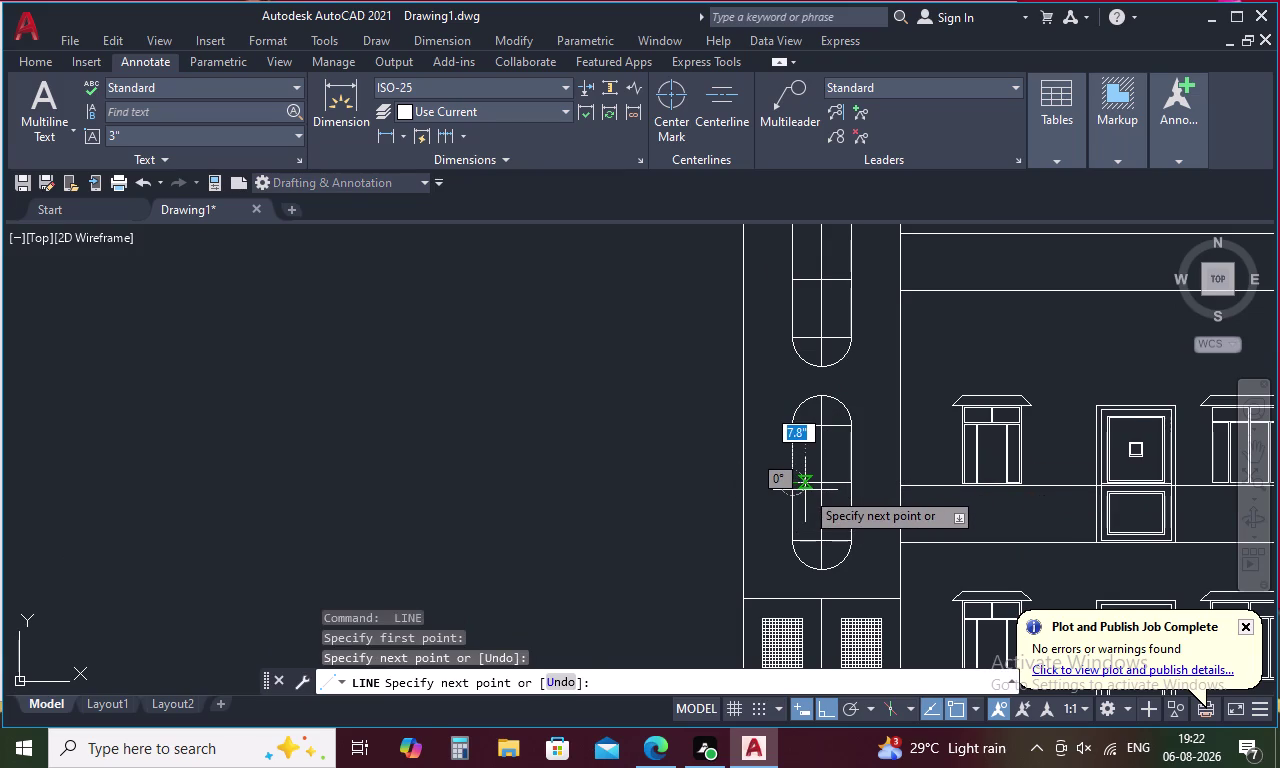
key(Escape)
Pan and zoom out to bring the whole elevation into view.
scroll(down, 3)
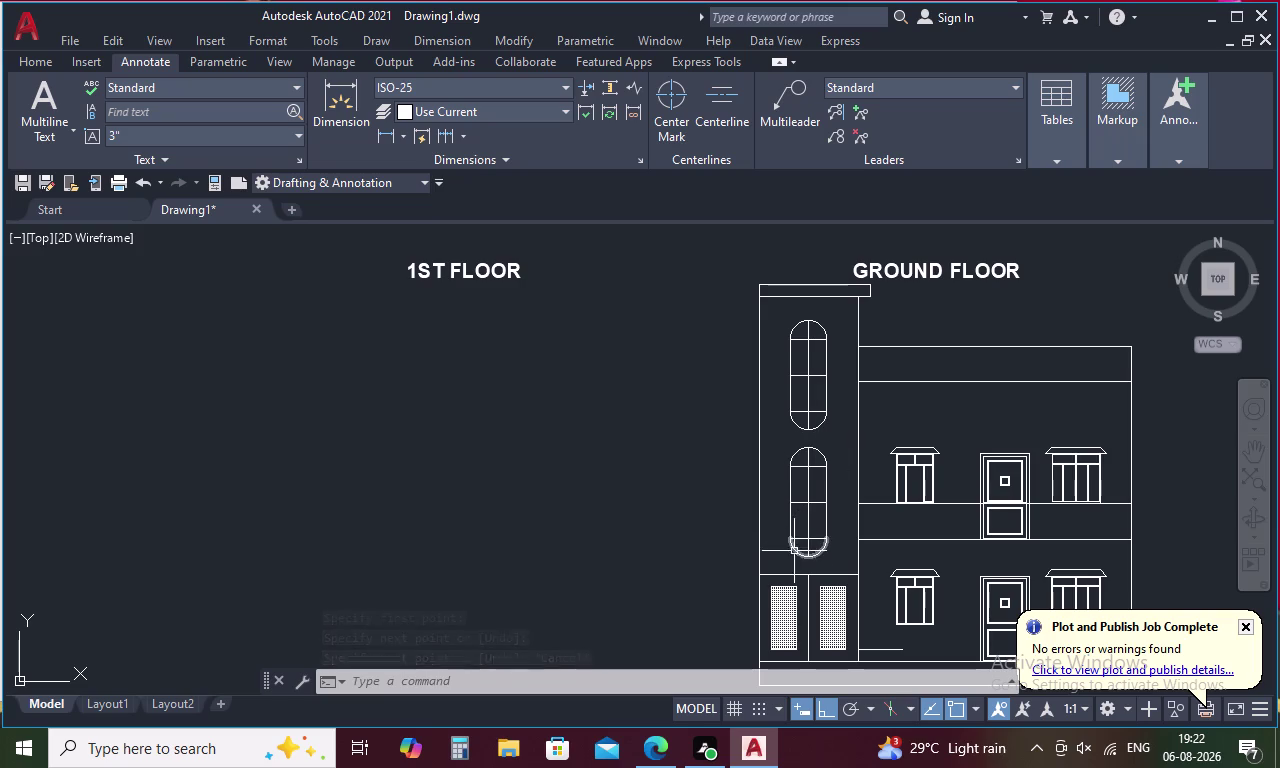
middle_drag(776, 547, 750, 452)
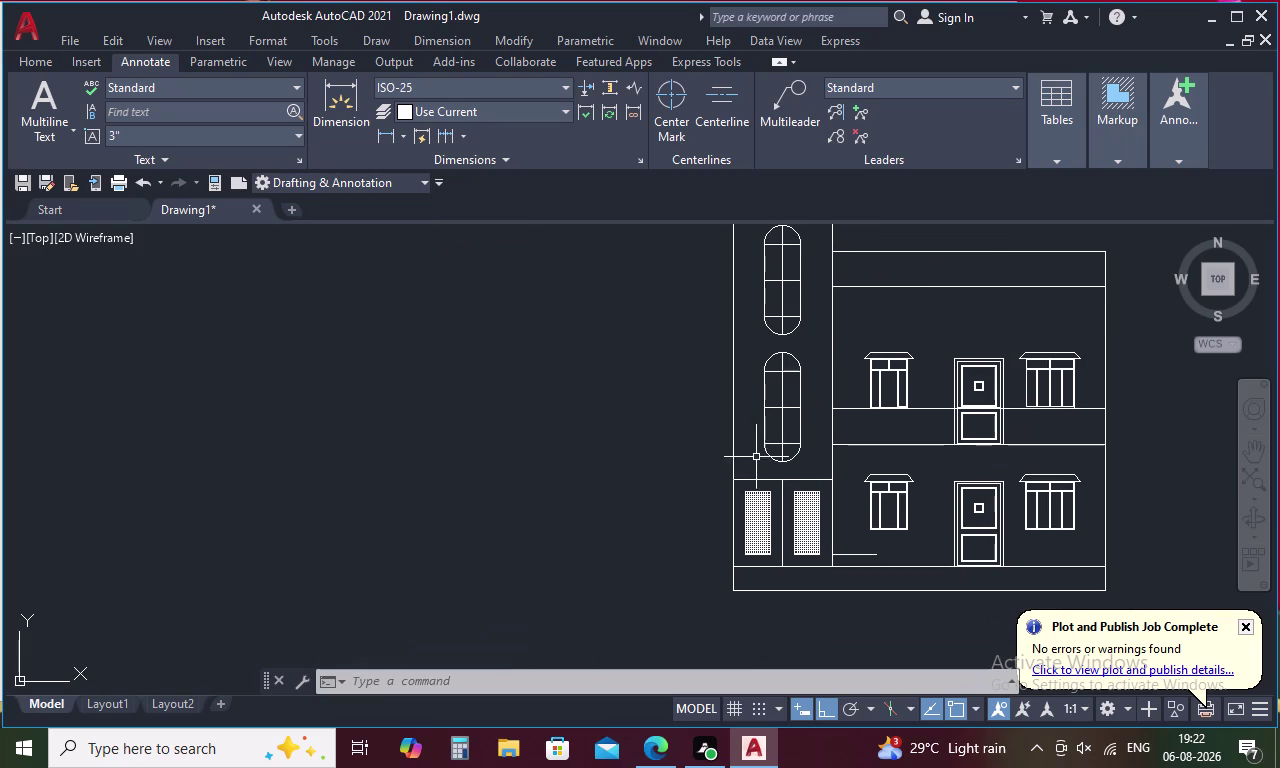
scroll(up, 3)
middle_drag(809, 520, 748, 475)
scroll(down, 3)
middle_drag(825, 461, 772, 503)
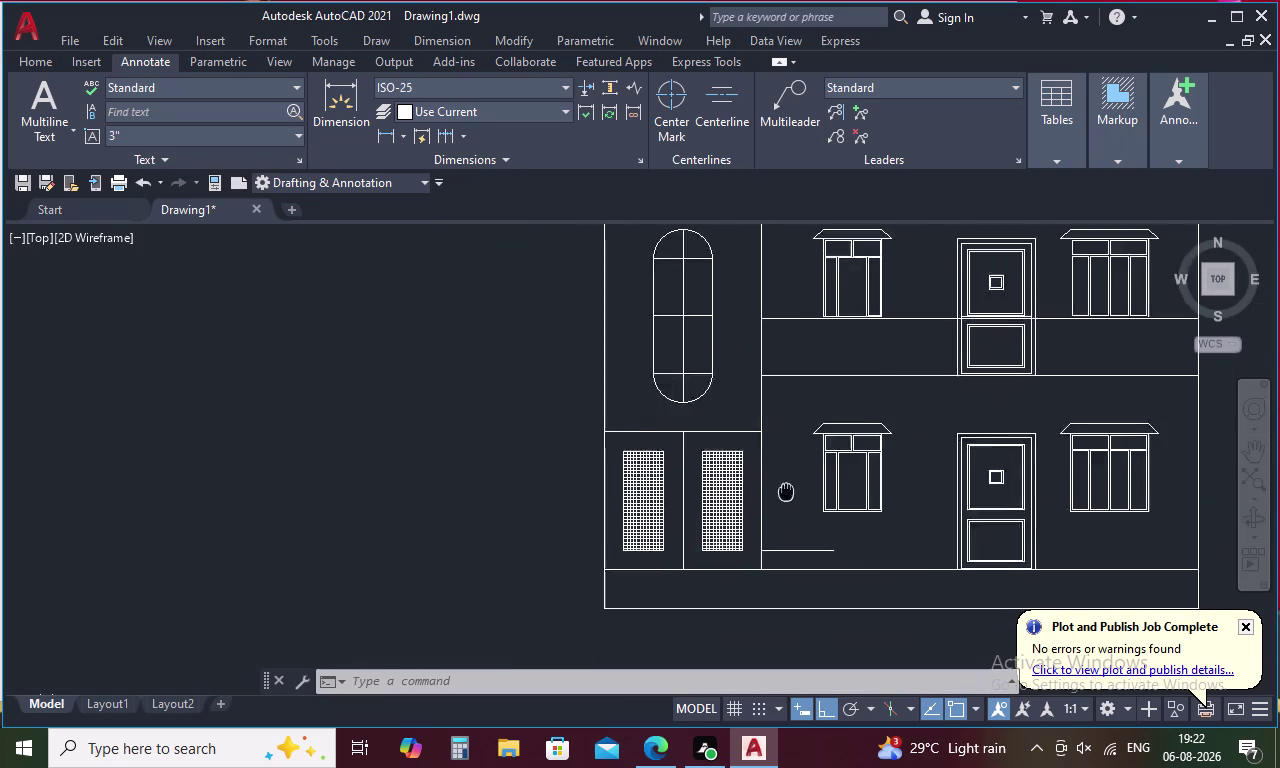
middle_drag(772, 503, 574, 593)
scroll(down, 3)
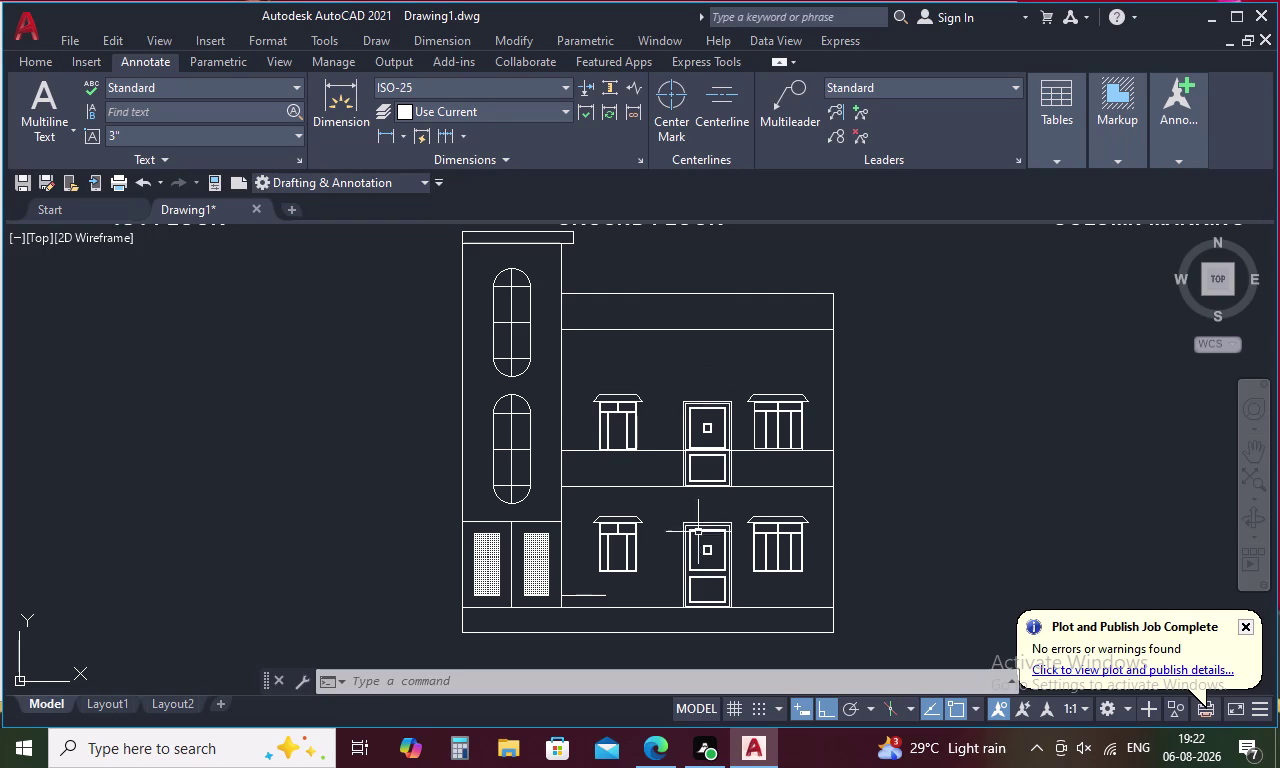
key(Escape)
text(H)
key(space)
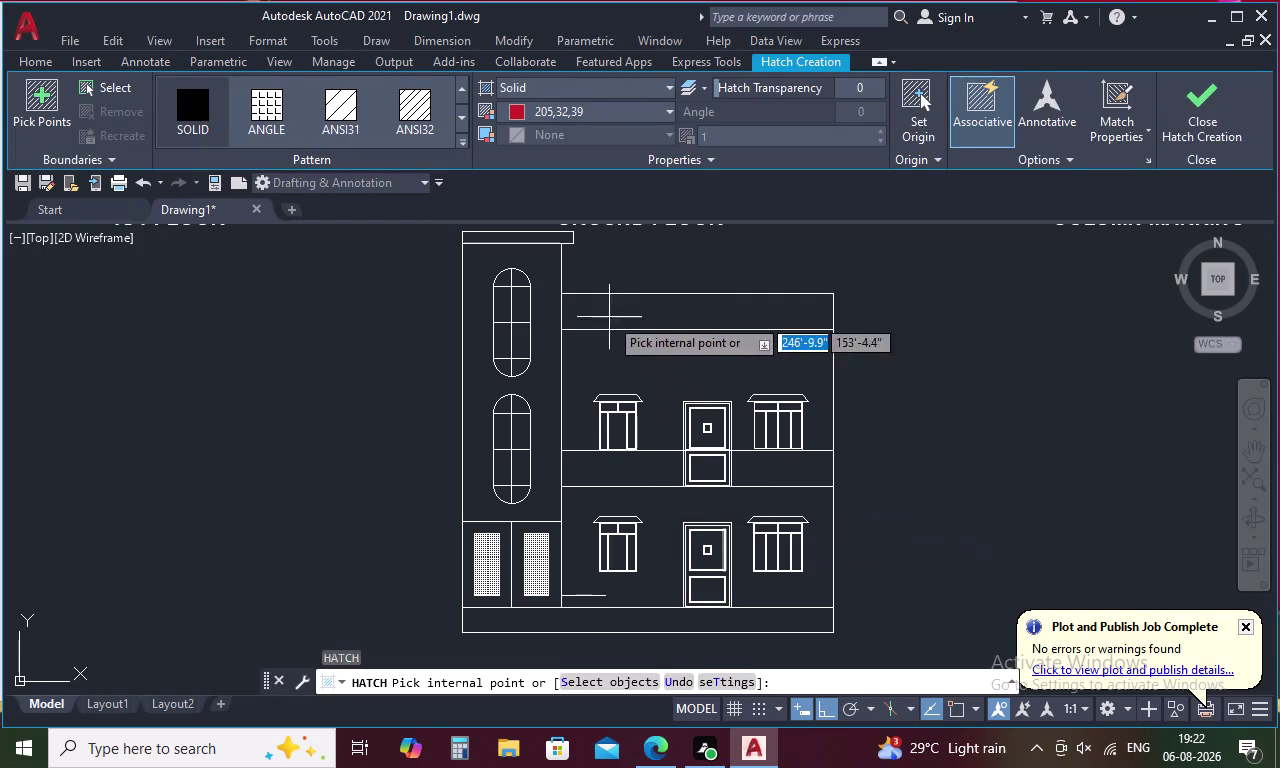
click(671, 105)
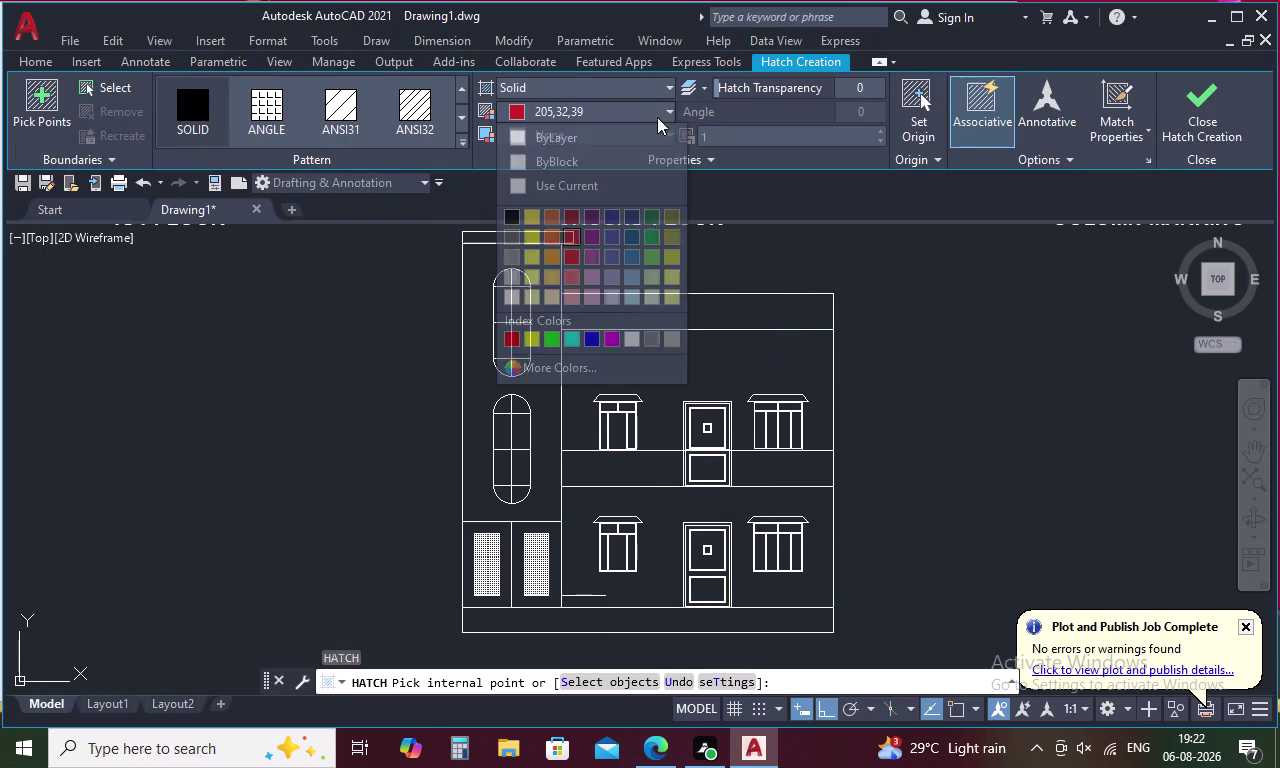
click(565, 139)
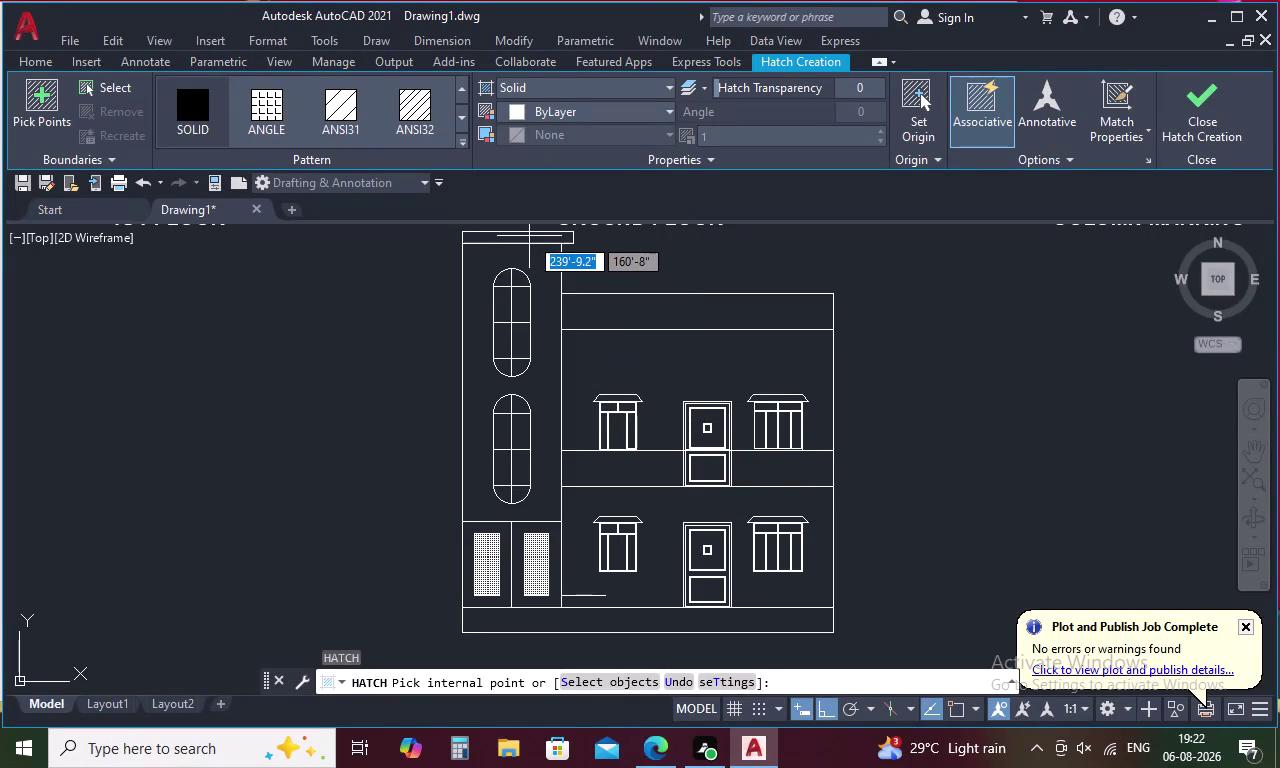
click(504, 238)
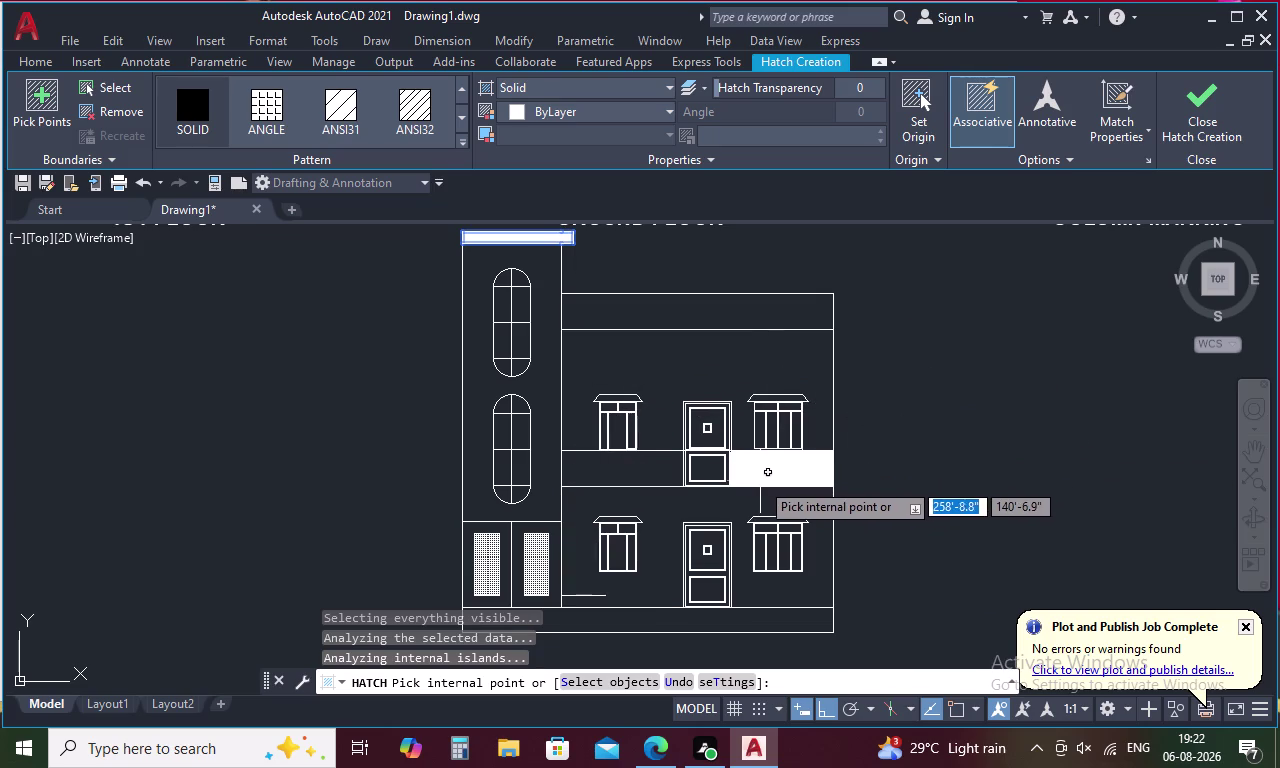
scroll(up, 3)
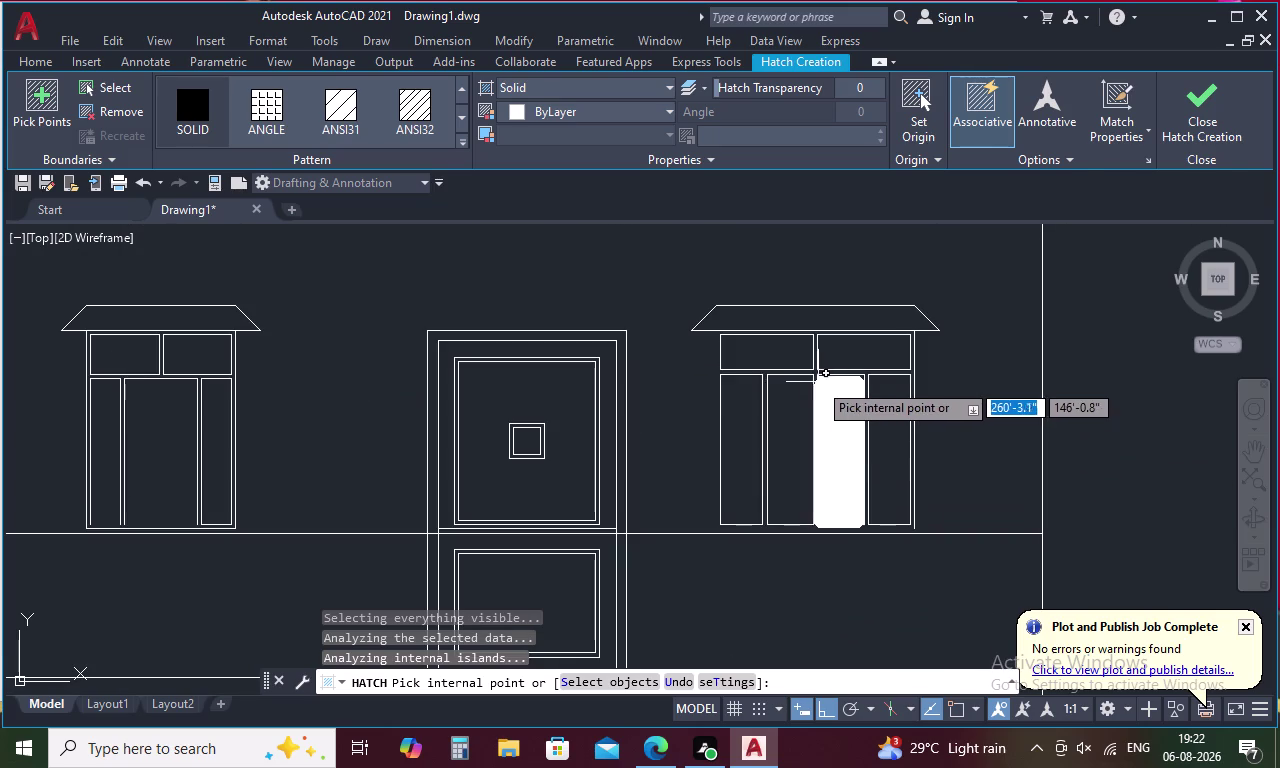
scroll(up, 3)
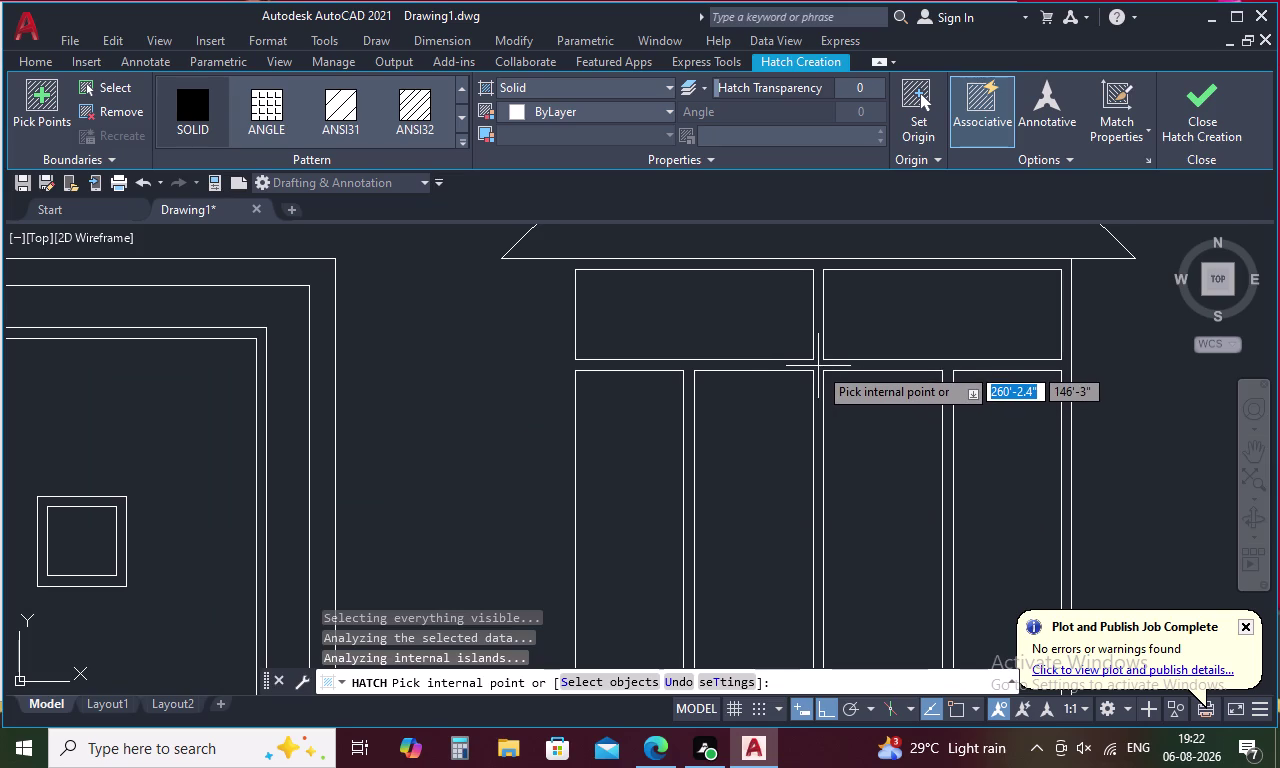
click(818, 366)
scroll(down, 3)
scroll(down, 3)
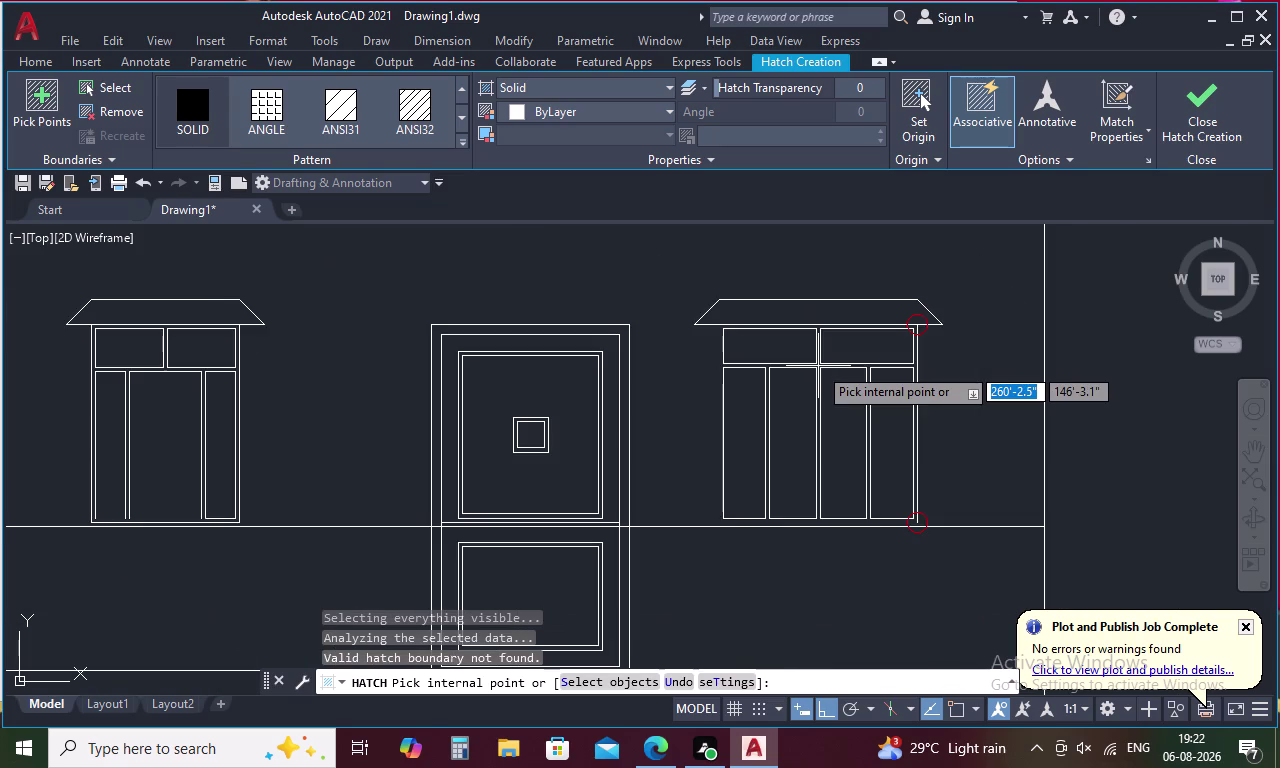
click(818, 366)
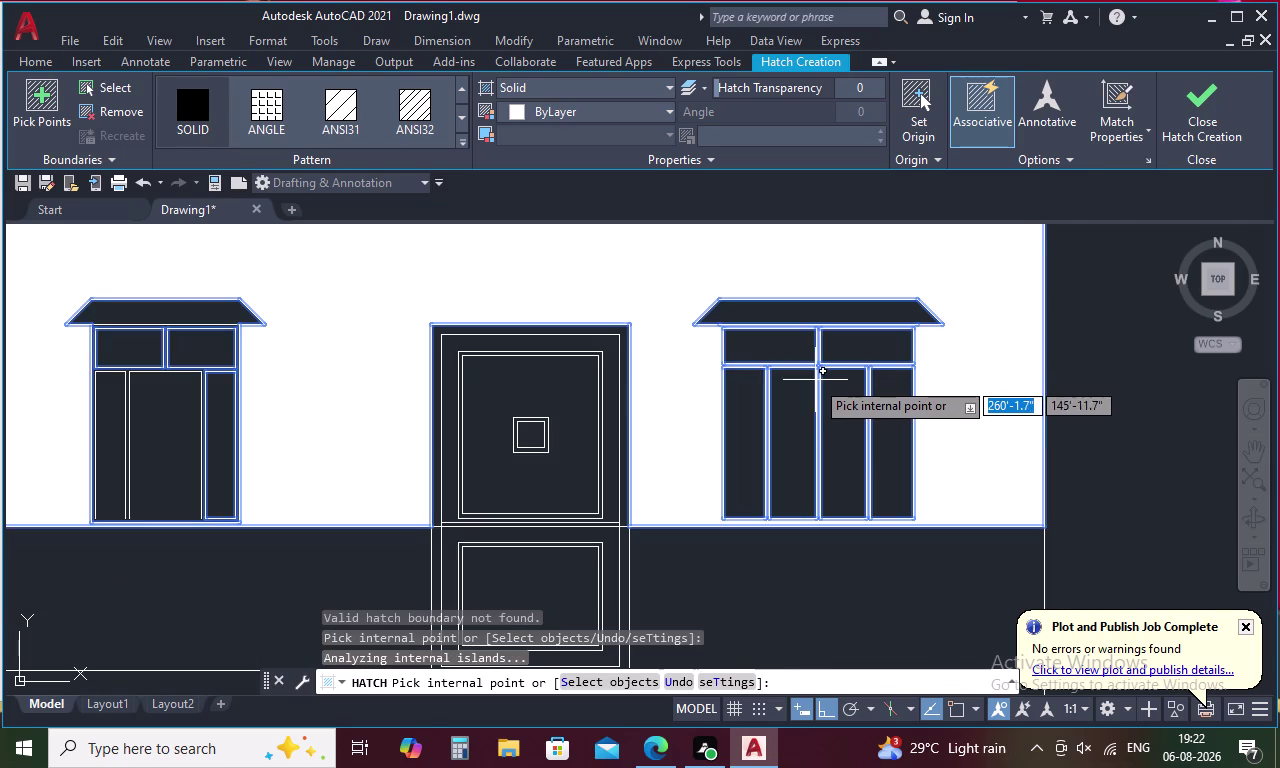
key(ctrl+z)
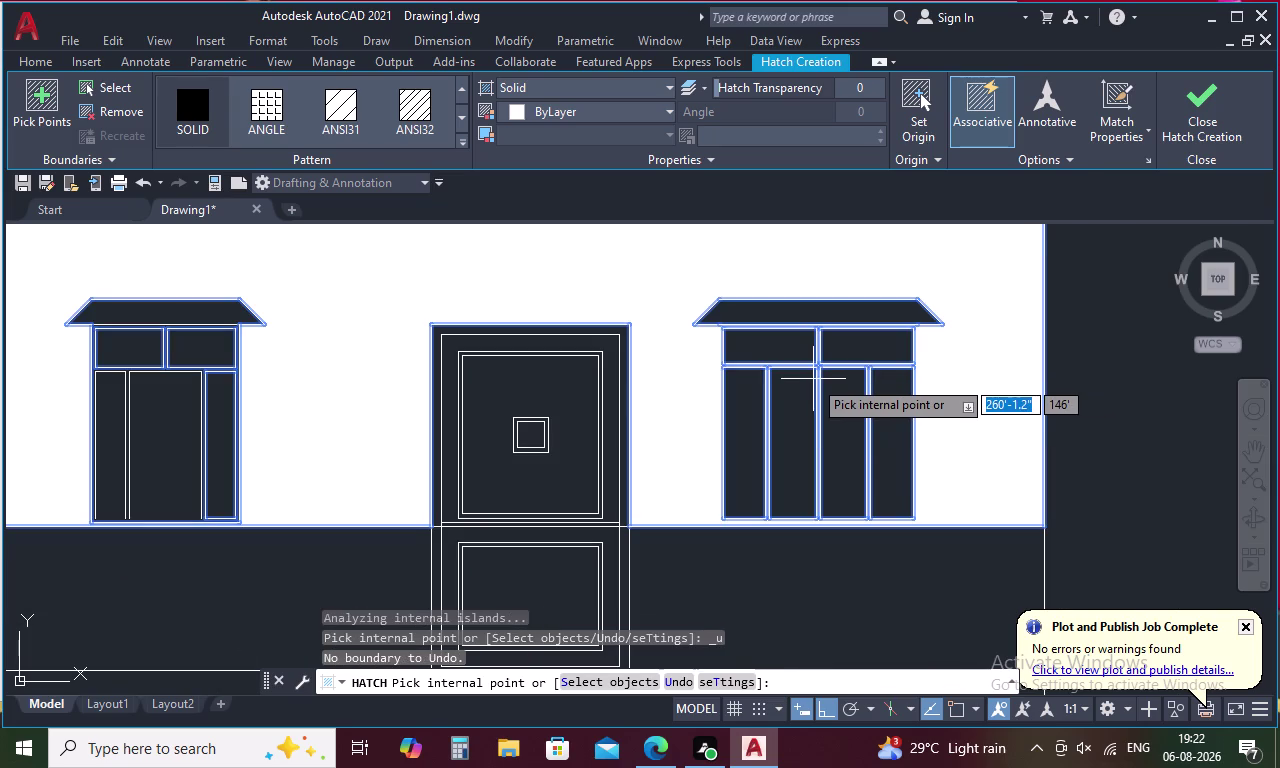
key(ctrl+z)
key(ctrl+z)
key(ctrl+z)
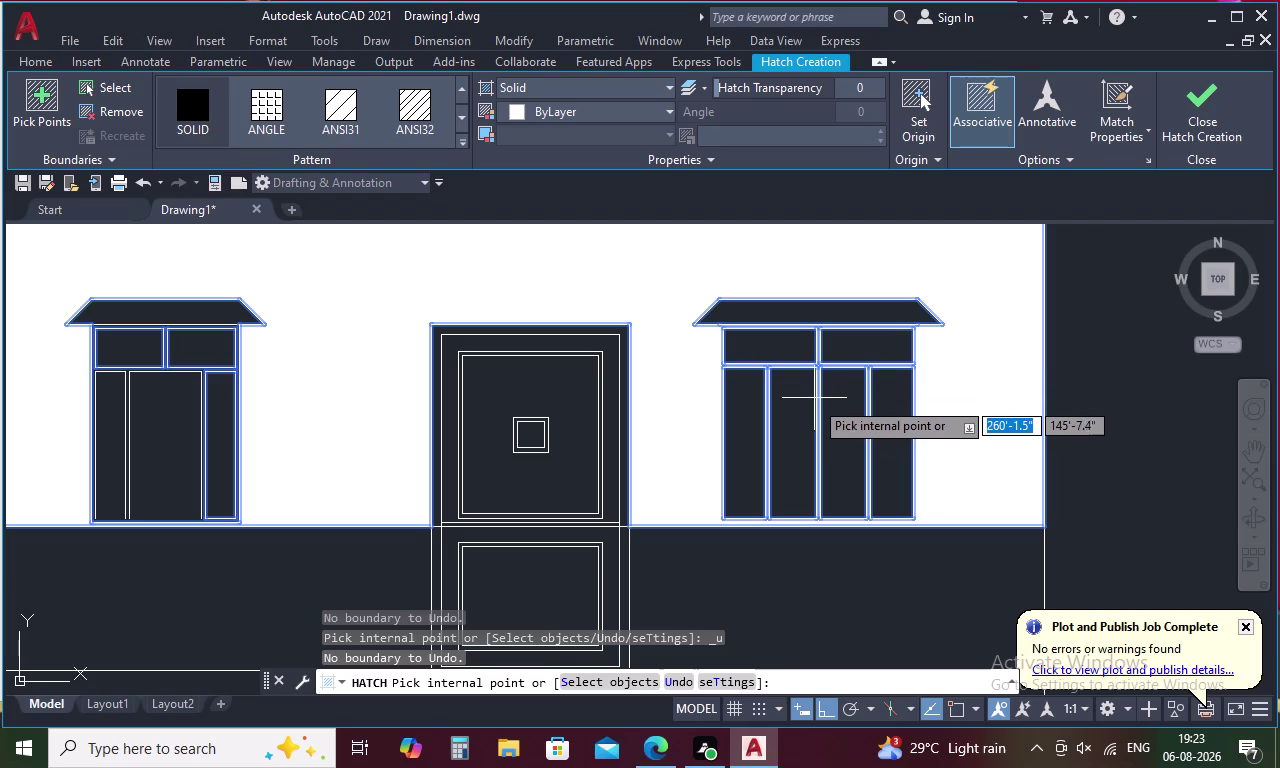
key(Escape)
Undo the previous hatch and restart HATCH with Hatch Color set to ByLayer.
key(ctrl+z)
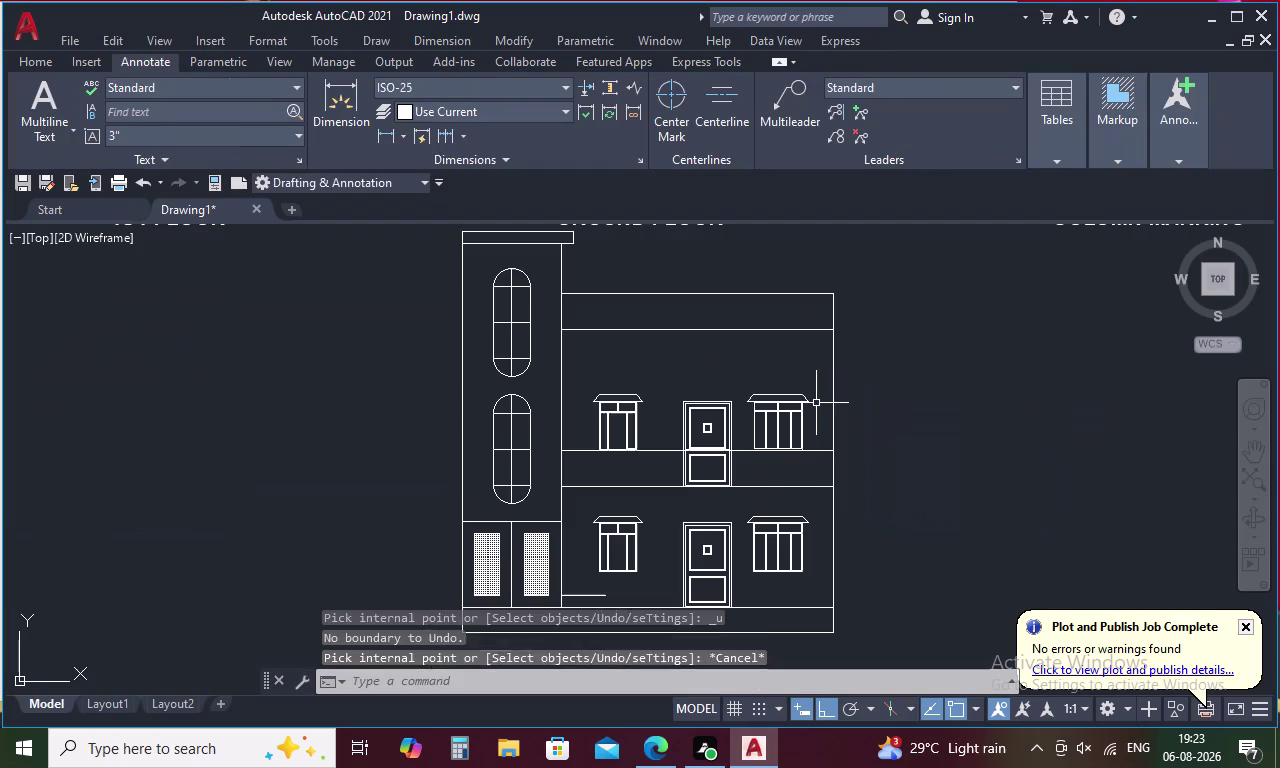
key(h)
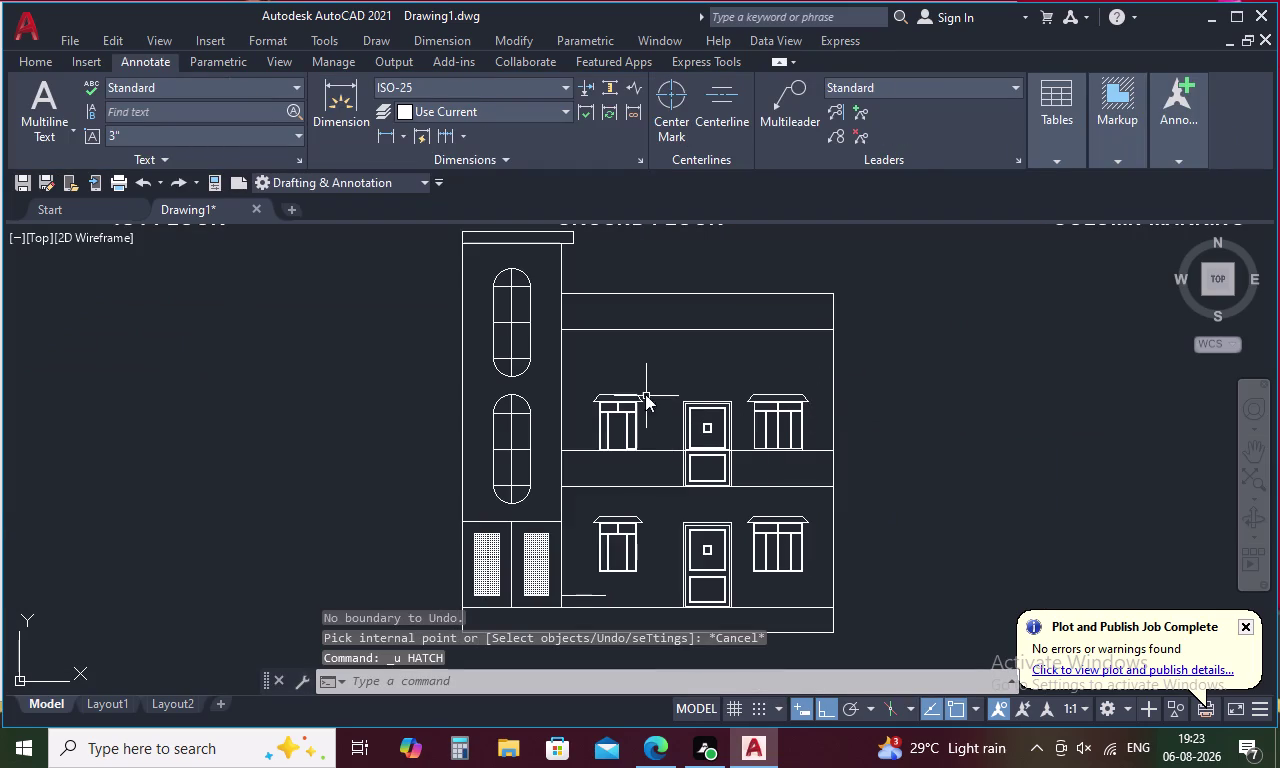
key(space)
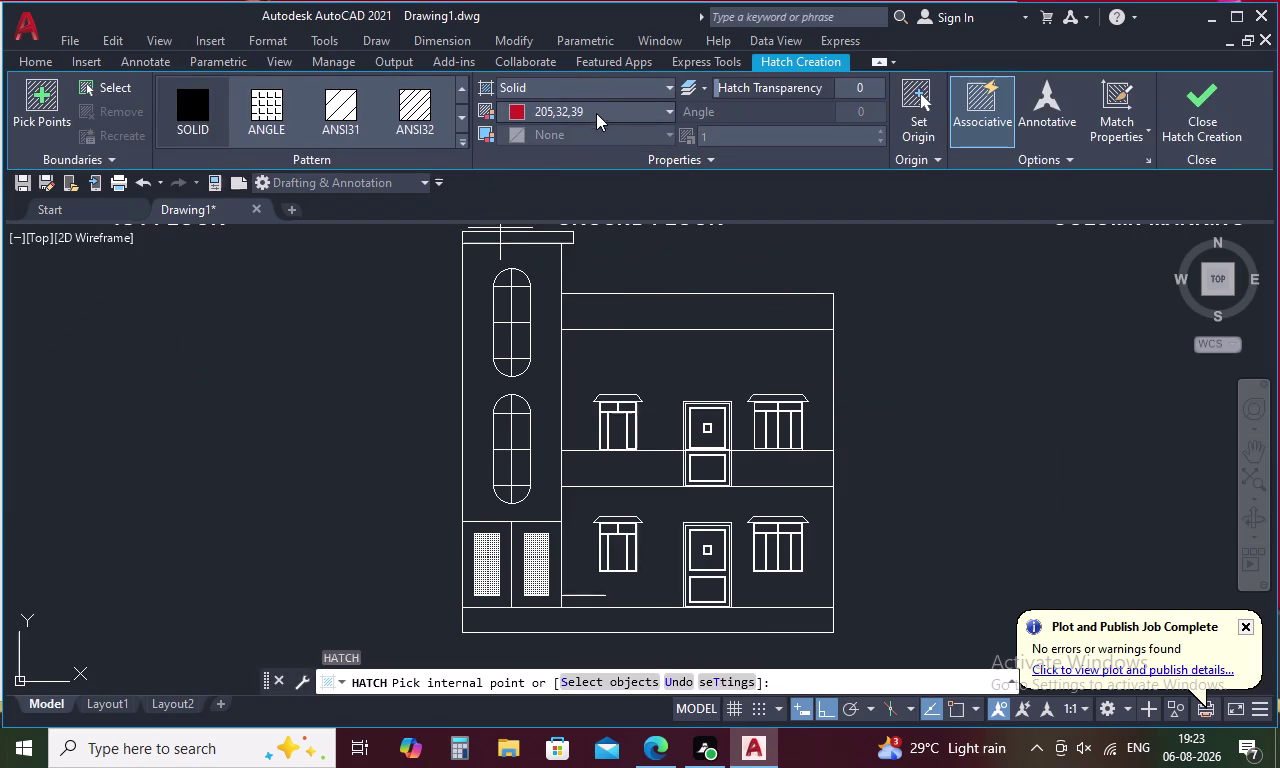
click(602, 109)
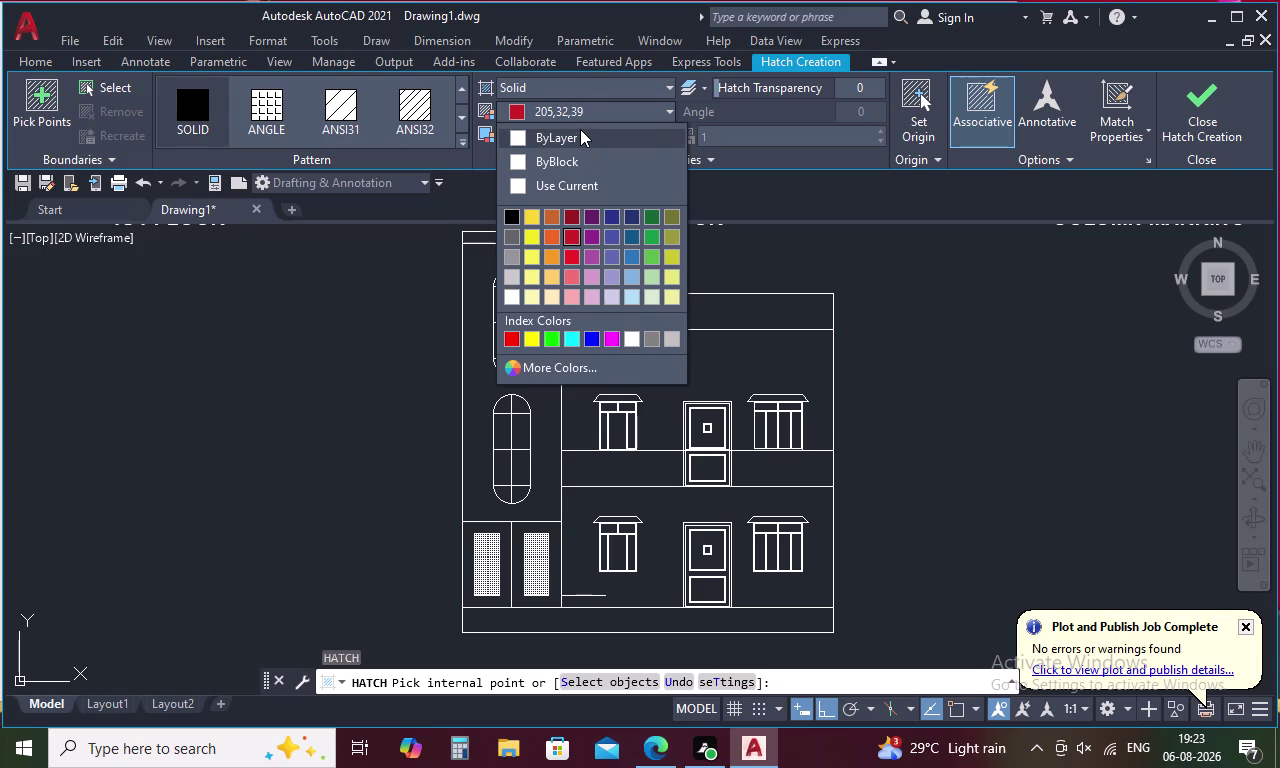
click(580, 131)
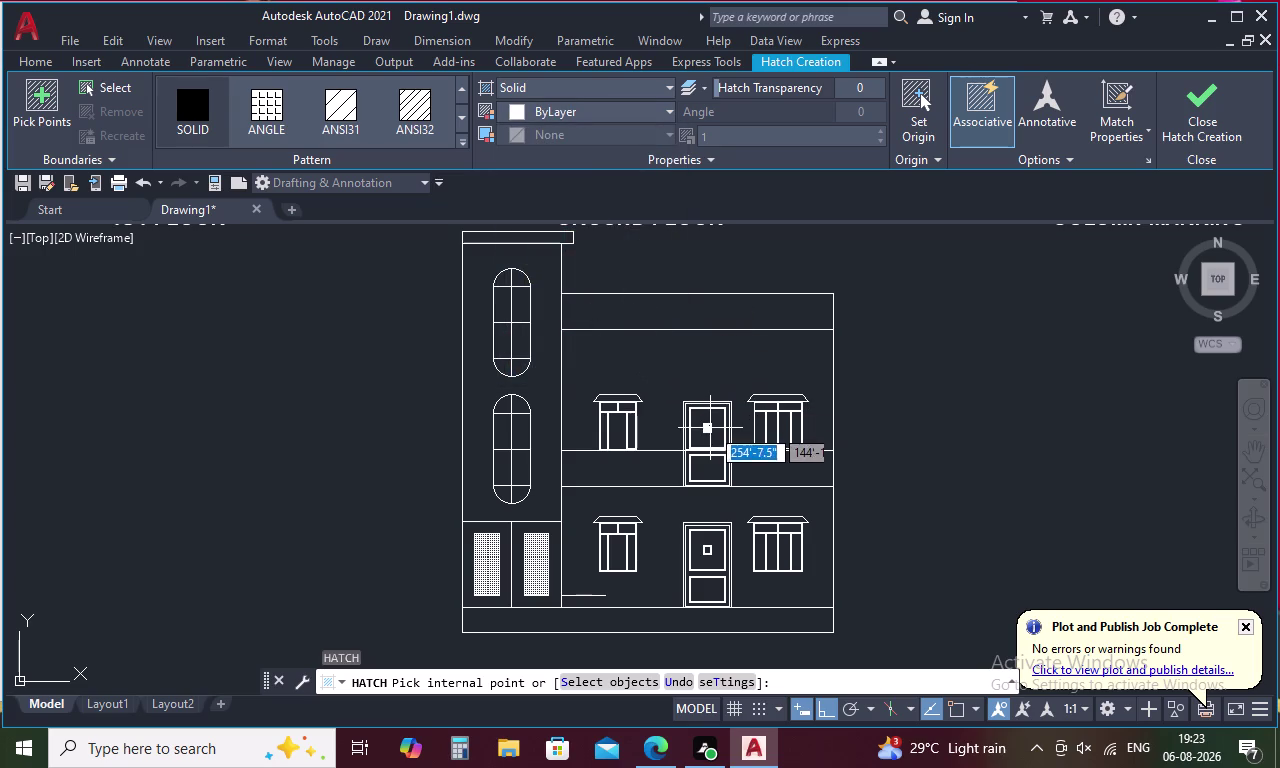
Pick internal points in the window panes, then cancel when no boundary is found.
click(536, 242)
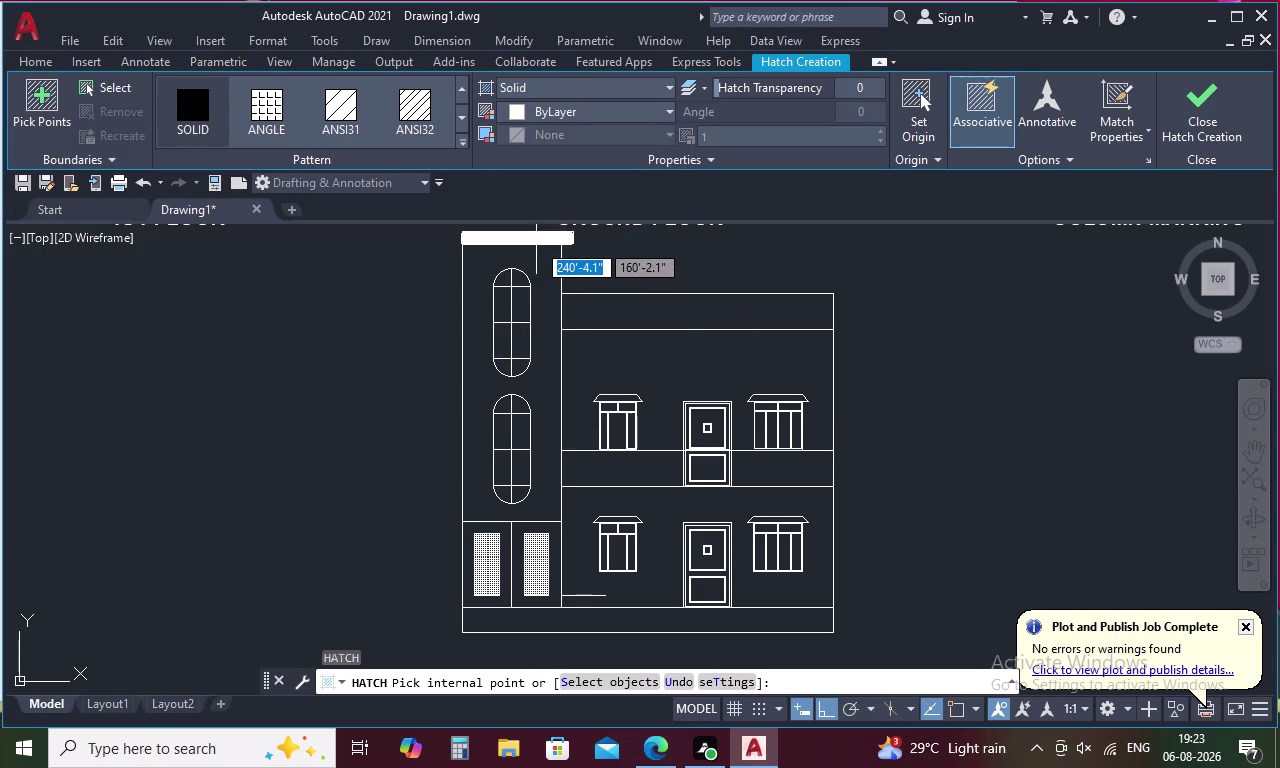
scroll(up, 3)
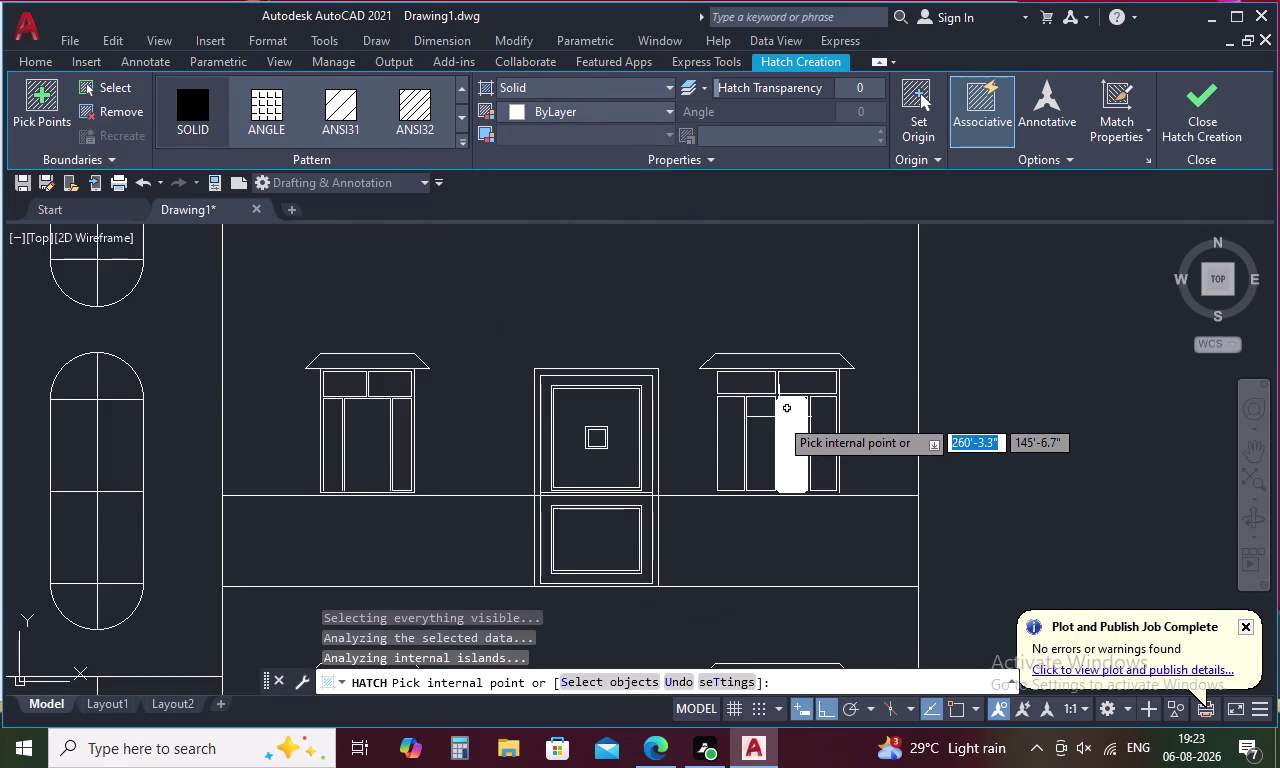
scroll(up, 3)
click(771, 368)
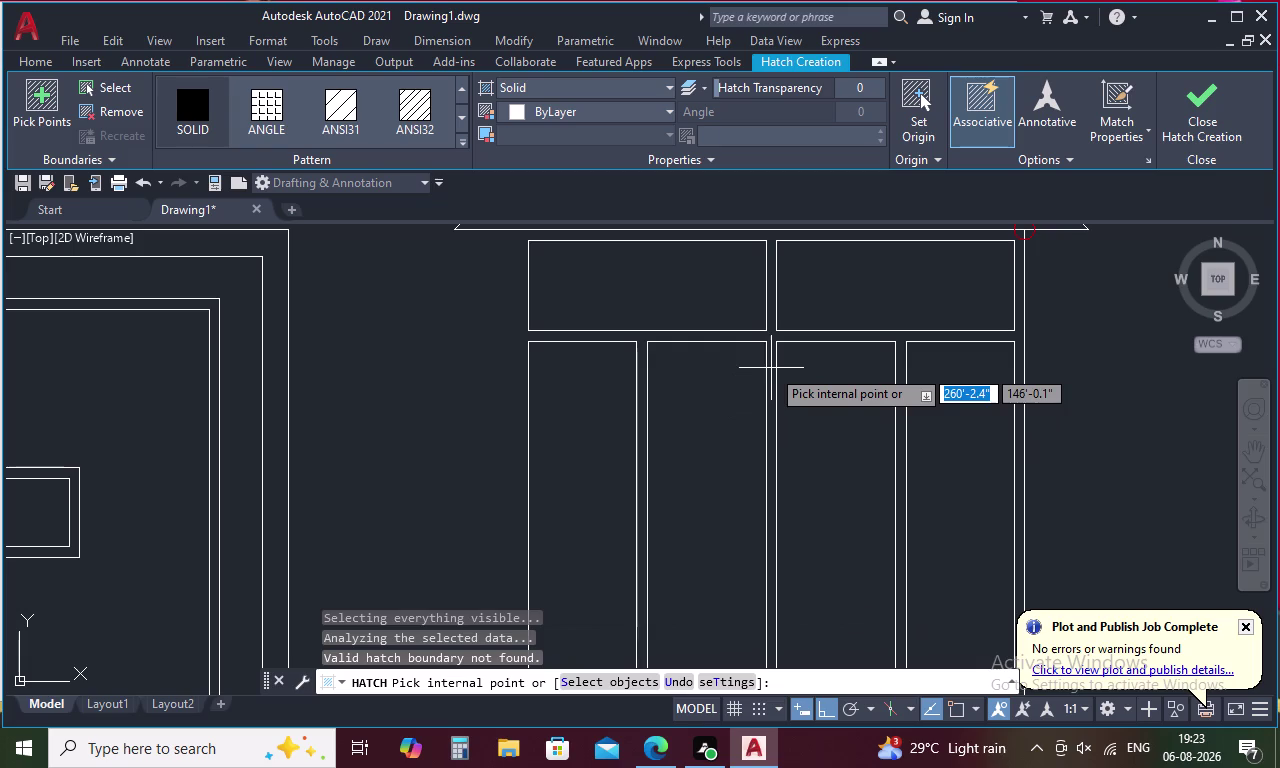
scroll(down, 3)
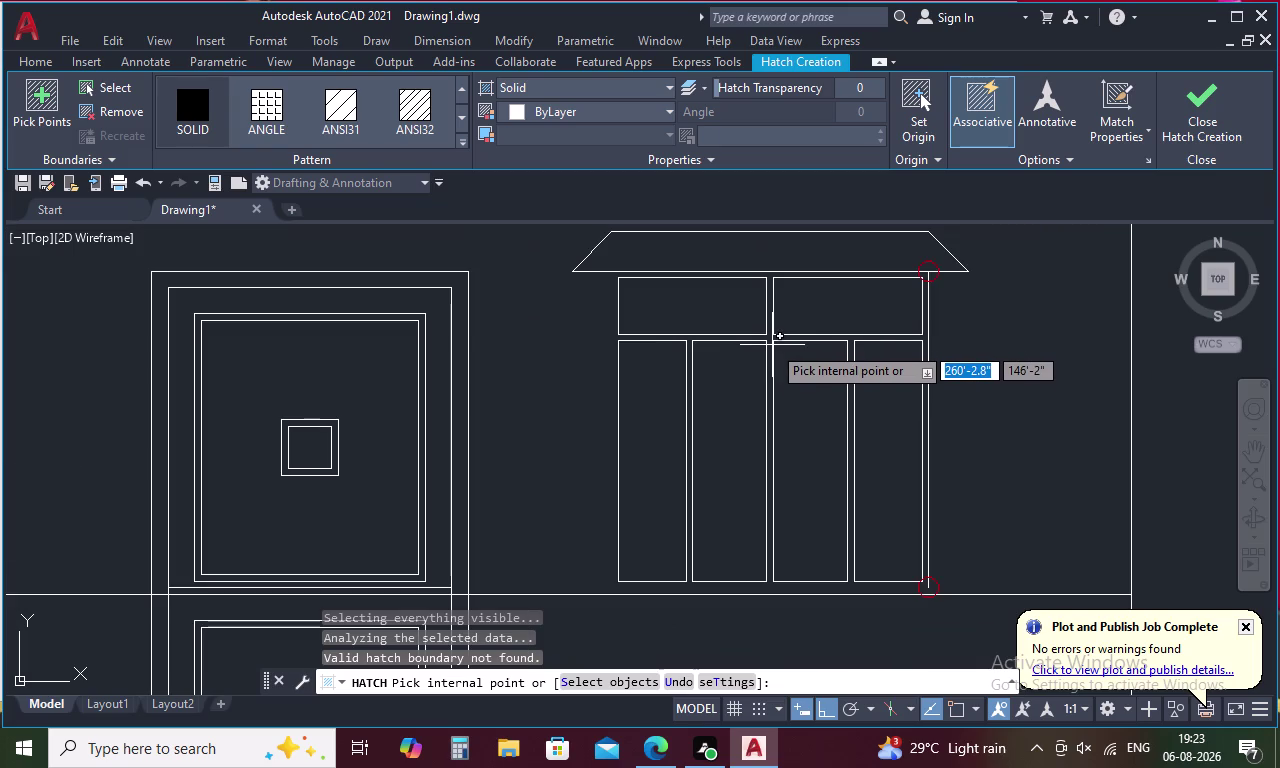
key(Escape)
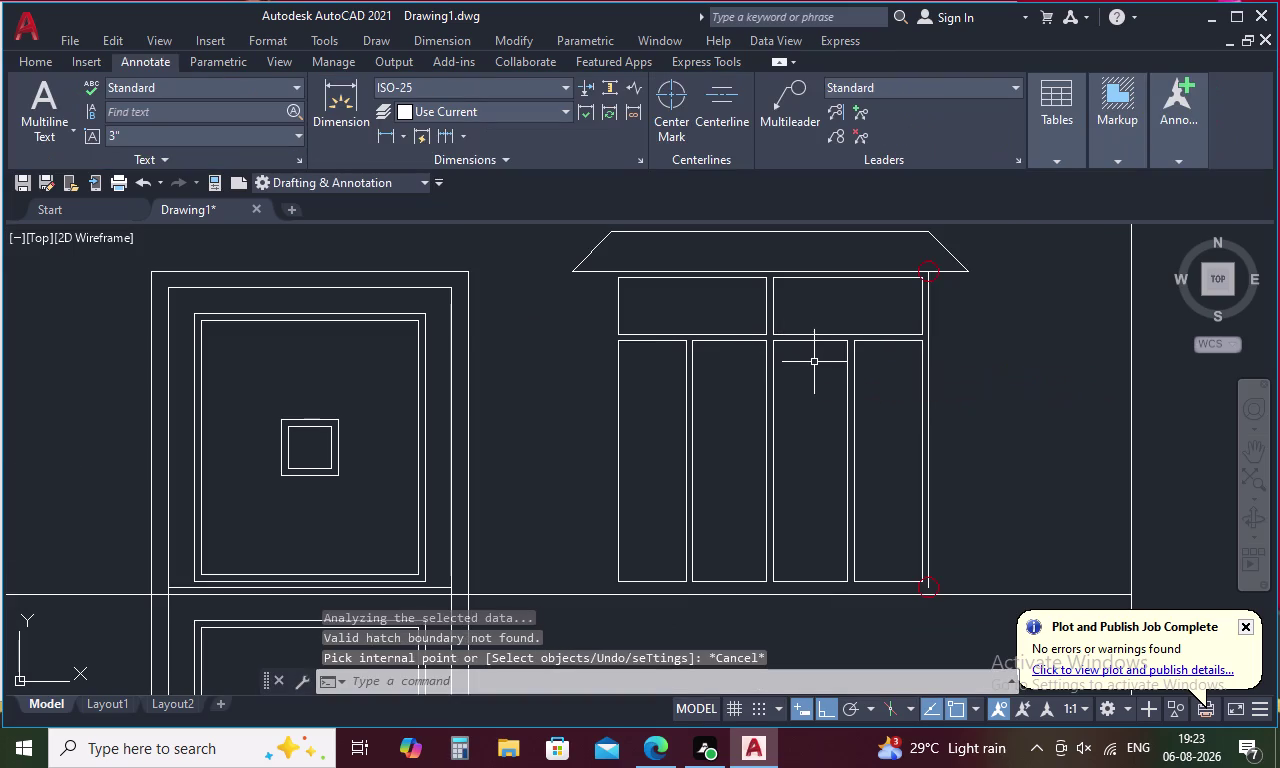
With EXTEND, lengthen the window's left lines and right edge down to the sill.
text(EX)
key(space)
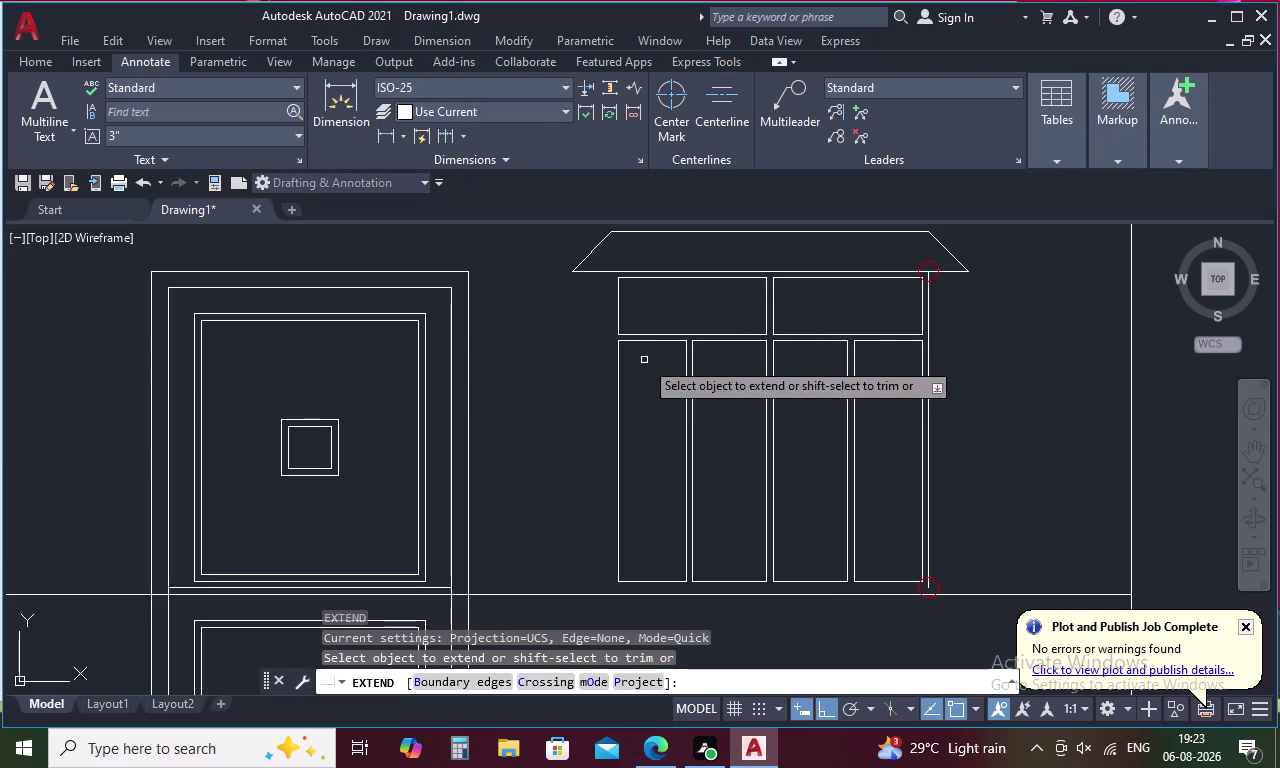
click(616, 302)
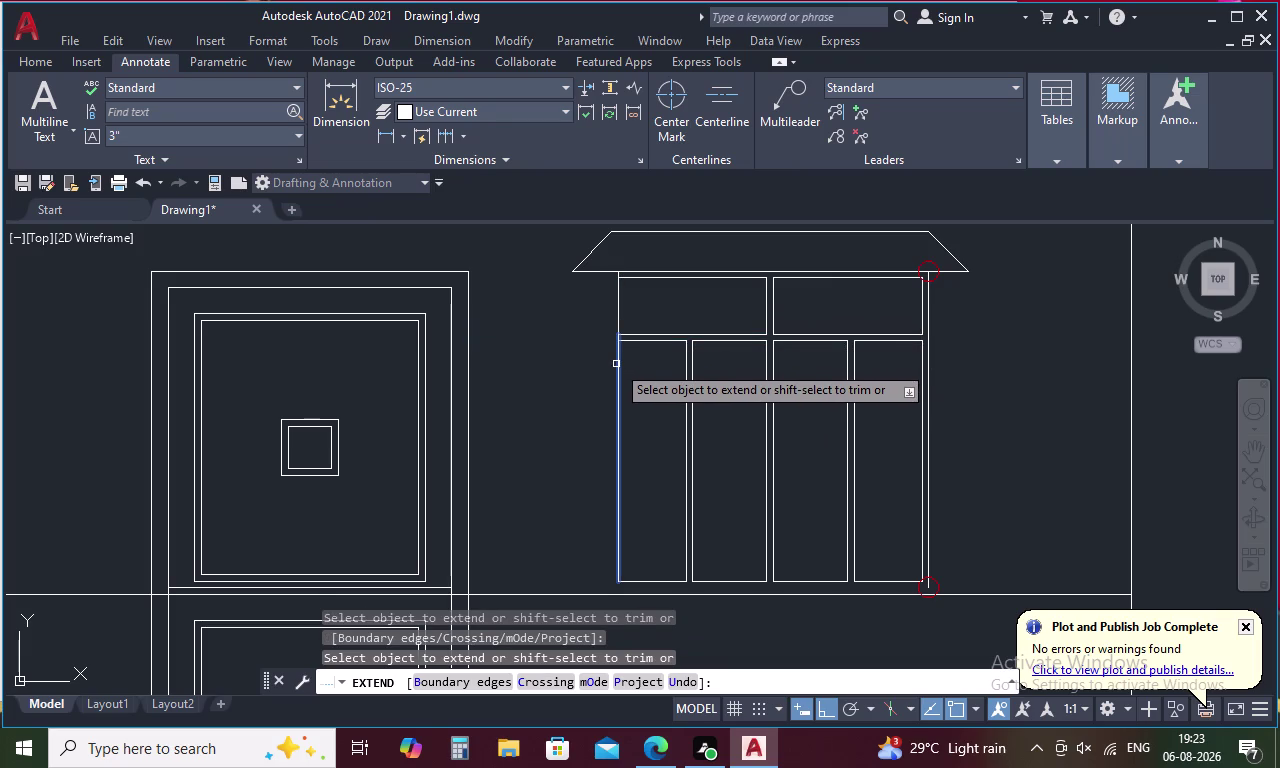
click(616, 364)
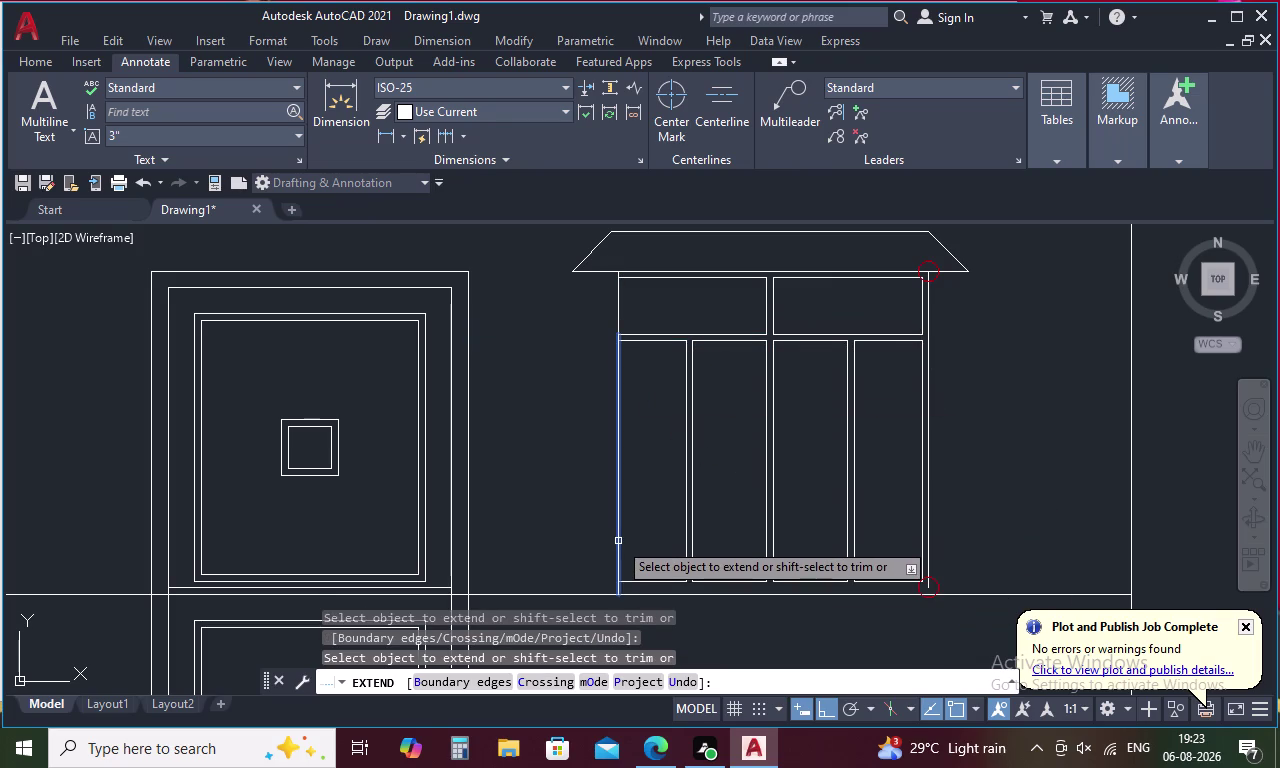
click(618, 541)
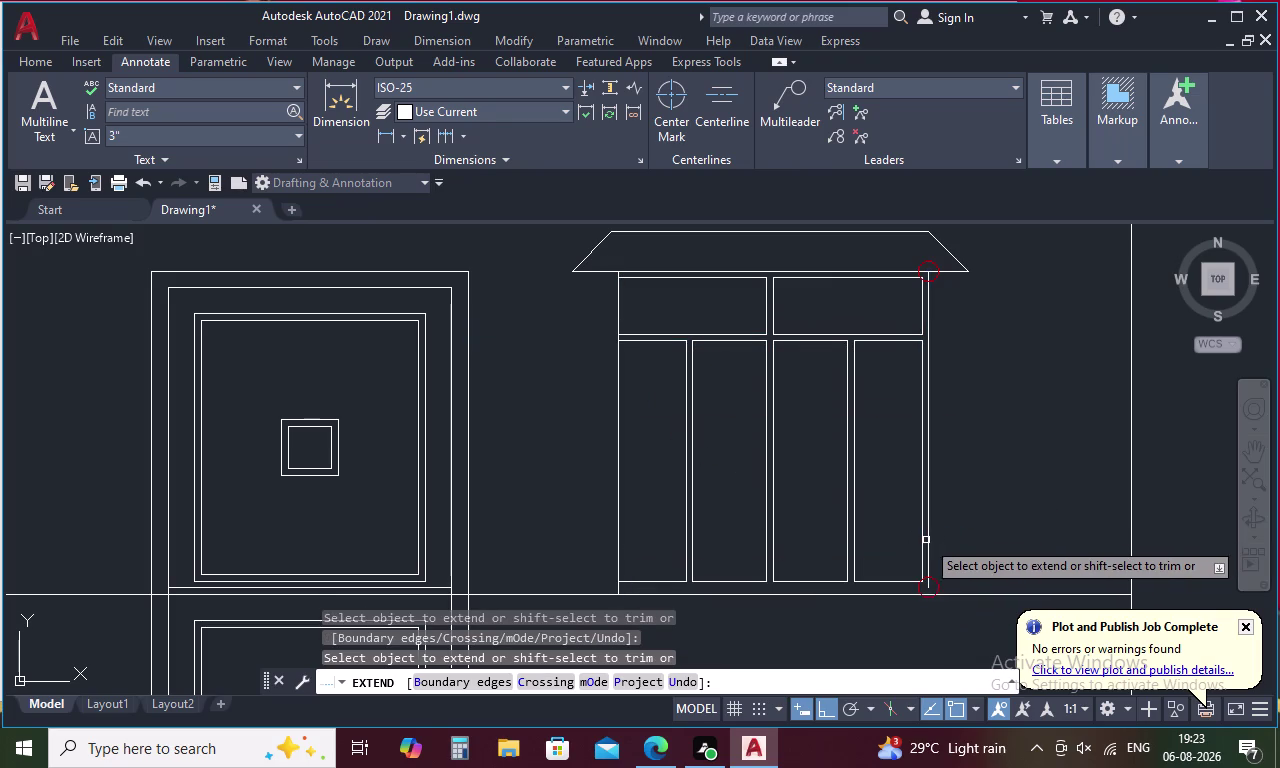
click(929, 537)
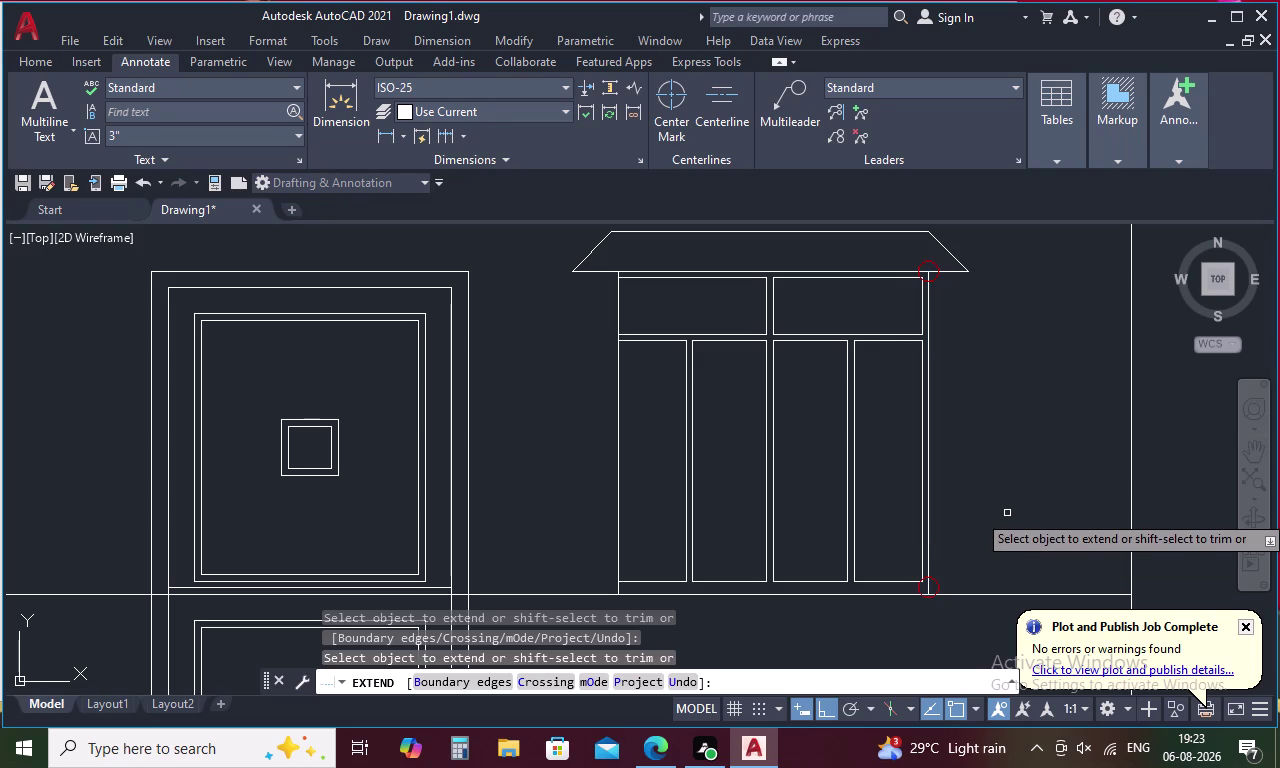
Extend another window's line and right edge down to its sill.
scroll(down, 3)
middle_drag(983, 452, 1146, 408)
scroll(down, 3)
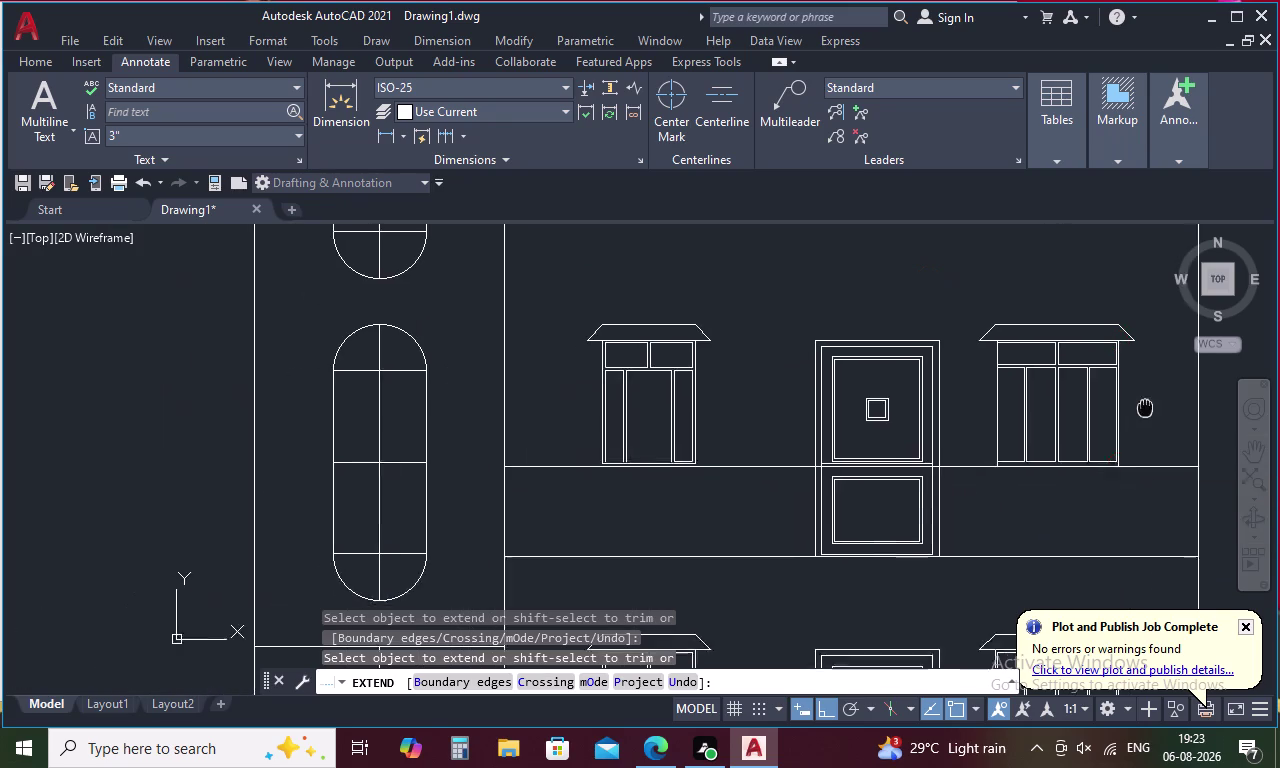
middle_drag(1146, 408, 1148, 407)
scroll(up, 3)
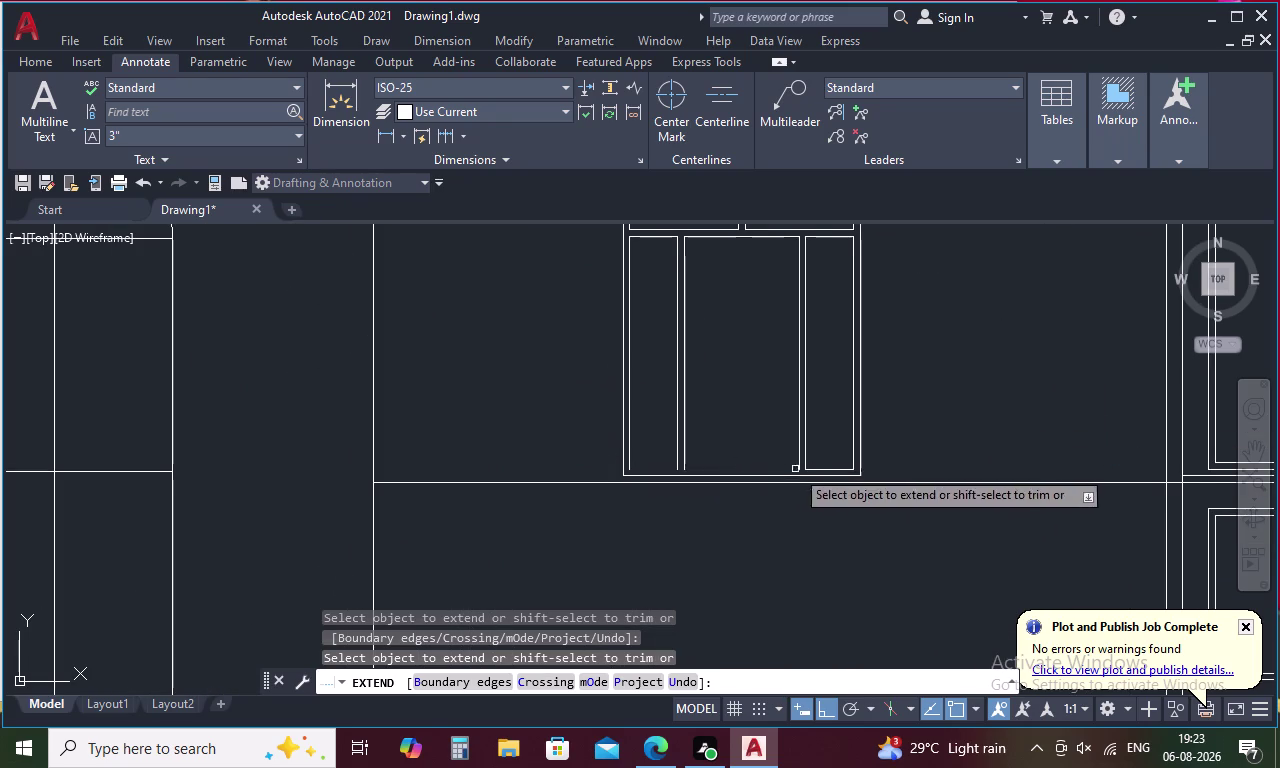
click(622, 456)
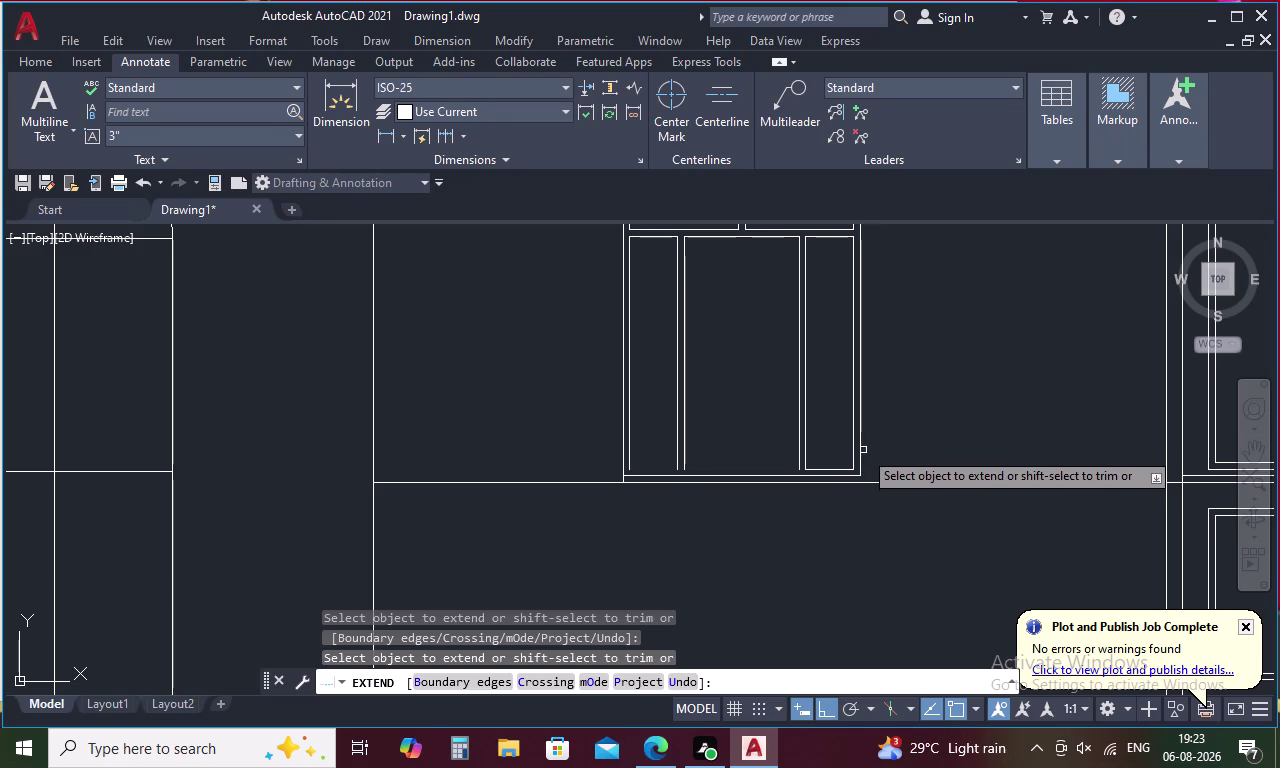
click(862, 467)
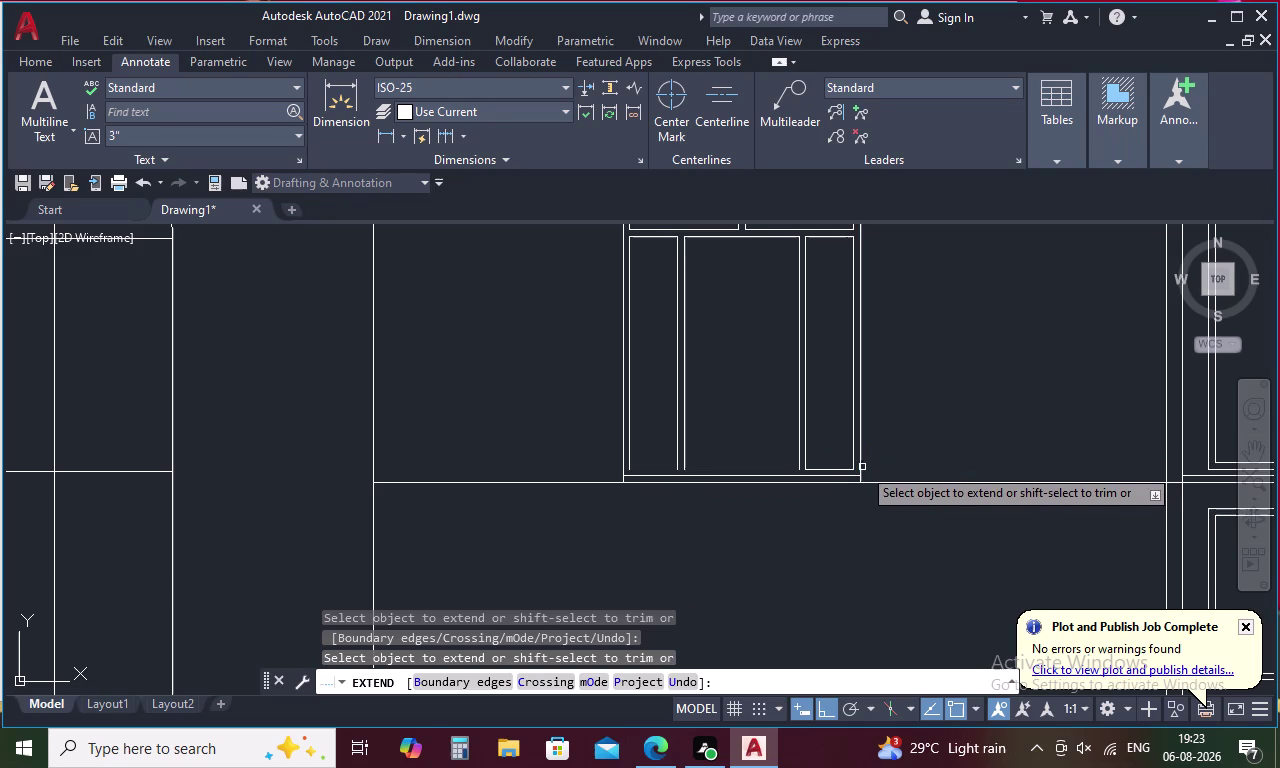
Extend the remaining mullions of the middle and right windows down to the sill.
scroll(down, 3)
scroll(up, 3)
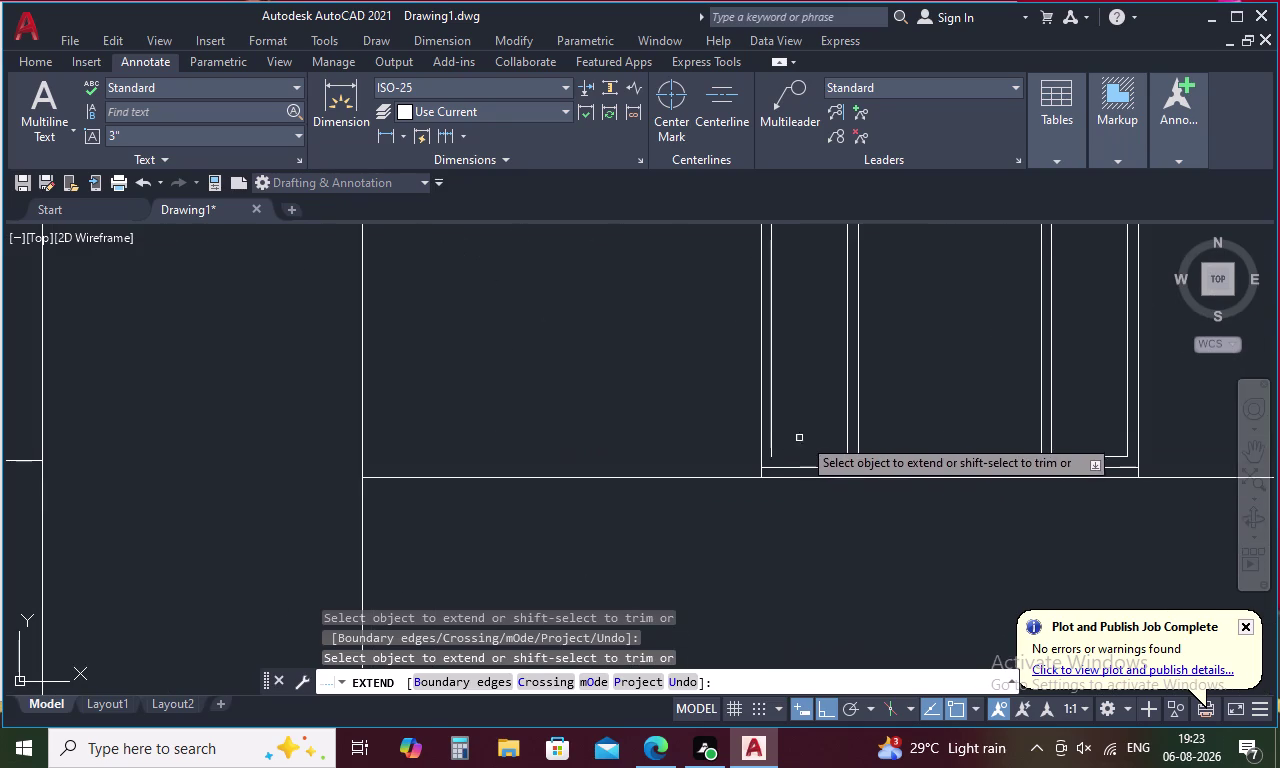
click(768, 434)
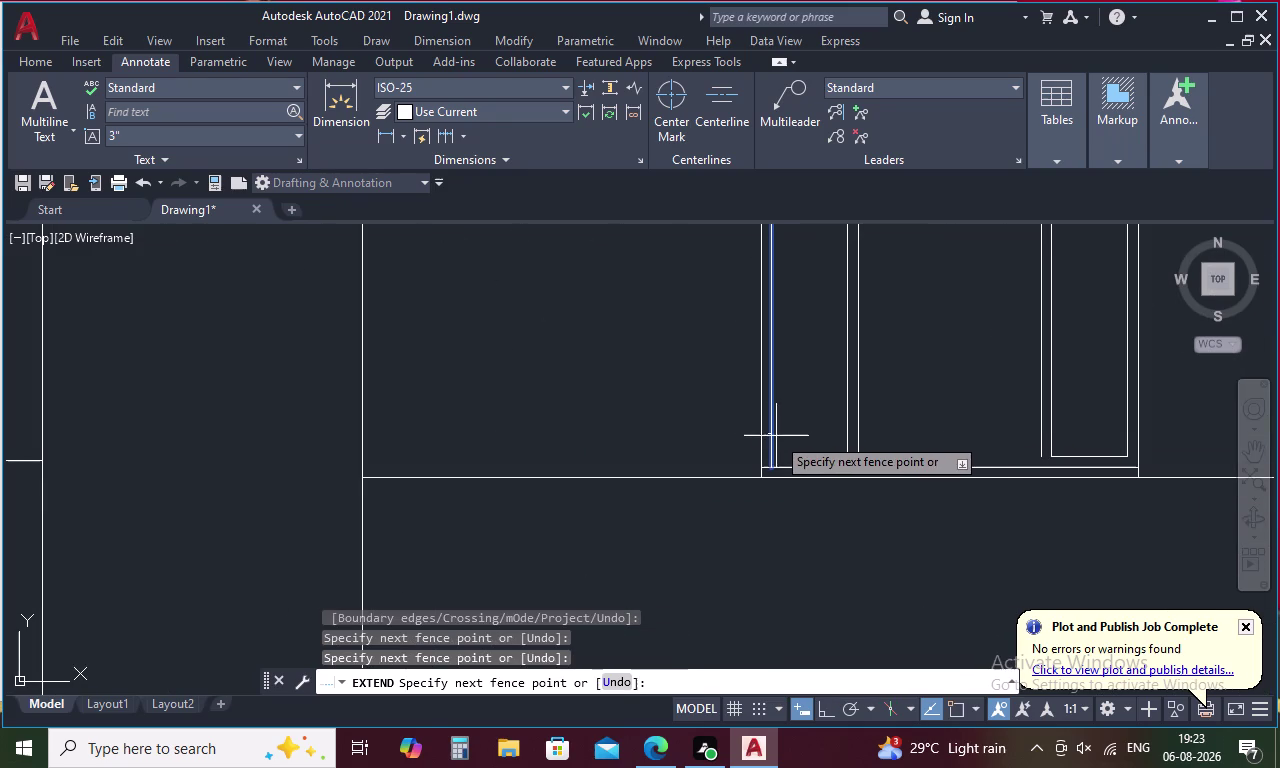
click(776, 436)
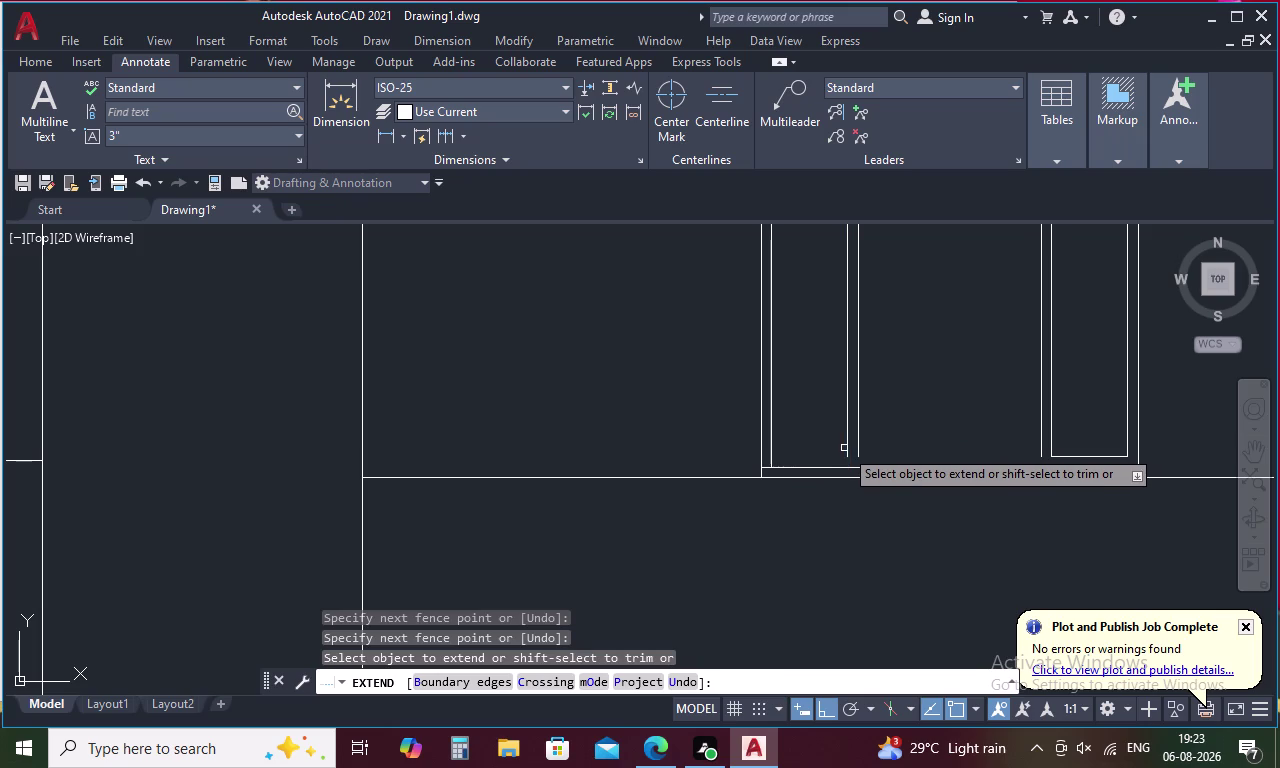
click(849, 436)
click(858, 429)
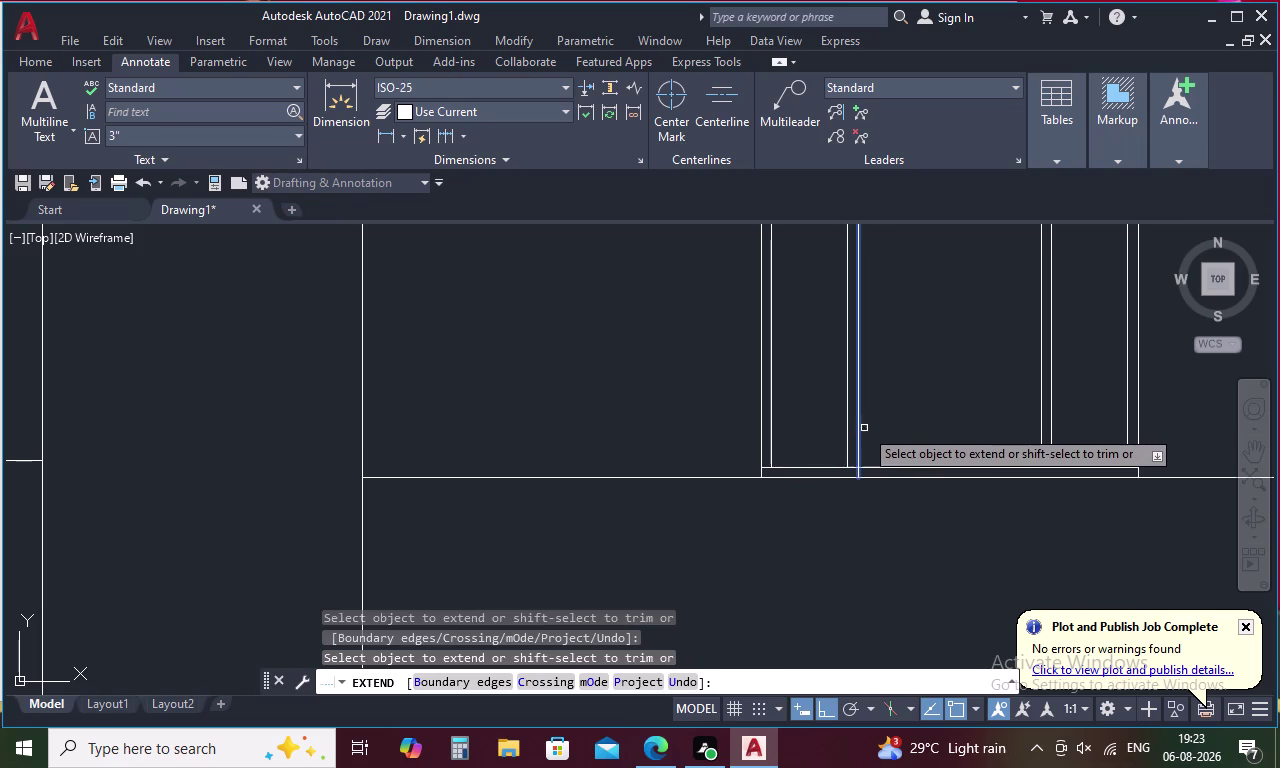
click(1050, 432)
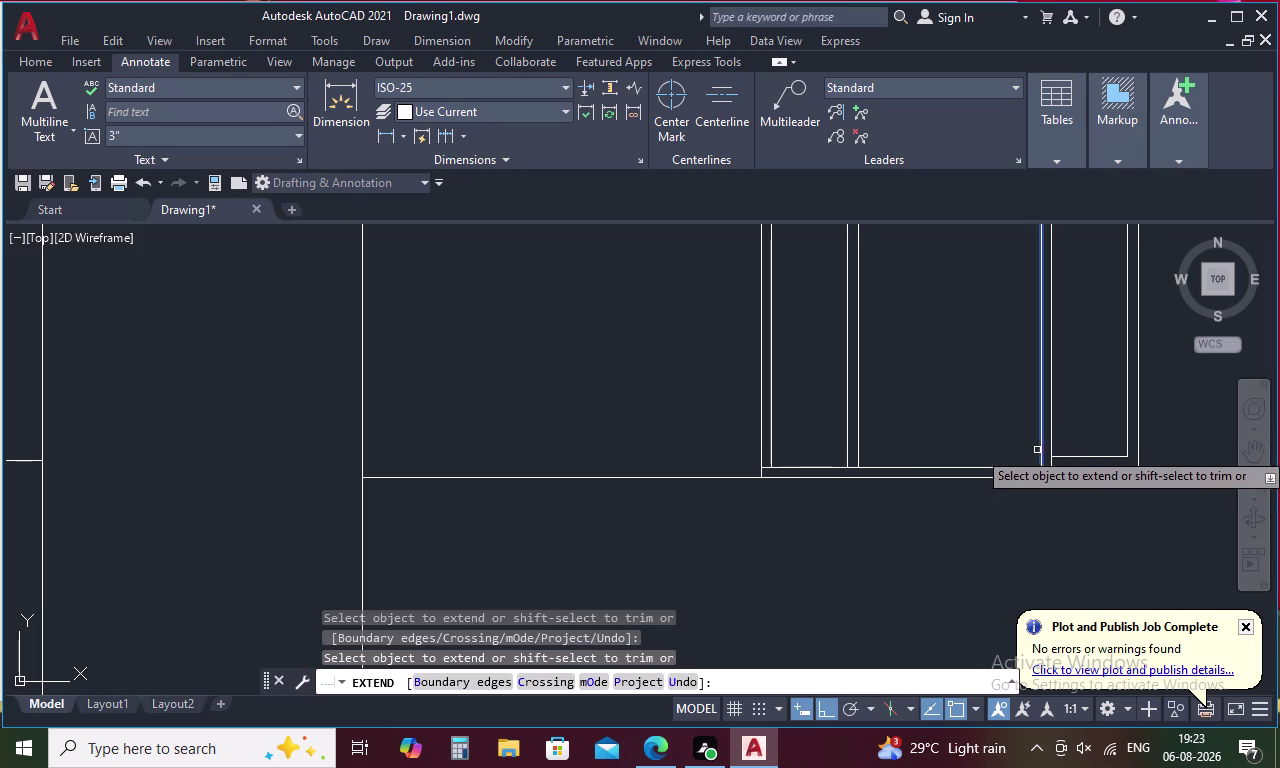
click(1039, 444)
Look over the lower-floor windows and end the extend command.
scroll(down, 3)
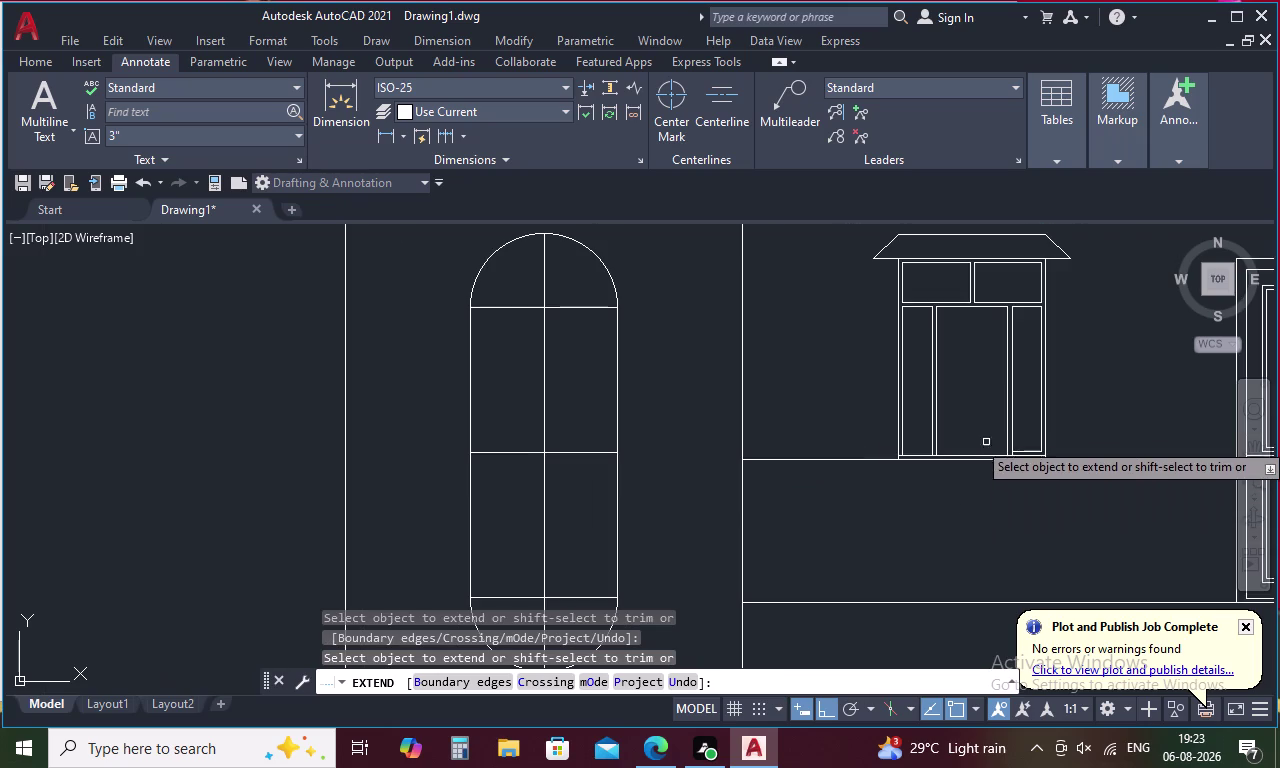
middle_drag(975, 401, 713, 748)
scroll(down, 3)
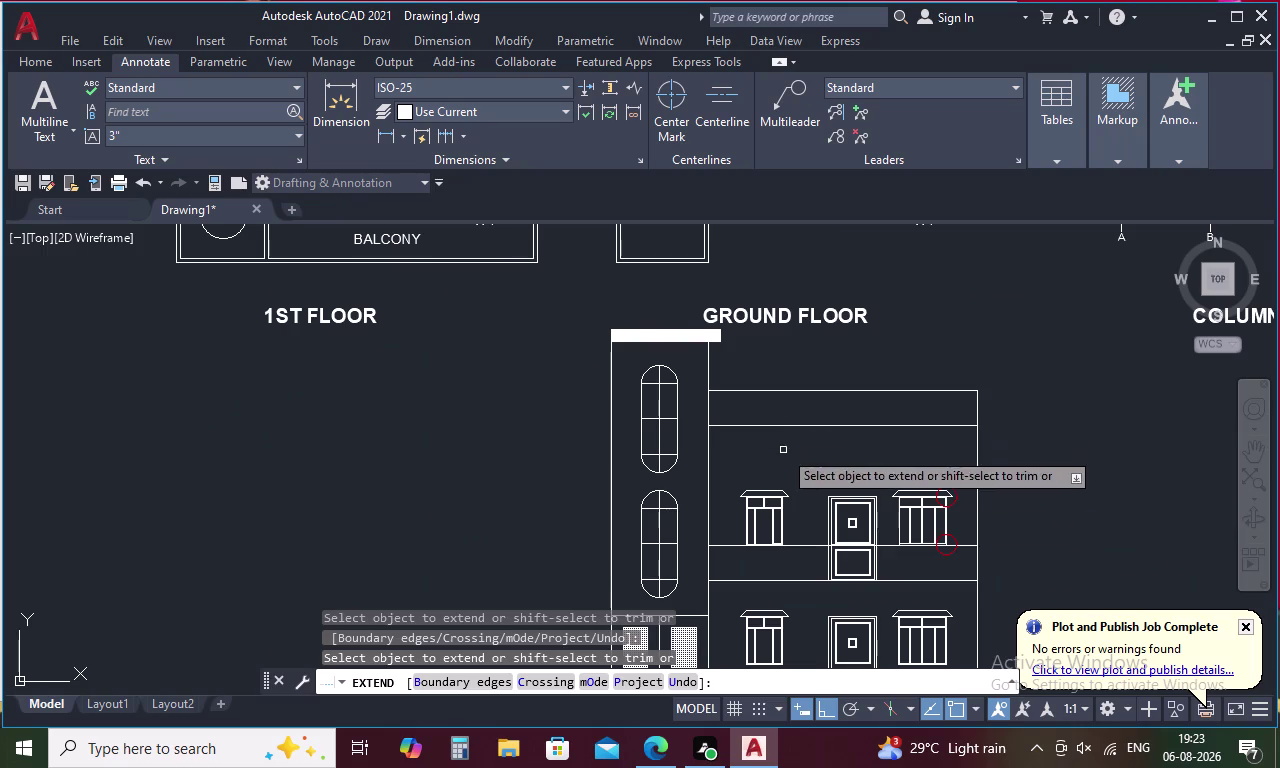
middle_drag(796, 516, 795, 316)
scroll(up, 3)
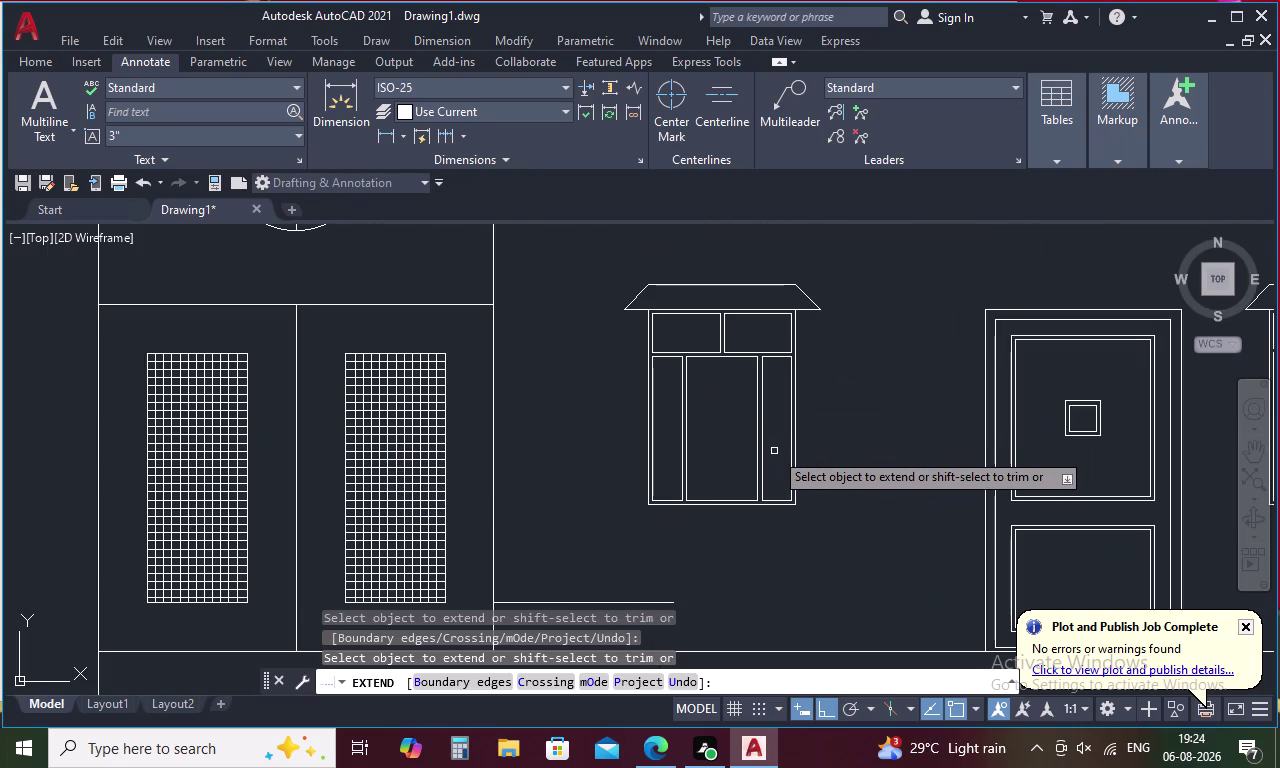
scroll(down, 3)
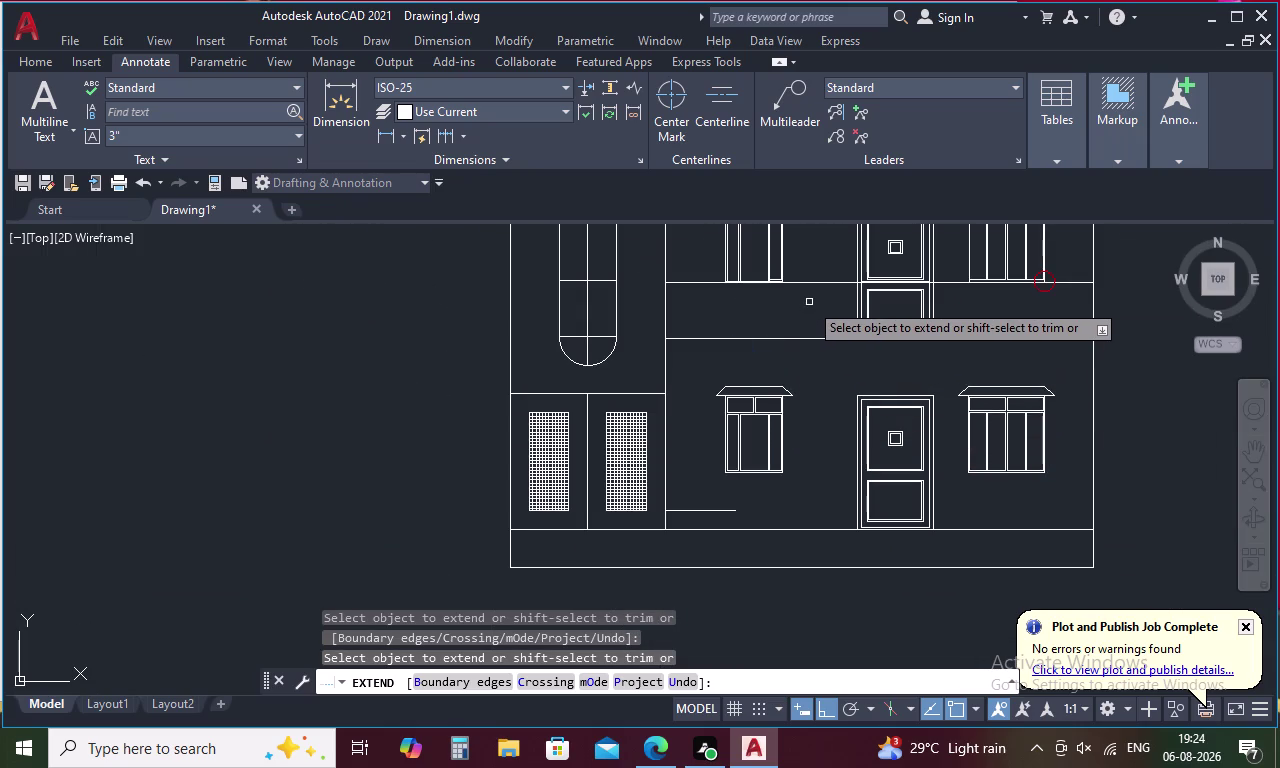
key(Escape)
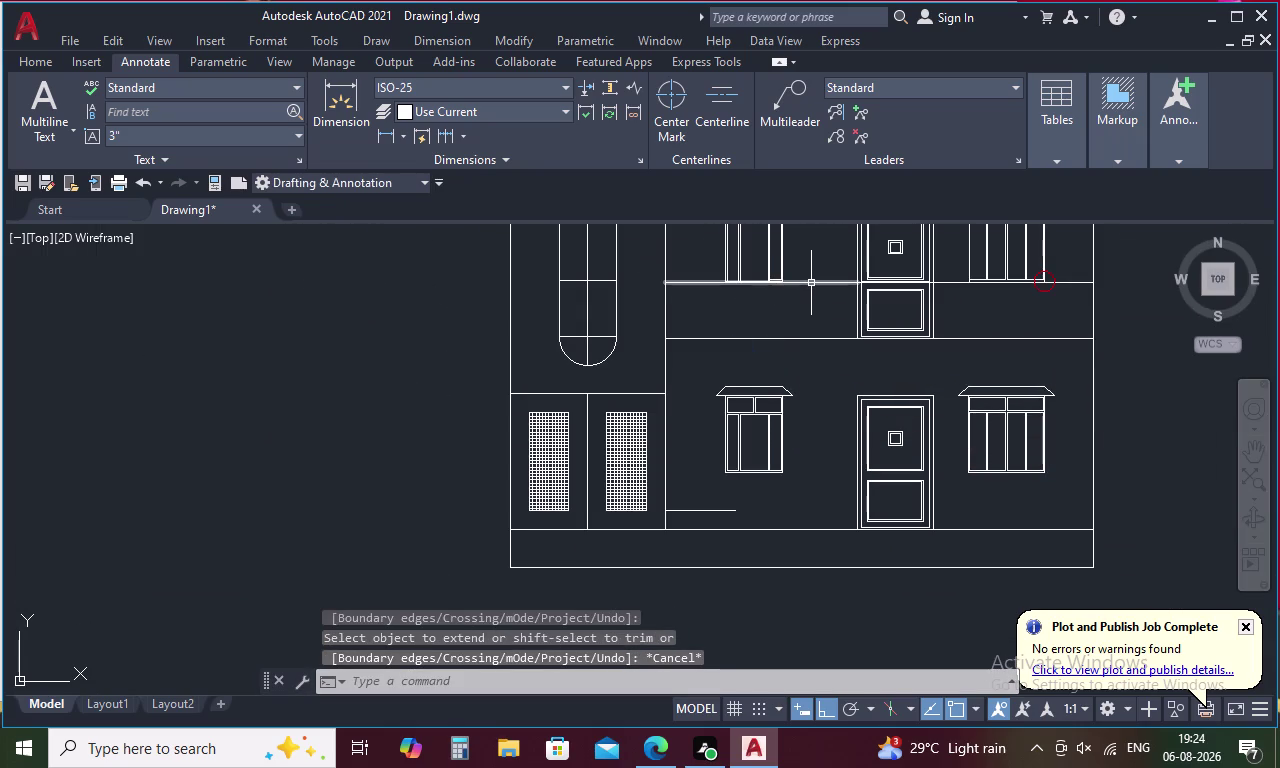
Erase the three horizontal lines, including the long one across the upper-floor windows.
click(811, 283)
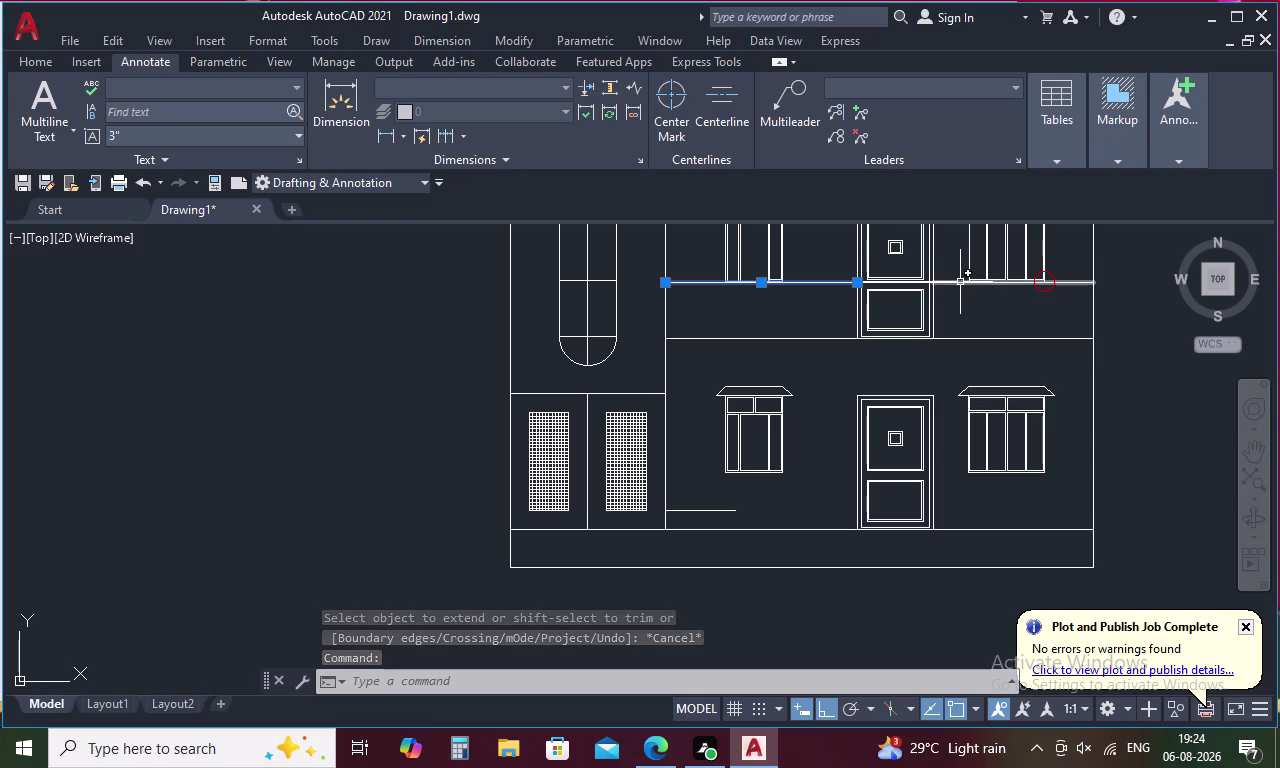
click(962, 282)
scroll(up, 3)
scroll(up, 3)
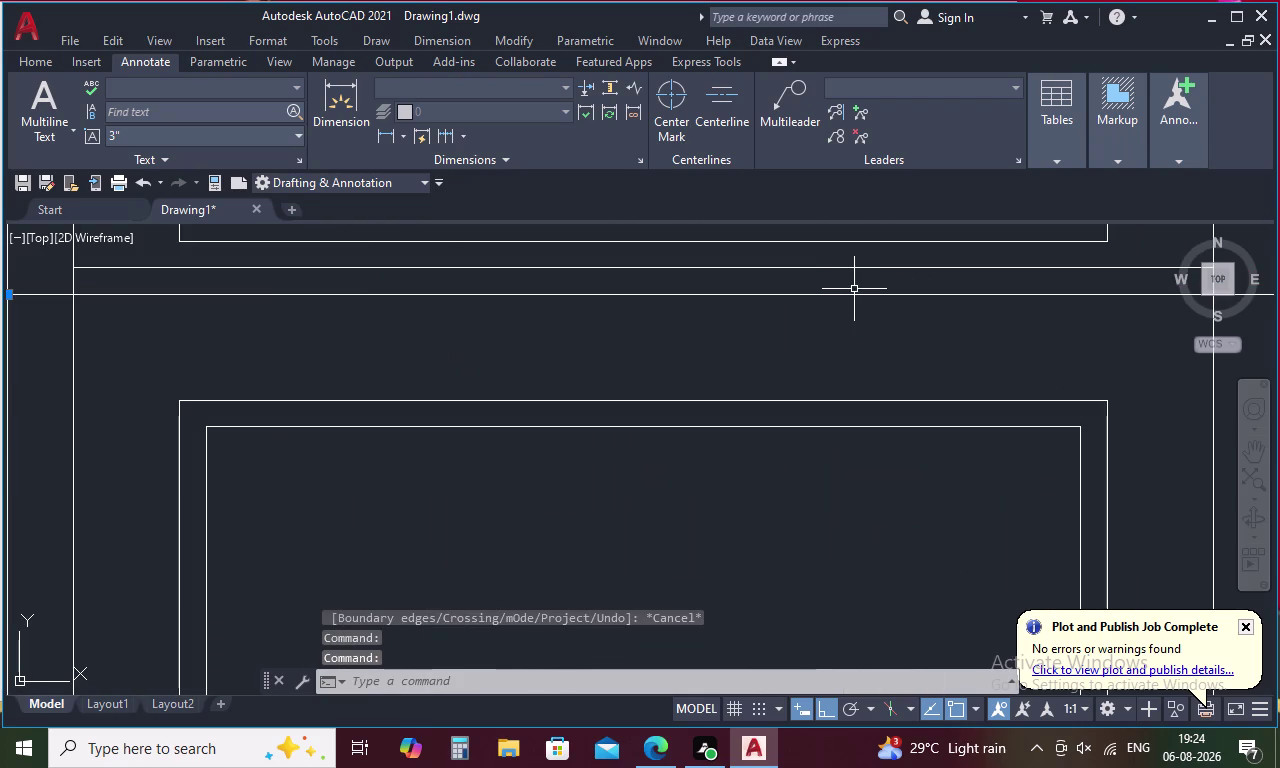
scroll(down, 3)
click(826, 293)
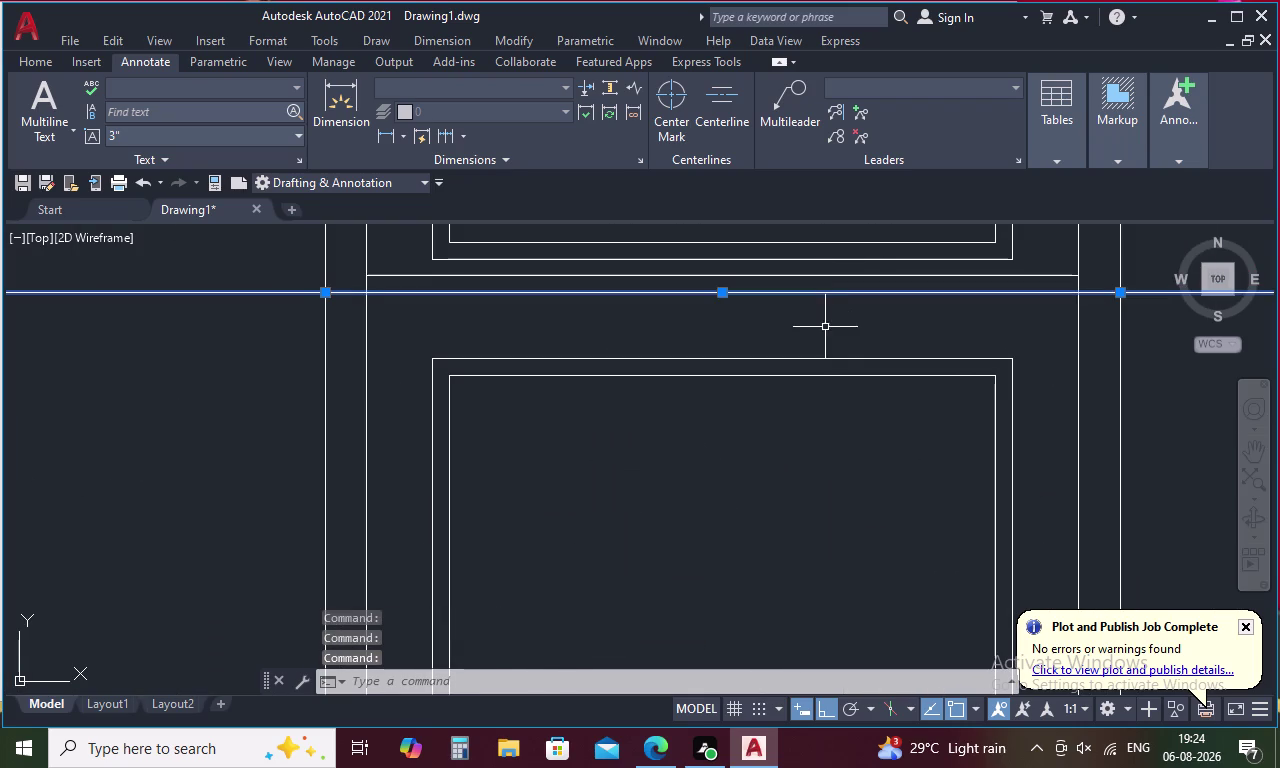
key(Delete)
scroll(down, 3)
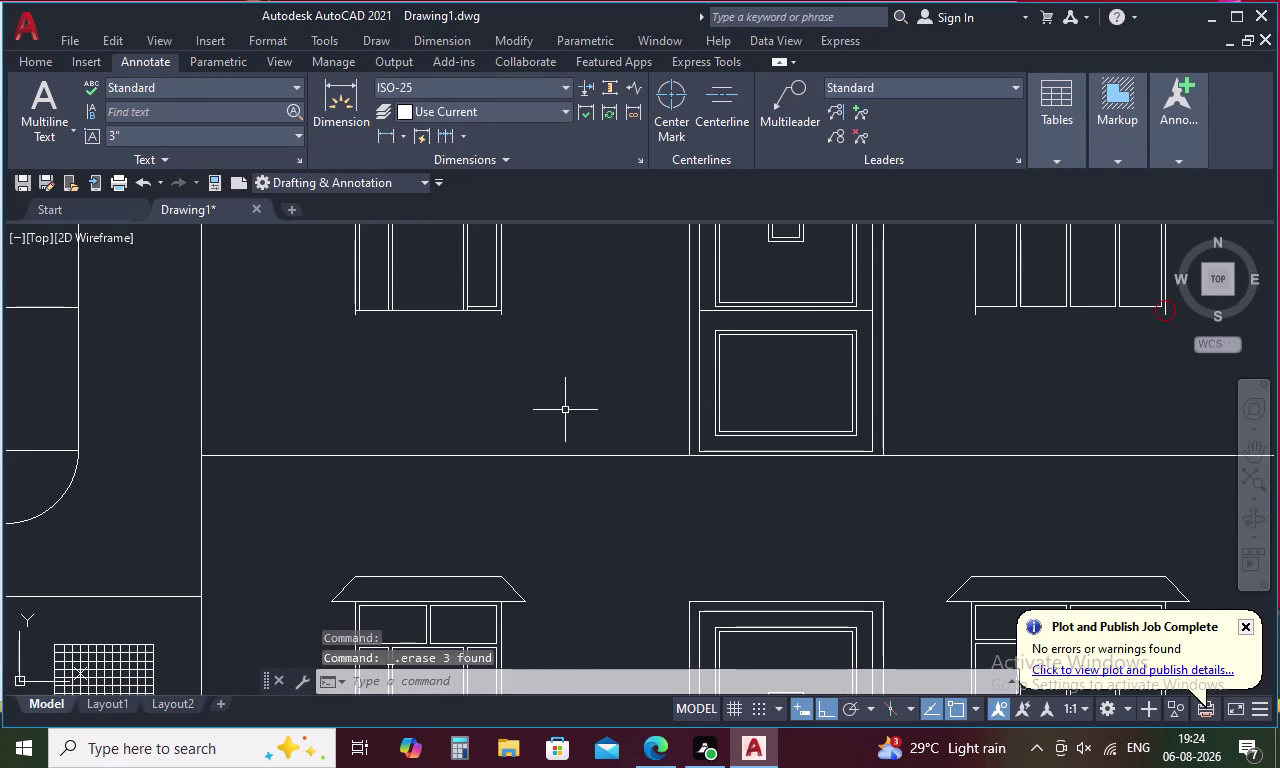
key(l)
key(space)
Draw a long horizontal line ending at the window frame's right corner.
drag(367, 318, 377, 318)
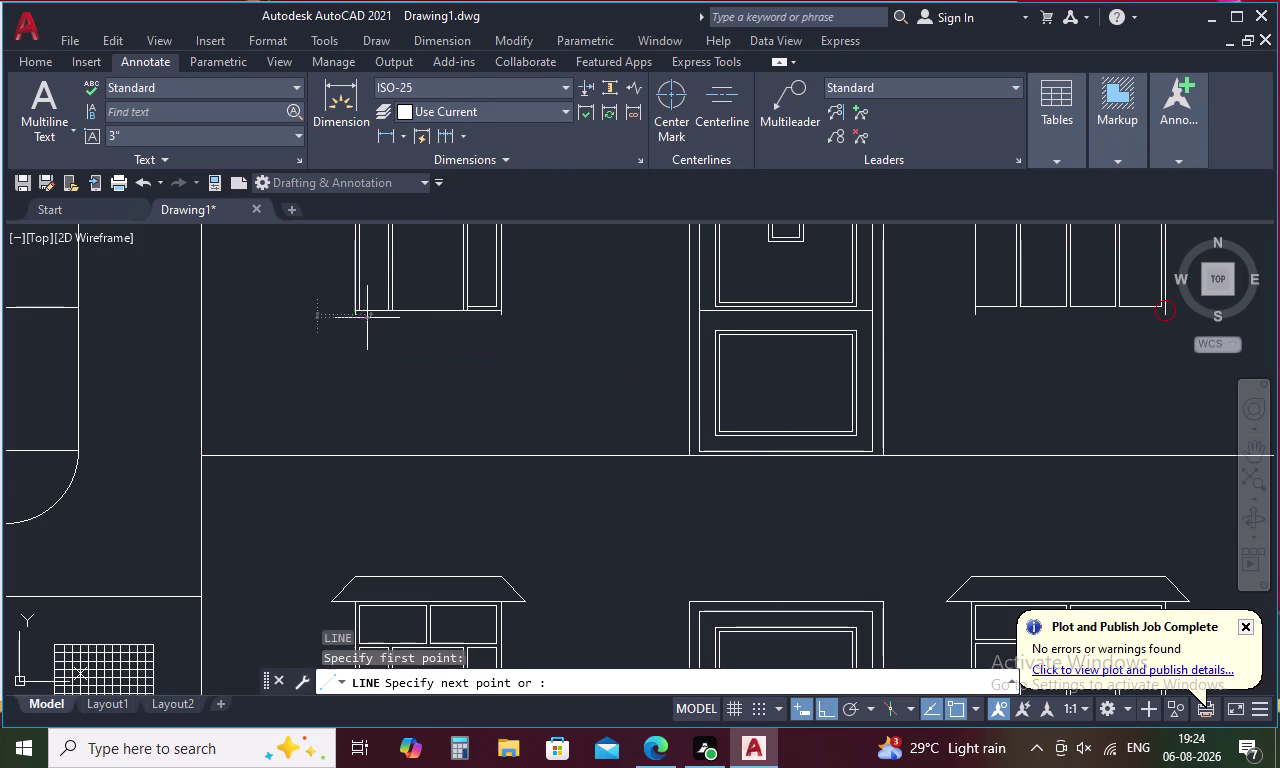
drag(377, 318, 383, 318)
key(Escape)
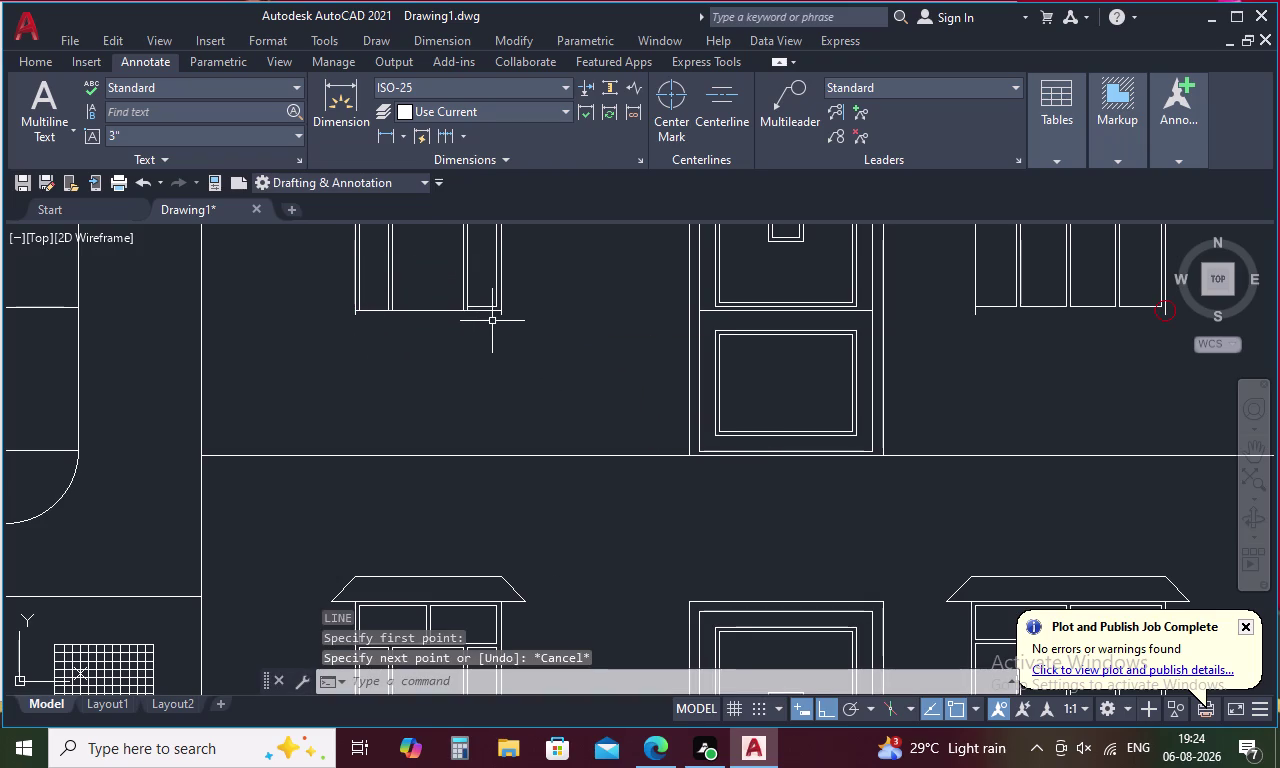
key(l)
key(space)
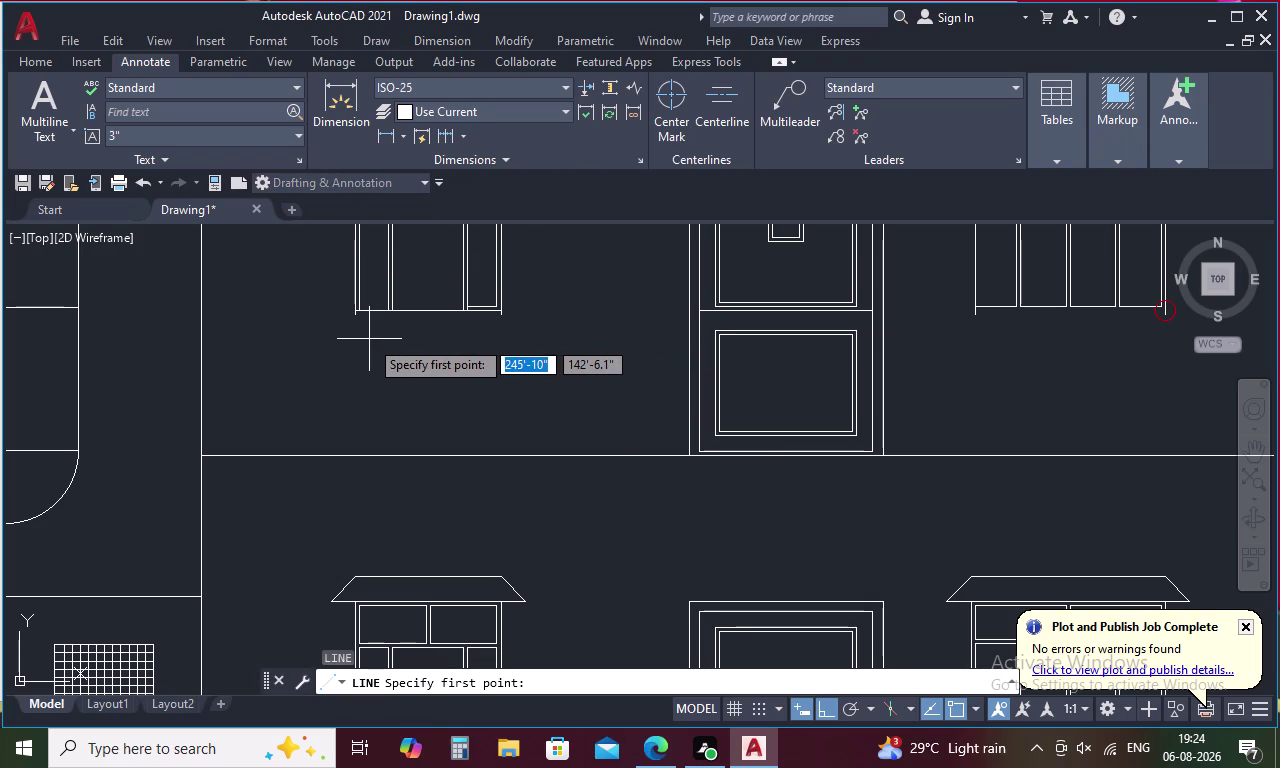
scroll(up, 3)
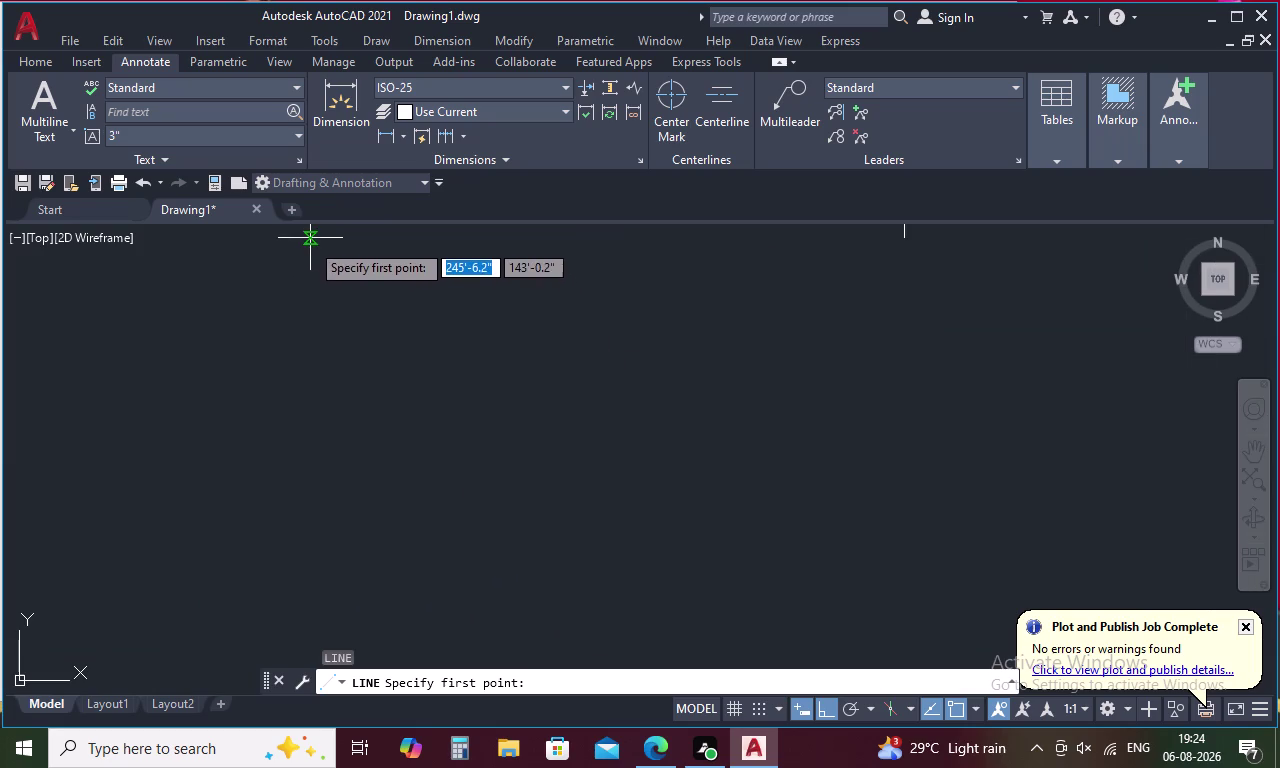
click(310, 241)
middle_drag(388, 258, 445, 428)
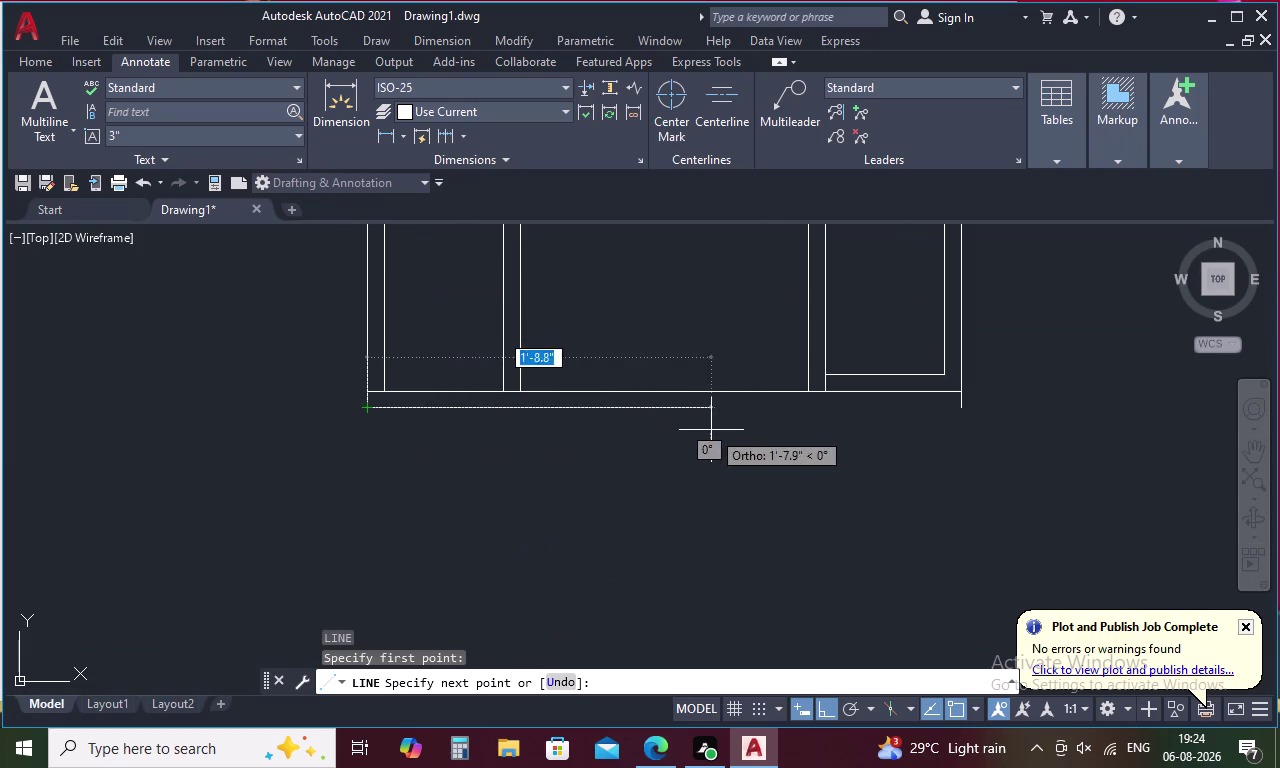
click(961, 409)
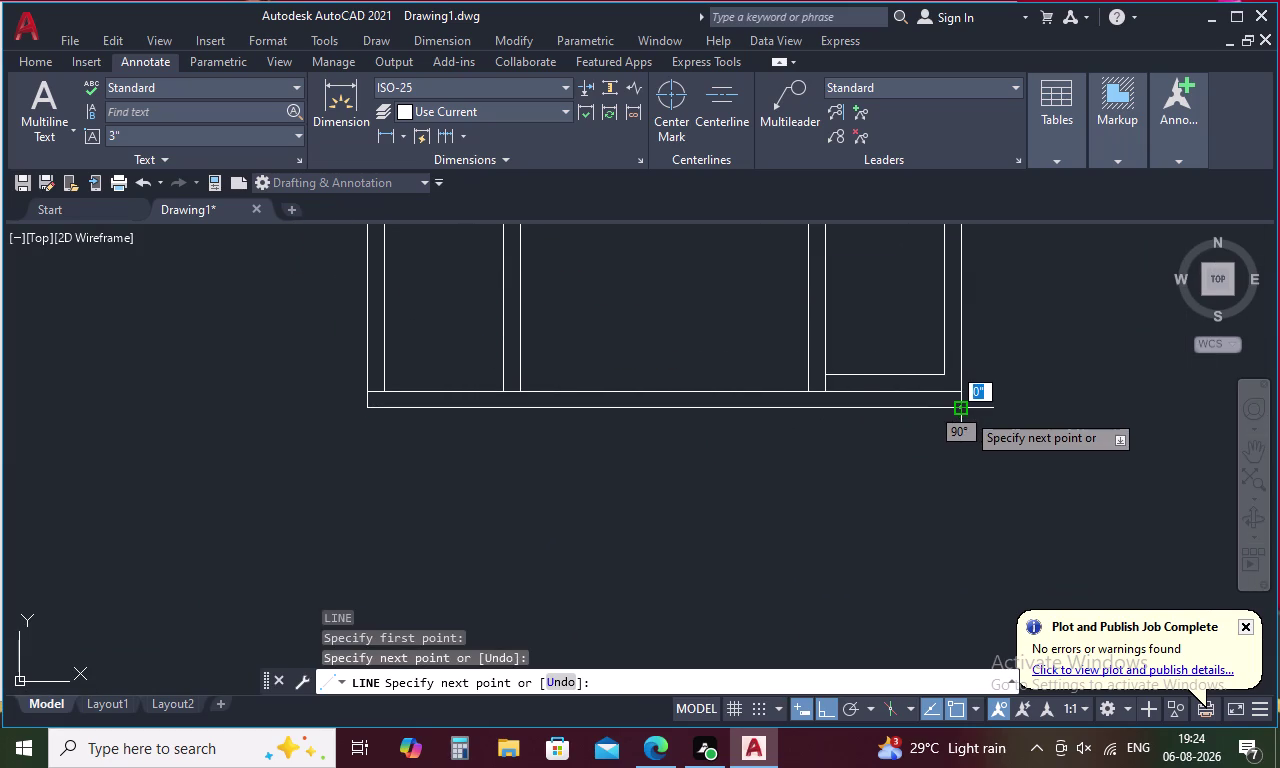
key(Escape)
Try another line below the right-hand windows, cancel it, and return to the elevation.
key(space)
scroll(down, 3)
middle_drag(1007, 389, 185, 447)
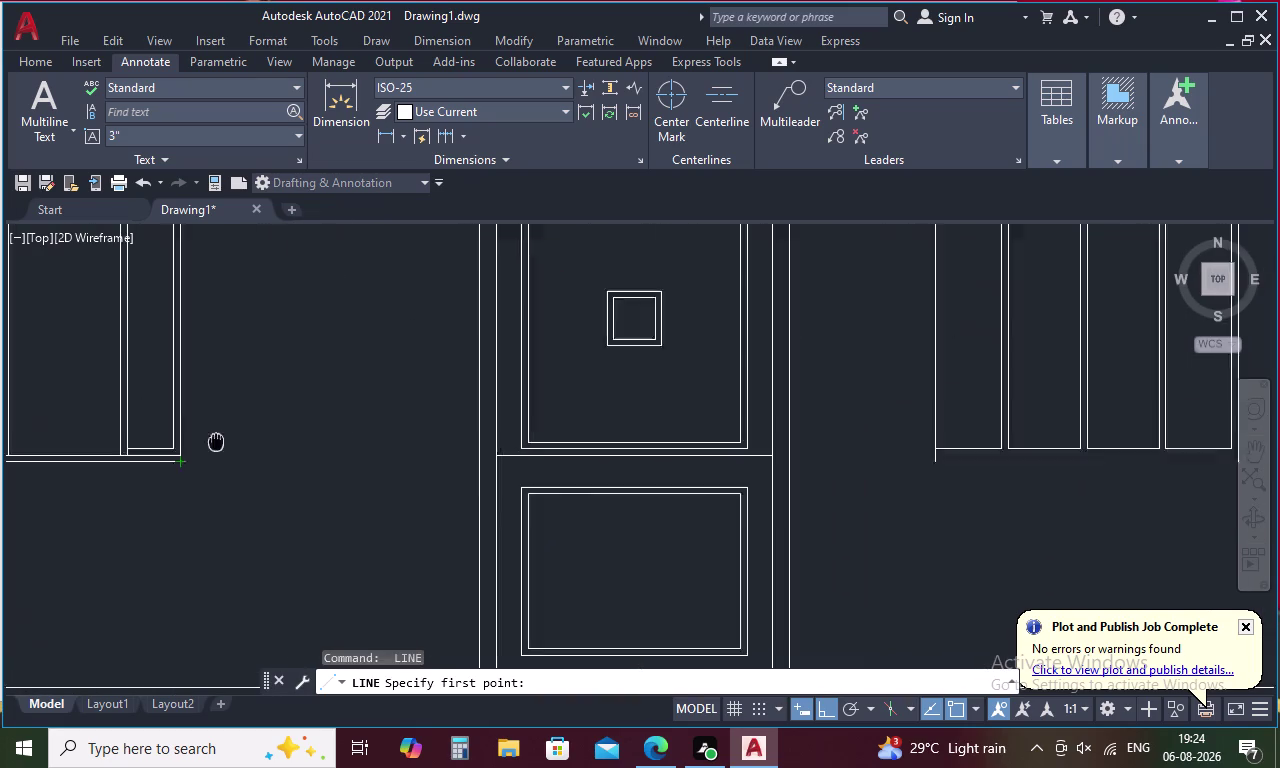
middle_drag(185, 447, 183, 447)
key(Escape)
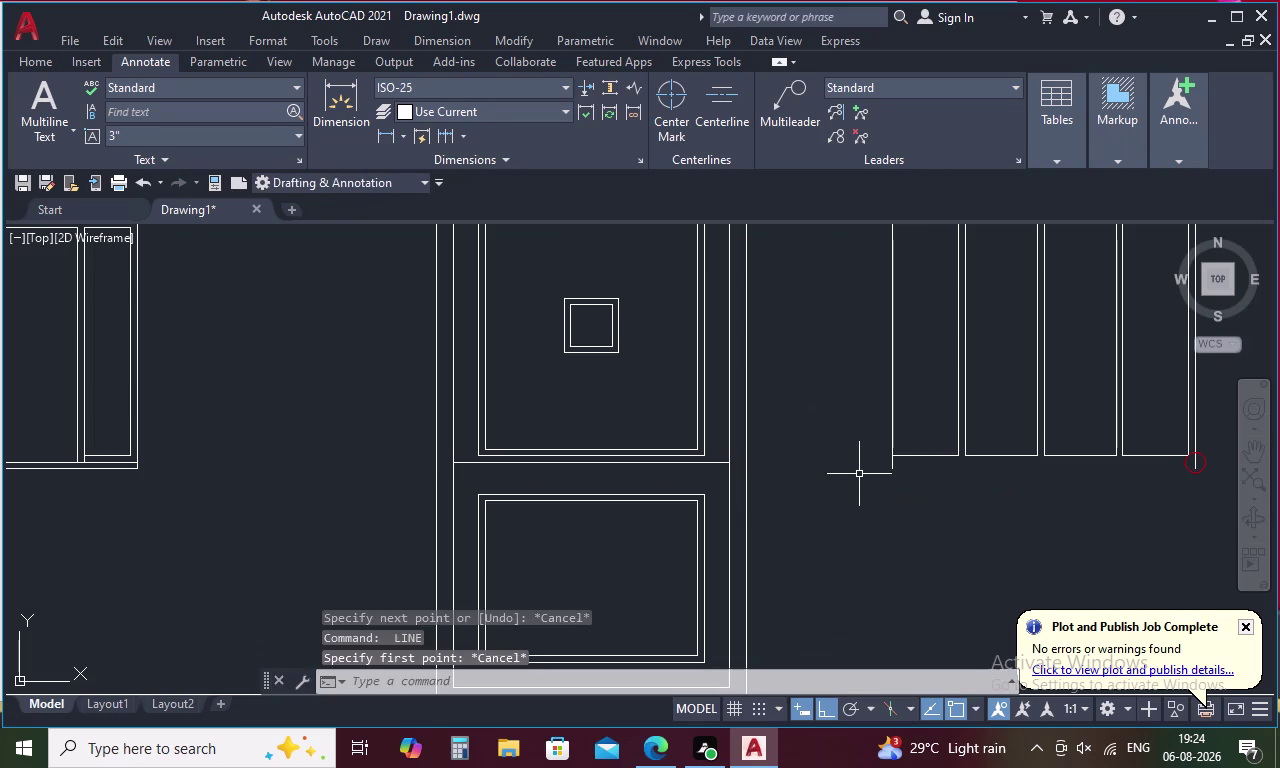
key(space)
click(890, 474)
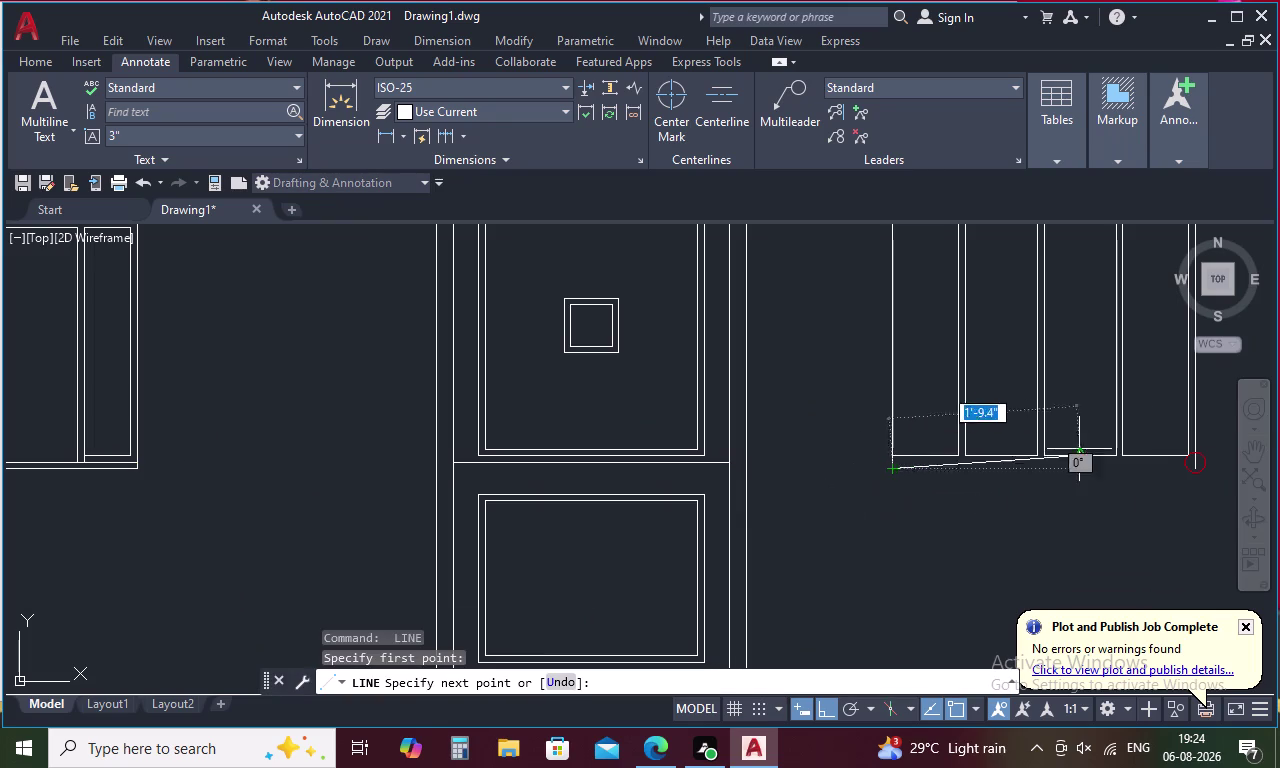
click(1195, 464)
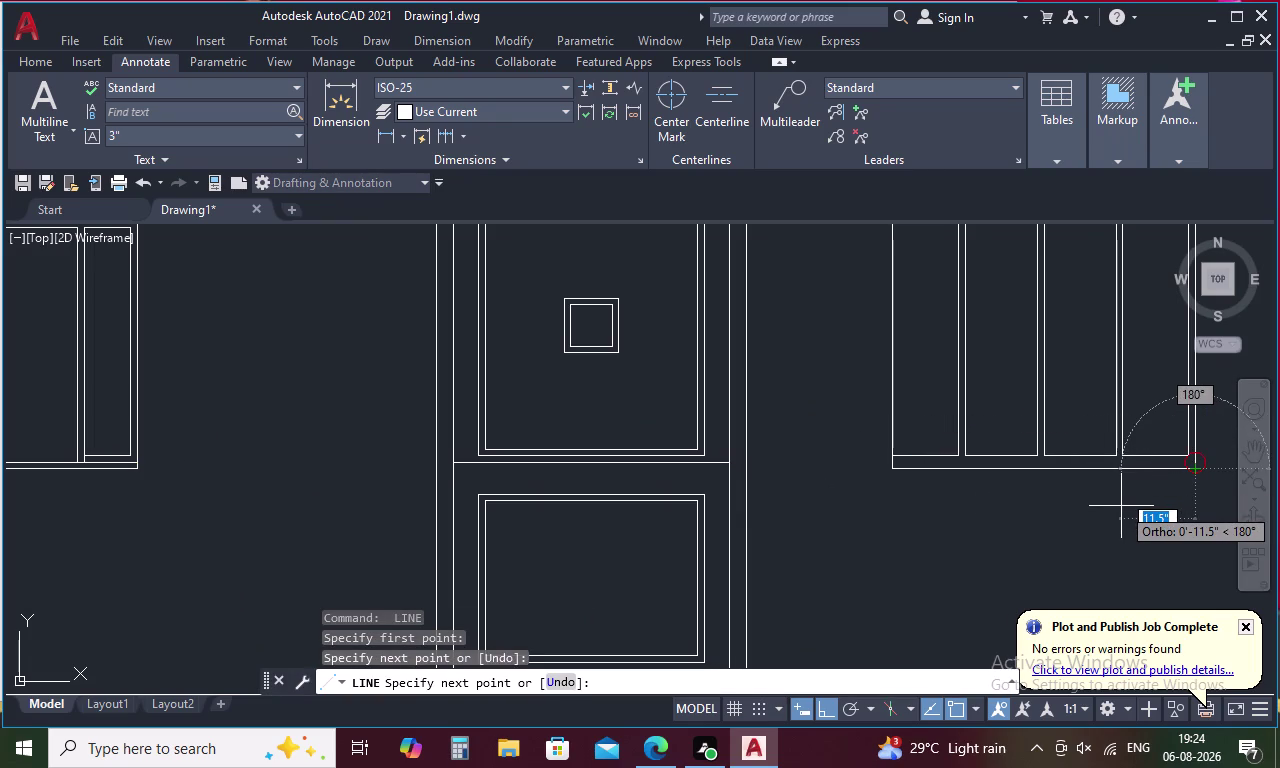
key(Escape)
scroll(down, 3)
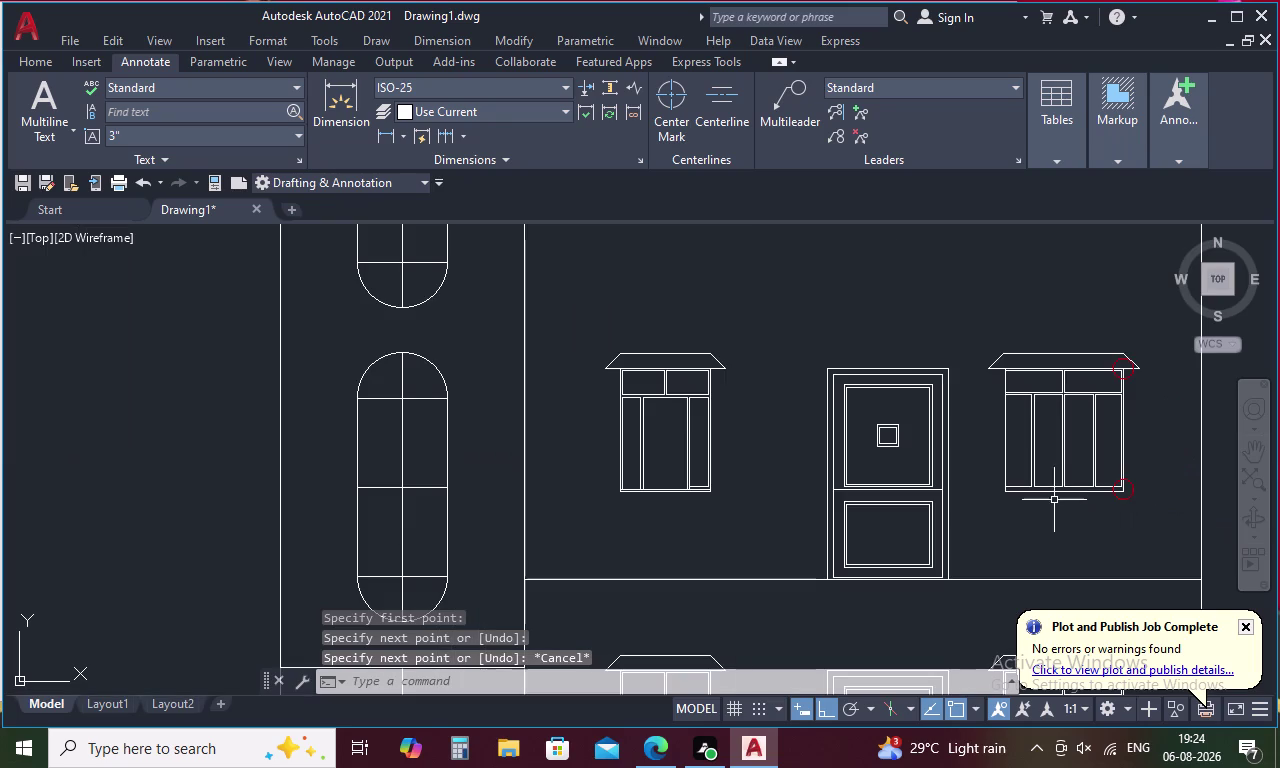
middle_drag(1012, 473, 914, 295)
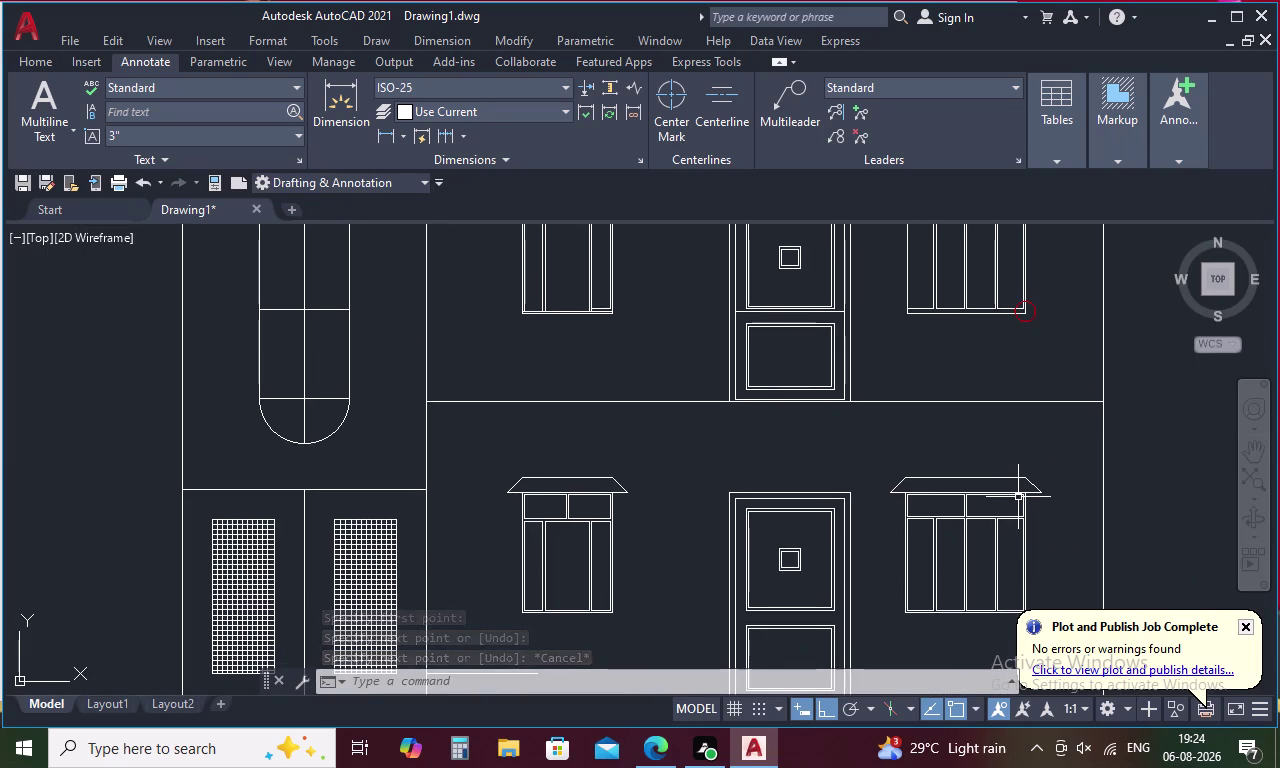
Erase the upper-floor right window and its leftover lines.
key(Escape)
key(Escape)
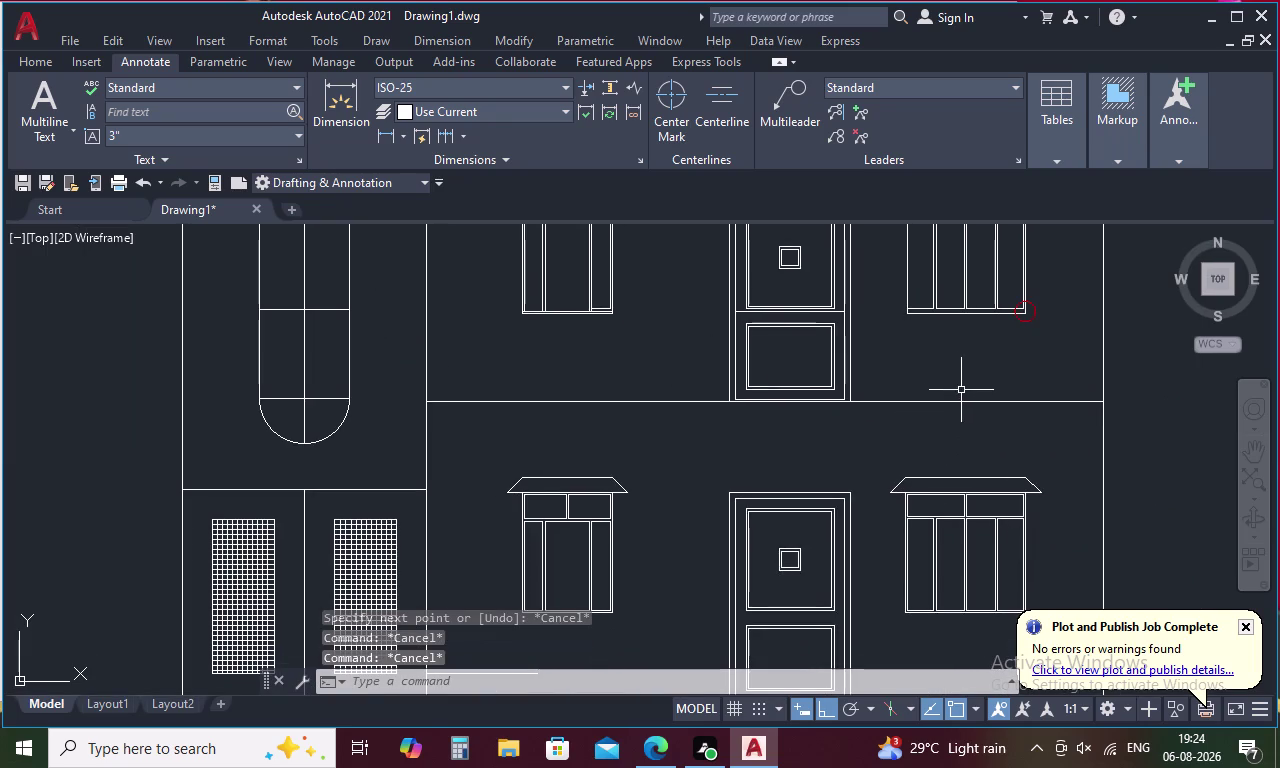
middle_drag(949, 359, 937, 519)
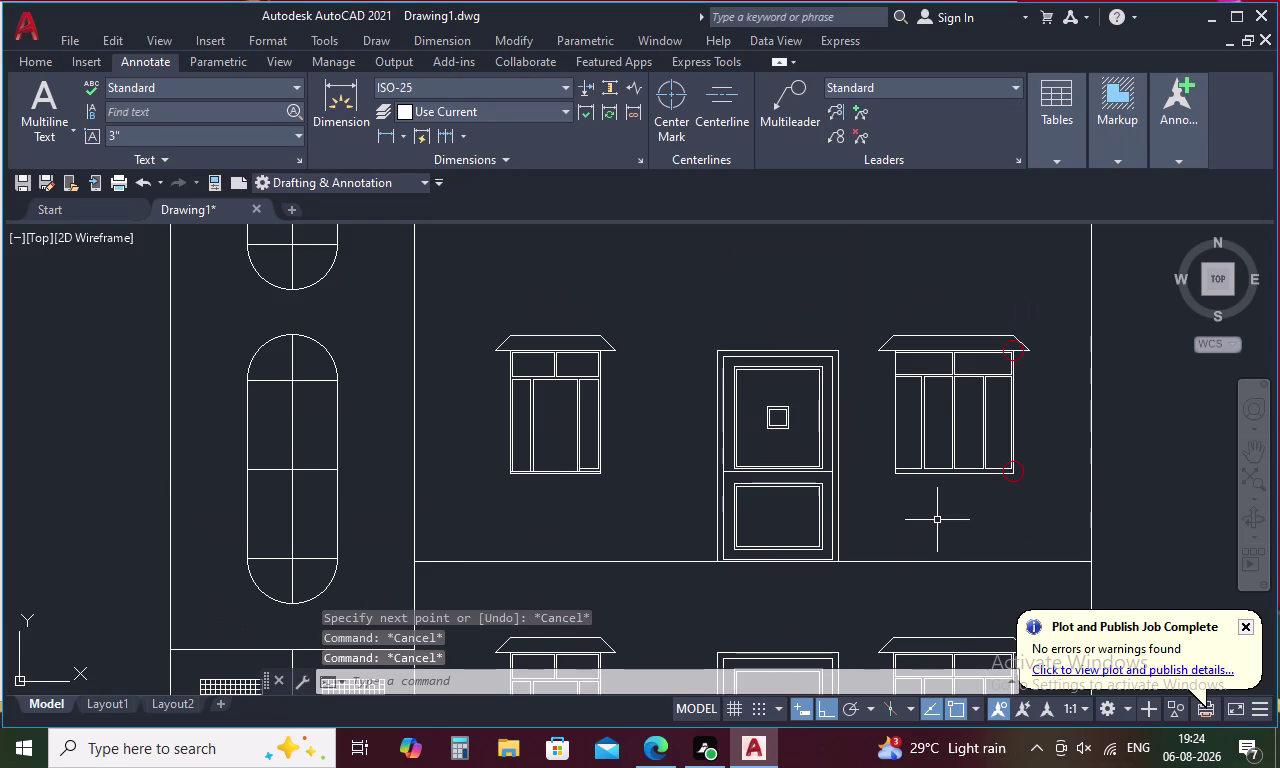
key(Escape)
key(Escape)
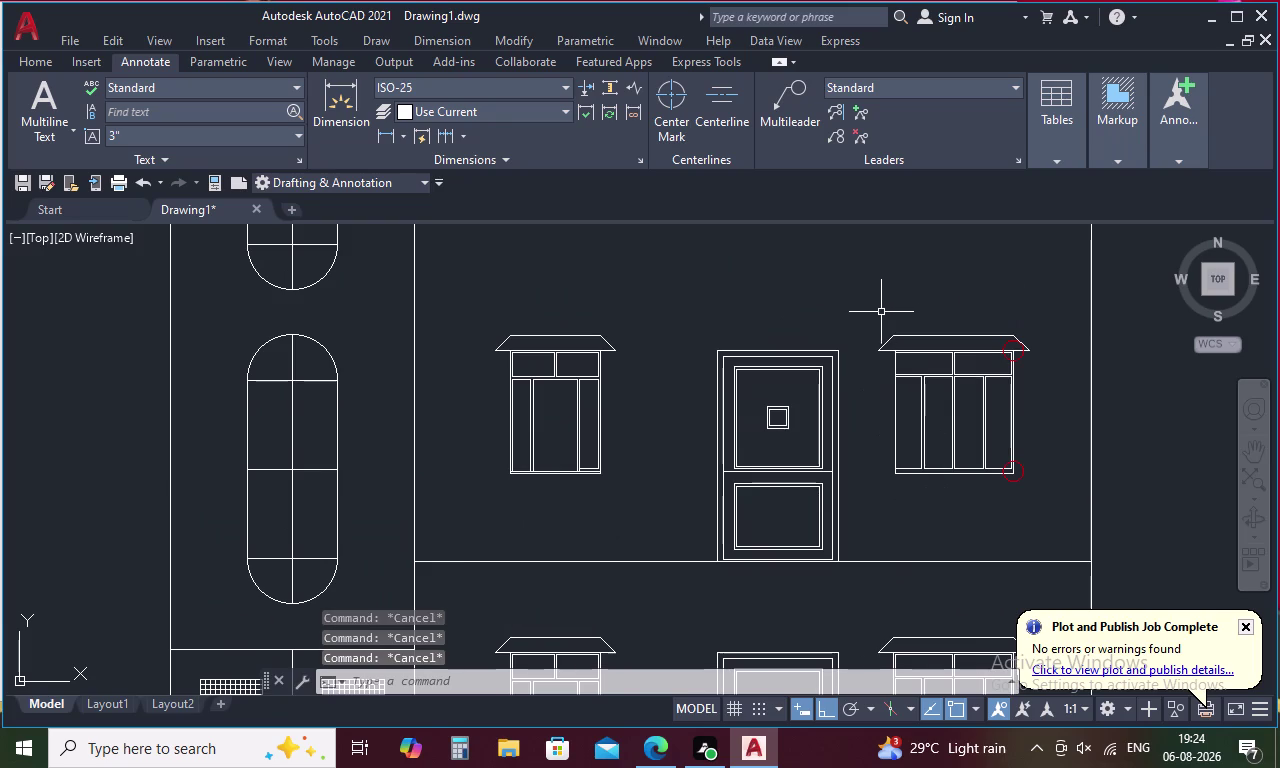
drag(878, 314, 883, 438)
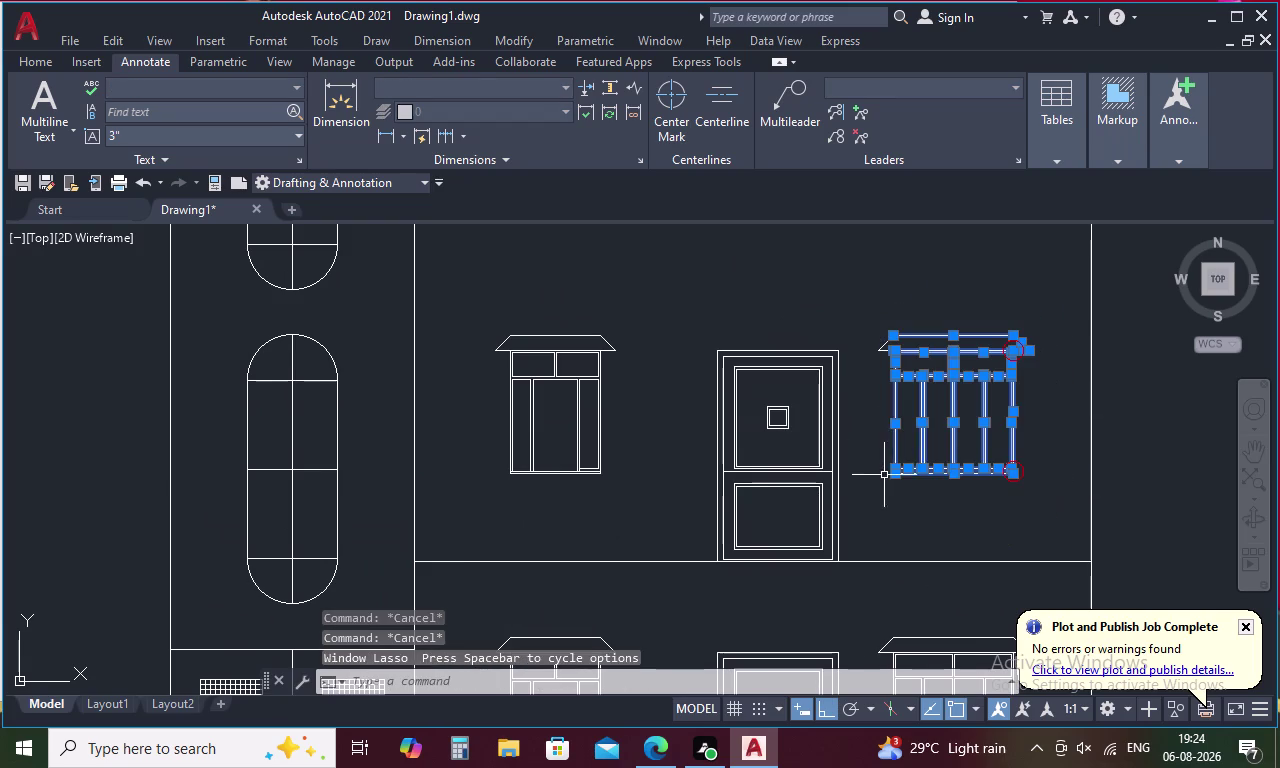
key(Delete)
drag(899, 319, 873, 371)
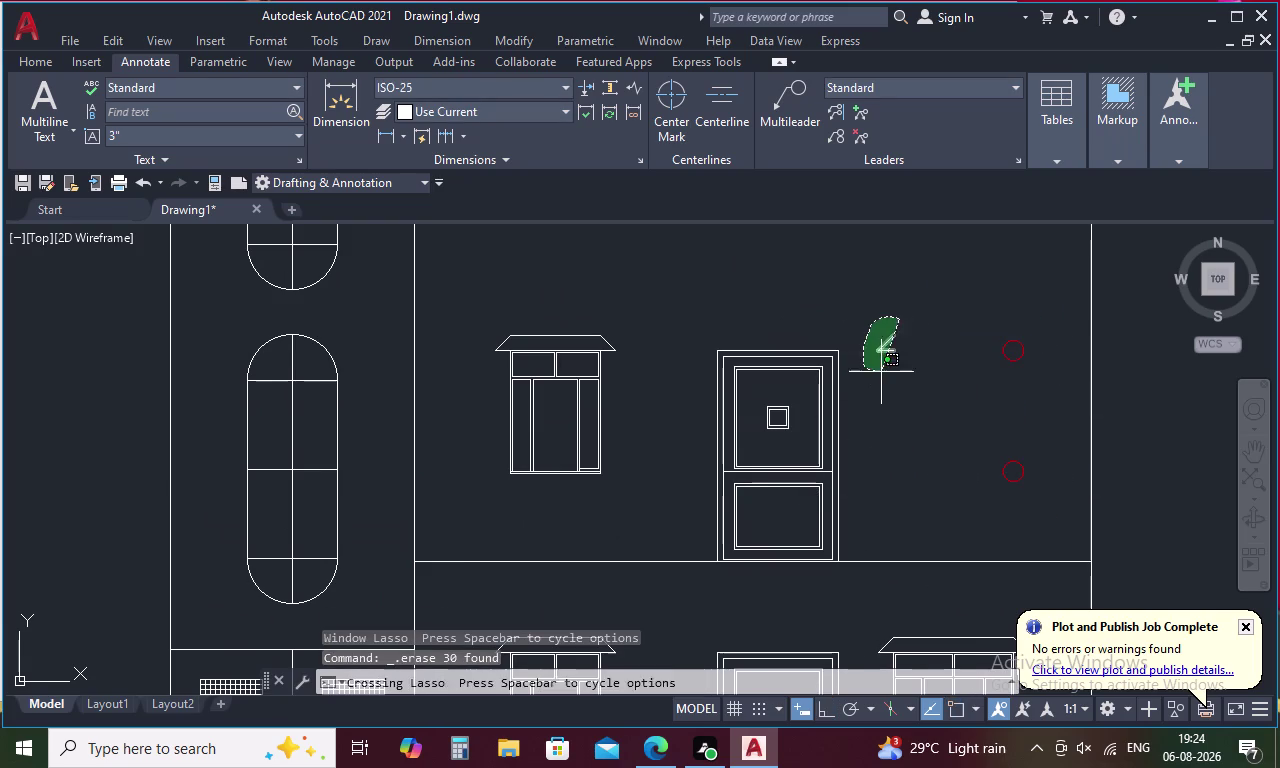
drag(873, 371, 902, 363)
key(Delete)
Erase the upper-floor left window beside the door.
drag(484, 334, 488, 331)
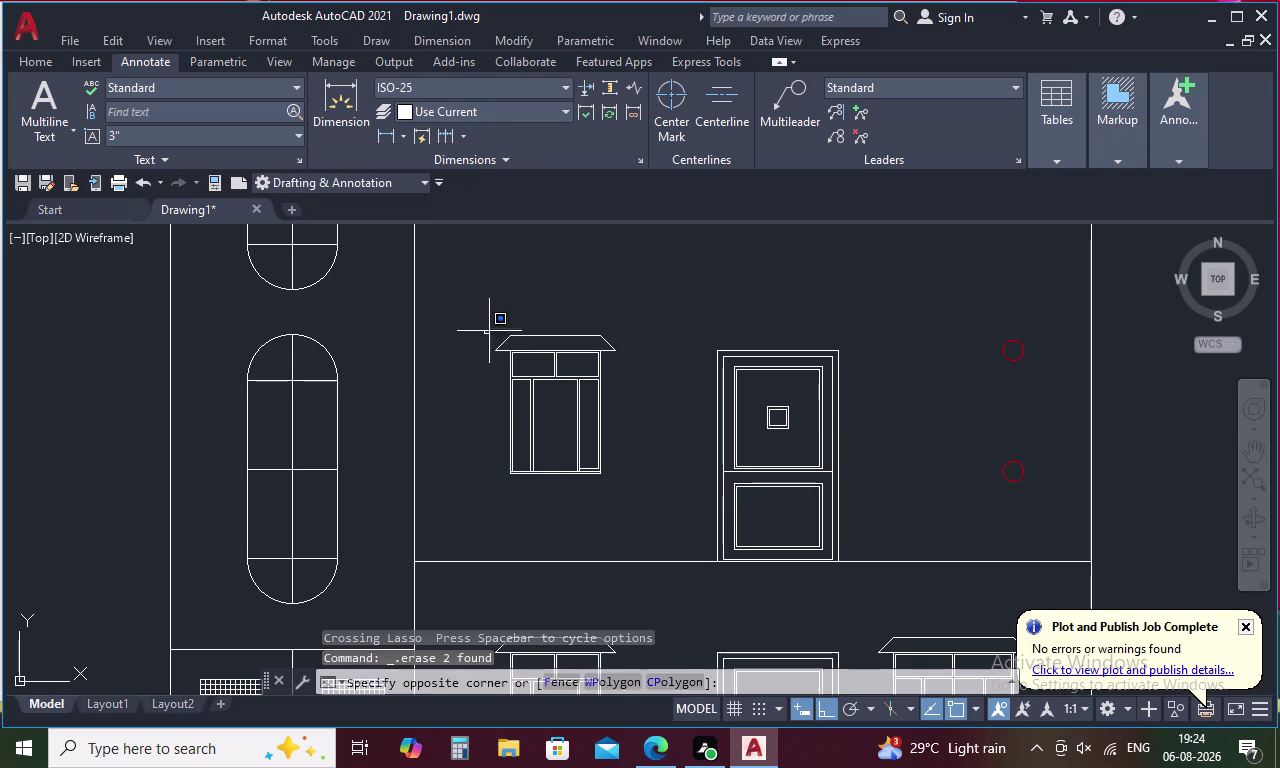
drag(488, 331, 491, 394)
key(Delete)
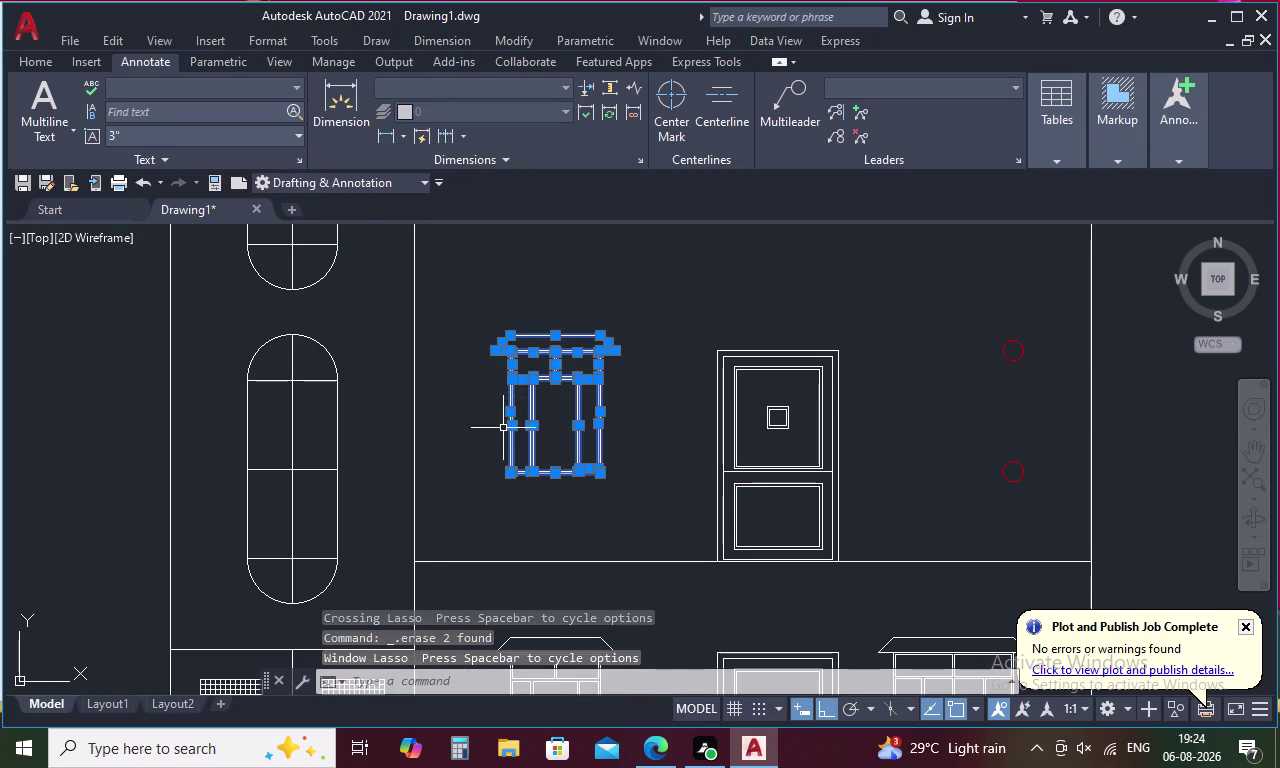
scroll(down, 3)
middle_drag(566, 472, 580, 371)
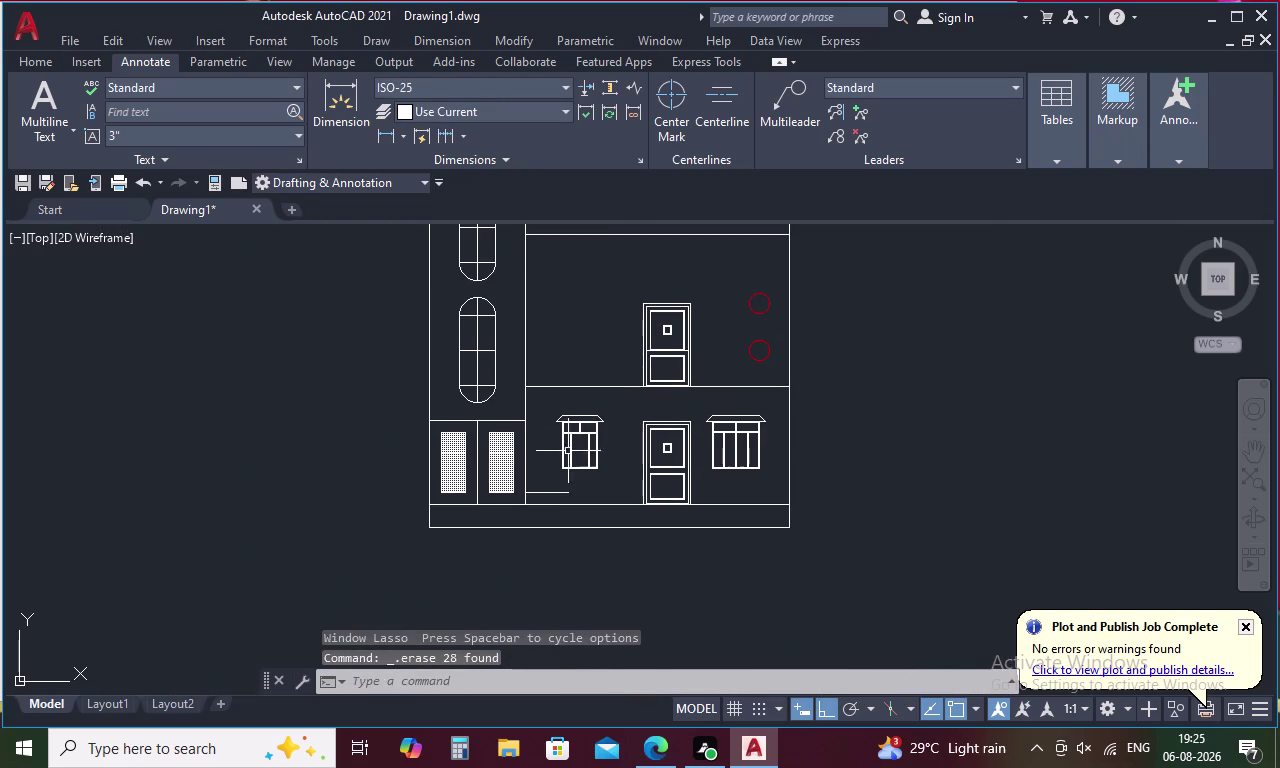
drag(546, 422, 599, 486)
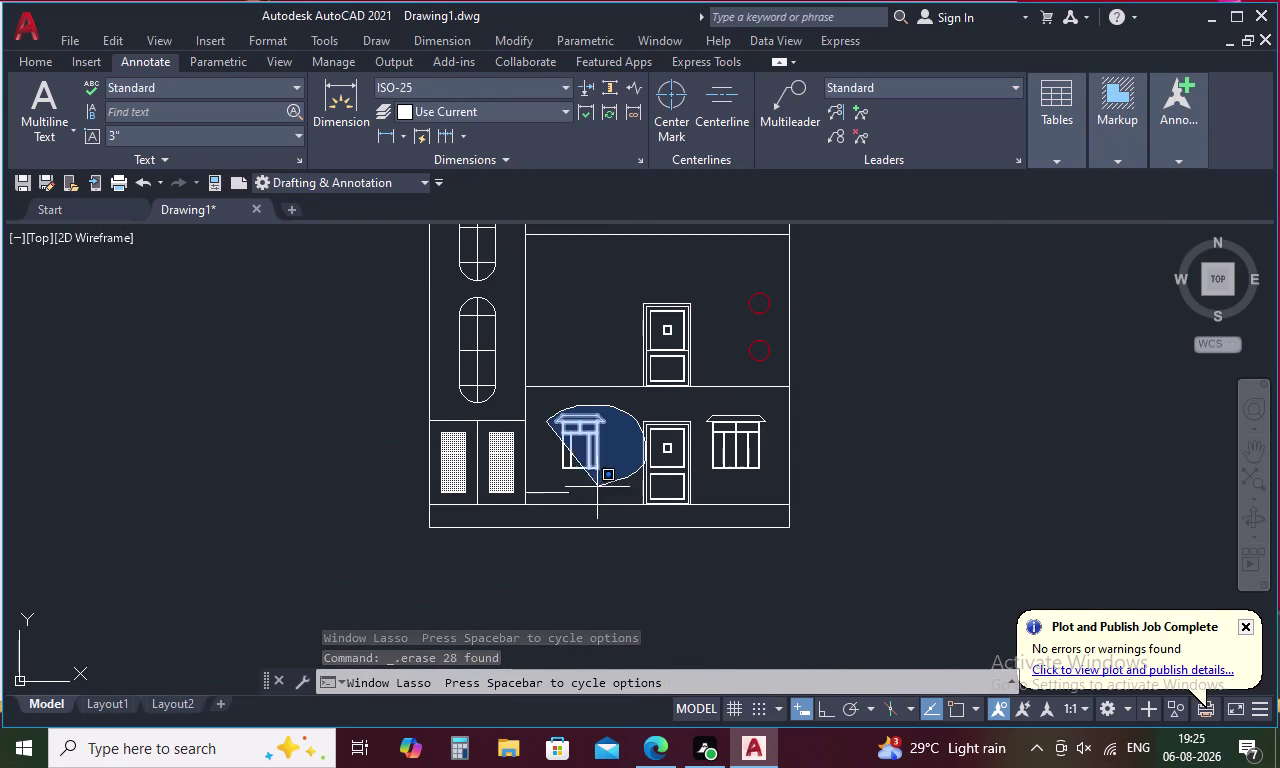
Copy the two ground-floor windows up to the upper floor, flanking the door.
drag(599, 486, 549, 479)
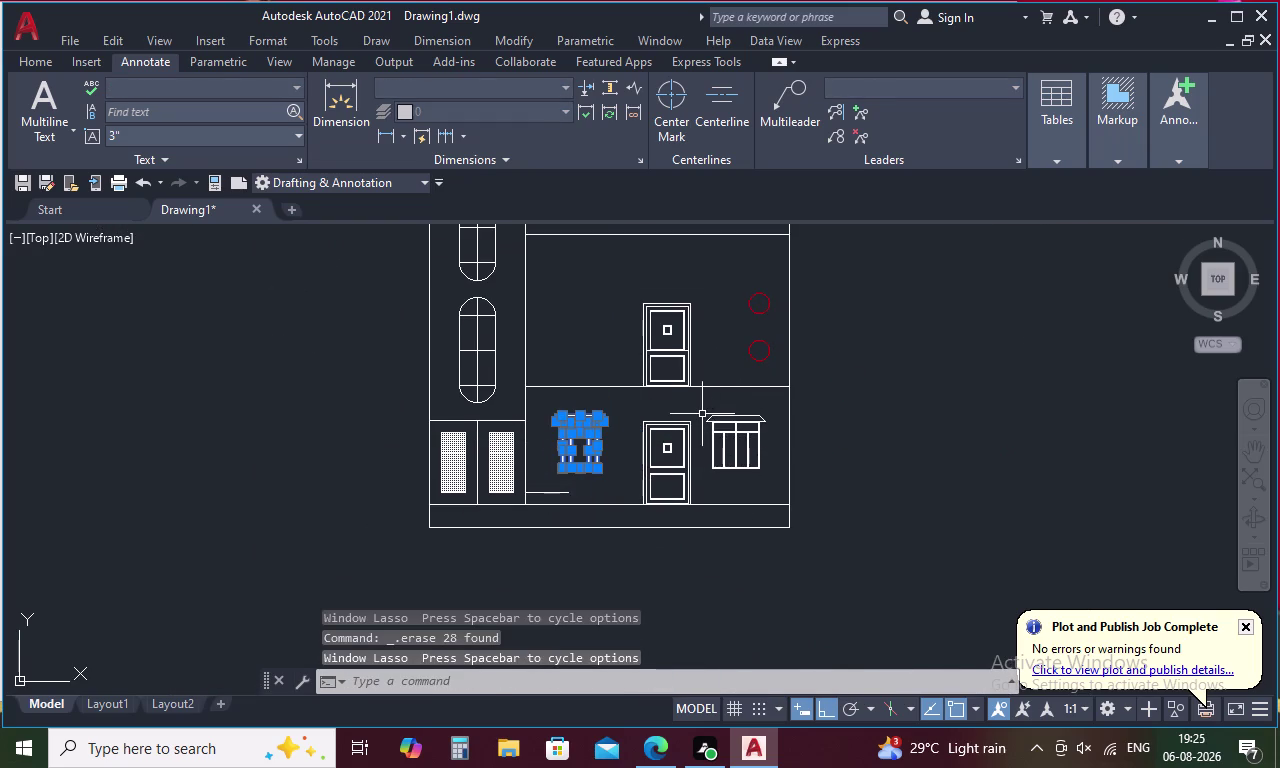
drag(702, 414, 699, 476)
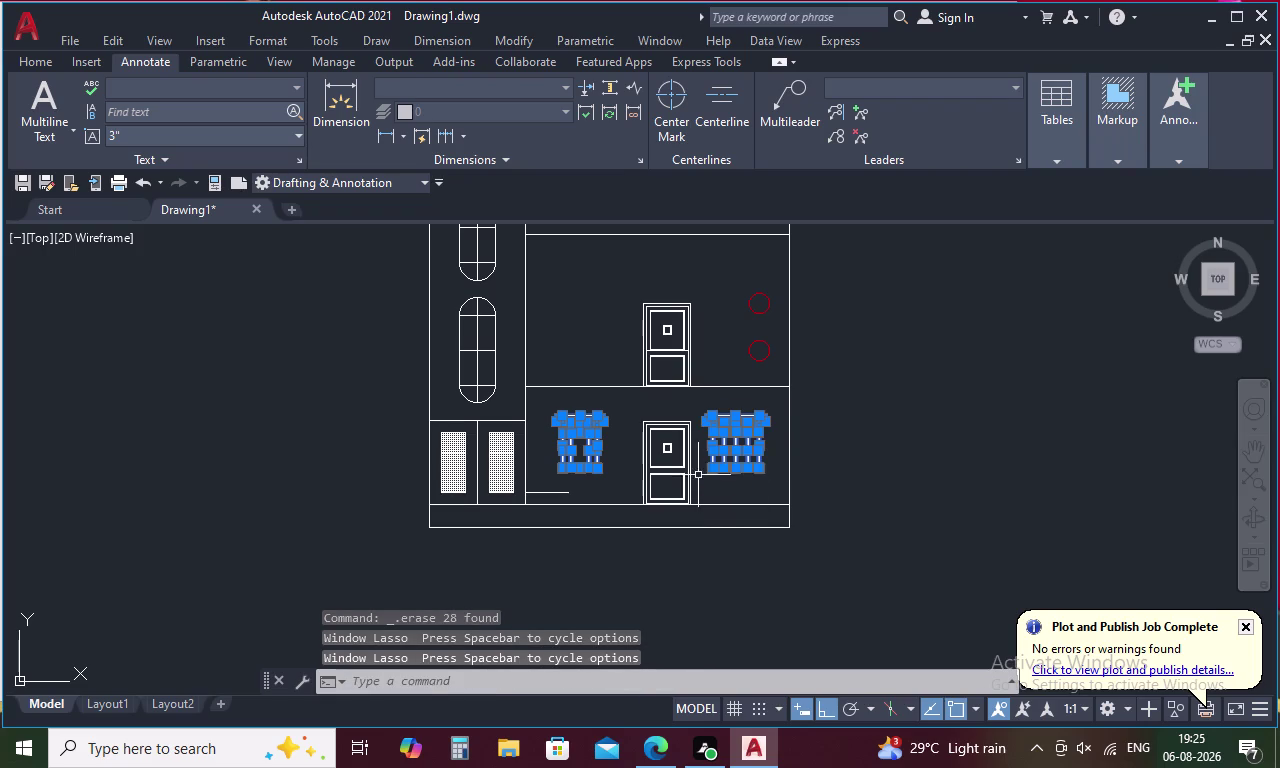
right_click(969, 400)
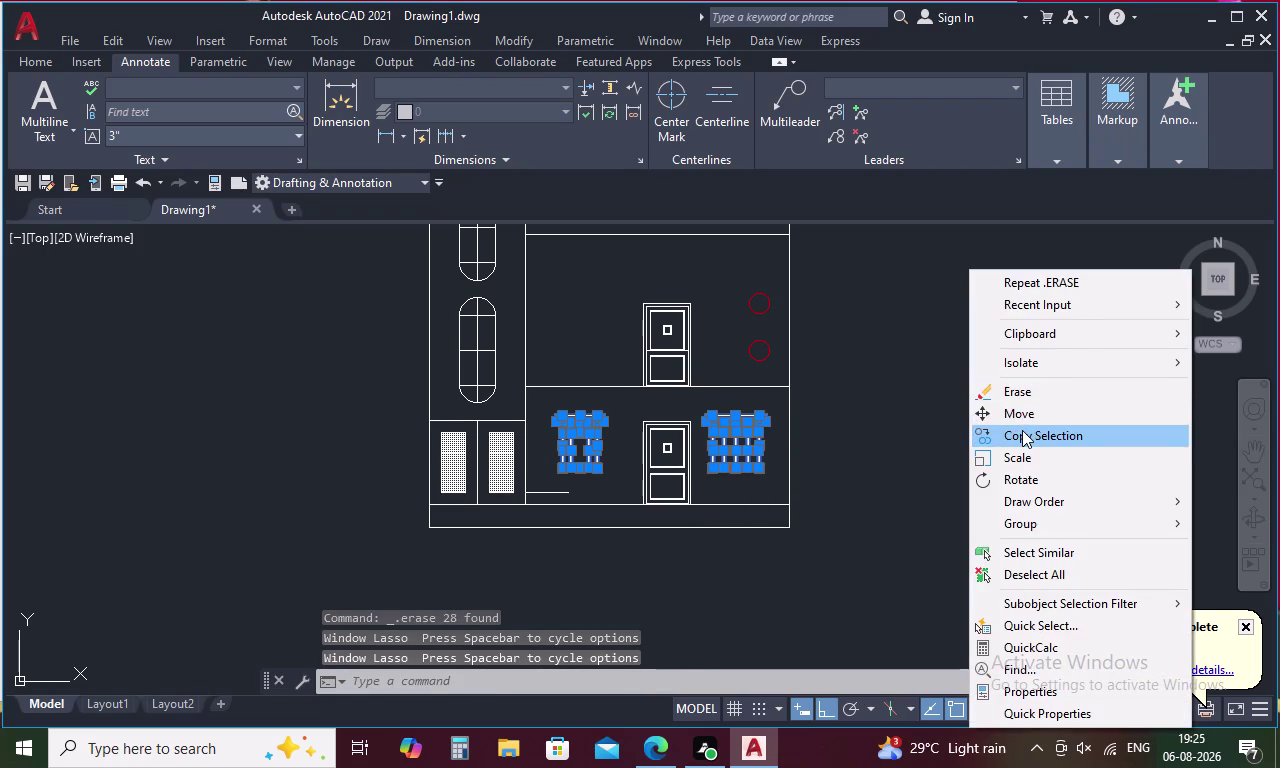
click(1023, 432)
scroll(up, 3)
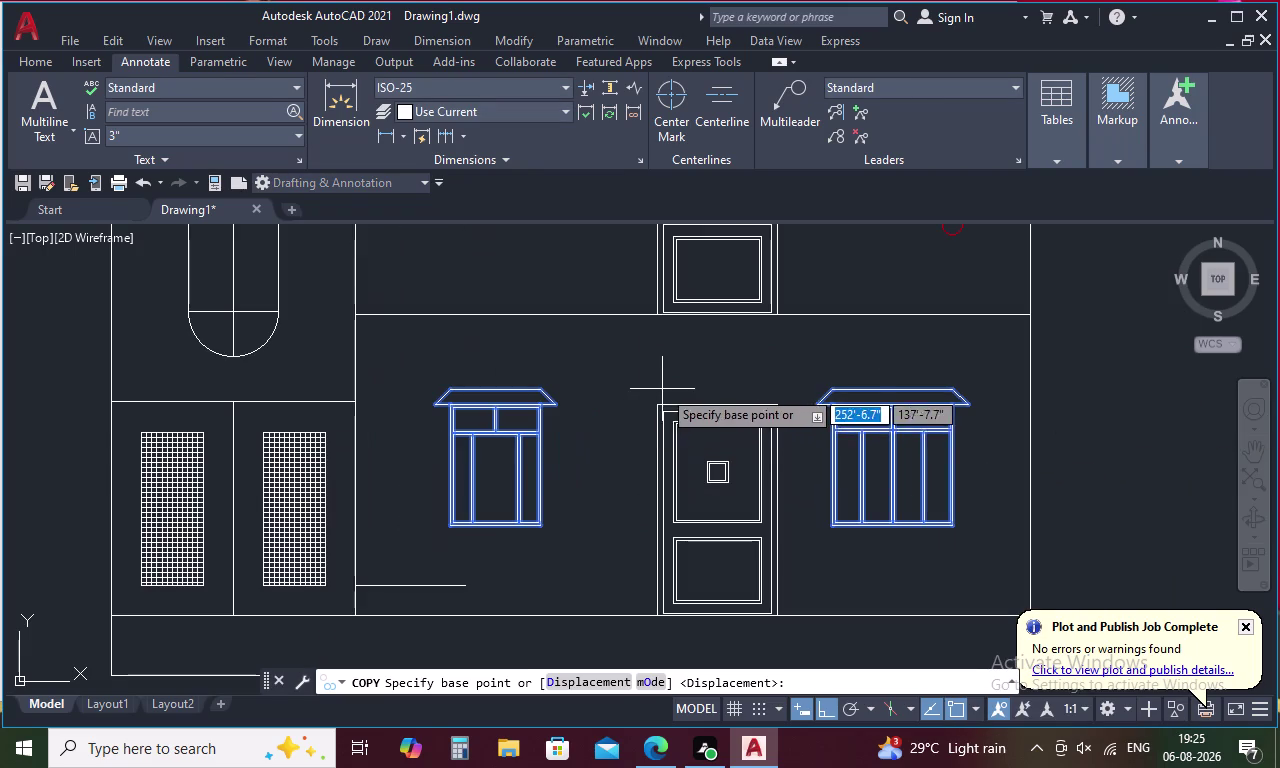
click(658, 406)
scroll(down, 3)
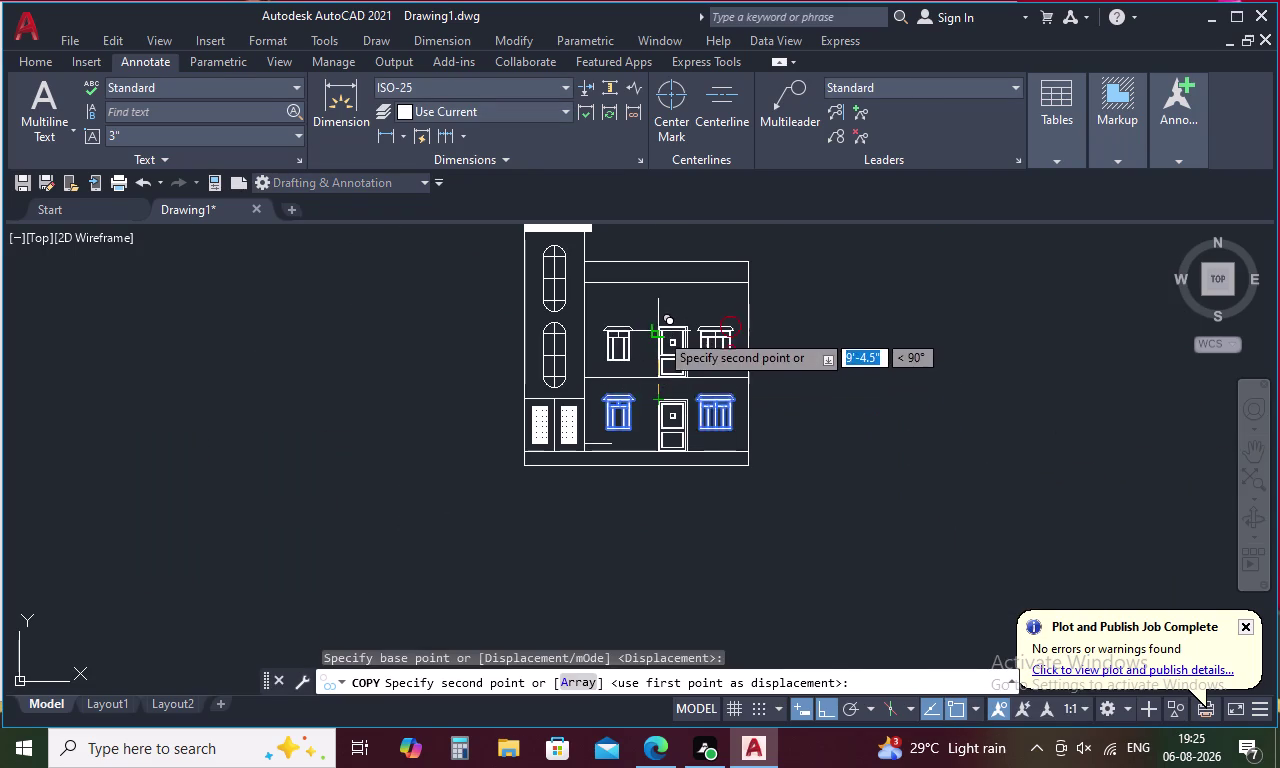
scroll(up, 3)
scroll(up, 3)
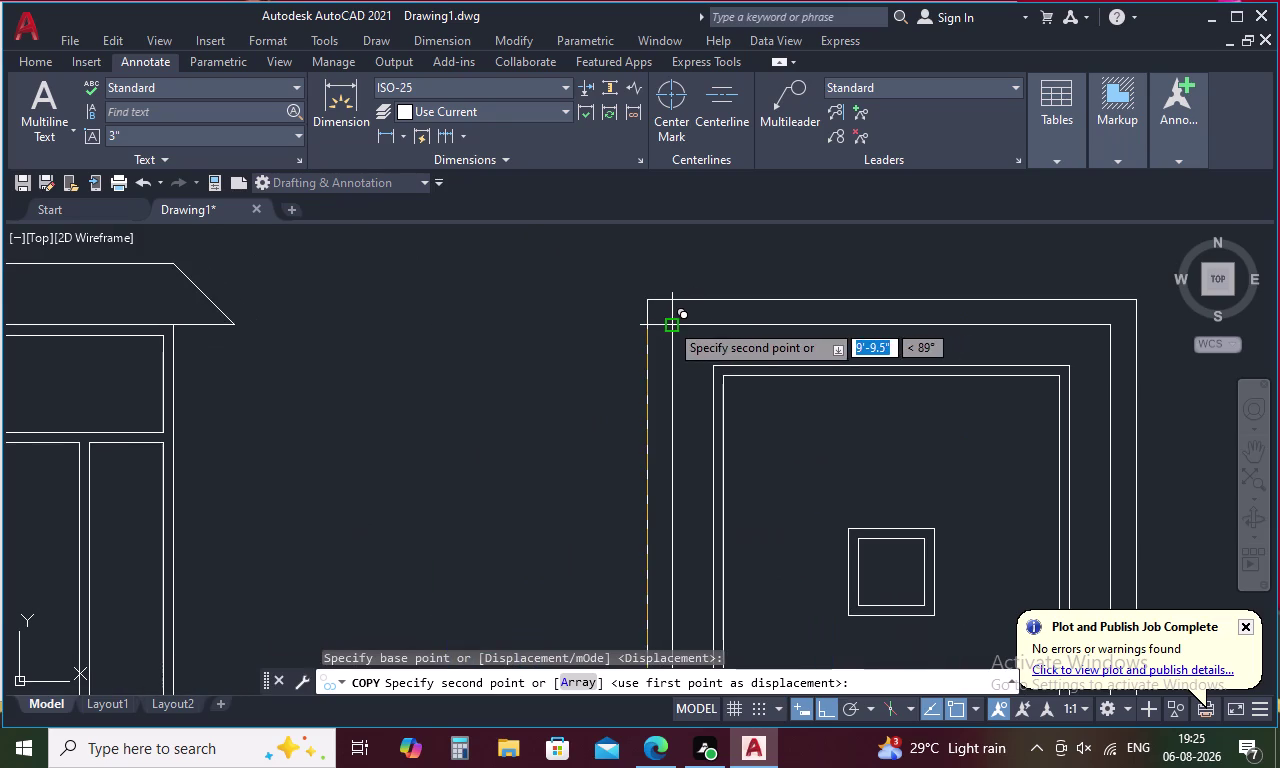
click(647, 303)
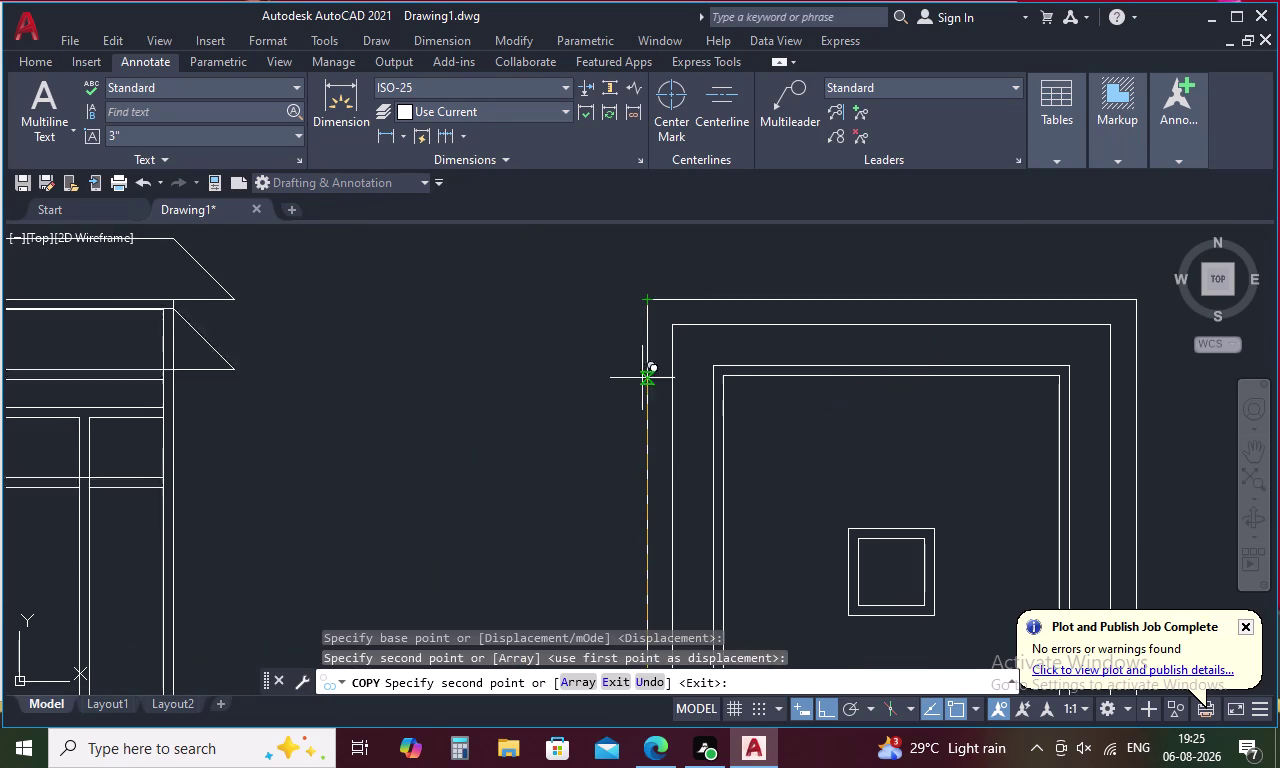
key(Escape)
scroll(down, 3)
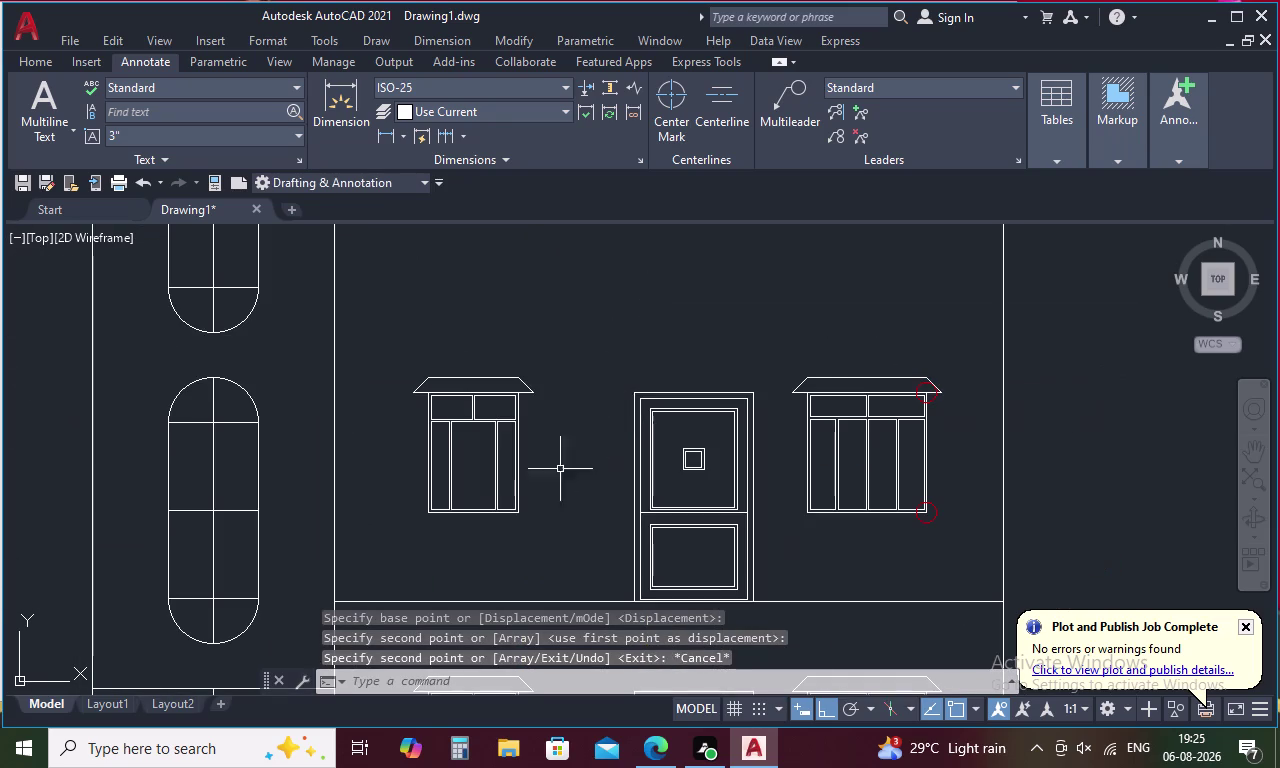
scroll(up, 3)
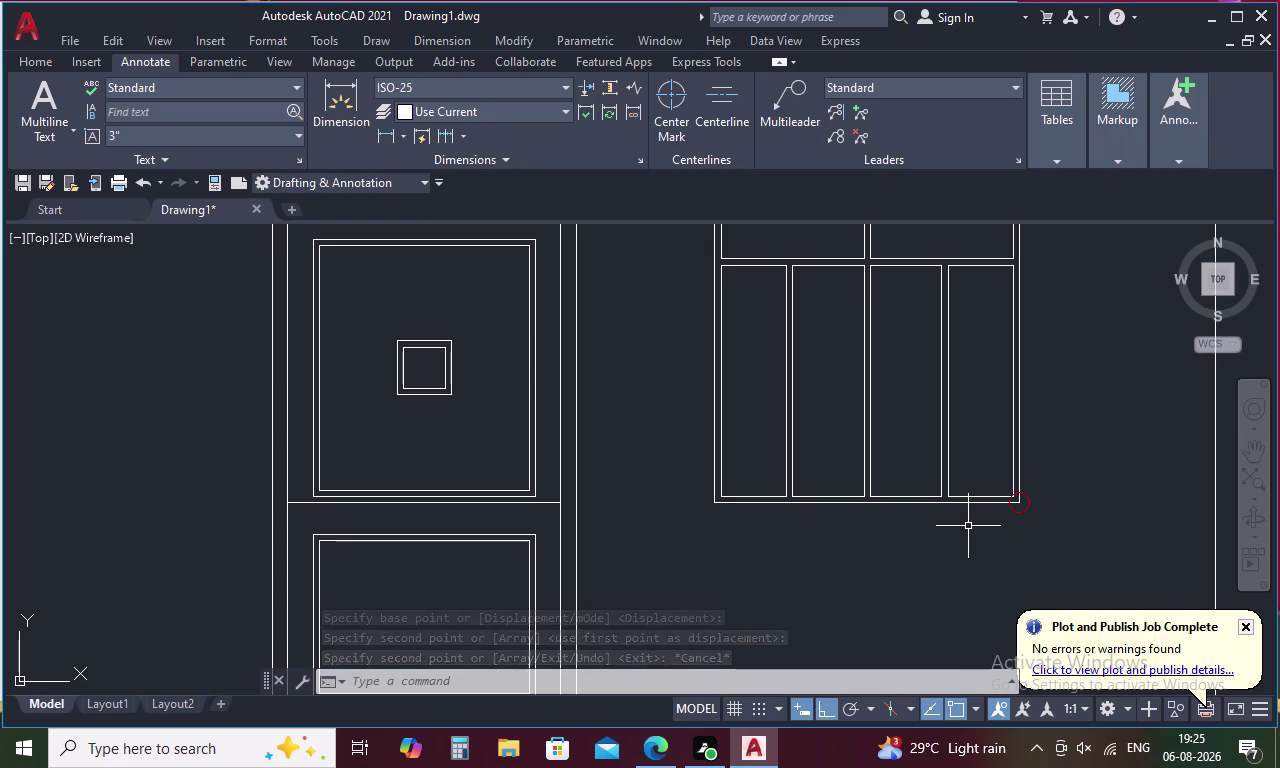
Start a hatch with its colour kept at ByLayer.
key(h)
key(space)
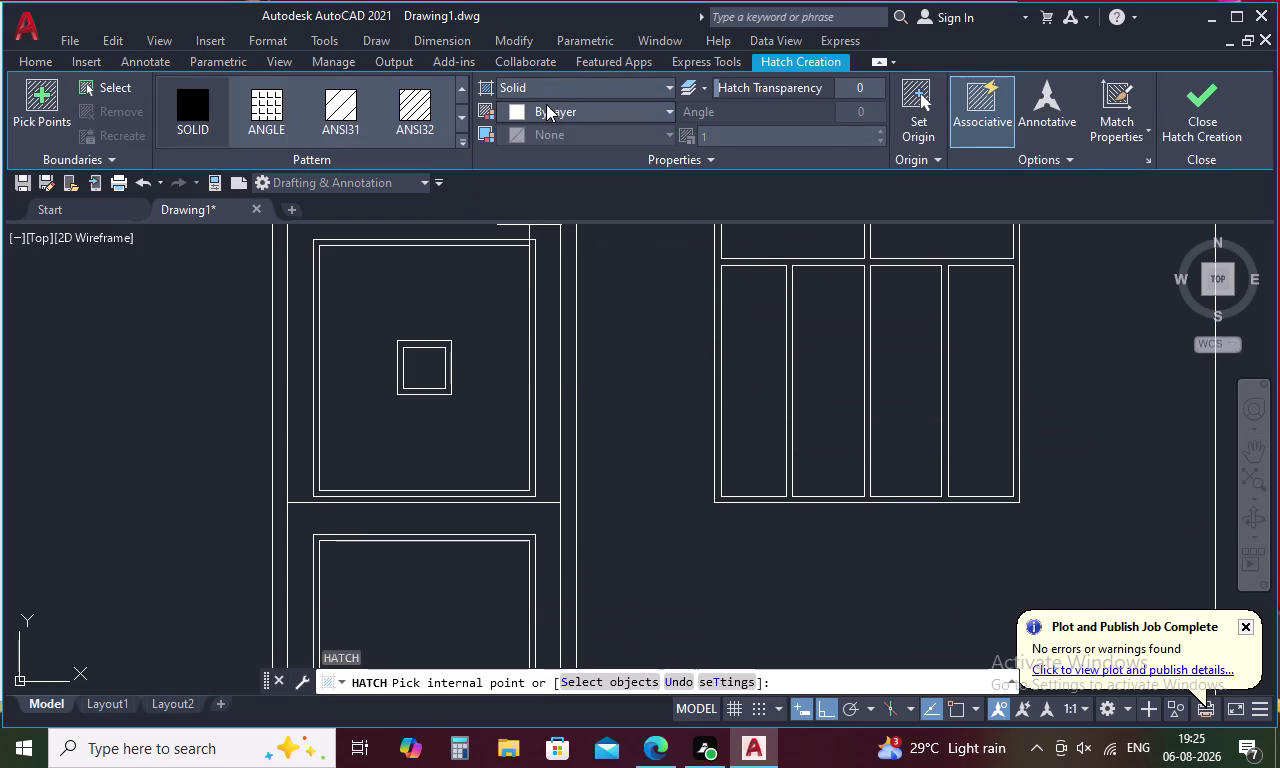
click(546, 105)
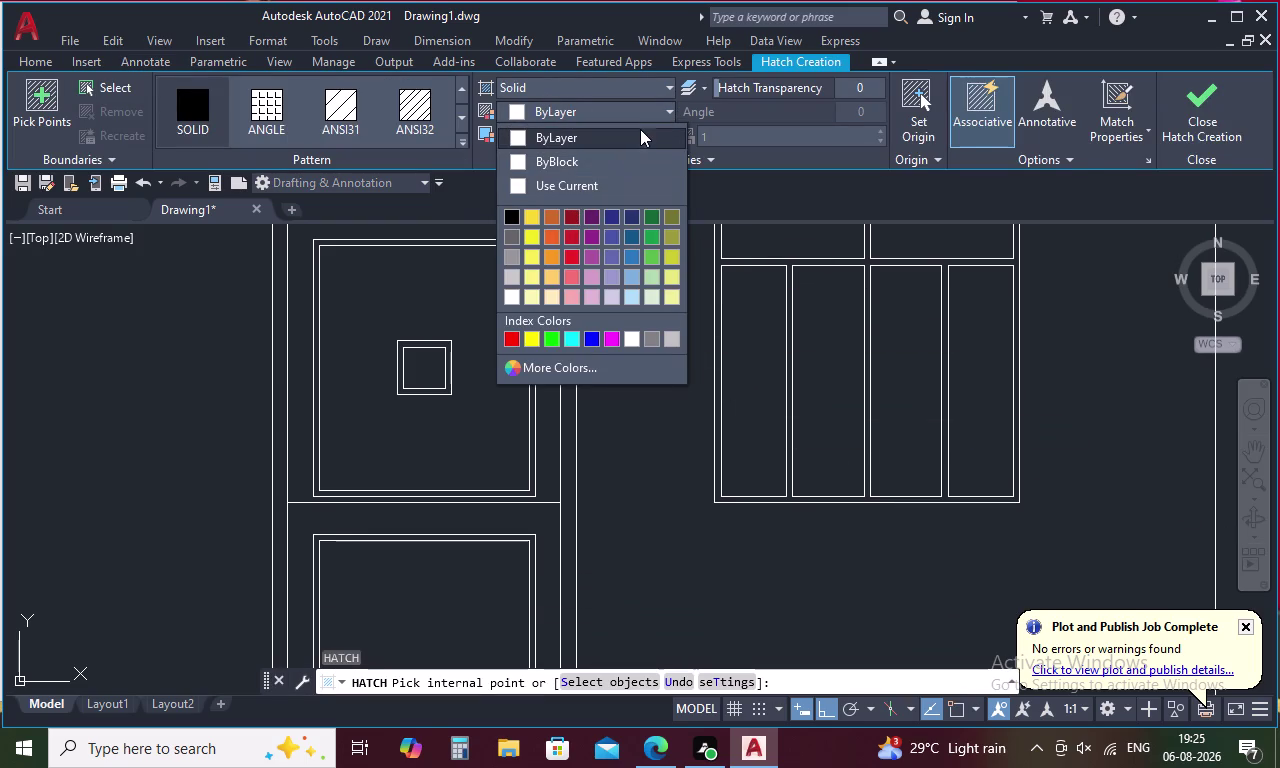
click(641, 128)
scroll(down, 3)
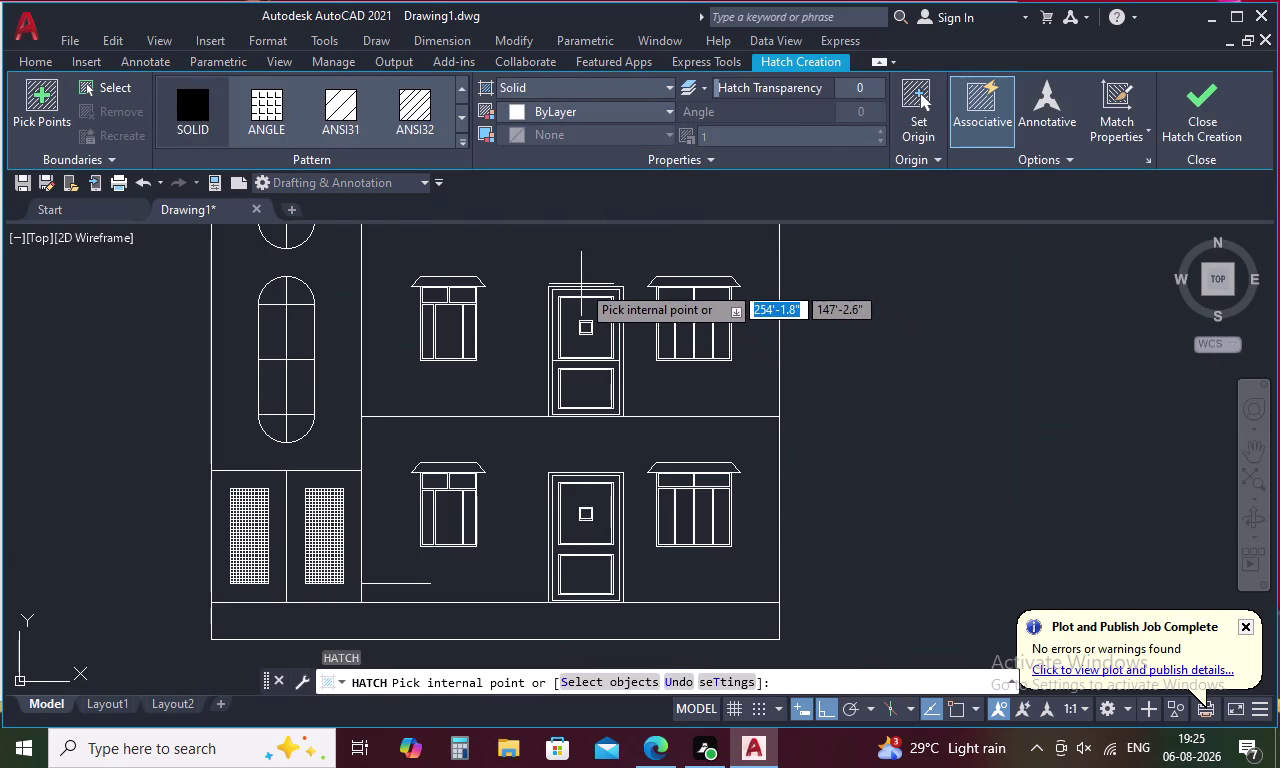
middle_drag(585, 265, 777, 482)
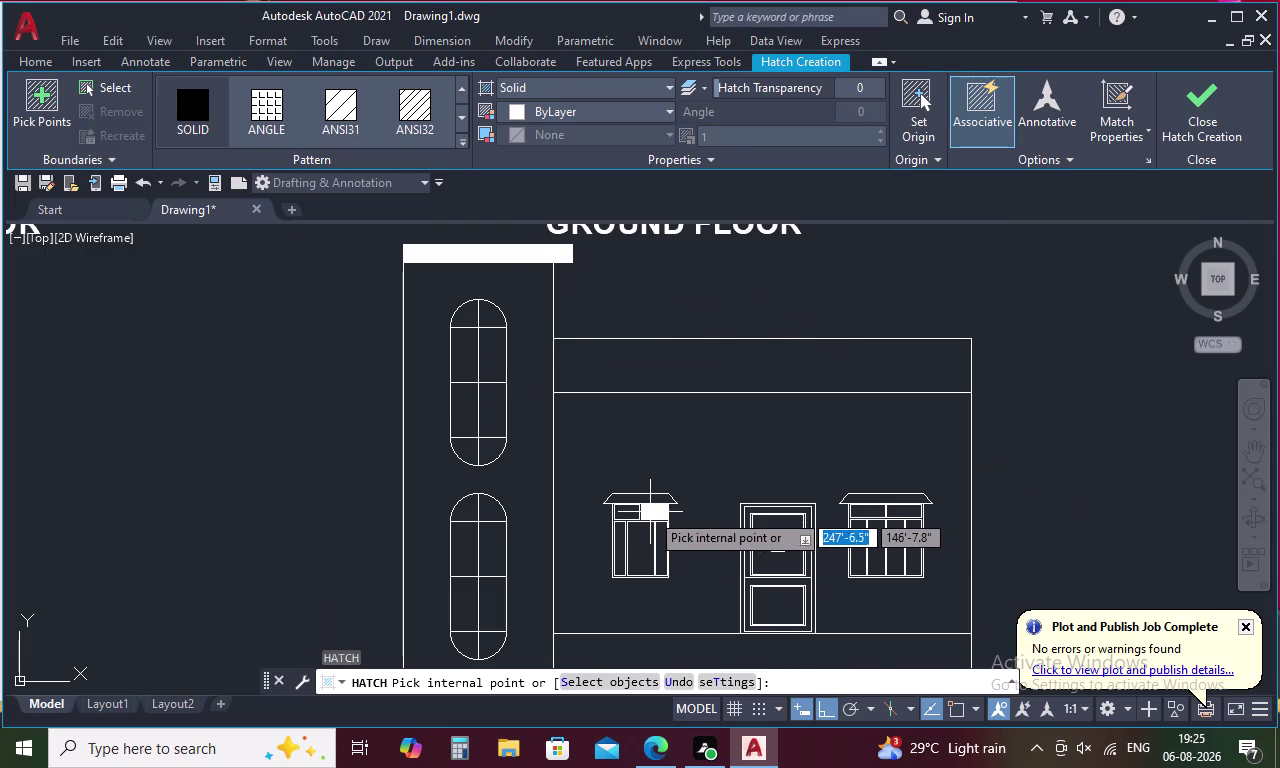
scroll(up, 3)
Pick two upper-floor elevation window panes as hatch areas.
middle_drag(674, 425, 676, 220)
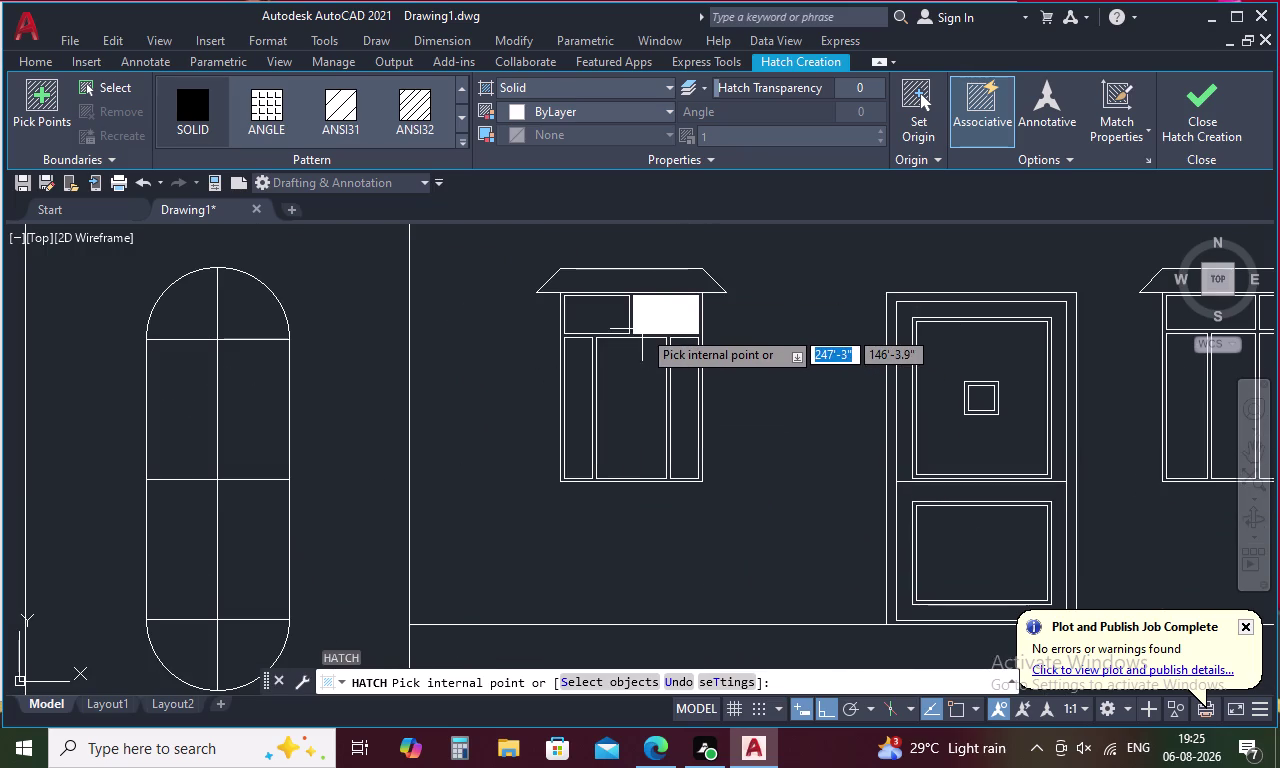
scroll(up, 3)
click(633, 336)
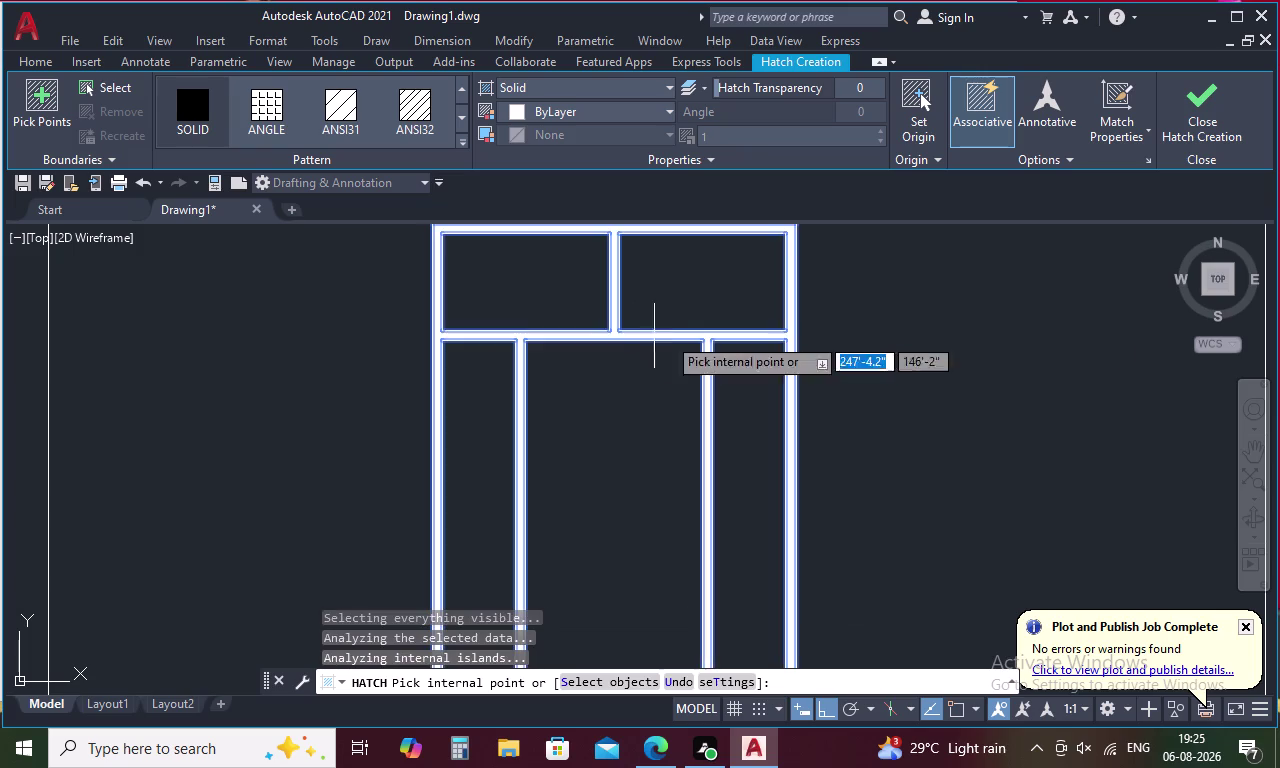
scroll(down, 3)
middle_drag(957, 325, 622, 350)
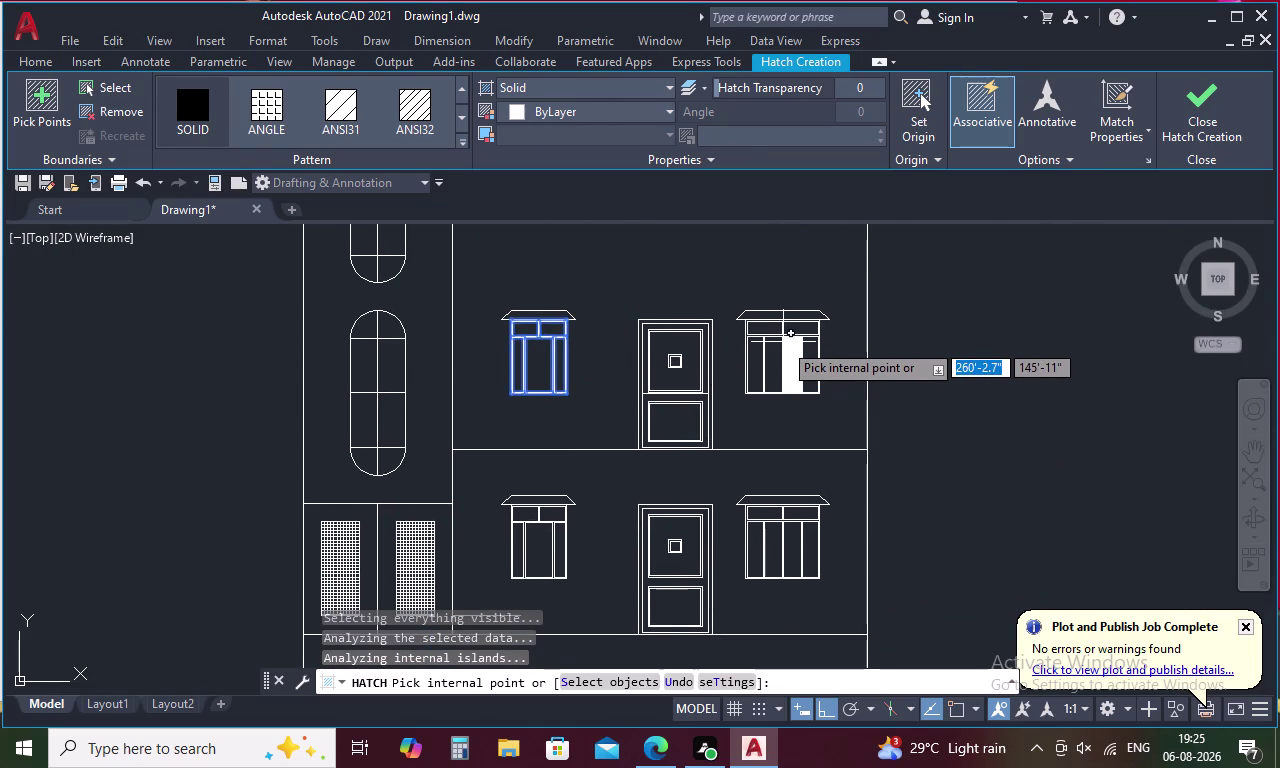
scroll(up, 3)
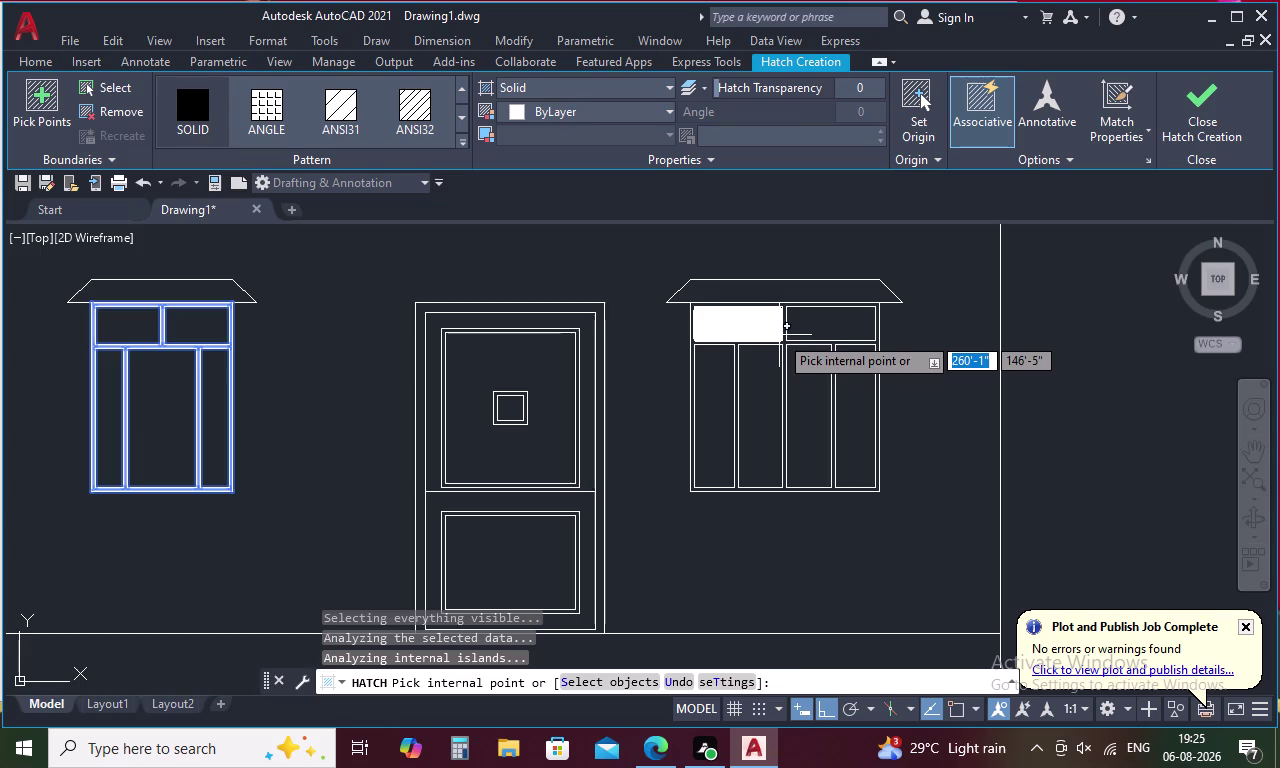
scroll(up, 3)
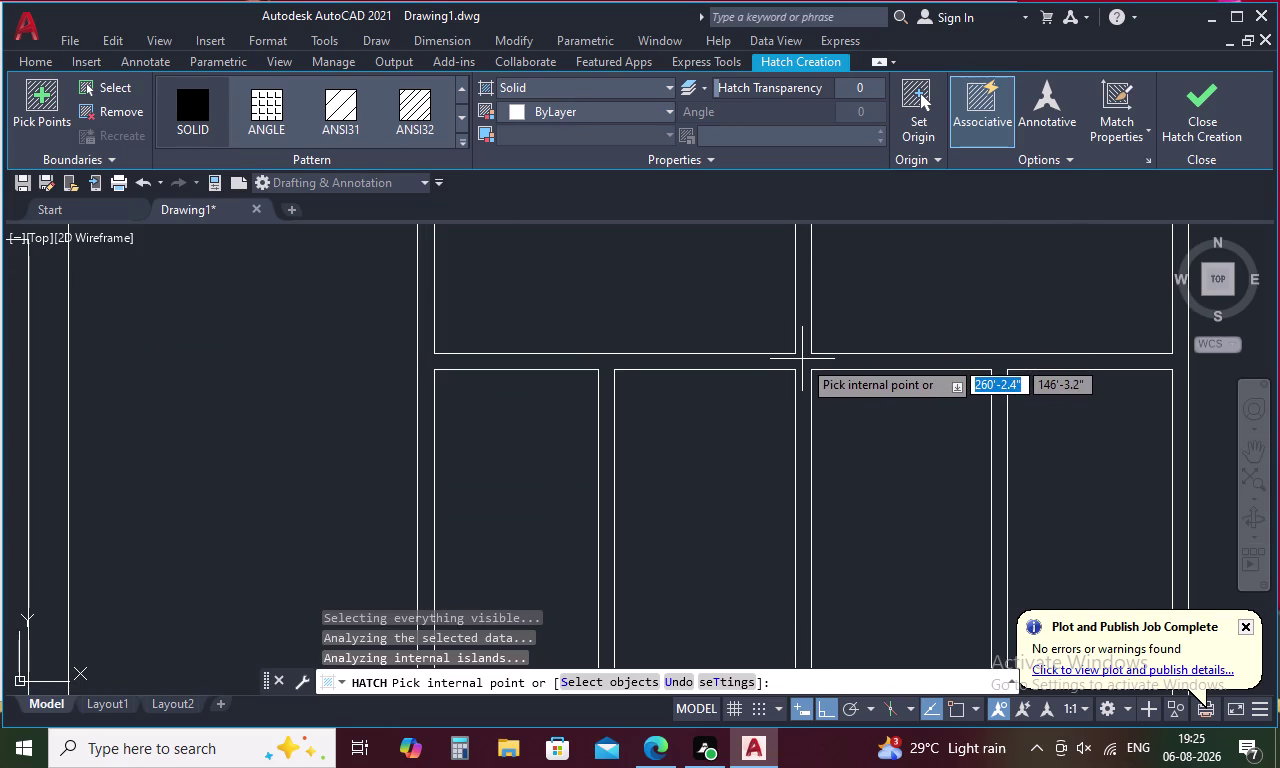
scroll(down, 3)
click(802, 360)
scroll(down, 3)
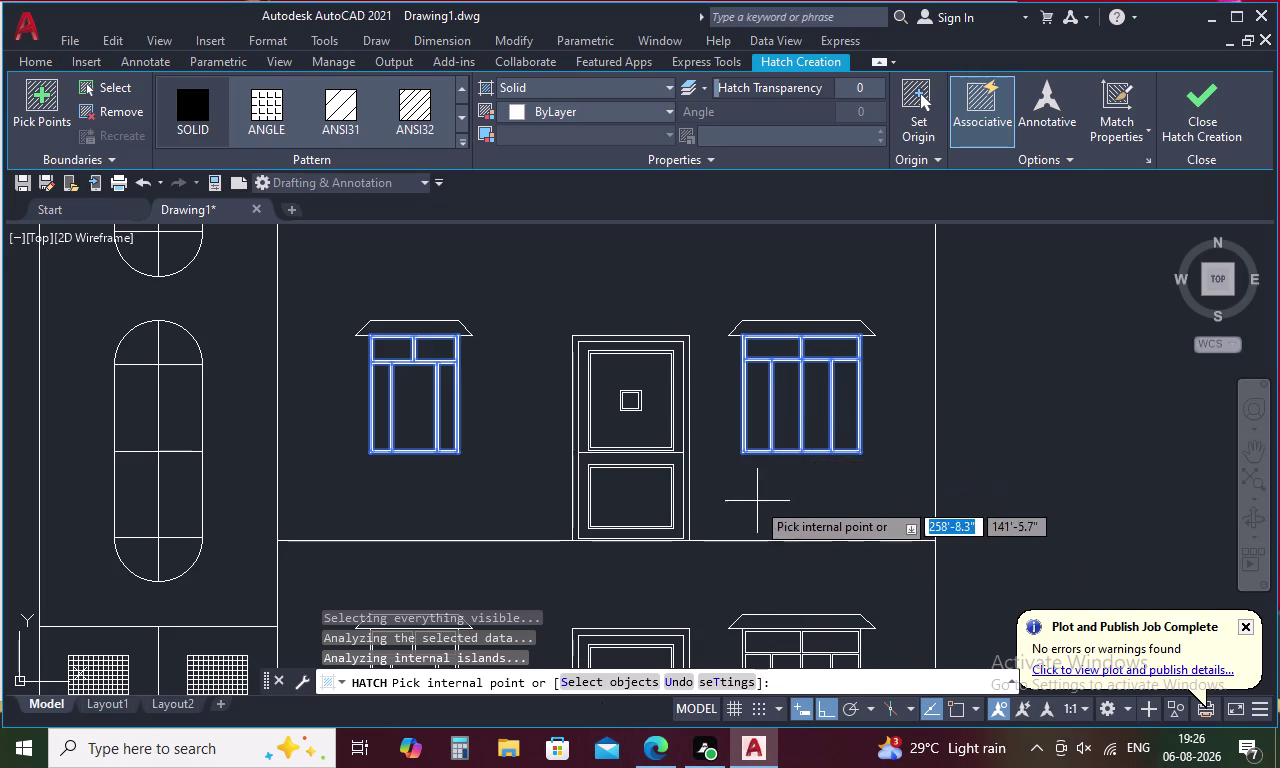
Pick both lower-floor window panes, then cancel the hatch without applying it.
middle_drag(794, 577, 770, 362)
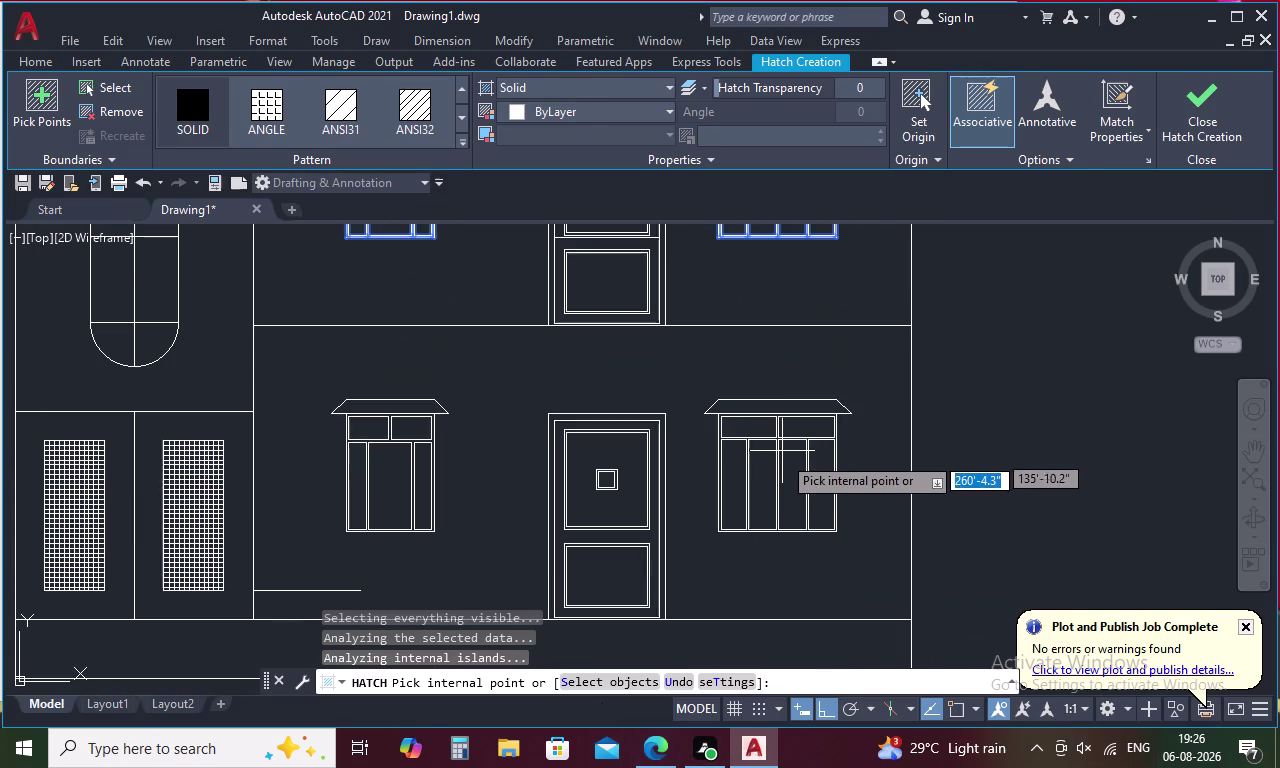
scroll(up, 3)
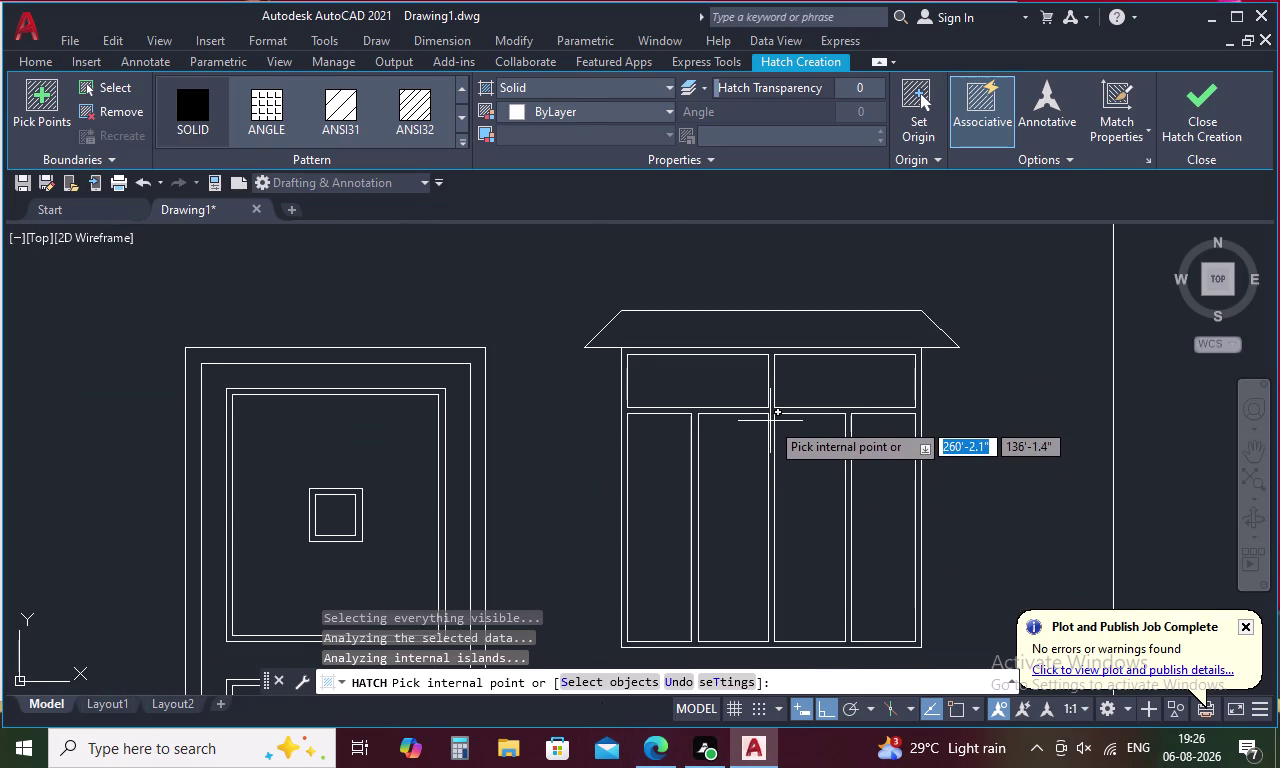
click(771, 418)
scroll(down, 3)
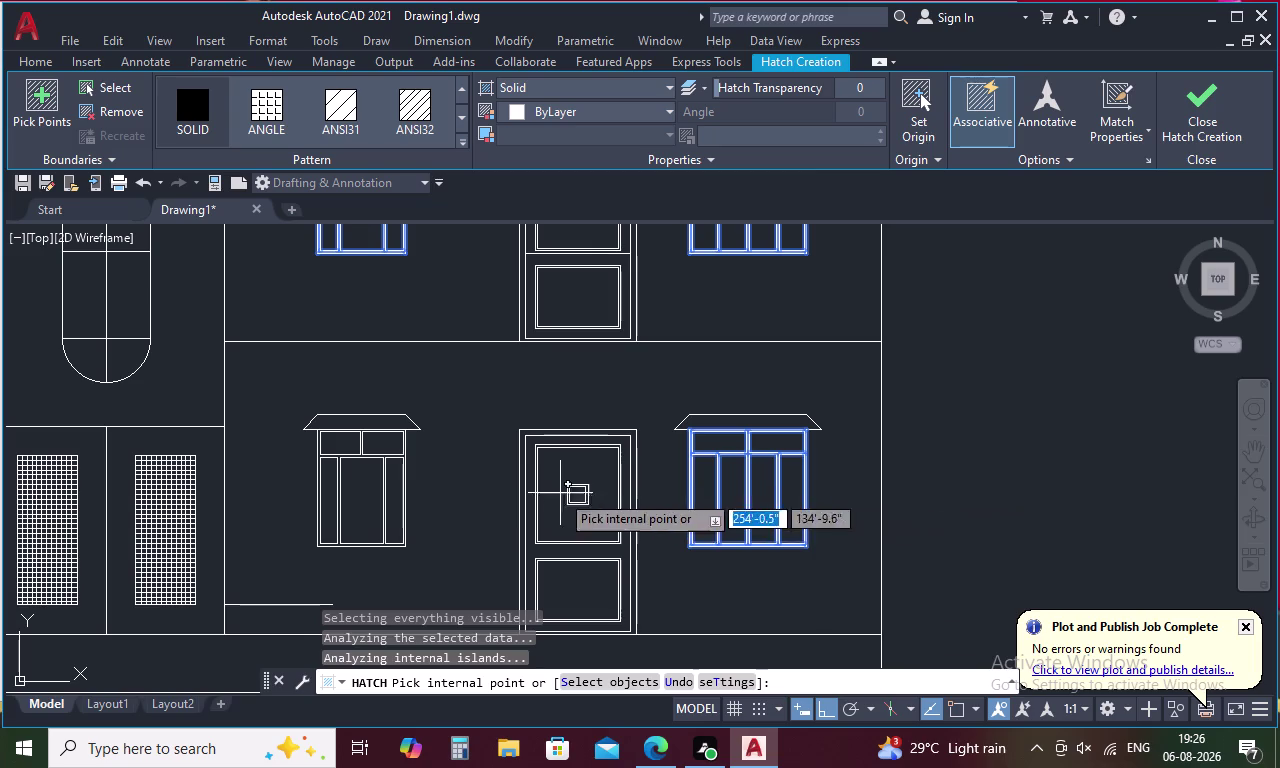
middle_drag(477, 493, 721, 477)
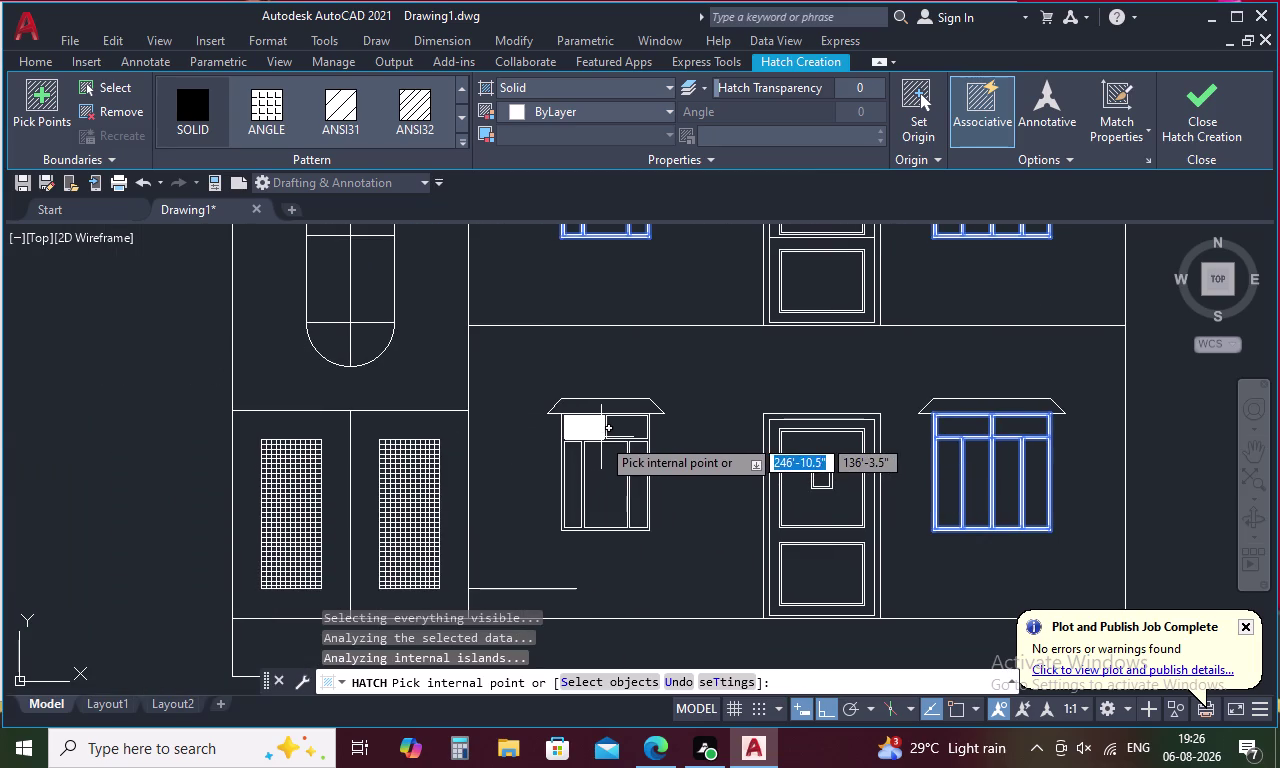
scroll(up, 3)
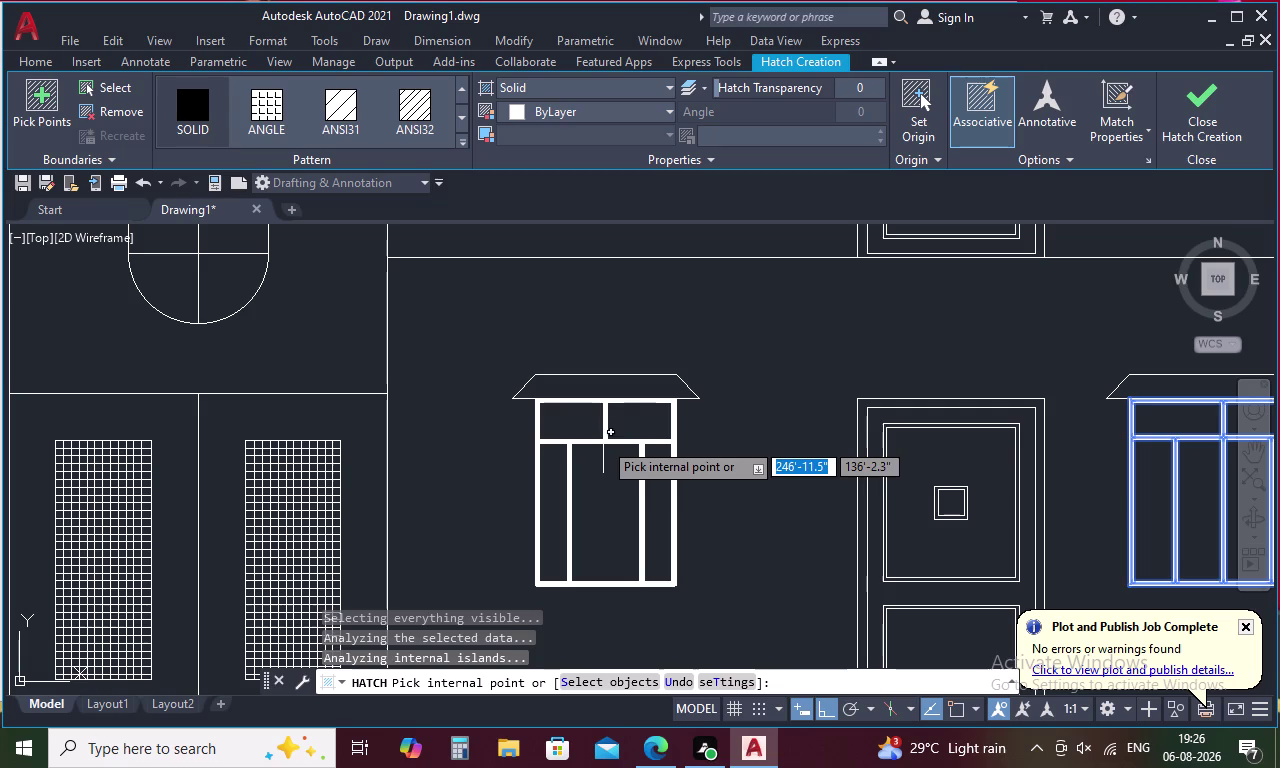
click(603, 441)
key(Escape)
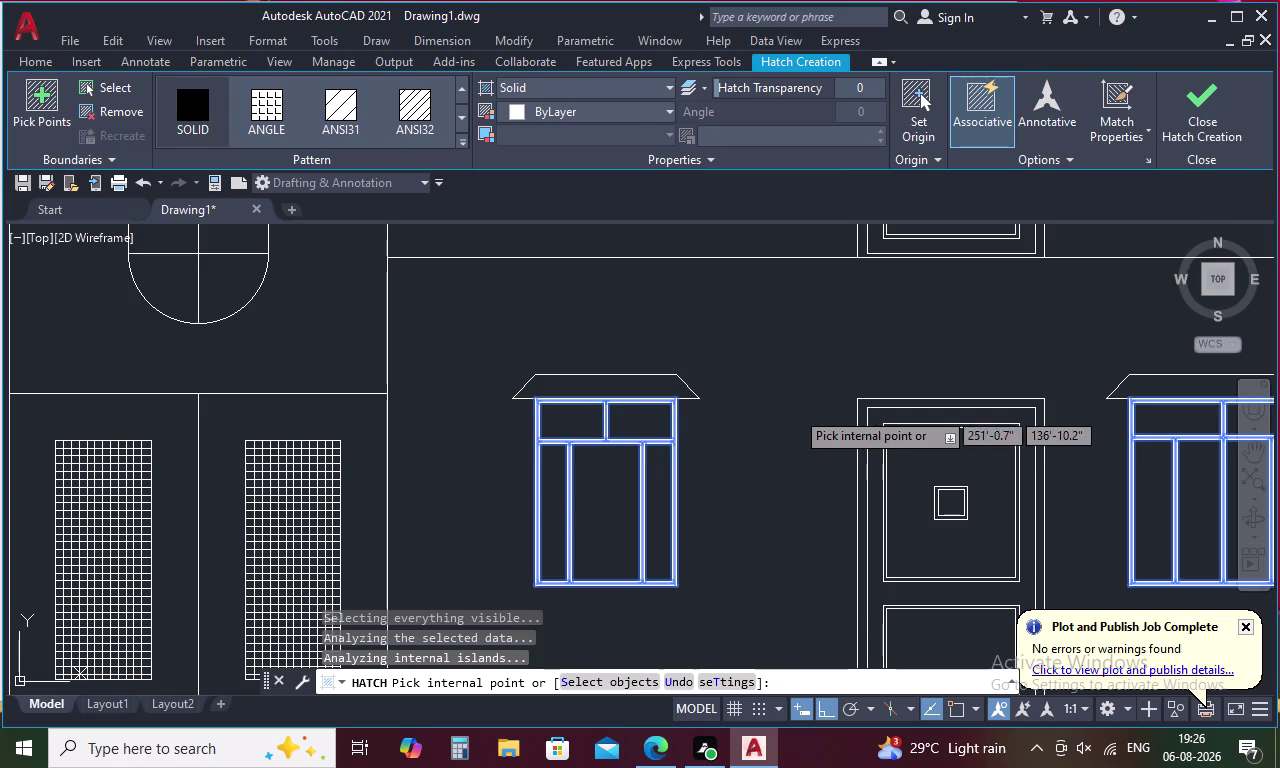
scroll(down, 3)
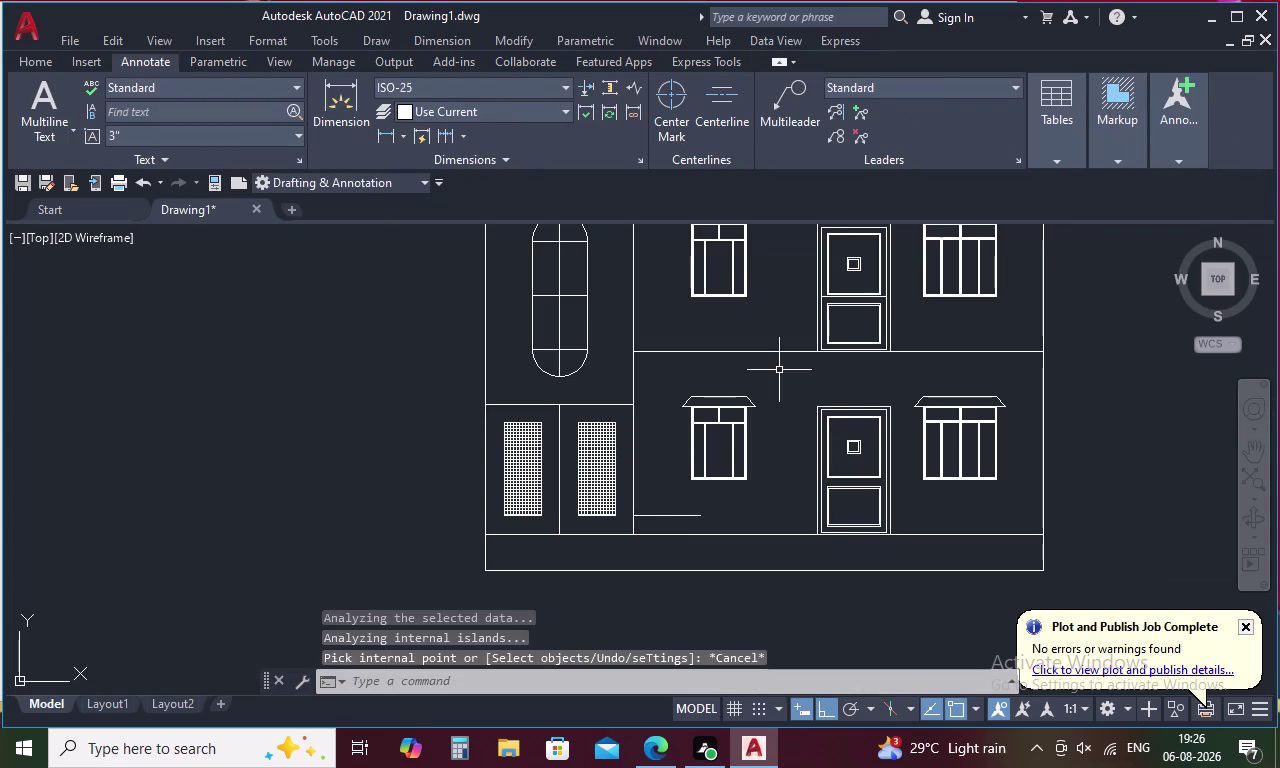
scroll(down, 3)
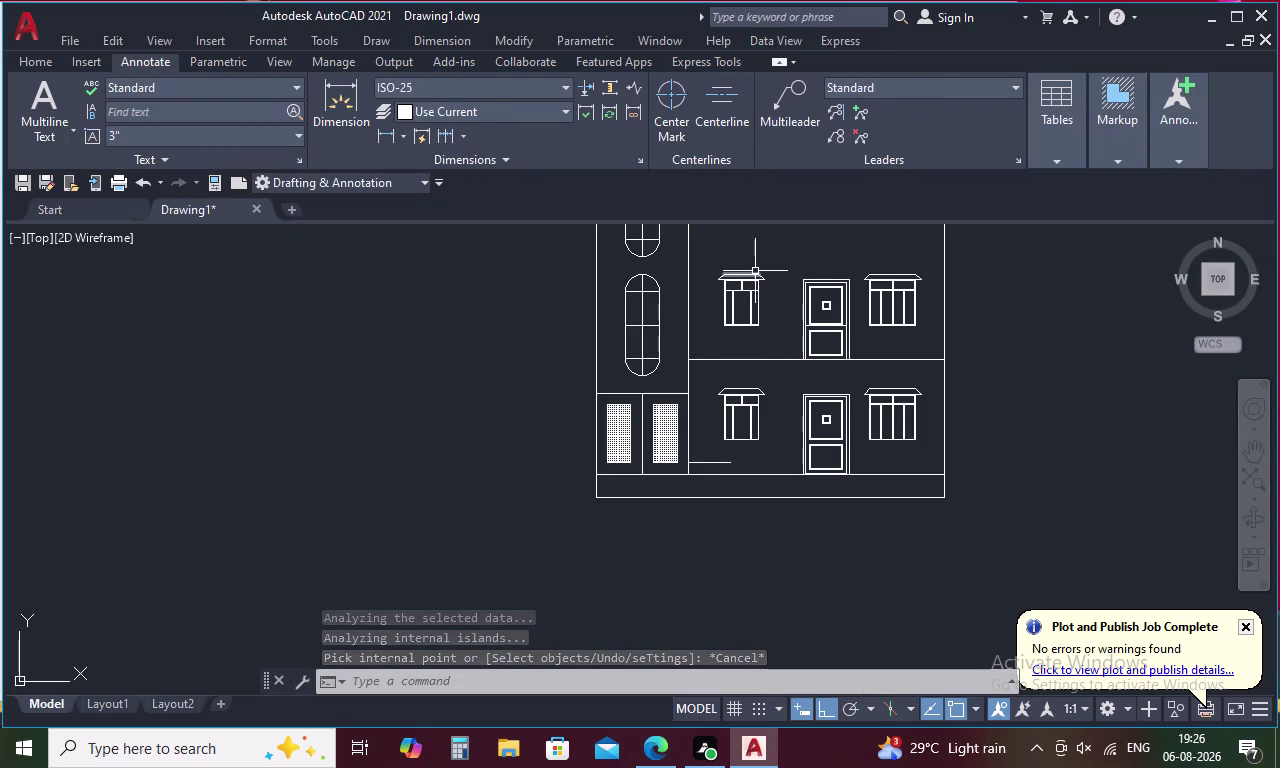
scroll(up, 3)
key(Escape)
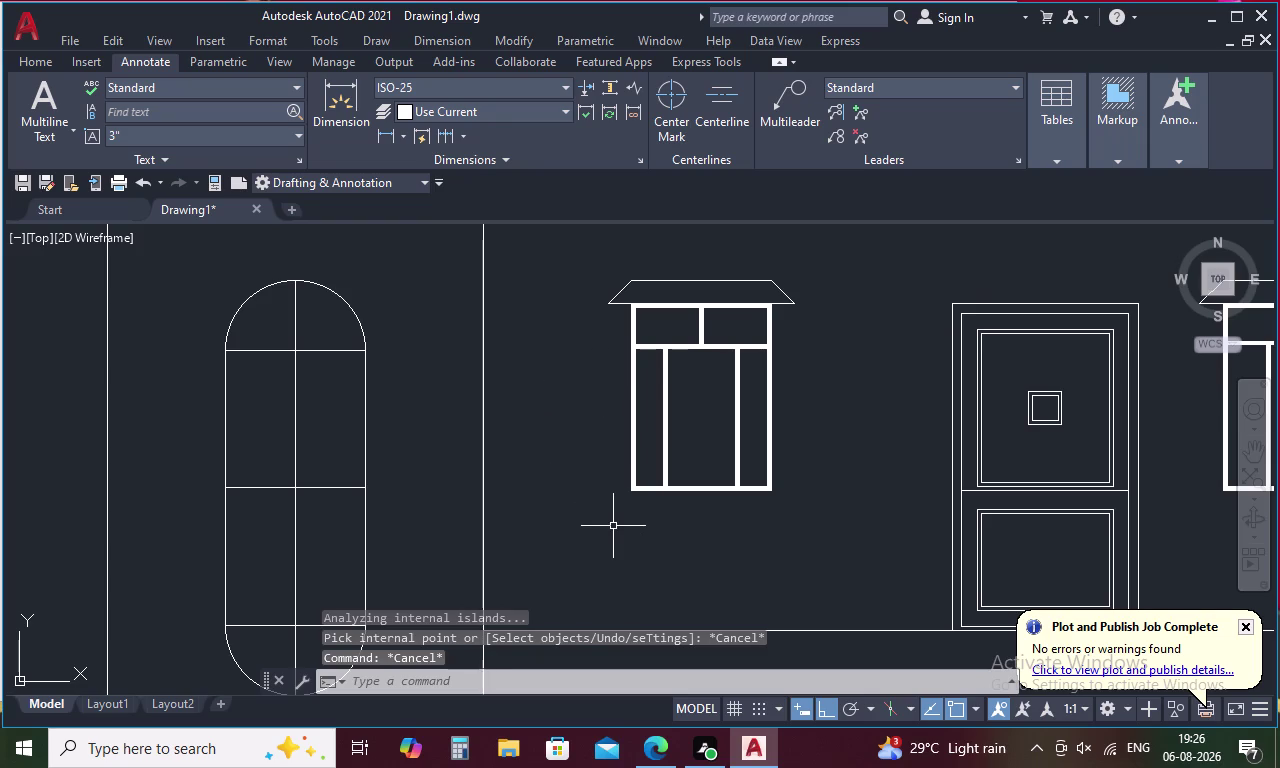
scroll(down, 3)
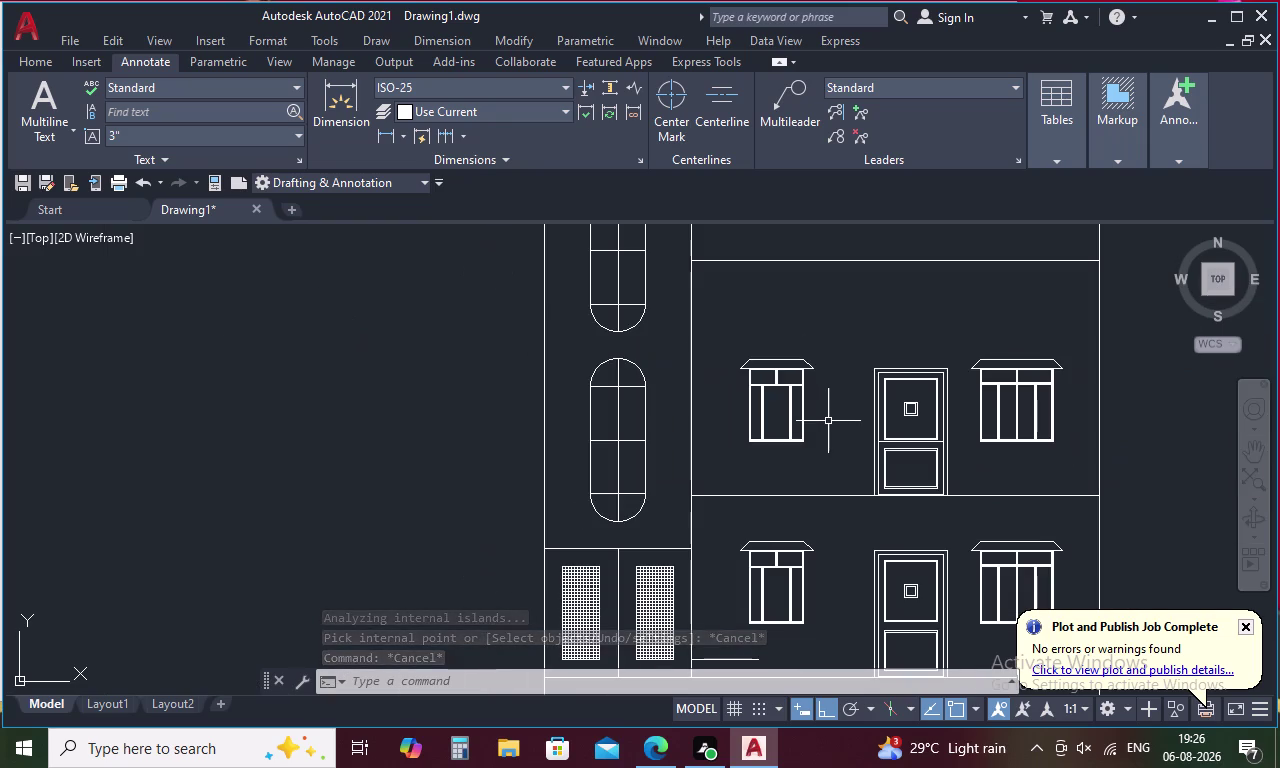
middle_drag(828, 428, 745, 411)
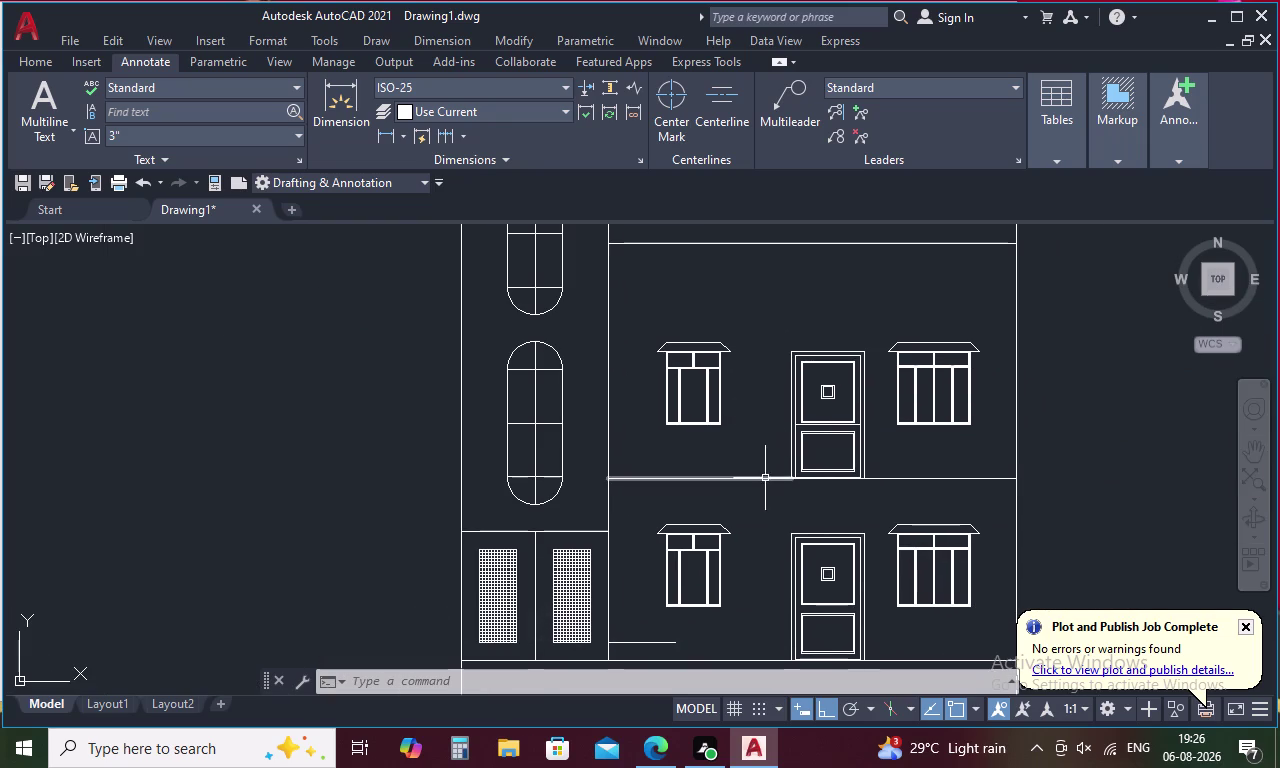
middle_drag(762, 590, 728, 490)
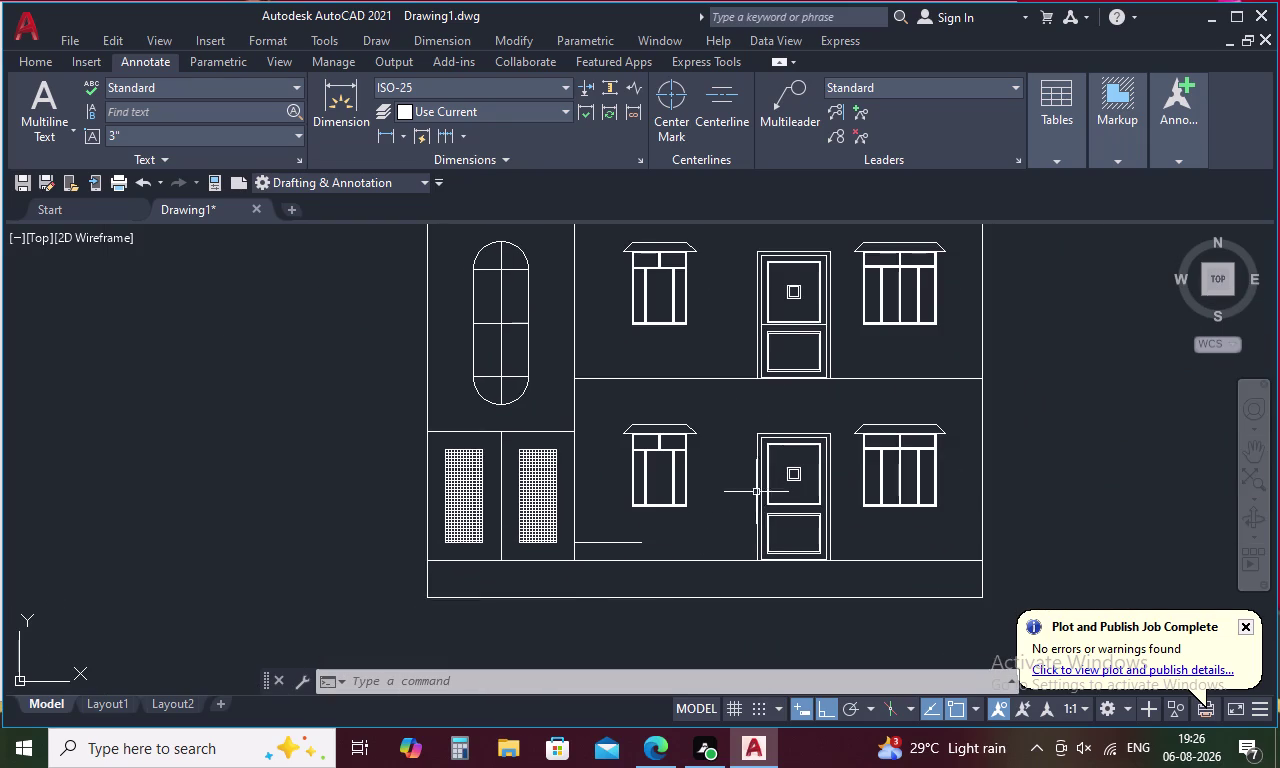
middle_drag(737, 478, 768, 587)
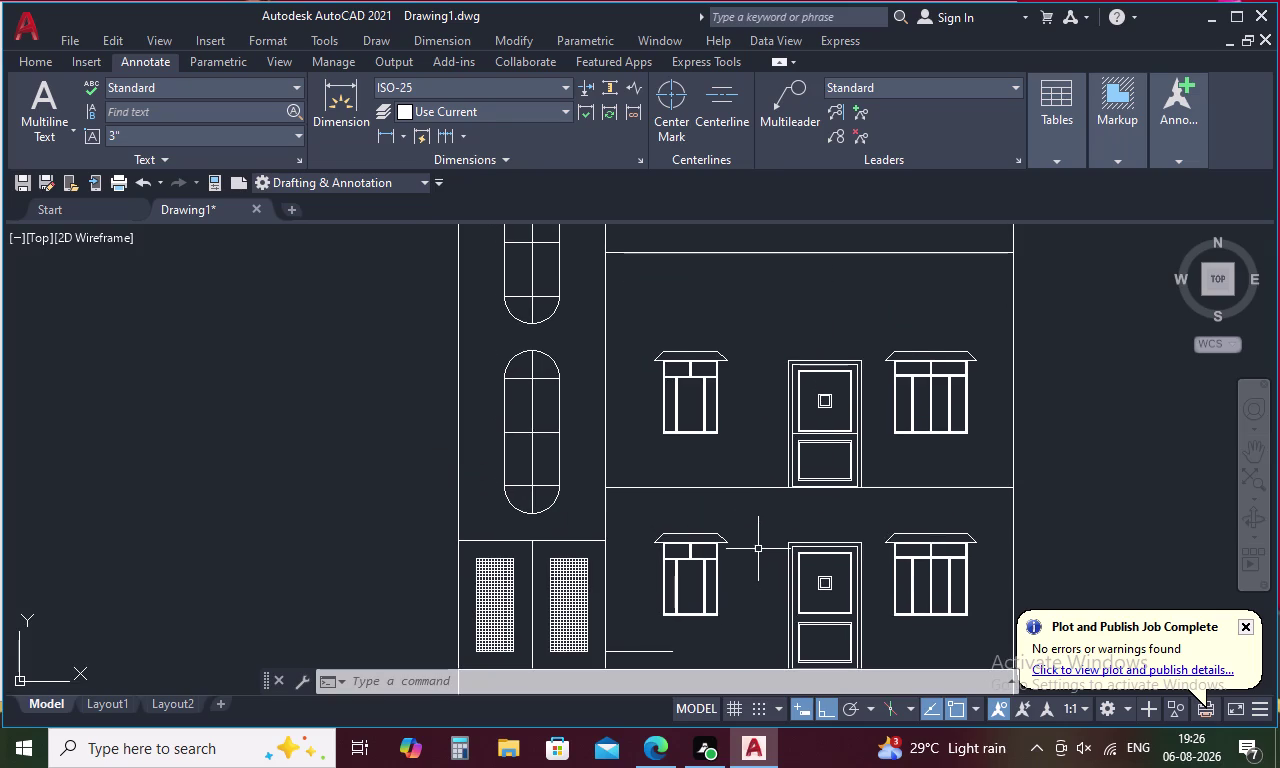
scroll(down, 3)
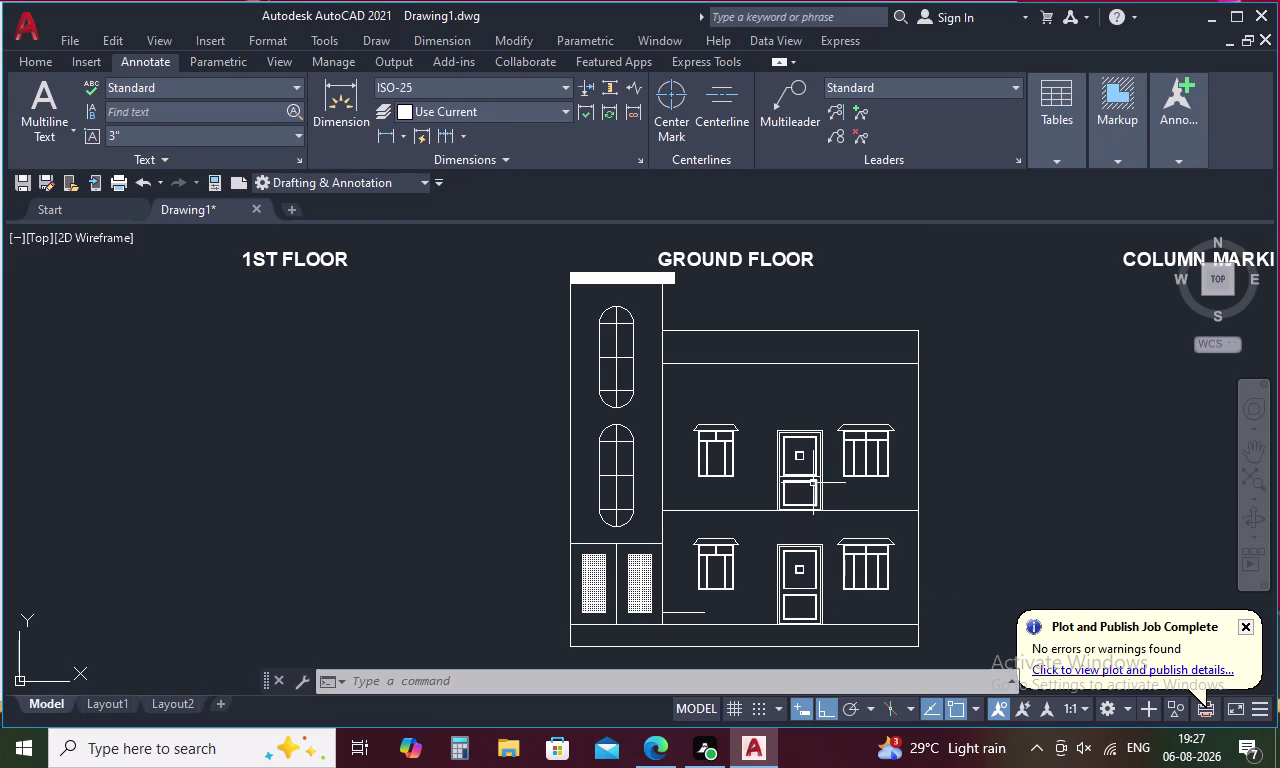
Try offsetting the floor line by 2.5', then cancel the offset.
text(O)
key(space)
key(1)
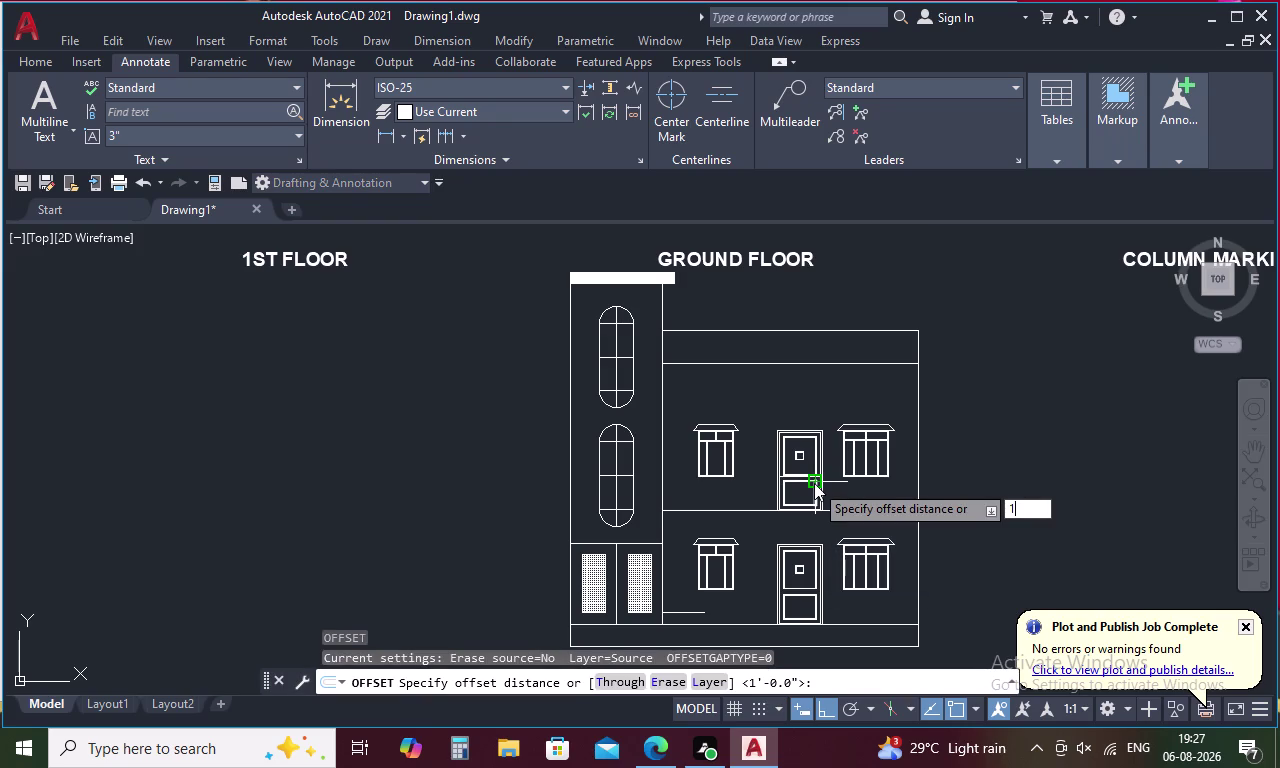
key(BackSpace)
key(2)
key(period)
text(5')
key(Return)
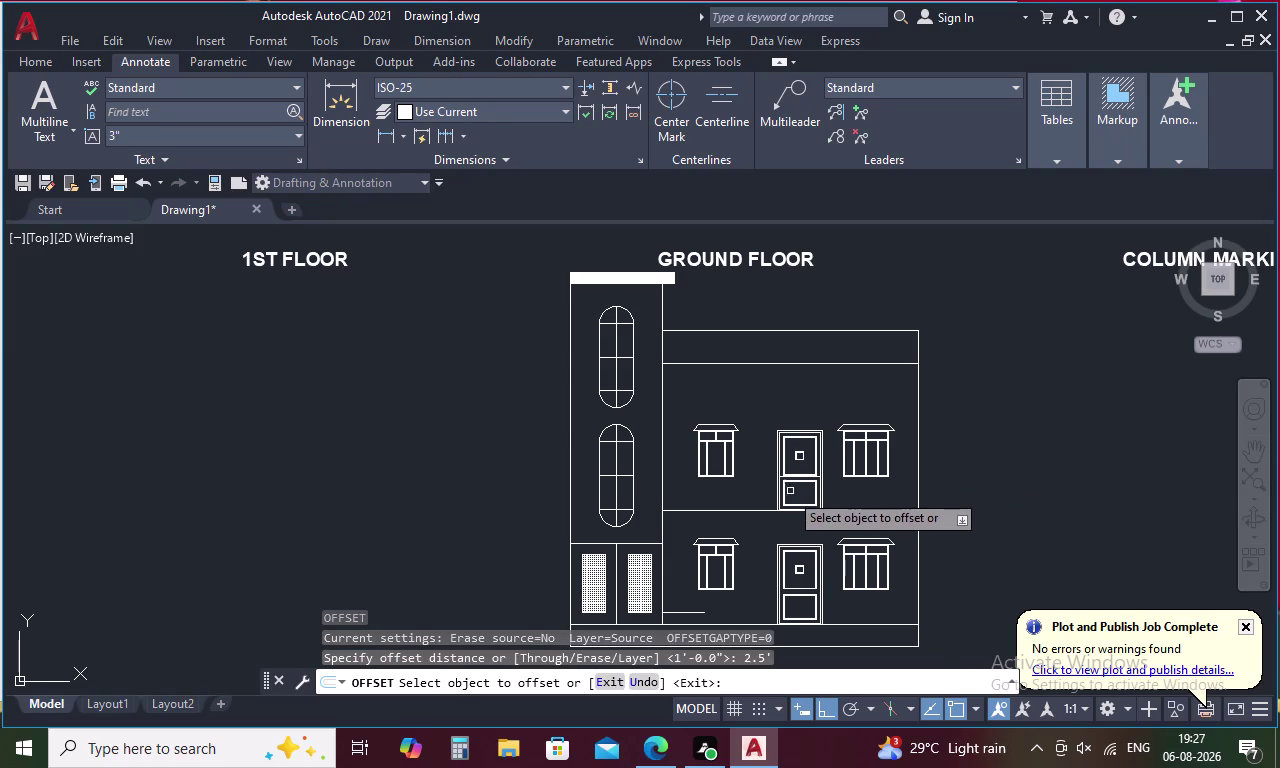
click(758, 511)
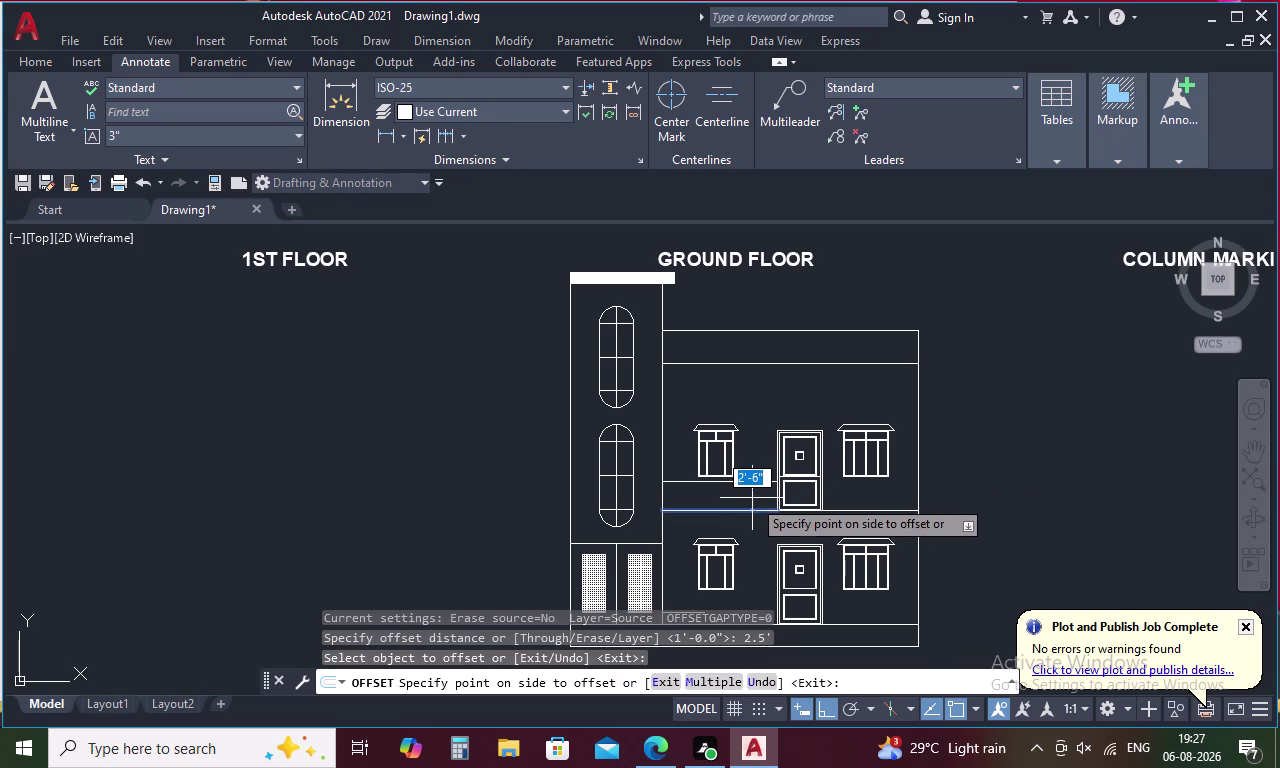
key(Escape)
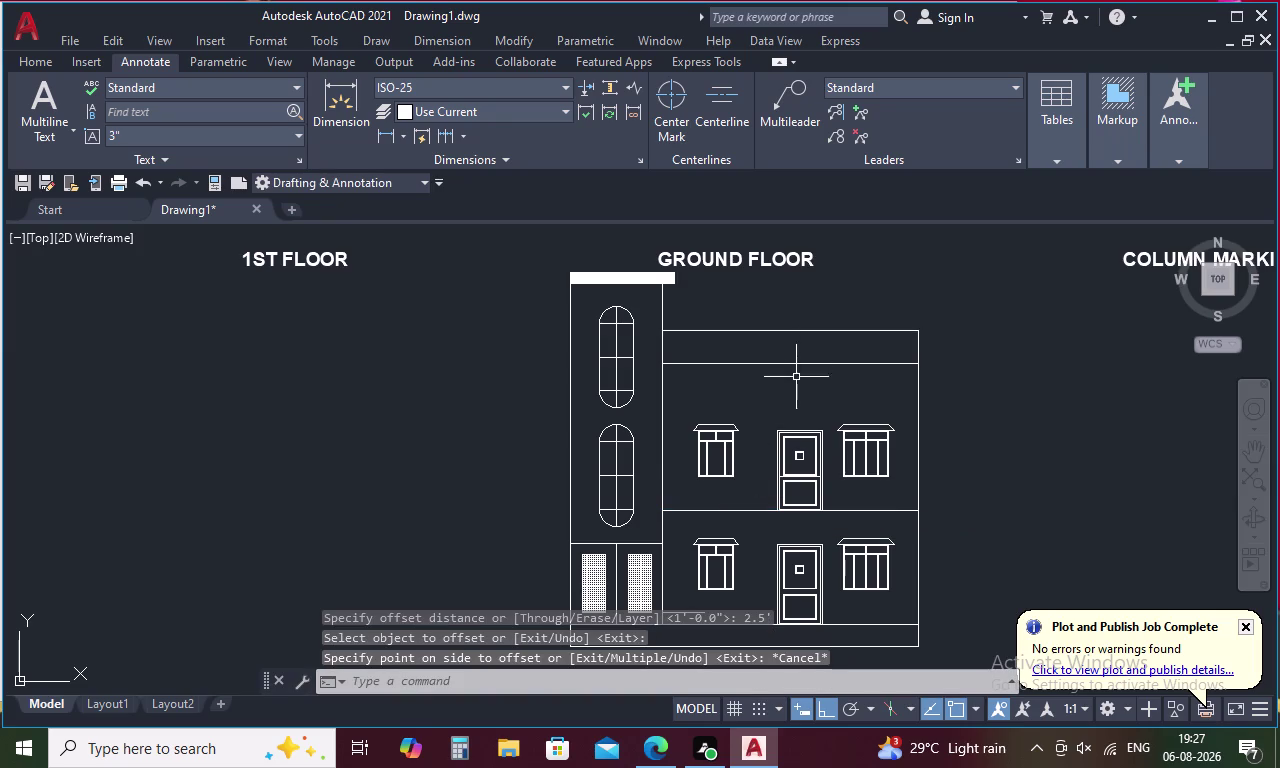
Offset the floor line 35 inches upward to form the band line.
key(l)
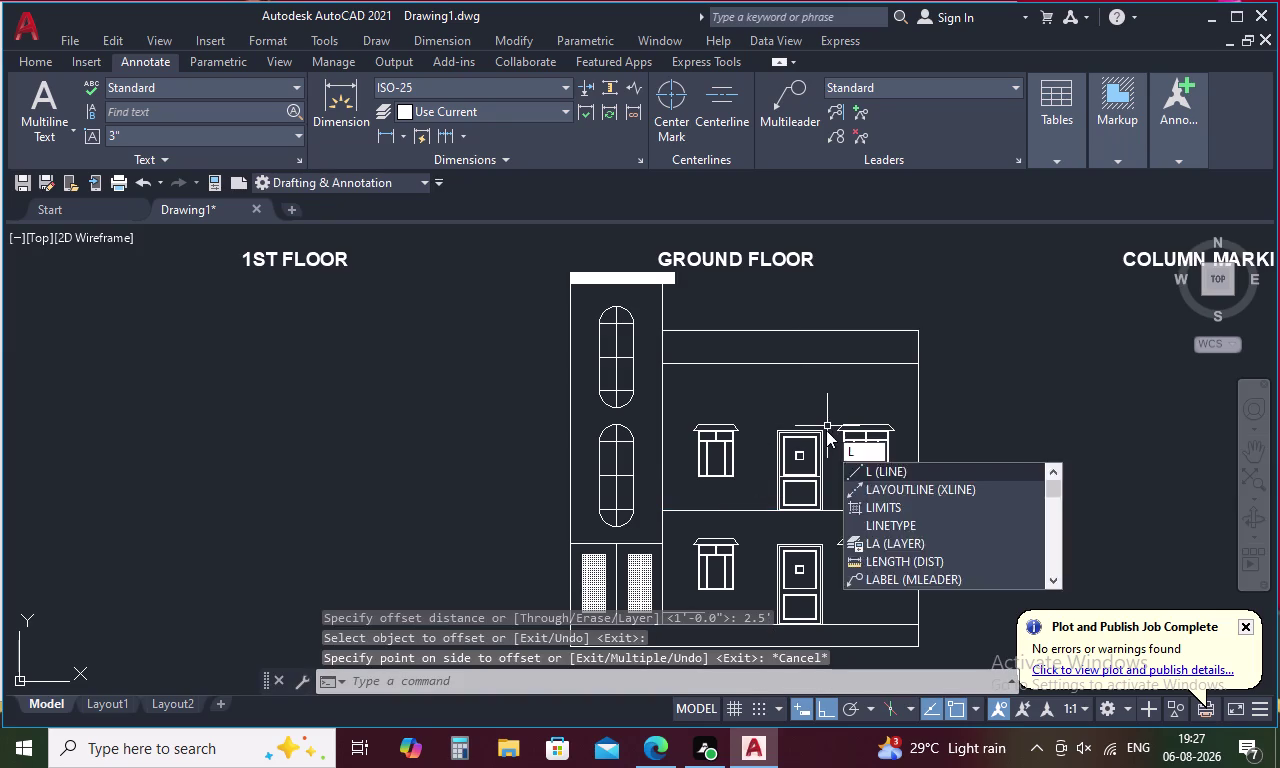
key(Escape)
key(o)
key(space)
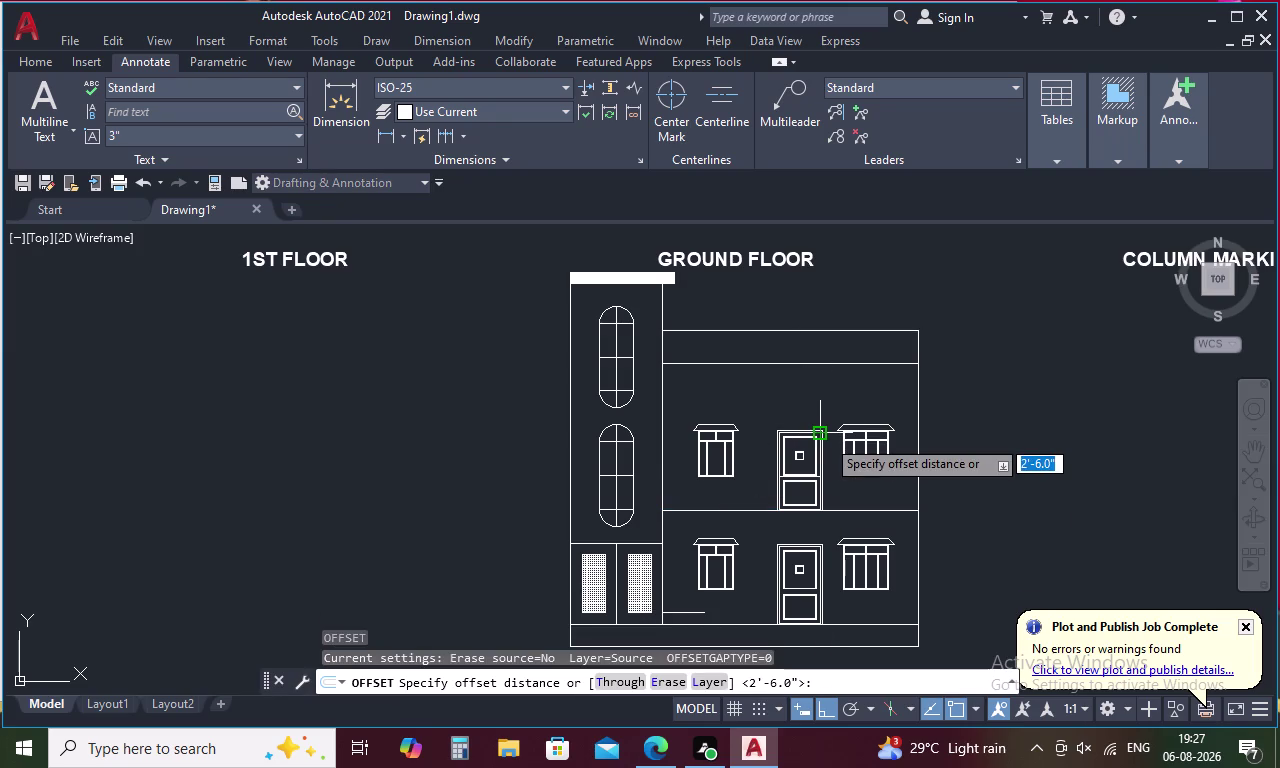
text(35)
key(space)
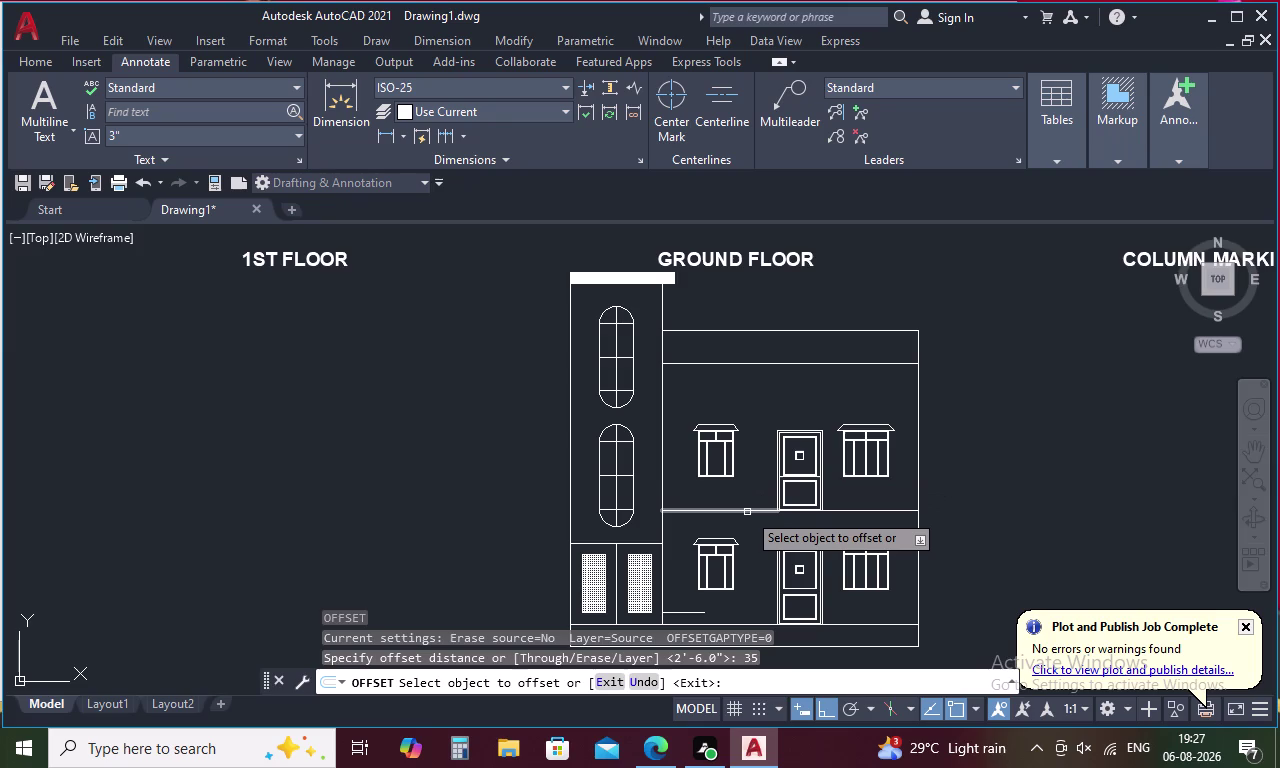
click(747, 512)
click(747, 494)
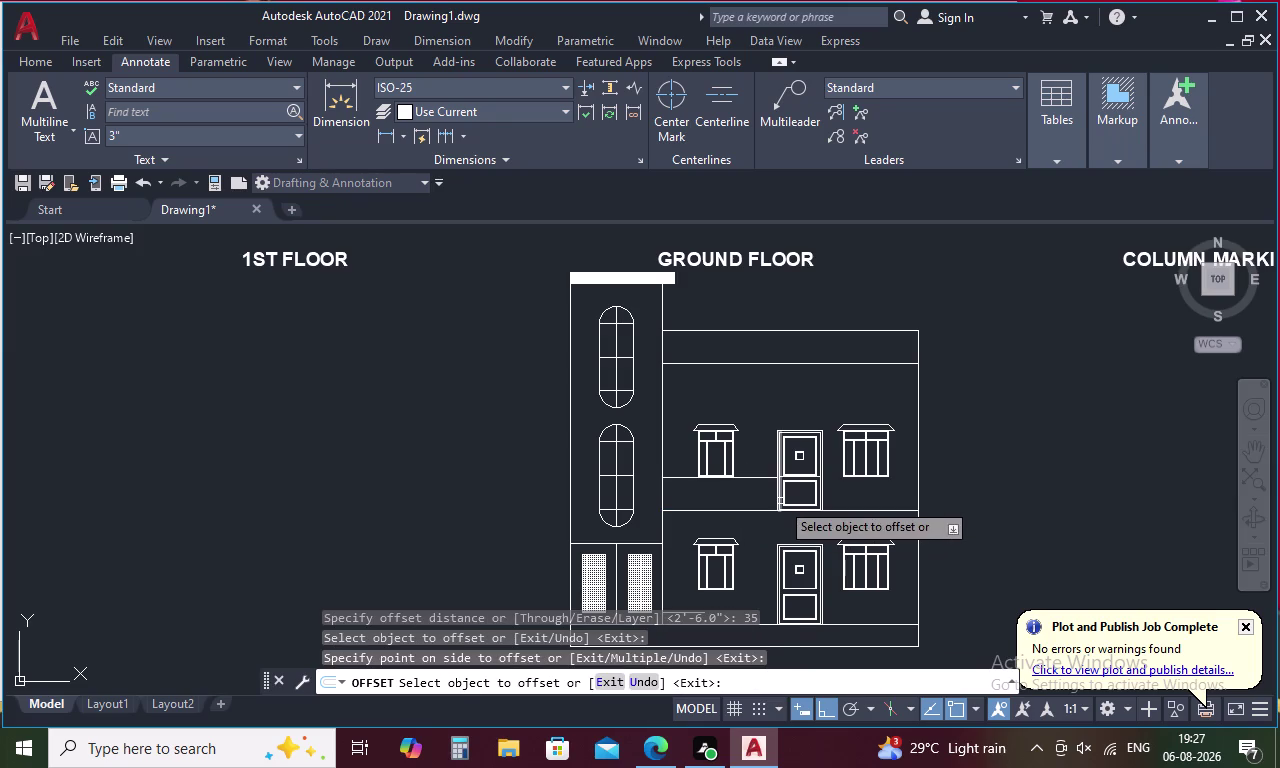
key(Escape)
Start EXTEND with boundary edges, then cancel the wrongly chosen short-line boundary.
key(e)
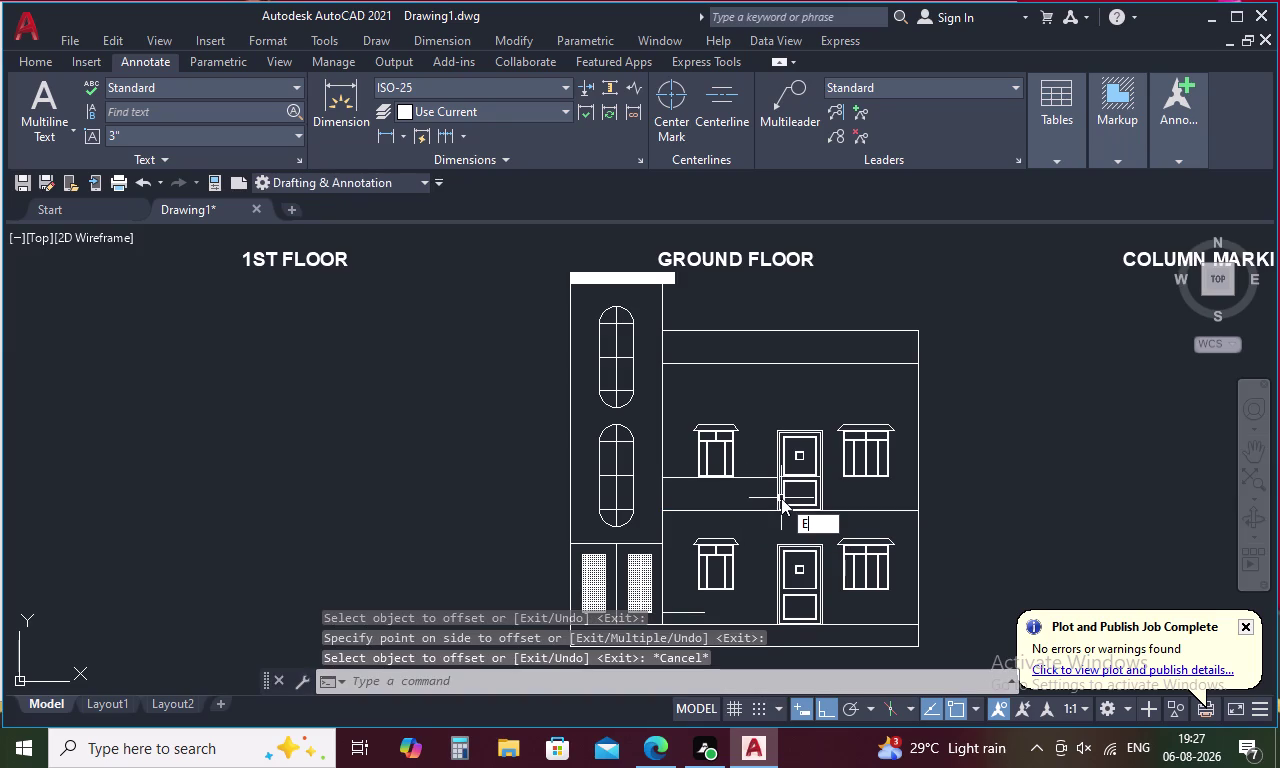
text(X)
key(space)
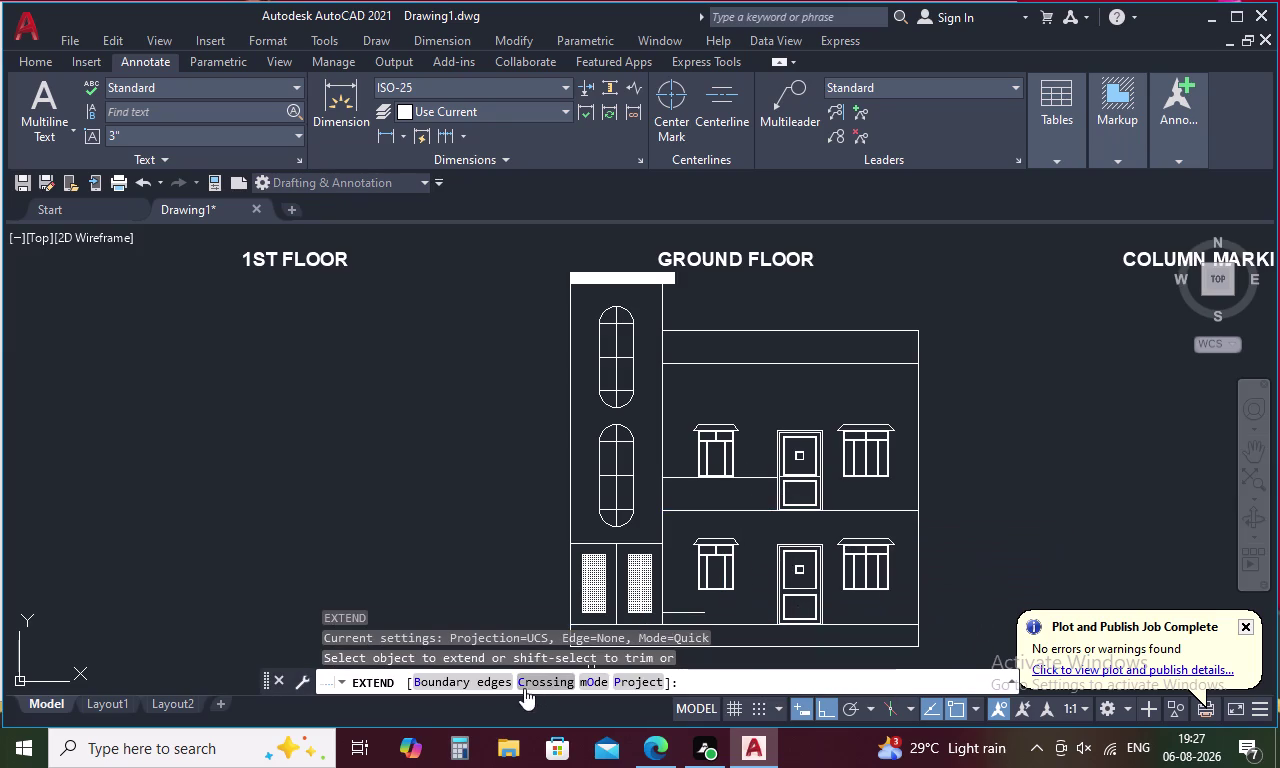
click(498, 684)
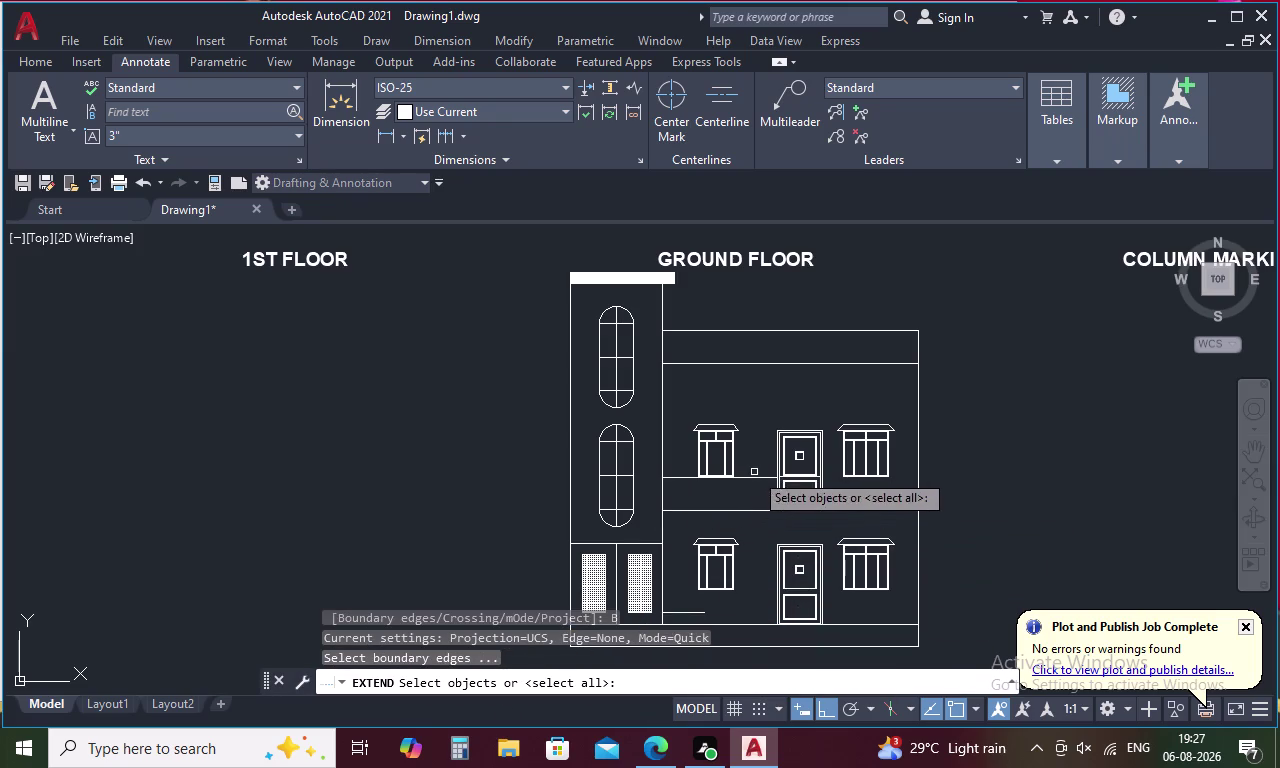
click(754, 476)
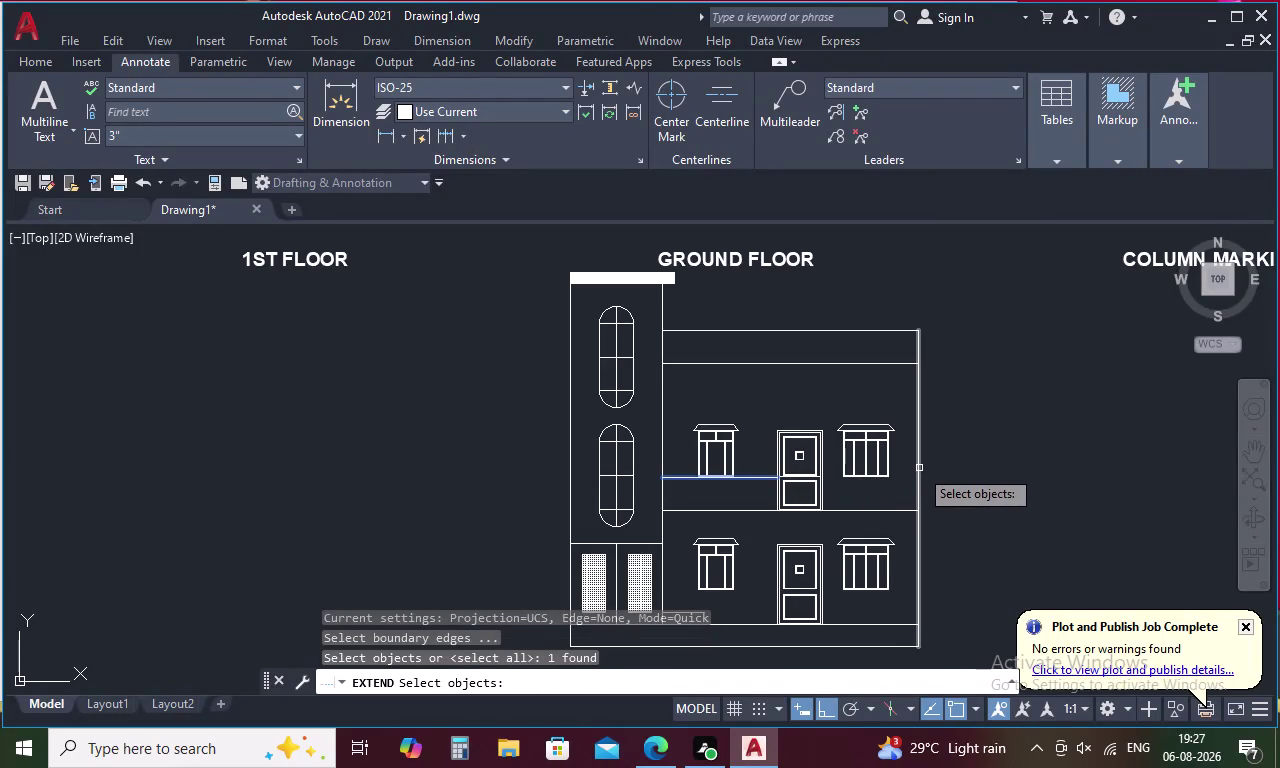
key(Escape)
Extend the short horizontal line to the right outer wall boundary.
key(space)
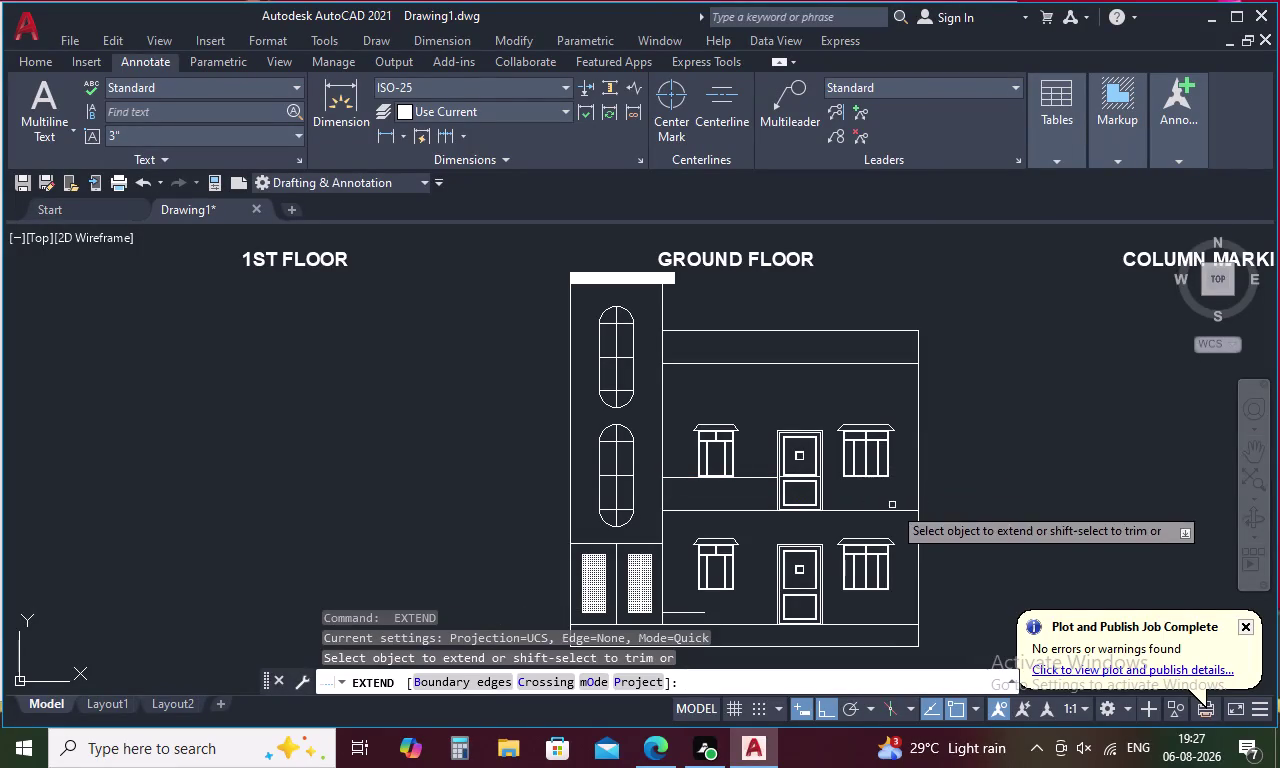
click(499, 678)
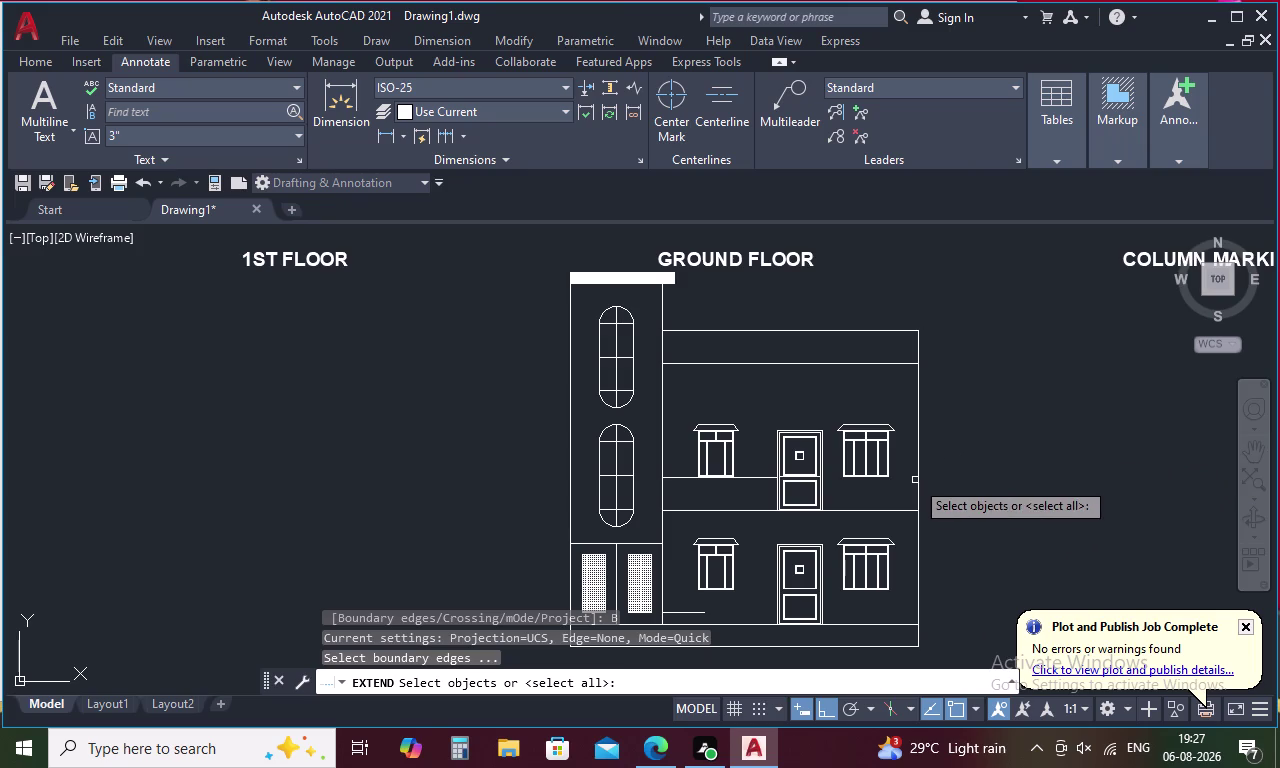
click(916, 475)
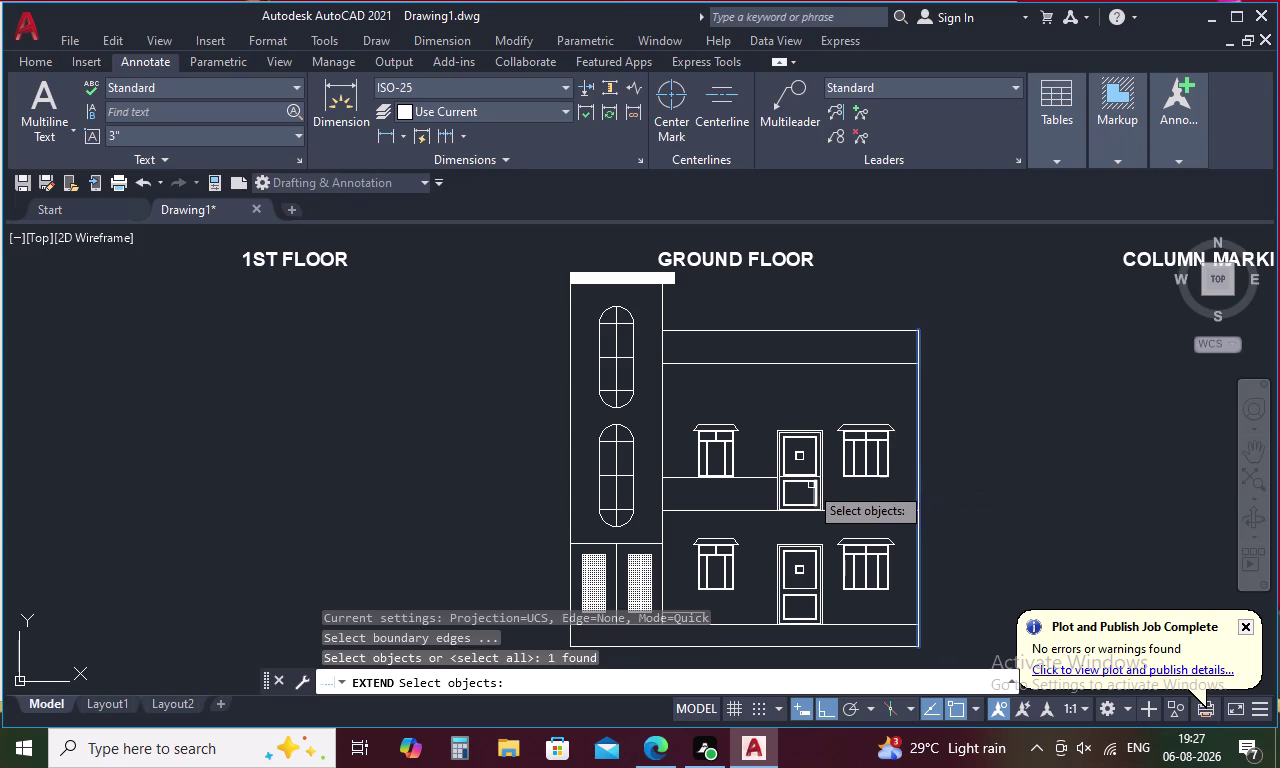
right_click(757, 453)
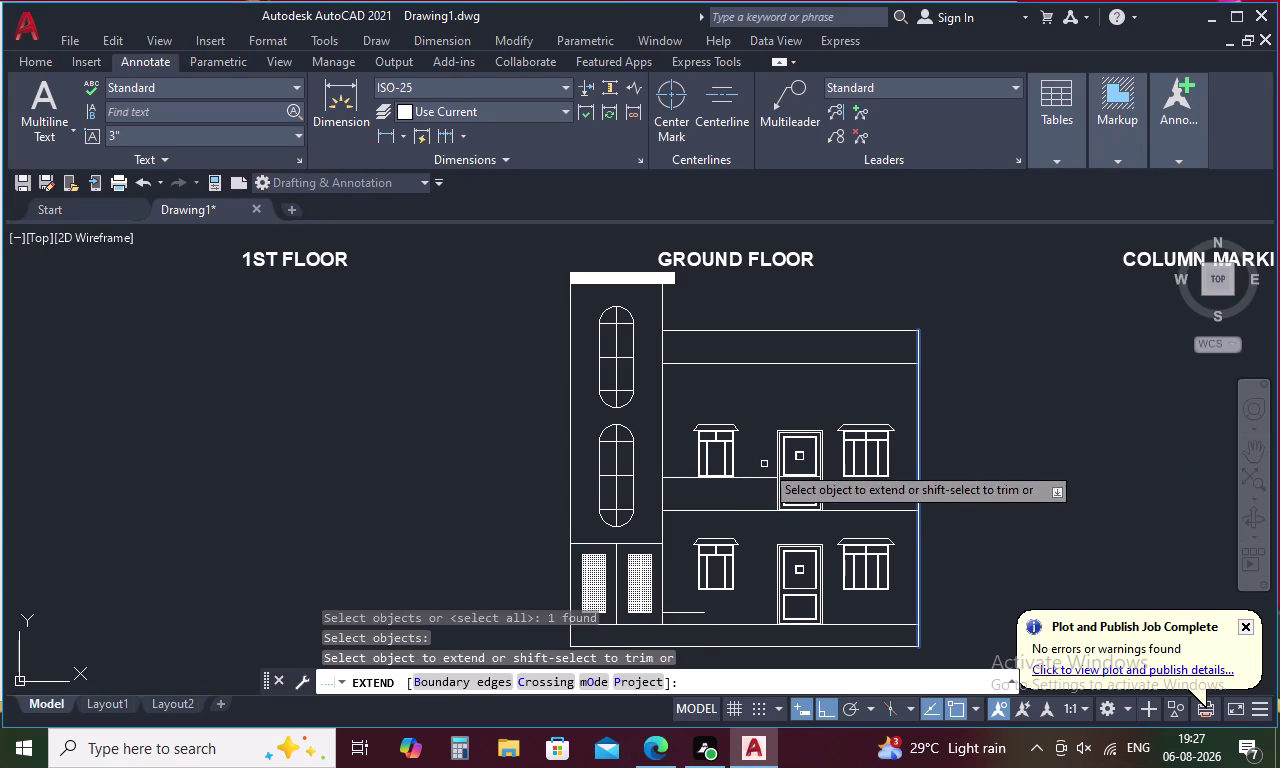
click(761, 479)
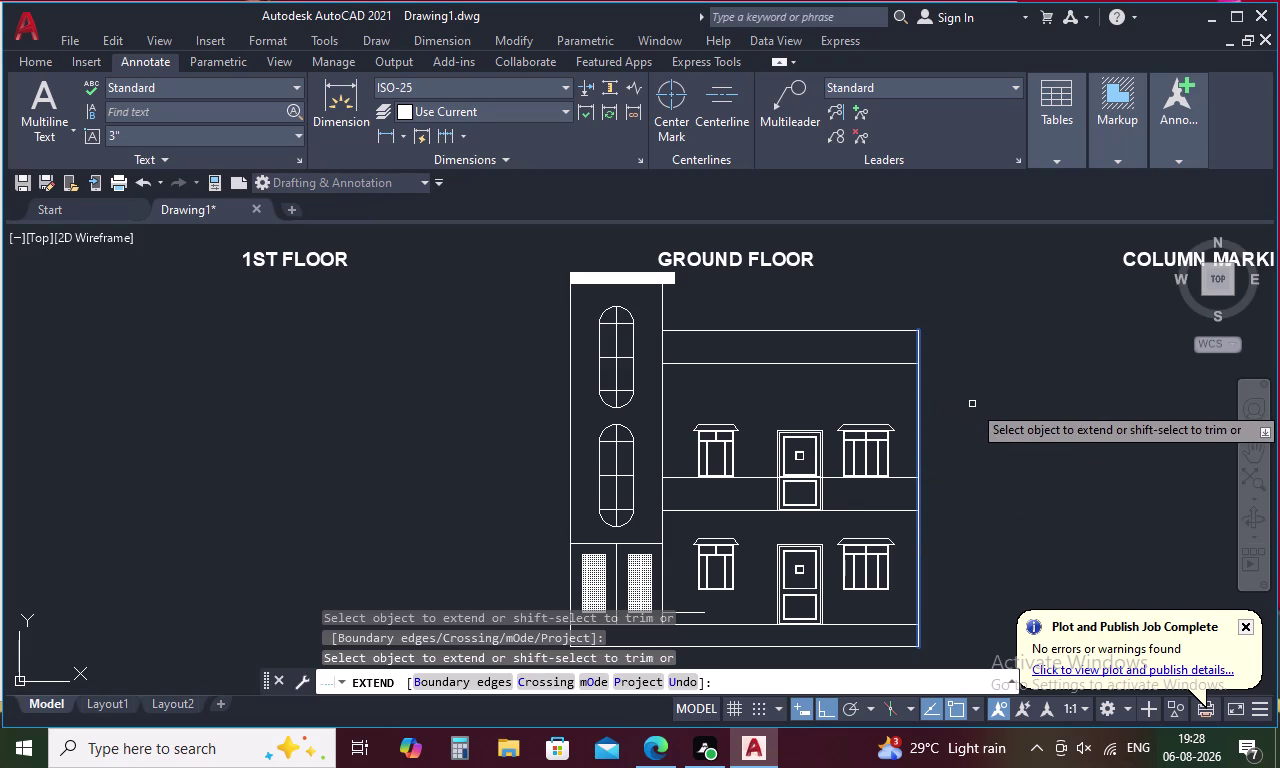
key(Escape)
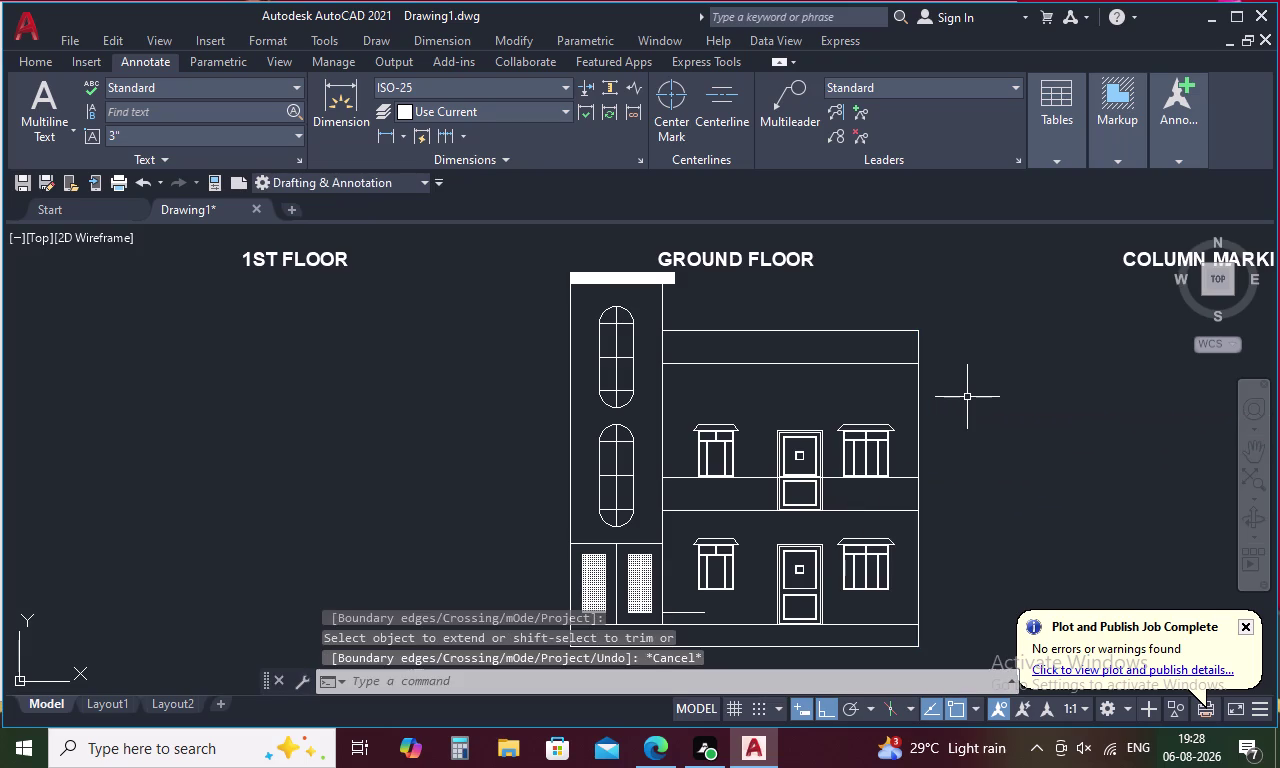
text(H)
key(space)
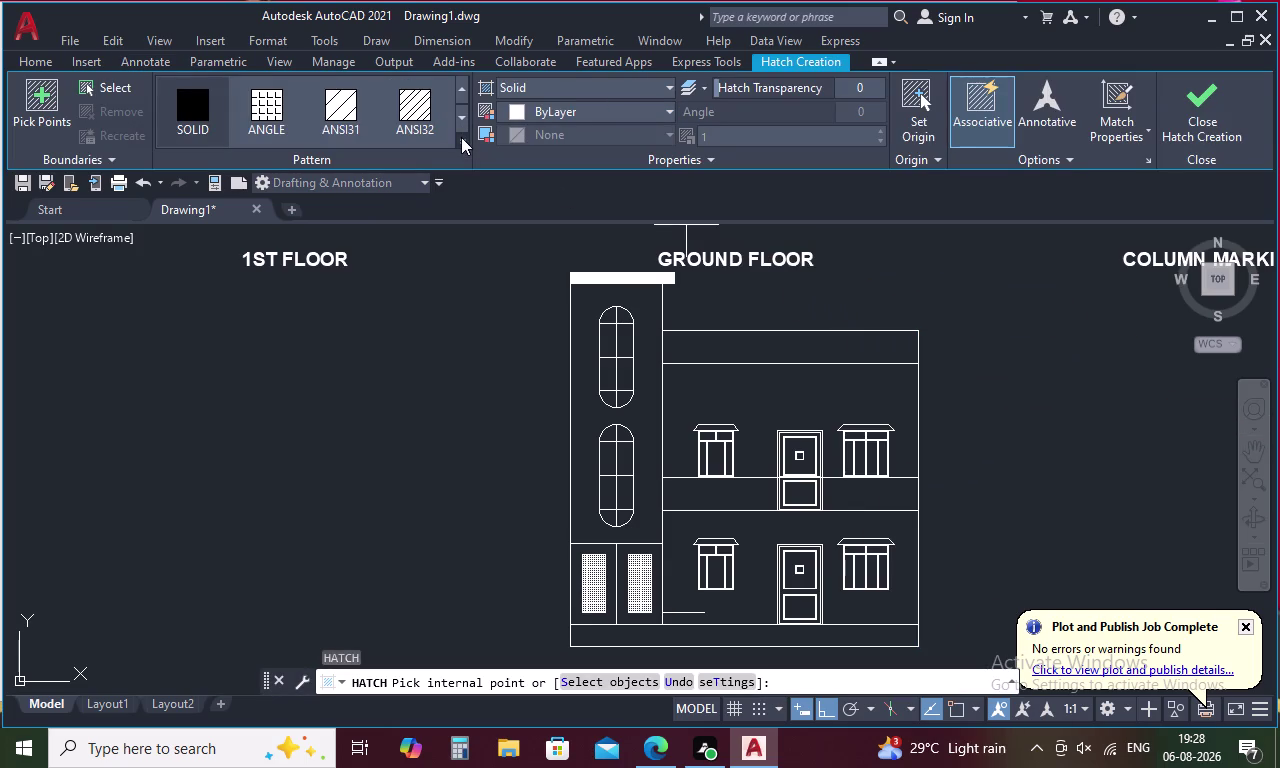
Choose the ANGLE pattern and hatch the wall band left of and around the door.
click(266, 105)
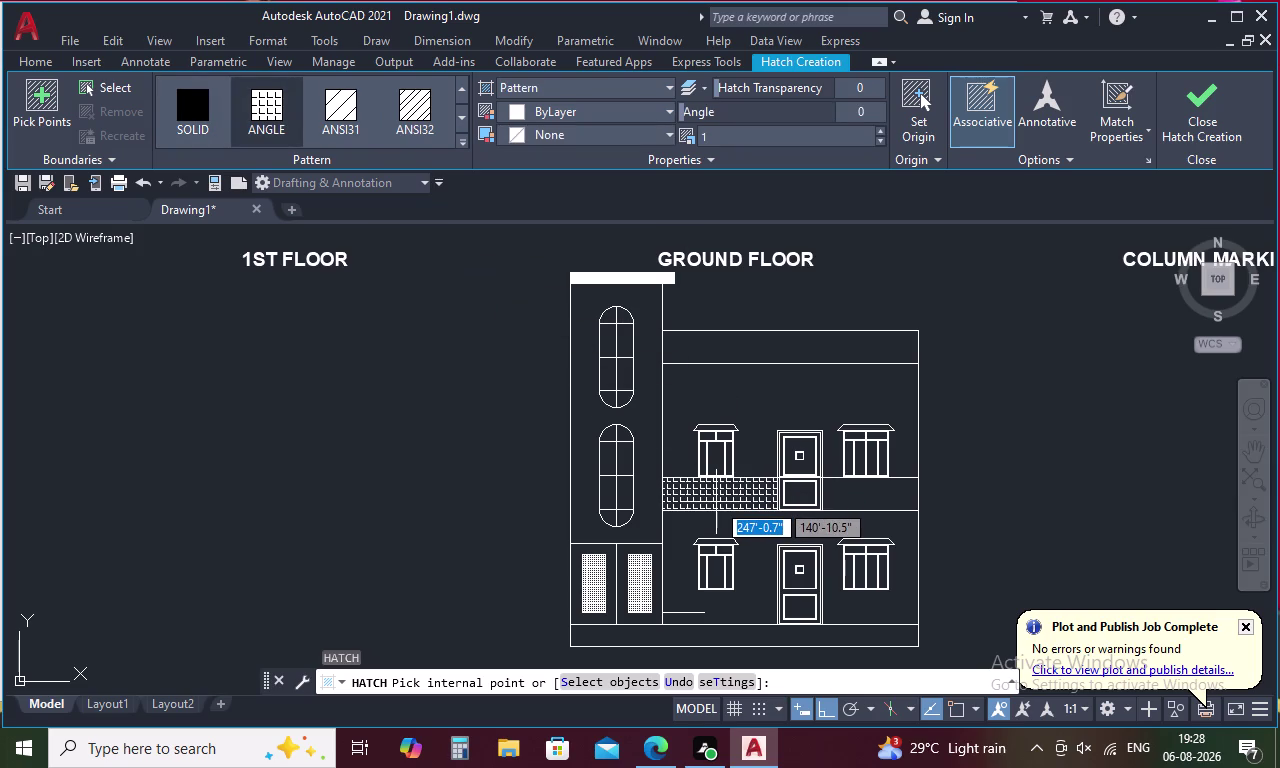
click(716, 502)
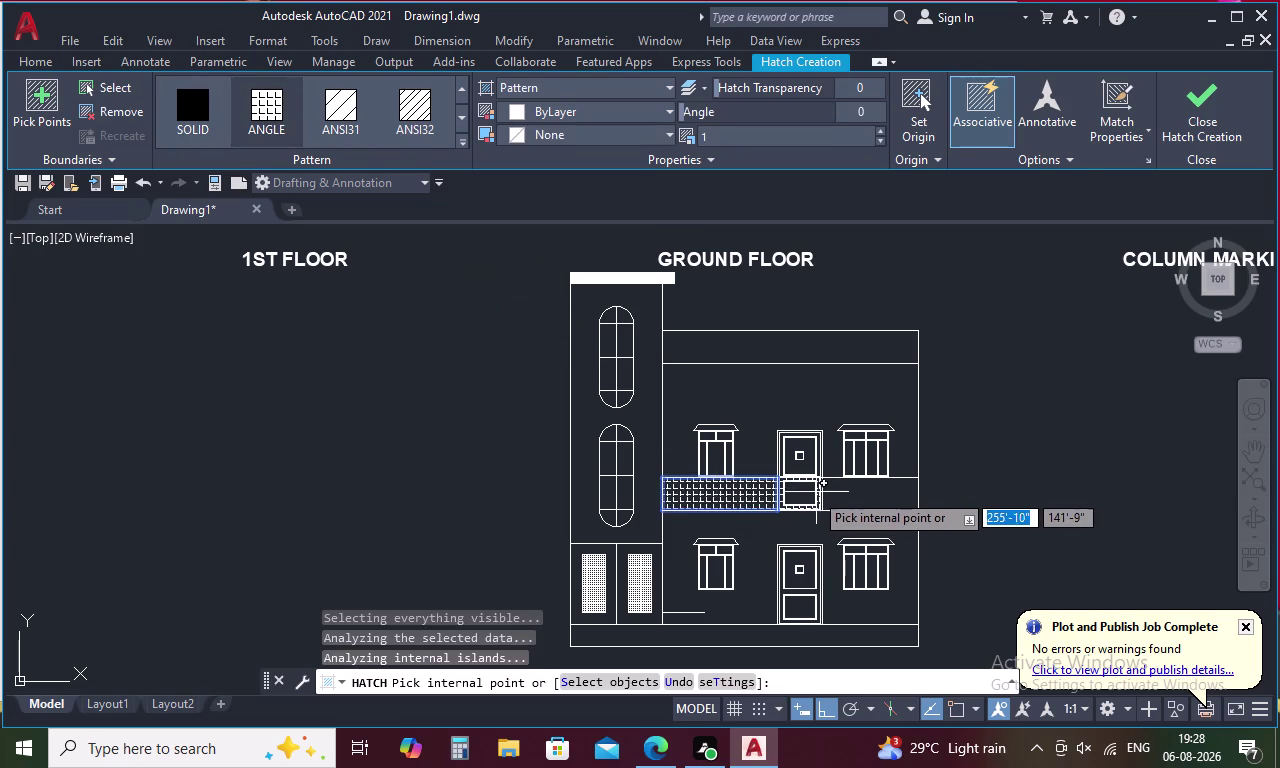
click(804, 493)
scroll(up, 3)
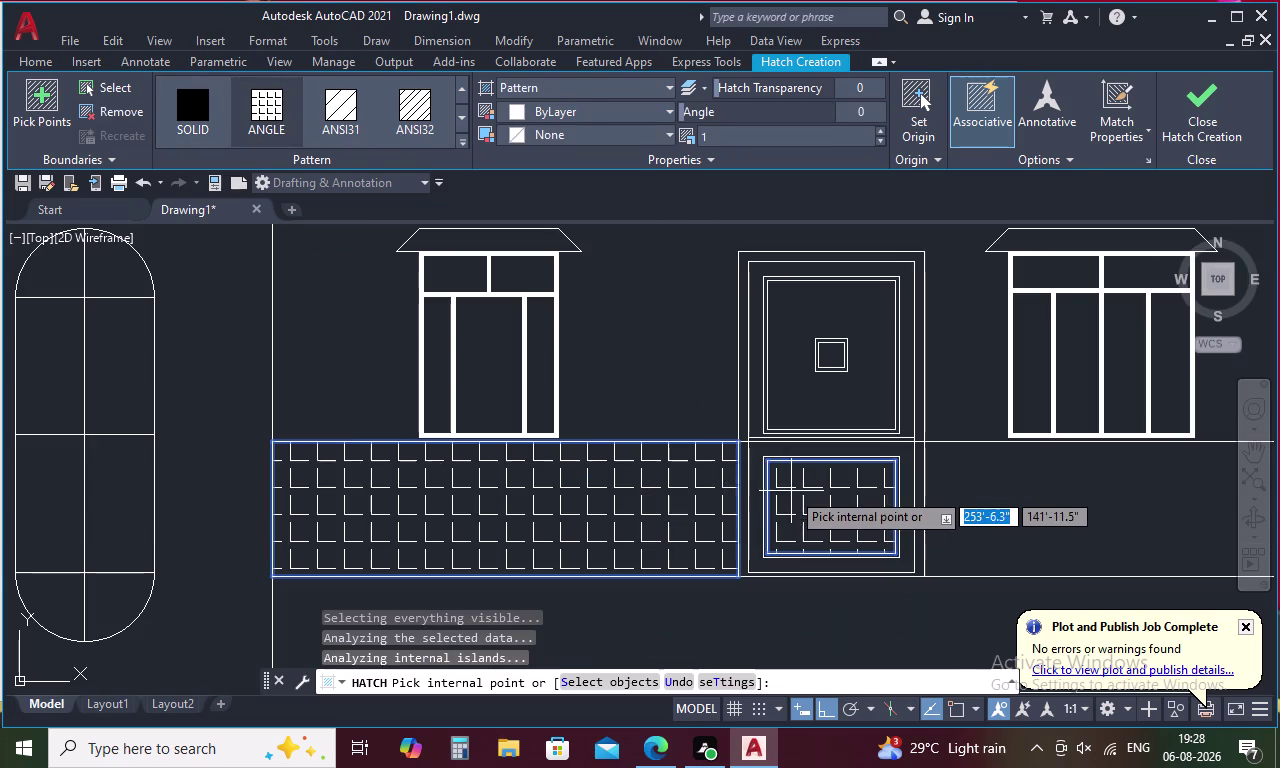
click(745, 487)
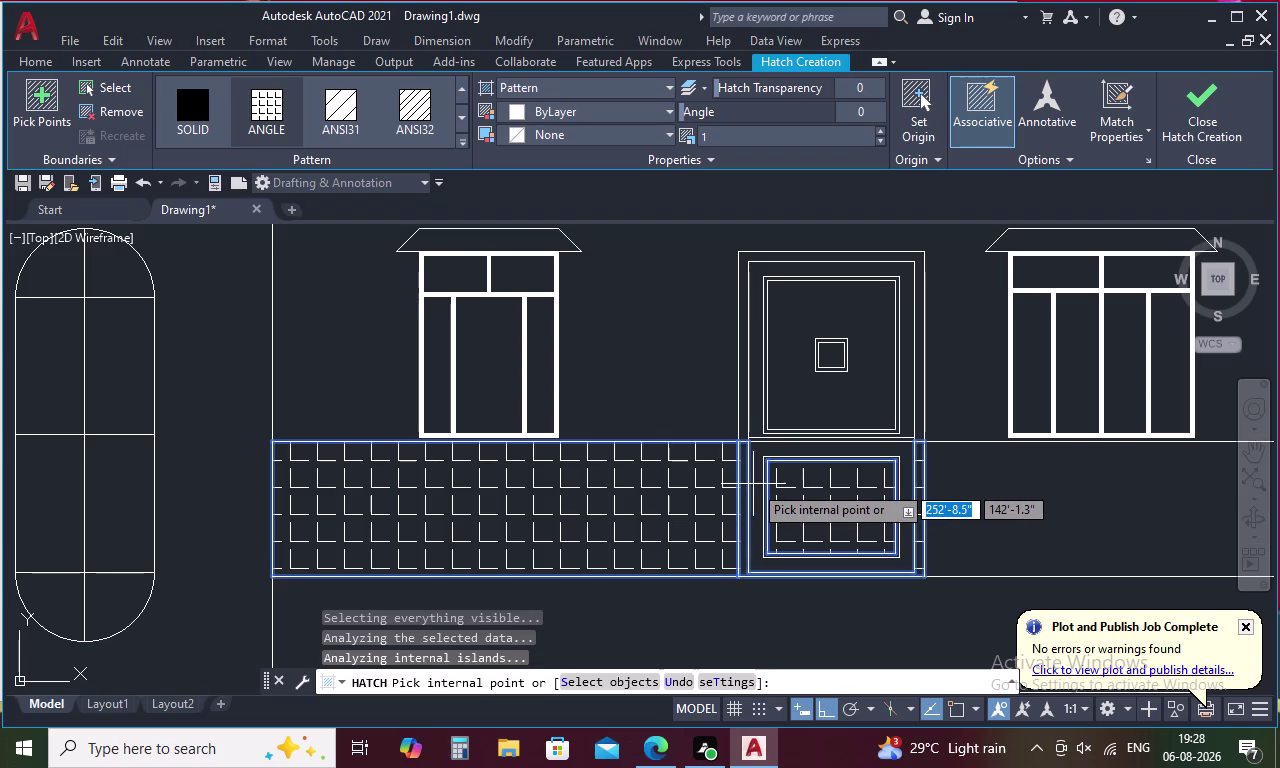
click(753, 484)
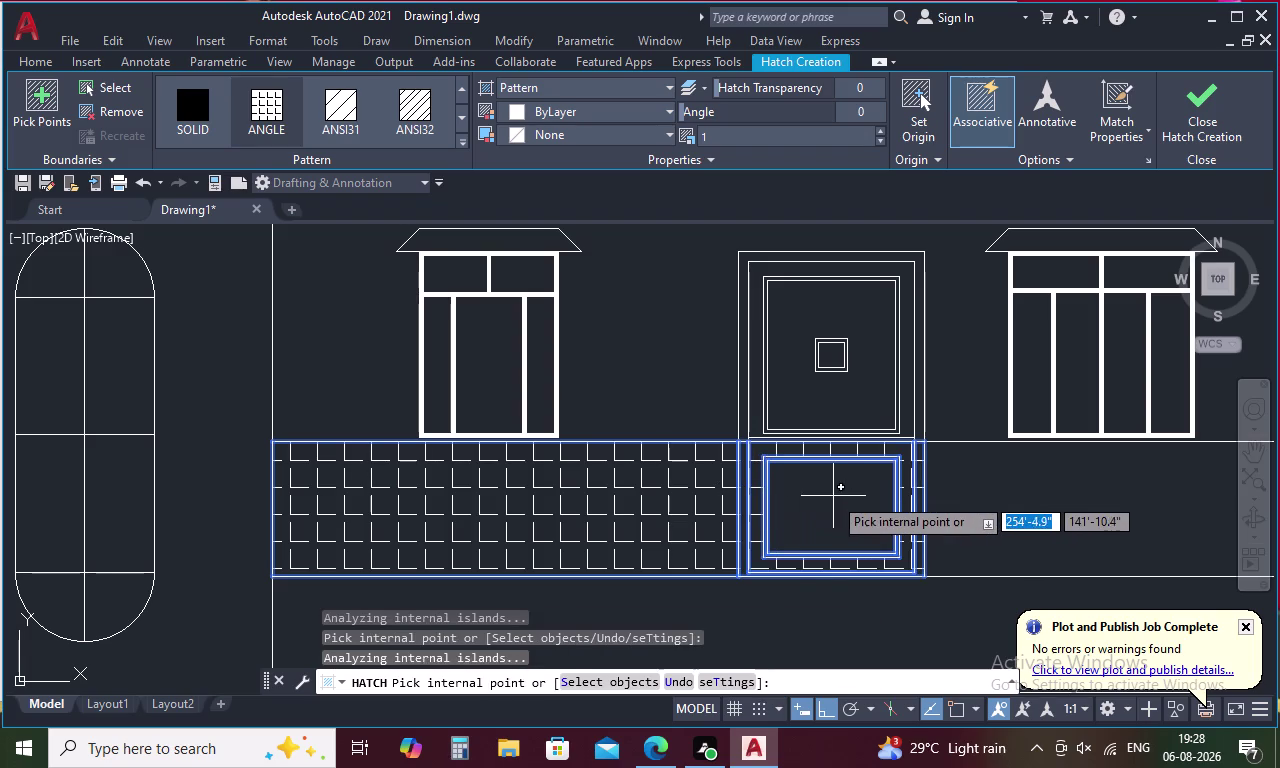
click(833, 496)
click(823, 496)
click(820, 496)
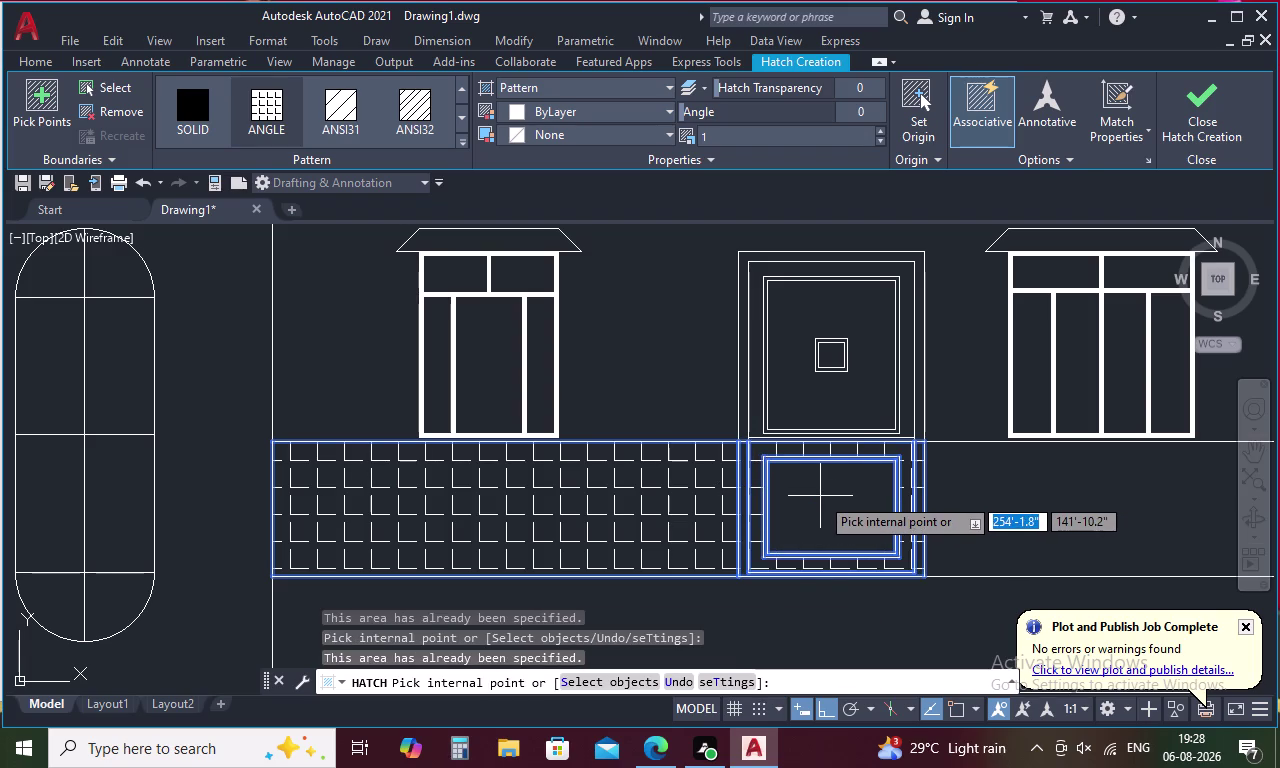
click(846, 515)
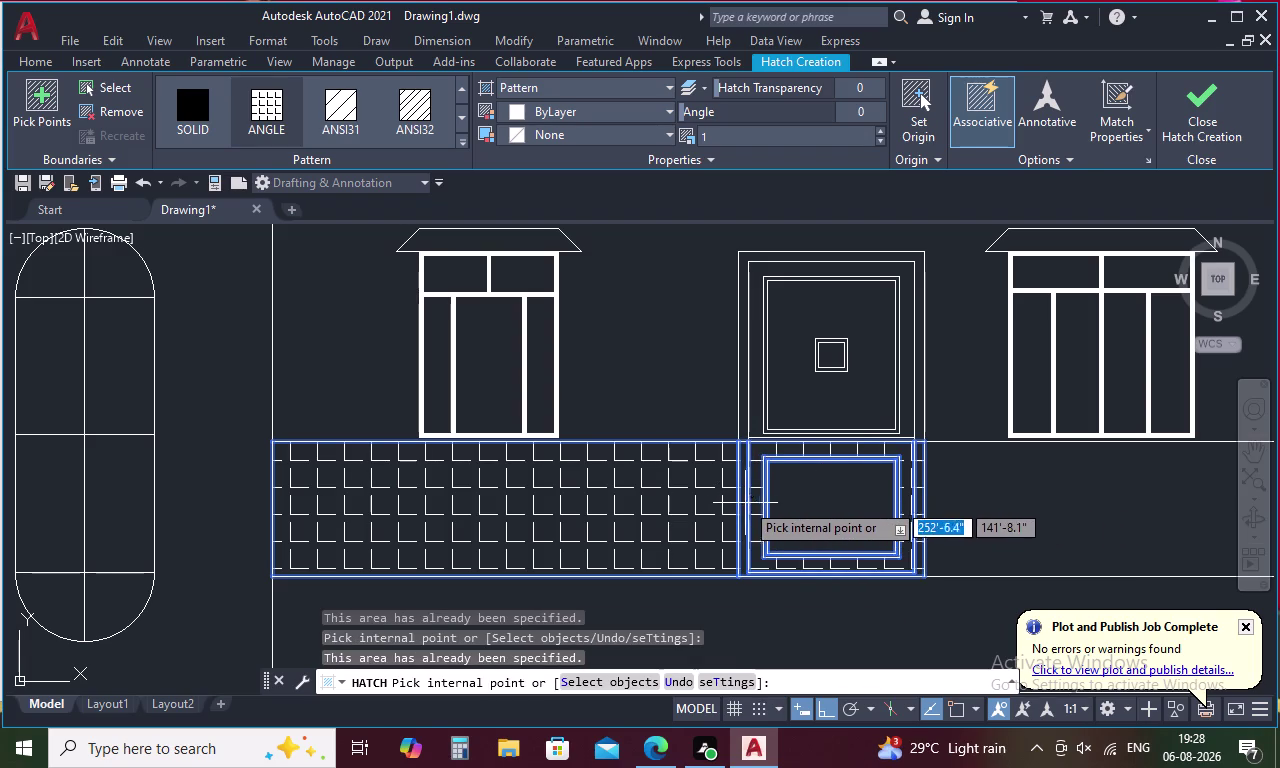
click(743, 486)
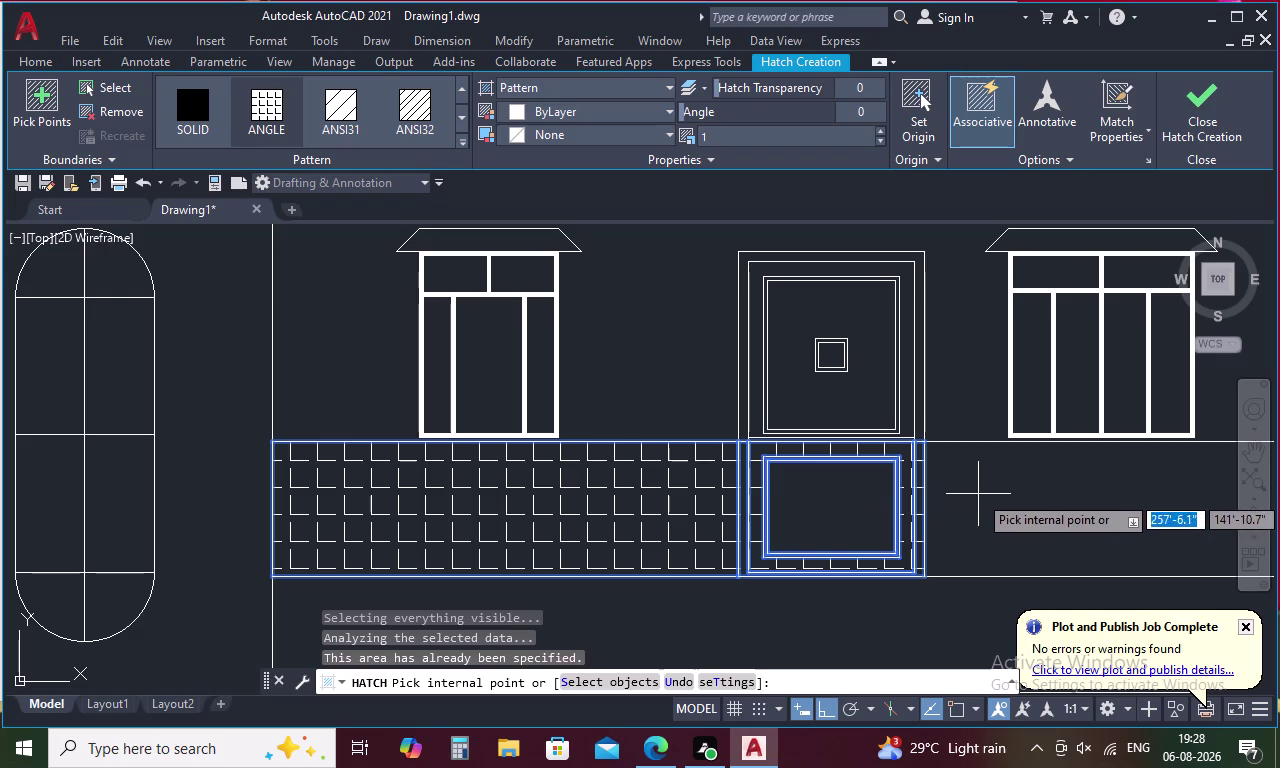
Add the wall band right of the door to the ANGLE hatch and finish.
click(978, 494)
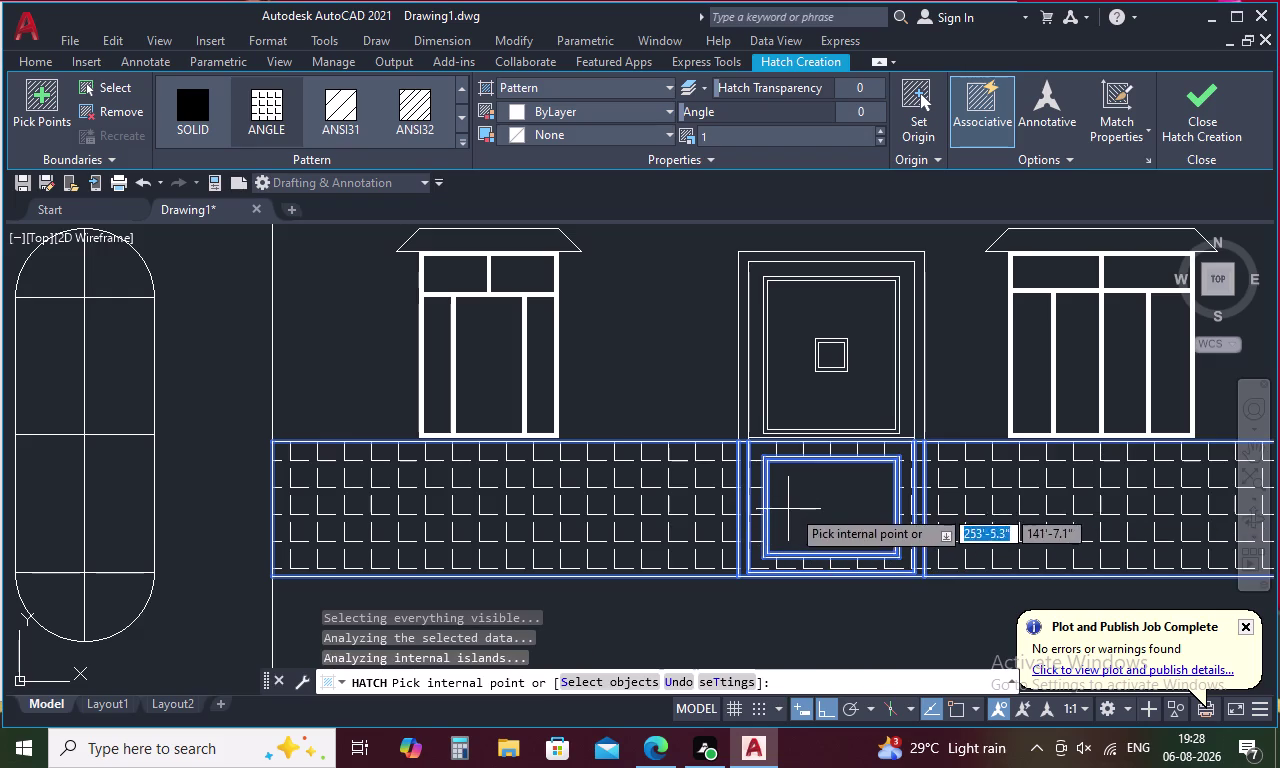
click(791, 508)
click(821, 498)
scroll(down, 3)
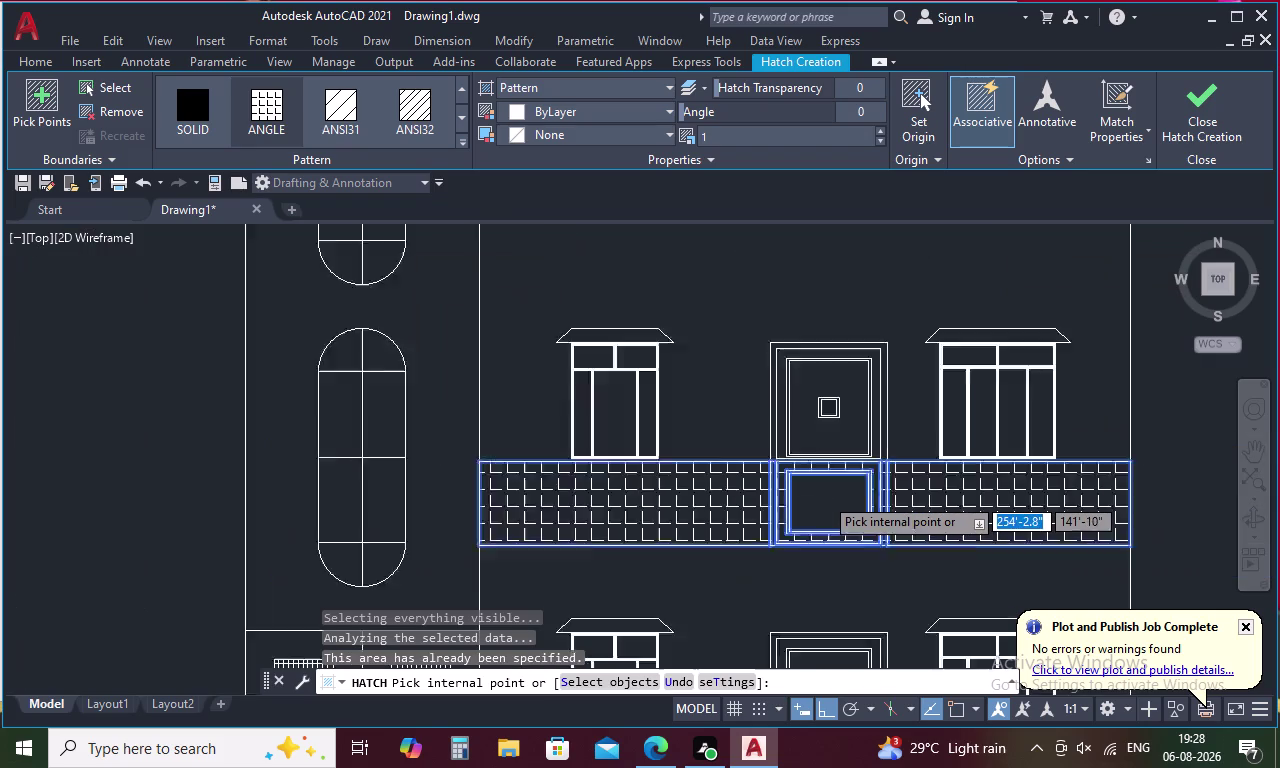
click(824, 496)
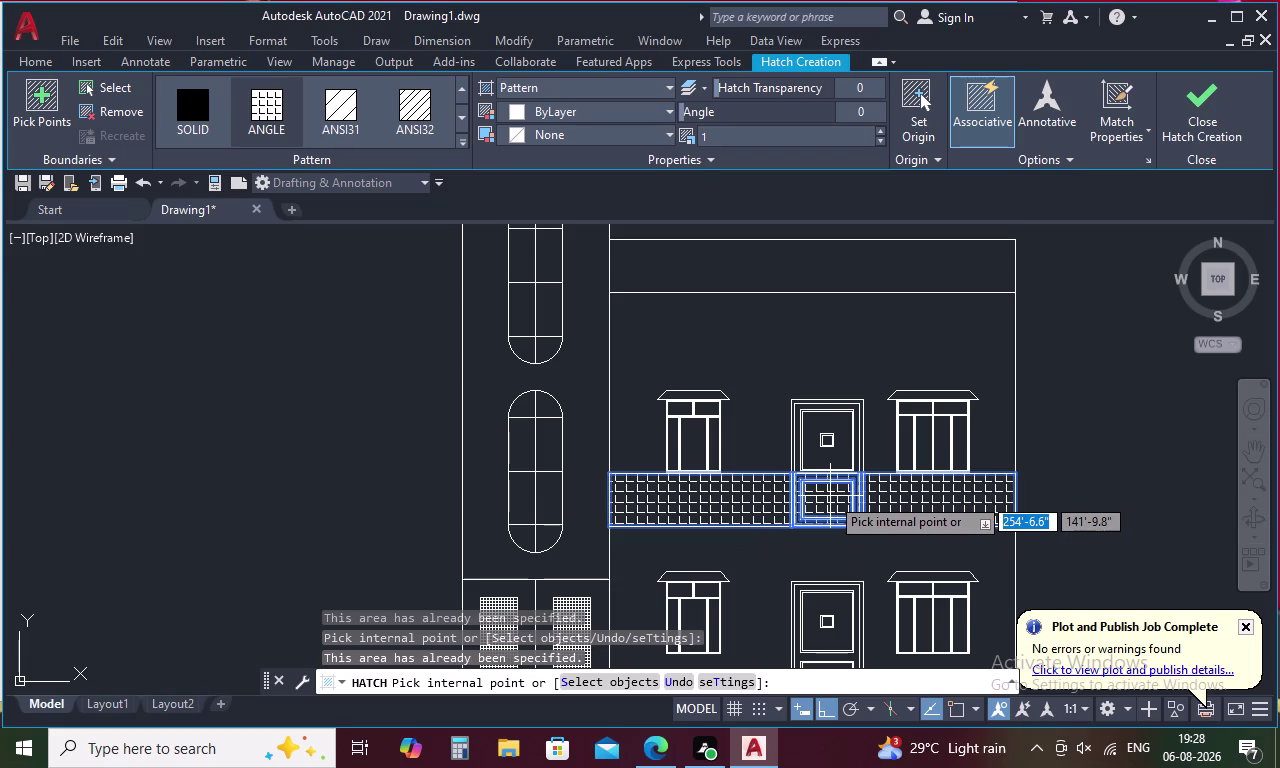
click(830, 496)
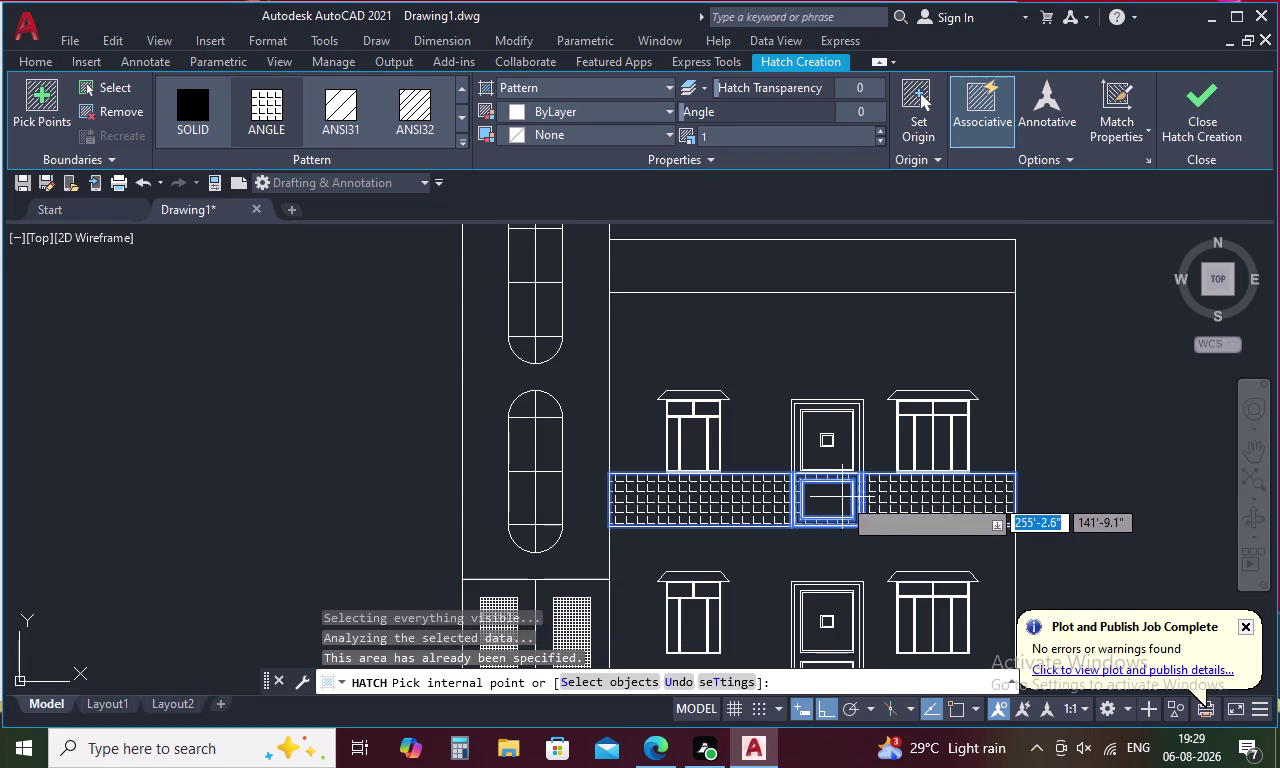
key(Escape)
text(H)
key(space)
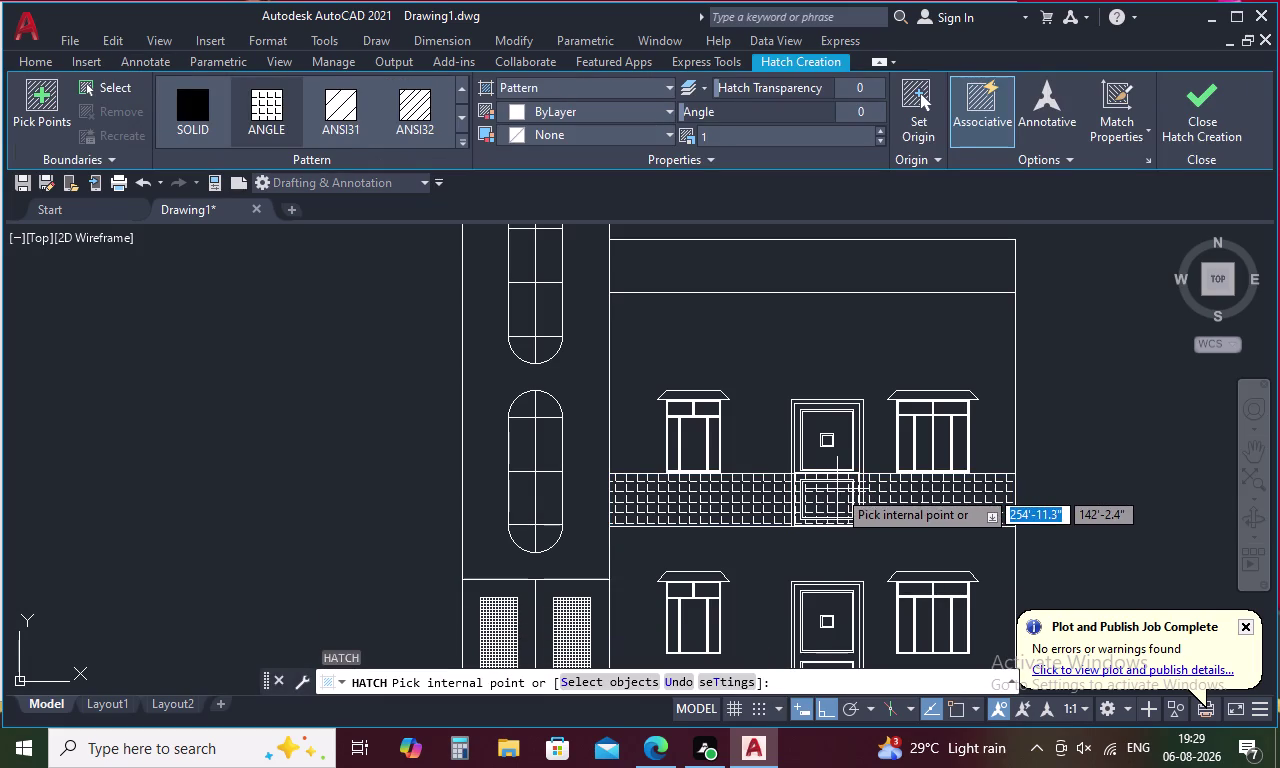
key(Escape)
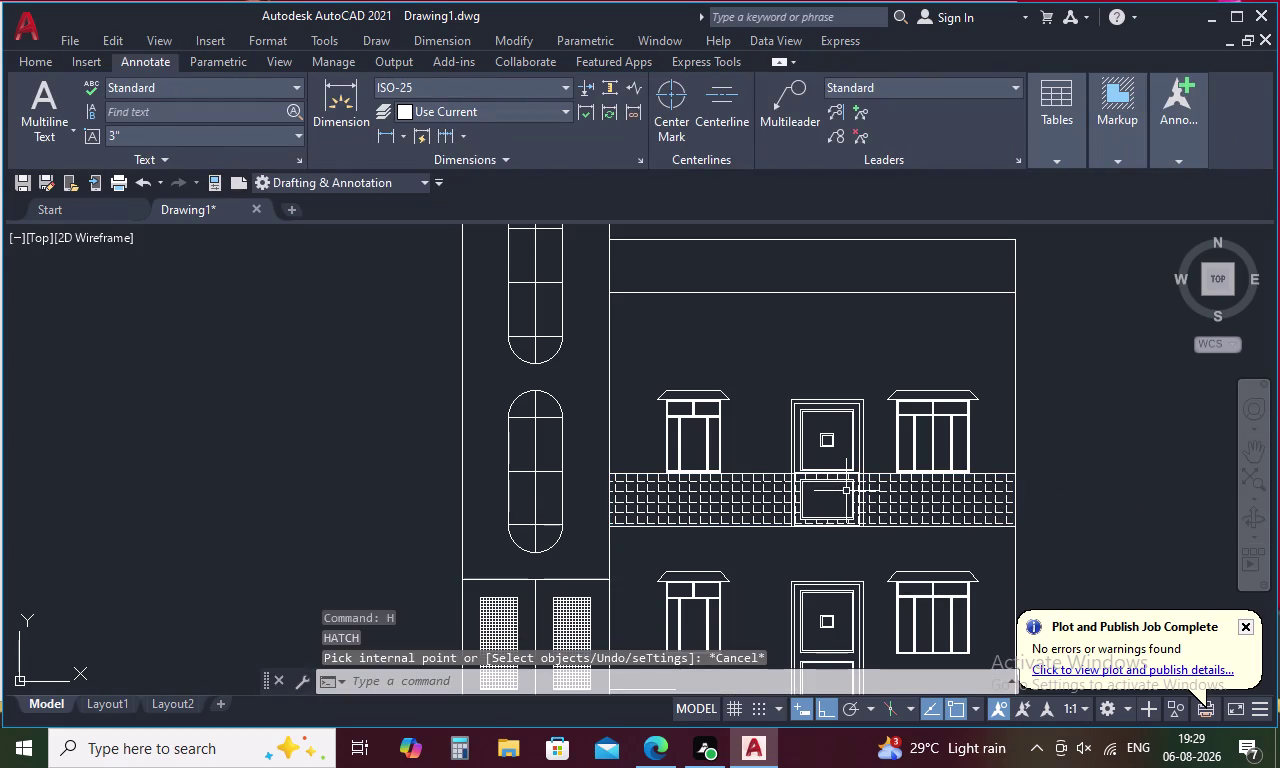
scroll(up, 3)
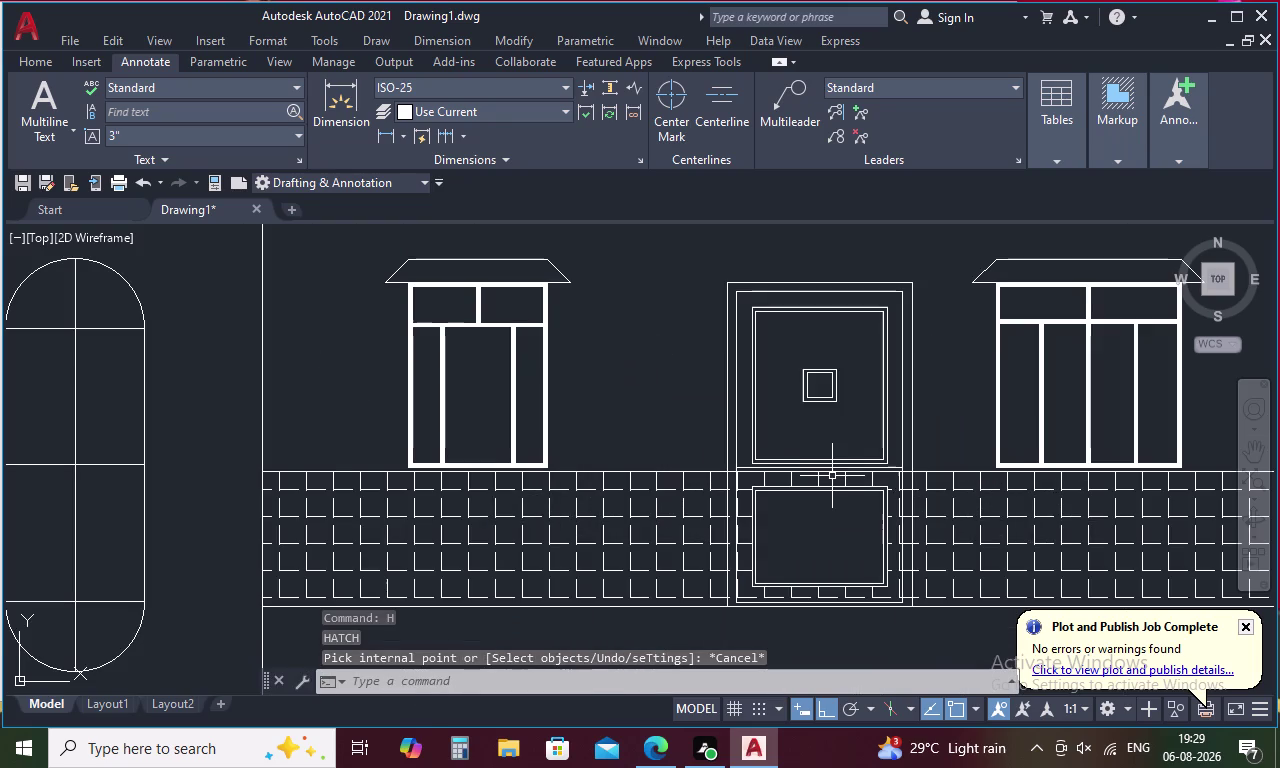
click(828, 481)
click(828, 481)
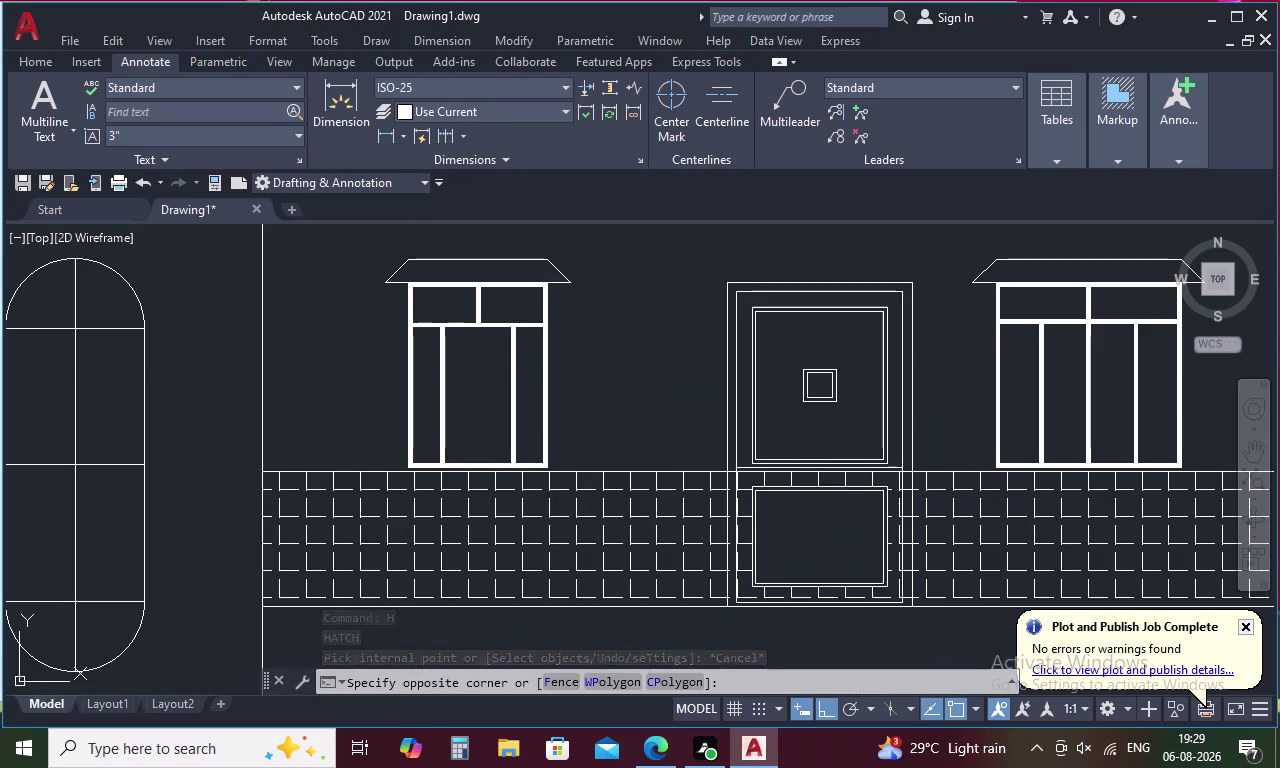
click(828, 480)
click(848, 479)
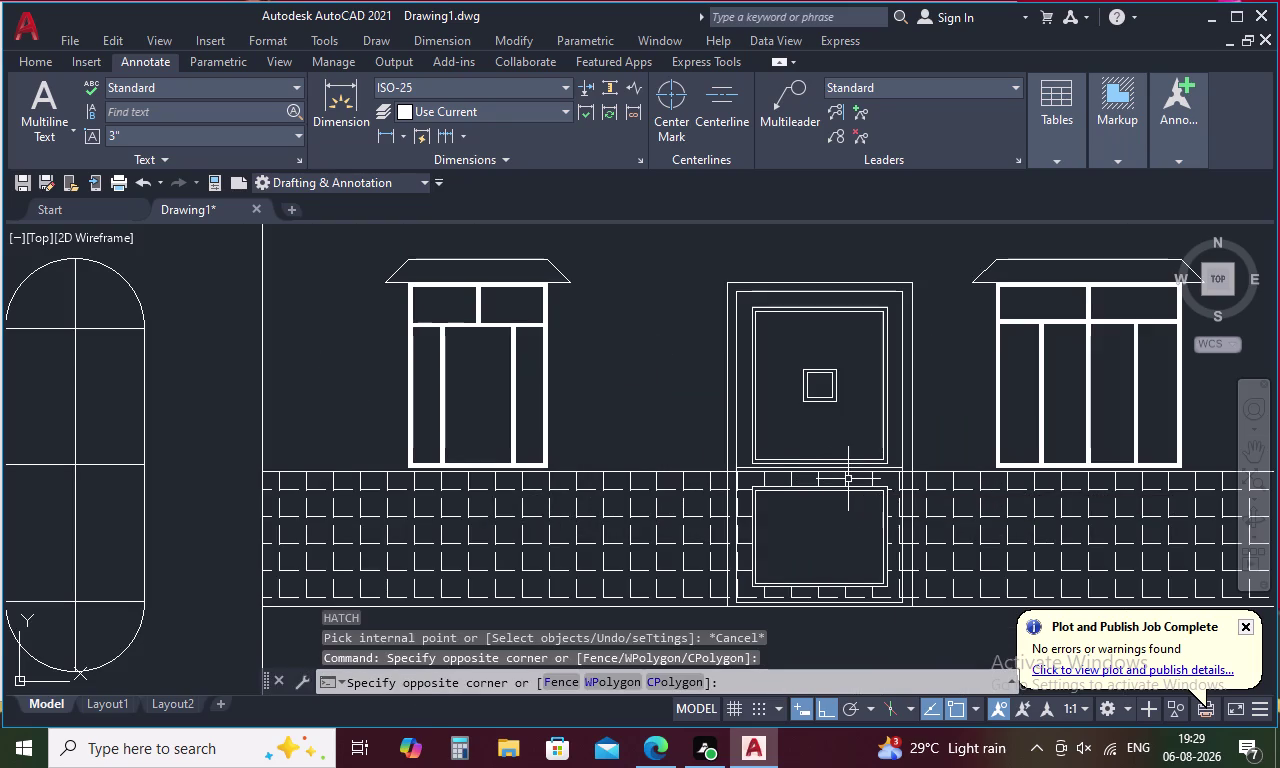
click(845, 474)
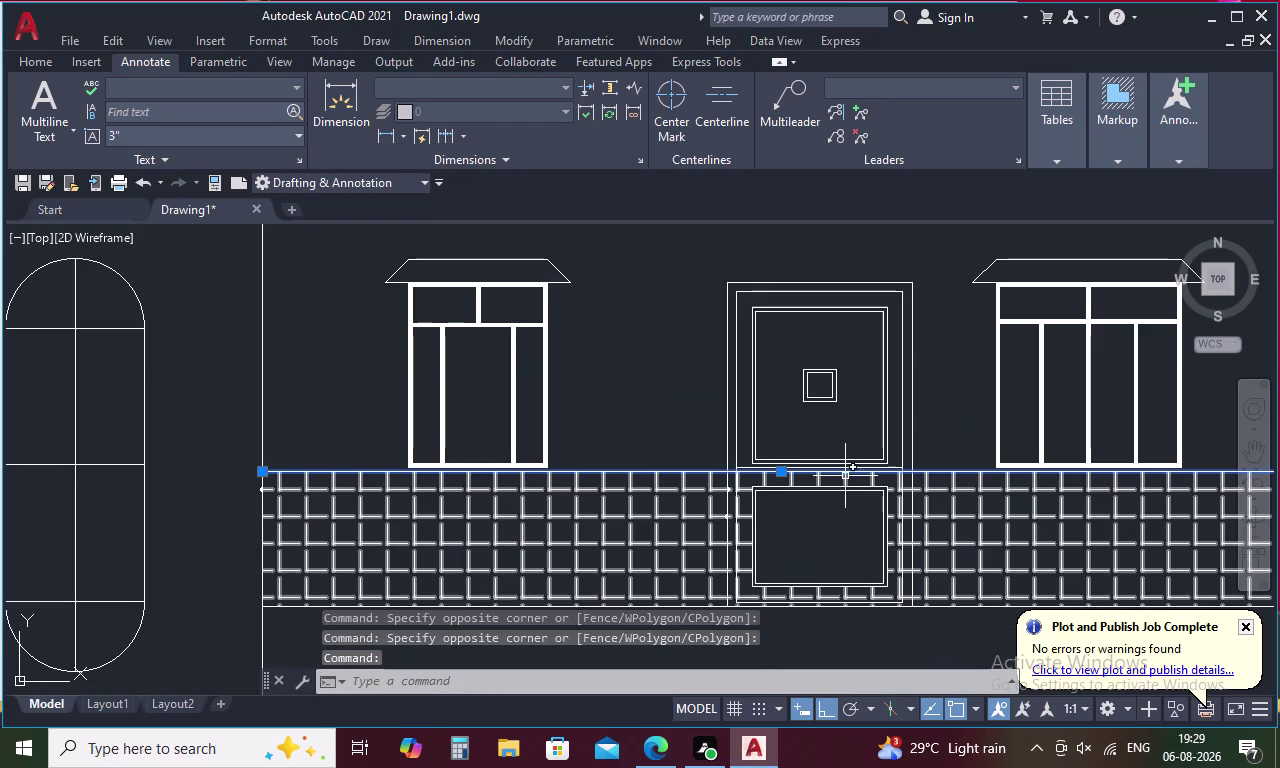
key(Escape)
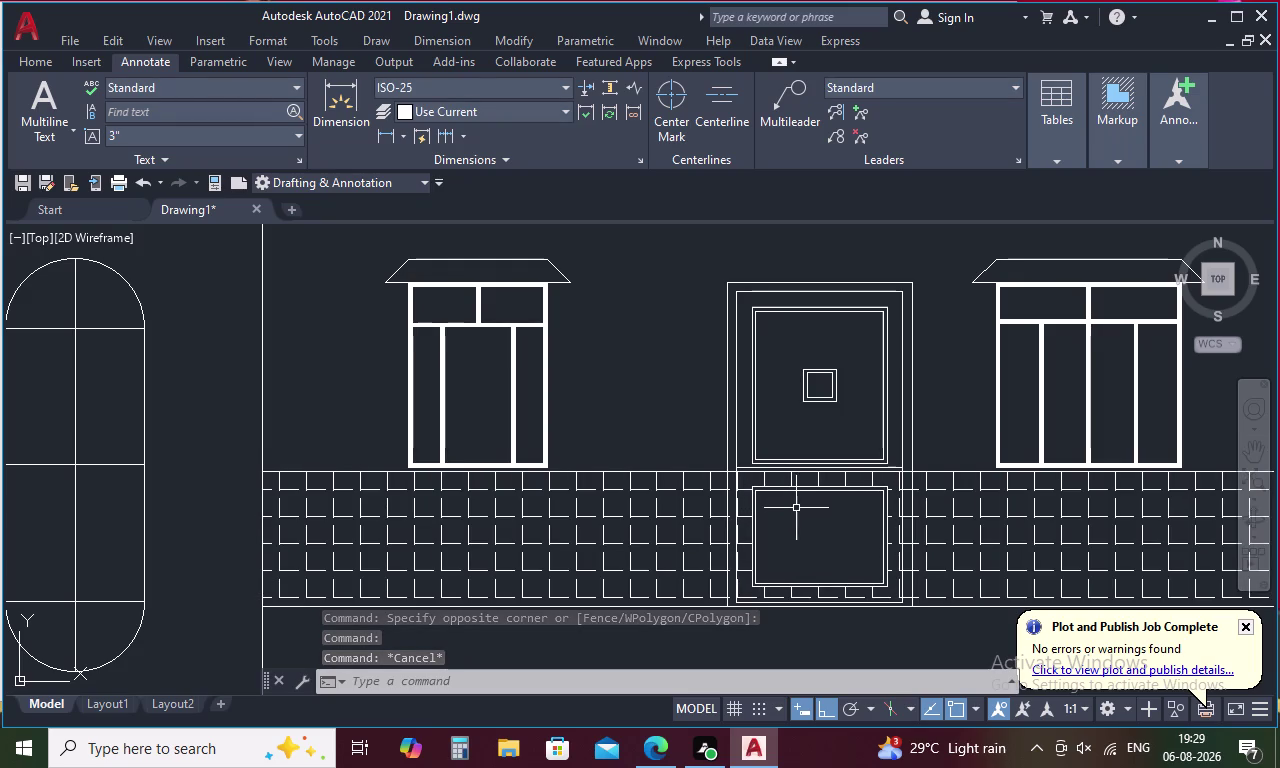
text(YT)
key(space)
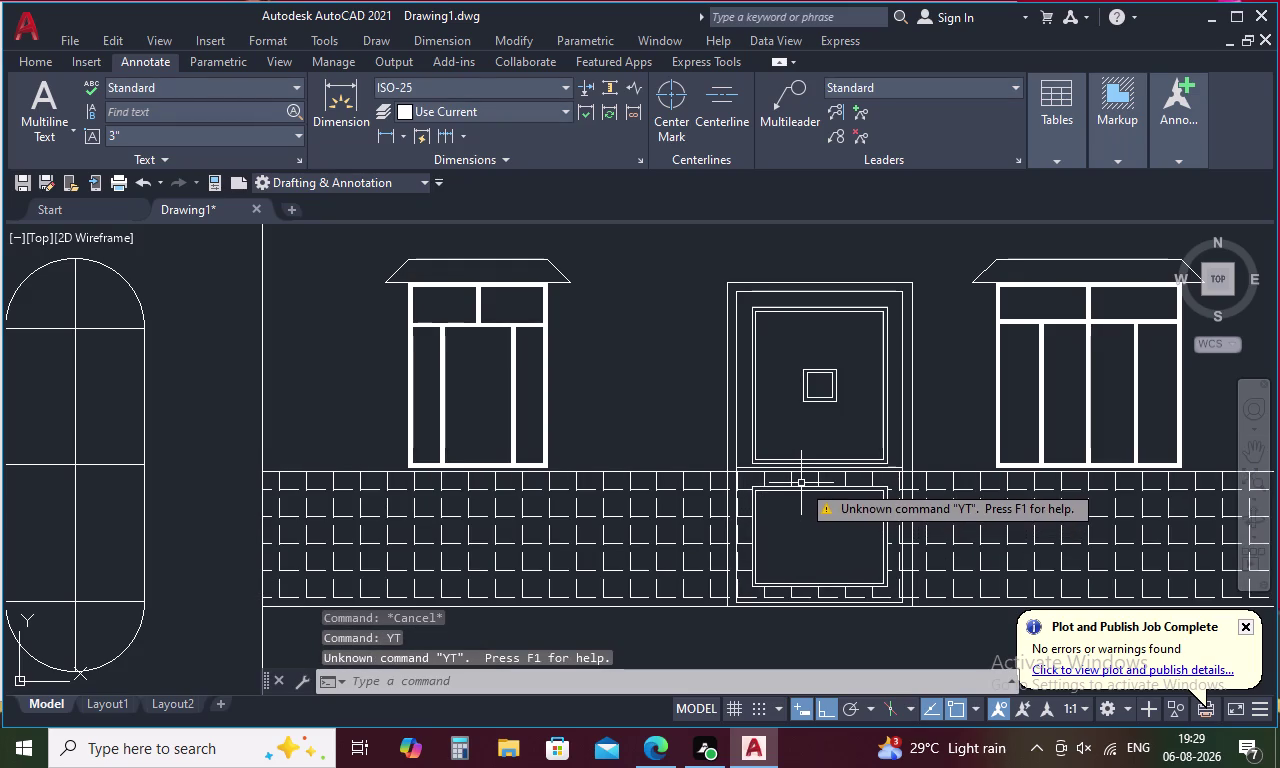
Fence-trim the lower door panel lines inside the brick band with TR.
key(Escape)
key(Escape)
text(TR)
key(space)
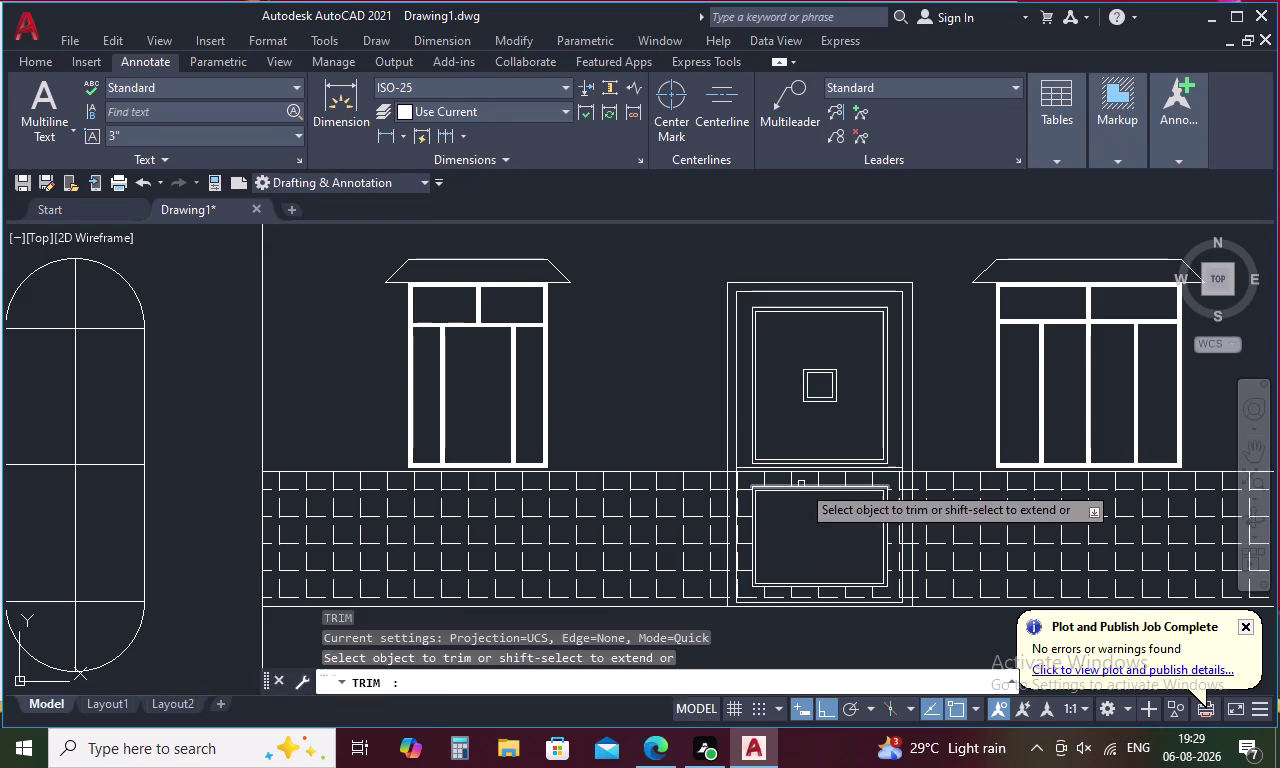
drag(807, 477, 790, 531)
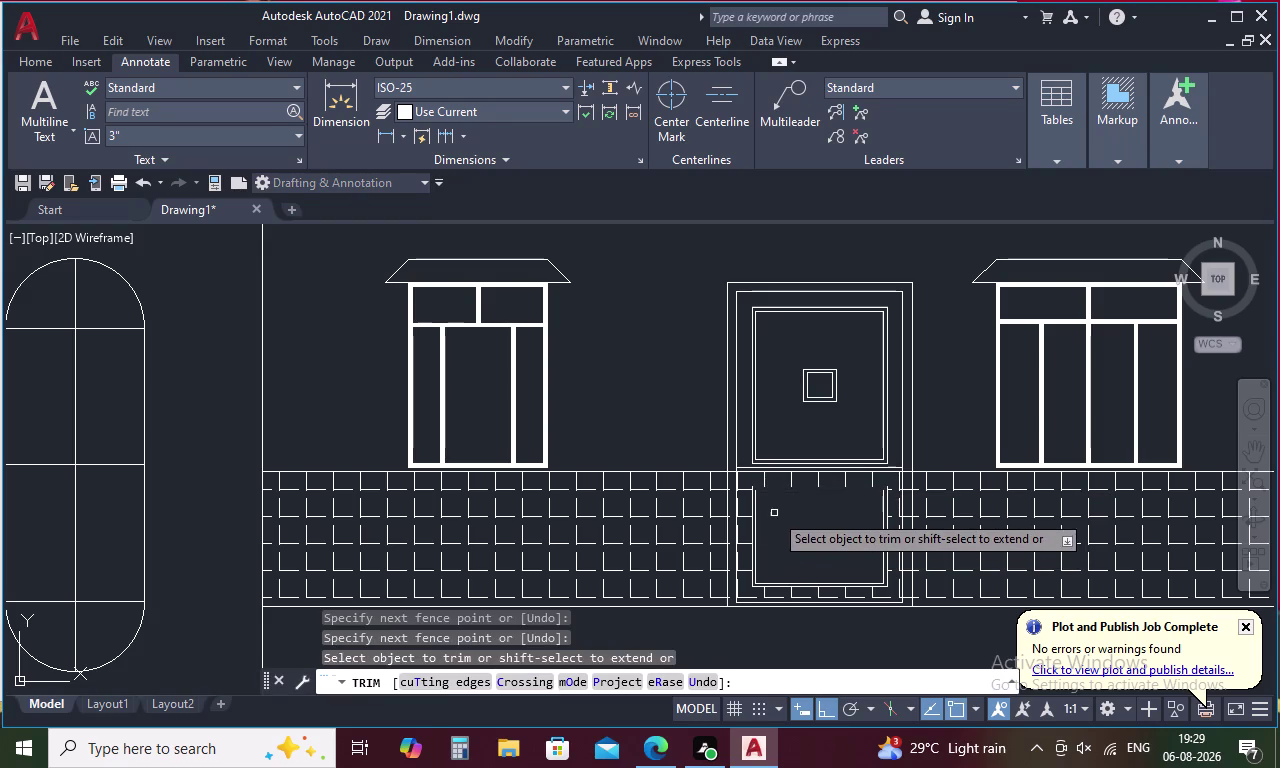
drag(772, 508, 749, 507)
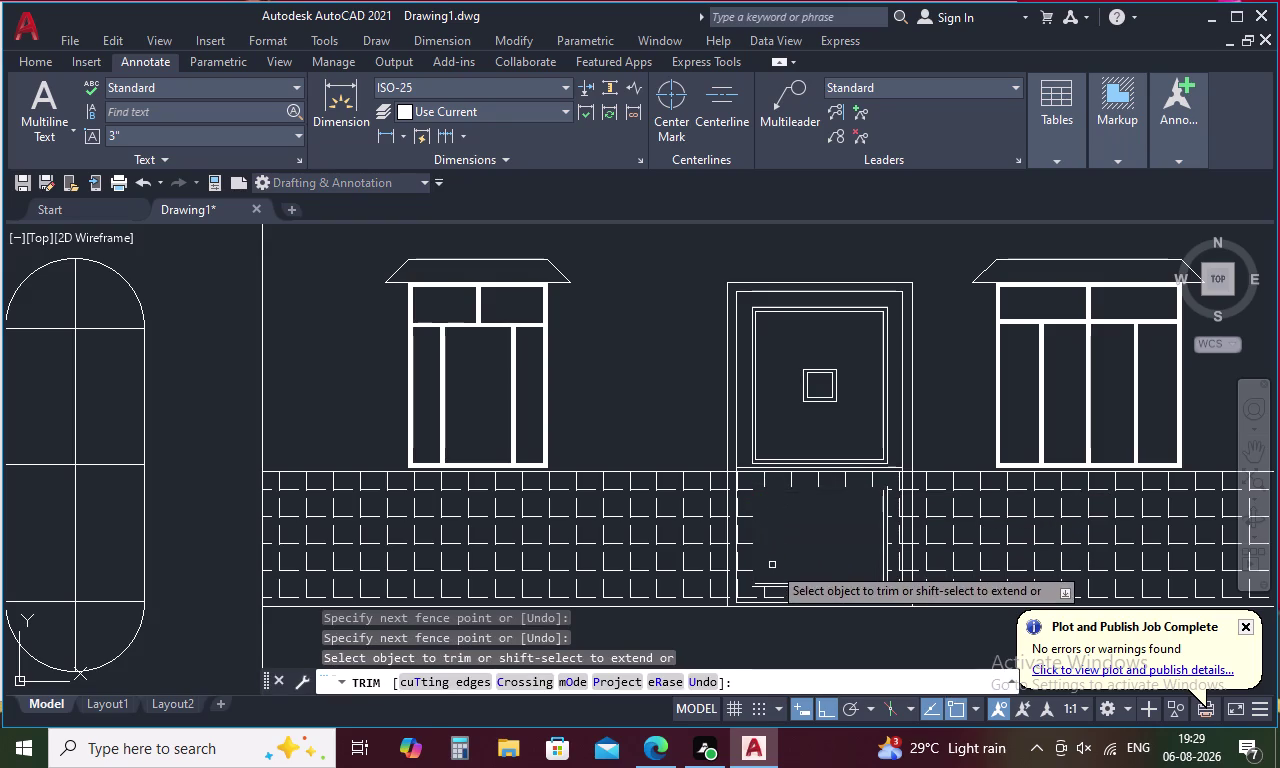
drag(778, 579, 775, 592)
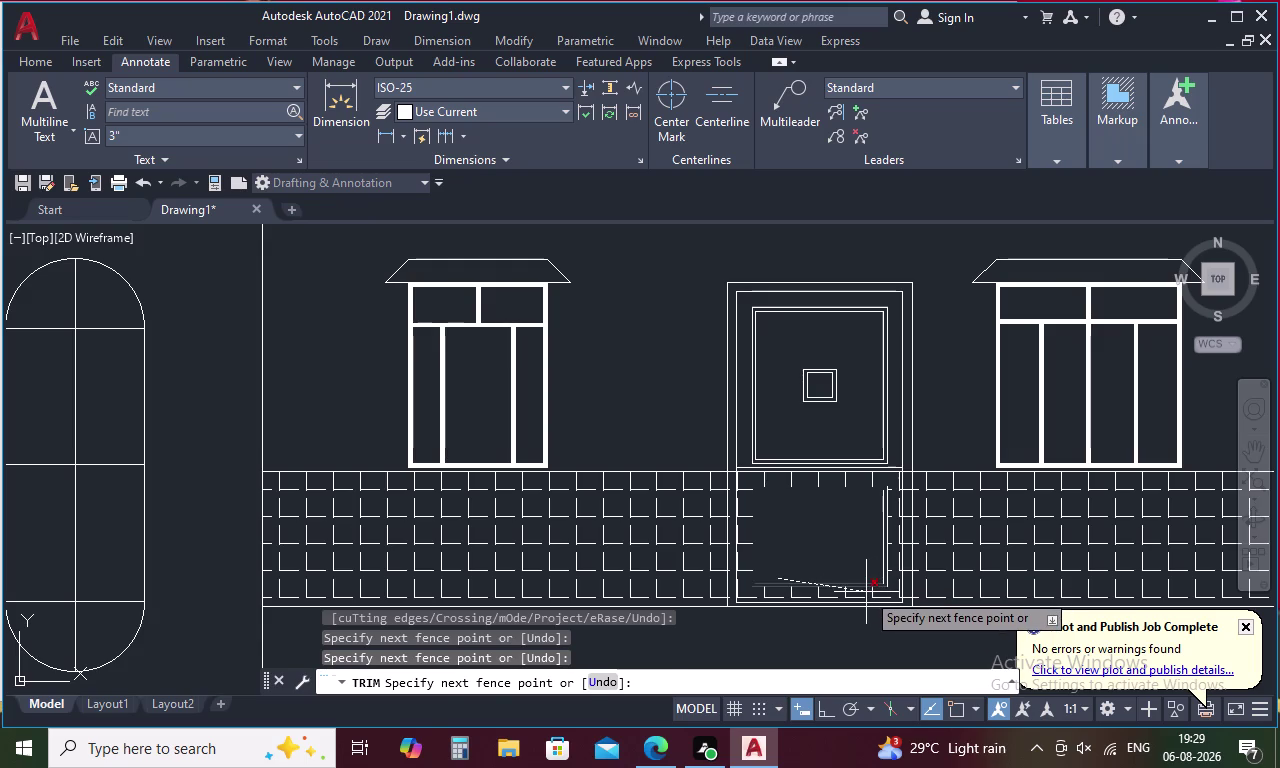
Trim the leftover stubs at the panel bottom to leave a clean gap.
click(866, 592)
click(888, 560)
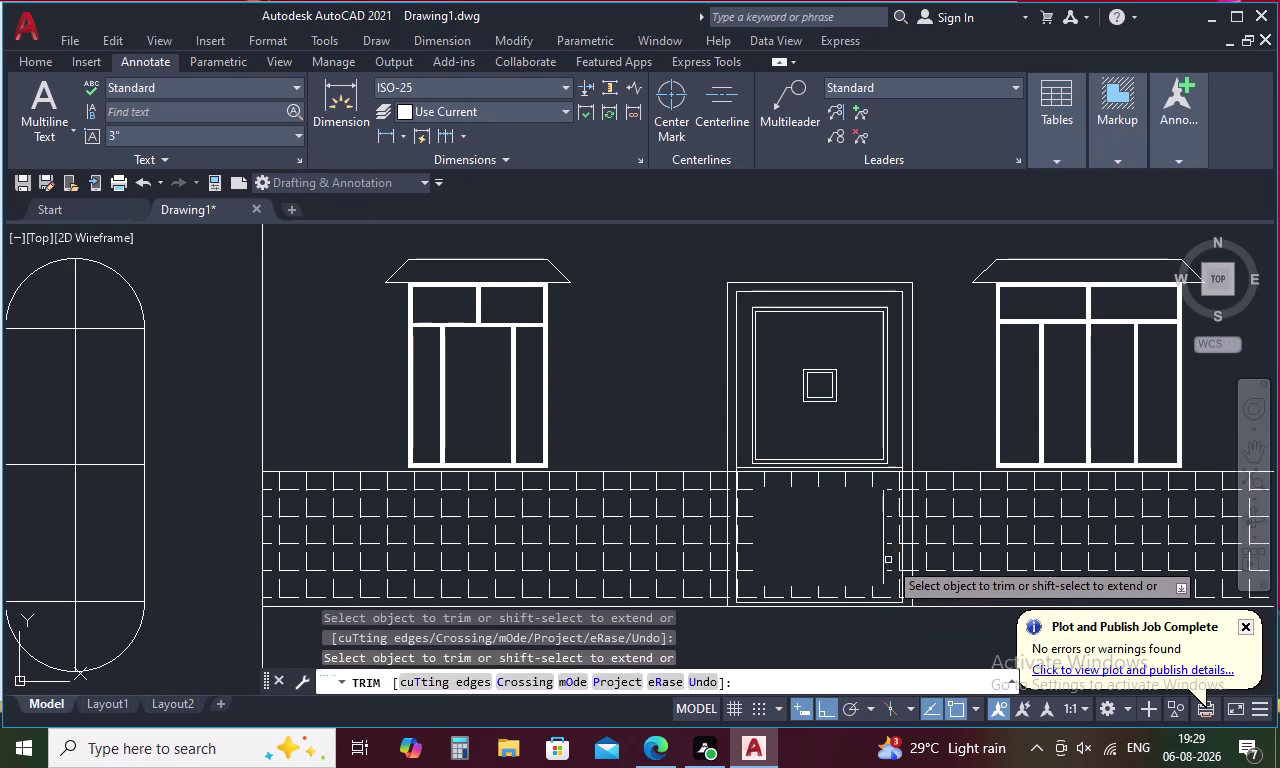
click(885, 559)
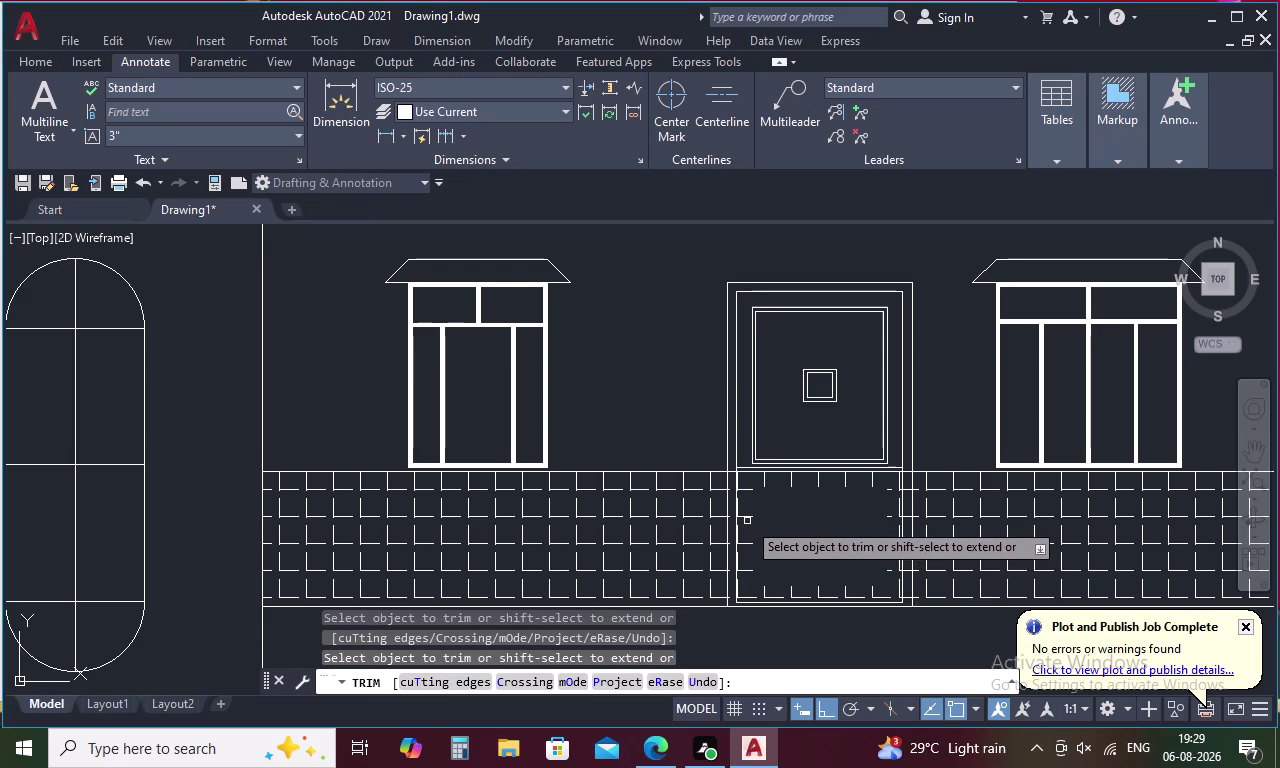
scroll(down, 3)
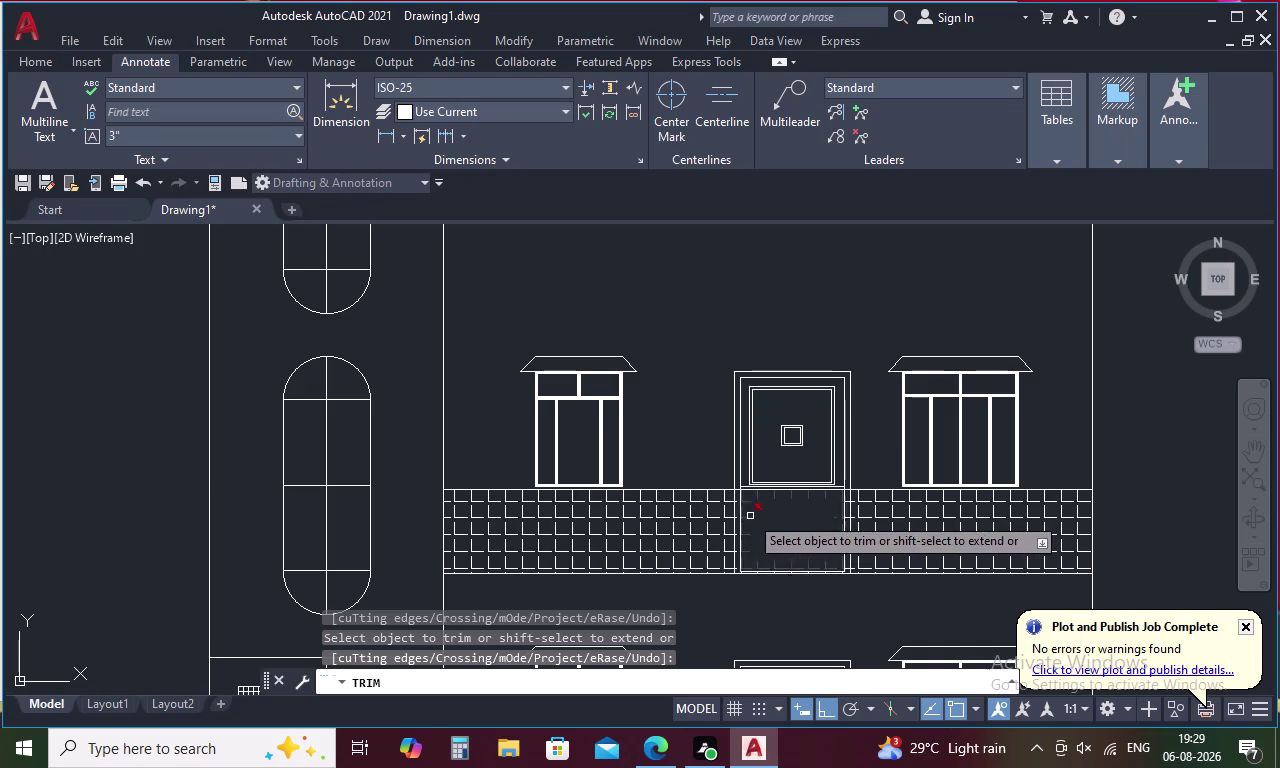
key(Escape)
key(Escape)
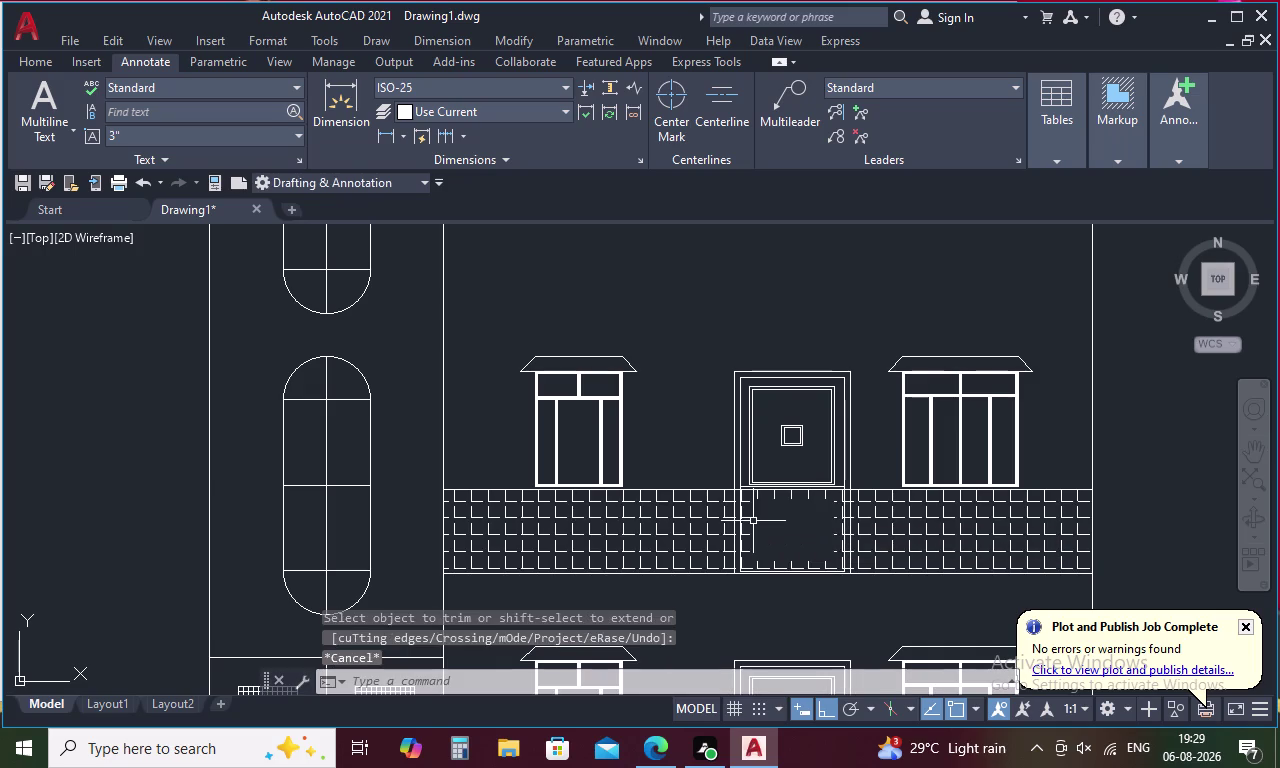
key(h)
key(space)
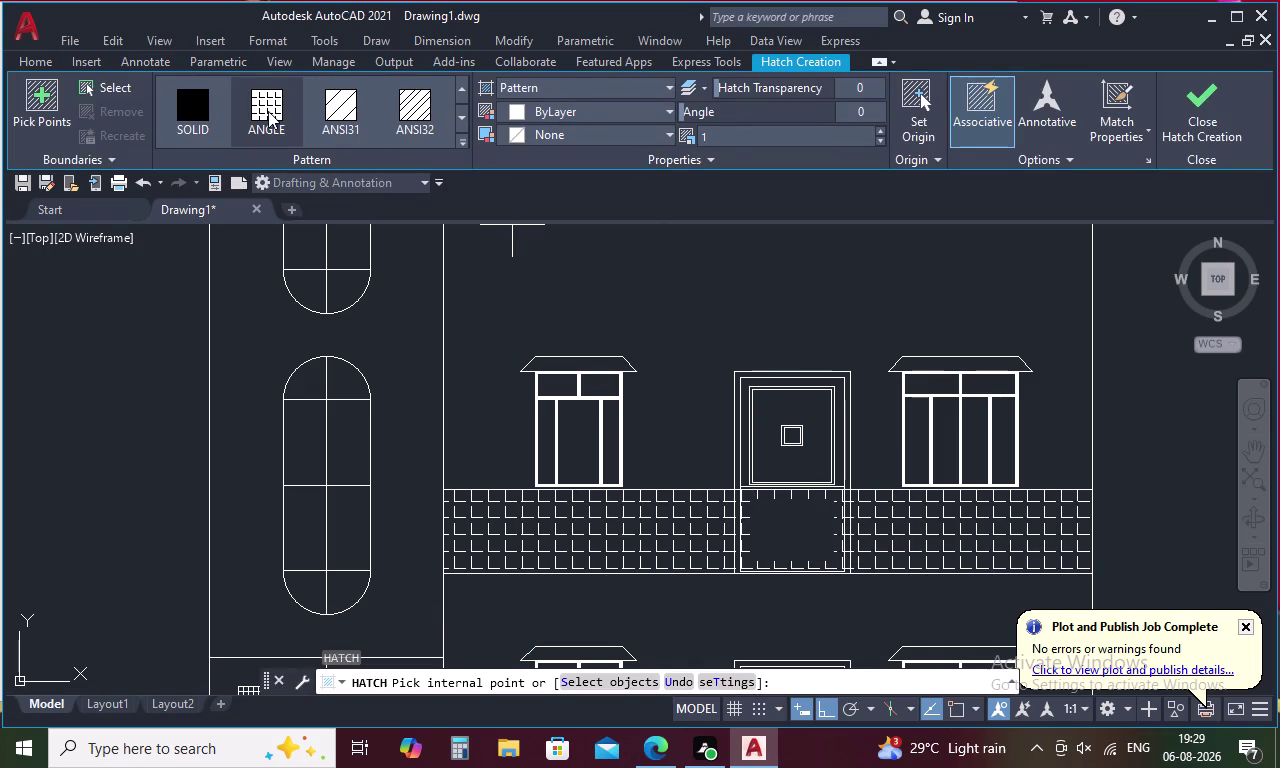
Fill the door gap and the top parapet band with the ANGLE brick hatch.
click(268, 111)
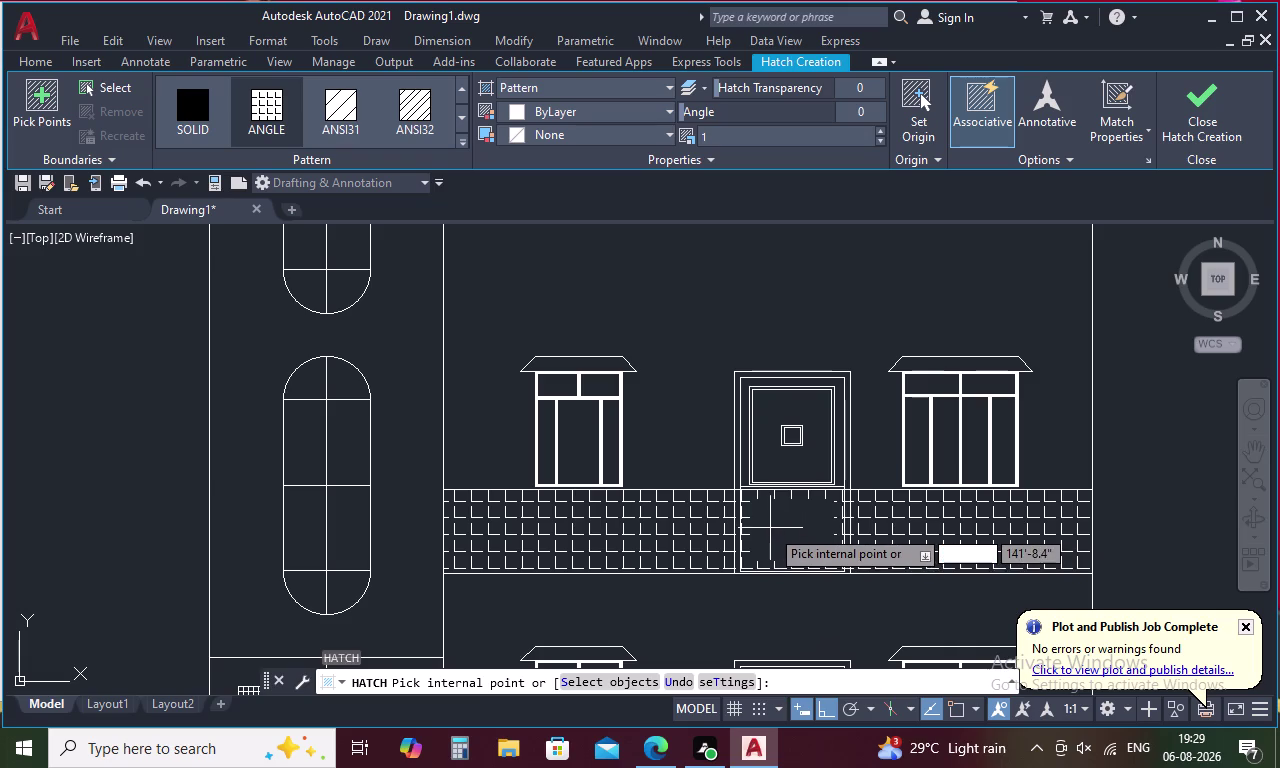
click(770, 528)
click(773, 528)
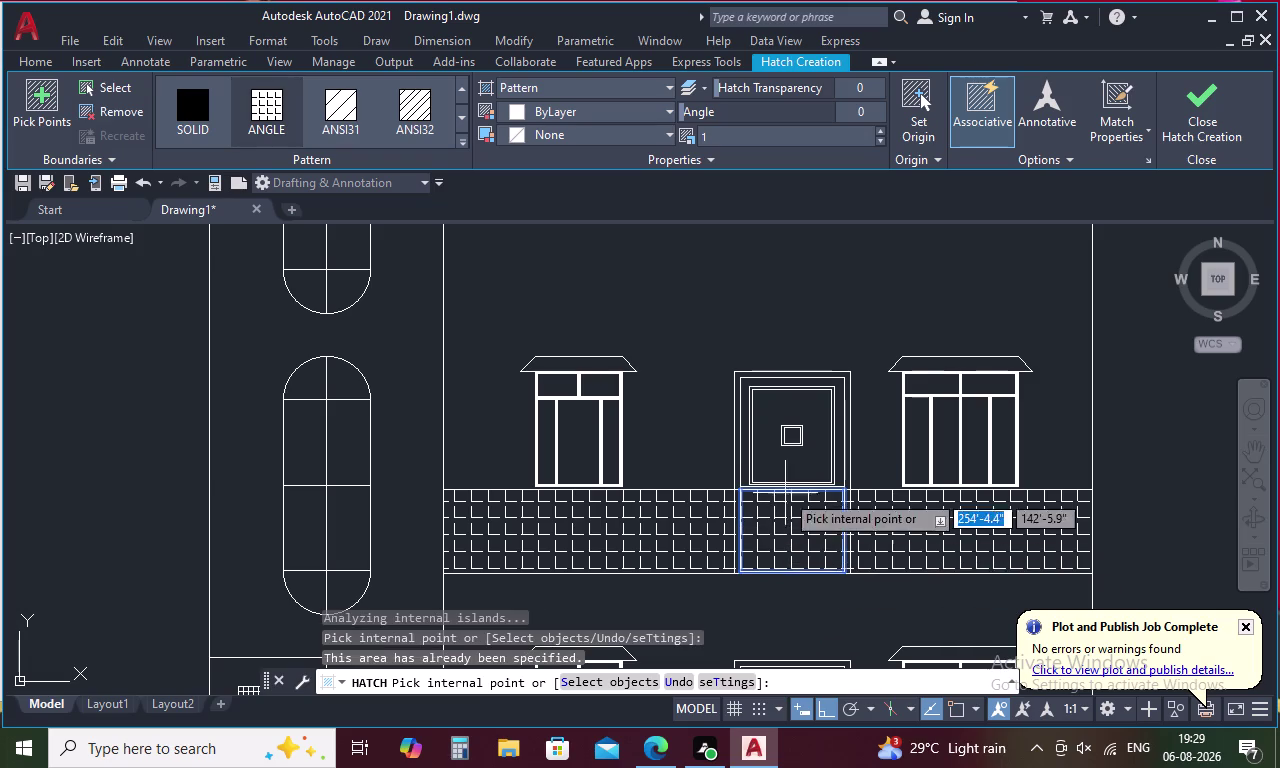
scroll(down, 3)
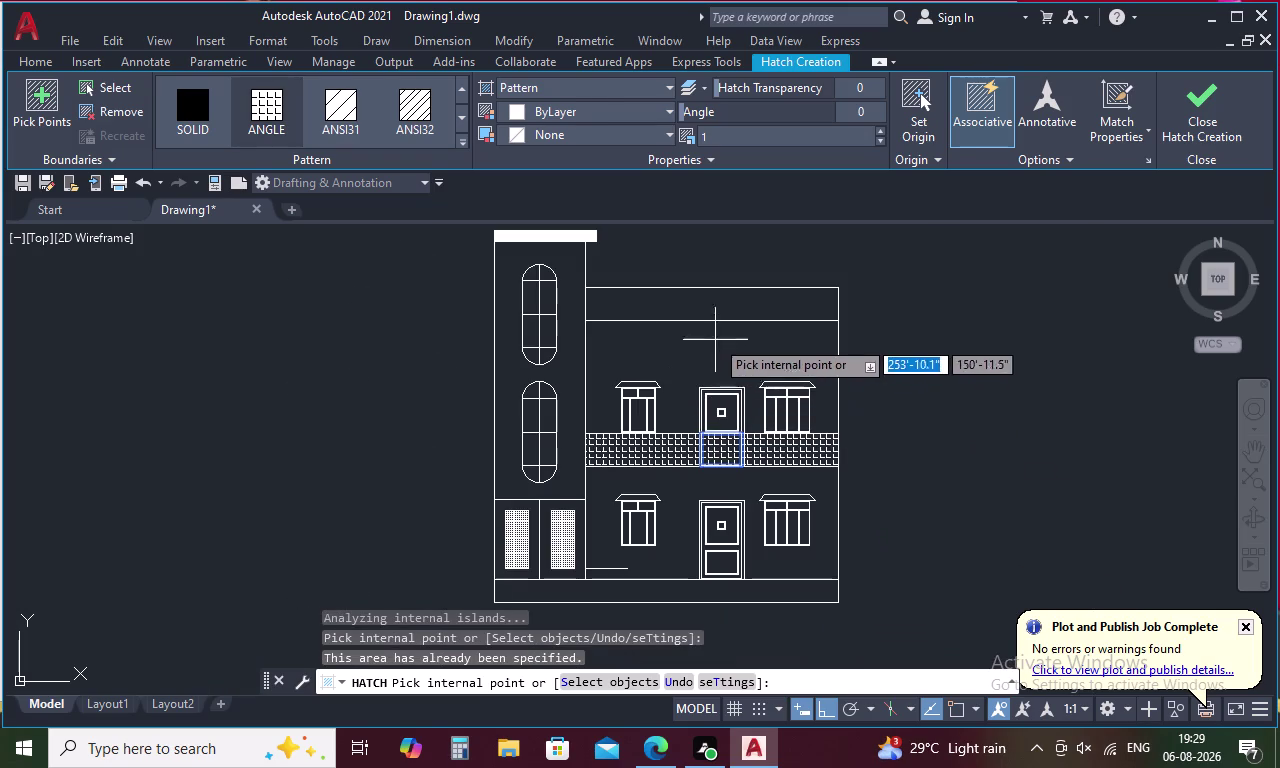
click(705, 298)
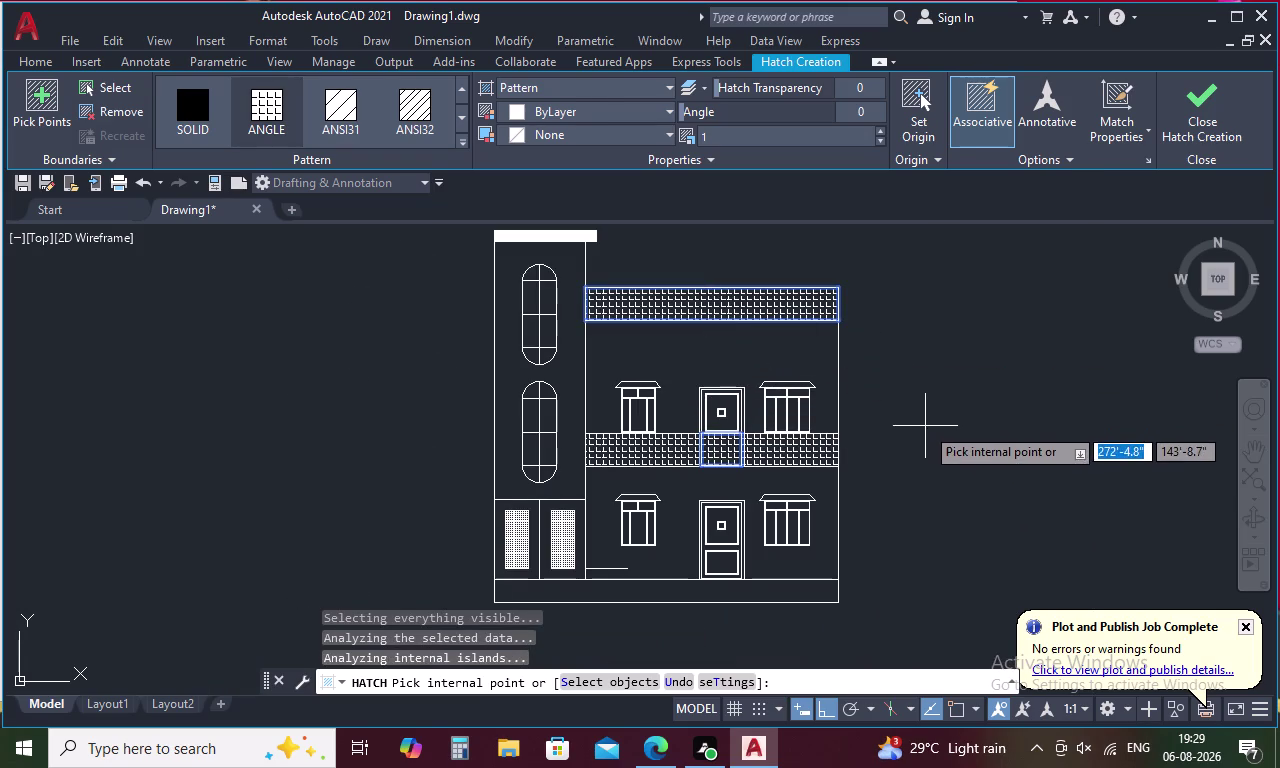
key(Escape)
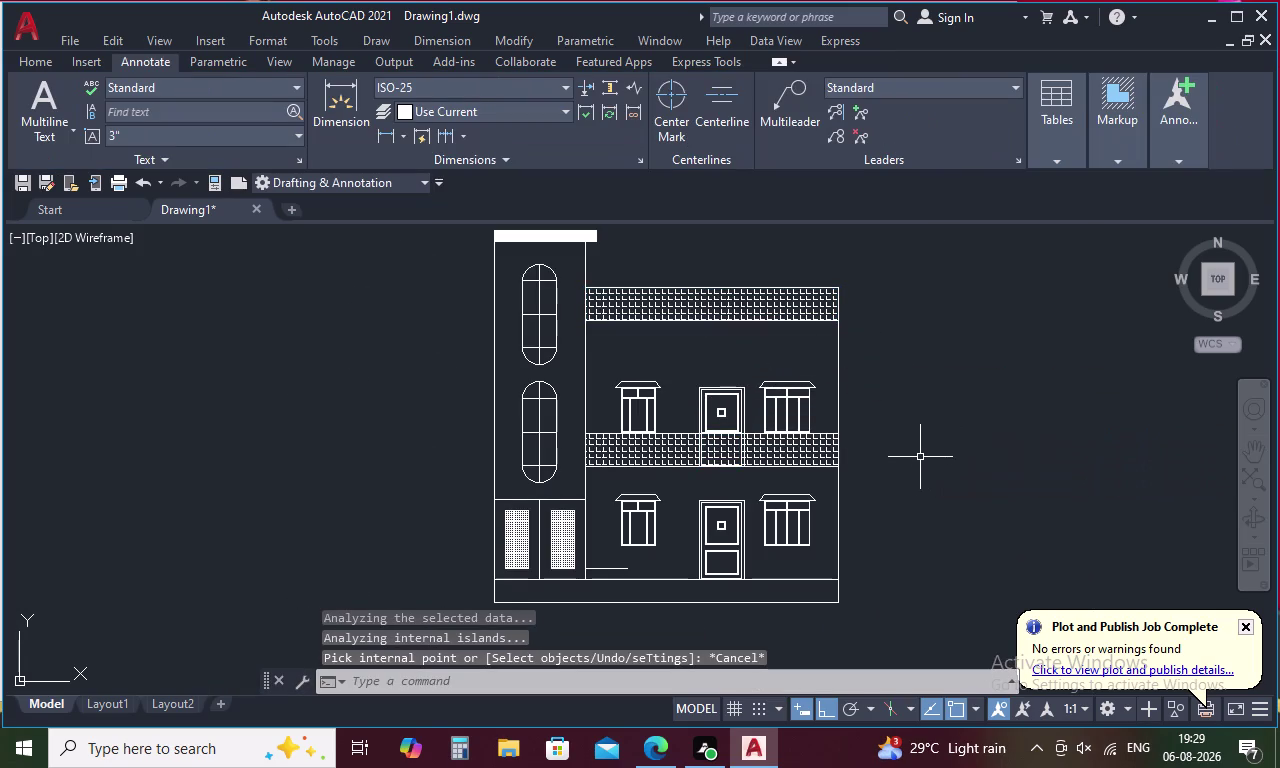
scroll(up, 3)
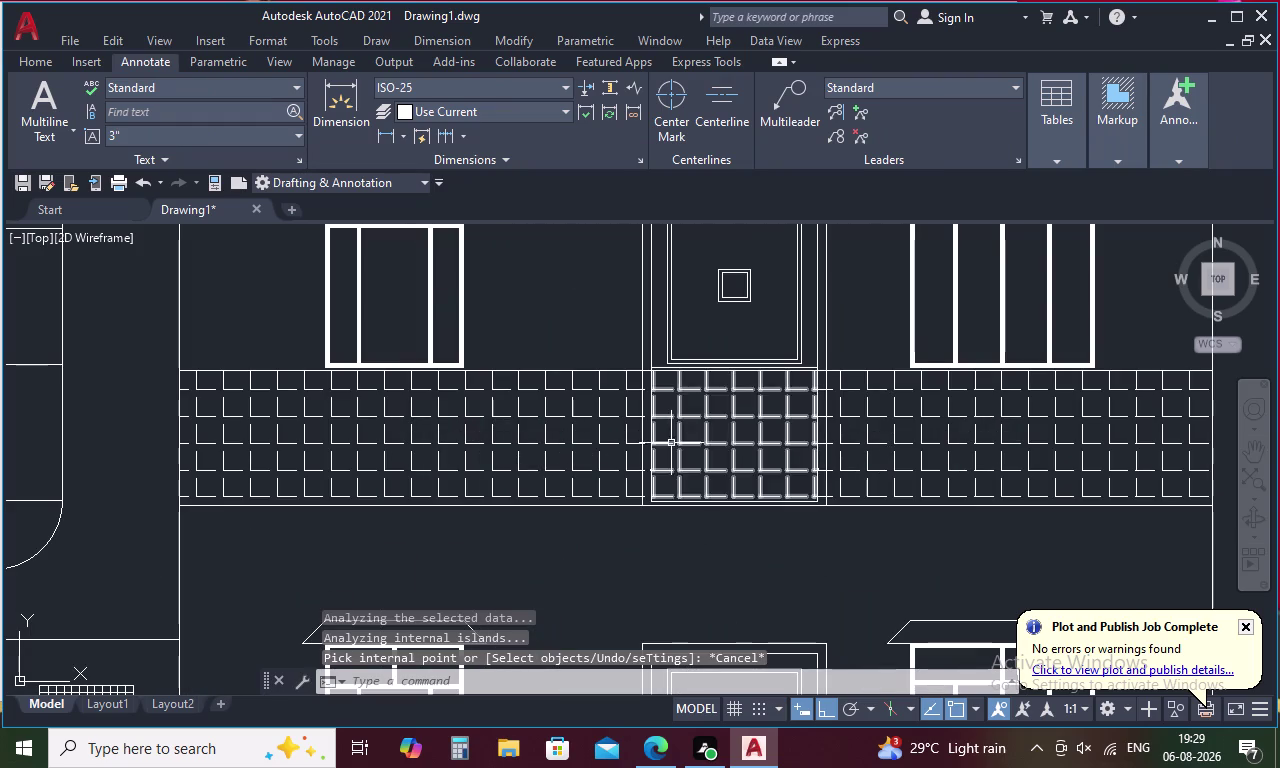
scroll(up, 3)
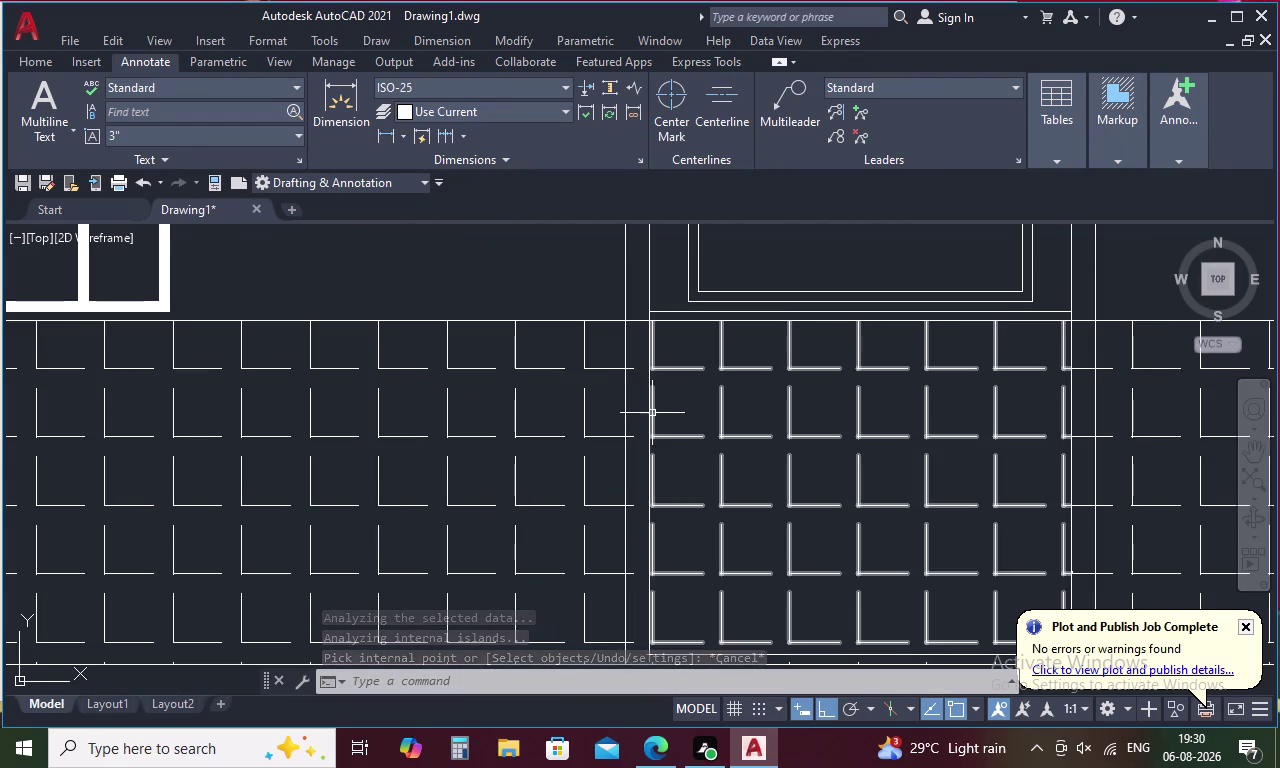
Trim the stray vertical lines crossing the hatch on both sides of the door gap.
text(TR)
key(space)
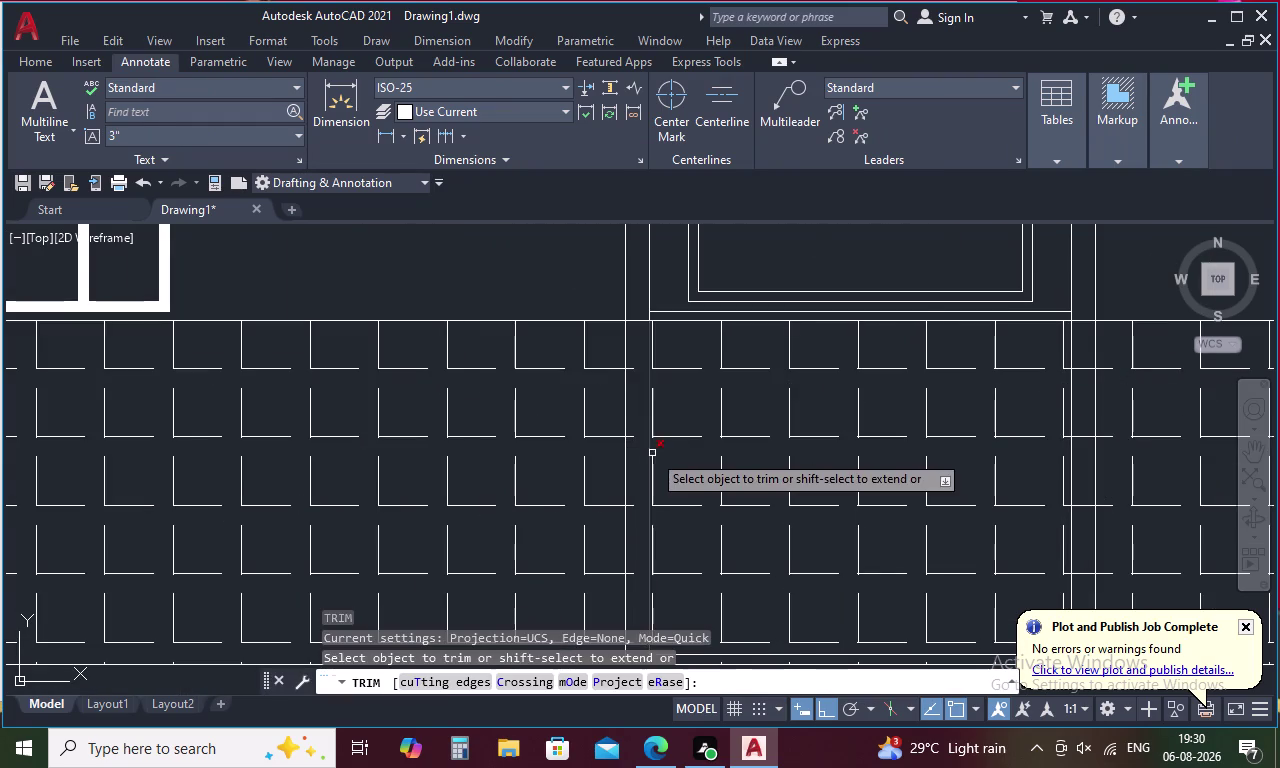
click(649, 378)
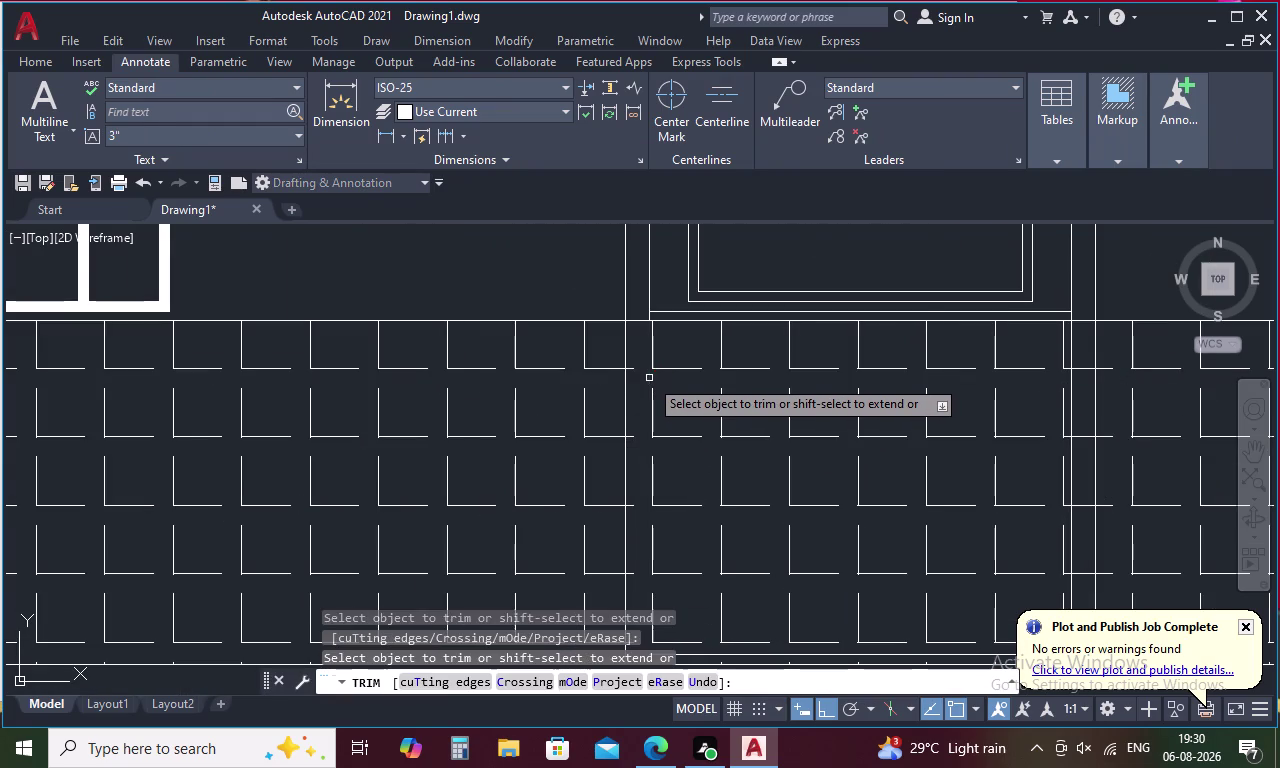
click(626, 383)
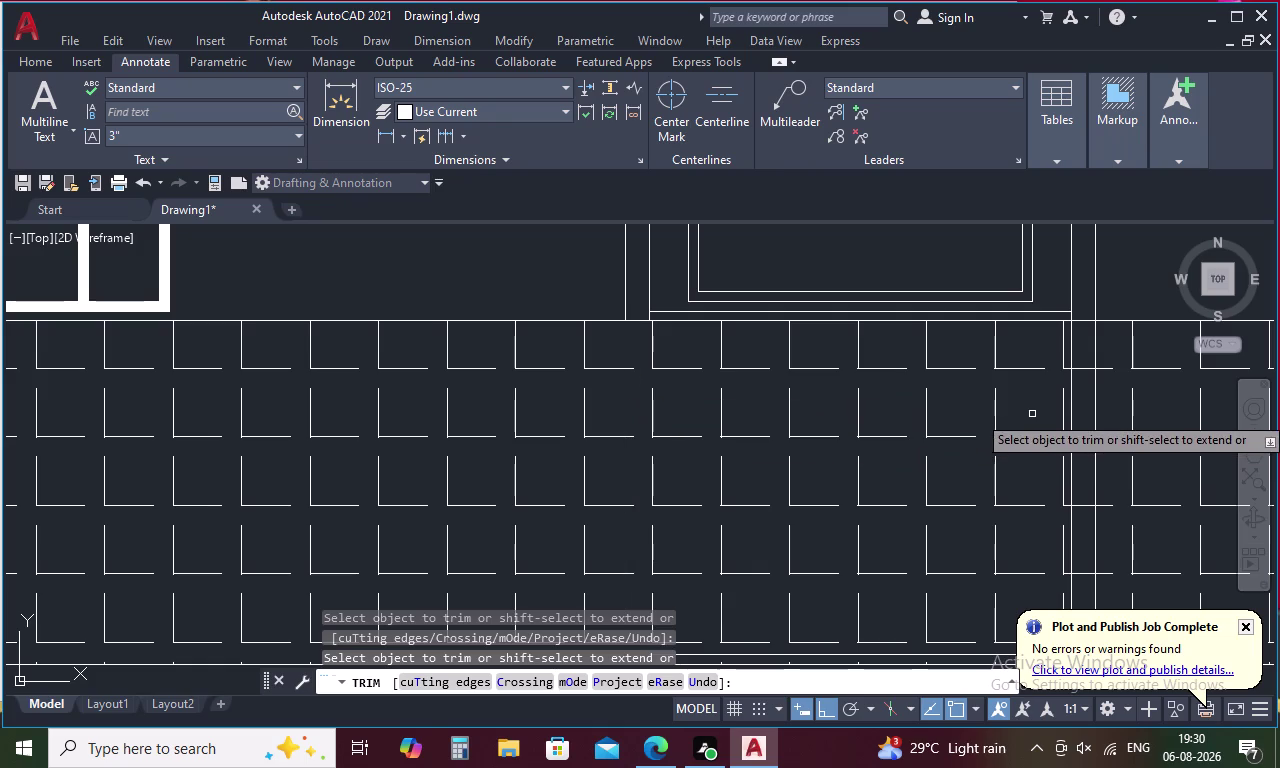
middle_drag(1035, 407, 823, 407)
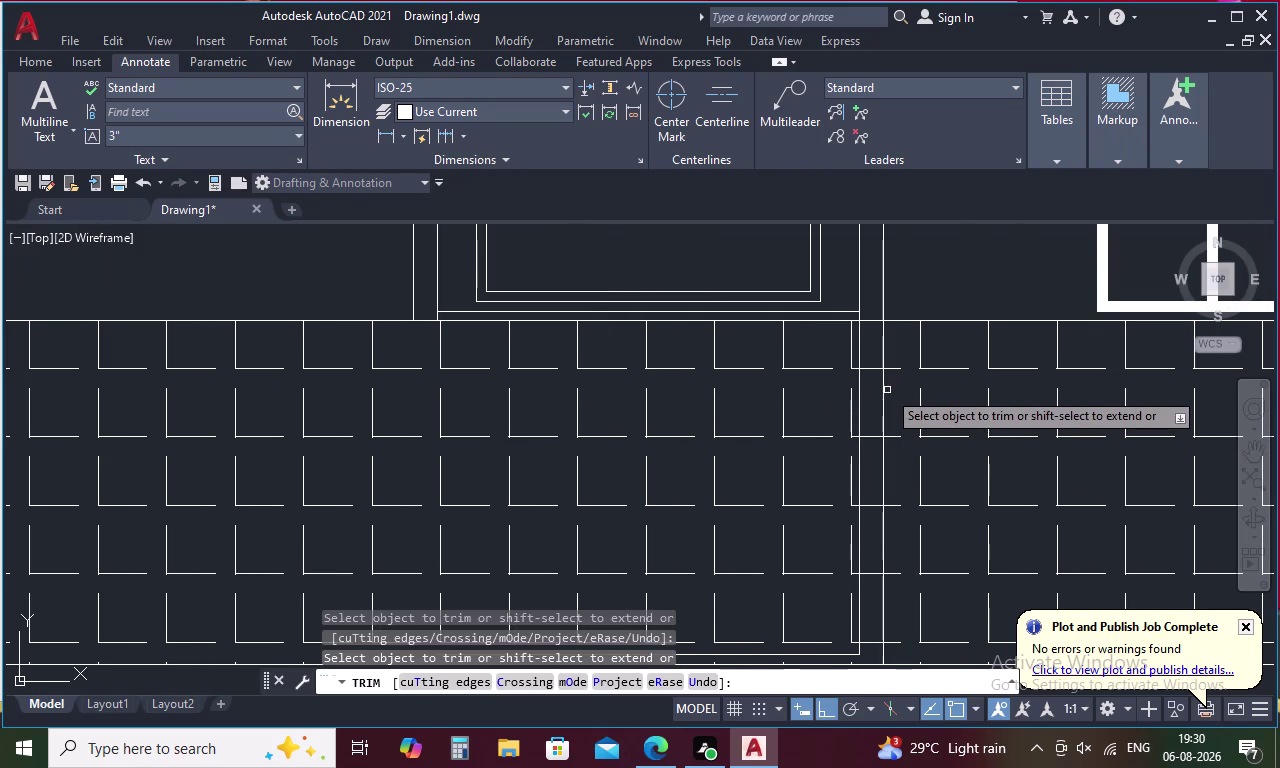
click(884, 384)
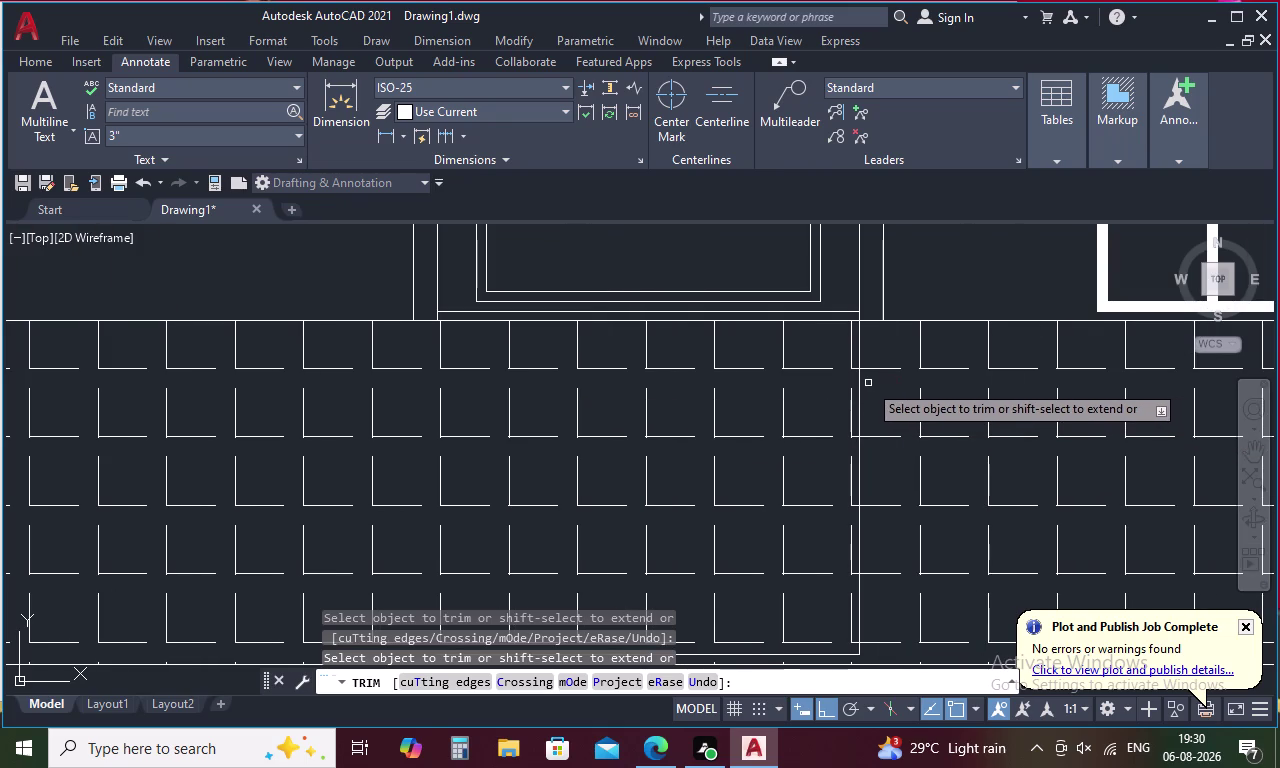
click(860, 384)
scroll(down, 3)
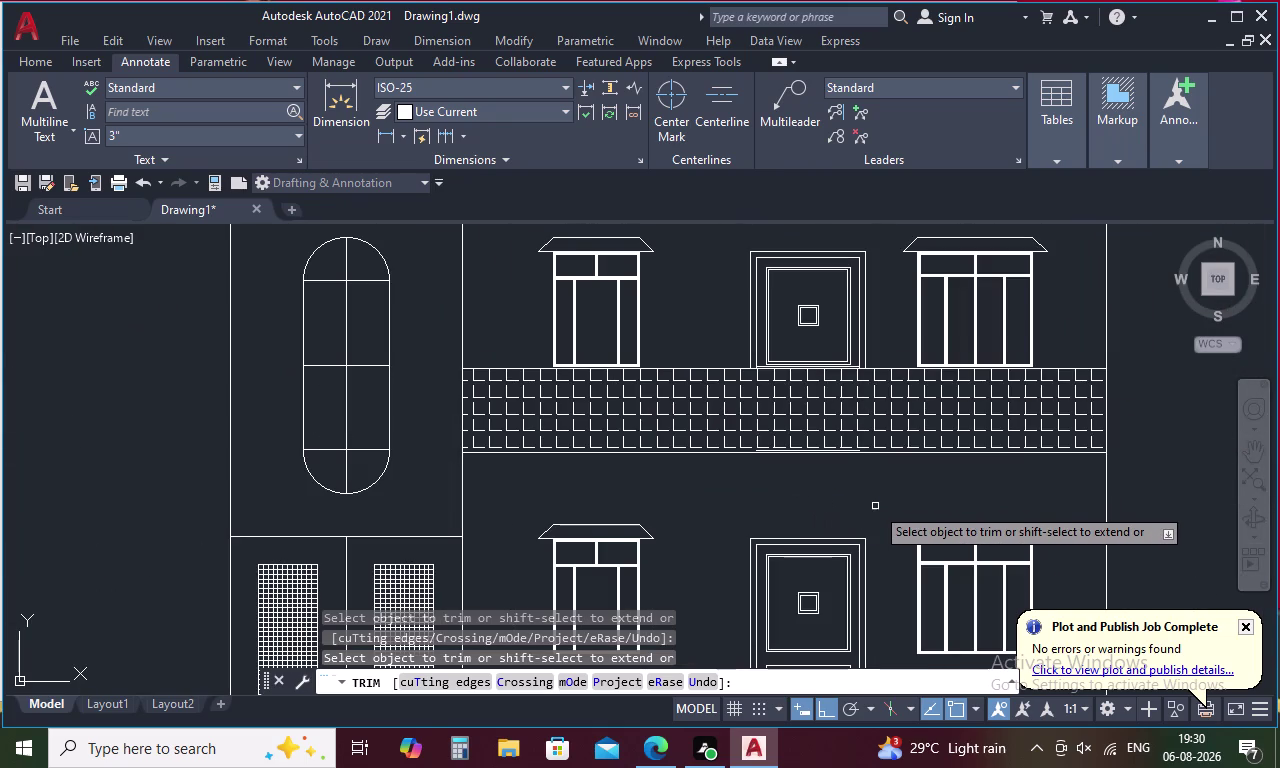
key(Escape)
scroll(down, 3)
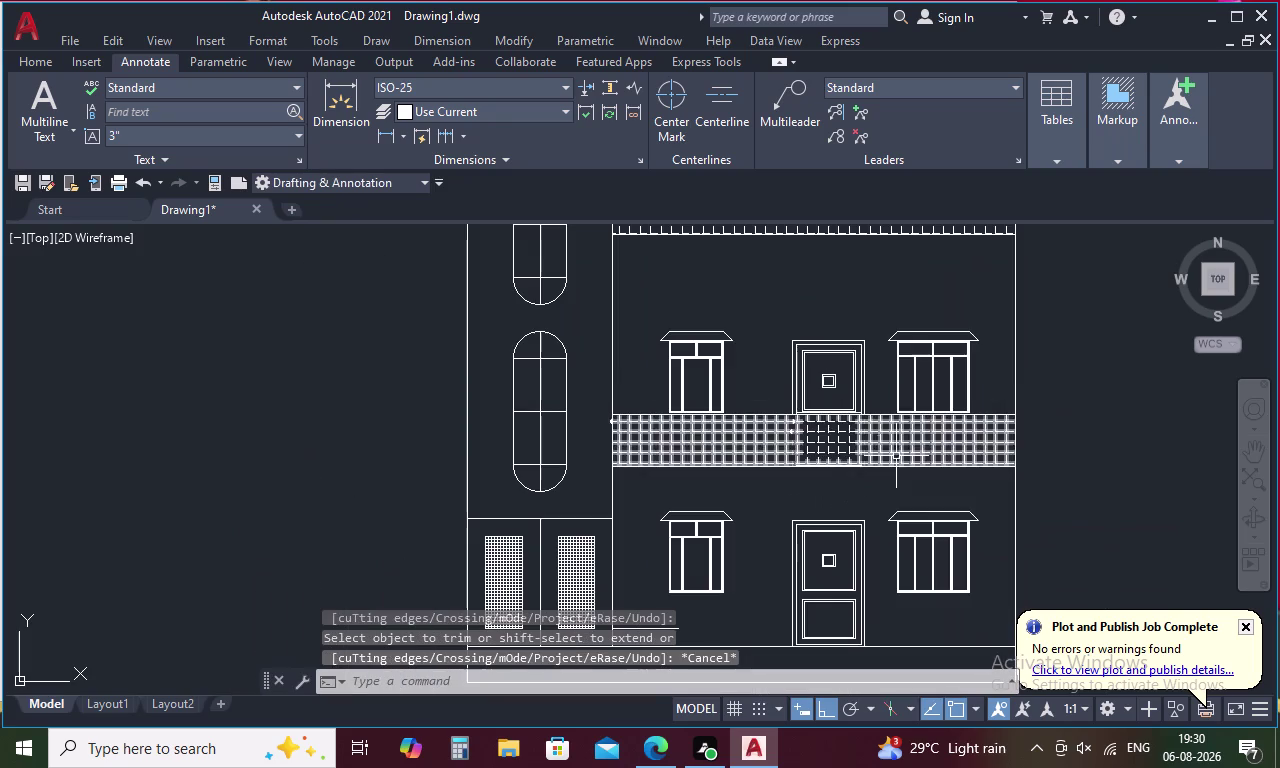
scroll(down, 3)
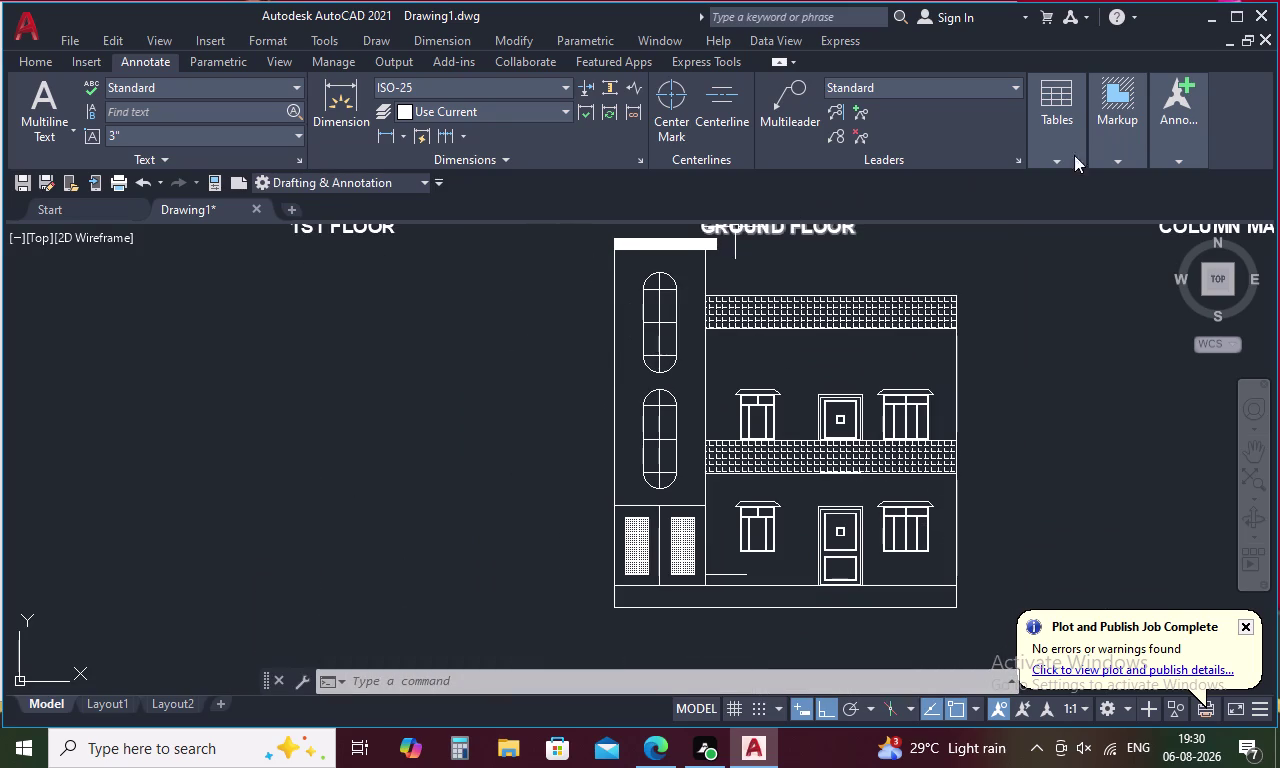
Zoom out and start a new hatch with H.
scroll(down, 3)
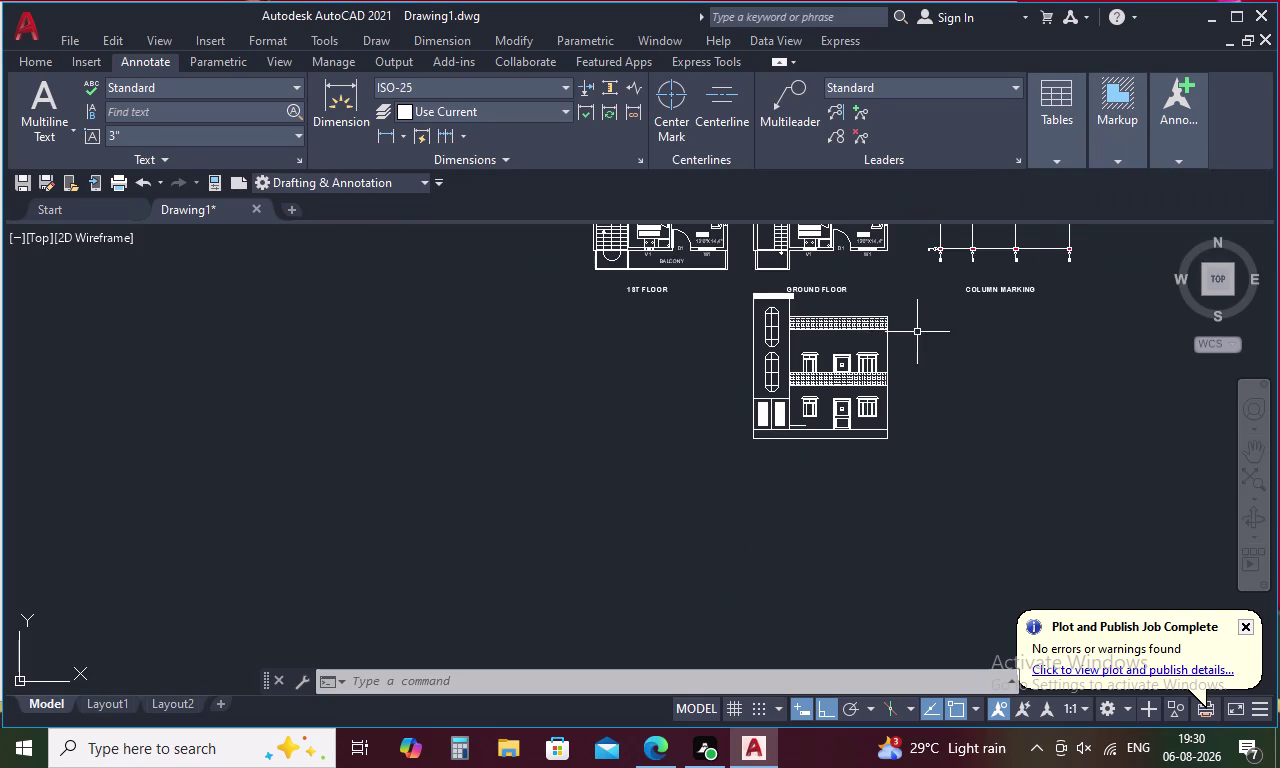
key(h)
key(space)
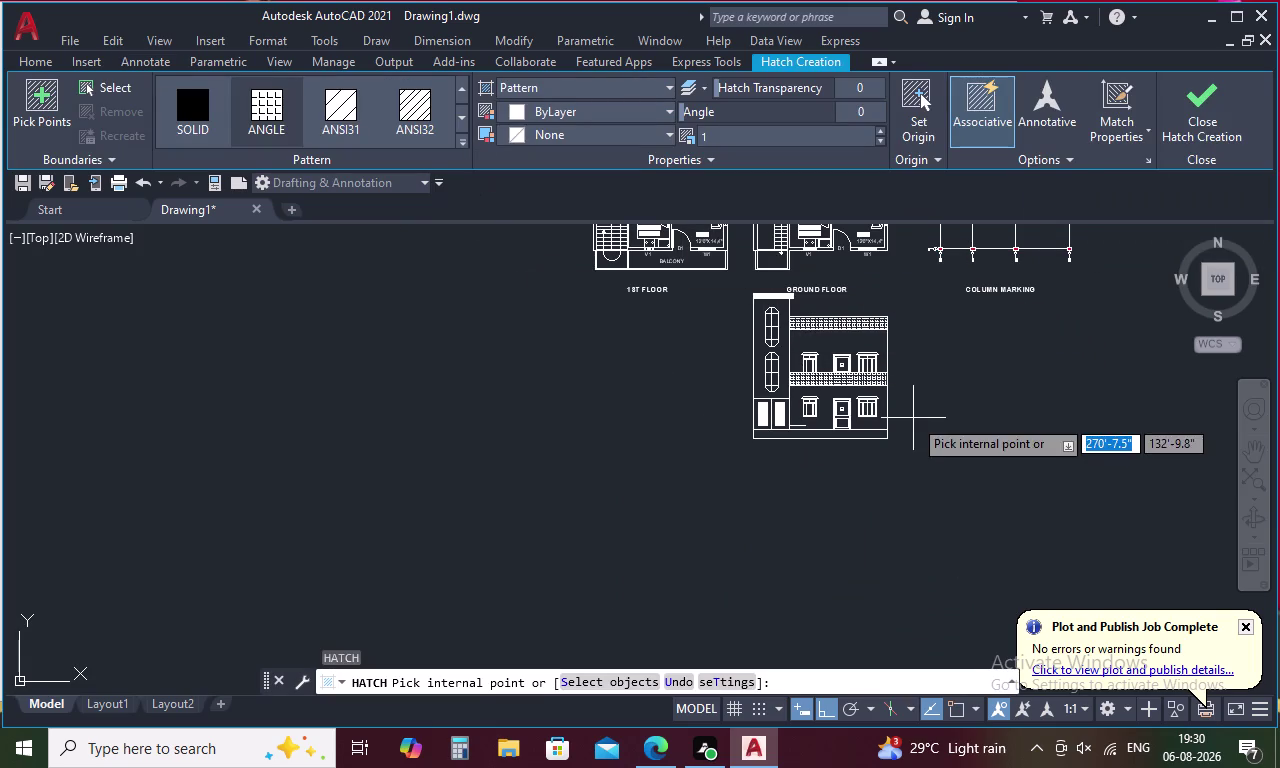
Restart the hatch and select GRAVEL from the expanded pattern gallery.
click(1202, 107)
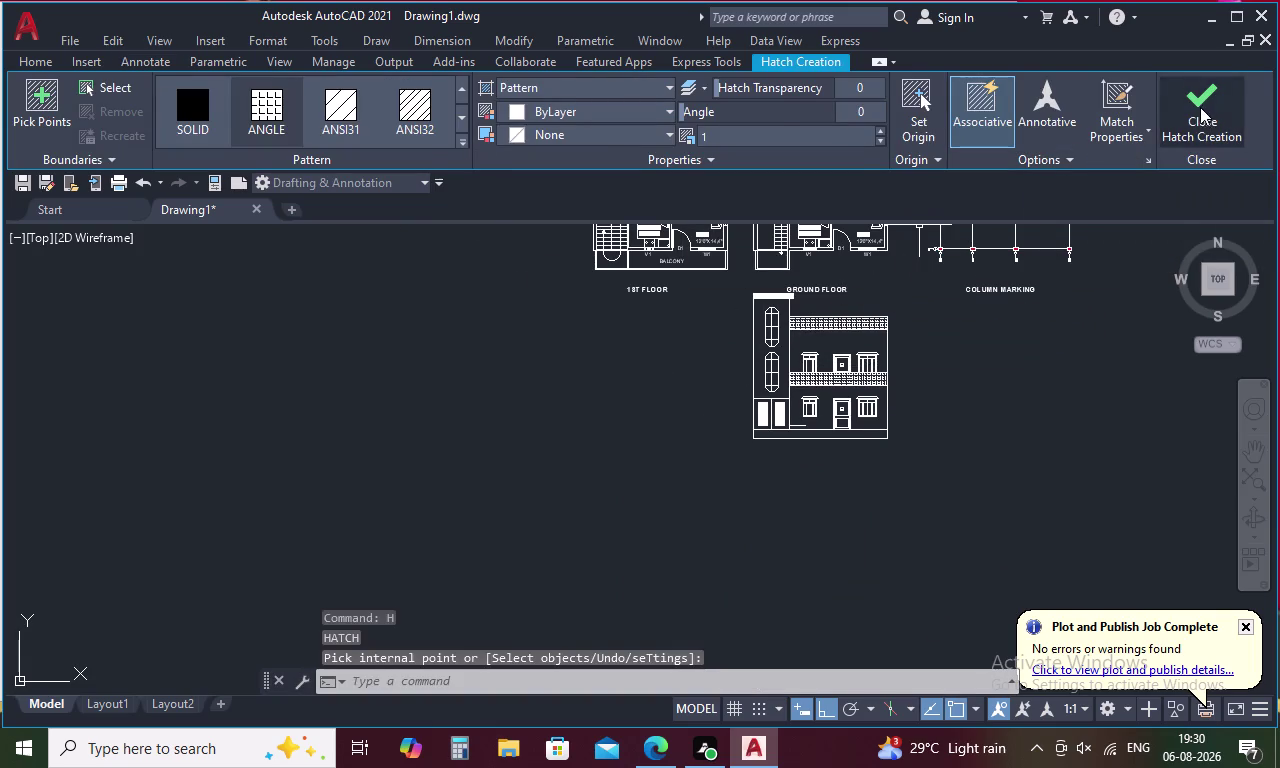
text(H)
key(space)
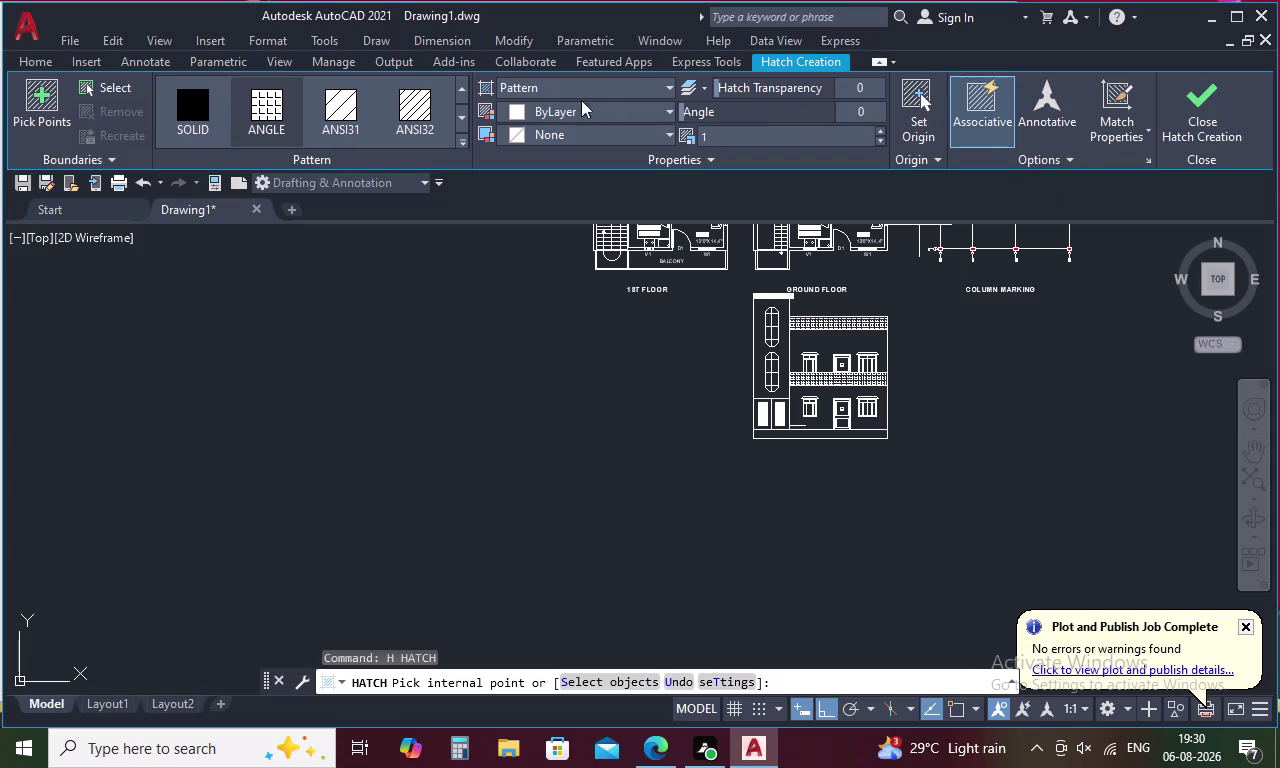
click(465, 137)
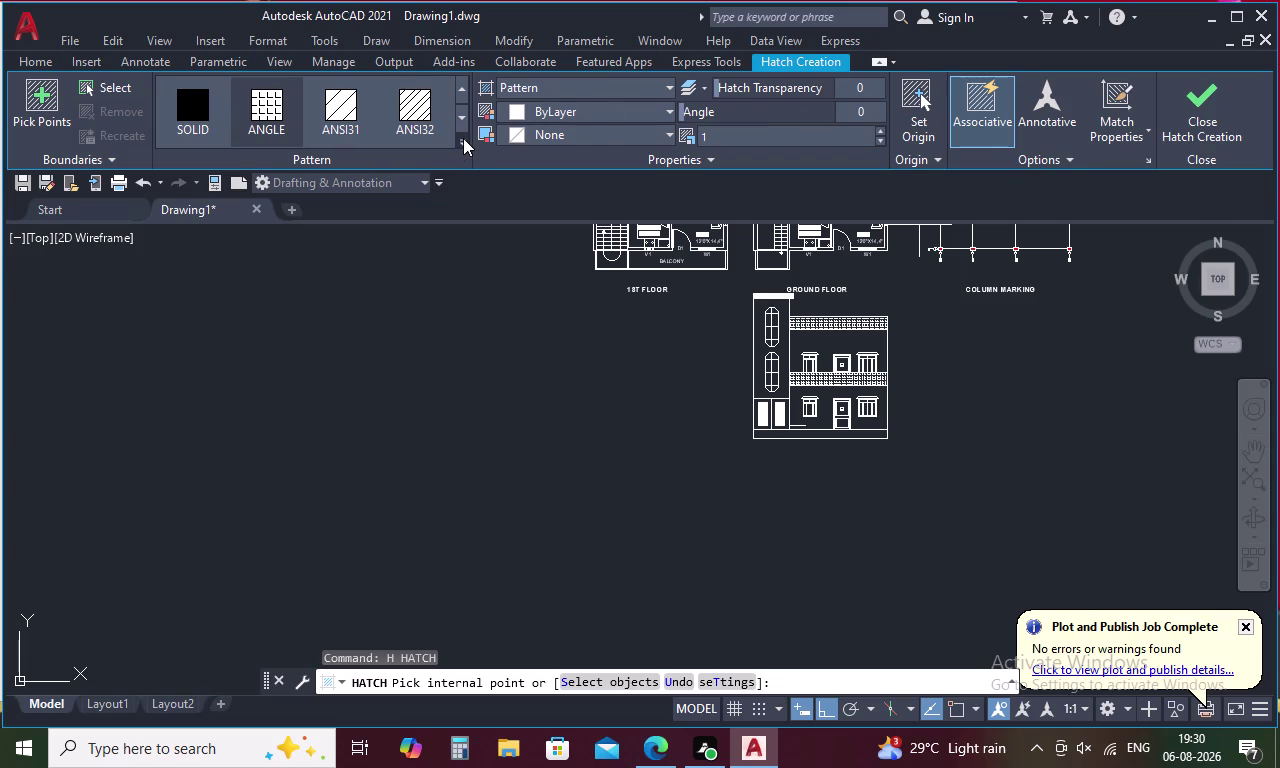
click(463, 138)
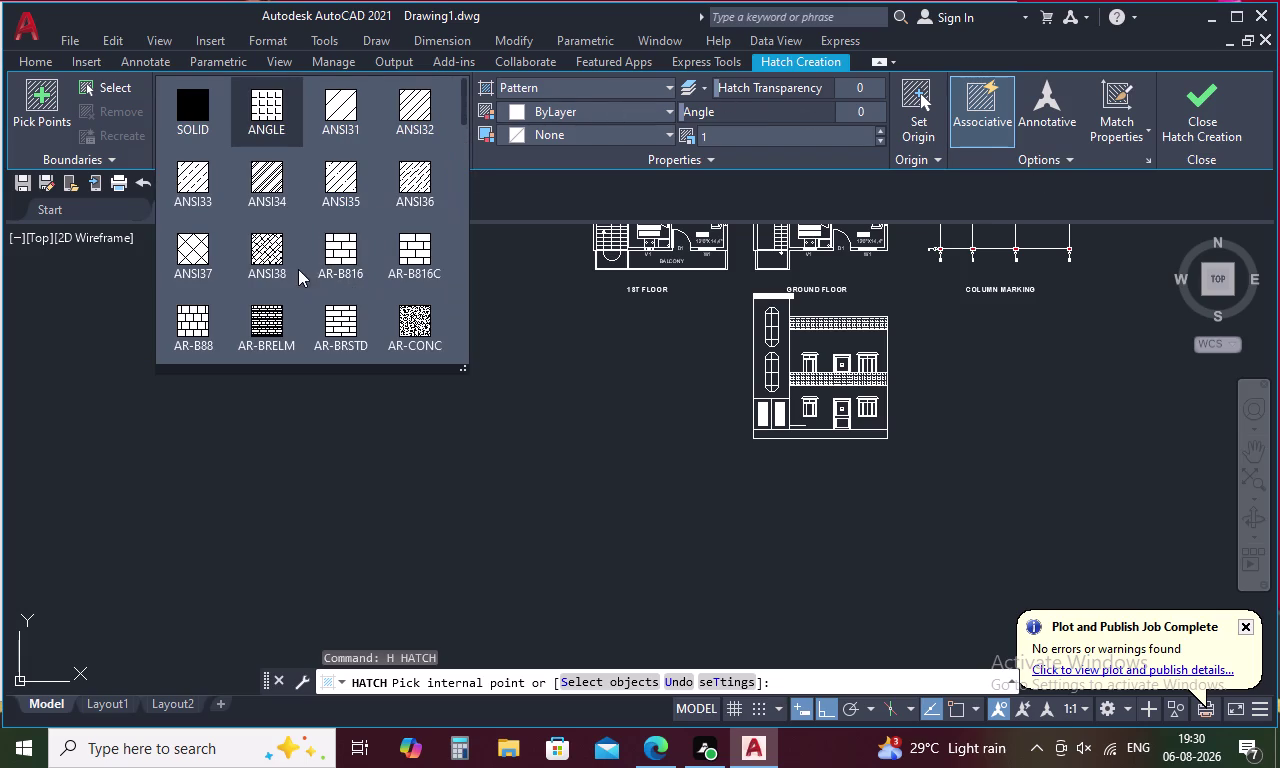
scroll(down, 3)
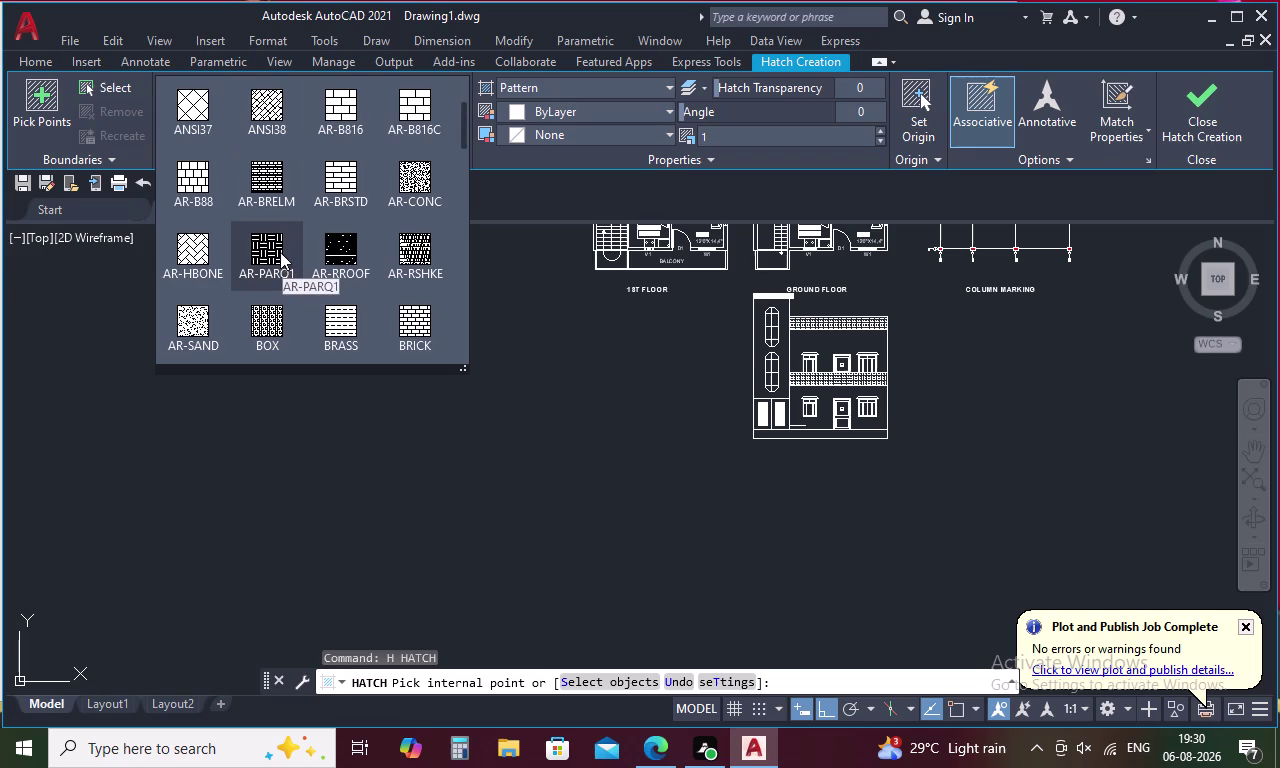
scroll(down, 3)
scroll(down, 3)
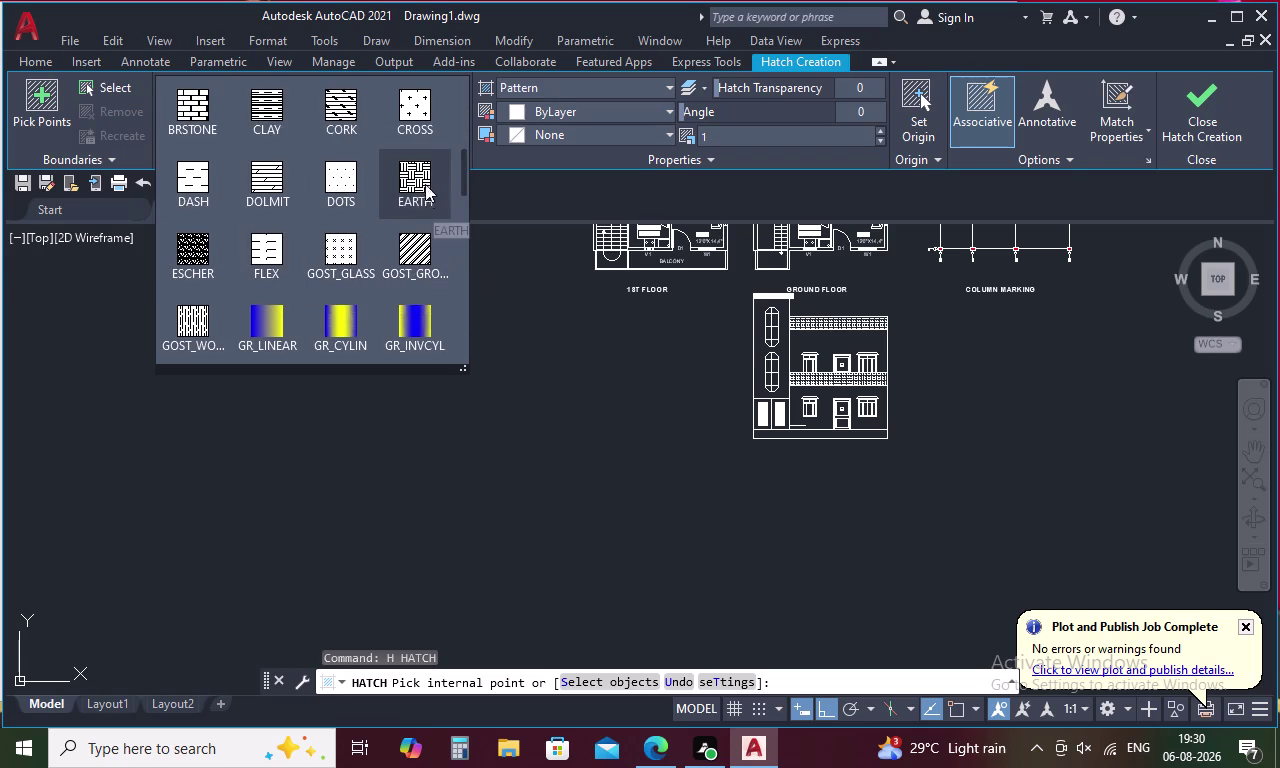
scroll(down, 3)
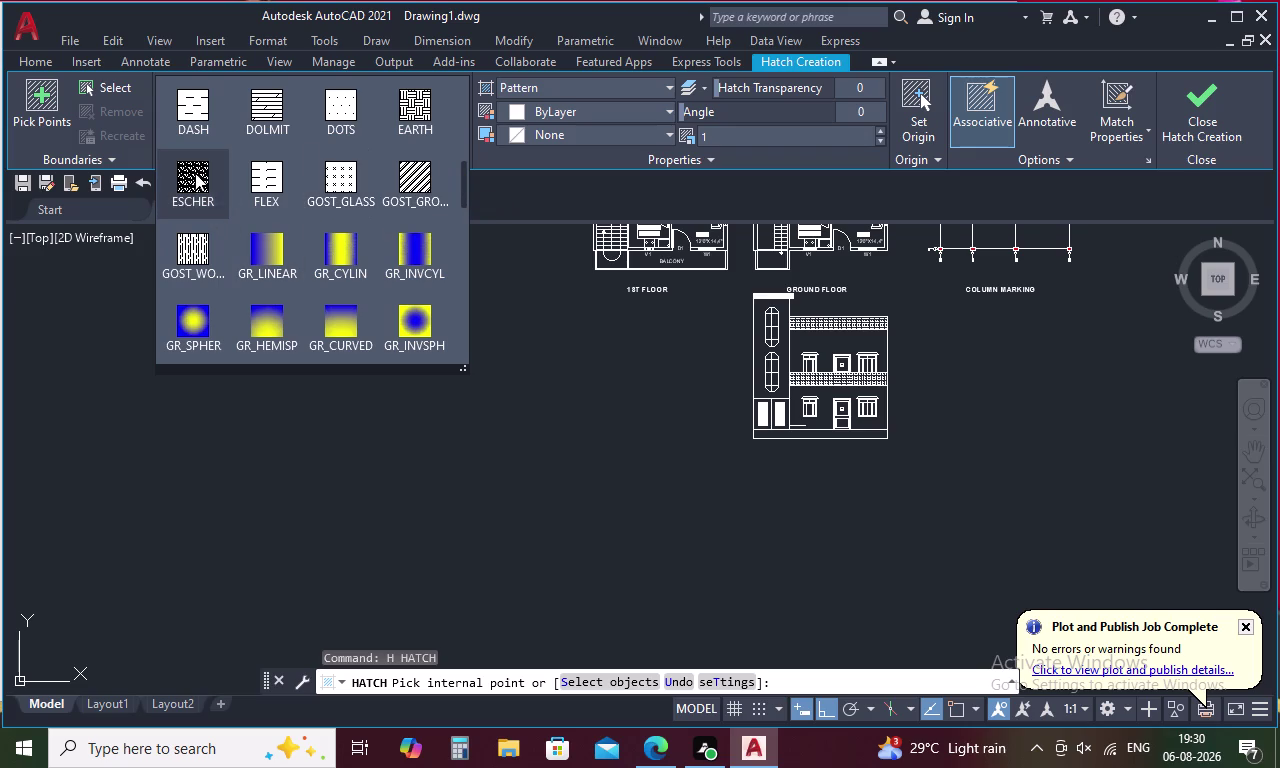
scroll(down, 3)
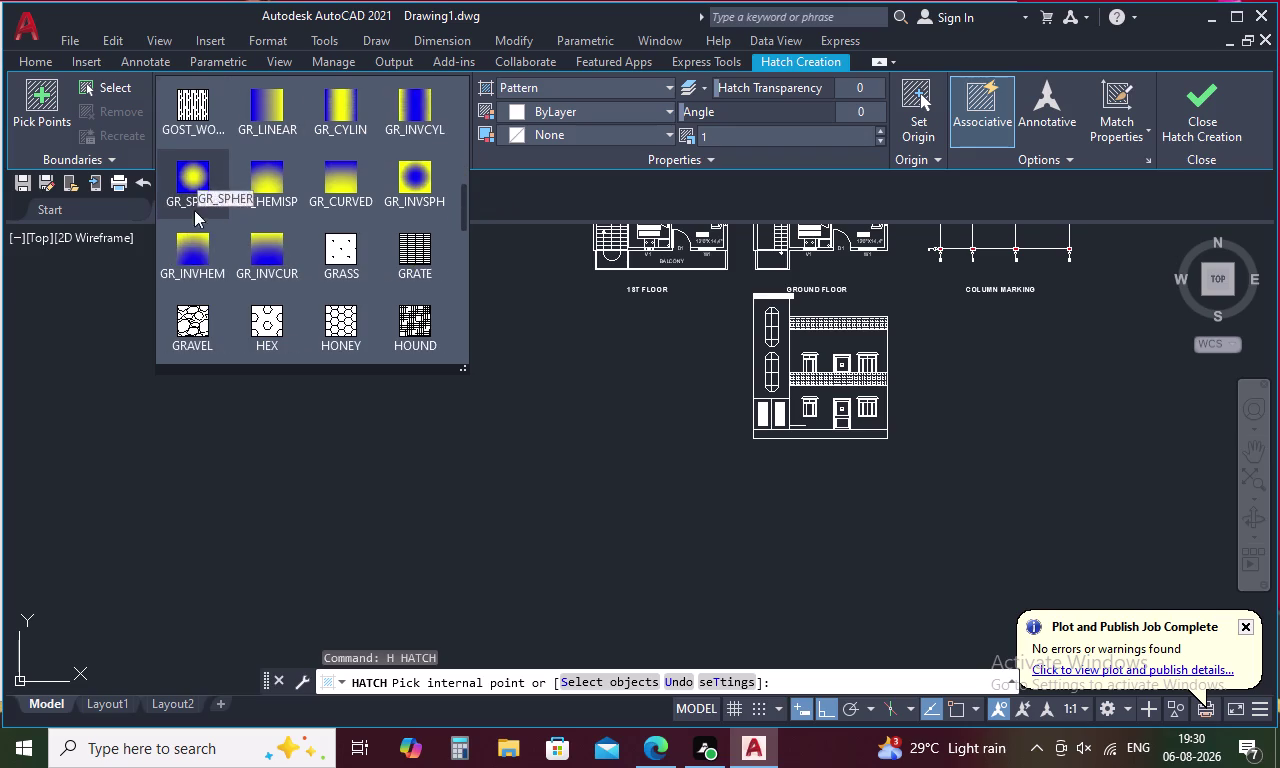
click(183, 321)
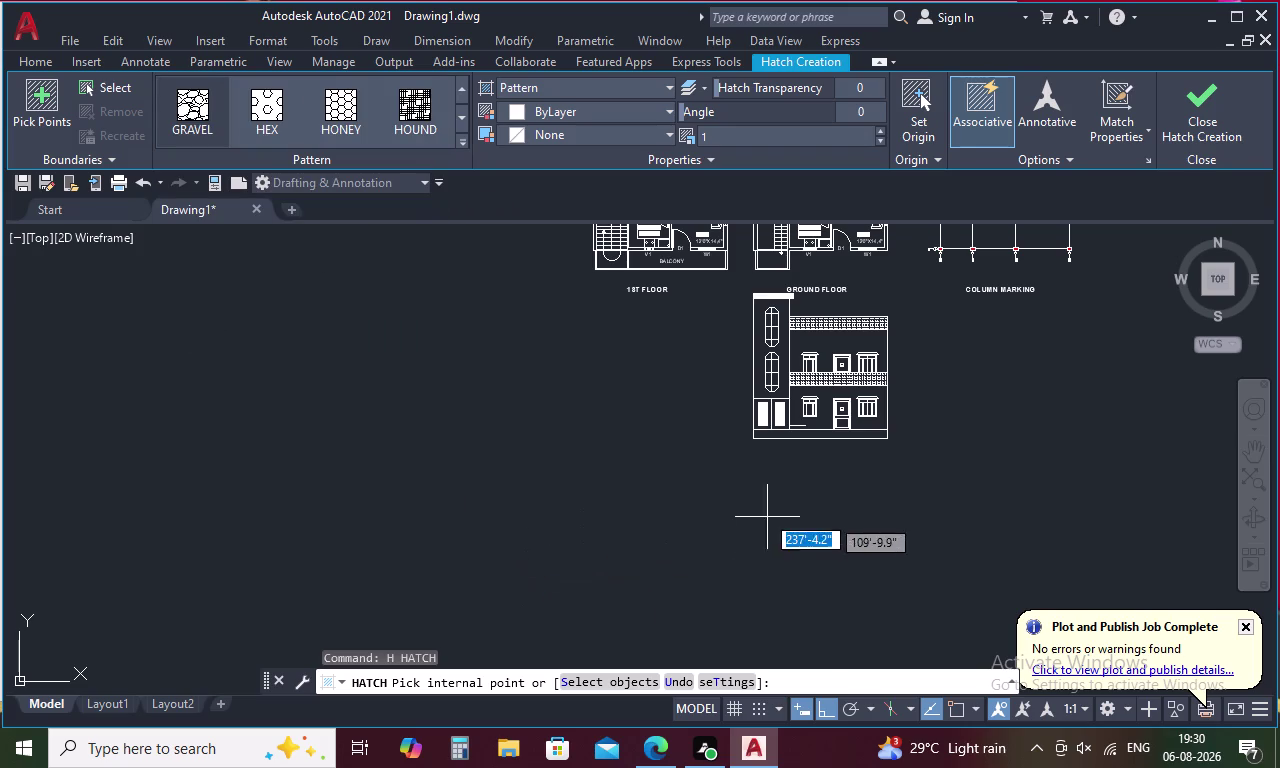
Apply GRAVEL hatch to the left and right lower-window sunshades and close hatch creation.
middle_drag(757, 505, 605, 589)
scroll(up, 3)
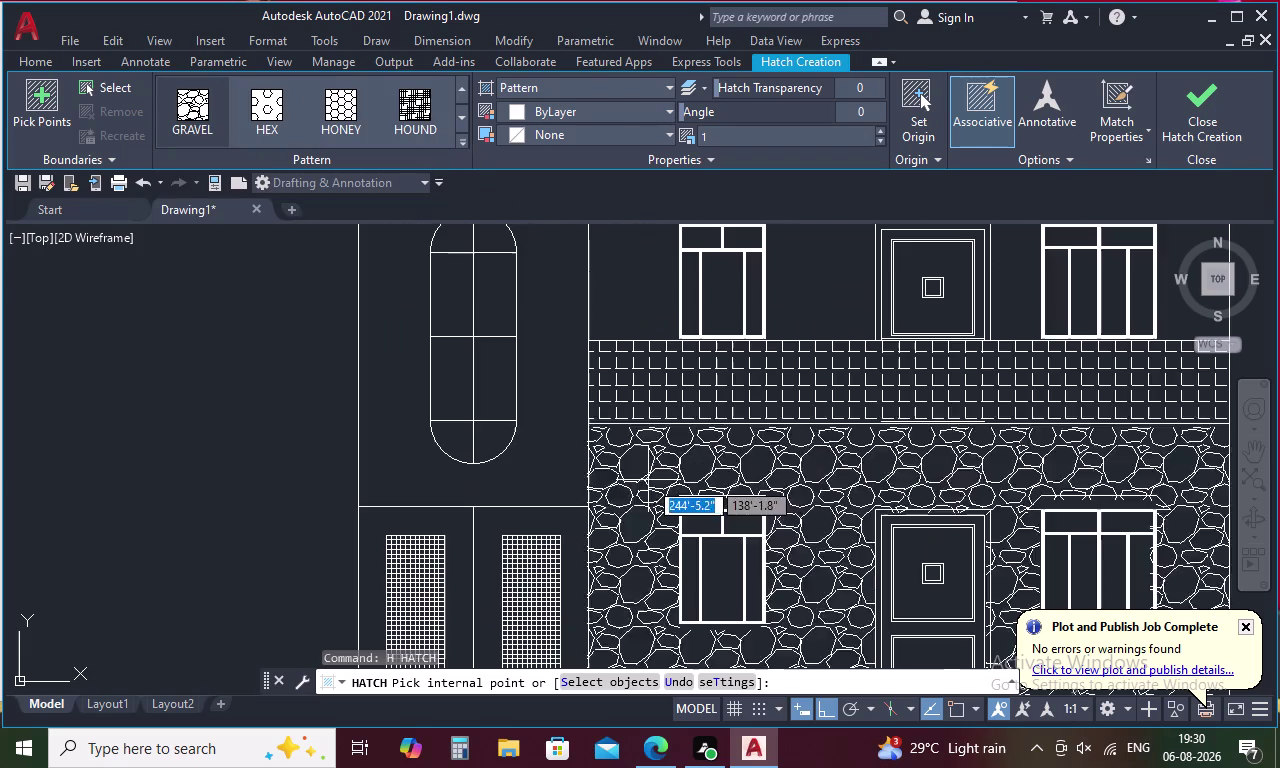
click(721, 501)
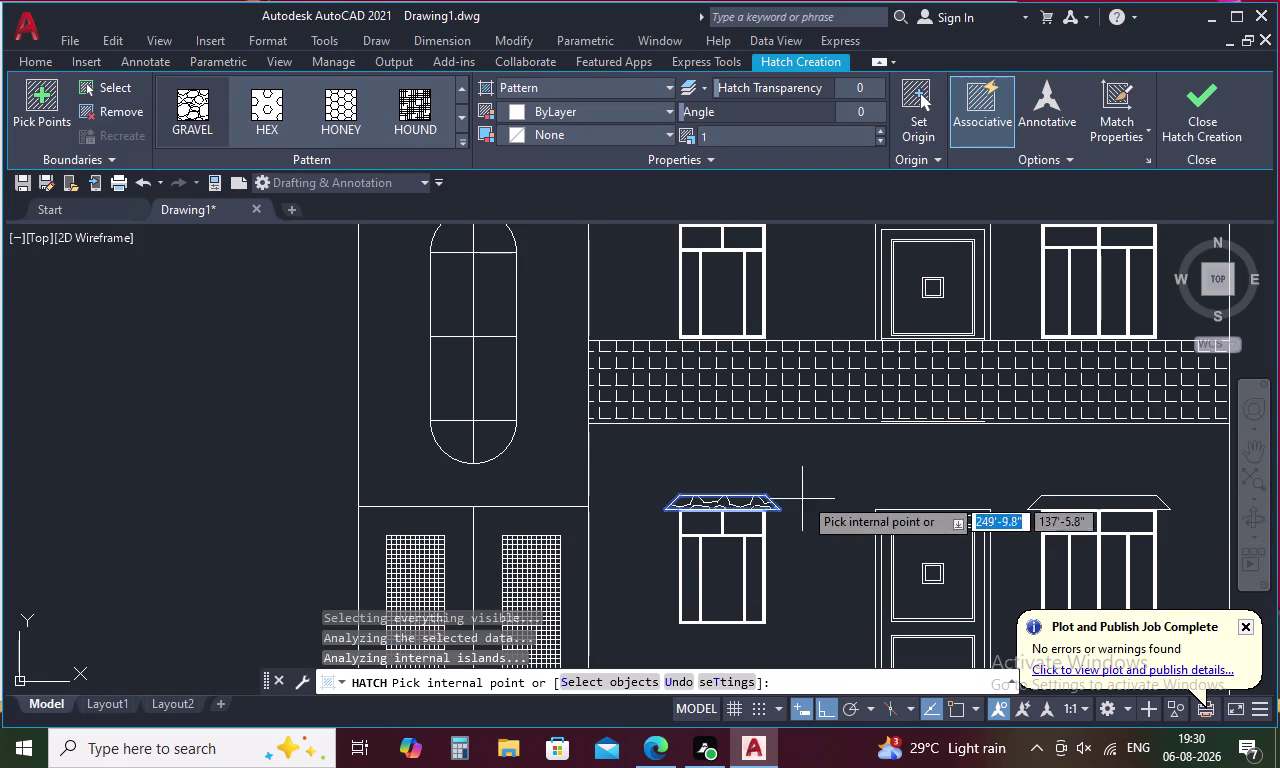
middle_drag(860, 484, 485, 484)
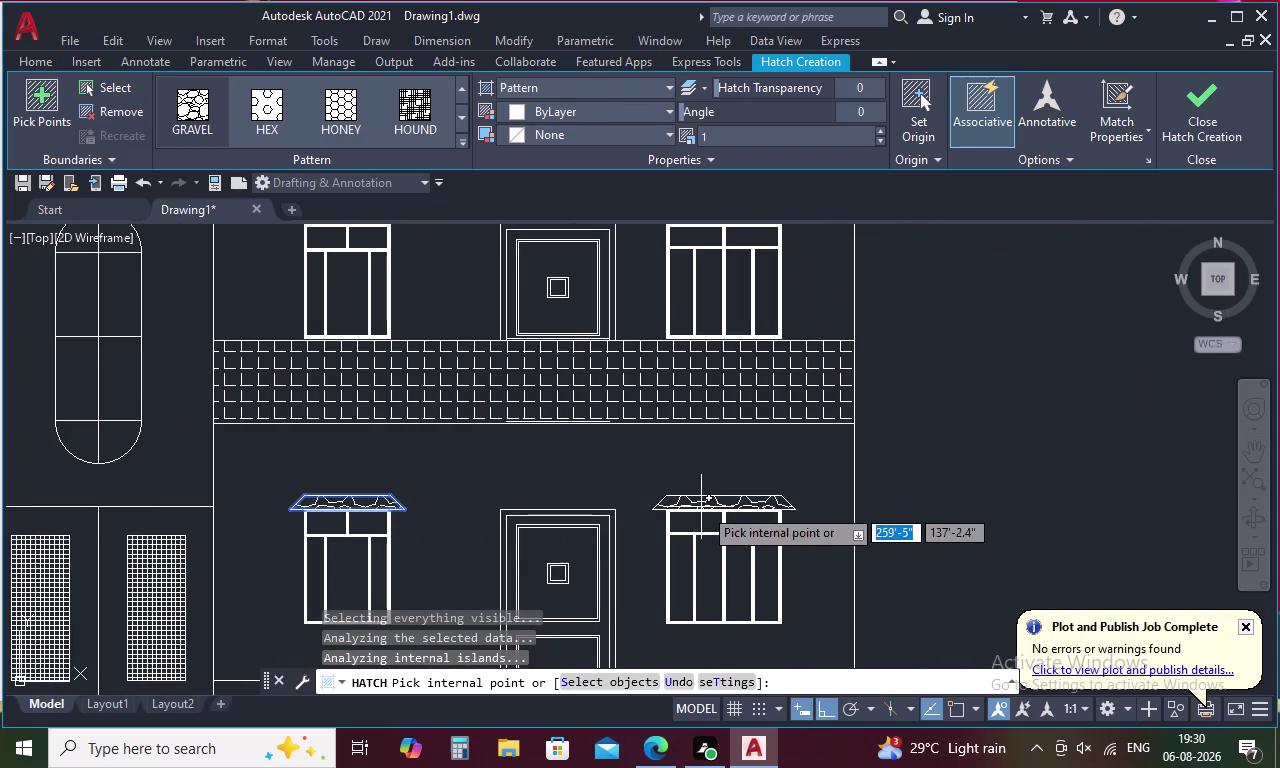
click(703, 507)
click(1198, 109)
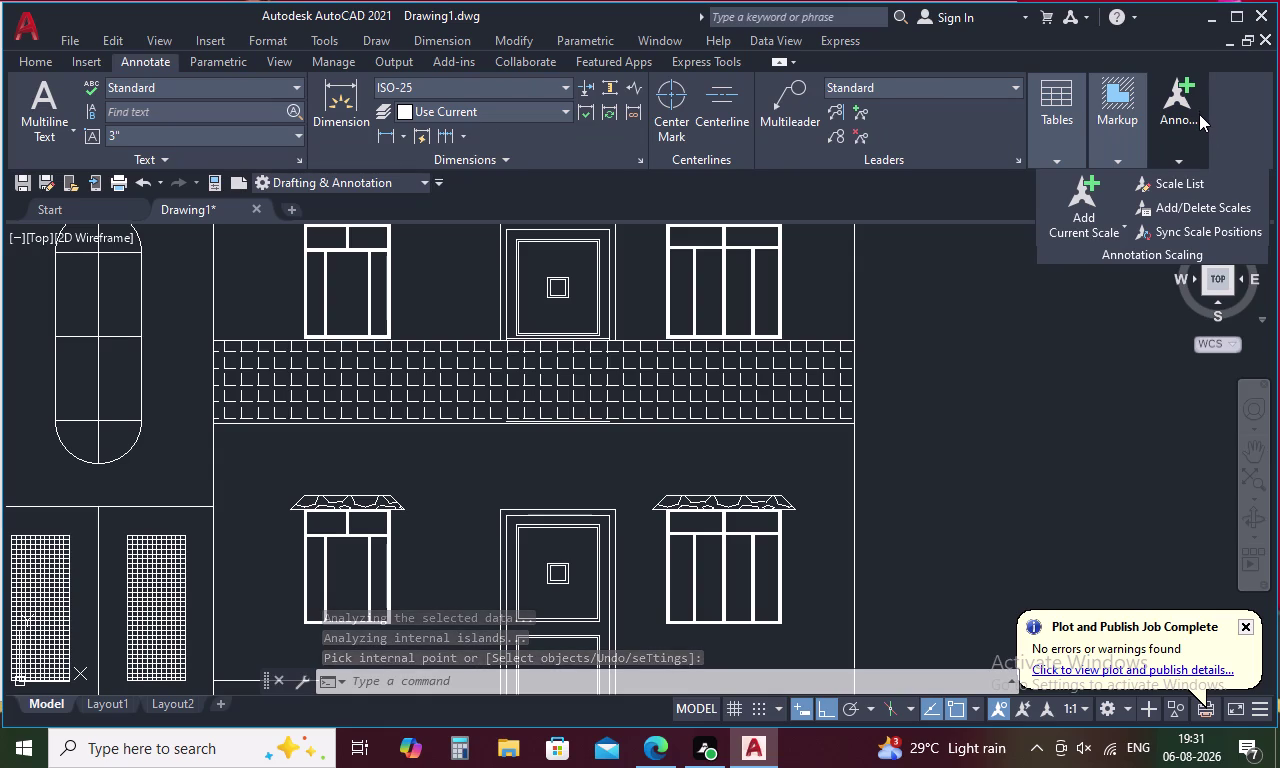
Copy the sunshade gravel hatches onto the hoods above the upper-floor windows.
click(750, 501)
right_click(750, 501)
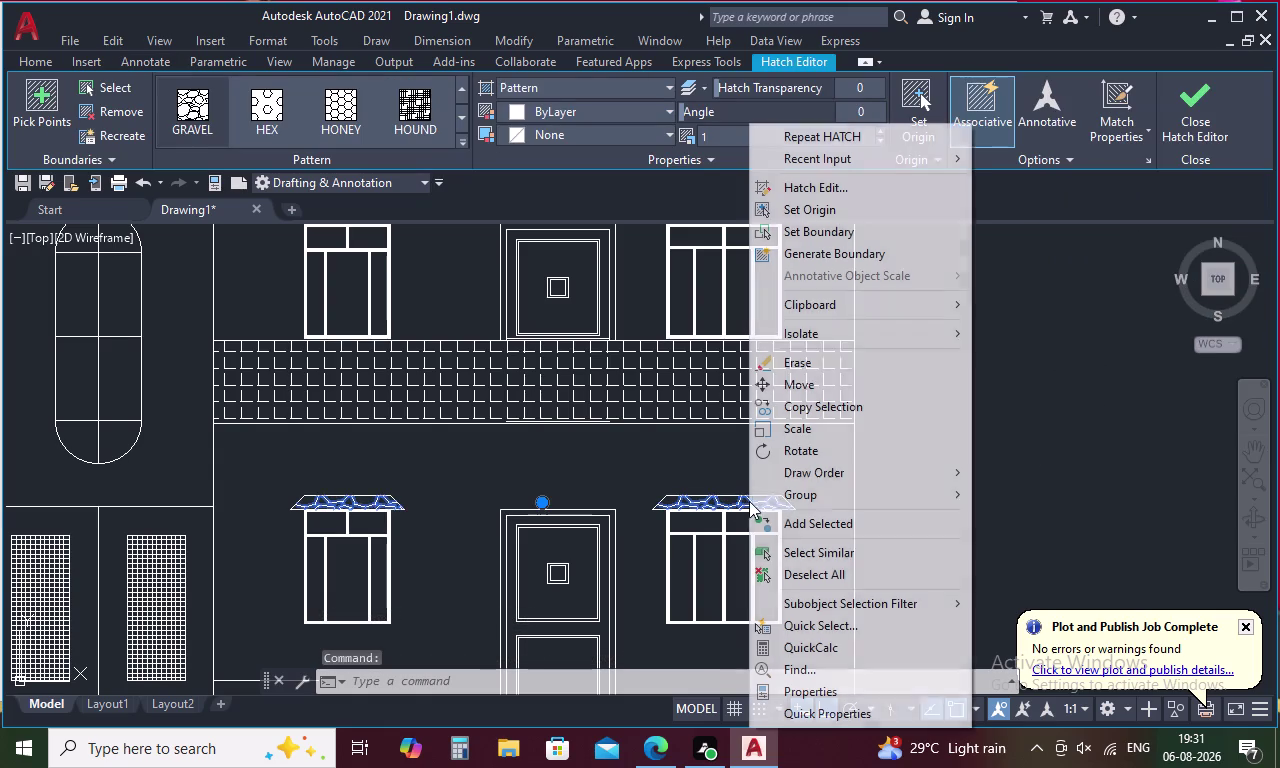
click(814, 402)
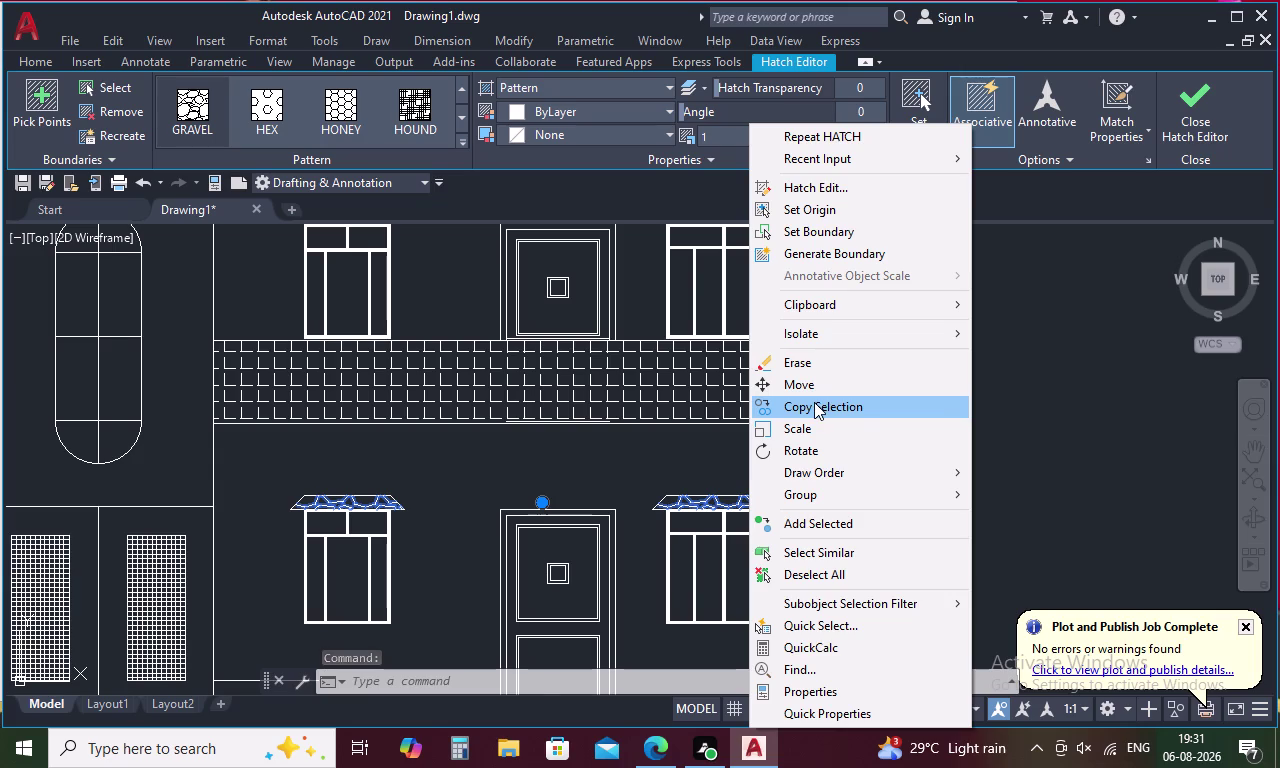
click(775, 497)
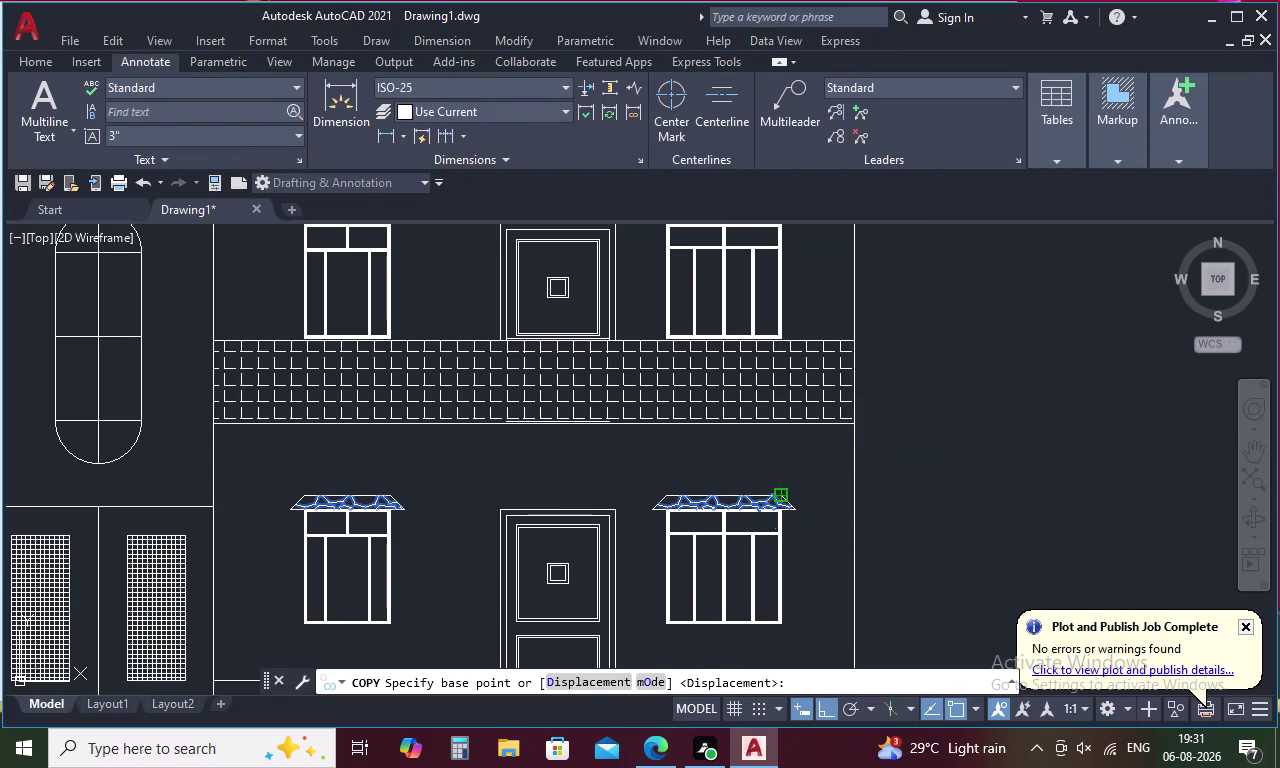
middle_drag(772, 236, 775, 370)
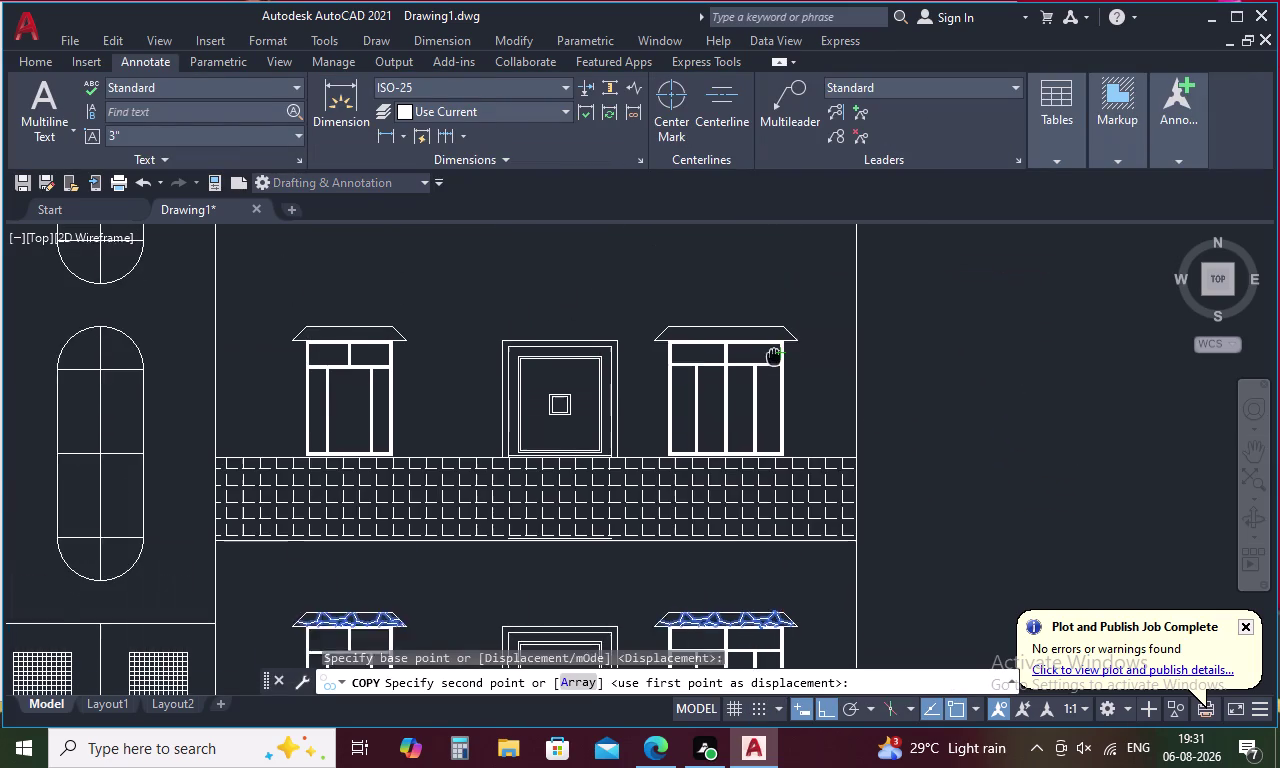
middle_drag(775, 370, 776, 384)
scroll(up, 3)
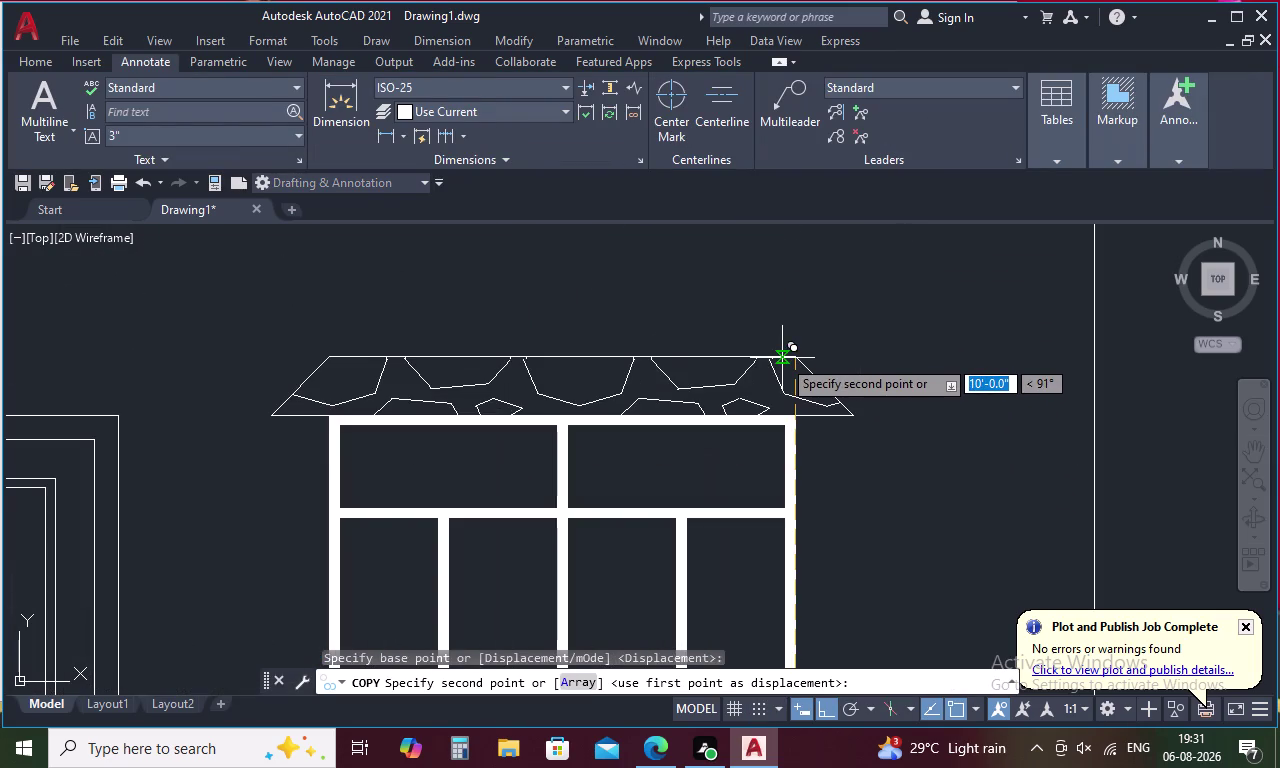
click(798, 361)
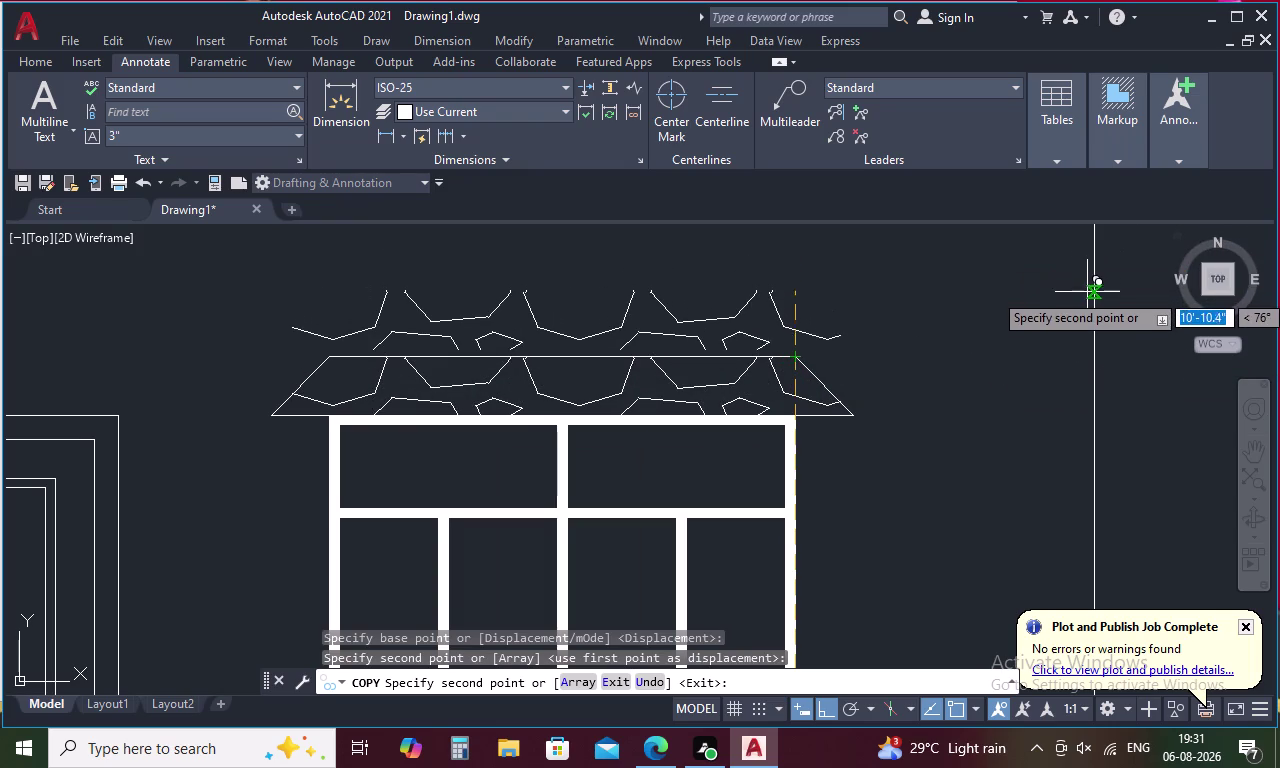
key(Escape)
scroll(down, 3)
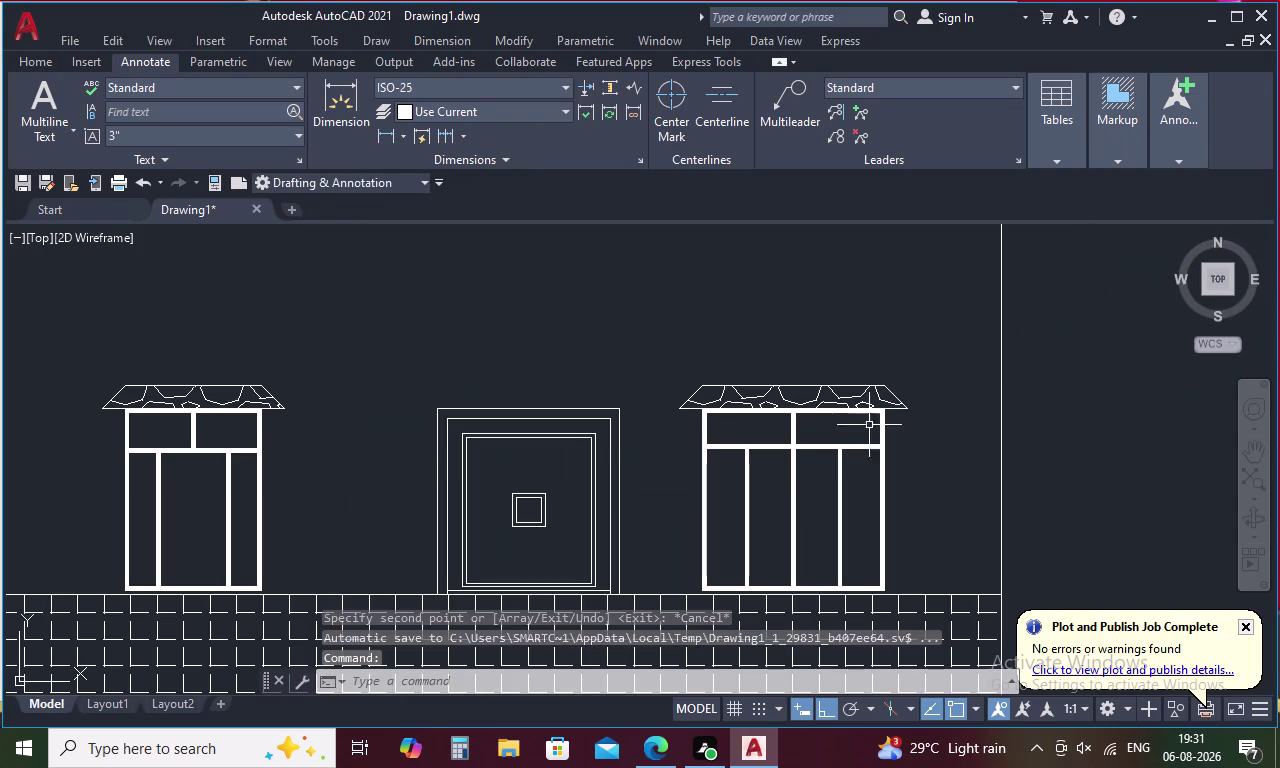
middle_drag(643, 471, 714, 286)
scroll(down, 3)
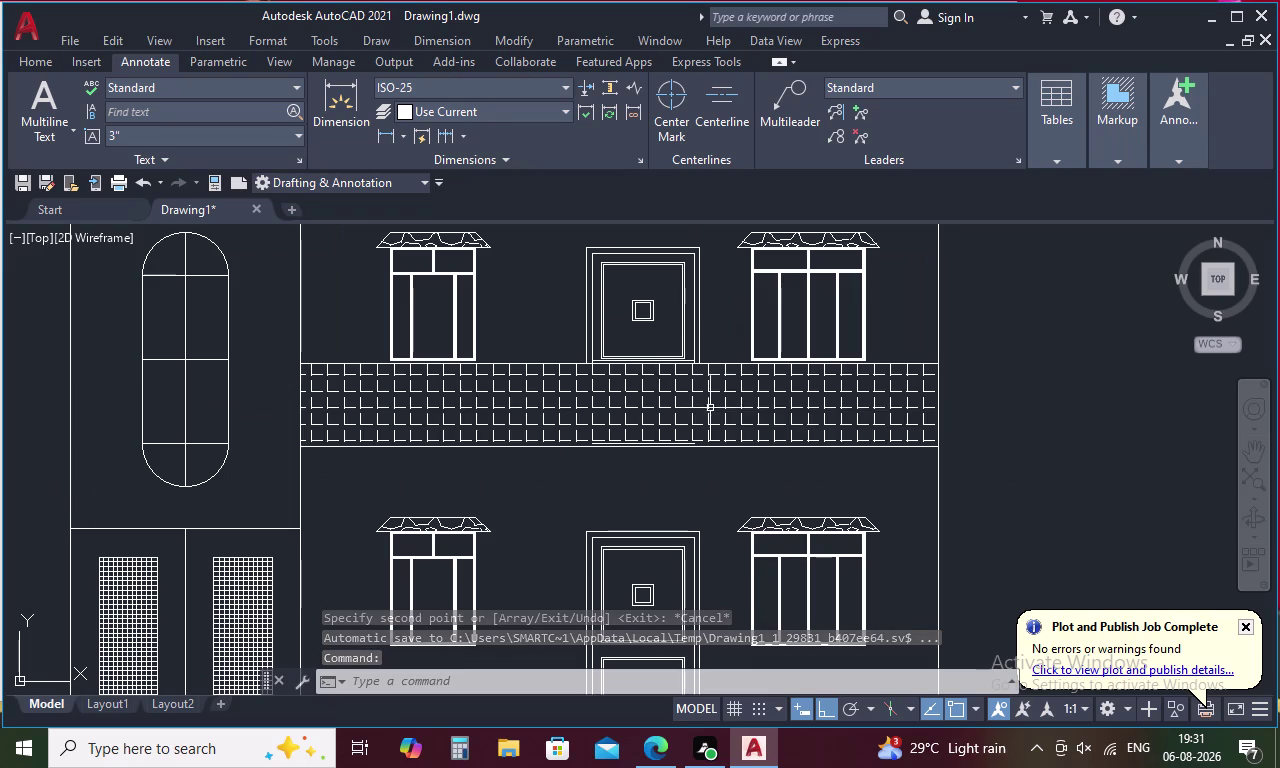
scroll(up, 3)
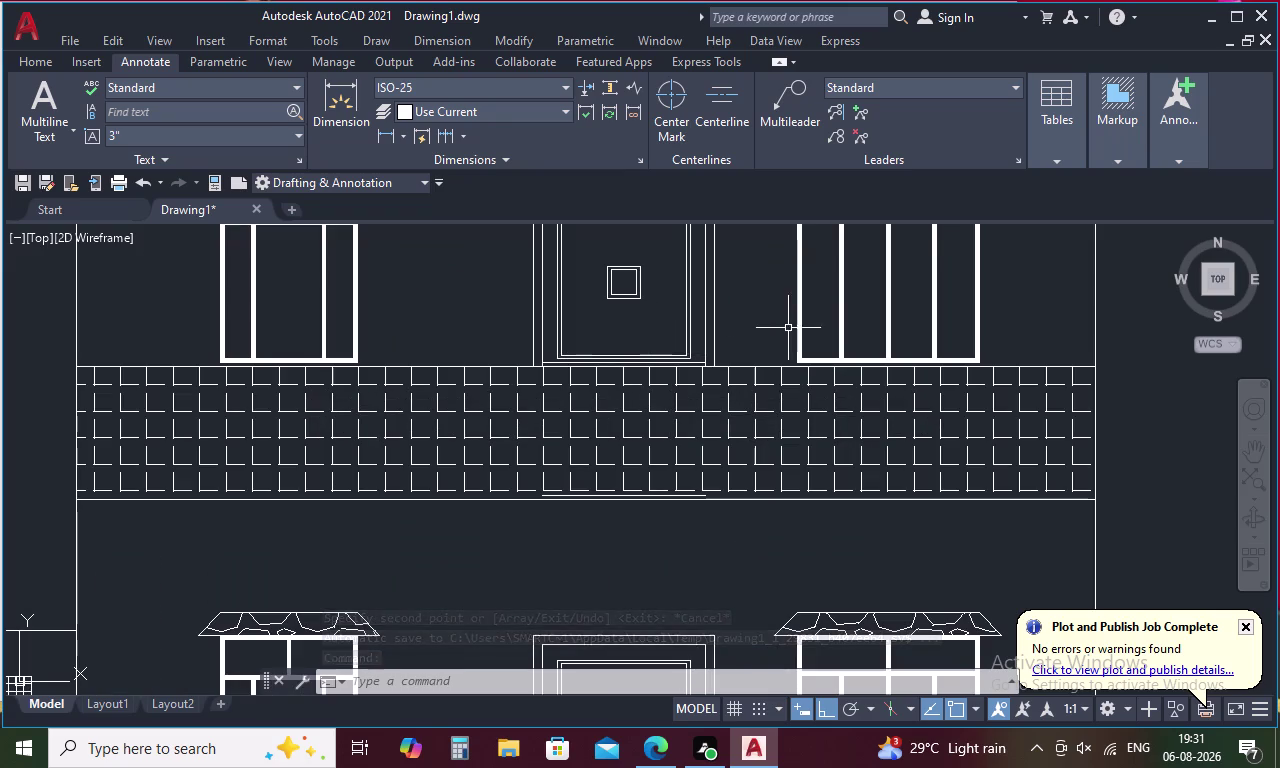
scroll(down, 3)
scroll(down, 3)
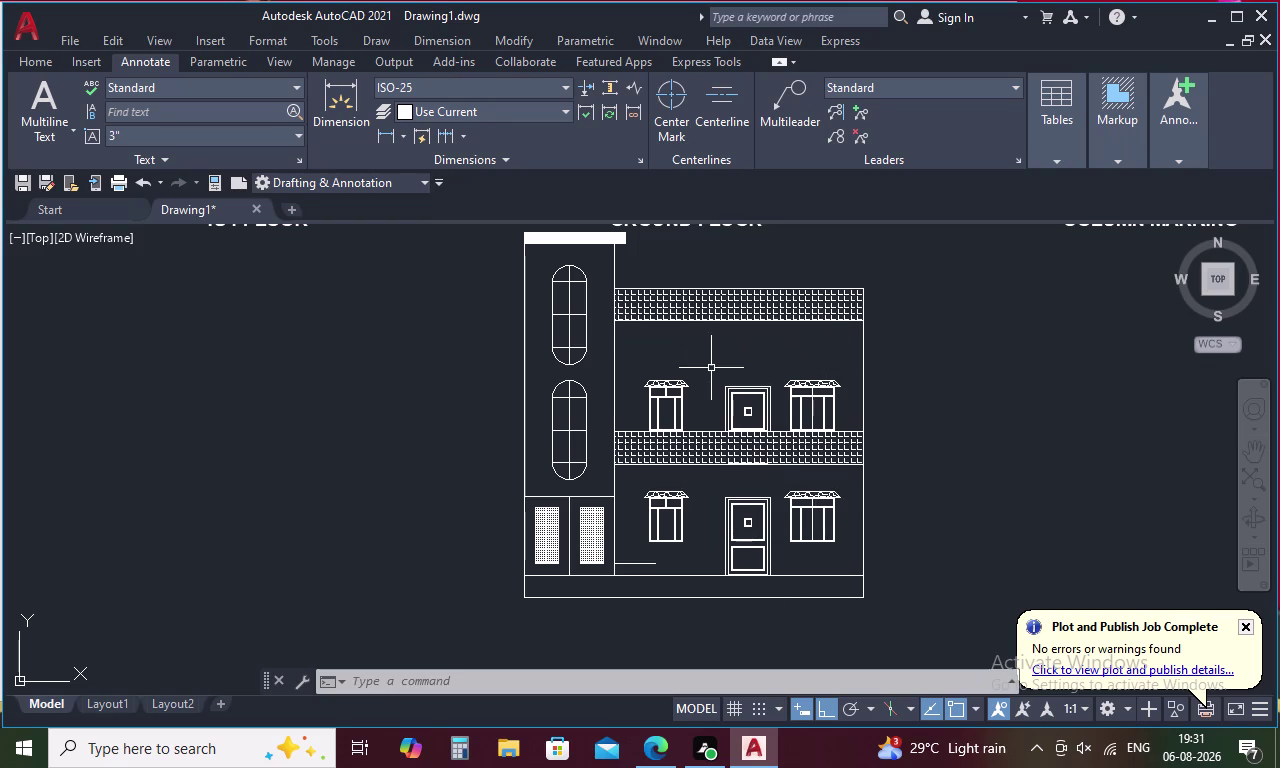
middle_drag(711, 368, 639, 482)
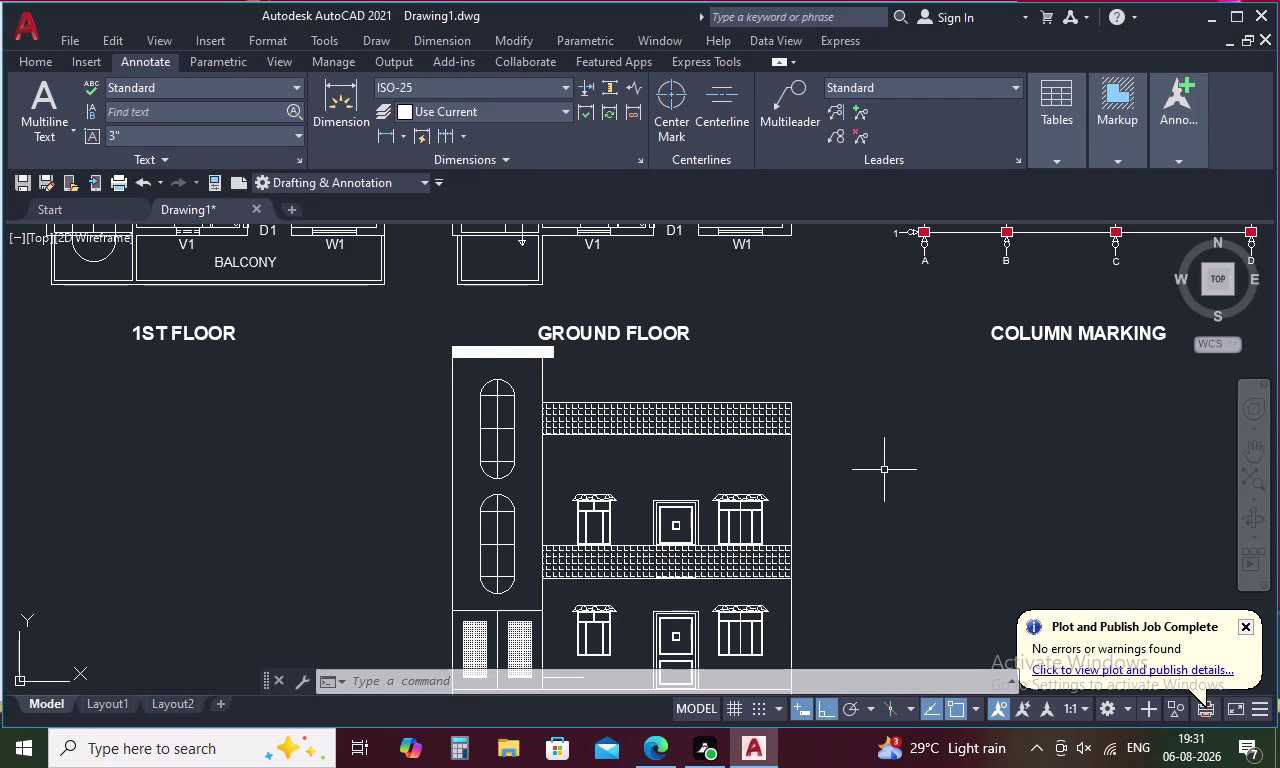
scroll(down, 3)
middle_drag(888, 546, 967, 619)
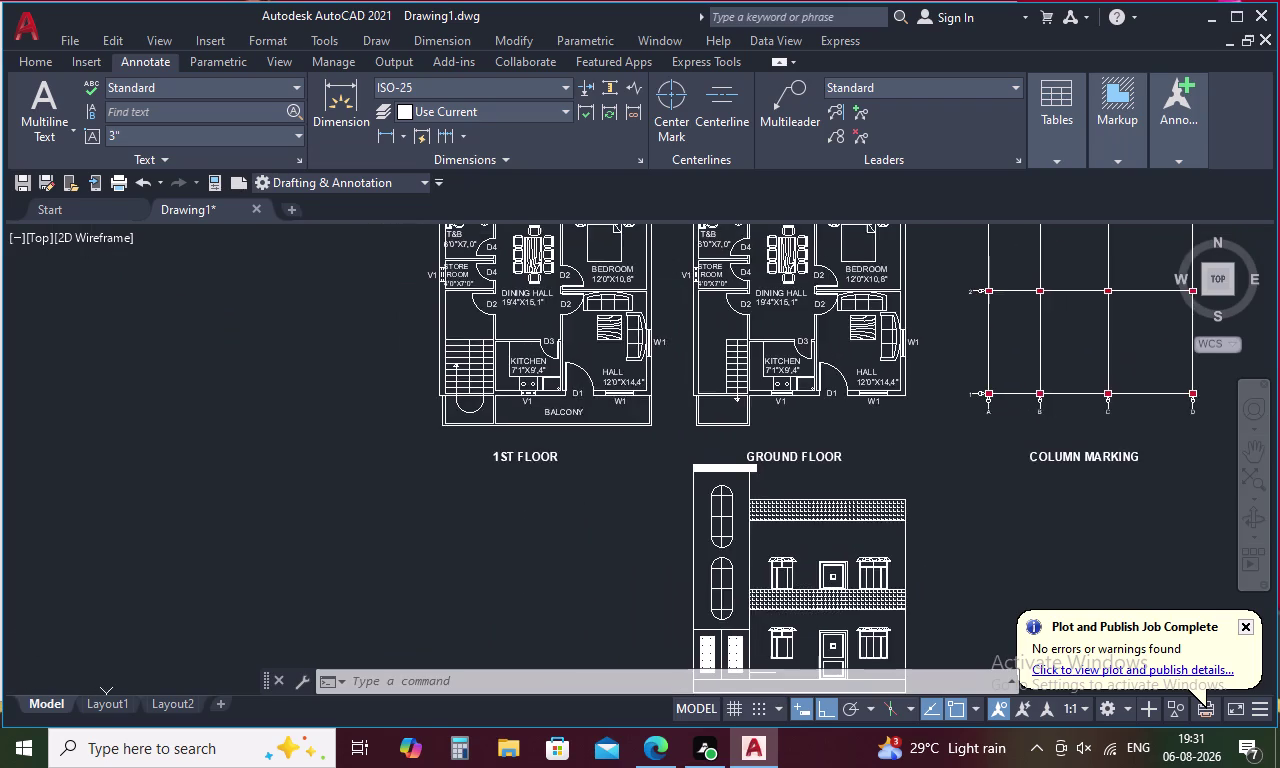
scroll(down, 3)
scroll(up, 3)
middle_drag(965, 610, 906, 575)
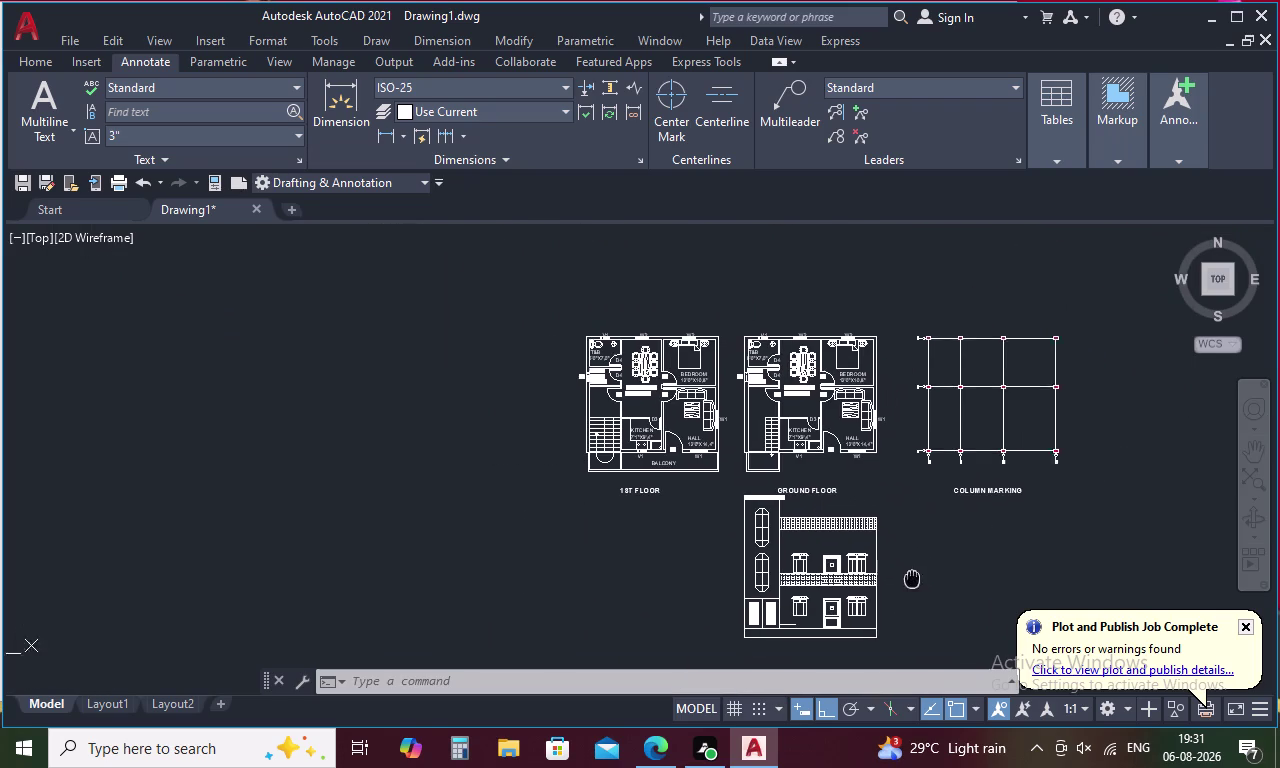
middle_drag(906, 575, 895, 565)
scroll(up, 3)
middle_drag(893, 560, 893, 559)
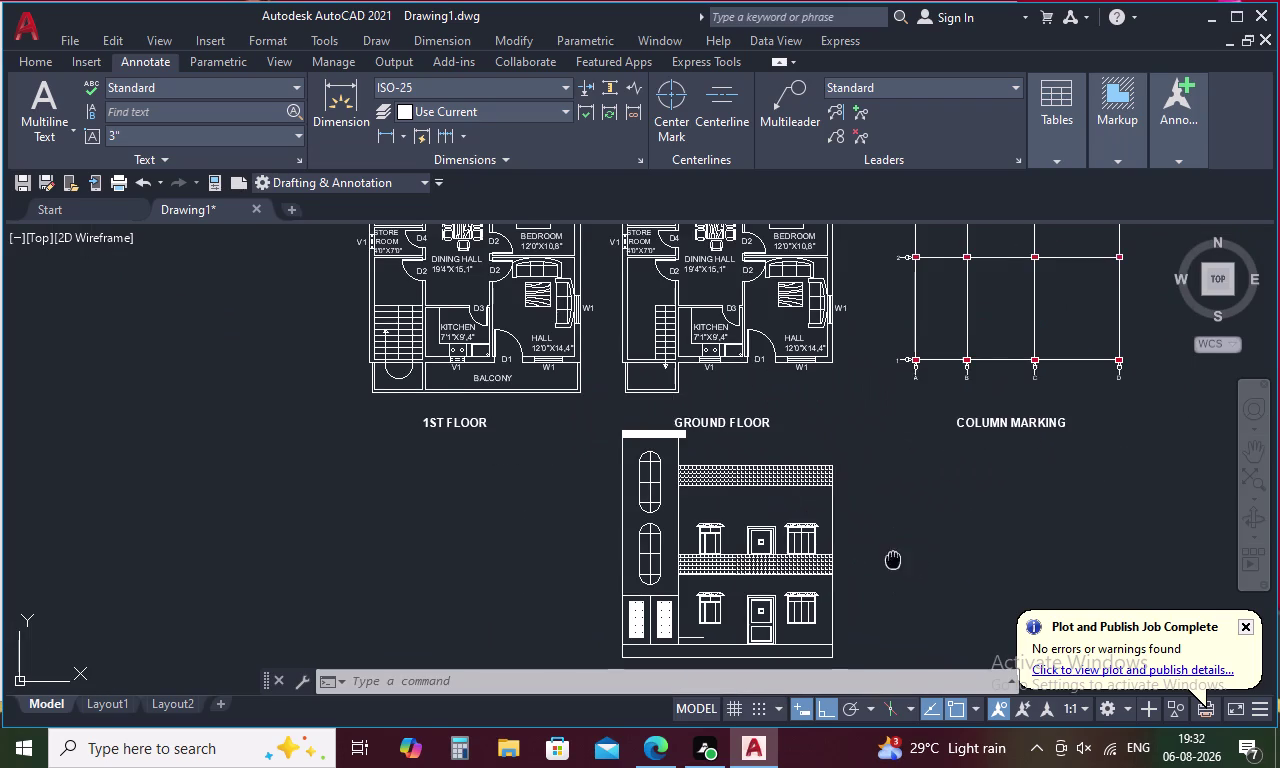
middle_drag(893, 559, 918, 685)
middle_drag(891, 566, 906, 620)
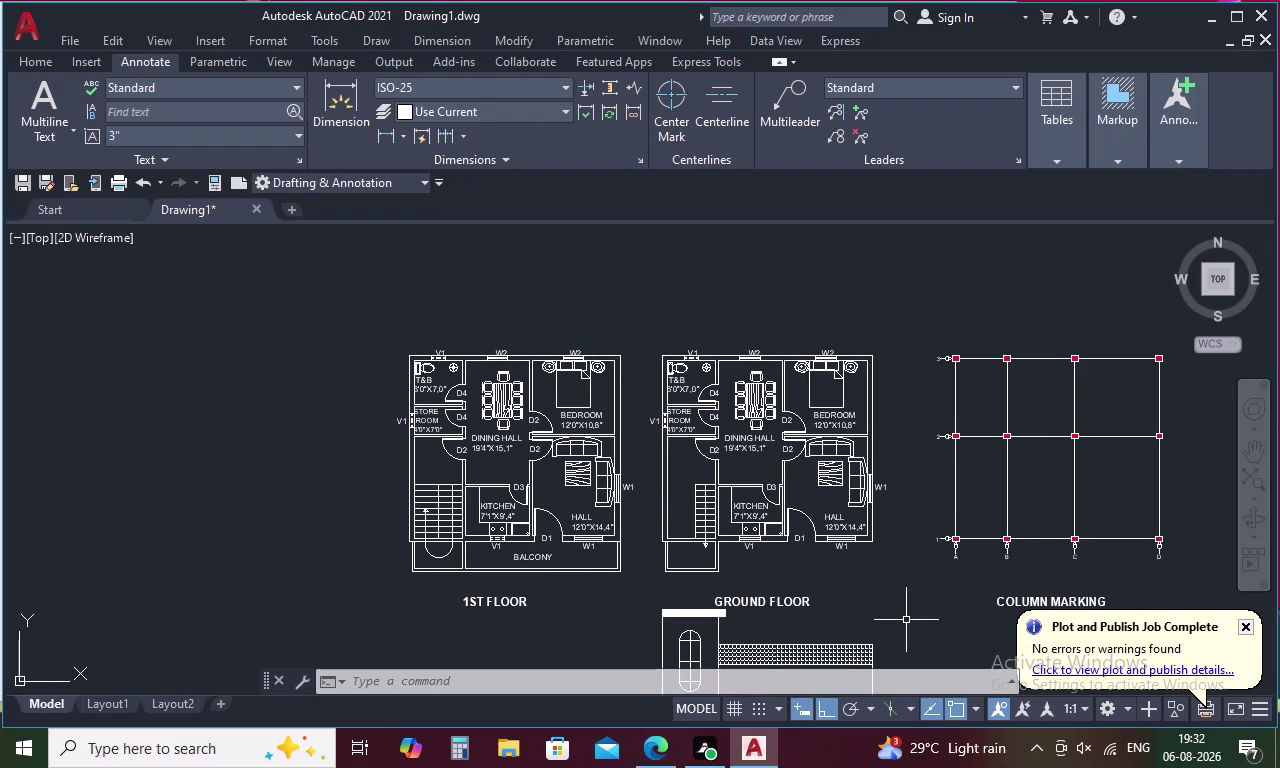
scroll(up, 3)
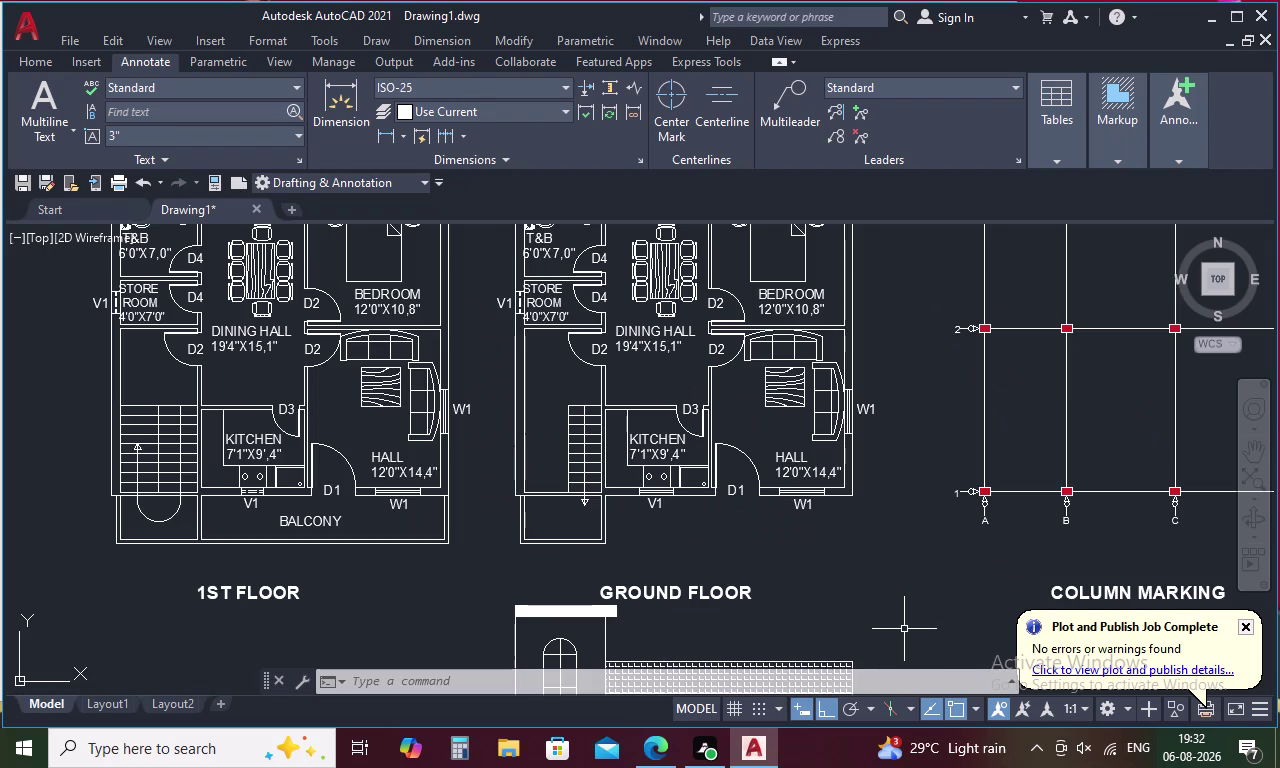
middle_drag(899, 613, 920, 669)
scroll(down, 3)
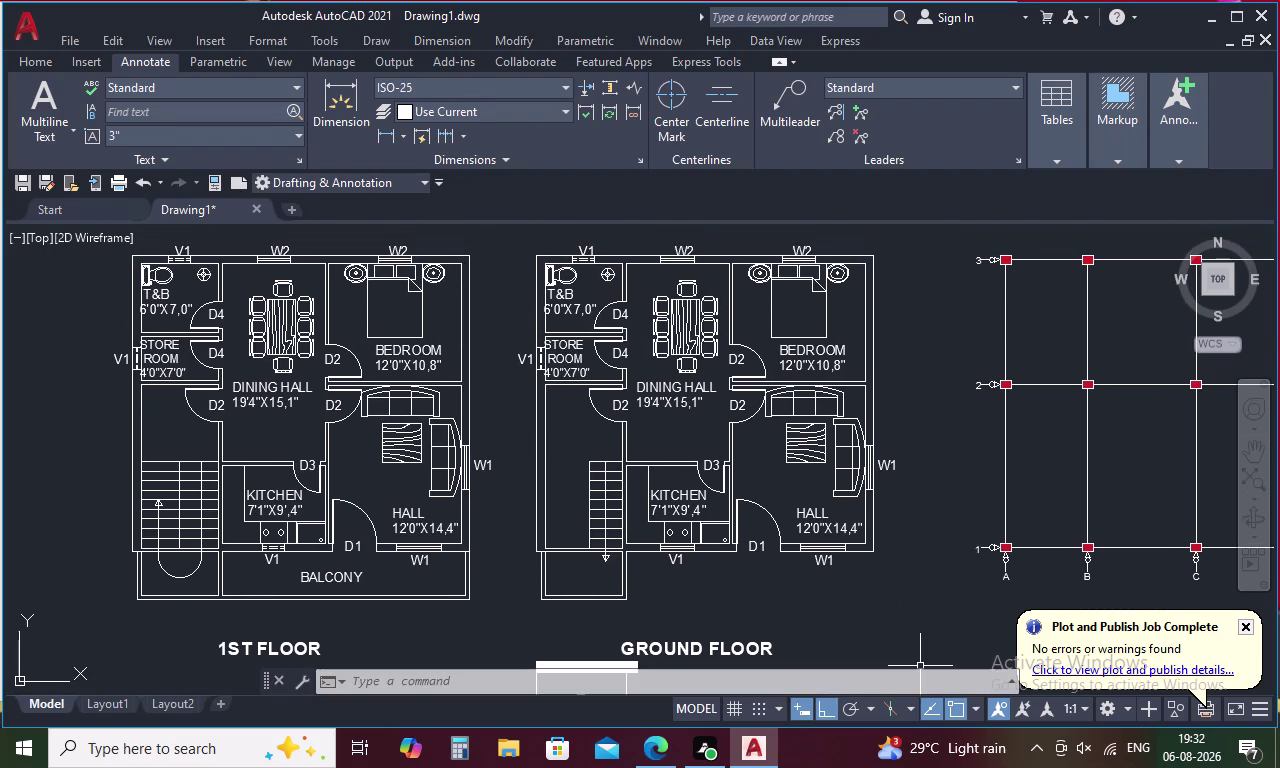
scroll(down, 3)
middle_drag(918, 616, 896, 532)
scroll(down, 3)
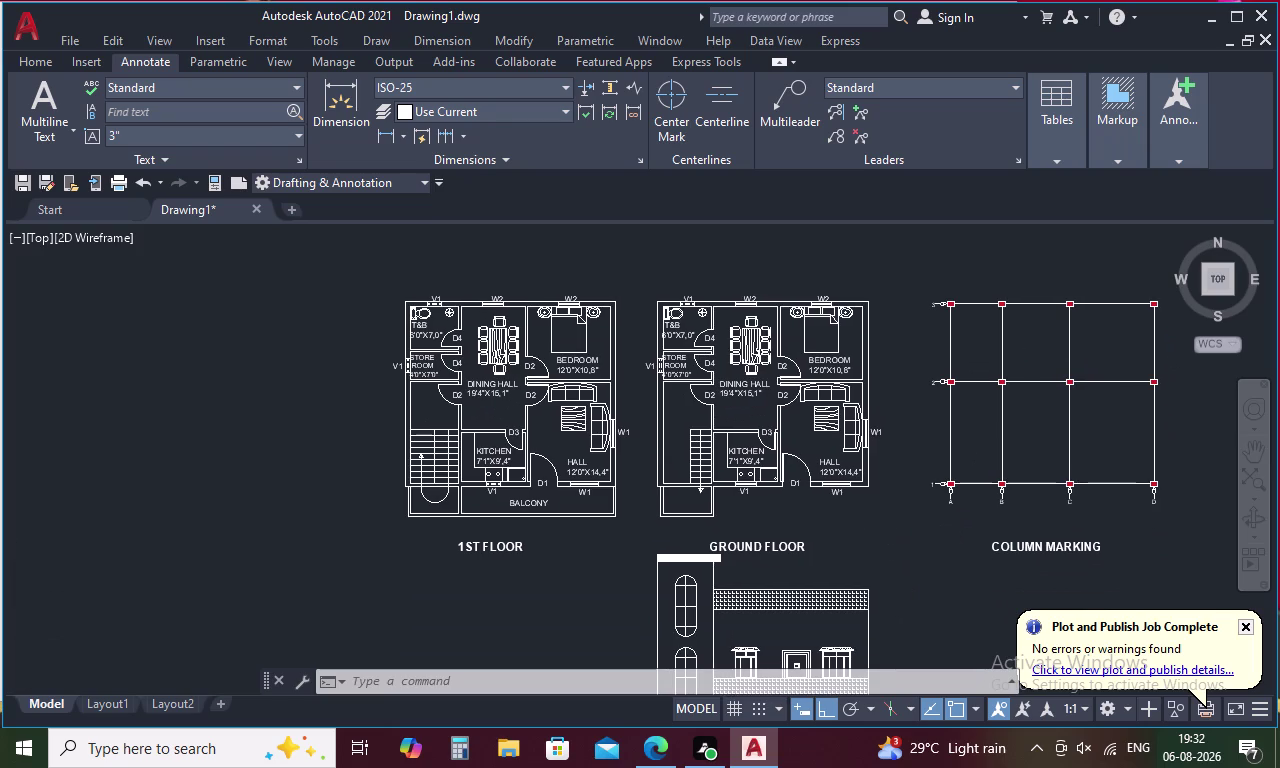
middle_drag(888, 568, 884, 515)
scroll(up, 3)
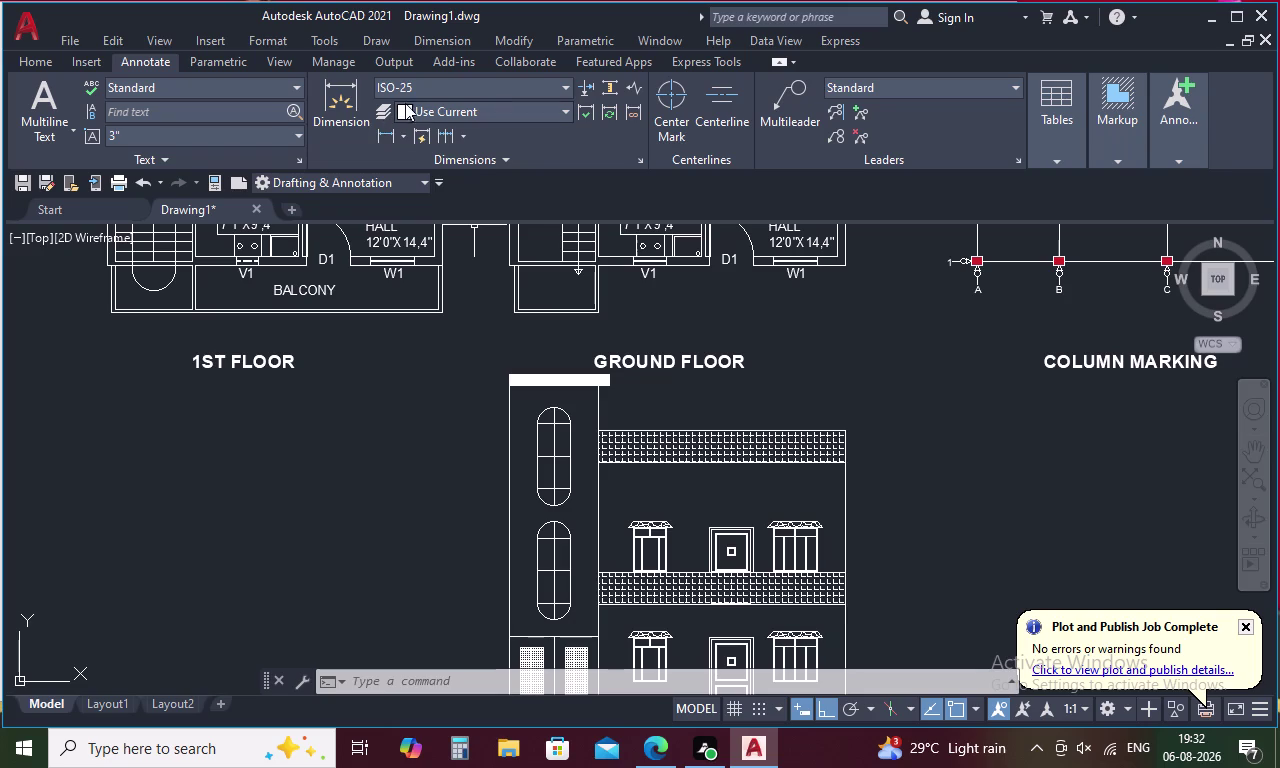
Apply a HOUND hatch around the two left ground-floor grille panels.
key(h)
key(space)
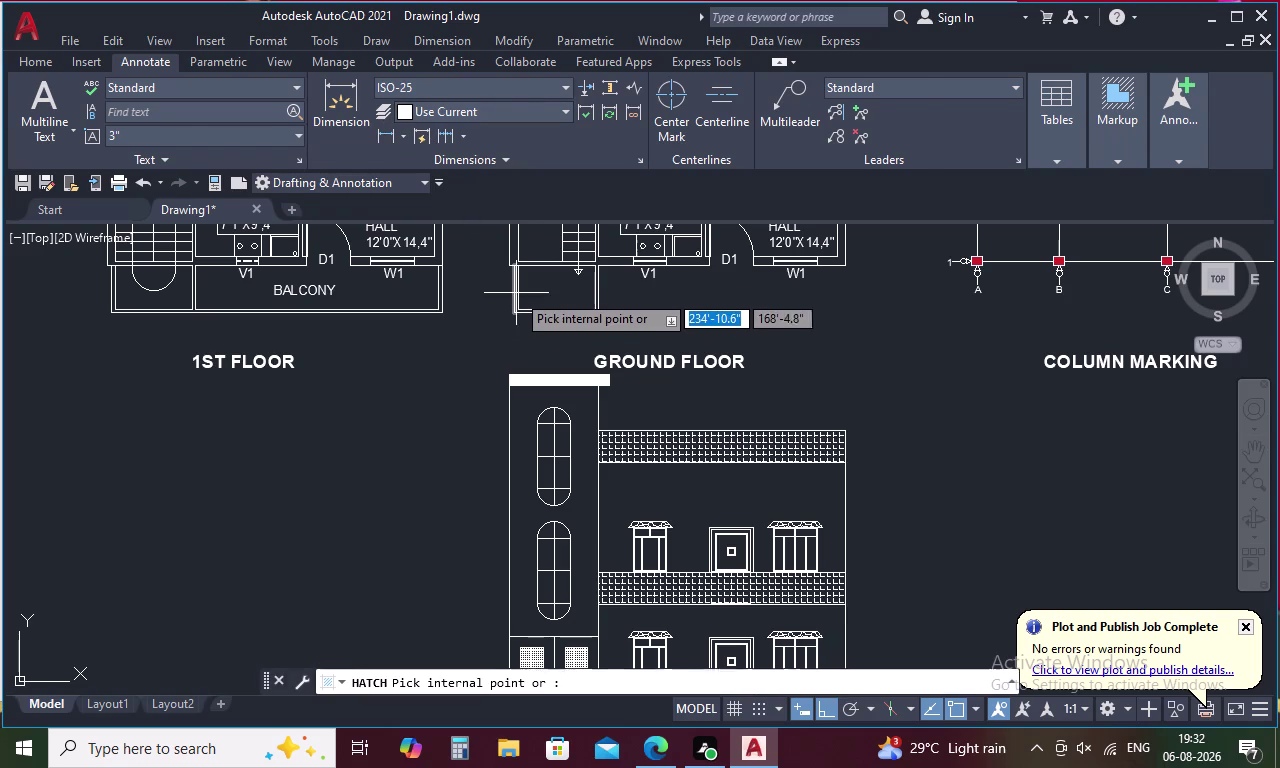
key(Escape)
key(Escape)
key(h)
key(space)
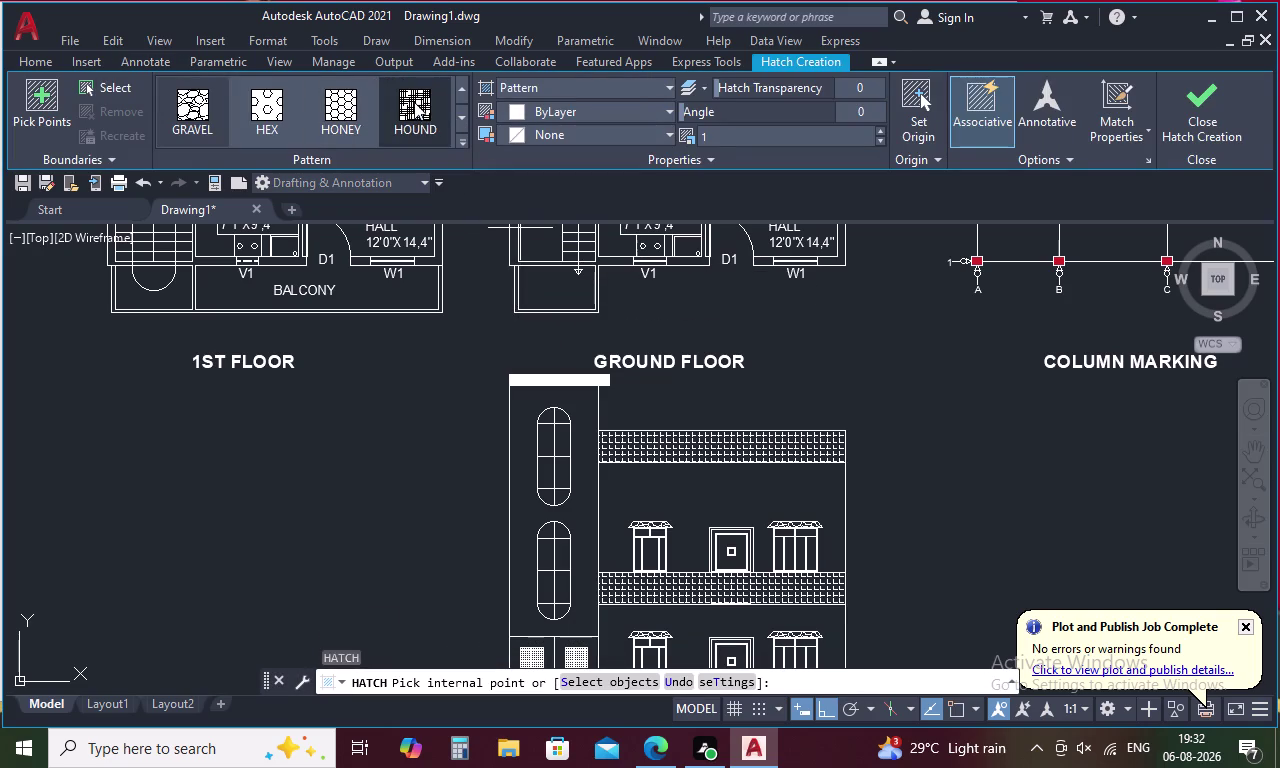
click(414, 101)
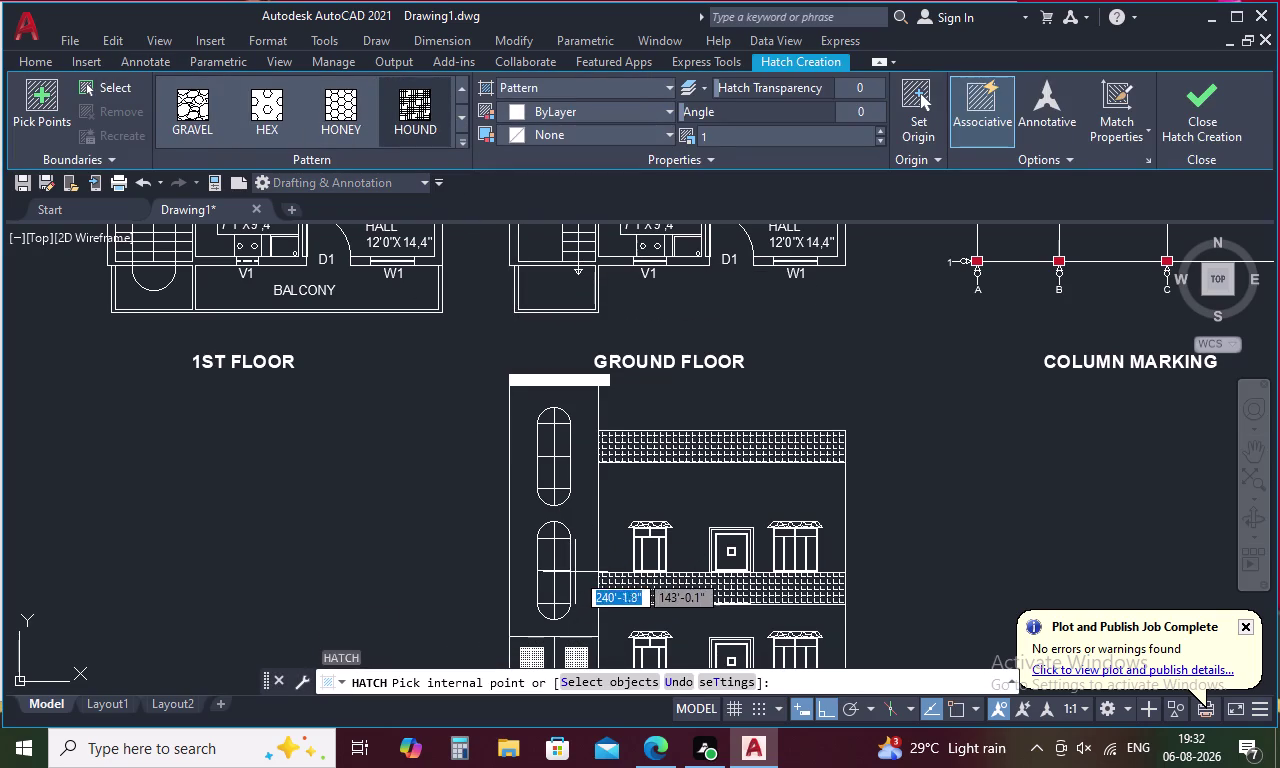
middle_drag(577, 571, 590, 300)
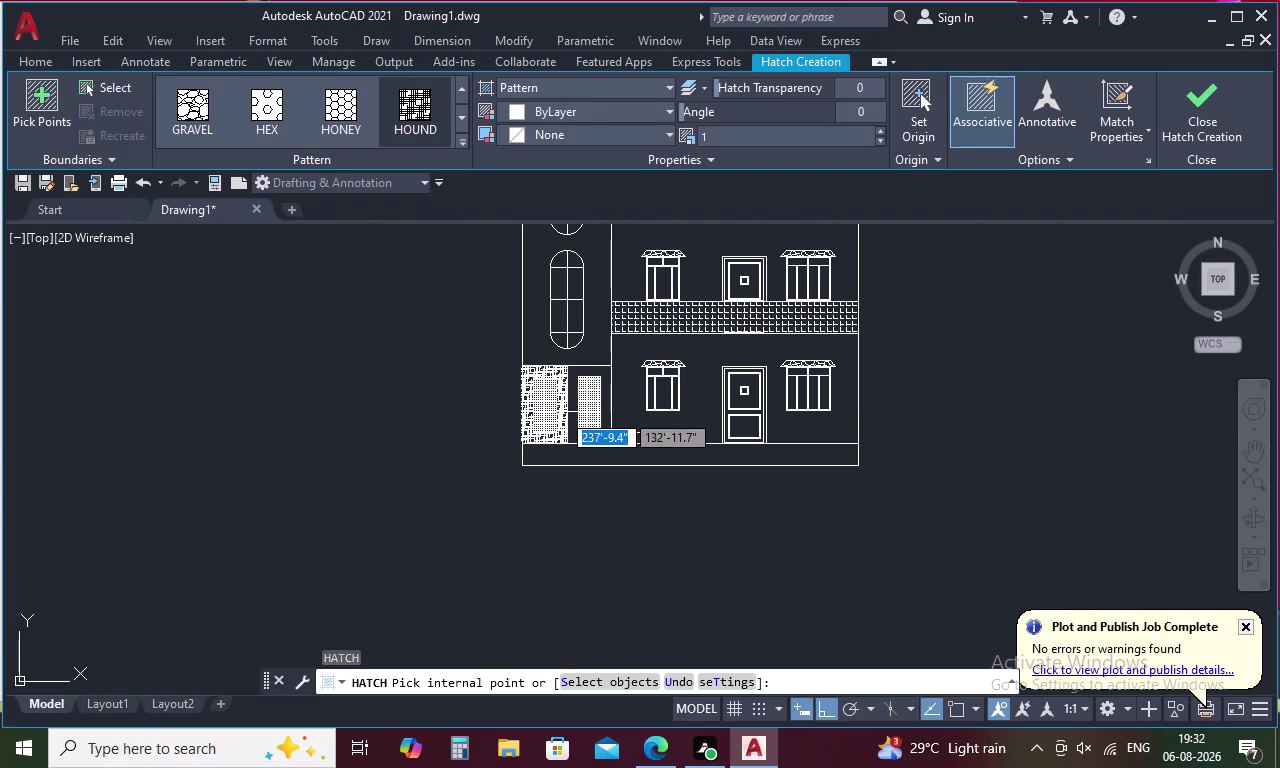
click(562, 412)
click(605, 392)
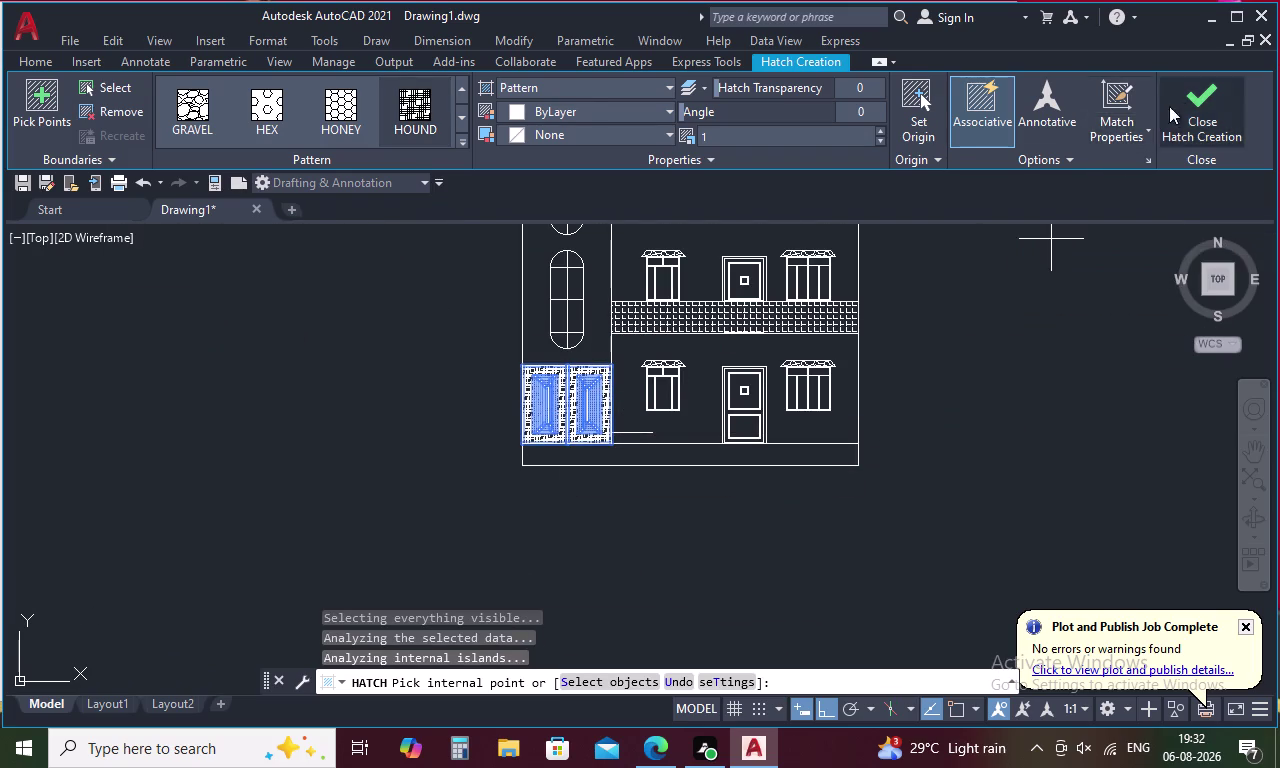
click(1195, 94)
Check the dense HOUND hatch over the left doors, then delete it.
scroll(up, 3)
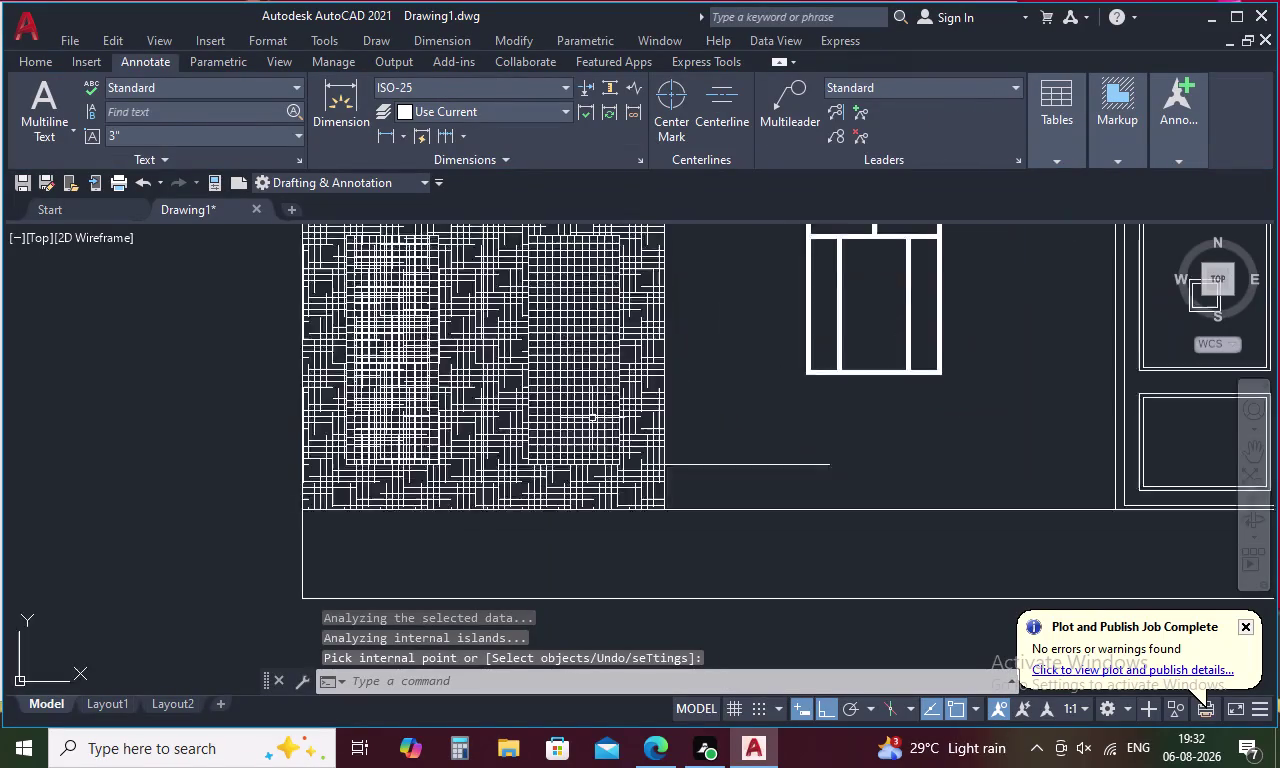
scroll(up, 3)
scroll(down, 3)
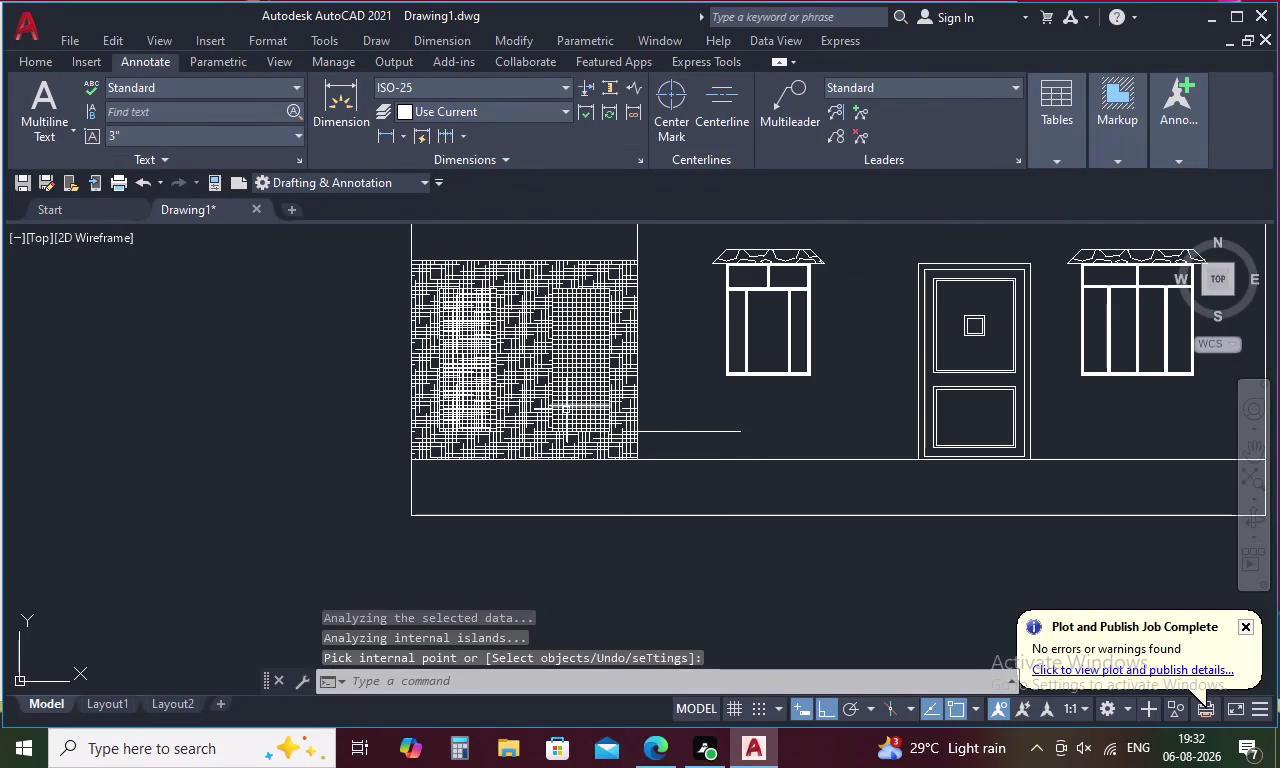
click(546, 449)
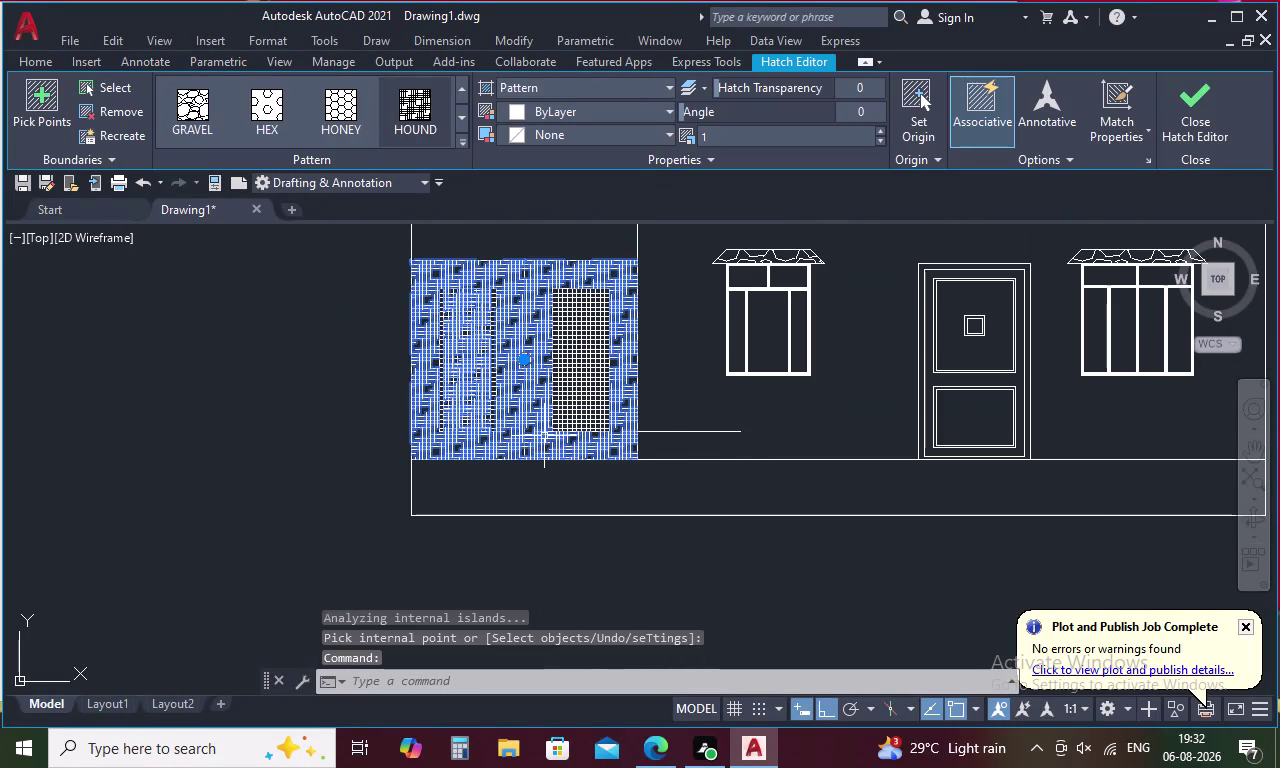
key(Delete)
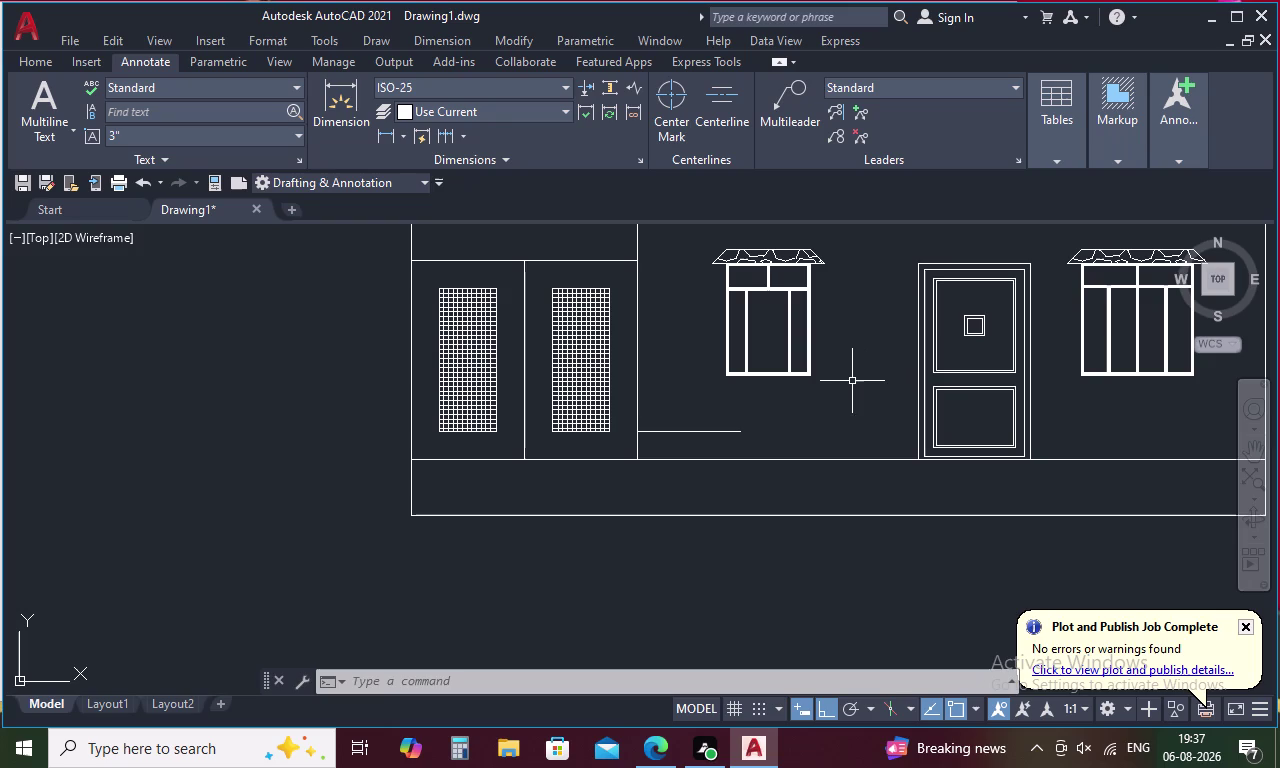
Pan the view to show the elevation's doors and roof.
middle_drag(849, 386, 835, 491)
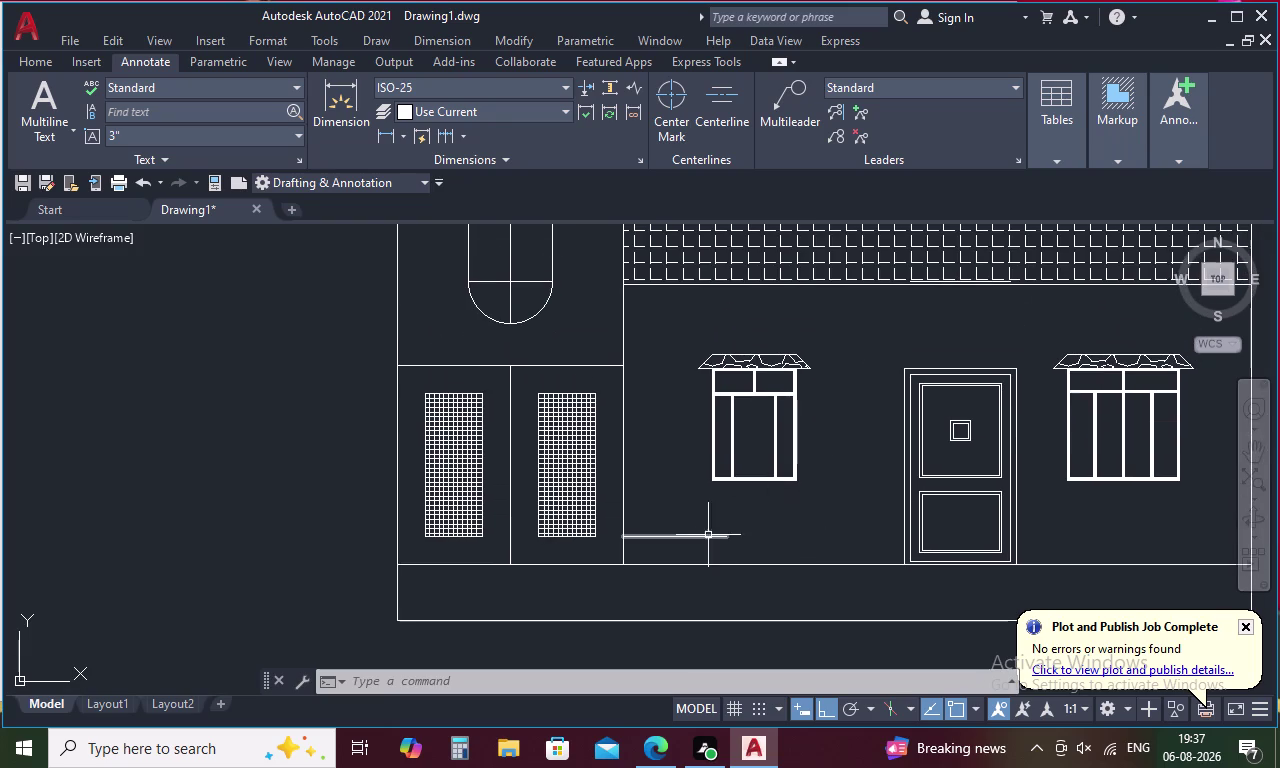
Erase the stray short horizontal line beside the doors.
click(691, 536)
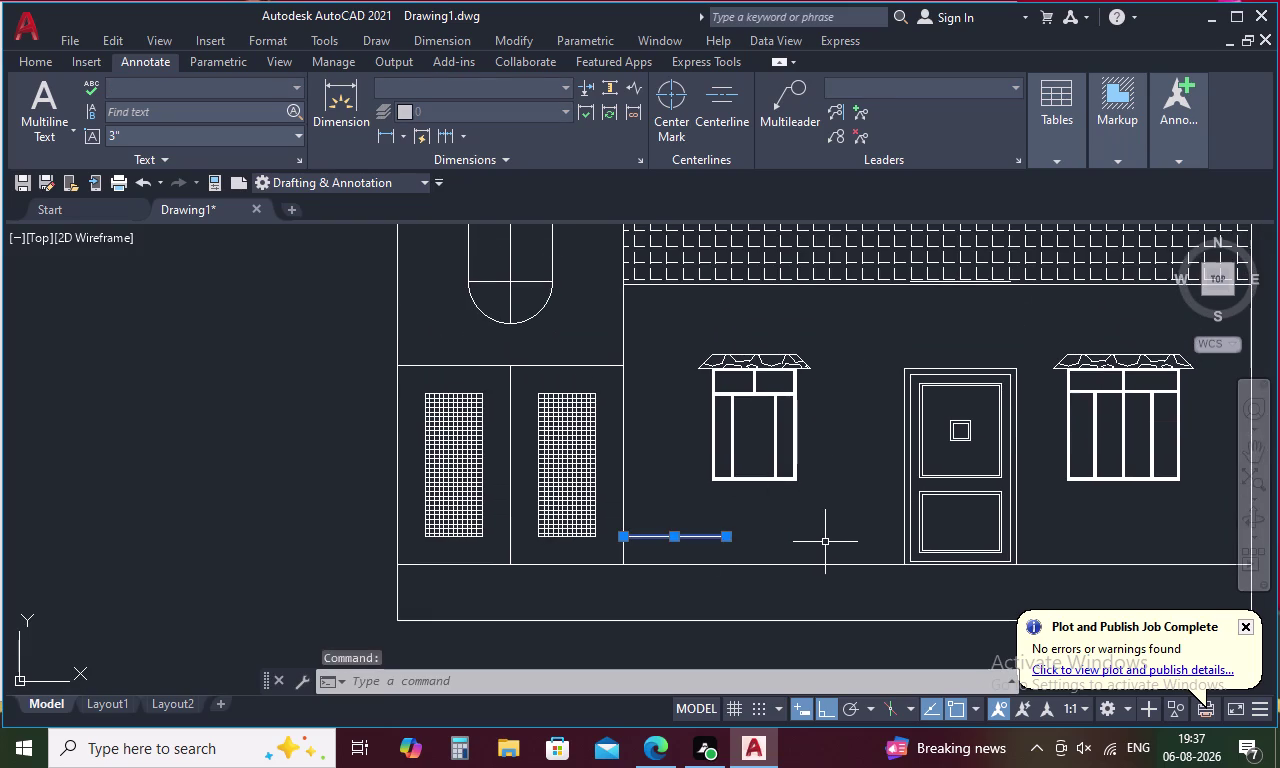
key(Delete)
scroll(down, 3)
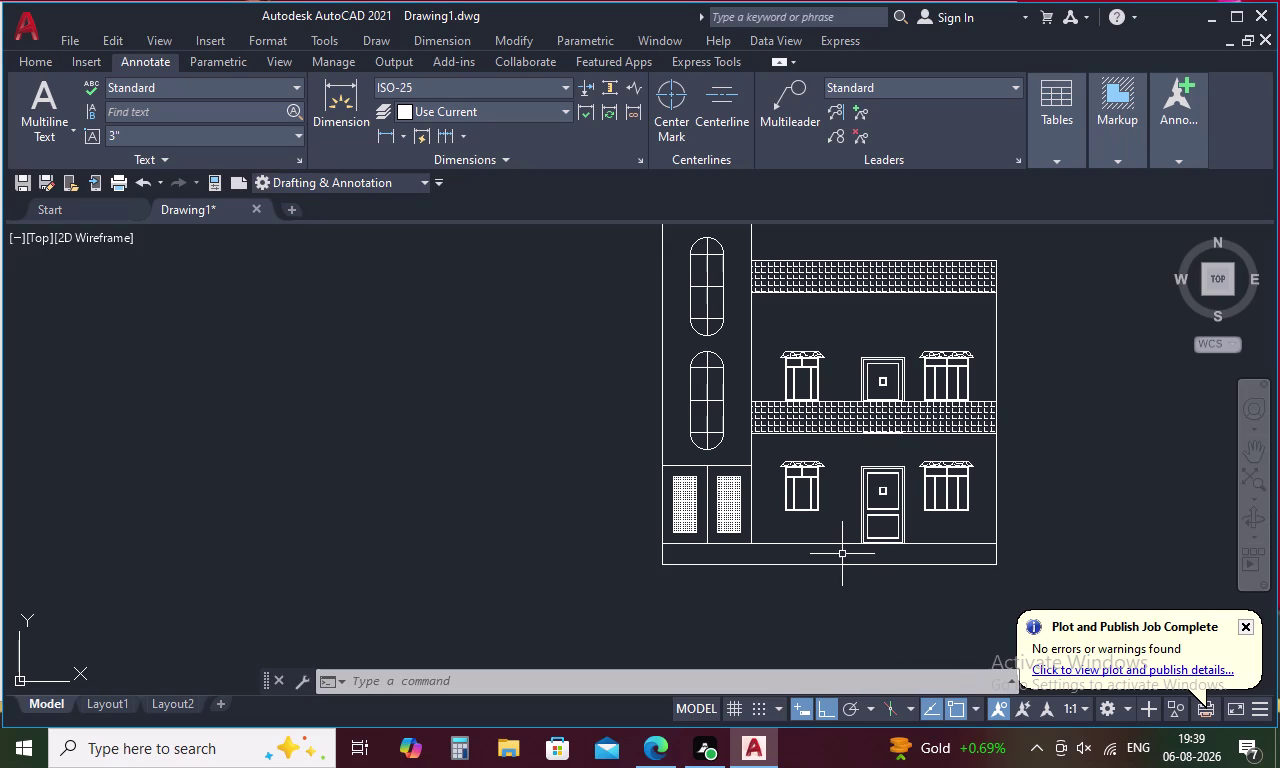
Start a new hatch with the H command.
key(Escape)
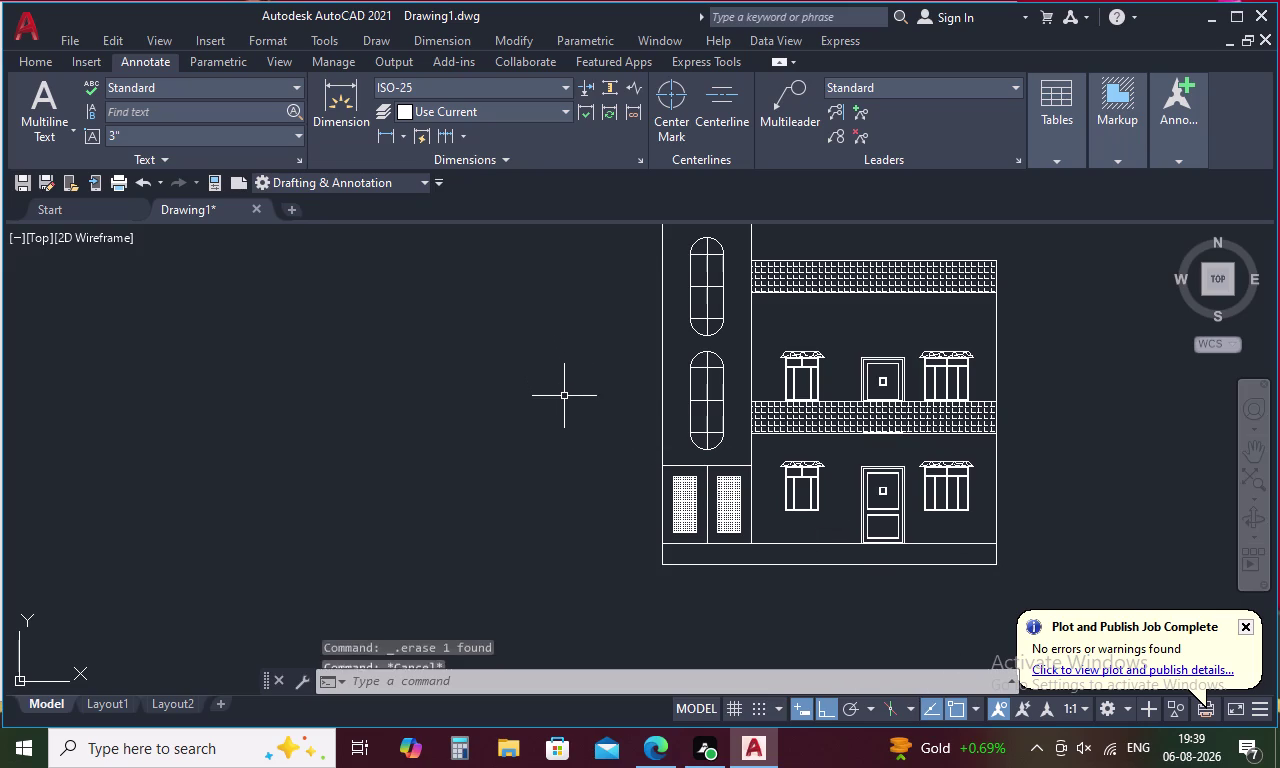
text(H)
key(space)
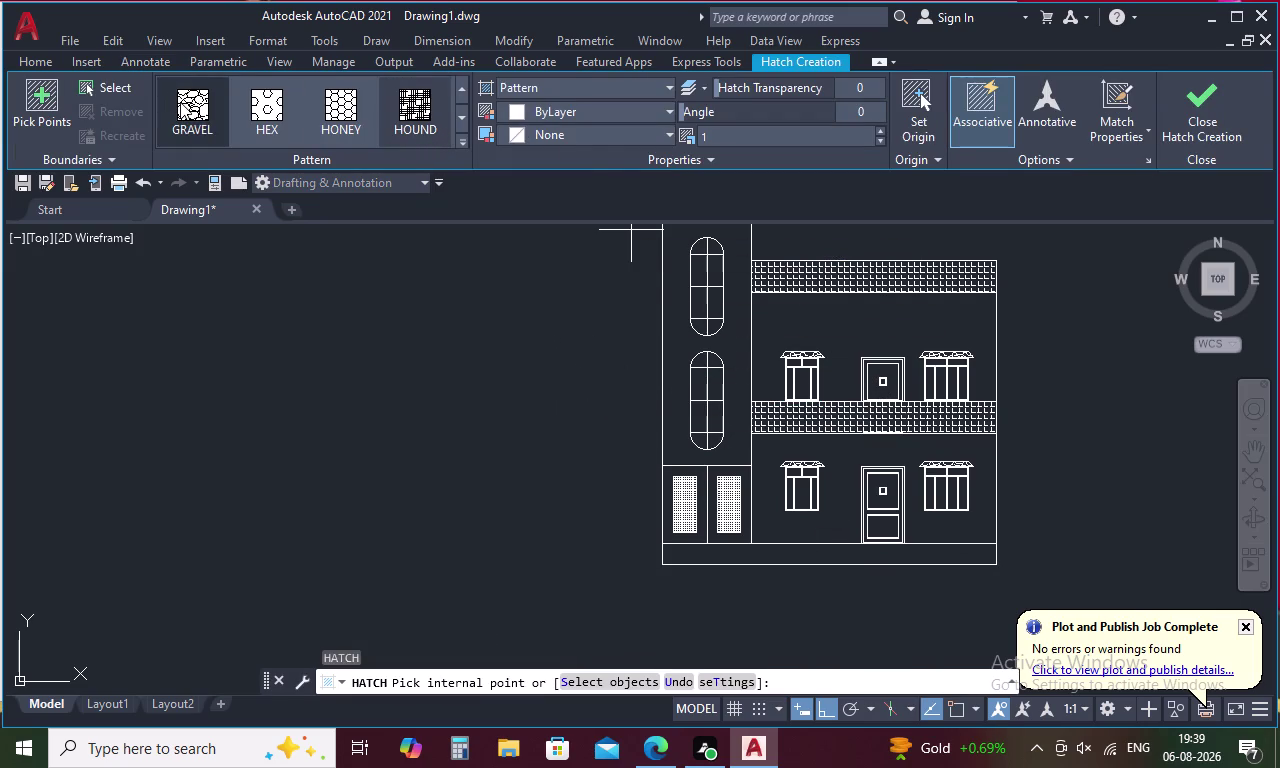
Fill both tall lower-left elevation panels with the HOUND hatch pattern.
click(340, 98)
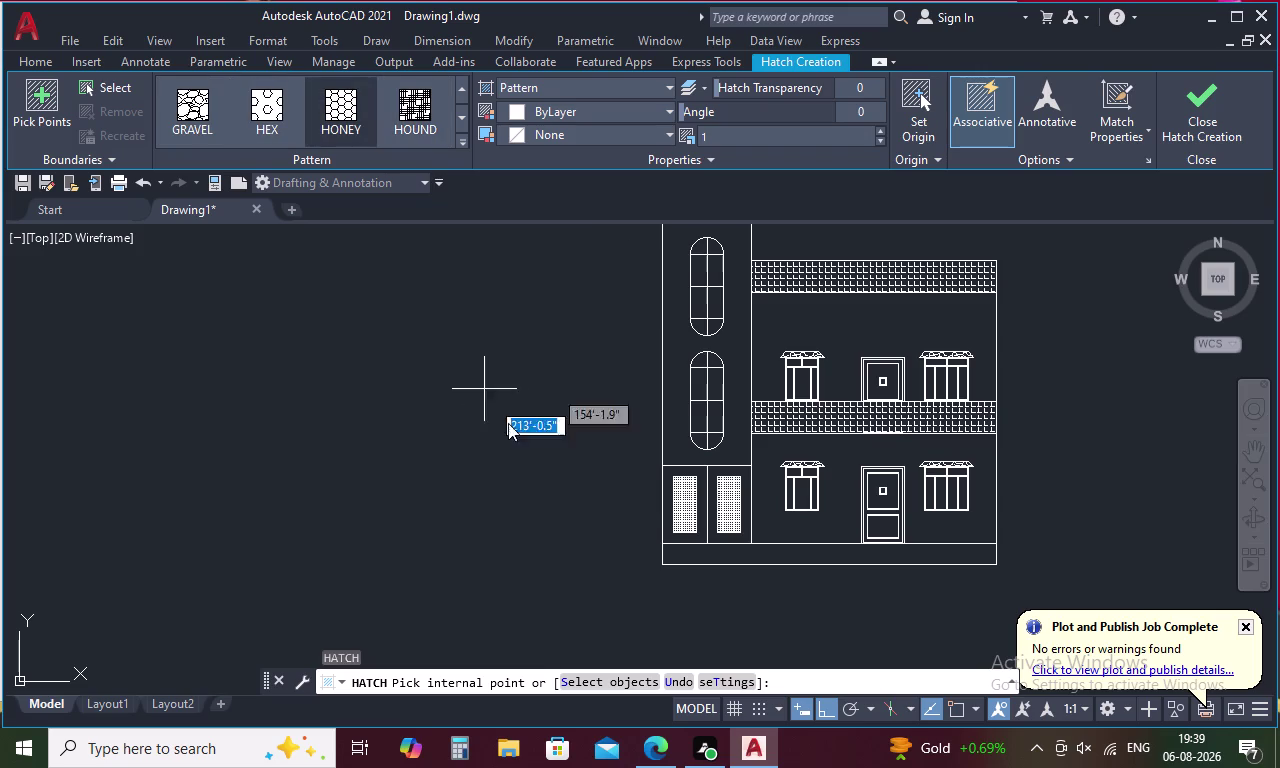
click(688, 473)
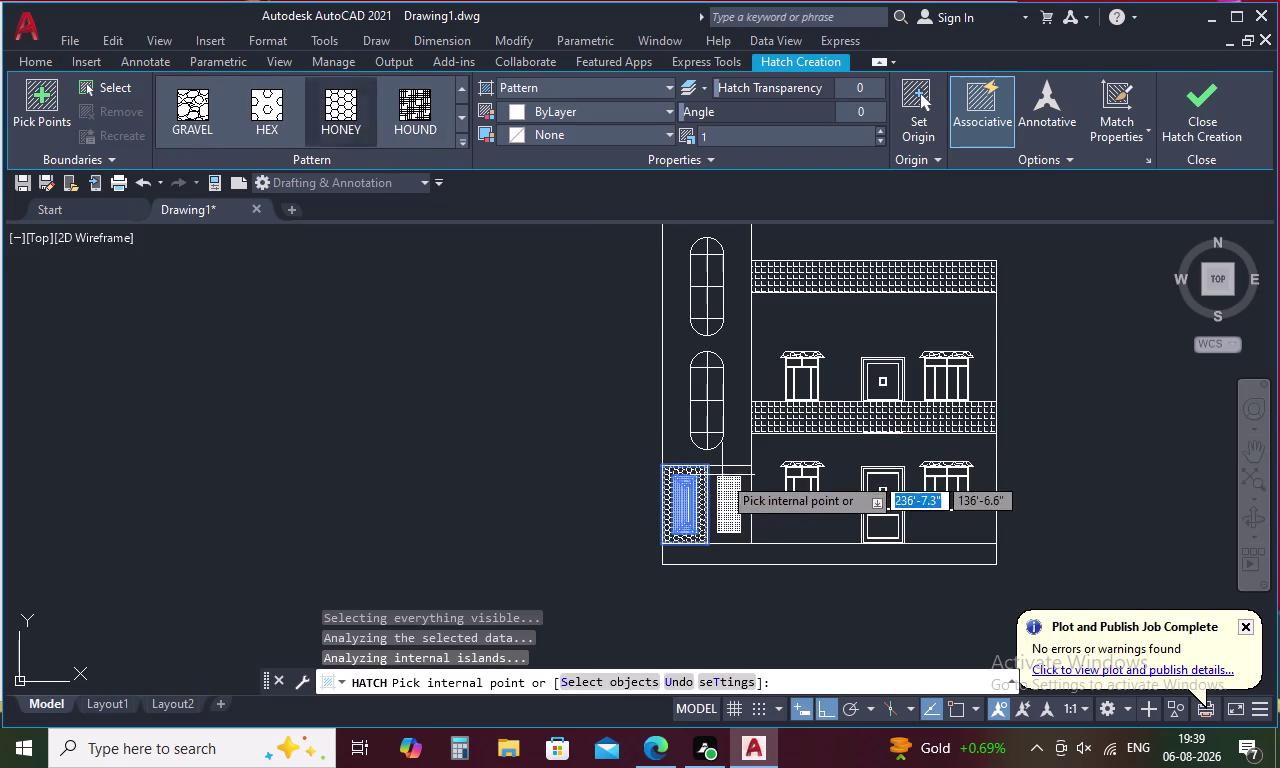
click(737, 472)
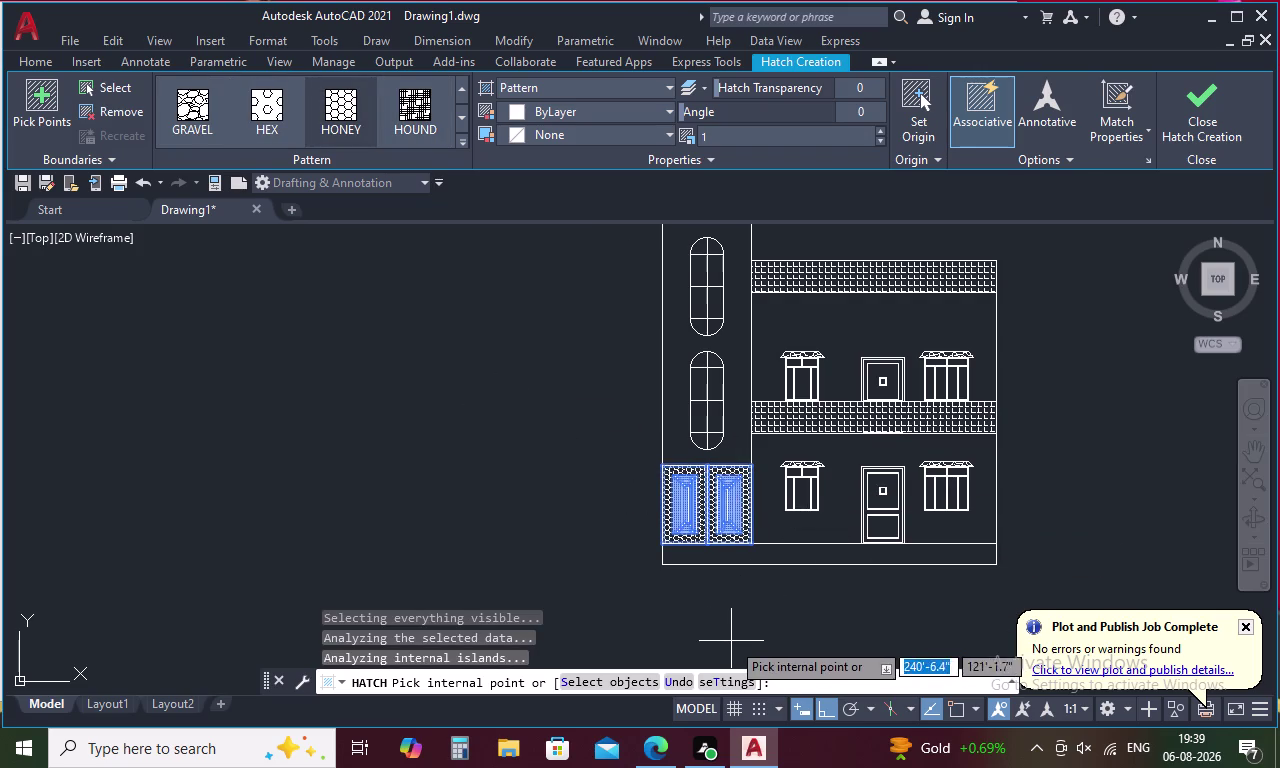
click(1195, 97)
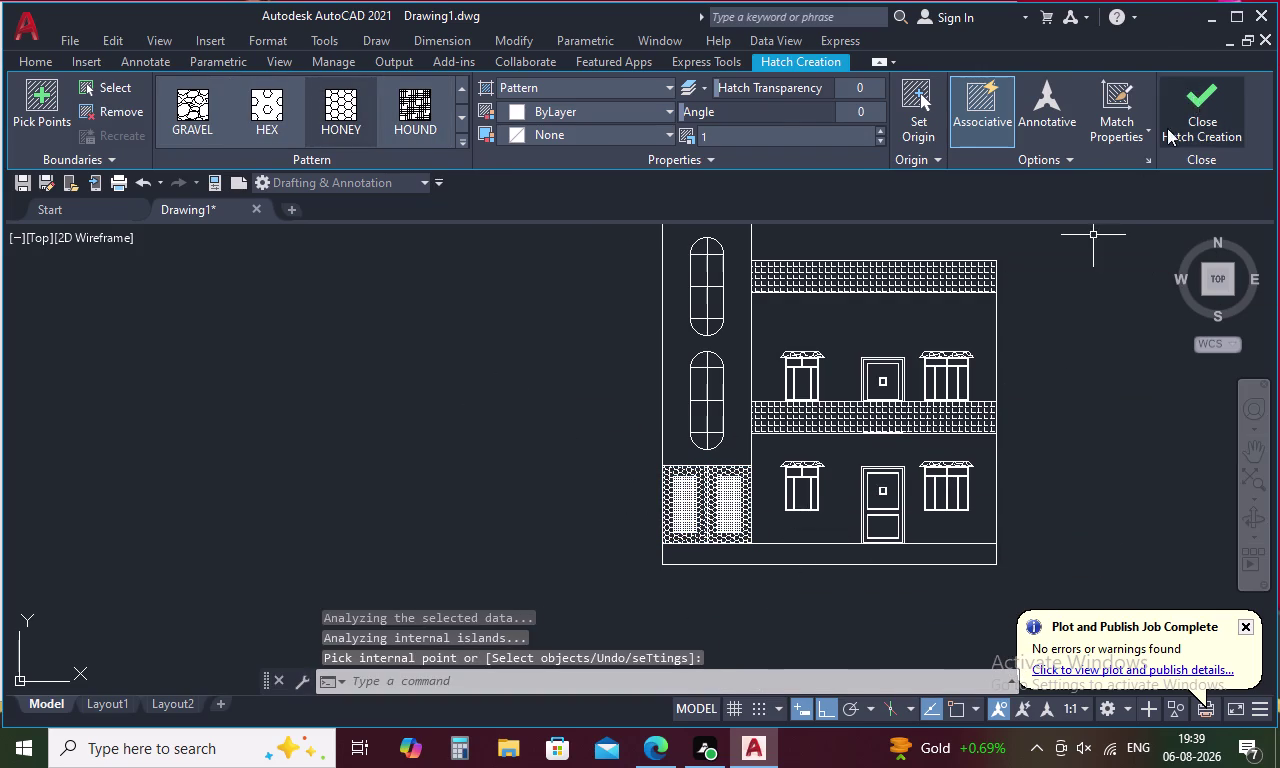
scroll(down, 3)
middle_drag(1106, 348, 1053, 424)
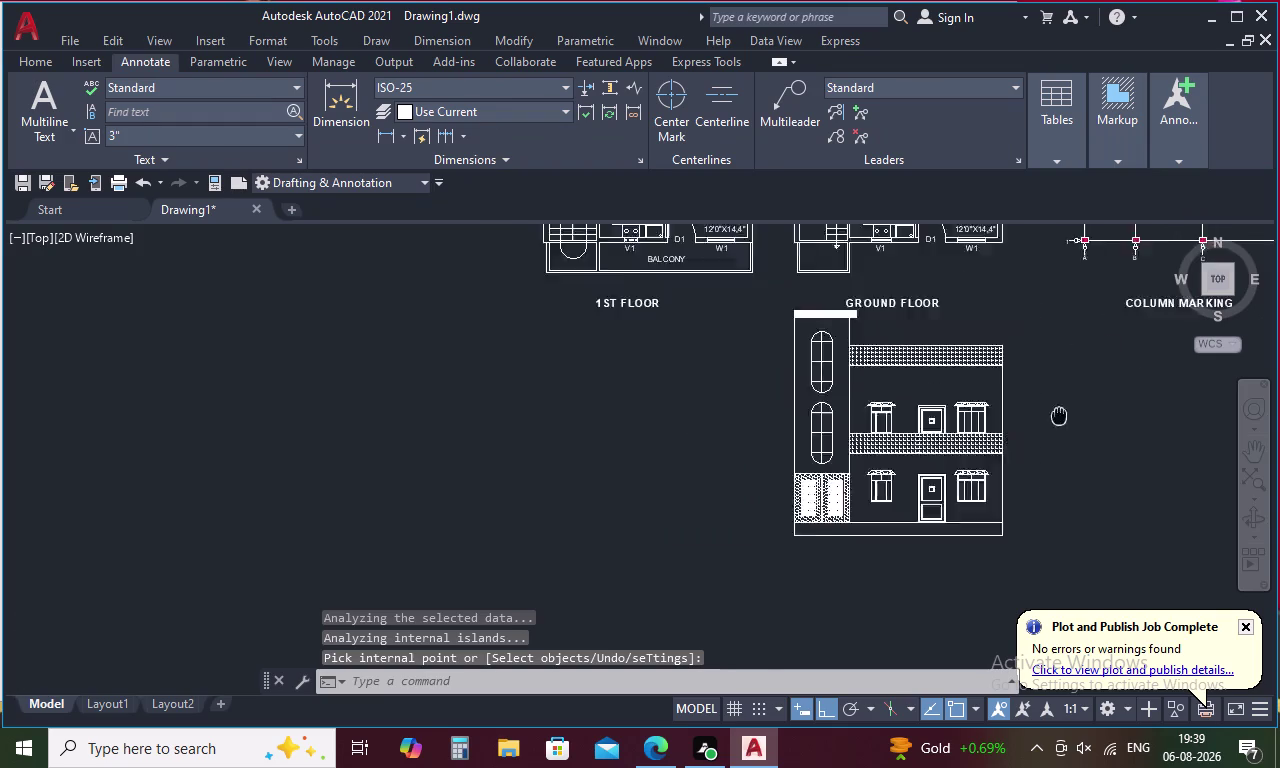
middle_drag(1053, 424, 993, 511)
middle_drag(991, 420, 820, 406)
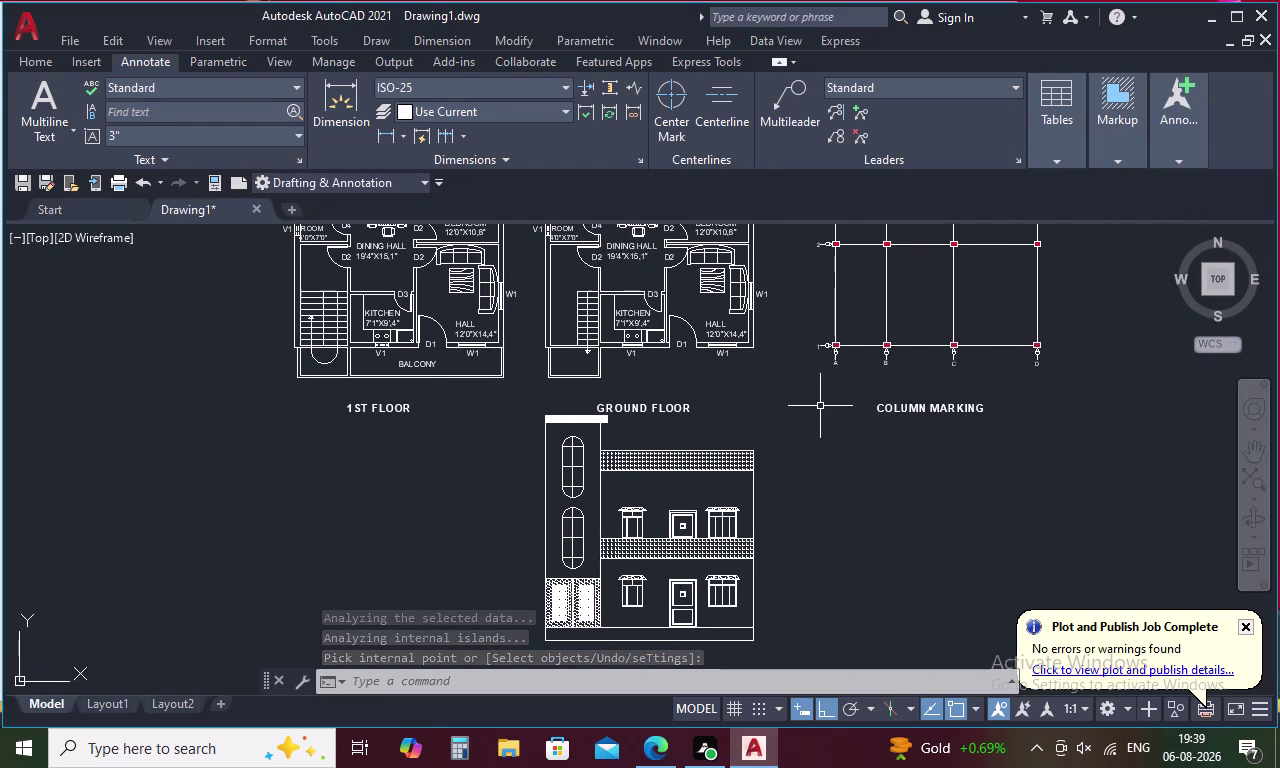
scroll(down, 3)
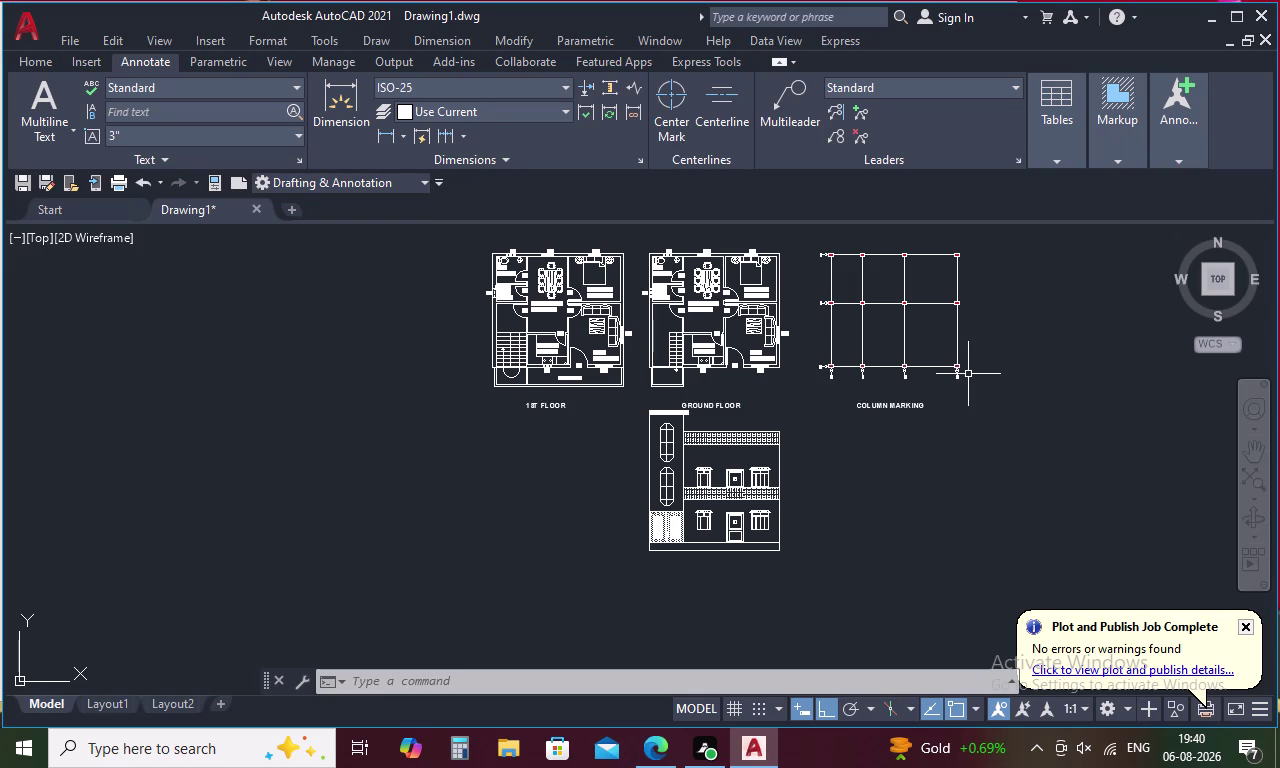
middle_drag(887, 509, 936, 651)
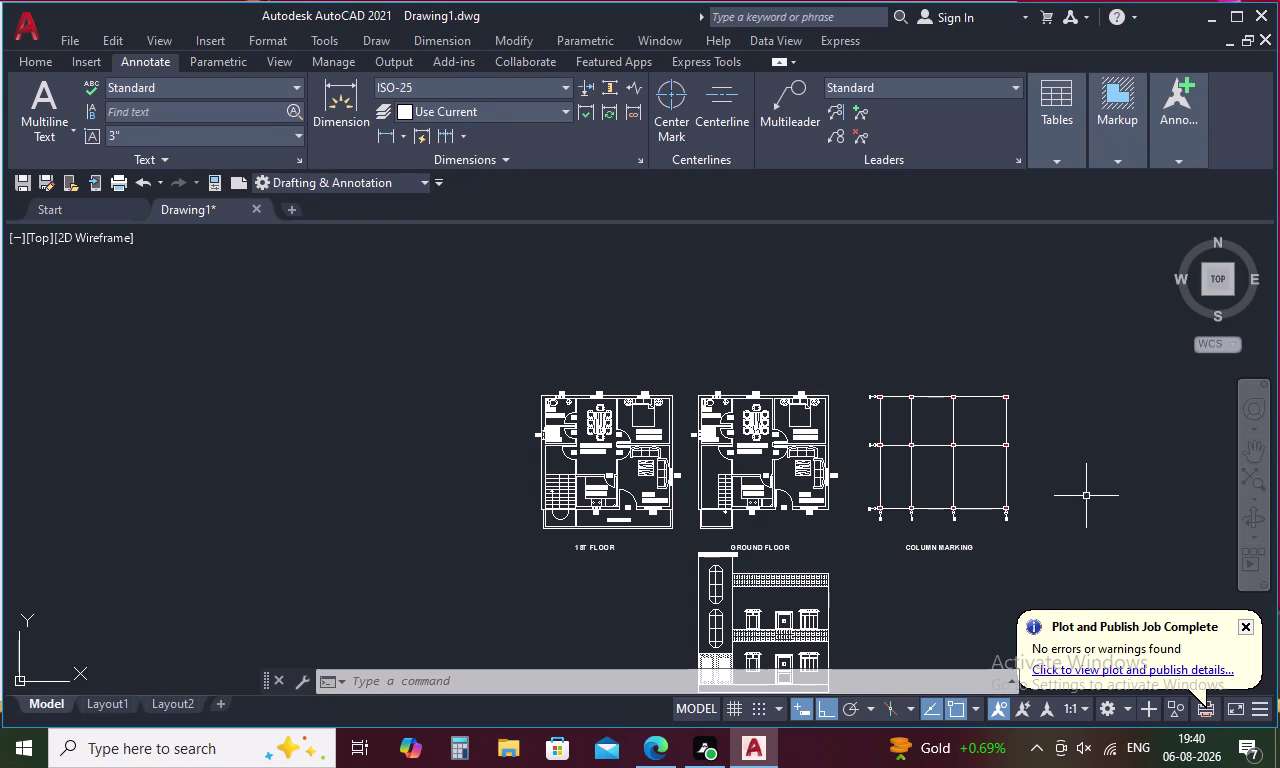
middle_drag(892, 373, 867, 279)
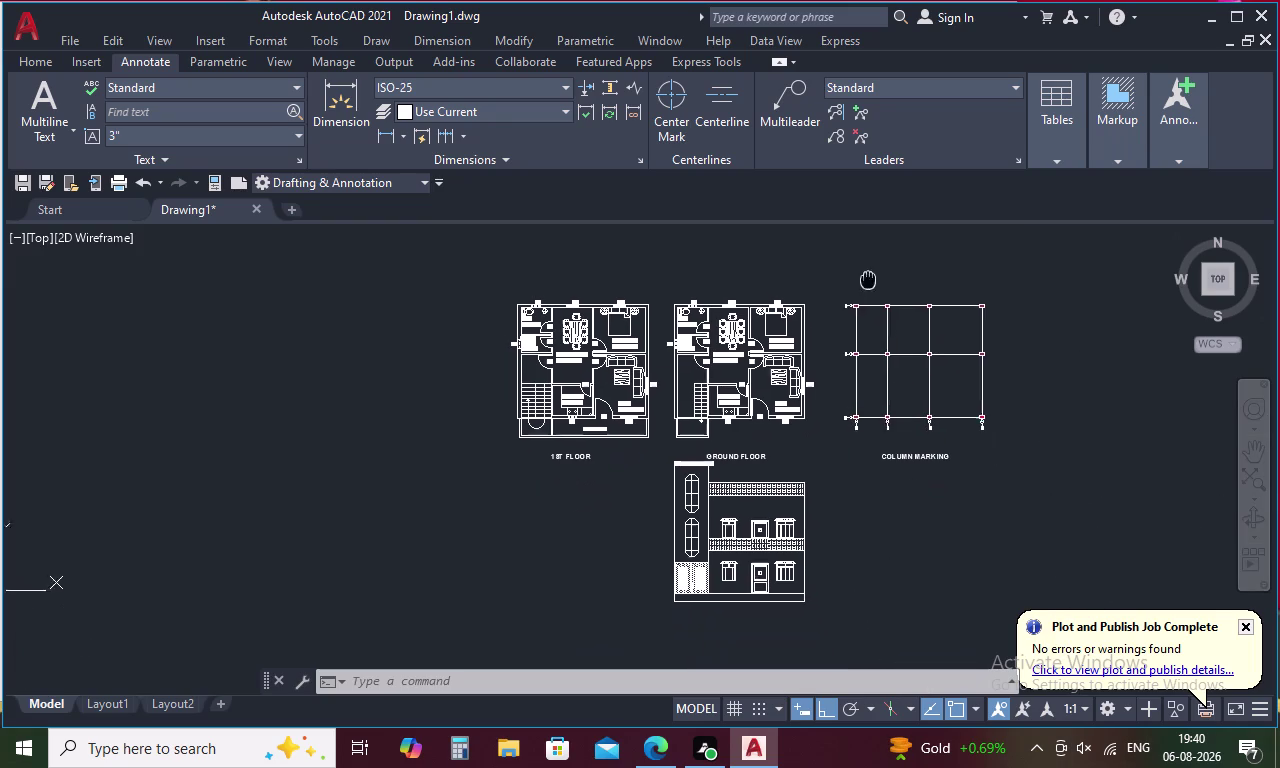
middle_drag(867, 279, 865, 274)
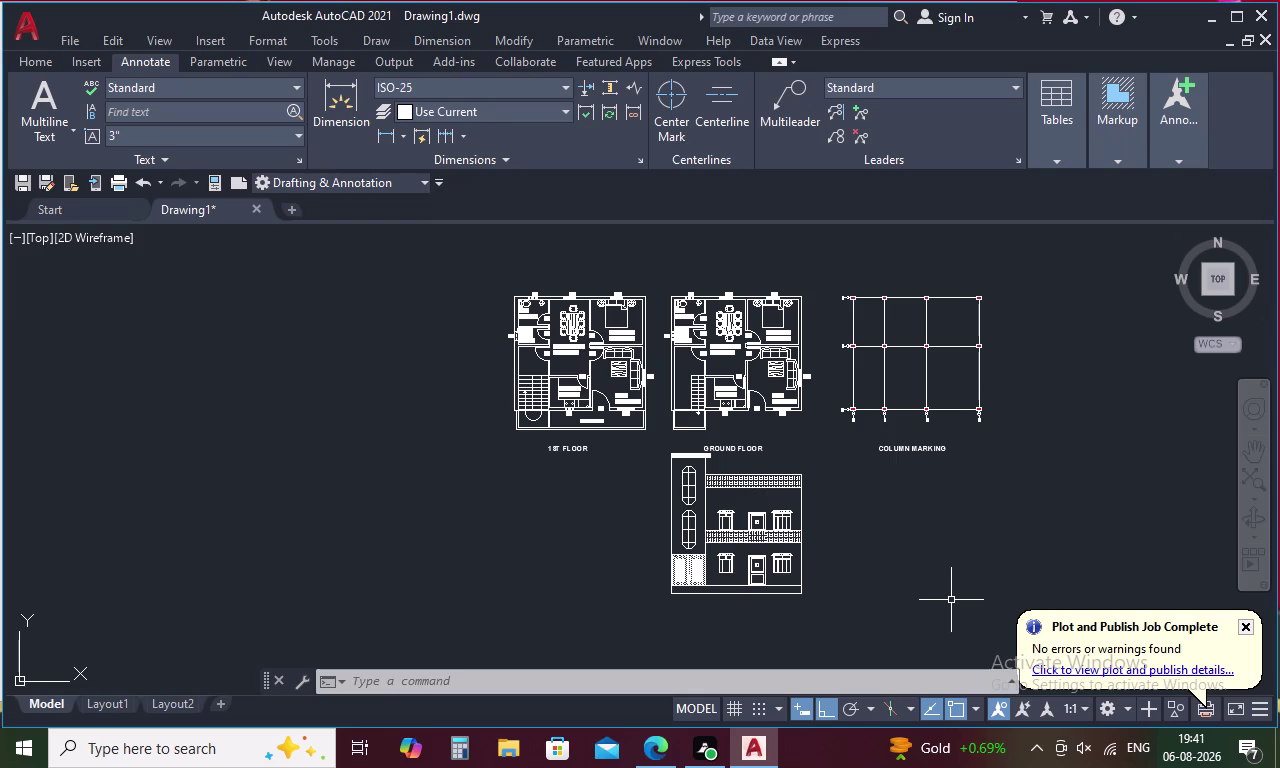
middle_drag(837, 461, 852, 506)
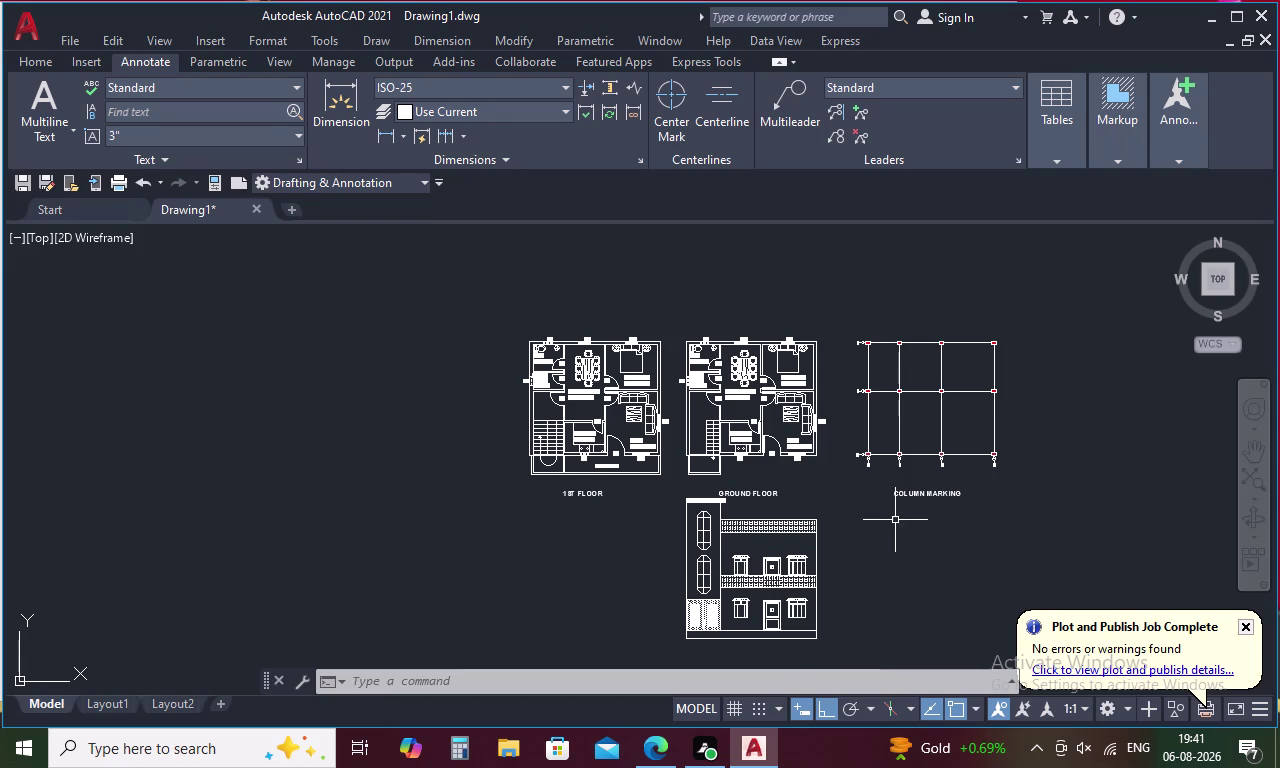
middle_drag(948, 543, 922, 441)
middle_drag(867, 479, 866, 528)
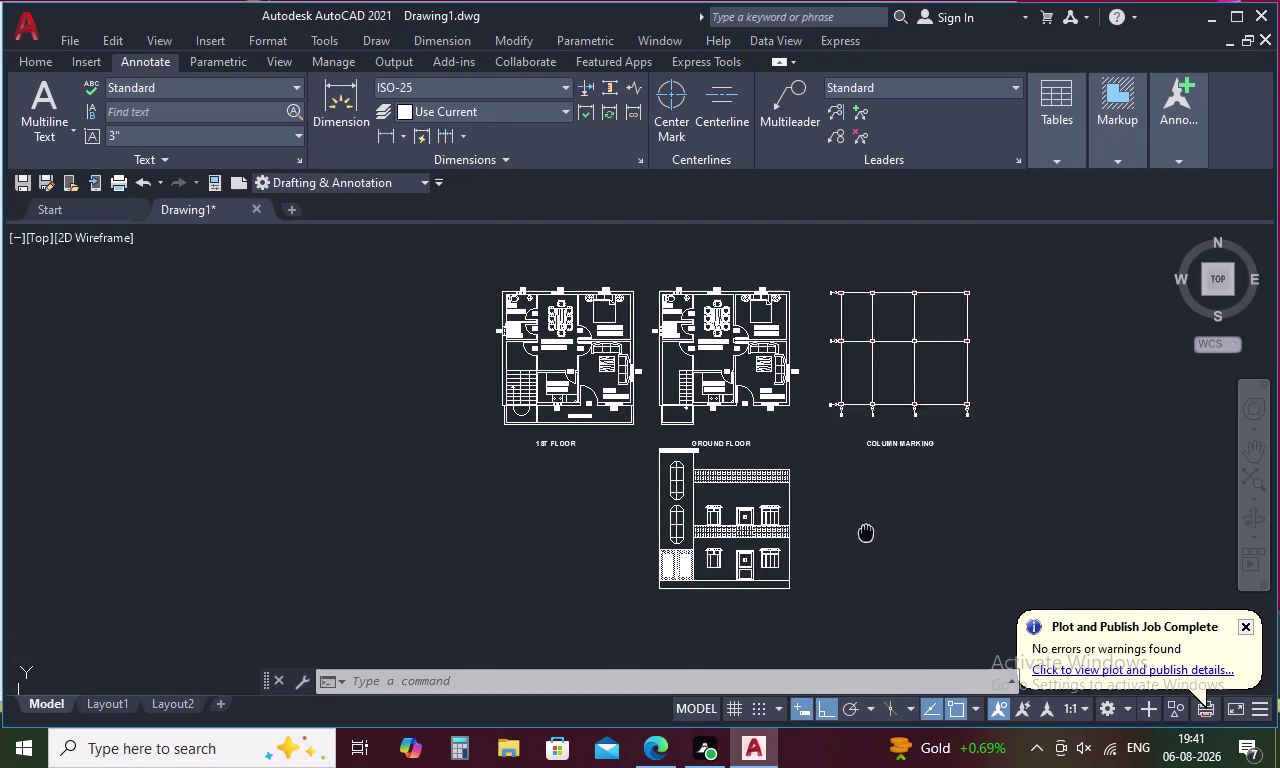
middle_drag(866, 528, 864, 564)
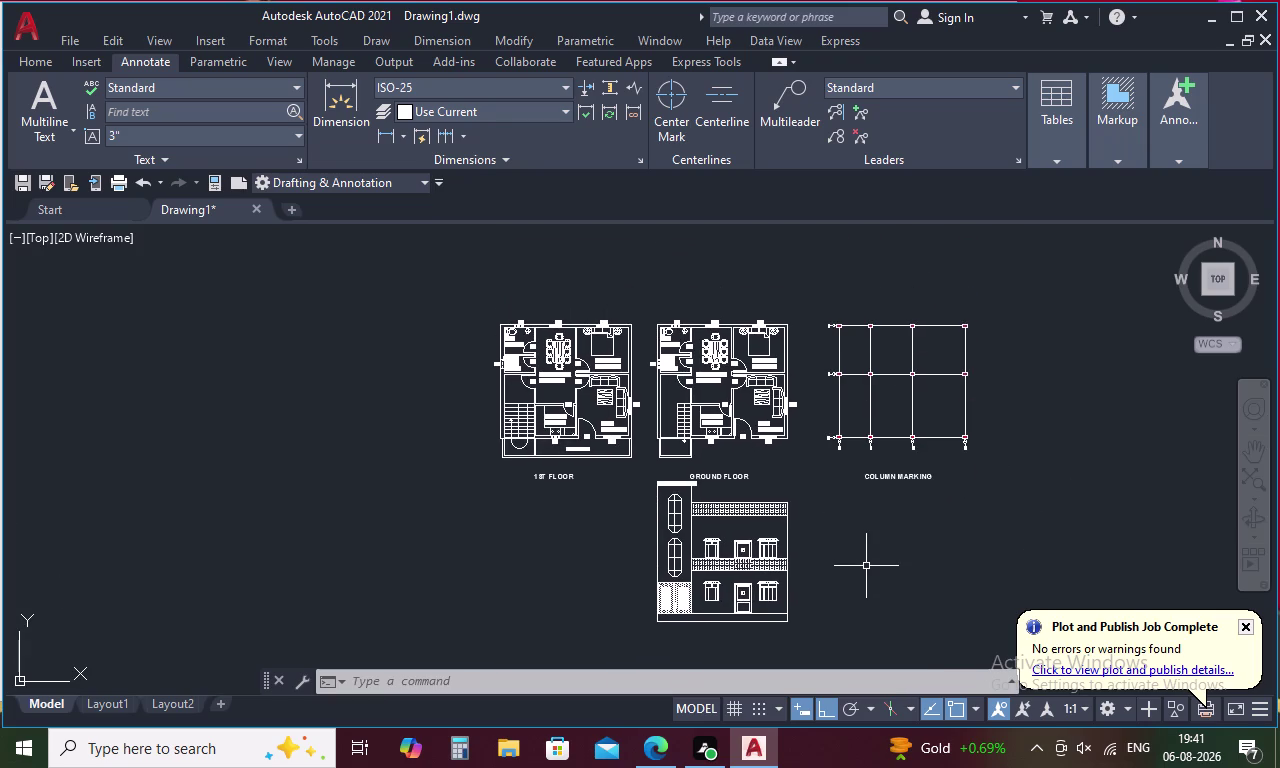
scroll(up, 3)
scroll(down, 3)
scroll(up, 3)
middle_drag(776, 474, 790, 432)
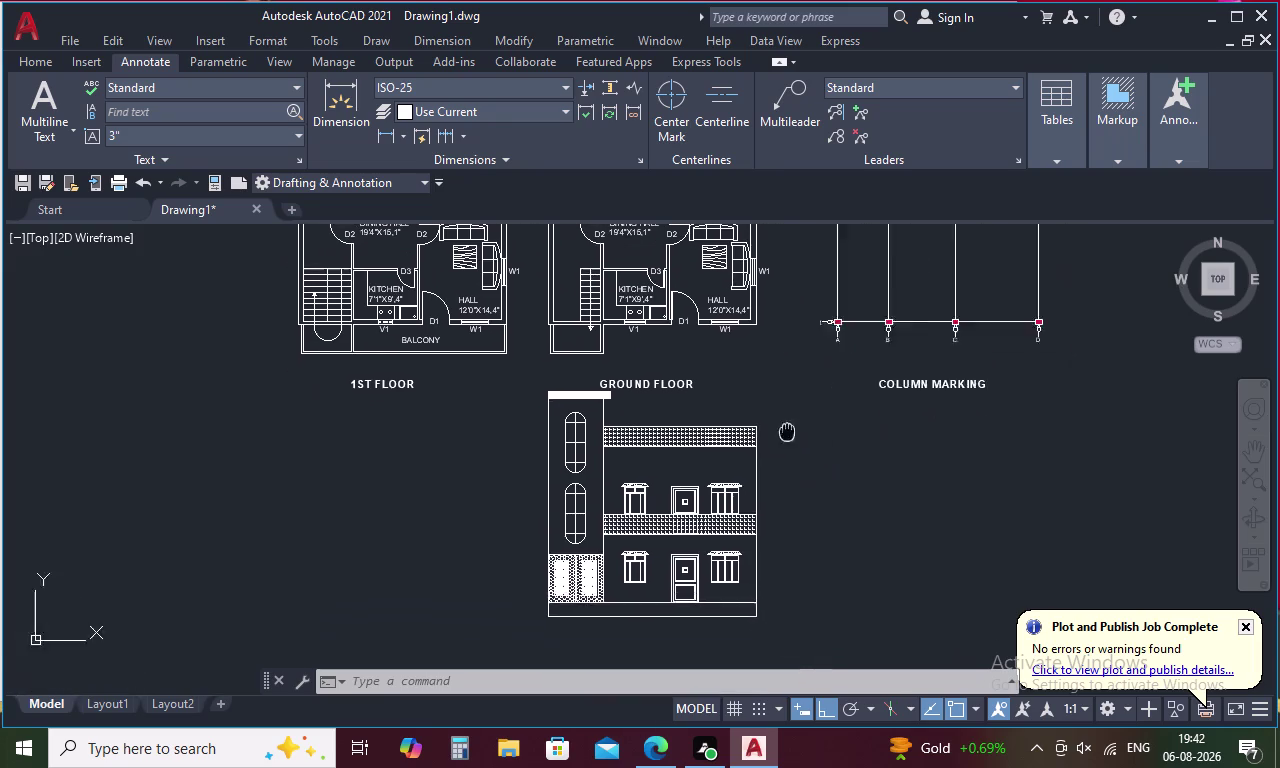
middle_drag(790, 432, 868, 419)
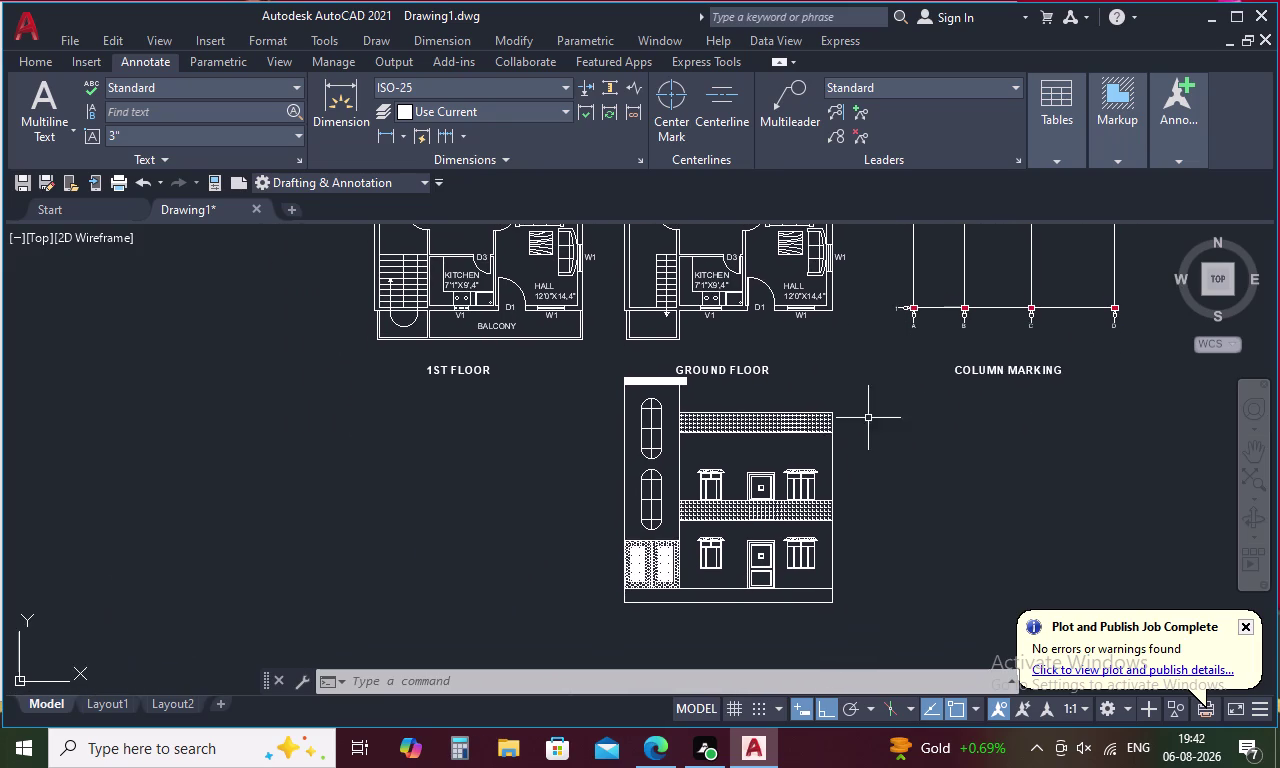
click(744, 370)
key(ctrl+c)
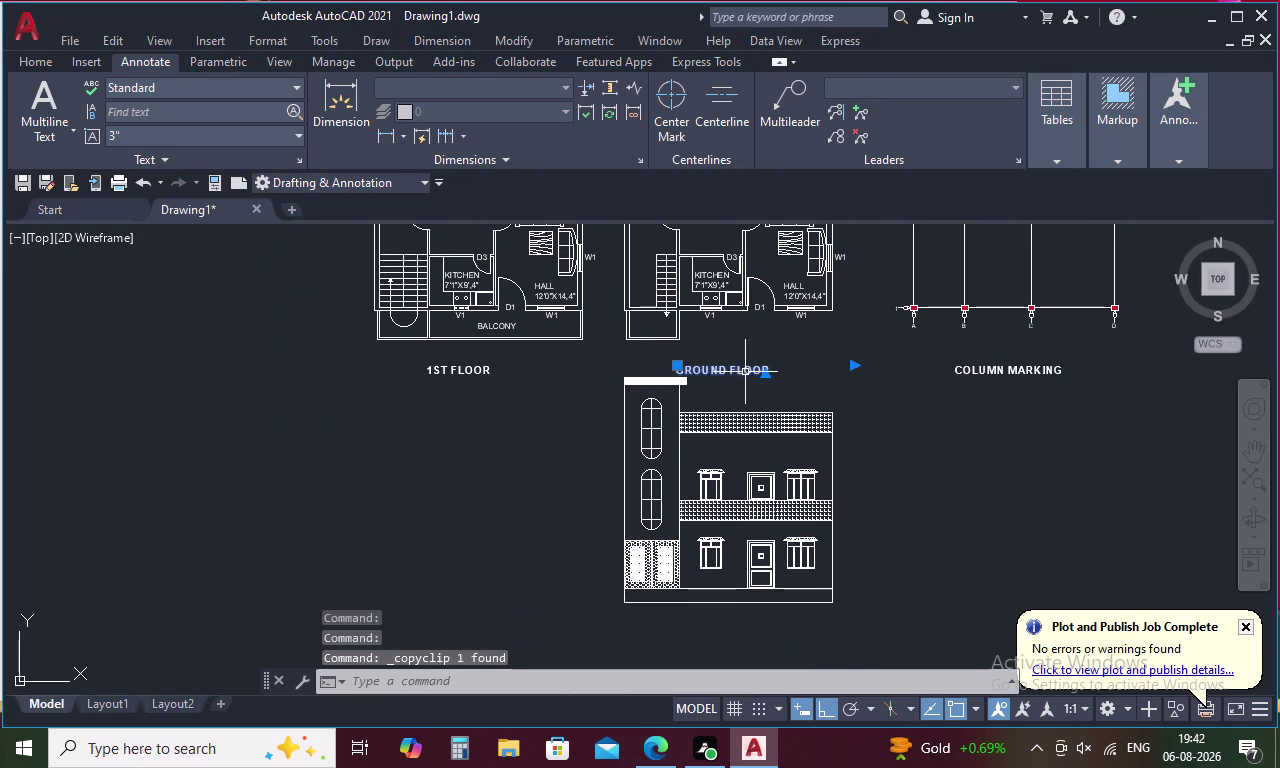
key(ctrl+v)
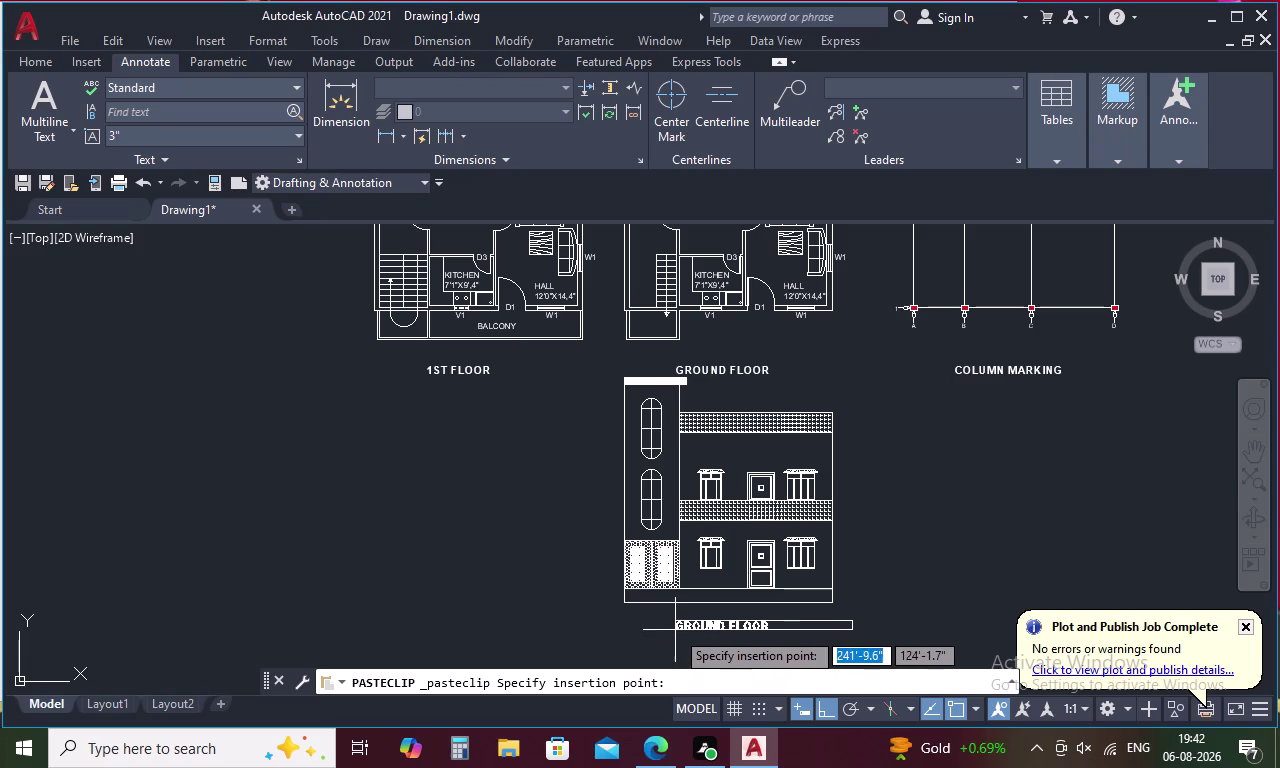
click(675, 630)
double_click(715, 620)
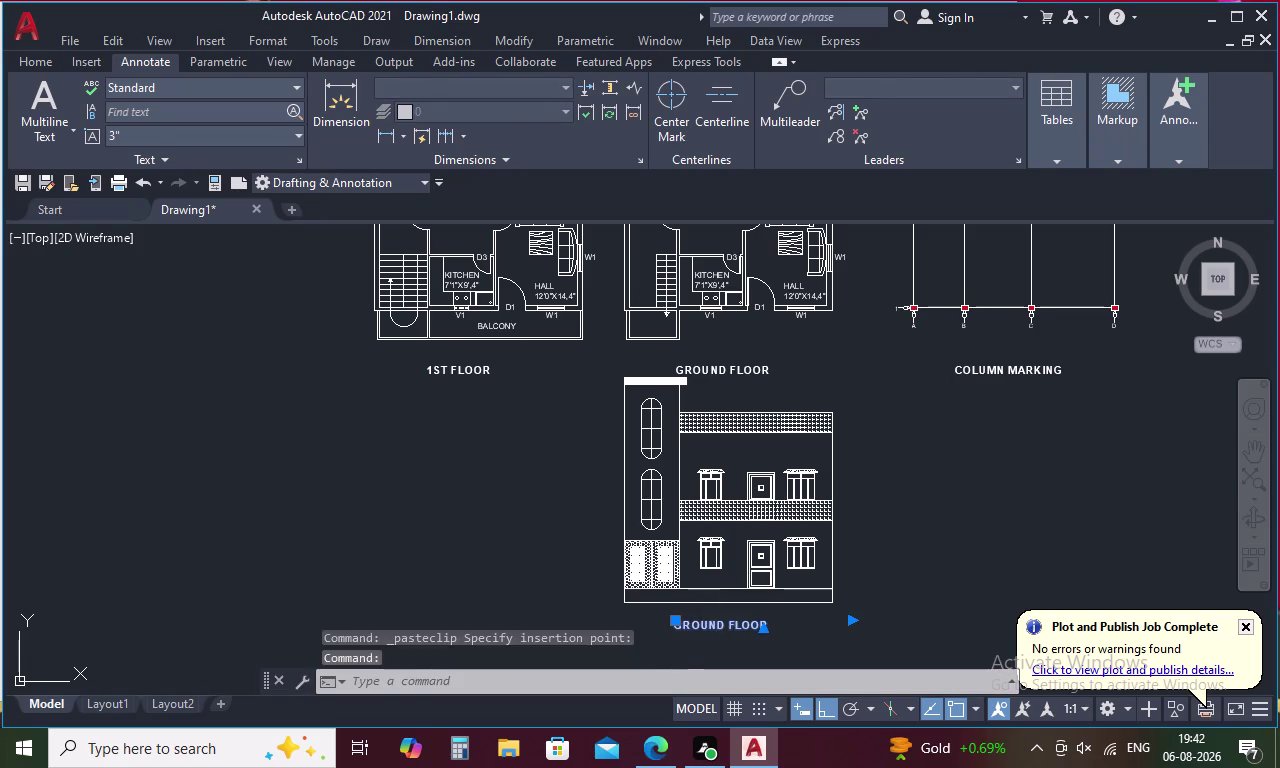
click(775, 627)
key(BackSpace)
key(BackSpace)
key(BackSpace)
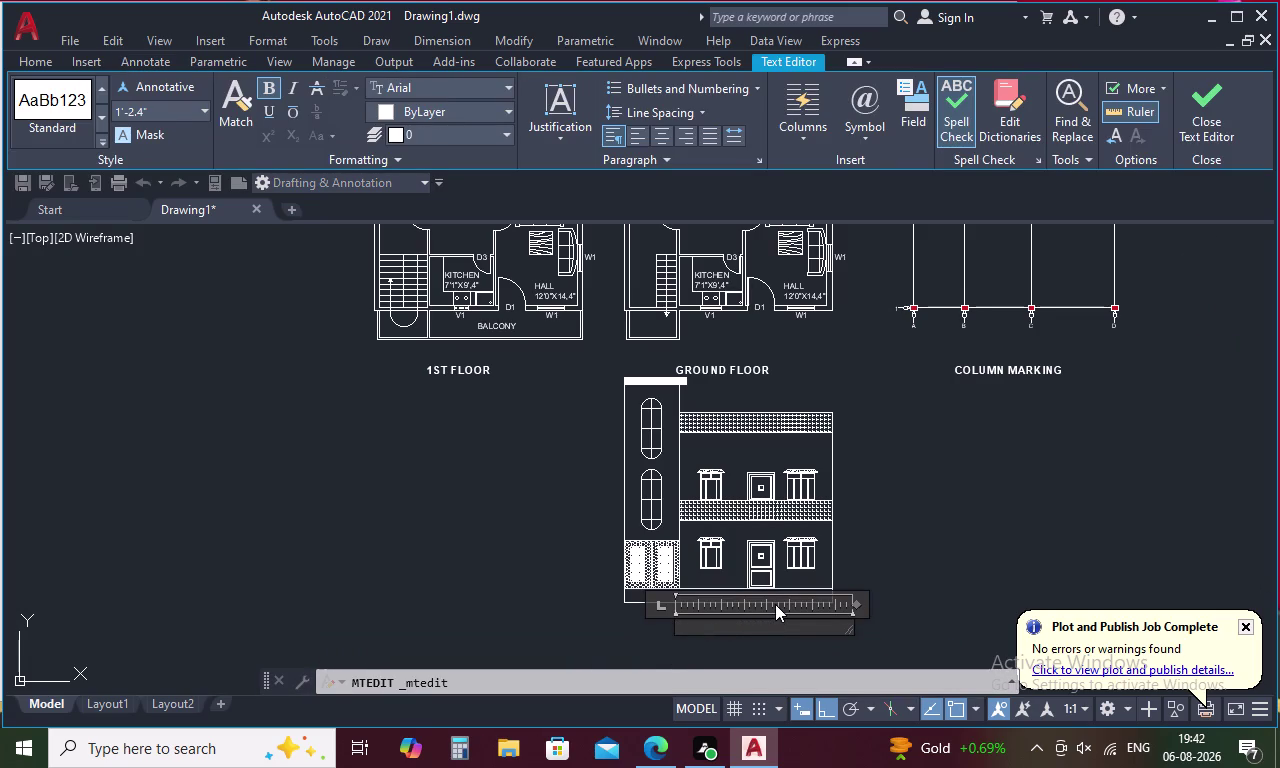
text(EL)
text(EV)
text(AT)
key(i)
text(OM)
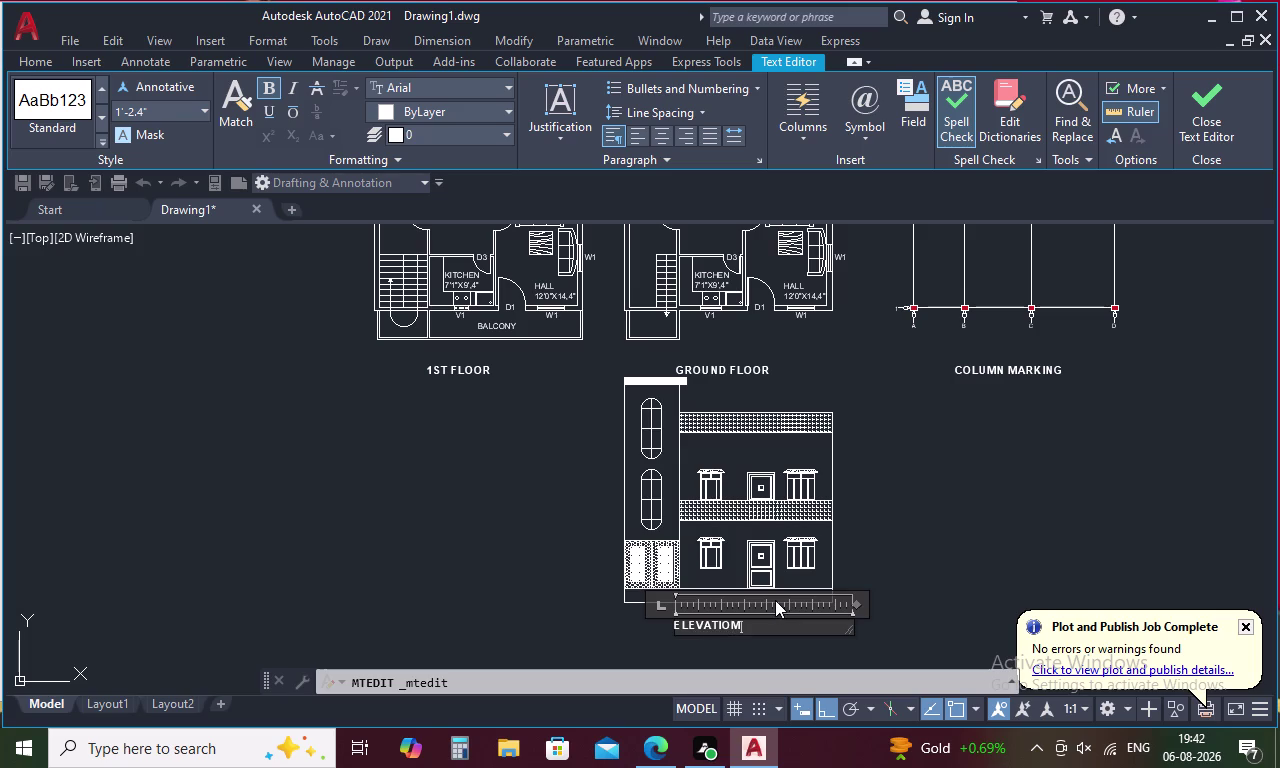
key(BackSpace)
key(n)
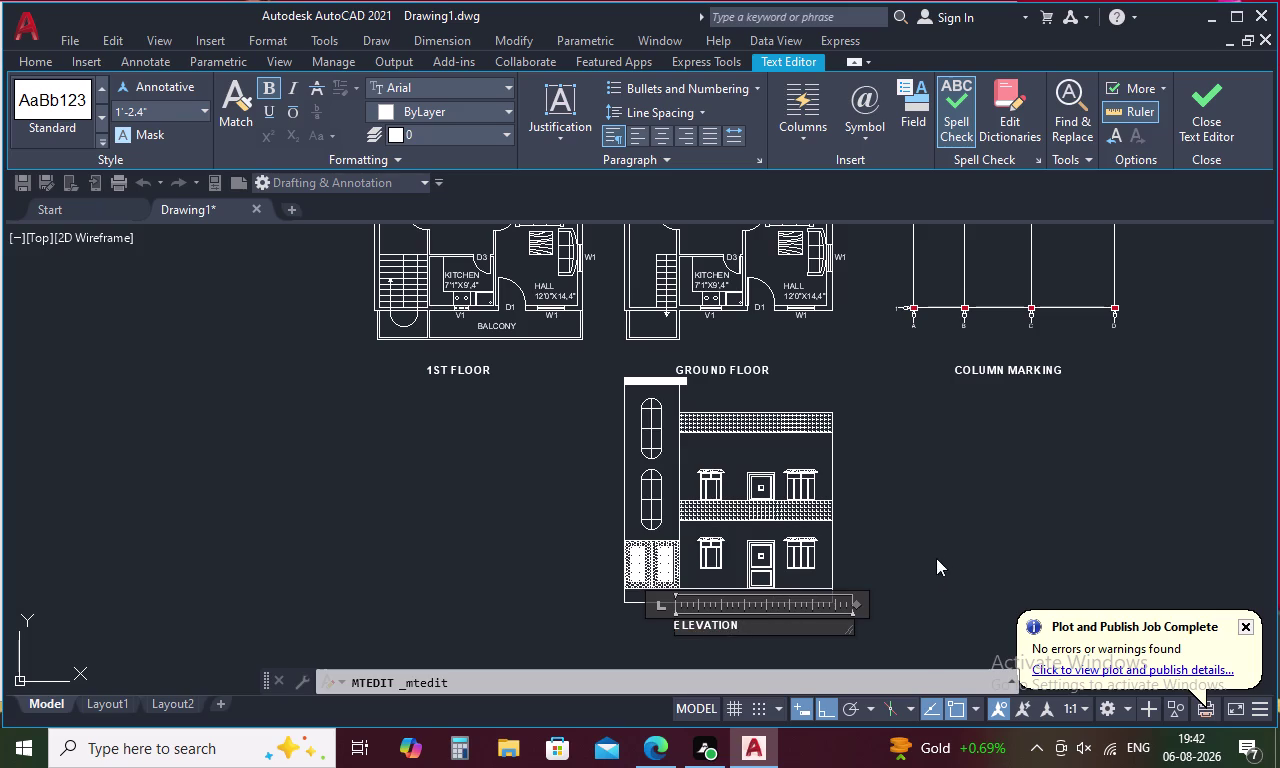
click(931, 540)
middle_drag(773, 635, 737, 562)
scroll(down, 3)
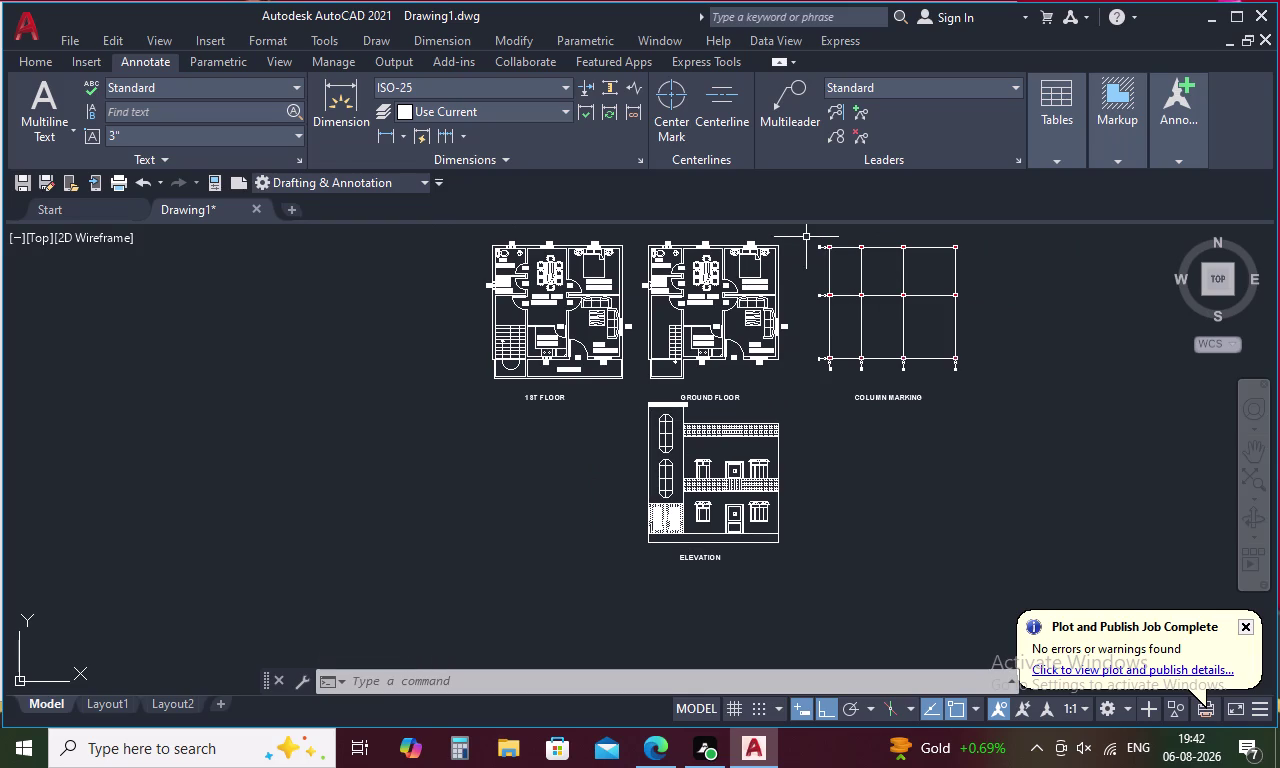
drag(806, 237, 862, 417)
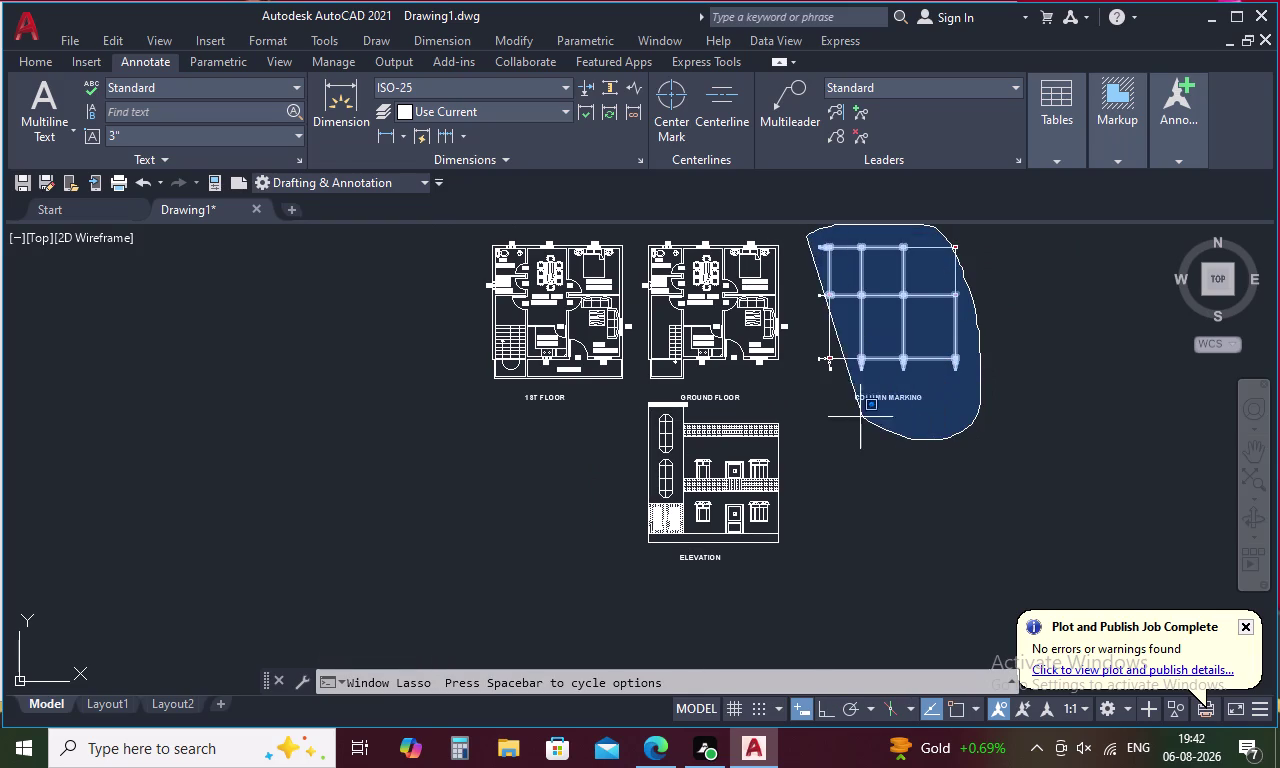
Select the column marking grid together with its title.
drag(862, 417, 812, 375)
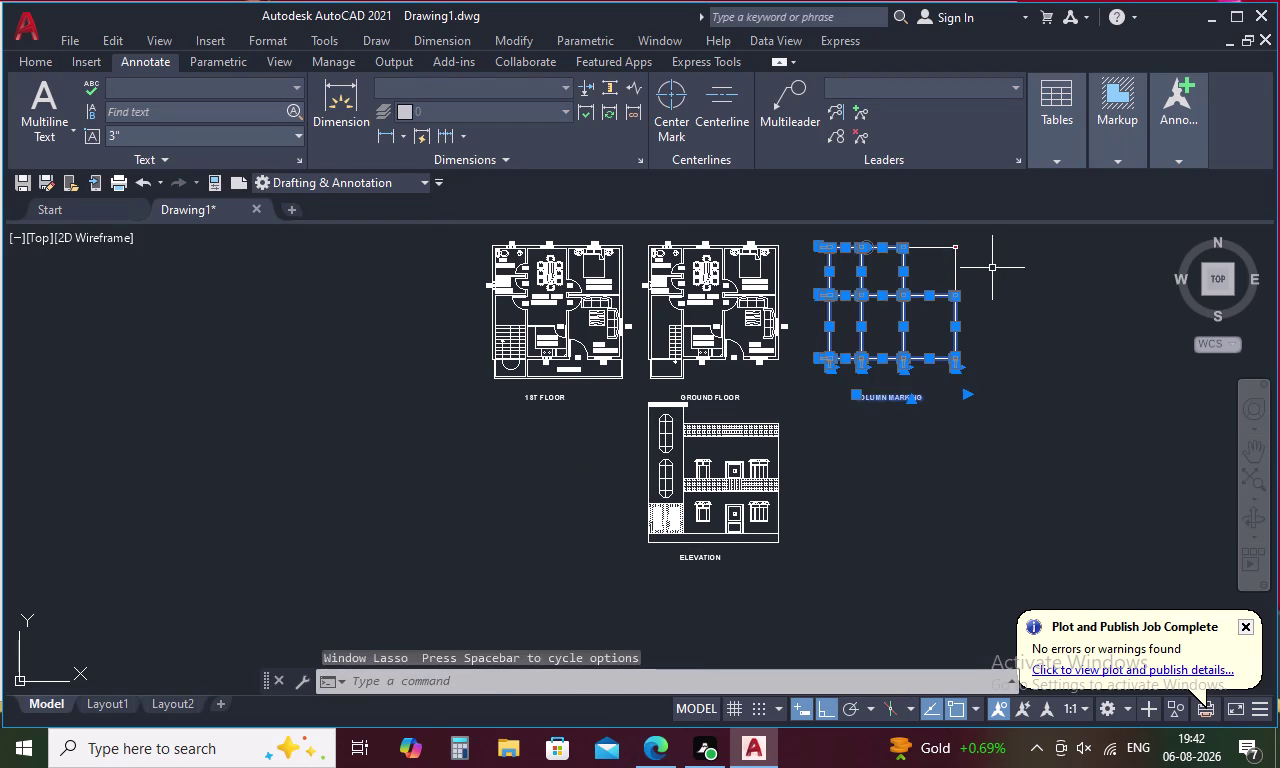
drag(993, 266, 961, 230)
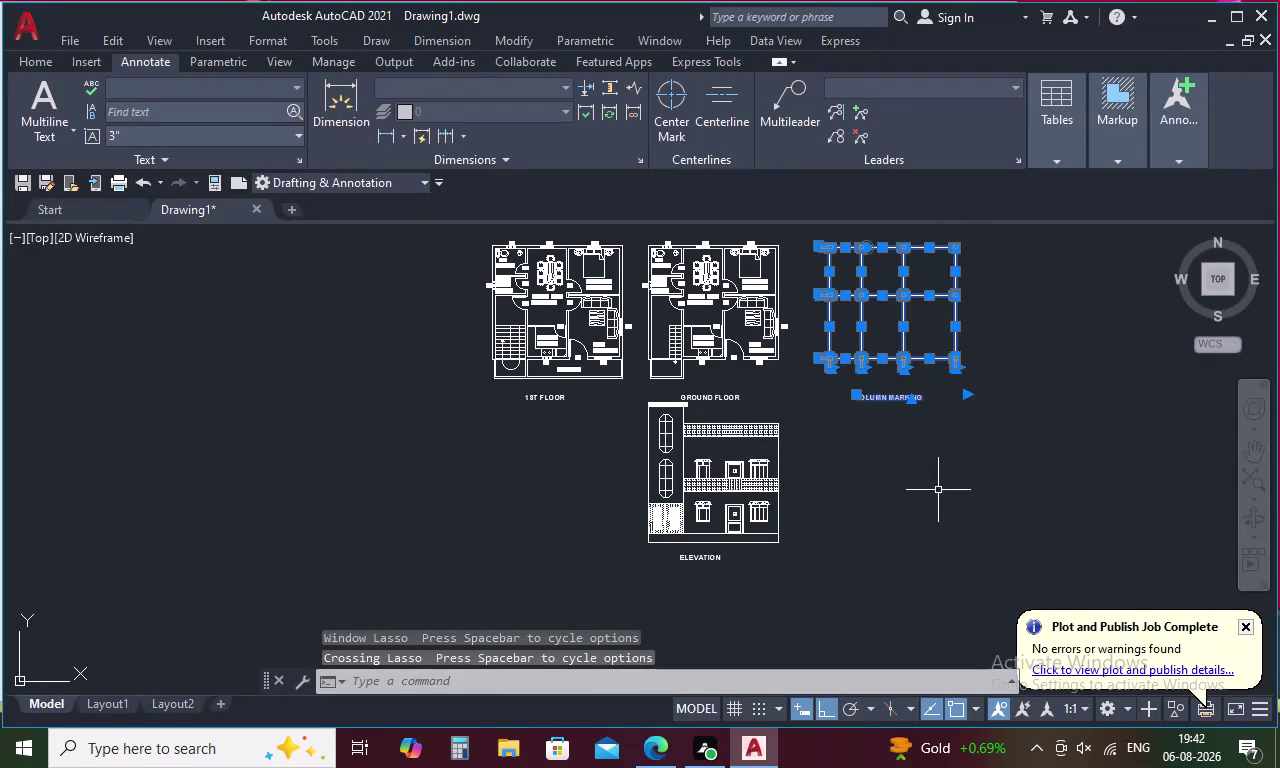
right_click(937, 493)
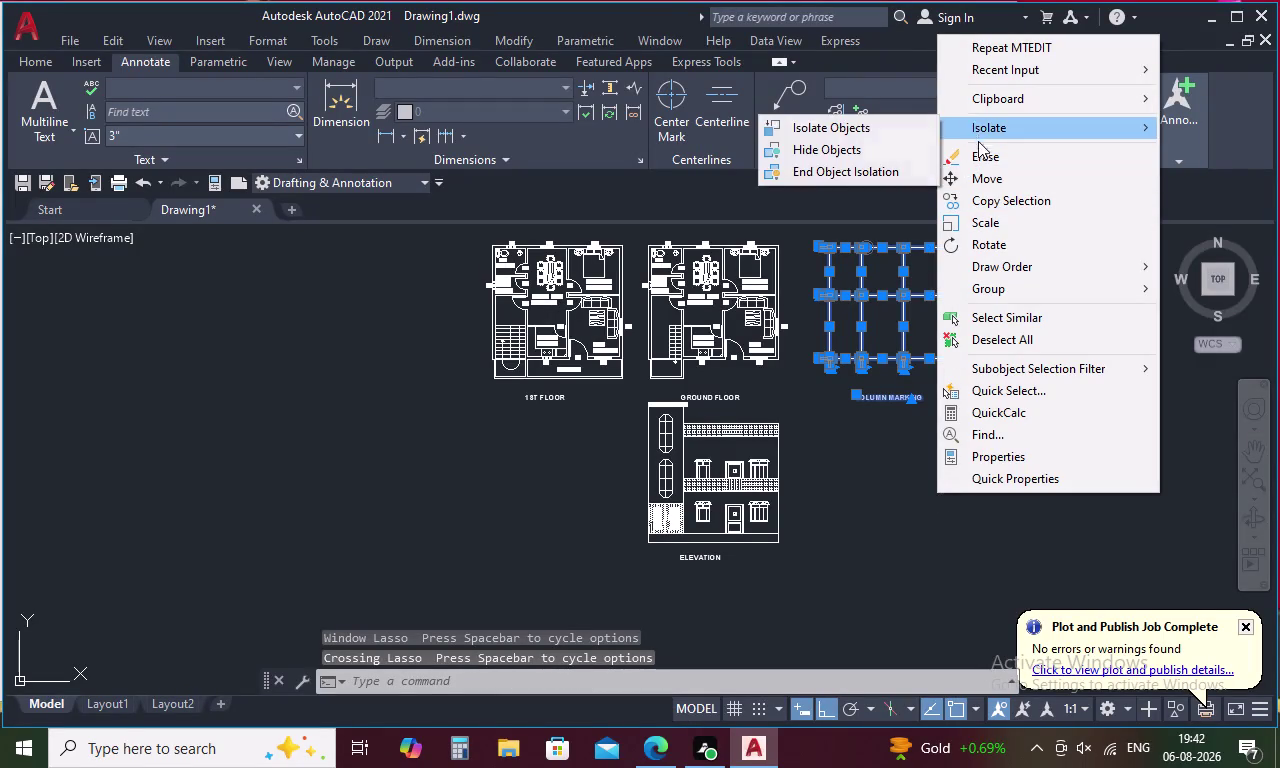
Copy the grid from its top-left corner to below the 1ST FLOOR plan, Ortho off.
click(984, 200)
scroll(up, 3)
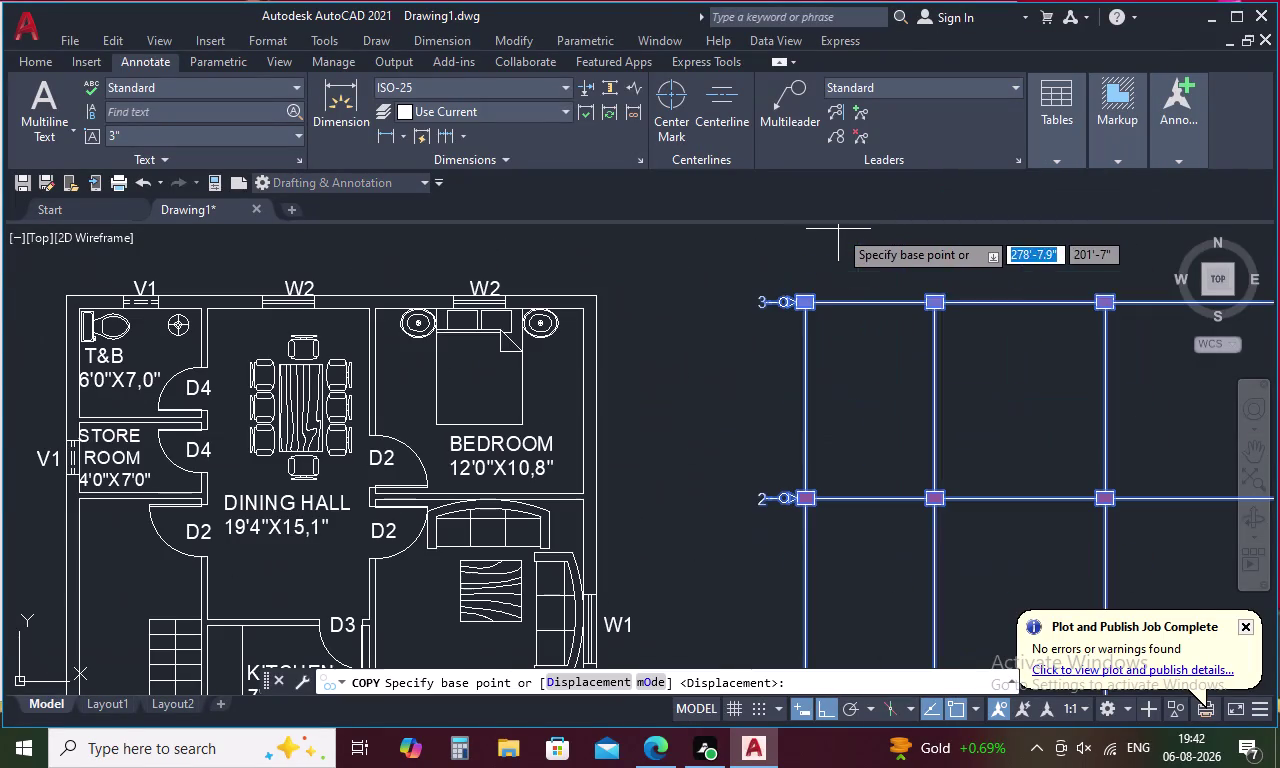
click(796, 298)
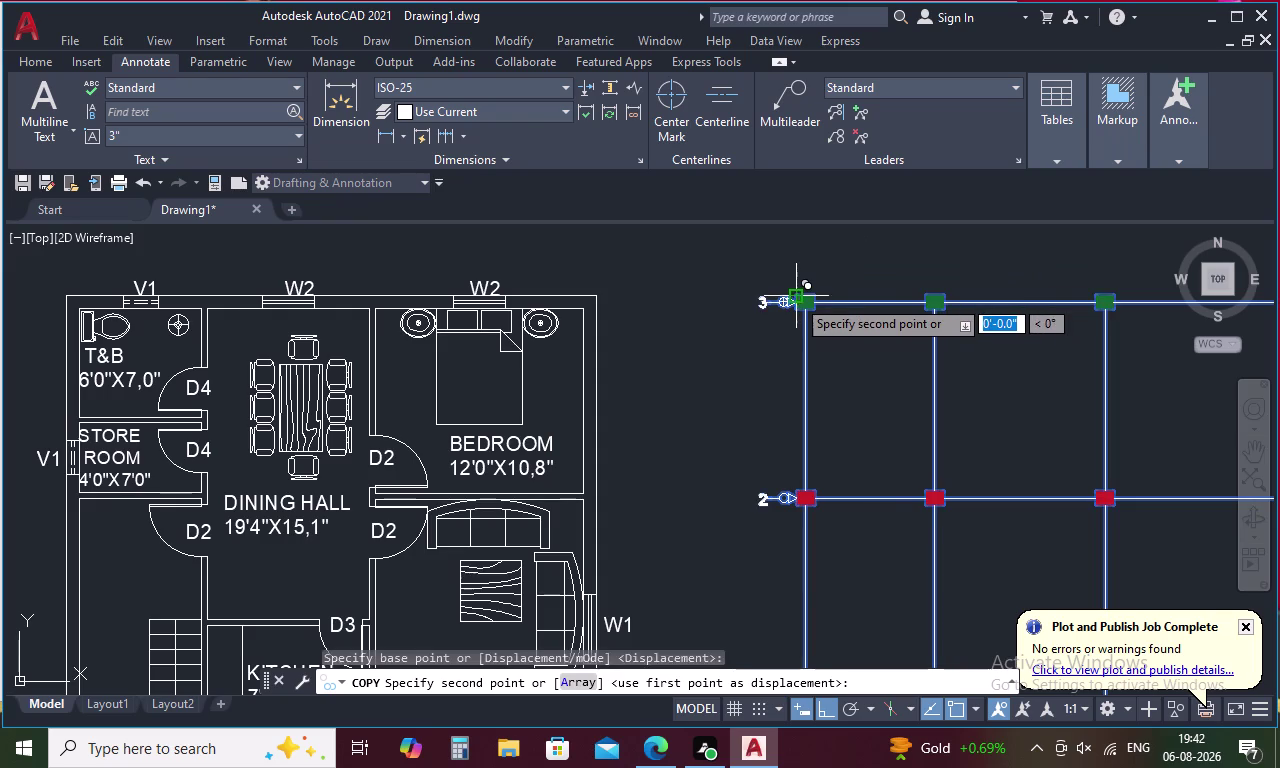
scroll(down, 3)
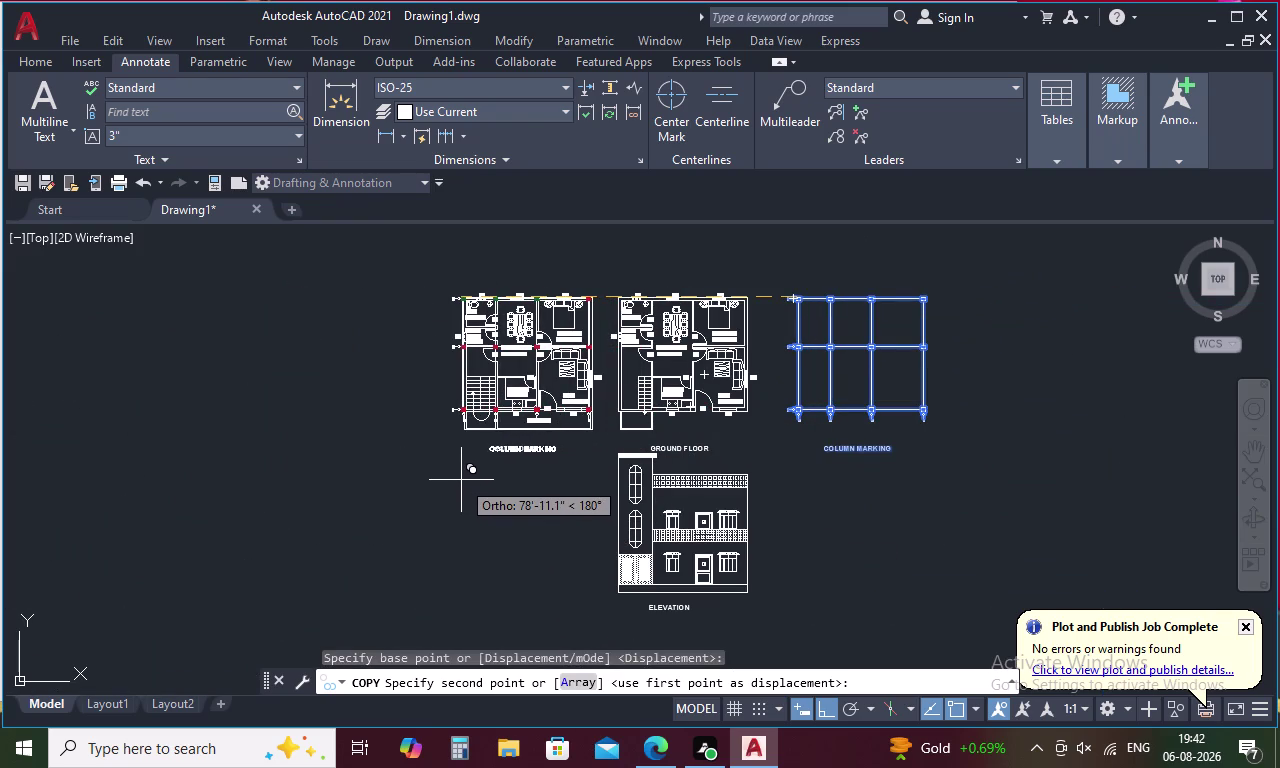
key(F8)
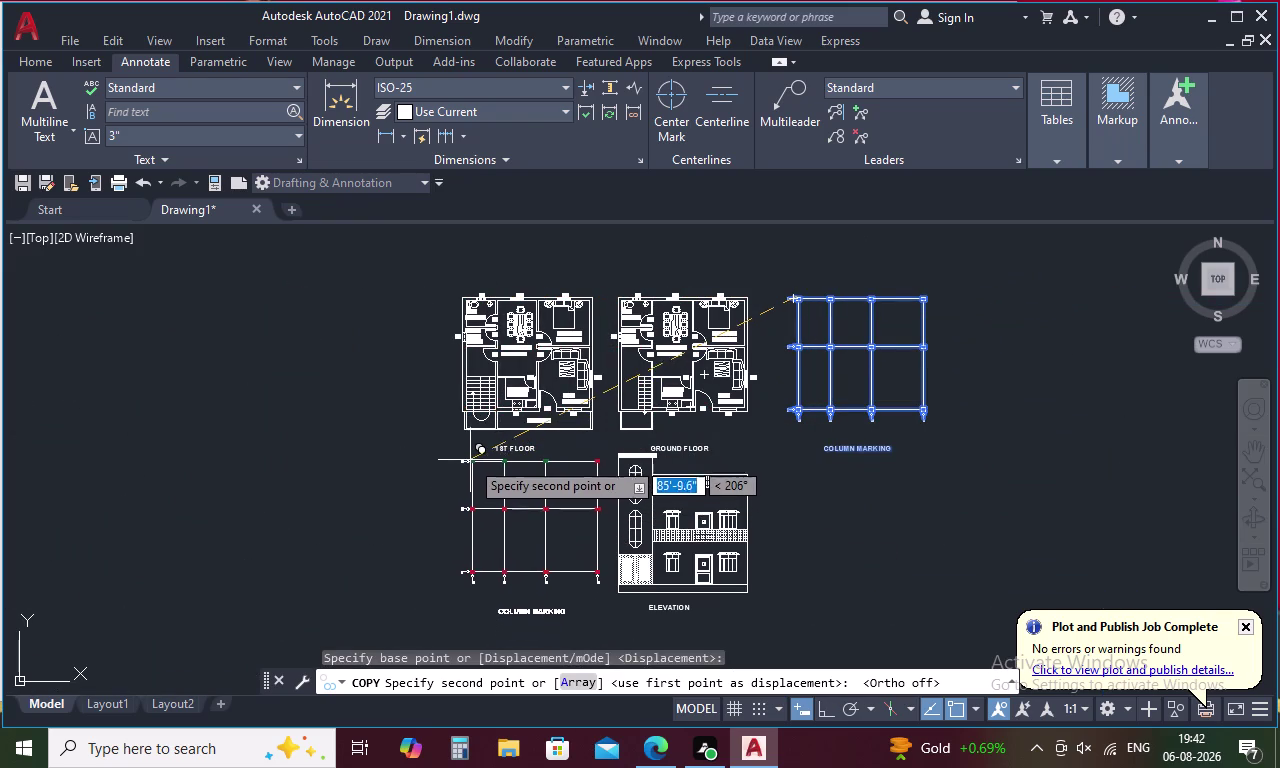
click(470, 459)
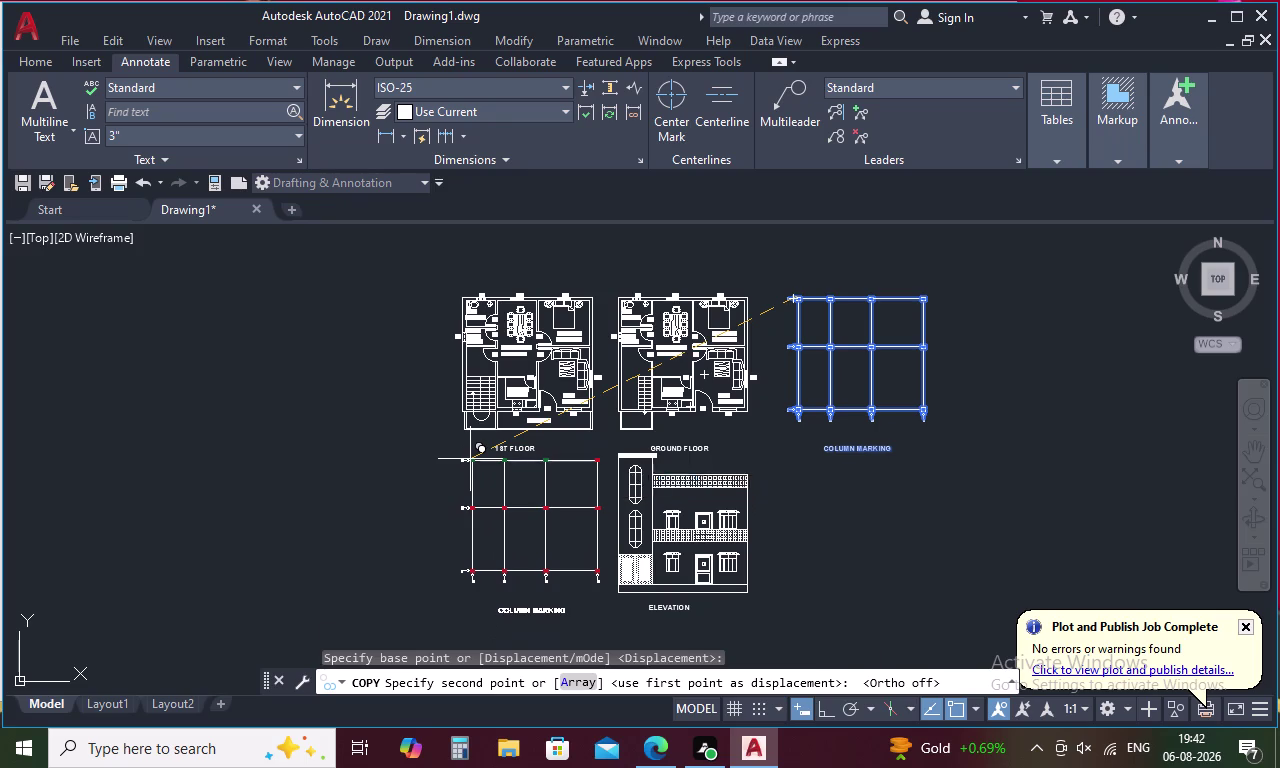
key(Escape)
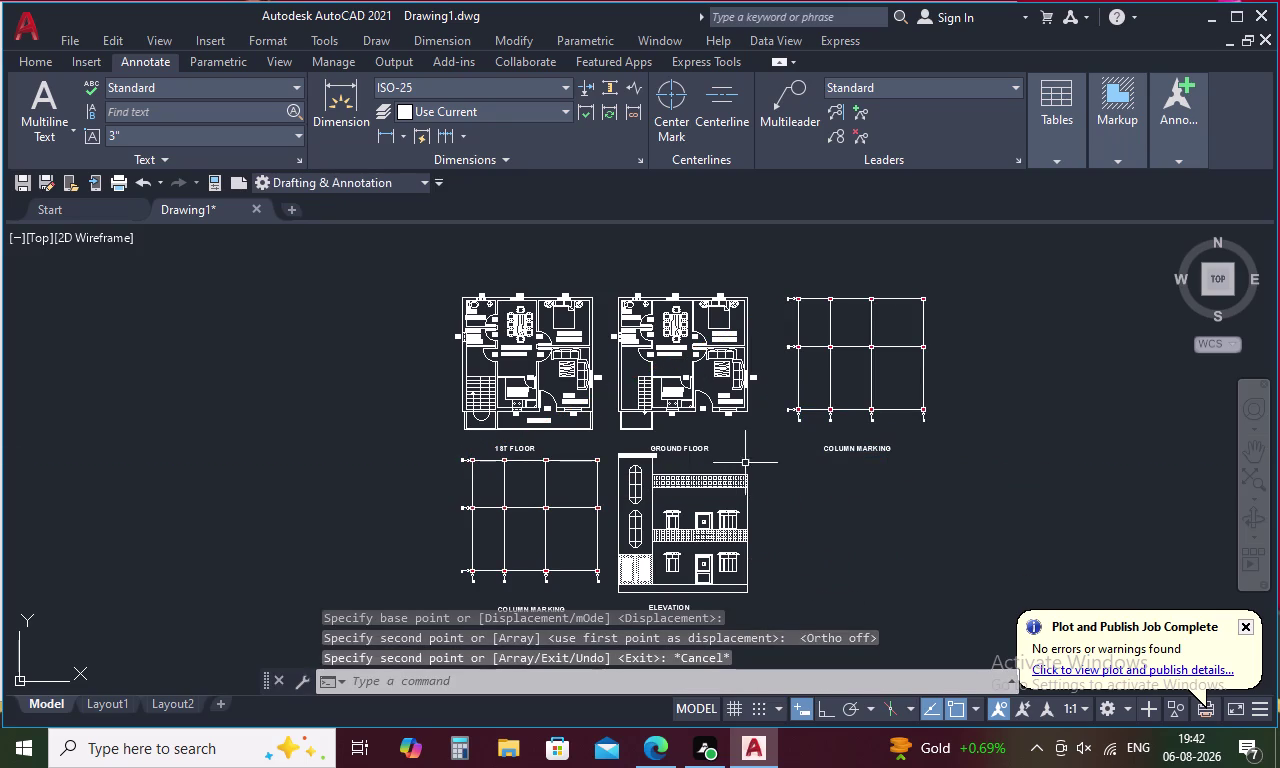
middle_drag(612, 524, 607, 465)
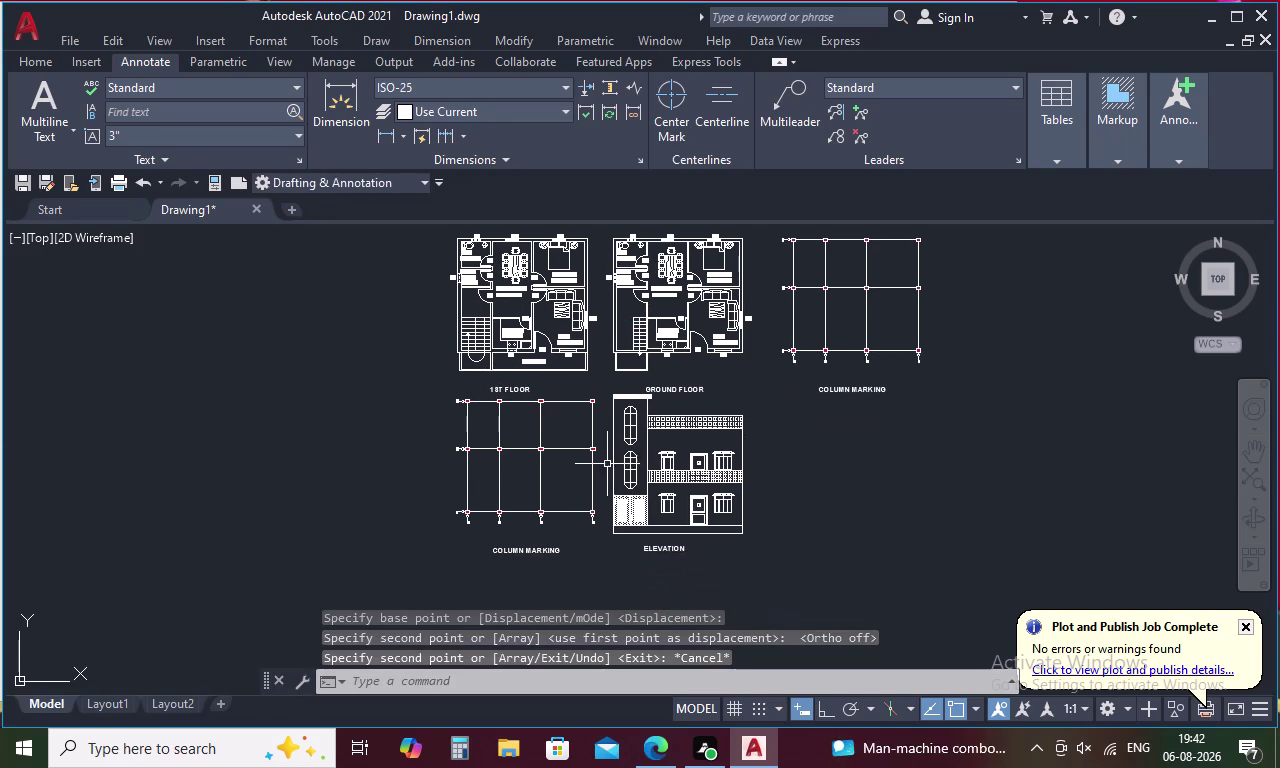
middle_drag(606, 552, 611, 576)
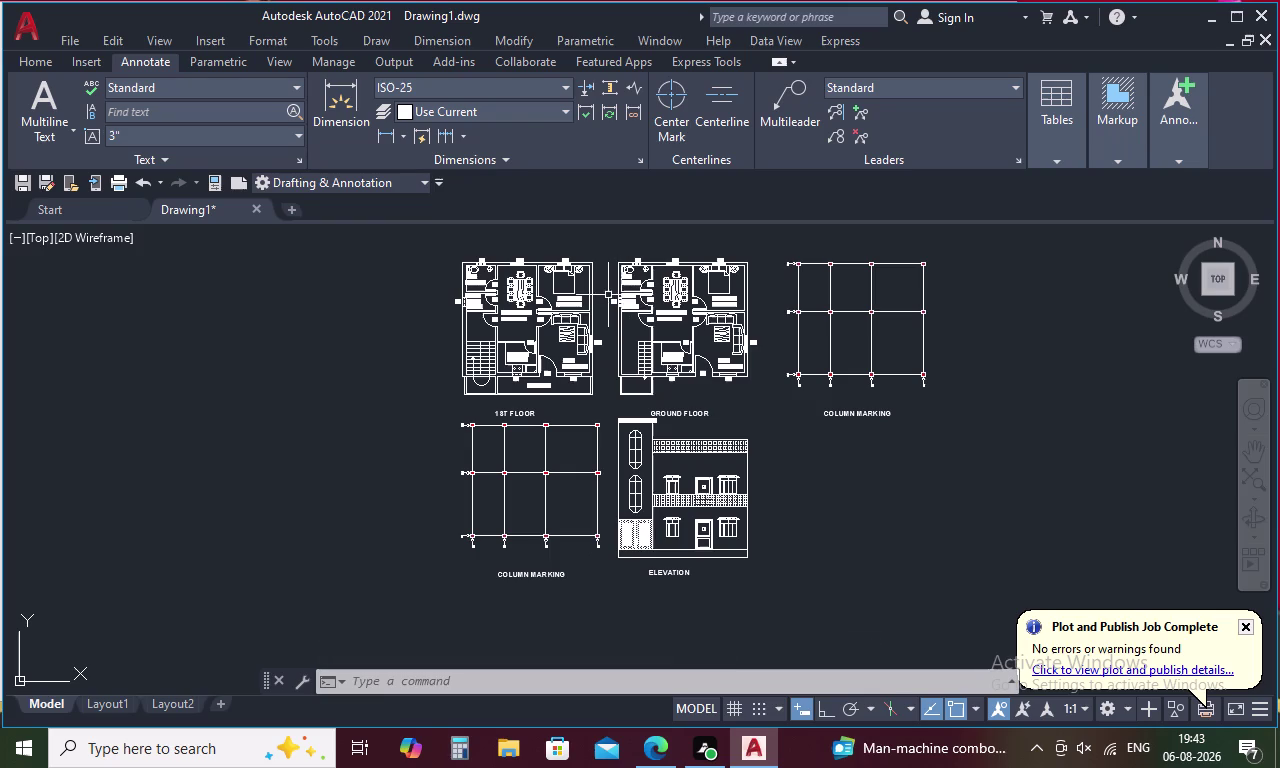
scroll(up, 3)
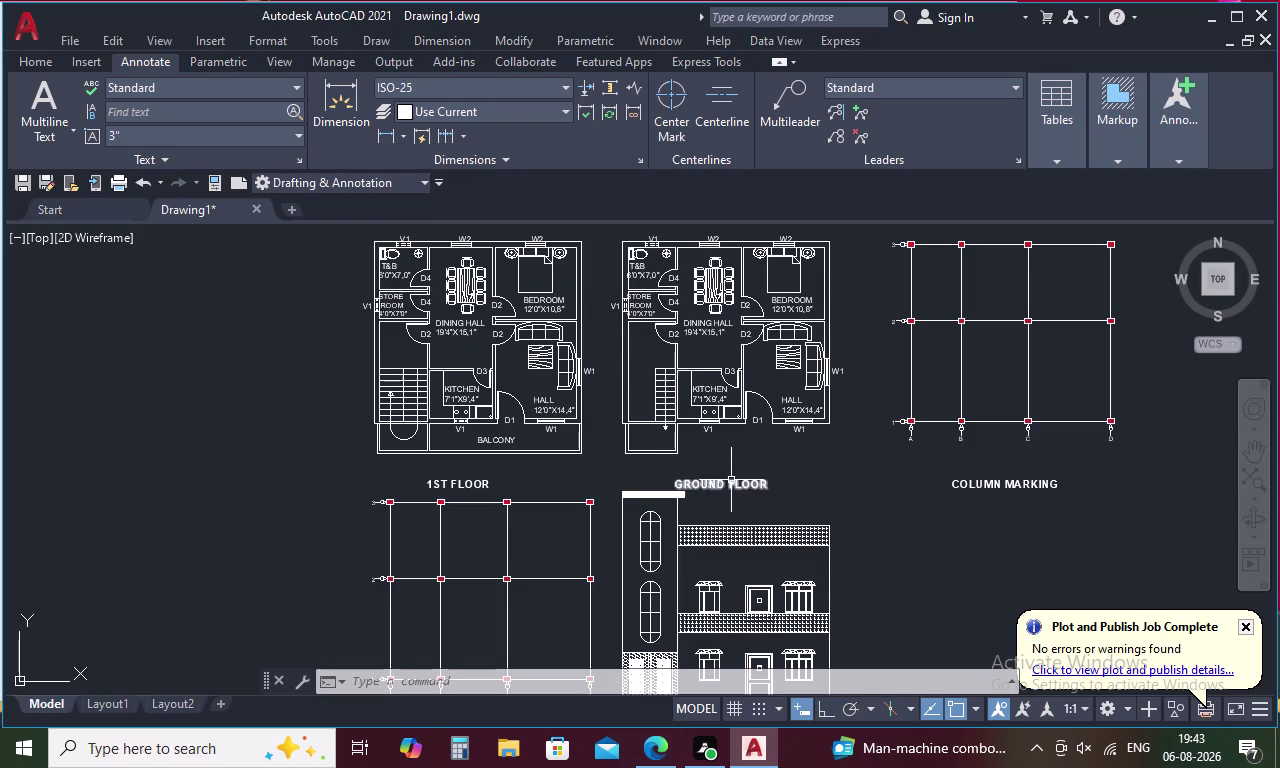
Change the V1 tag under the ground-floor kitchen to W2.
scroll(up, 3)
double_click(729, 460)
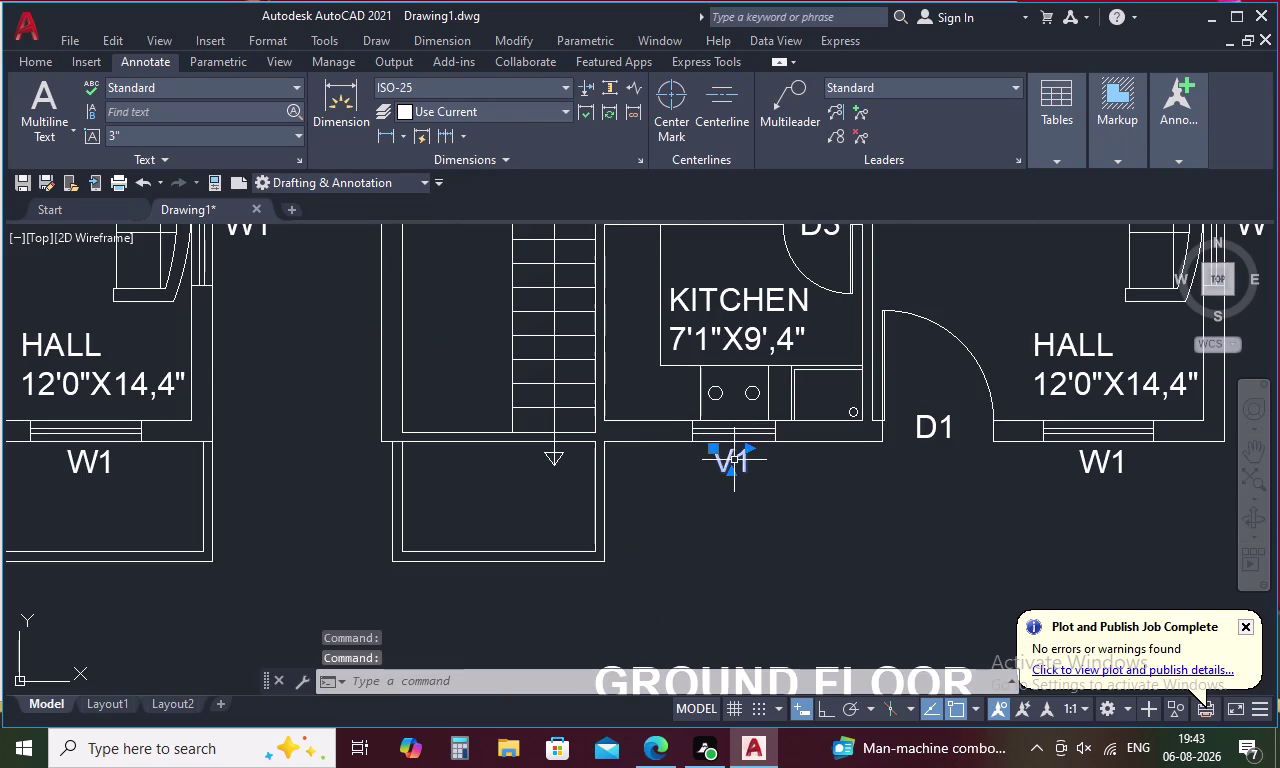
double_click(734, 460)
double_click(743, 458)
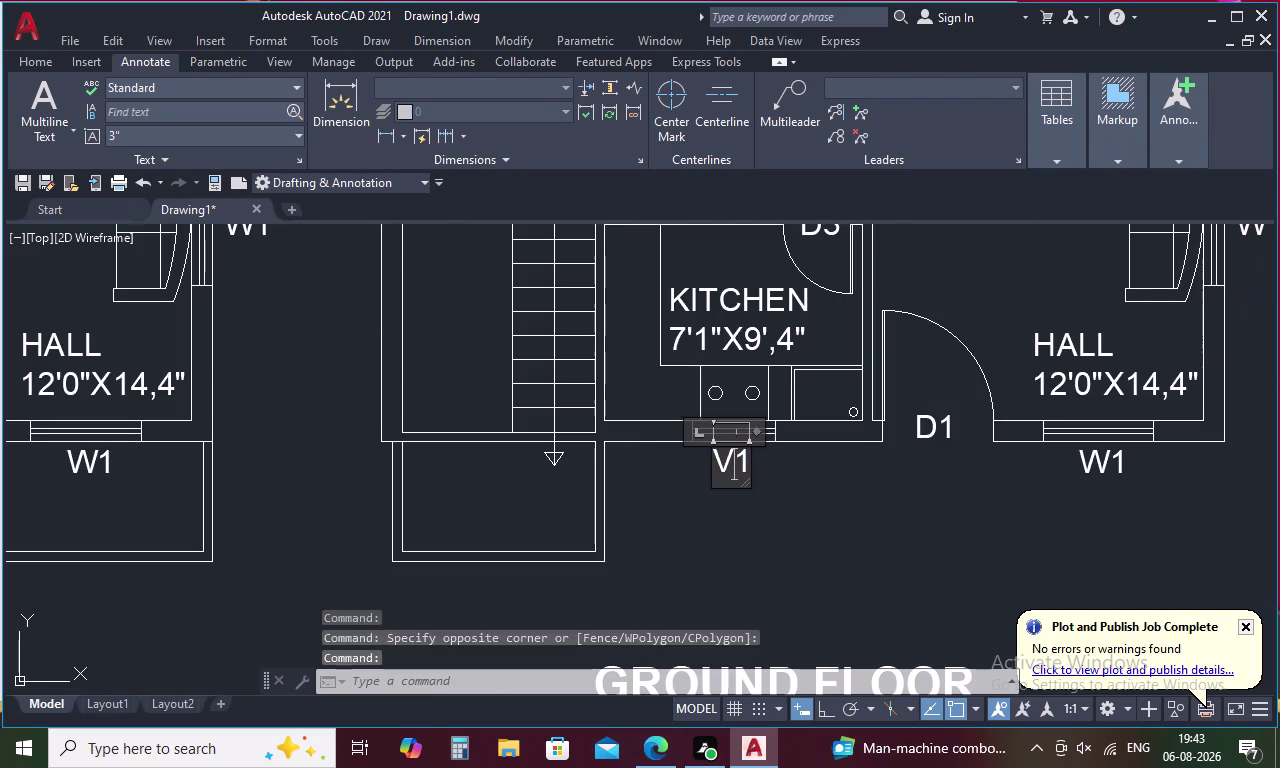
key(BackSpace)
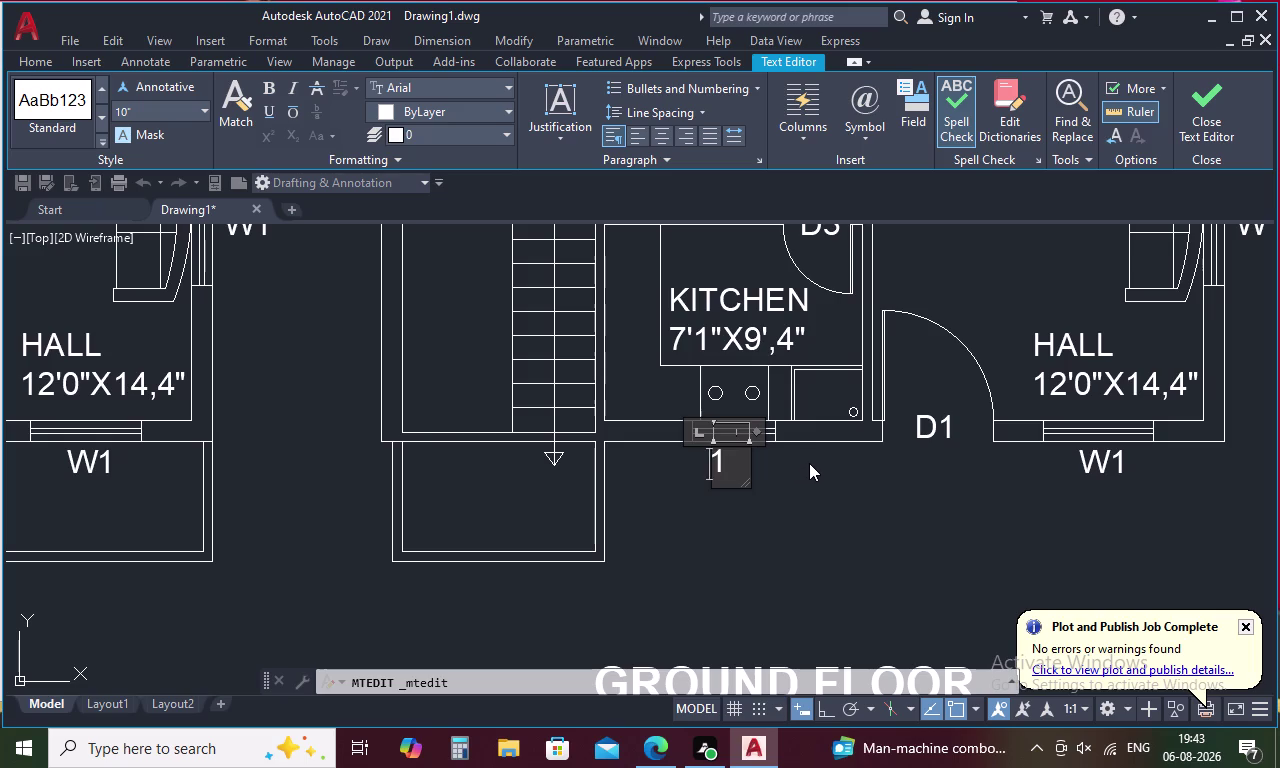
key(w)
key(Right)
key(BackSpace)
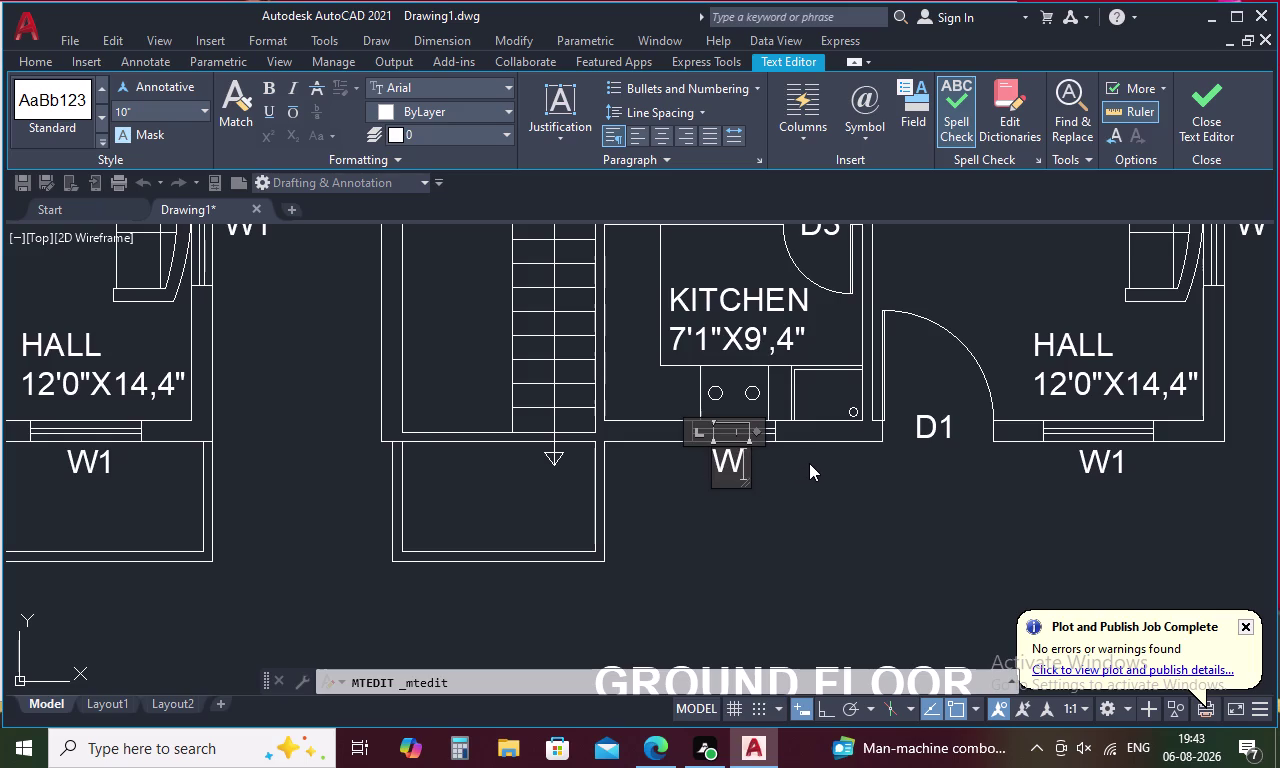
key(2)
click(823, 519)
Pan and zoom out across the sheet to compare both floor plans.
scroll(down, 3)
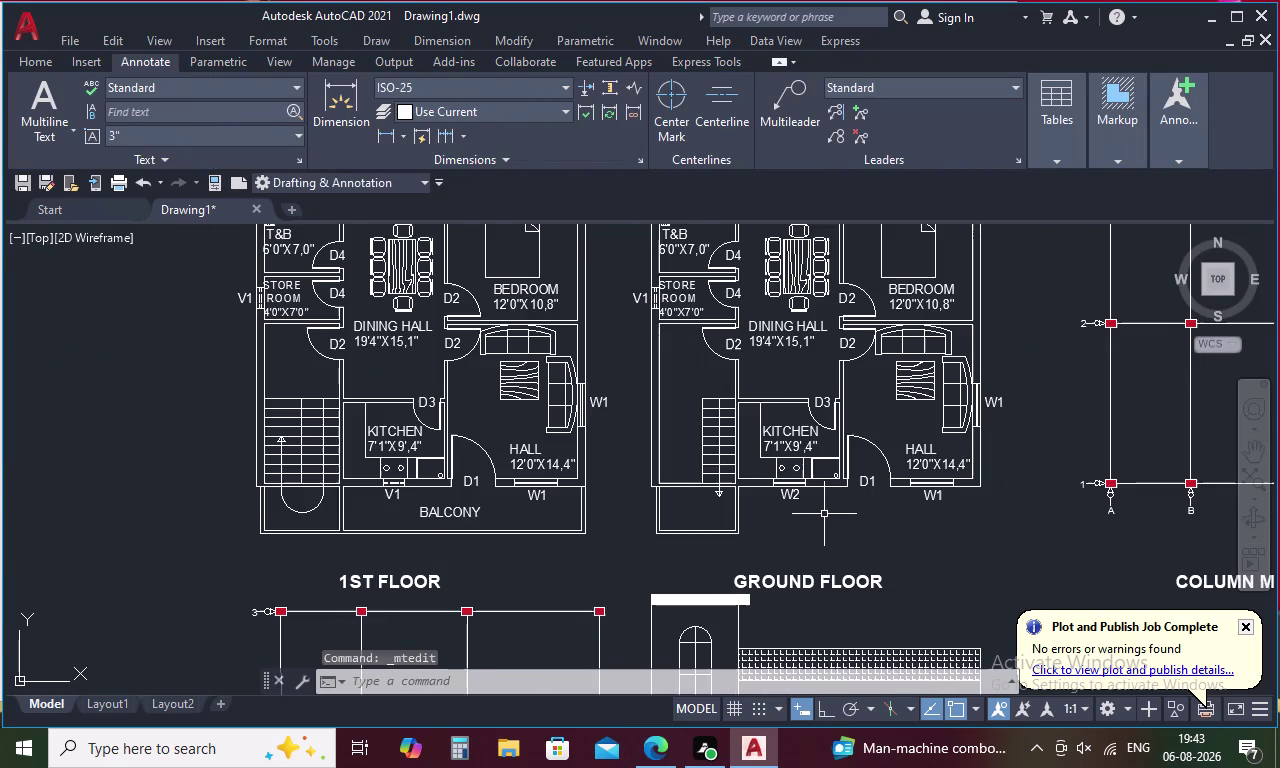
middle_drag(836, 523, 824, 482)
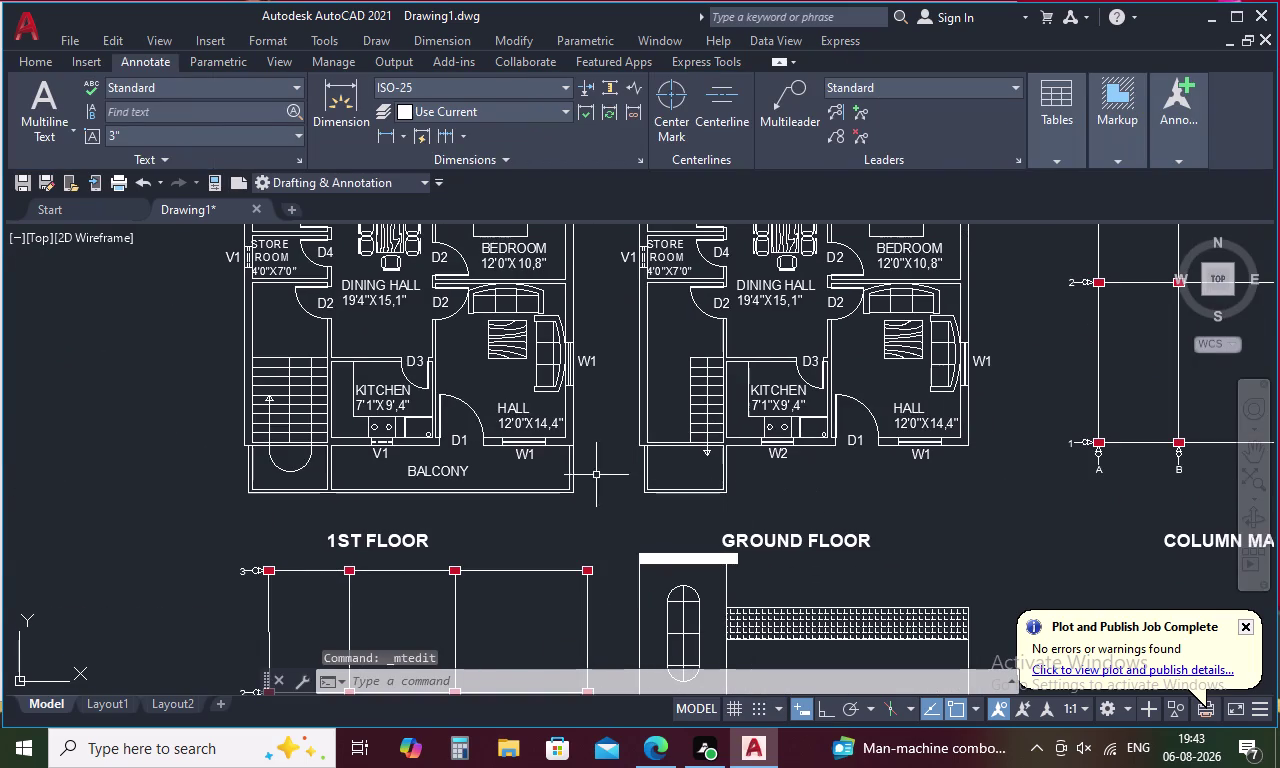
scroll(down, 3)
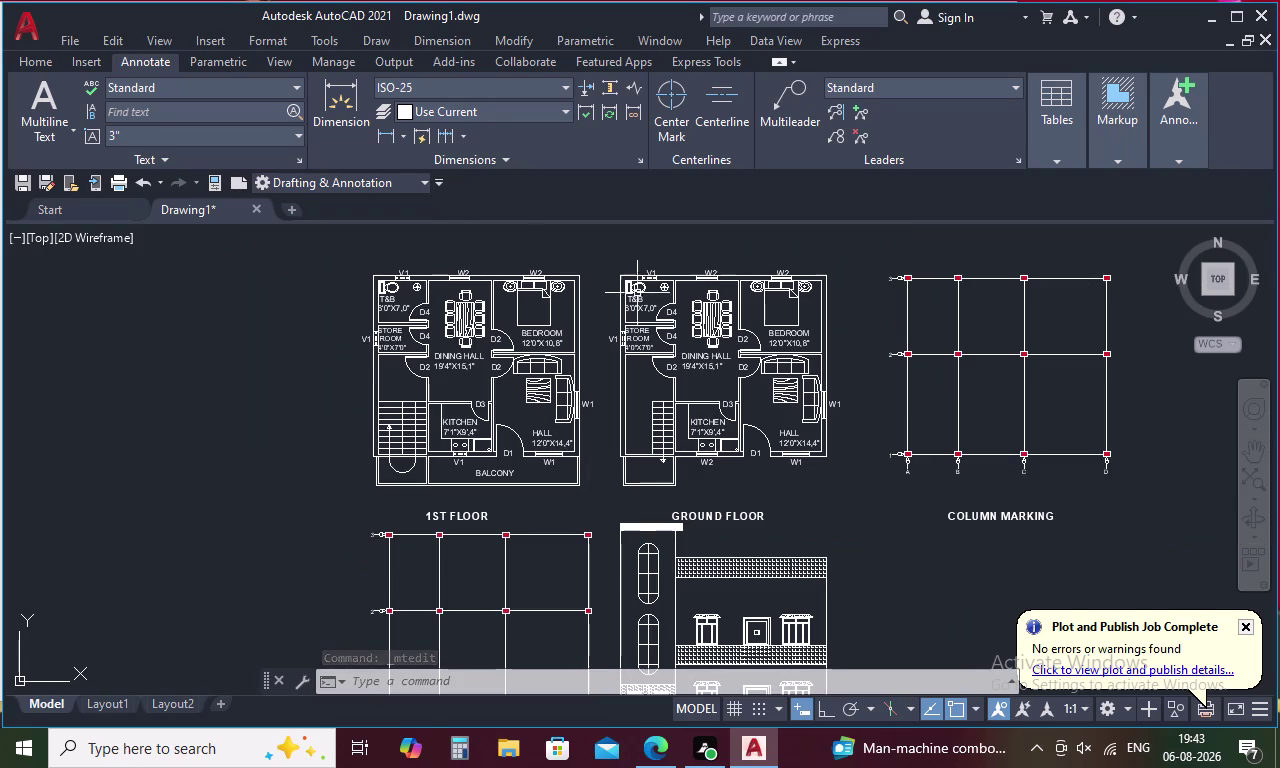
middle_drag(777, 543, 801, 410)
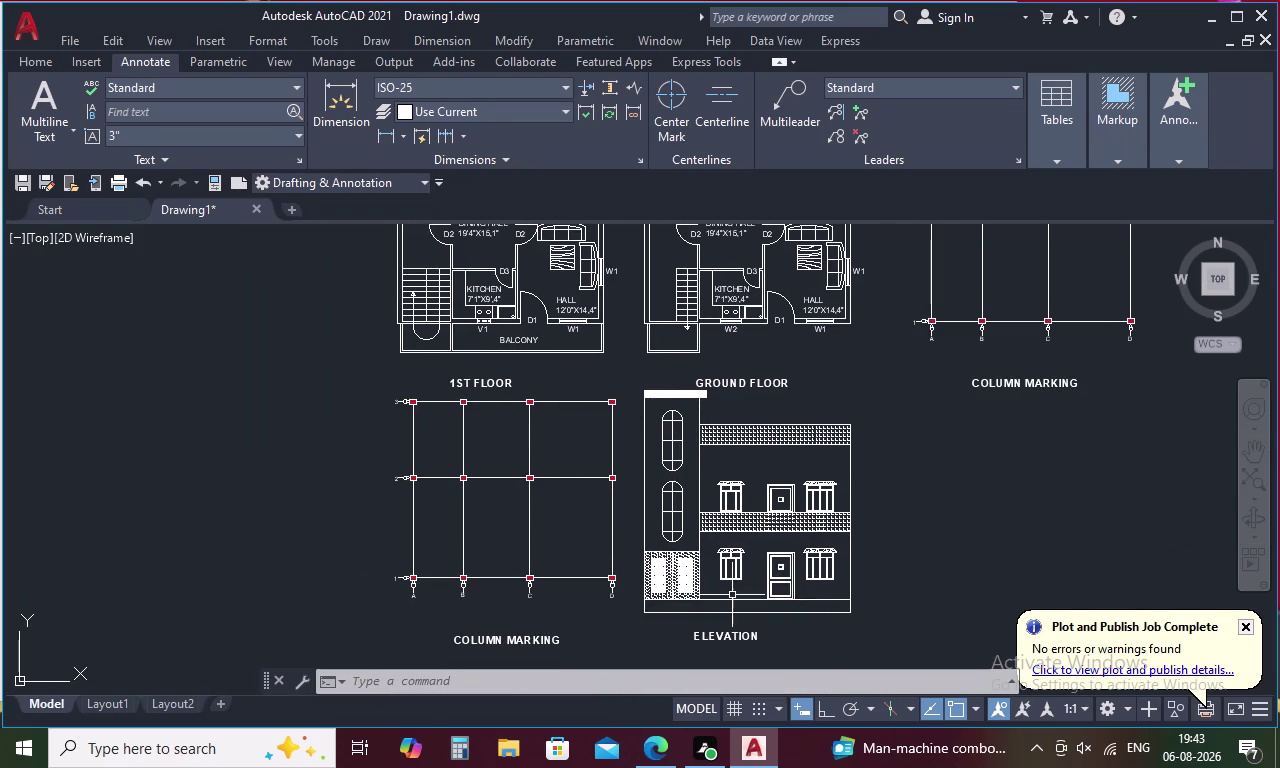
middle_drag(1003, 448, 984, 561)
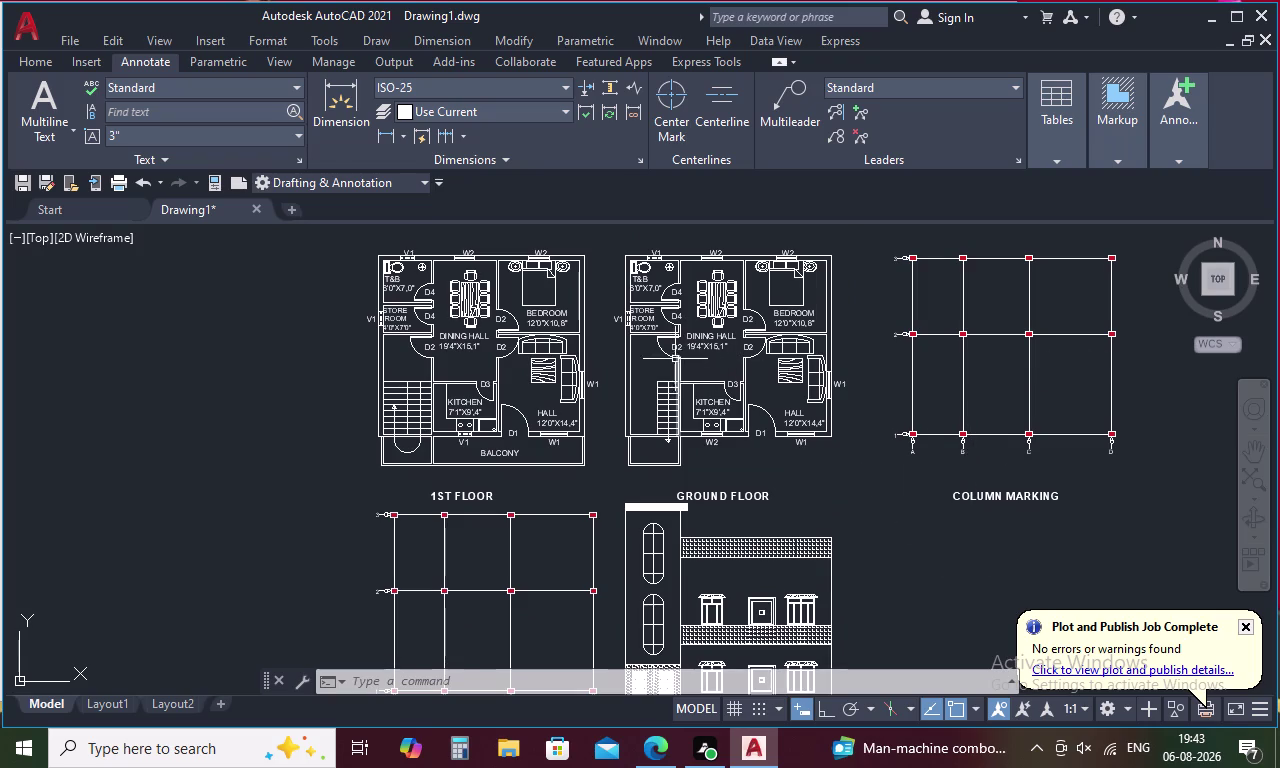
Select the DINING HALL label and all similar text objects.
click(705, 343)
right_click(705, 343)
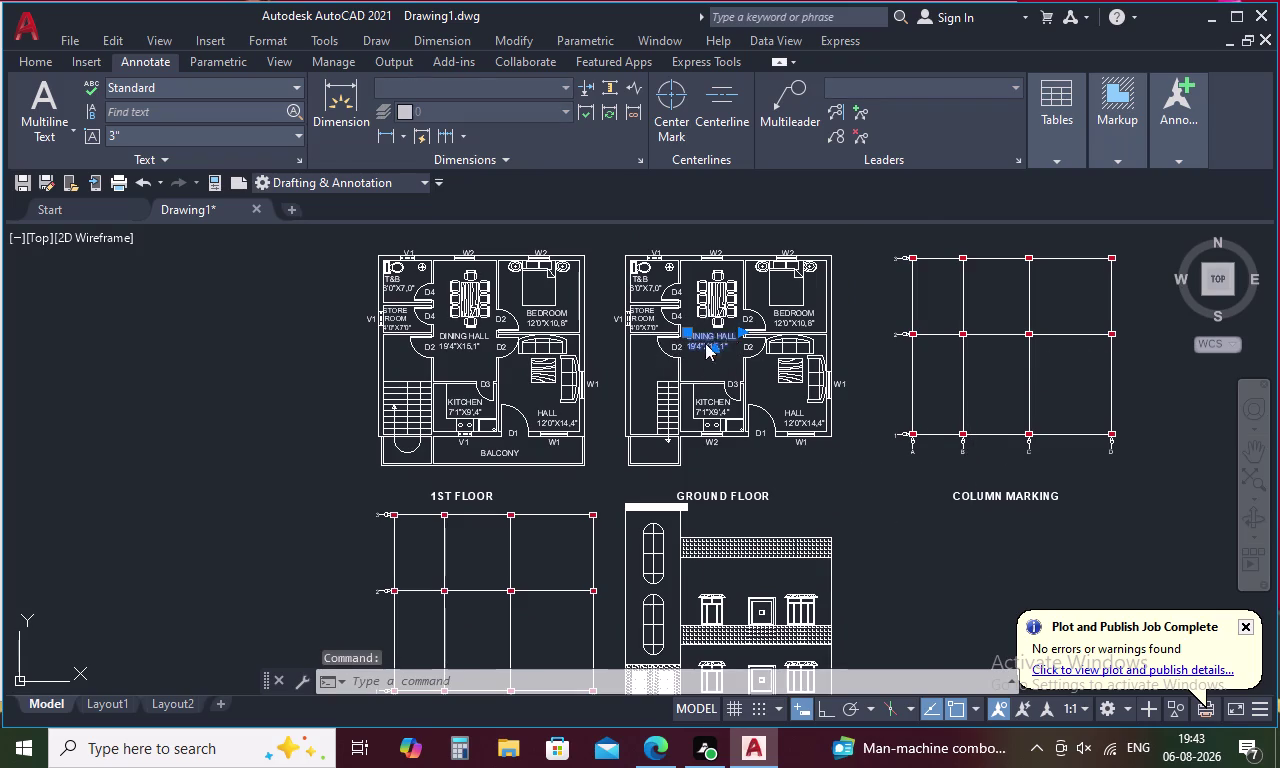
click(786, 547)
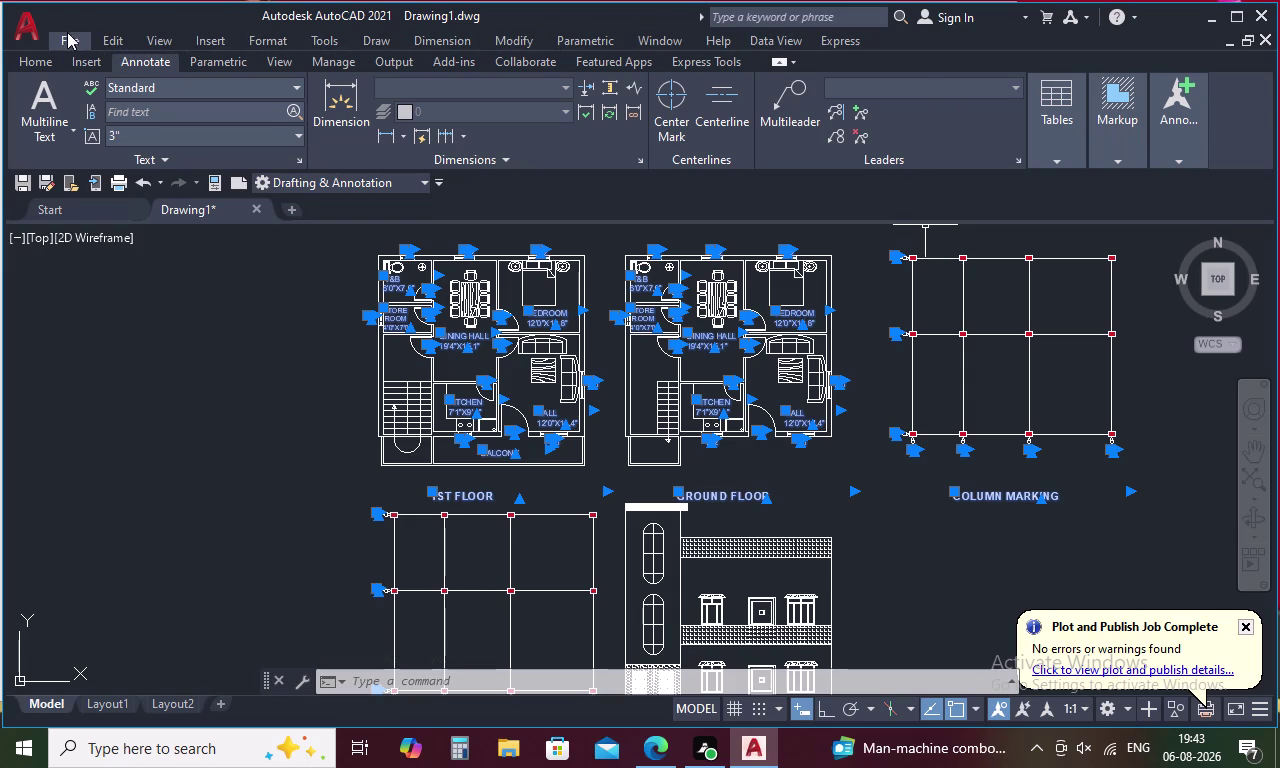
Set the selected labels' object colour to red, then clear the selection.
click(39, 57)
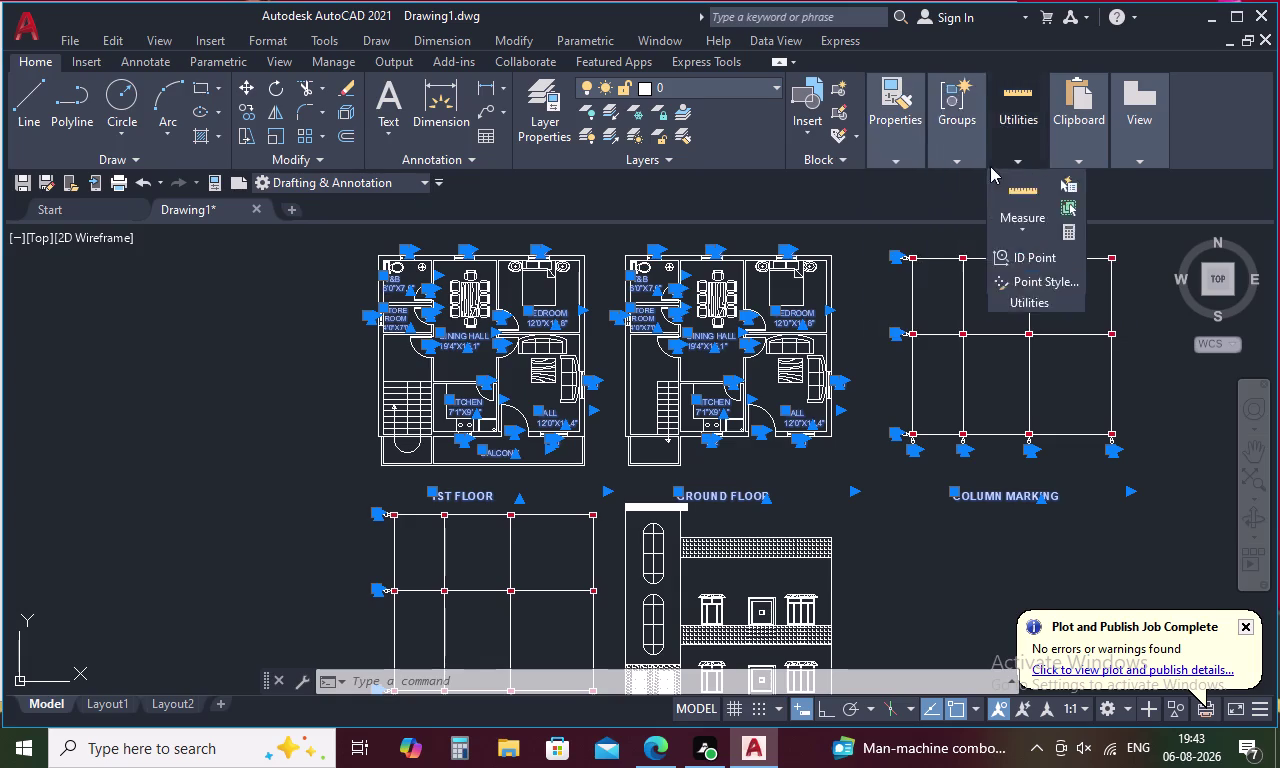
click(895, 149)
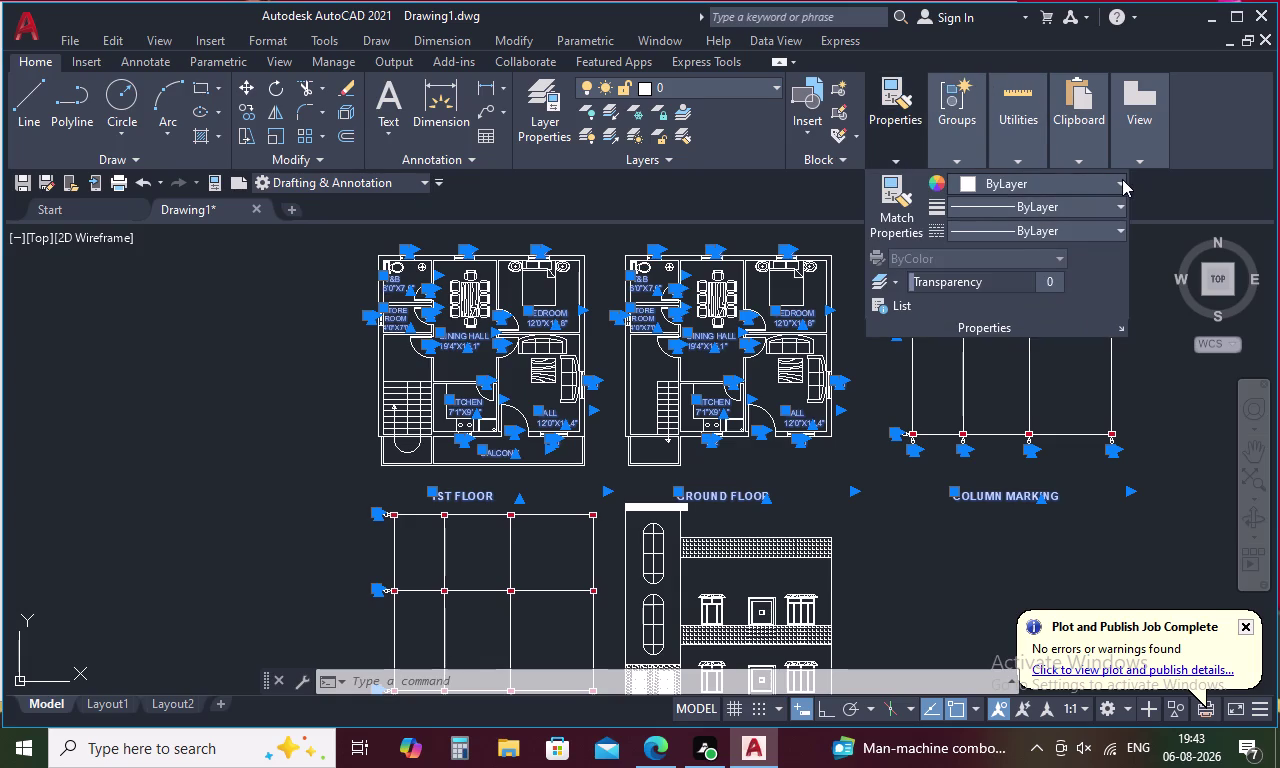
click(1122, 179)
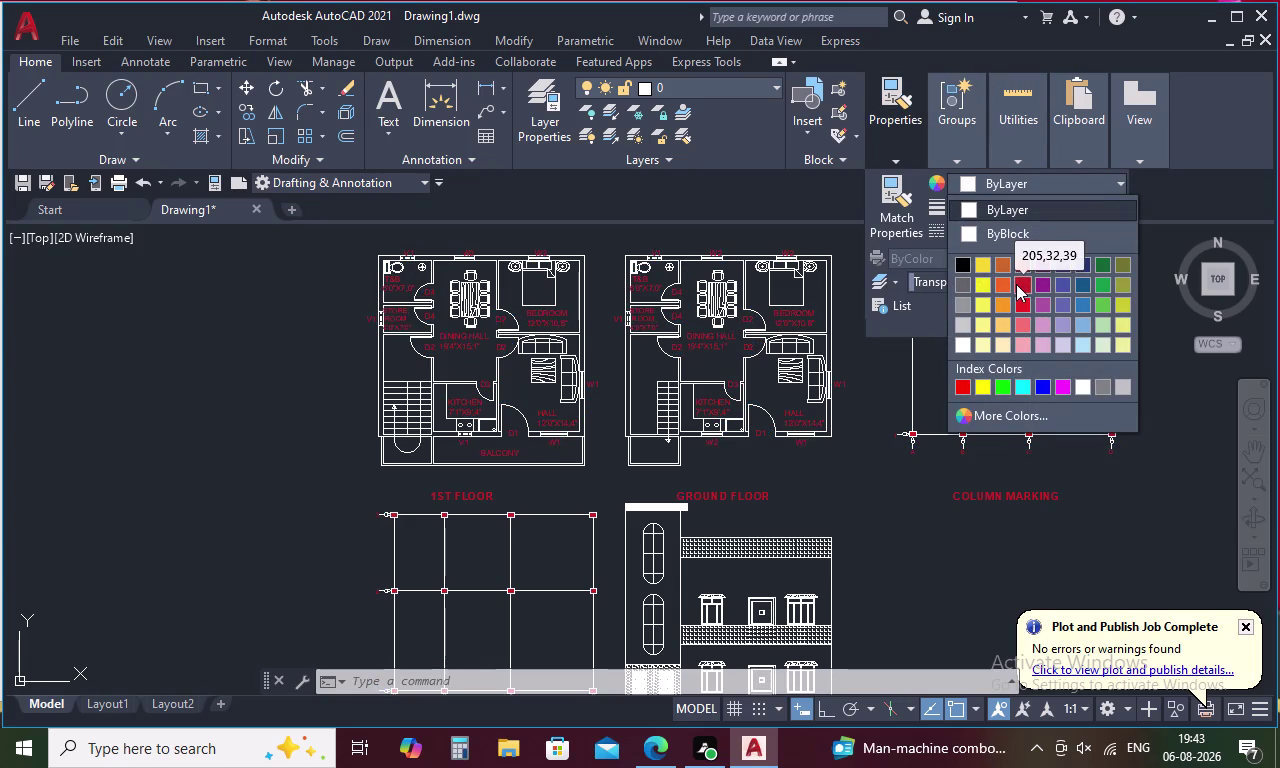
click(1016, 284)
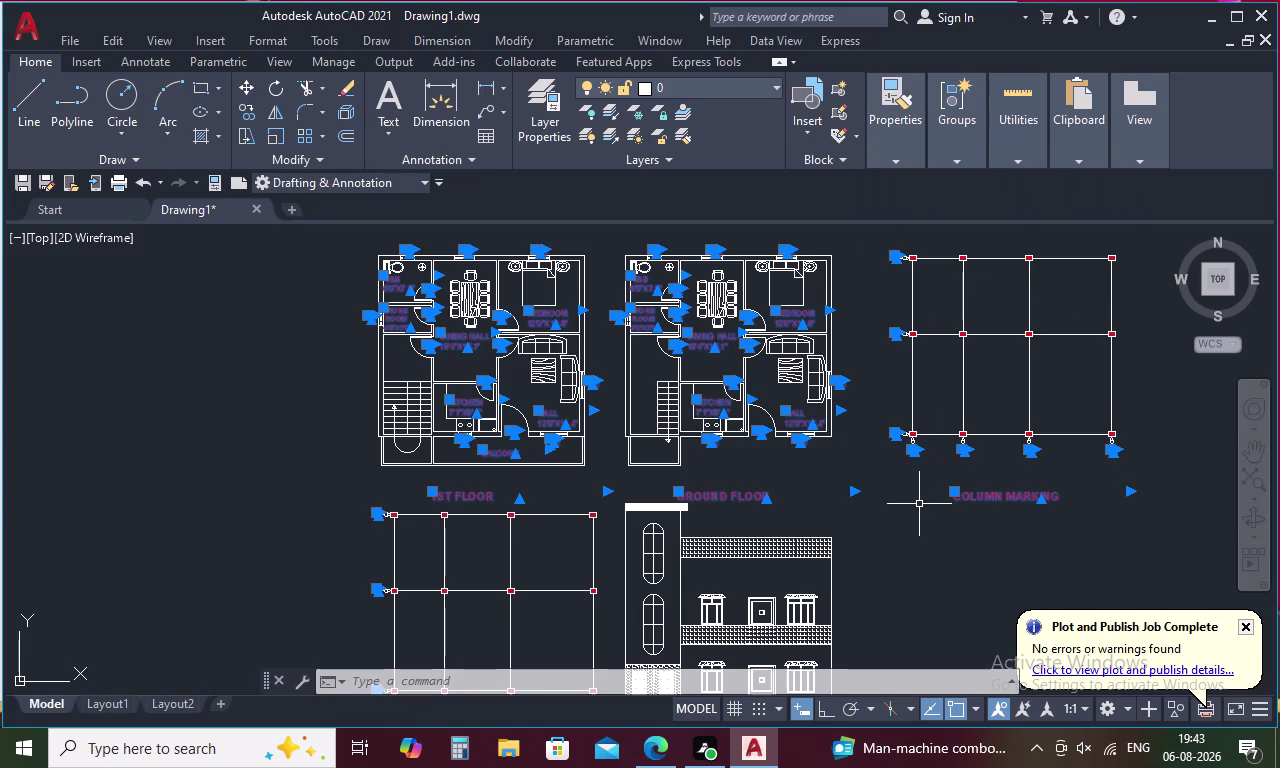
click(916, 509)
click(916, 509)
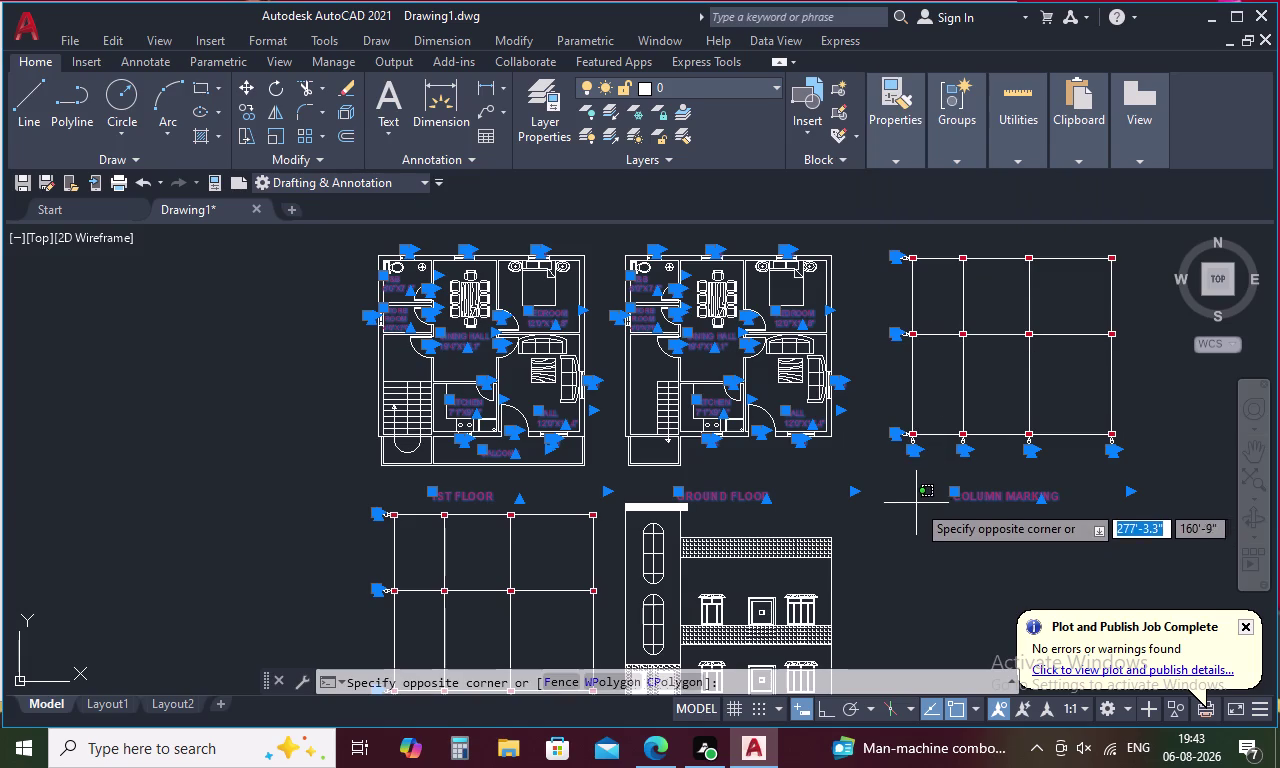
key(Escape)
key(Escape)
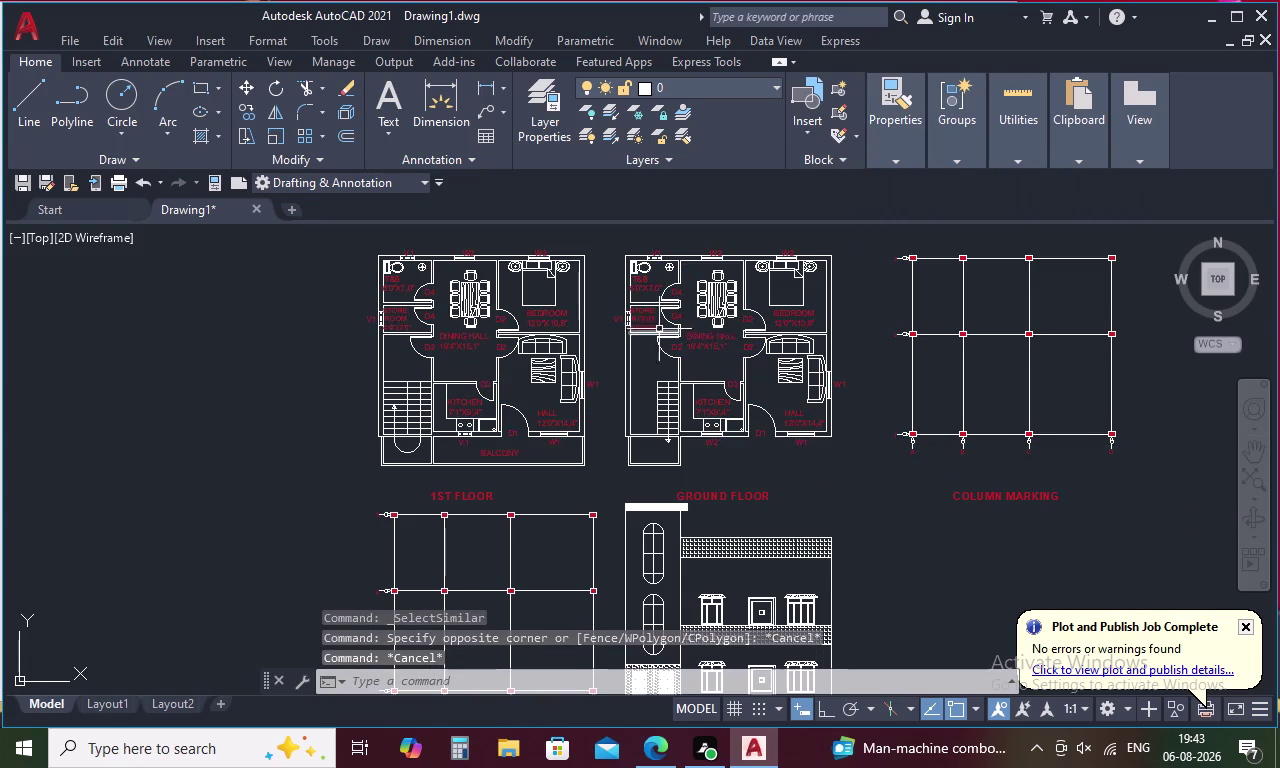
scroll(up, 3)
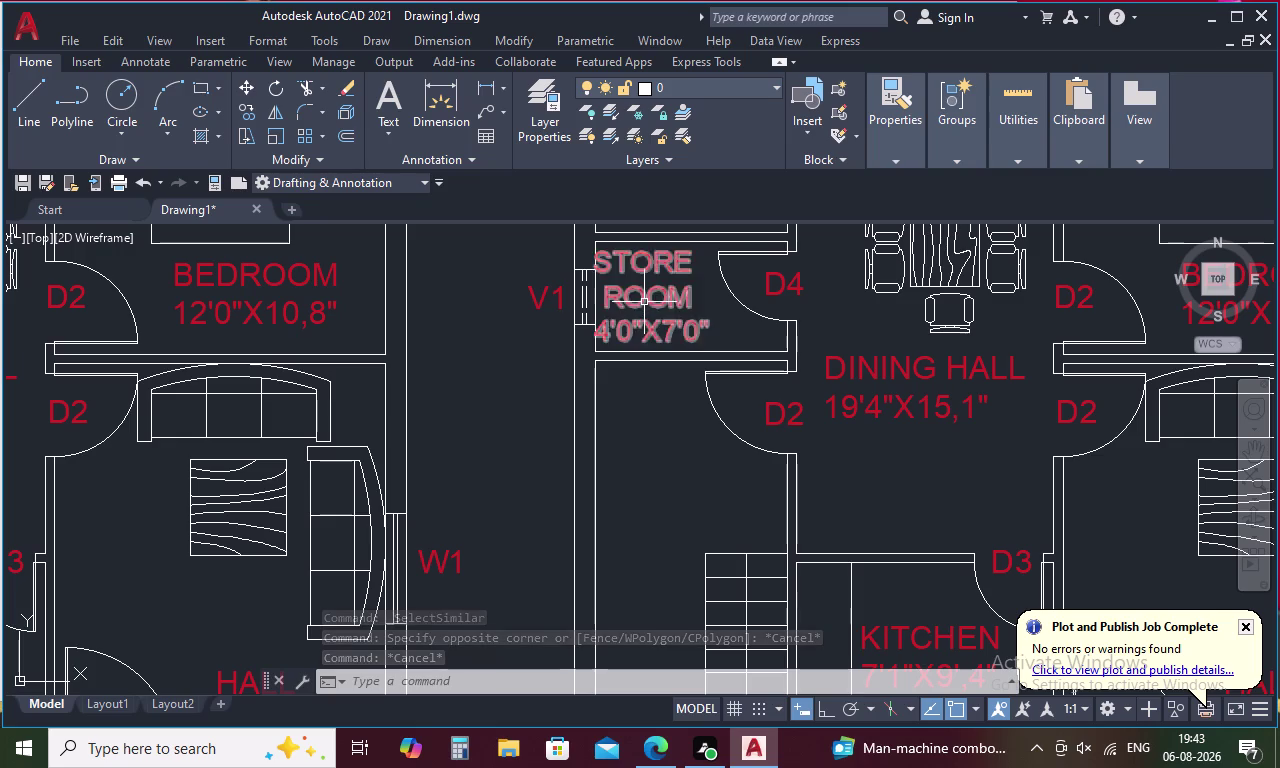
Nudge the STORE ROOM label slightly to the right within its room.
click(644, 301)
right_click(644, 301)
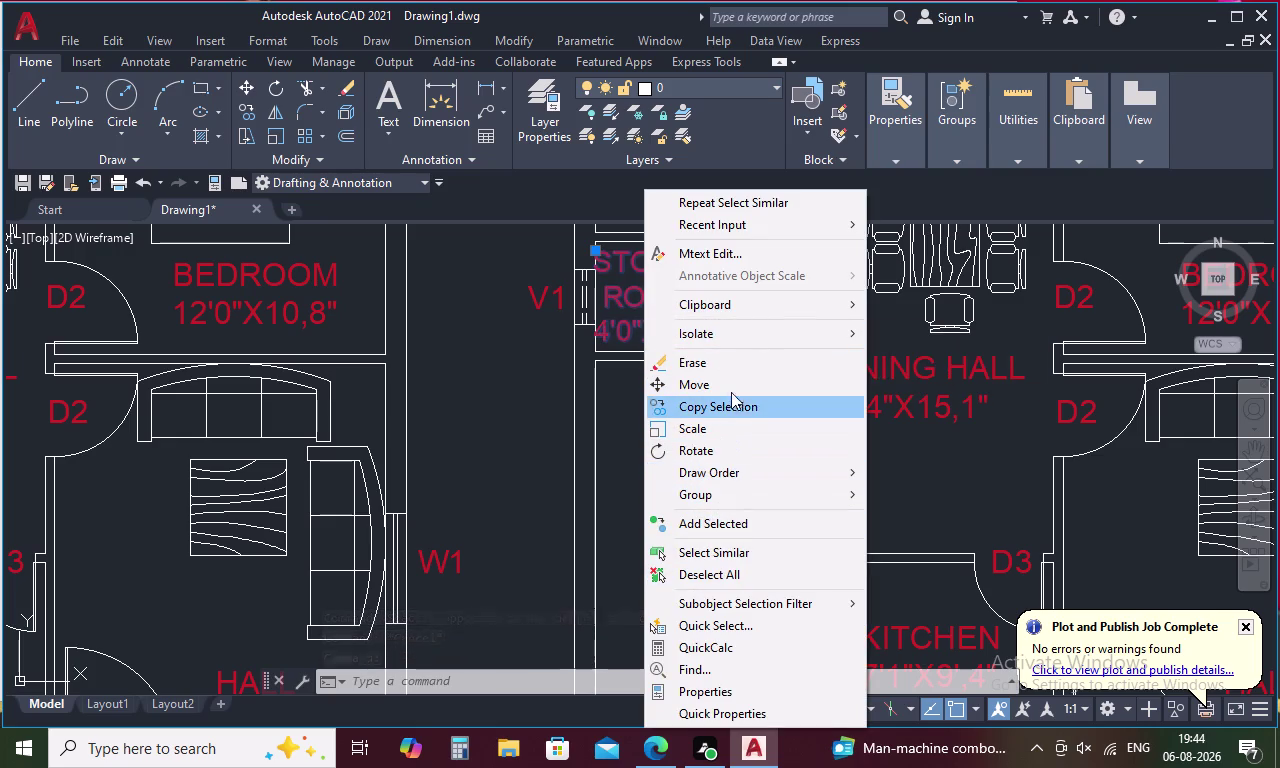
click(729, 387)
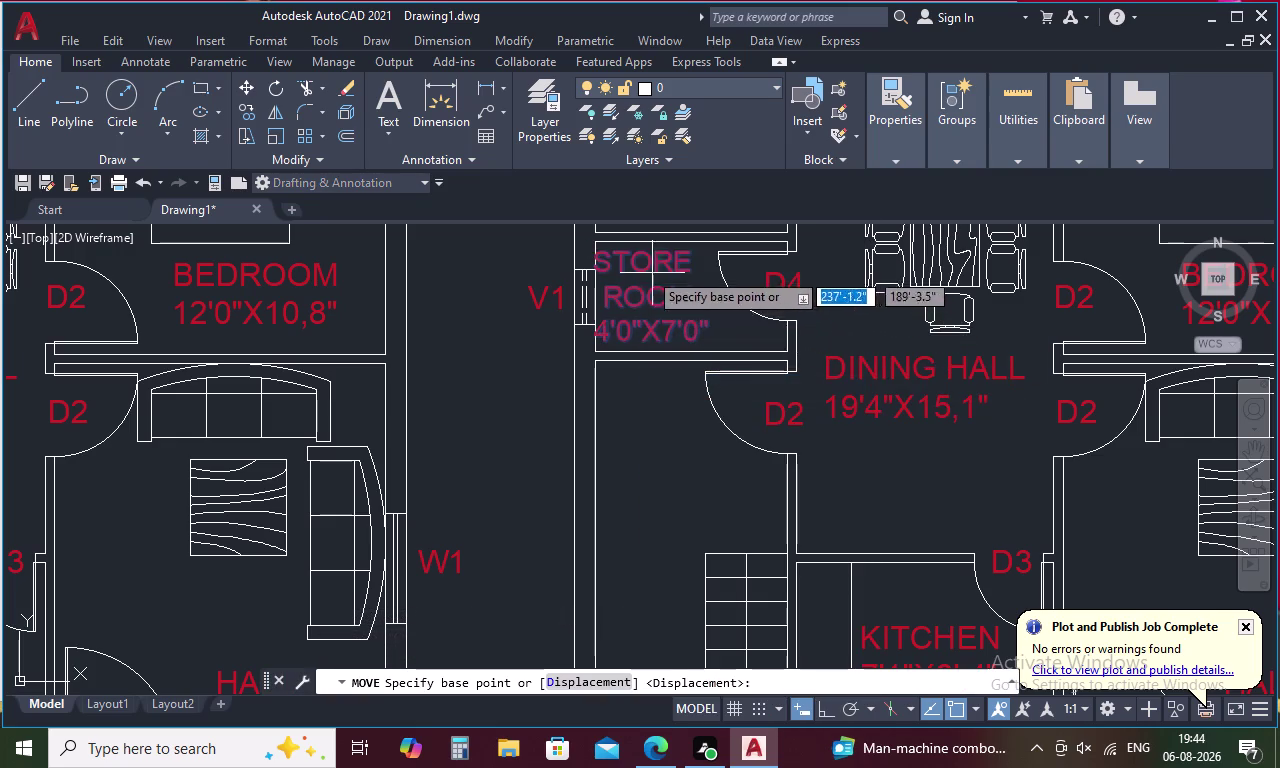
click(619, 262)
click(628, 260)
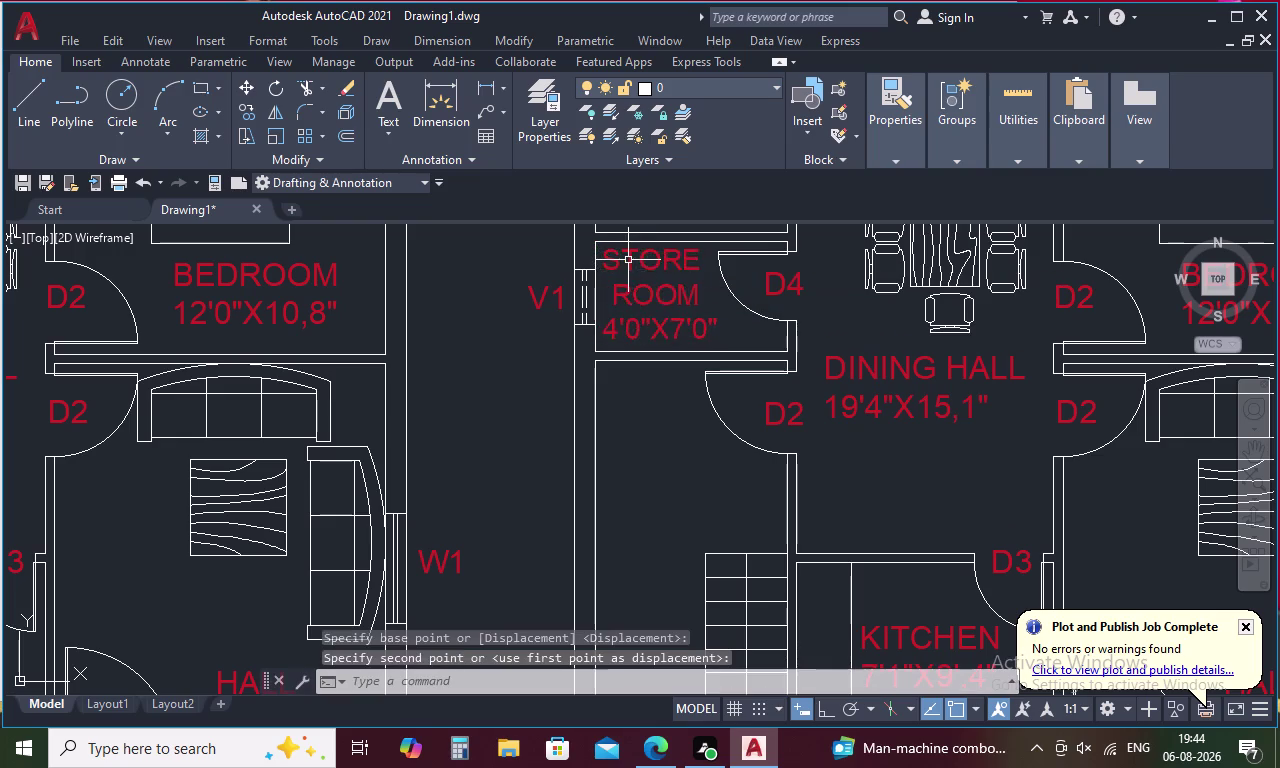
key(Escape)
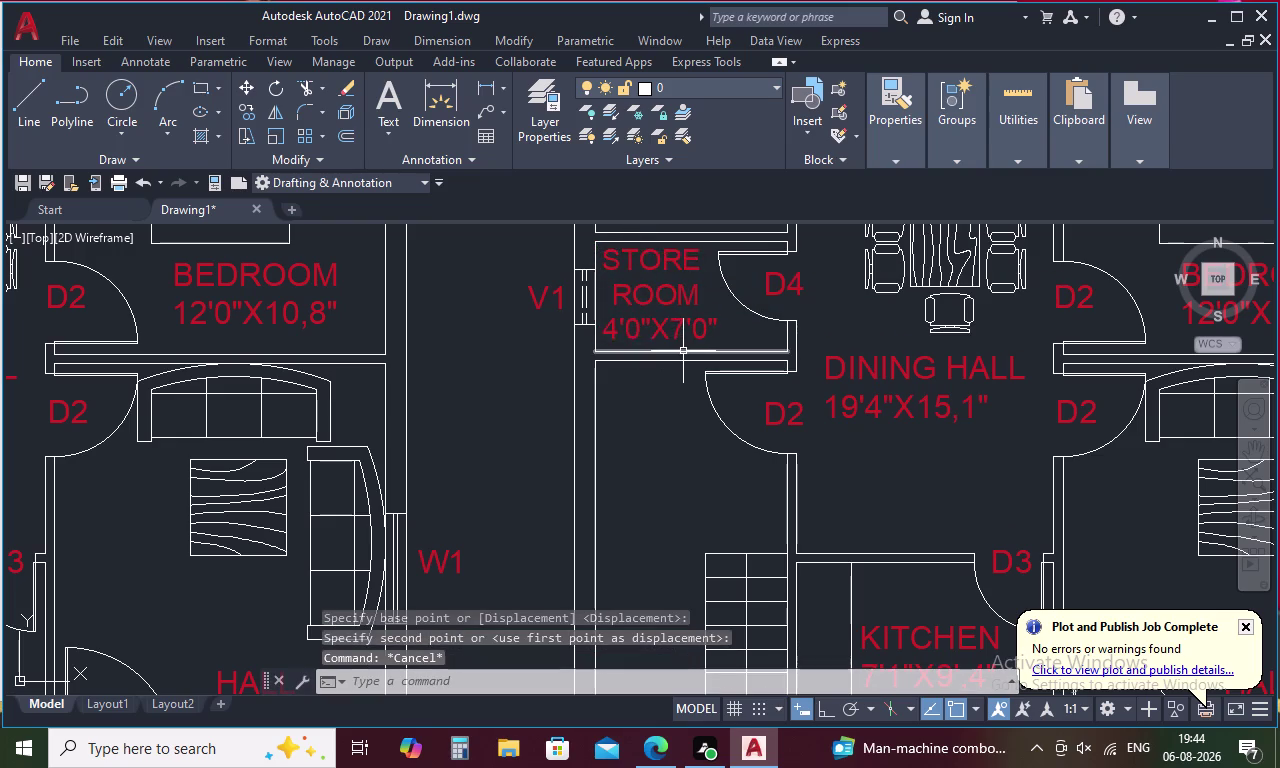
scroll(down, 3)
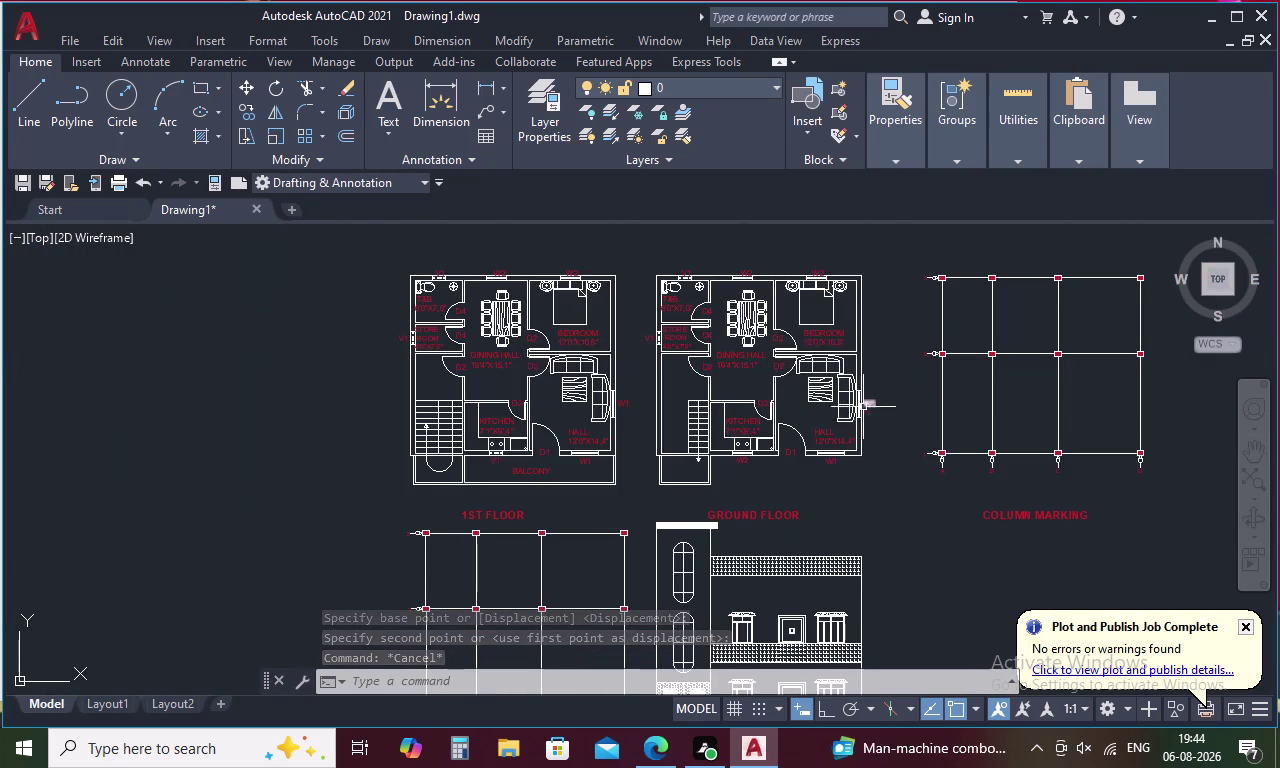
middle_drag(832, 514, 806, 389)
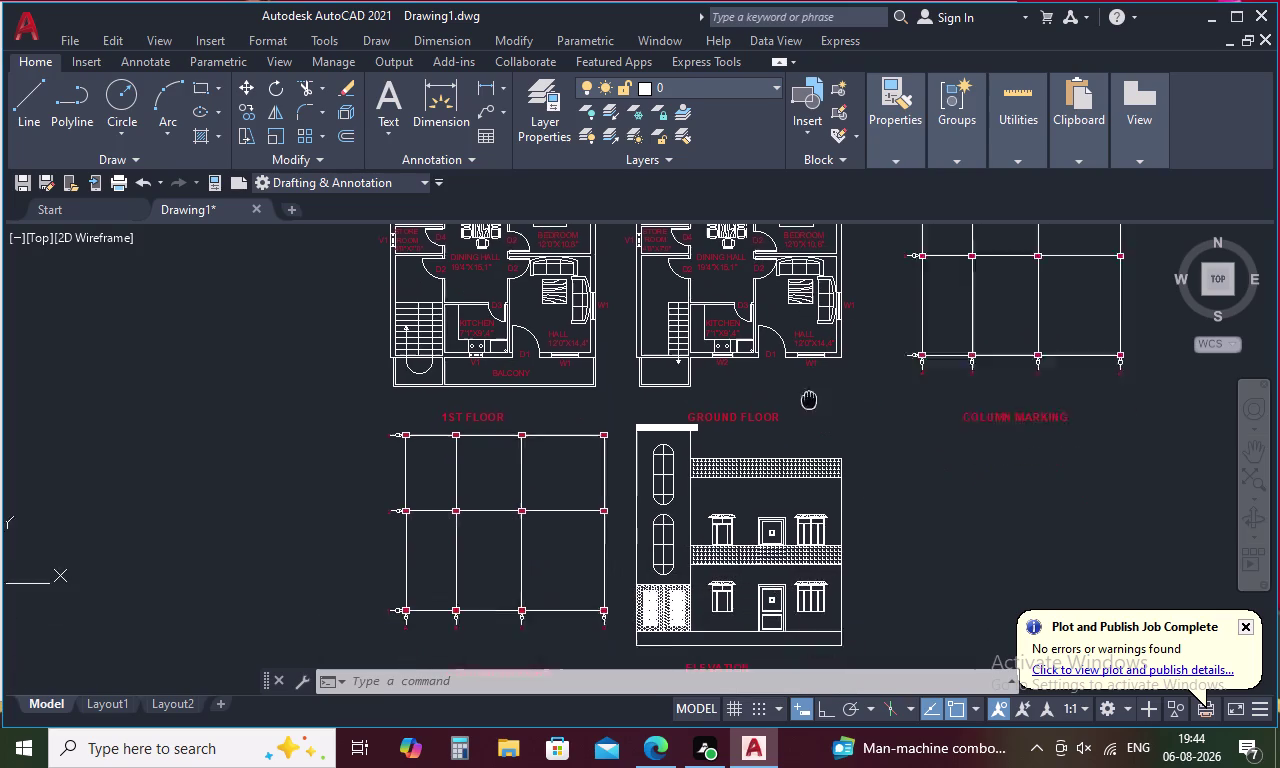
middle_drag(806, 389, 802, 383)
middle_drag(949, 441, 946, 533)
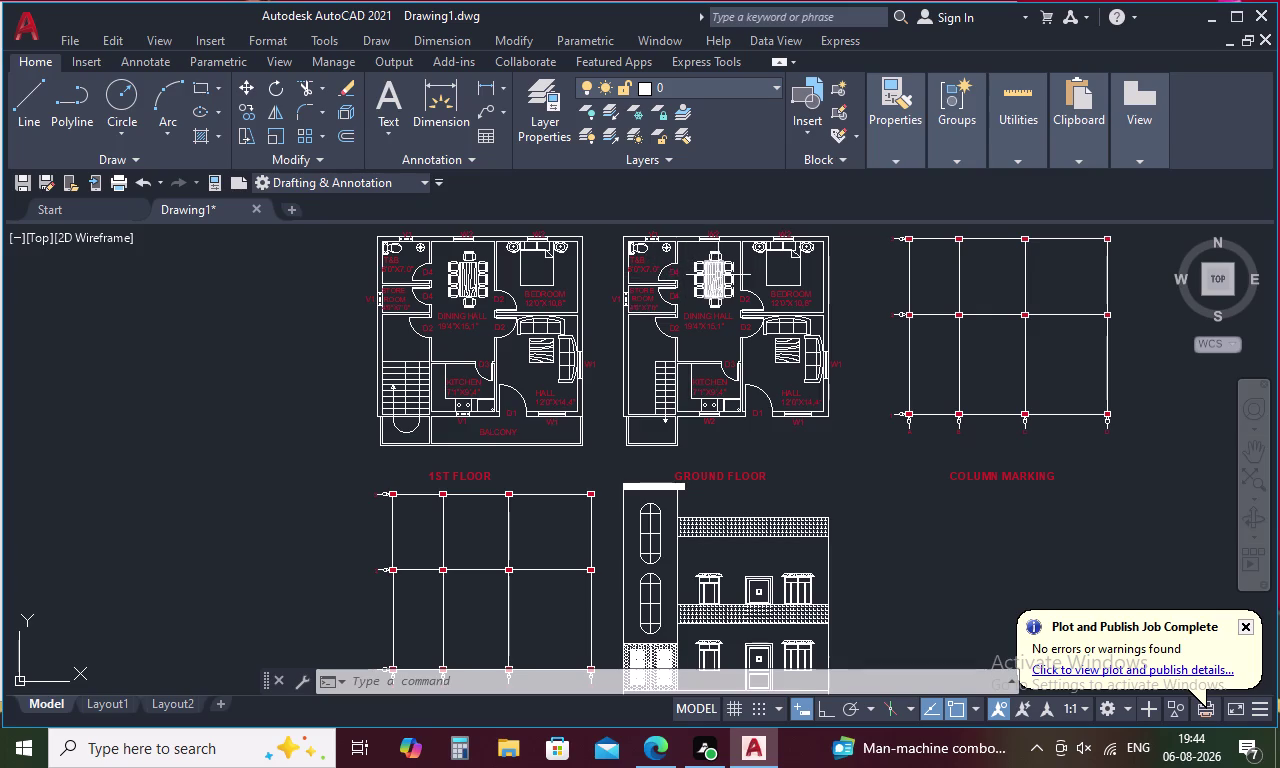
middle_drag(797, 468, 799, 428)
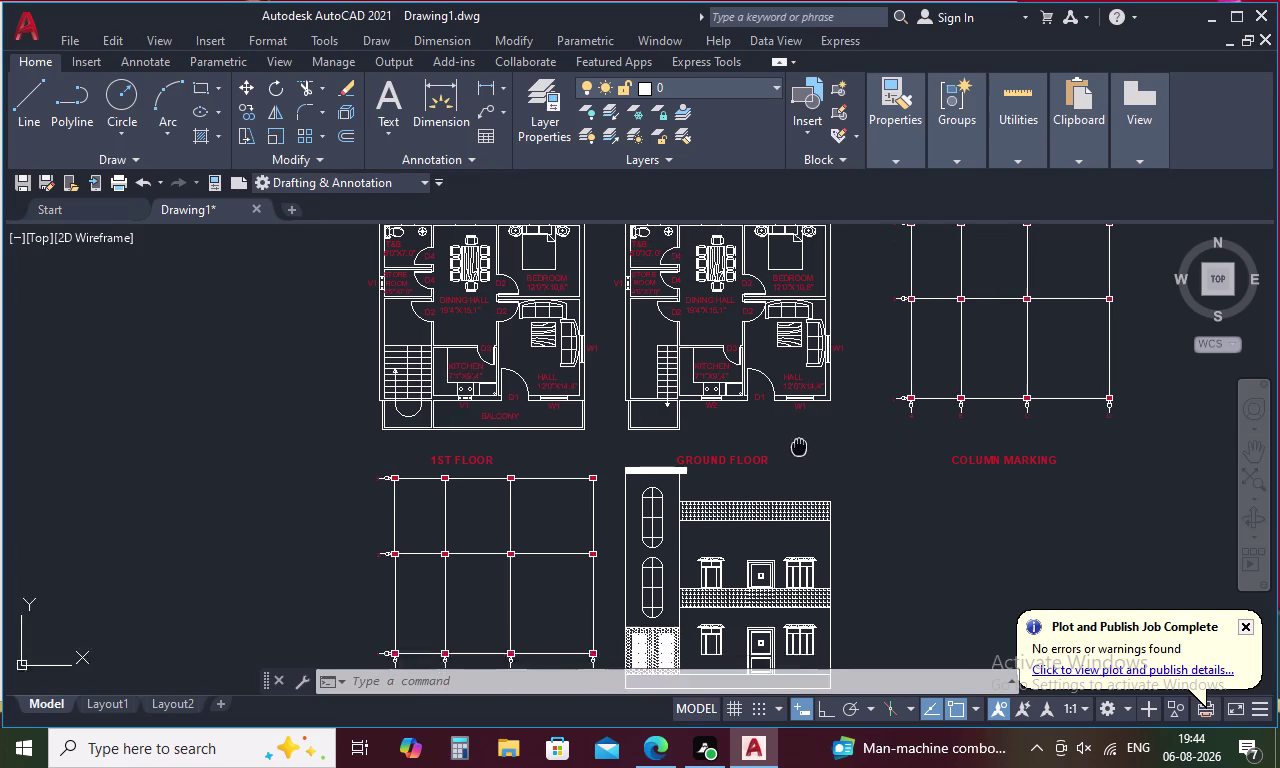
middle_drag(799, 428, 807, 341)
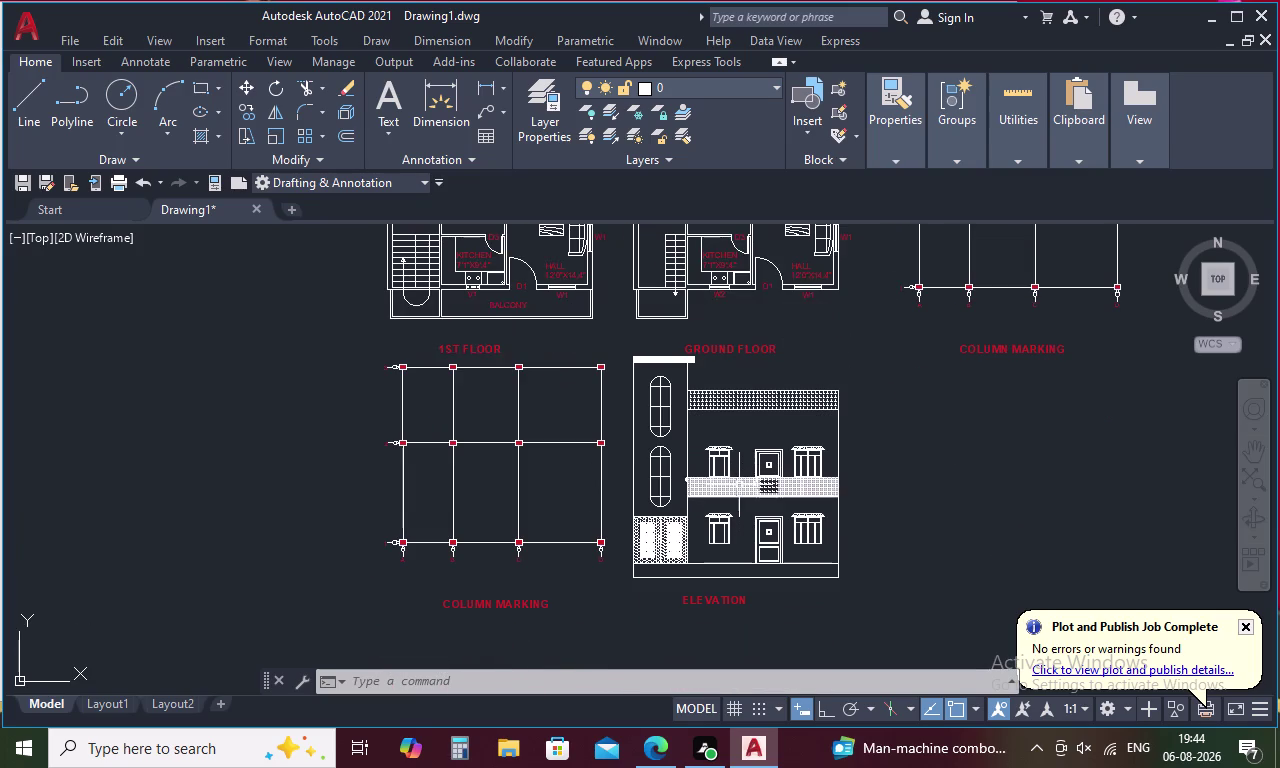
scroll(up, 3)
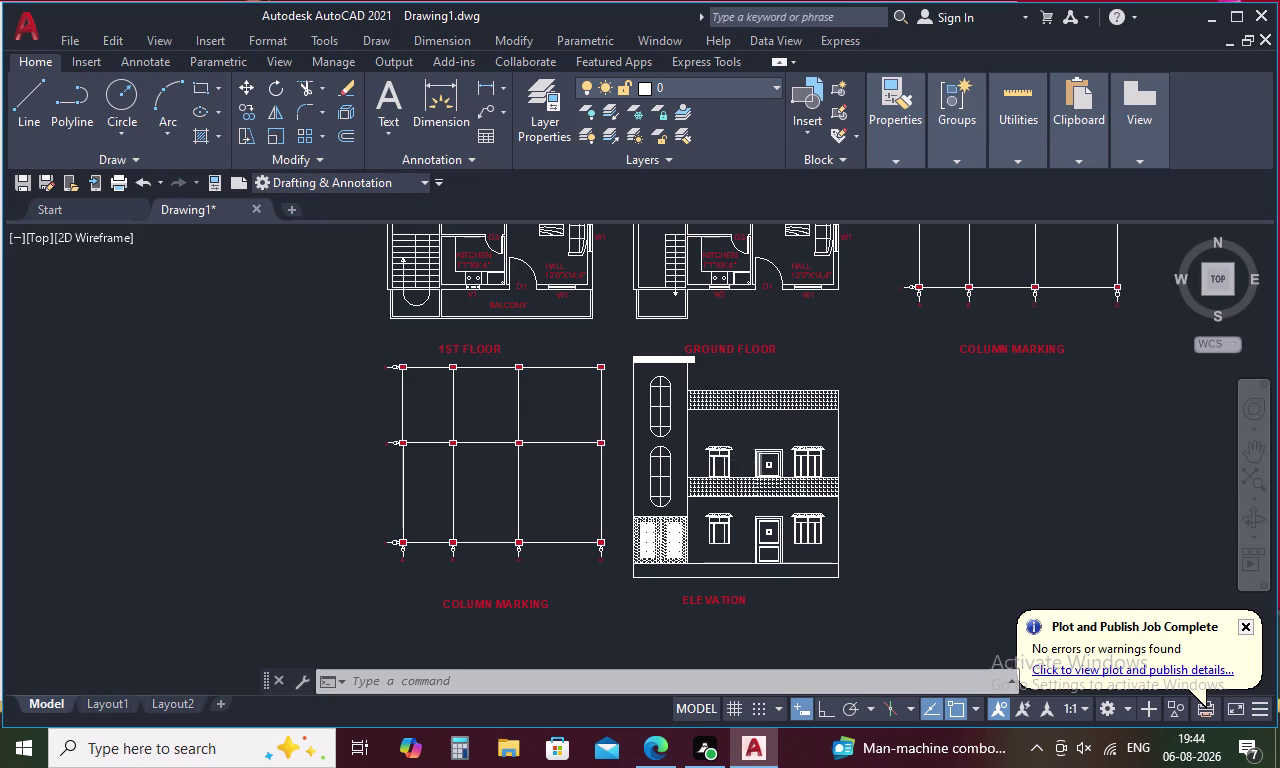
scroll(up, 3)
scroll(down, 3)
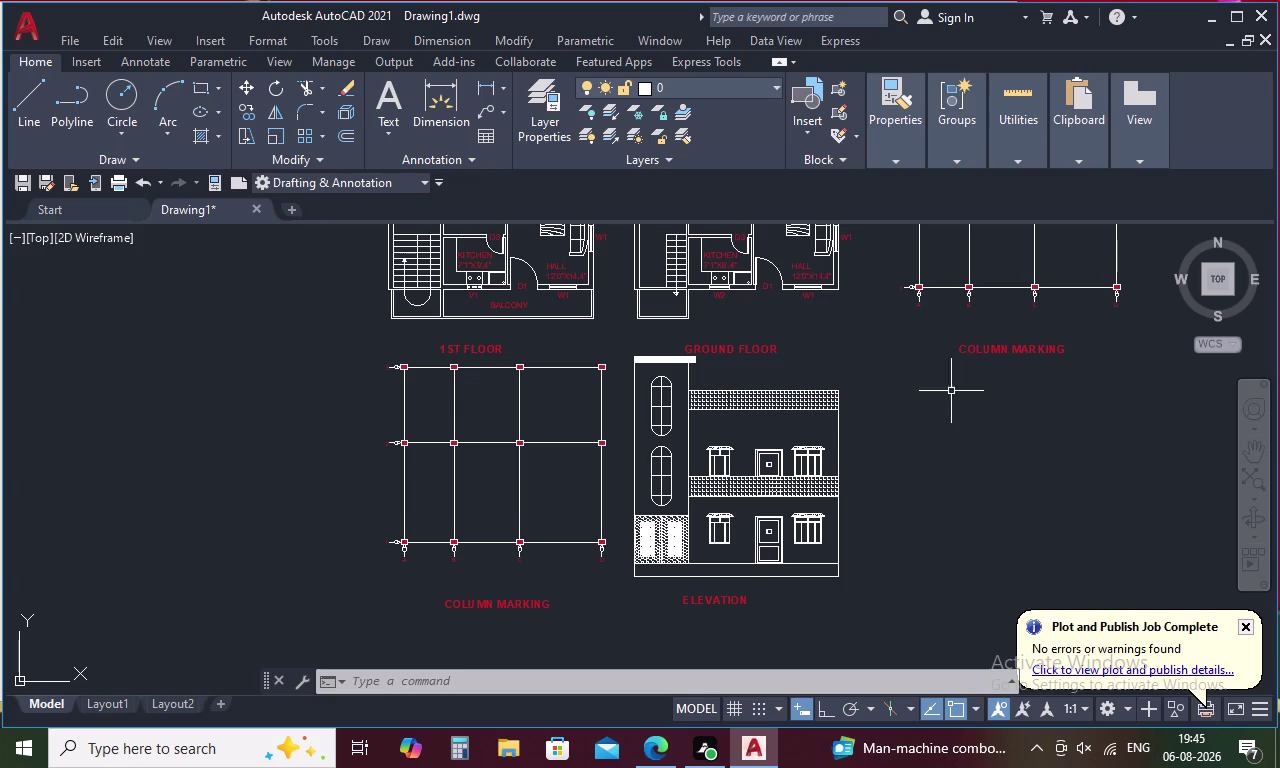
Erase the extra column grid beside the ground-floor plan.
middle_drag(965, 529, 930, 474)
middle_drag(930, 467, 957, 582)
middle_drag(980, 422, 920, 579)
drag(818, 316, 1031, 413)
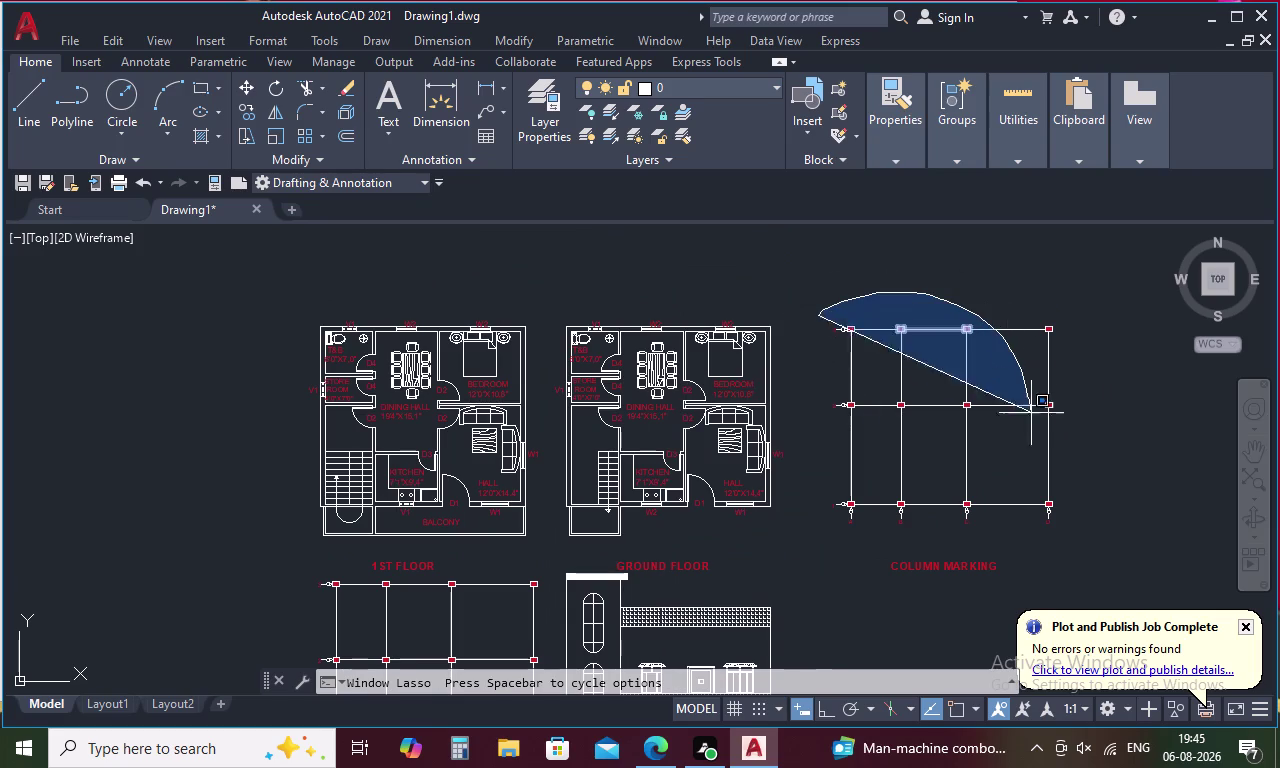
drag(1031, 413, 839, 486)
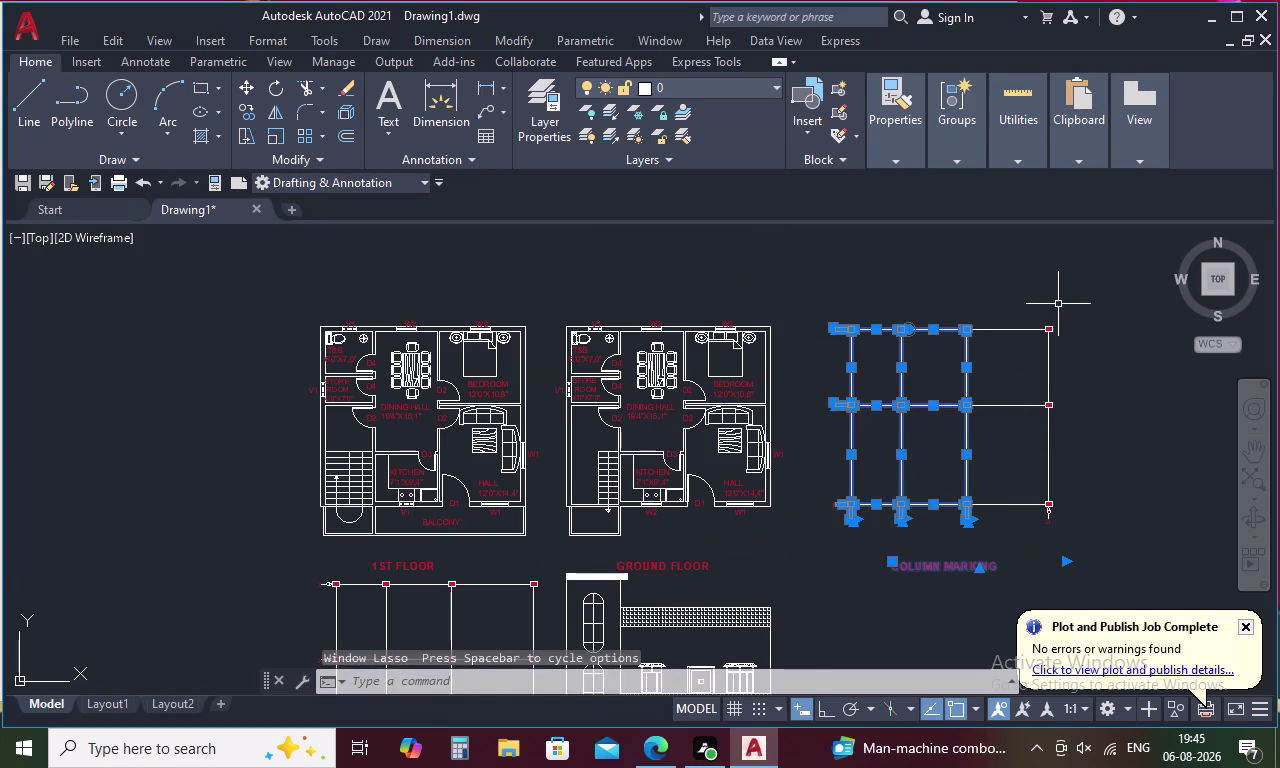
drag(1040, 303, 1054, 315)
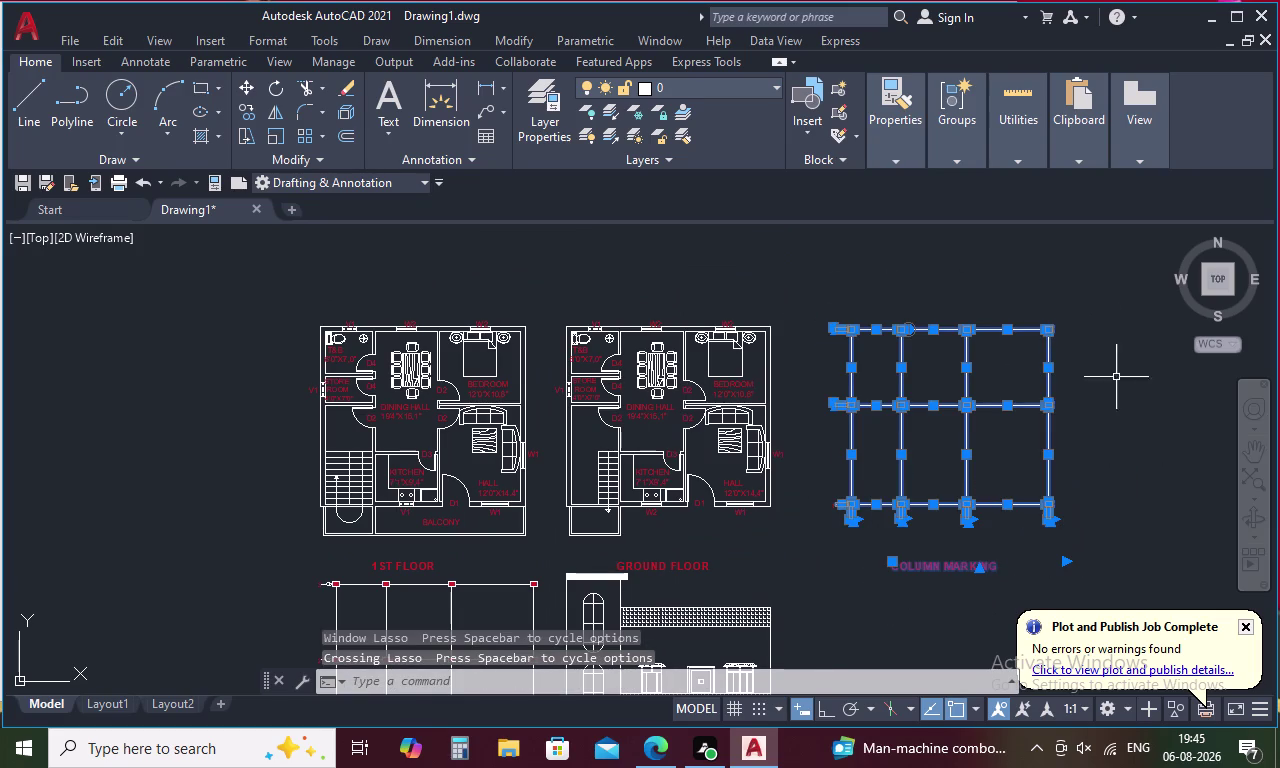
key(Delete)
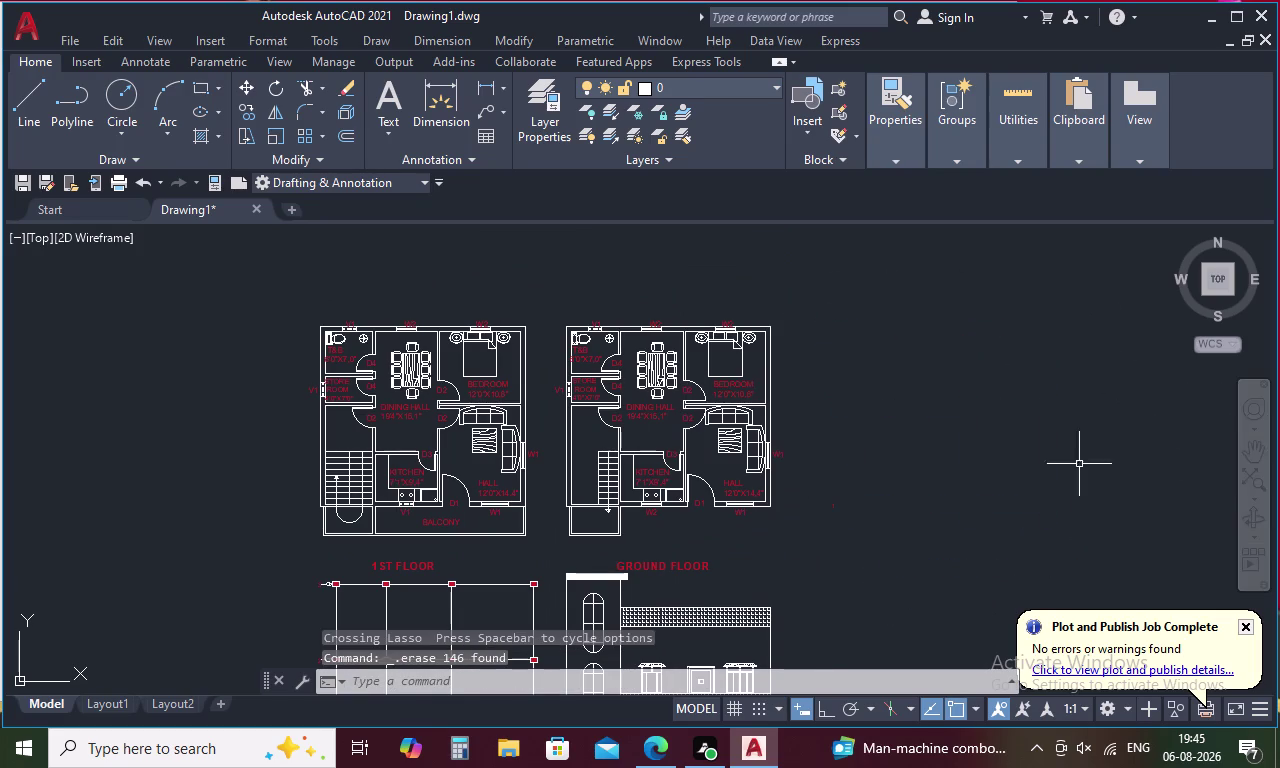
Erase the leftover COLUMN MARKING title.
drag(886, 496, 817, 484)
key(Delete)
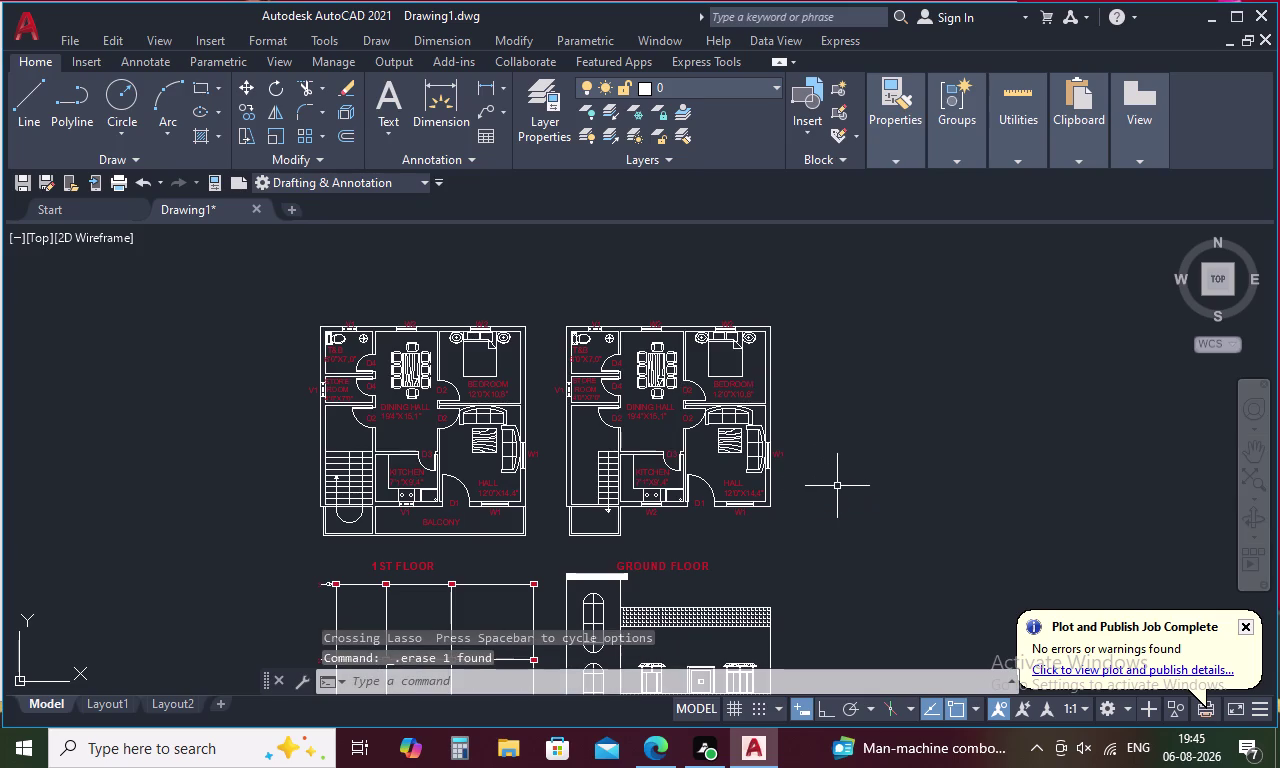
scroll(down, 3)
middle_drag(852, 485, 921, 355)
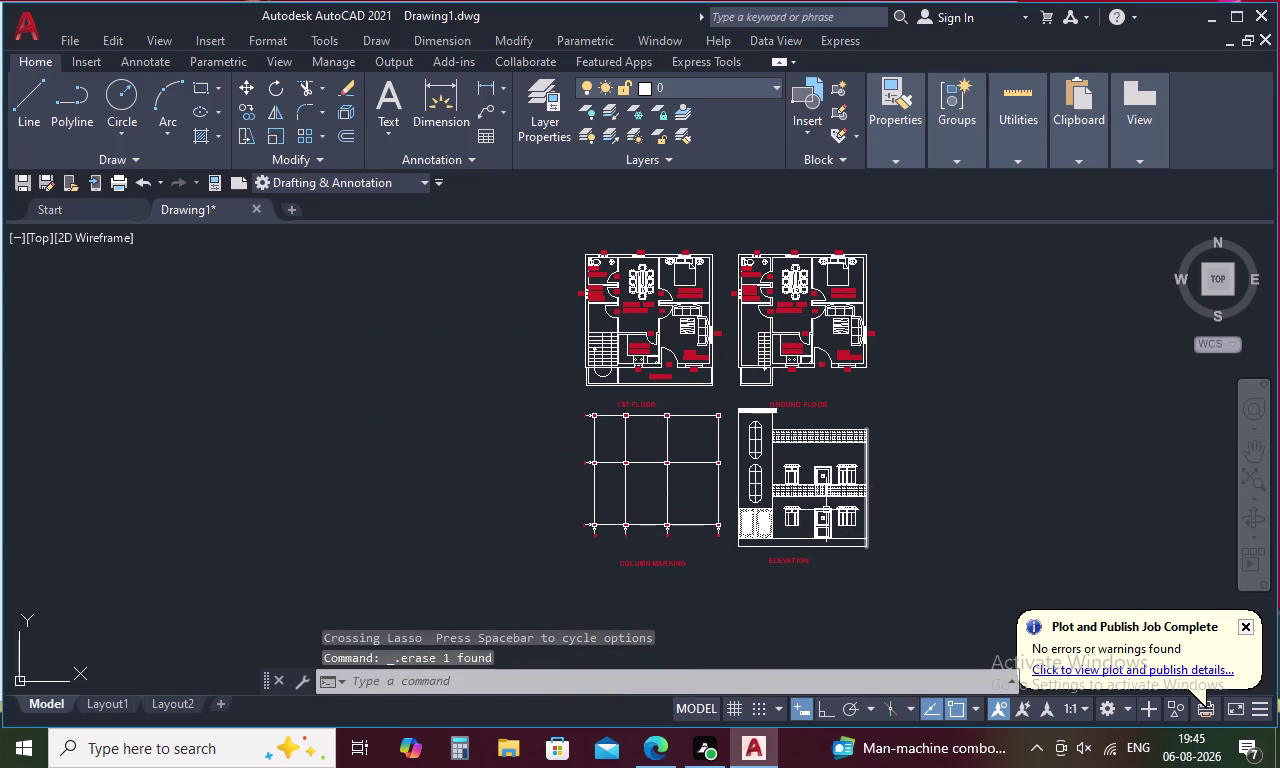
scroll(up, 3)
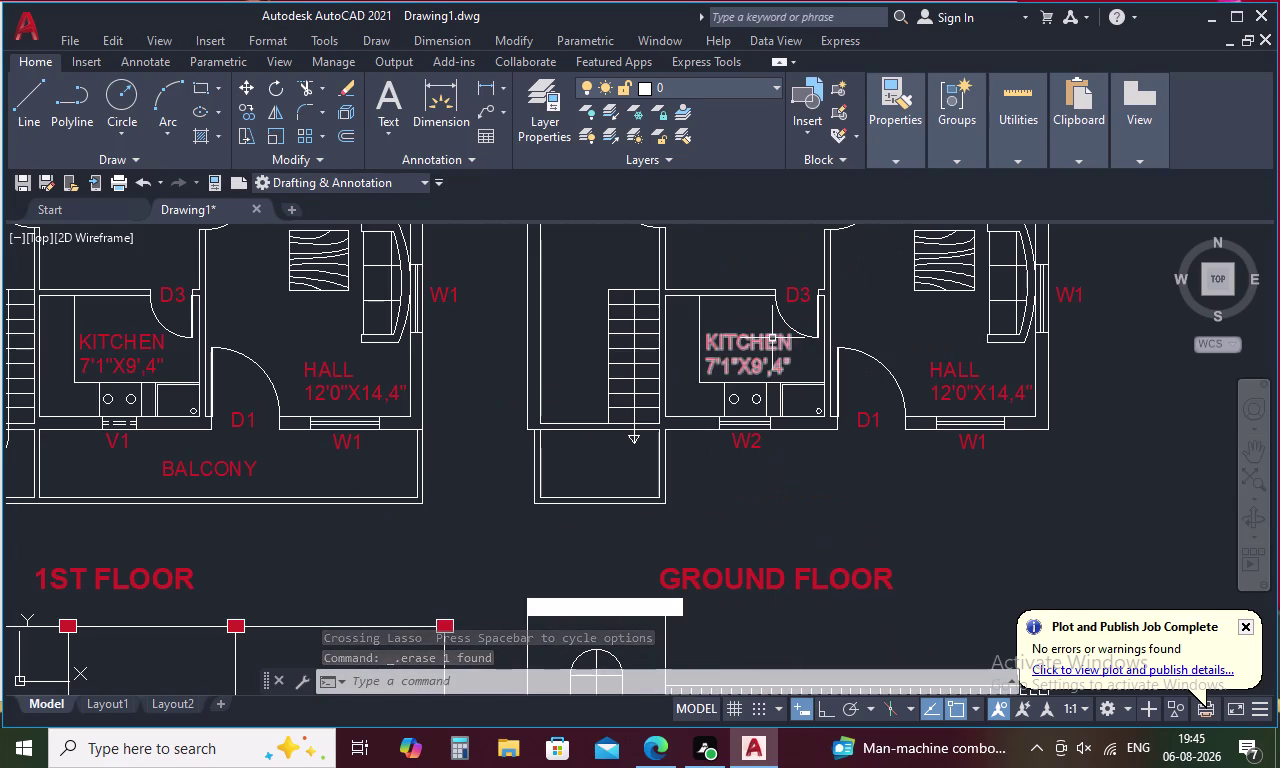
Select all labels similar to KITCHEN and change their colour from red to Magenta.
click(772, 338)
right_click(772, 338)
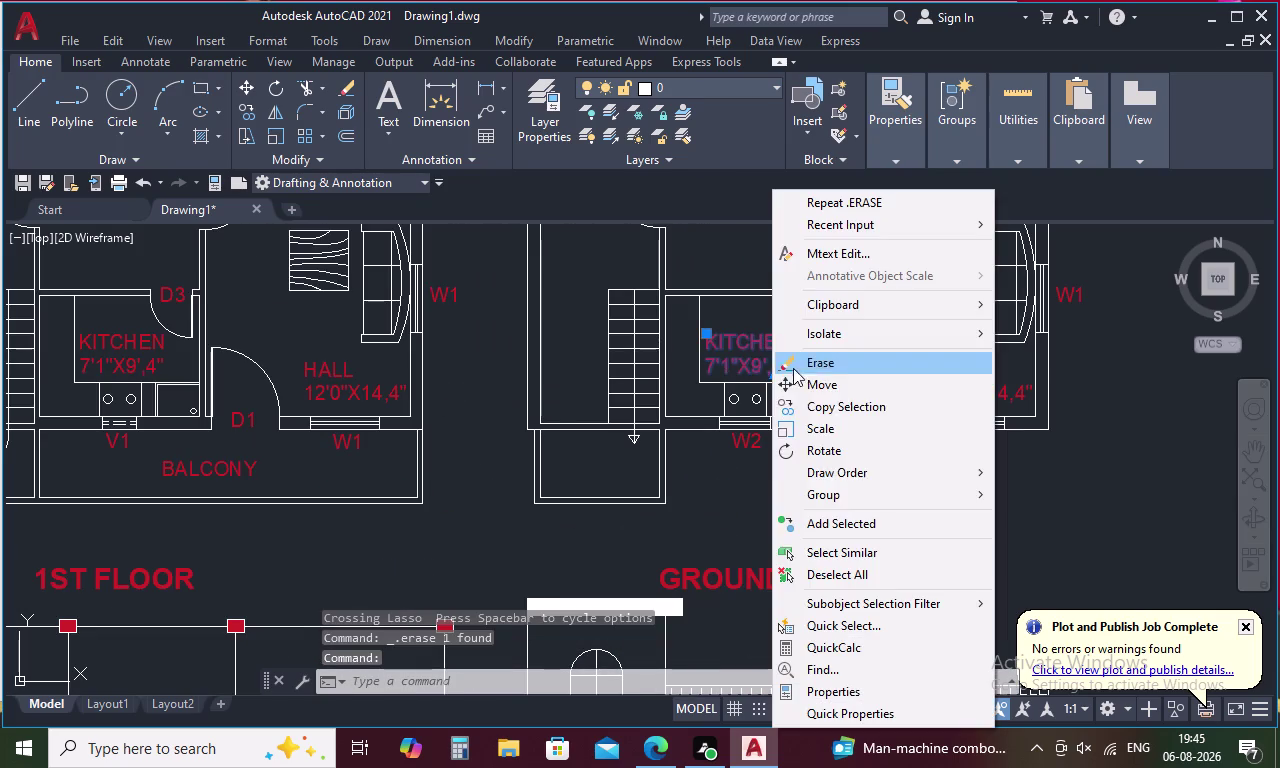
click(847, 540)
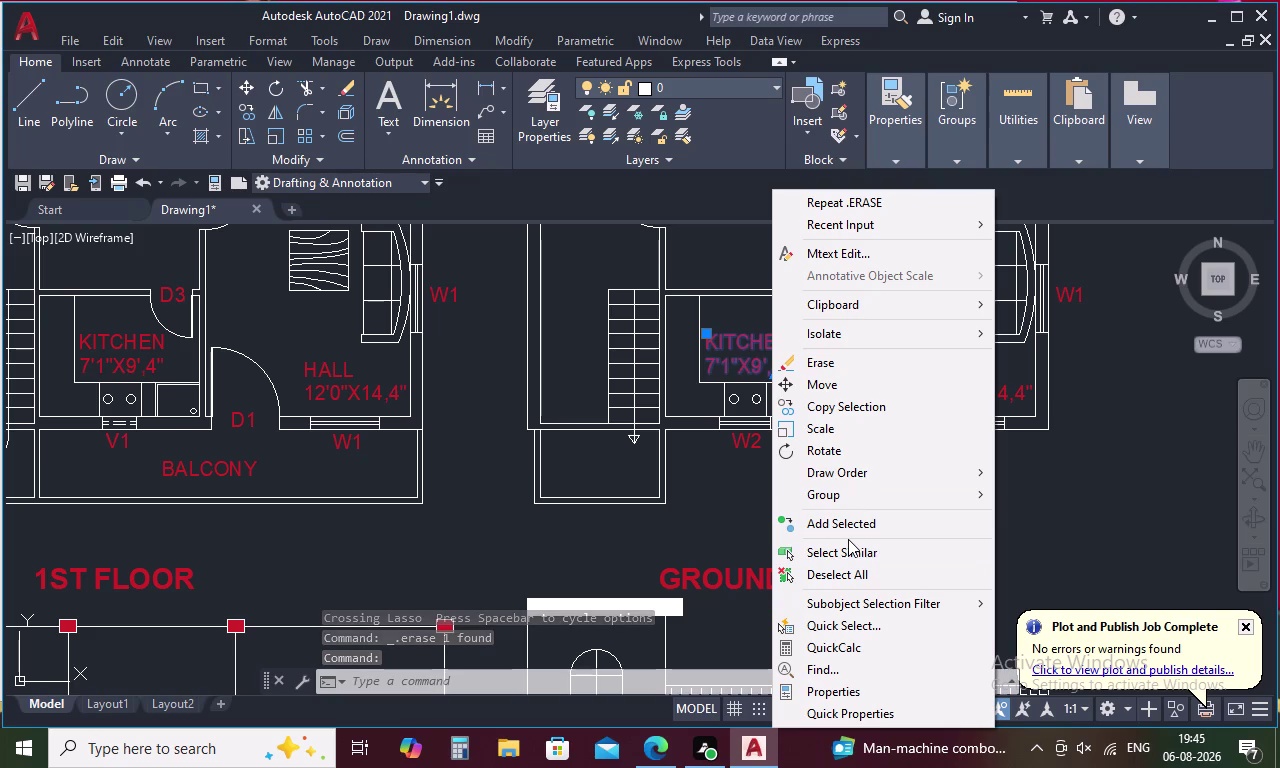
click(853, 552)
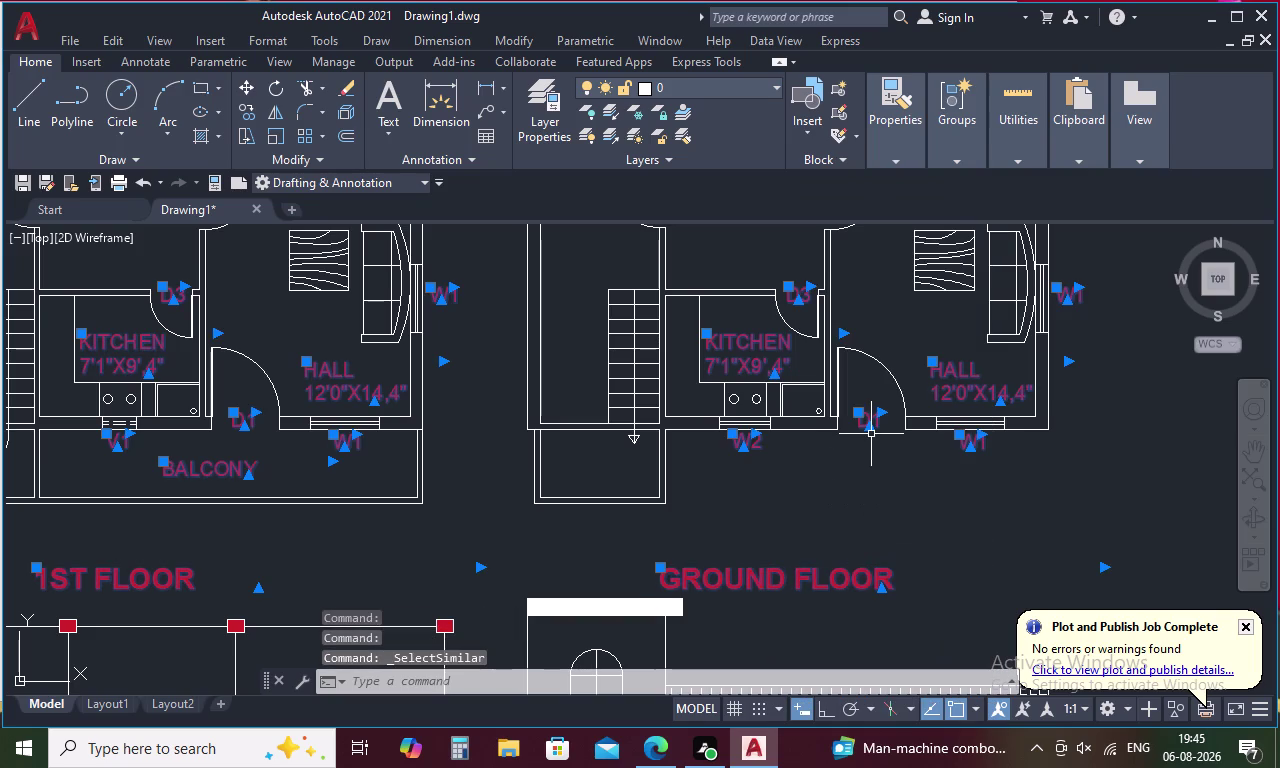
click(898, 155)
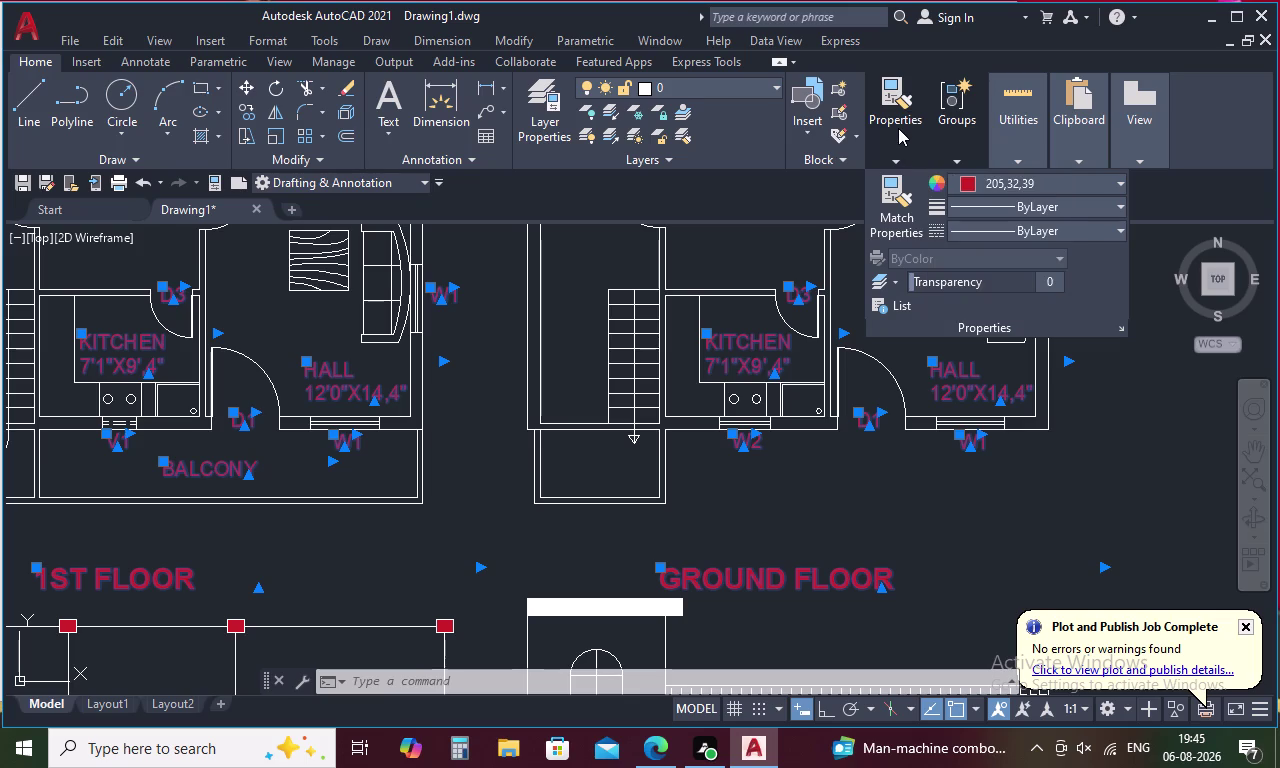
click(1120, 179)
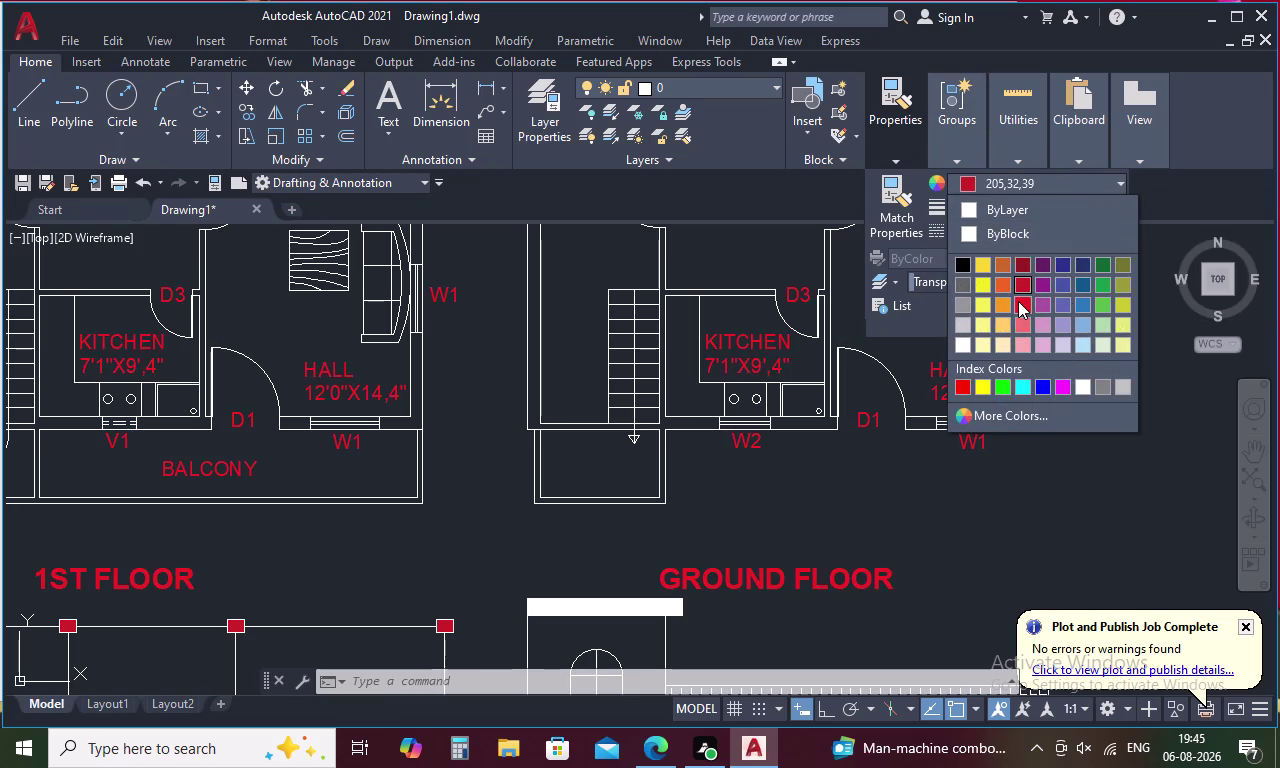
click(1066, 388)
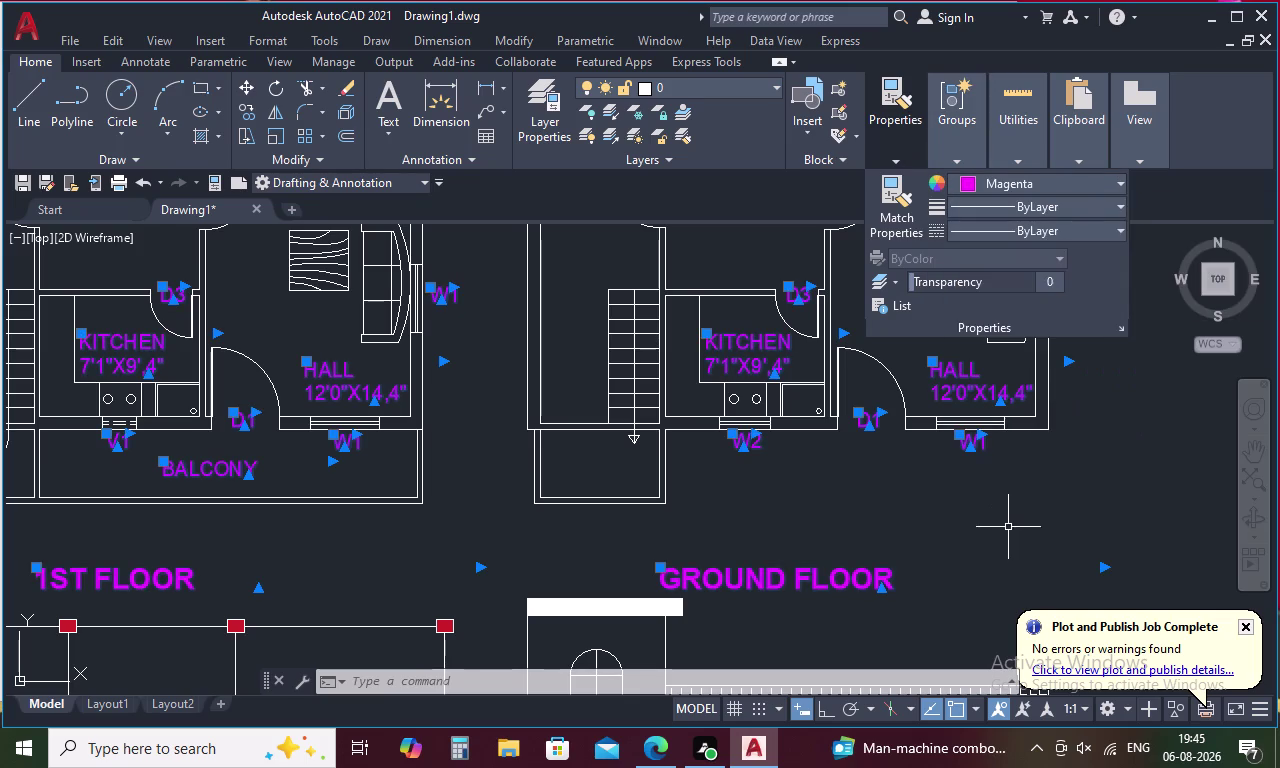
click(1008, 527)
click(1008, 527)
key(Escape)
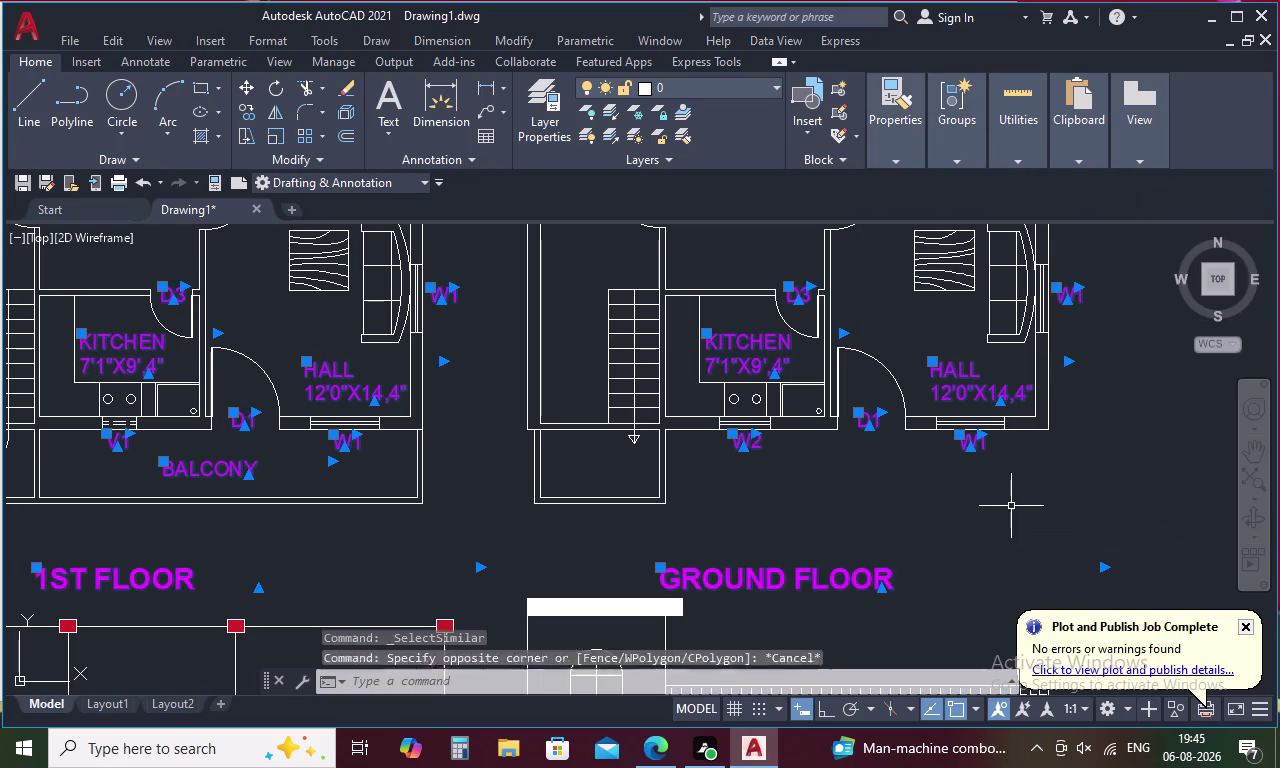
key(Escape)
scroll(down, 3)
middle_drag(1000, 495, 966, 331)
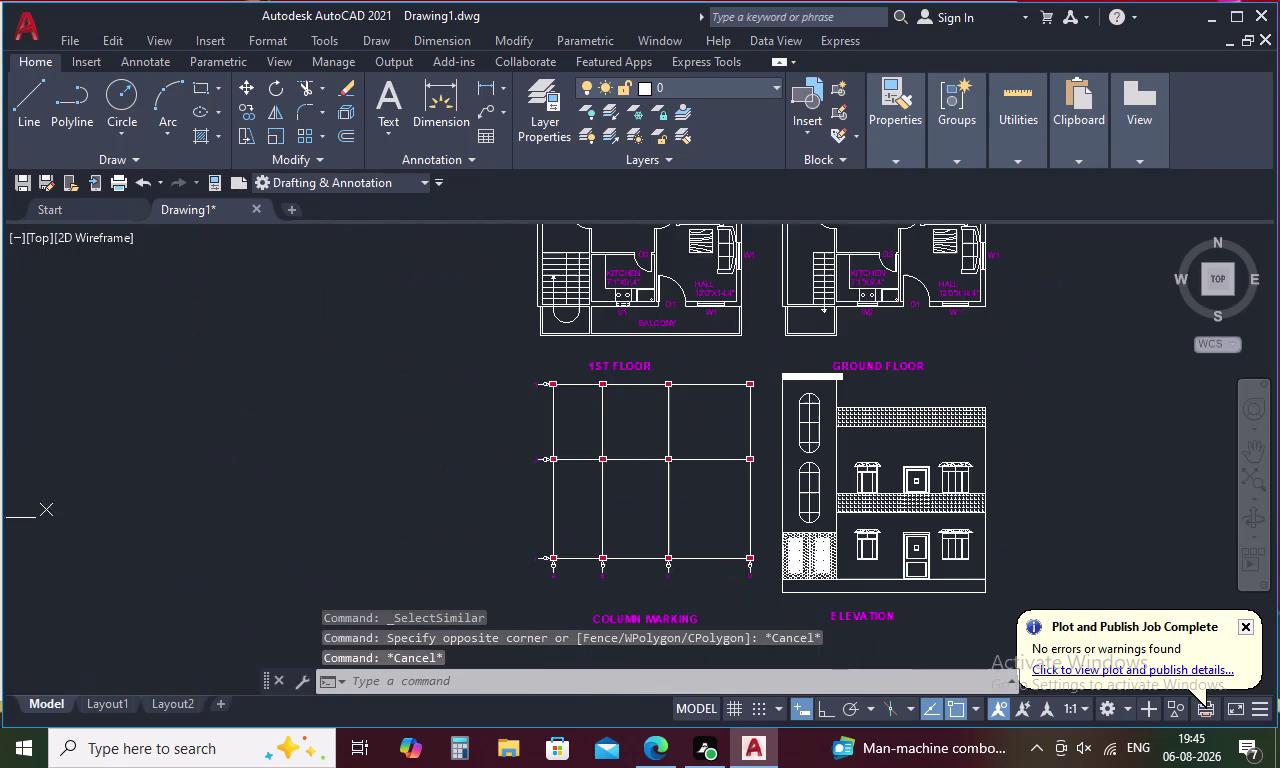
middle_drag(1014, 398, 1029, 469)
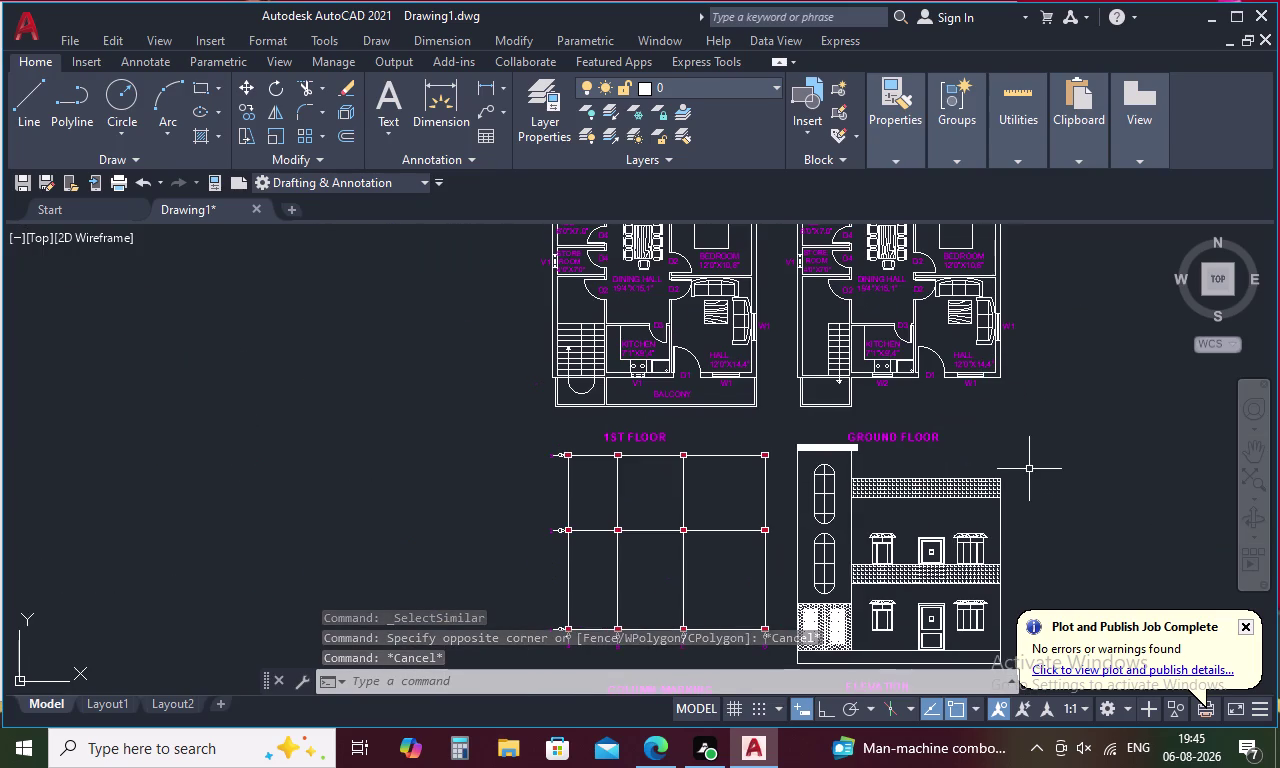
middle_drag(1075, 396, 1068, 409)
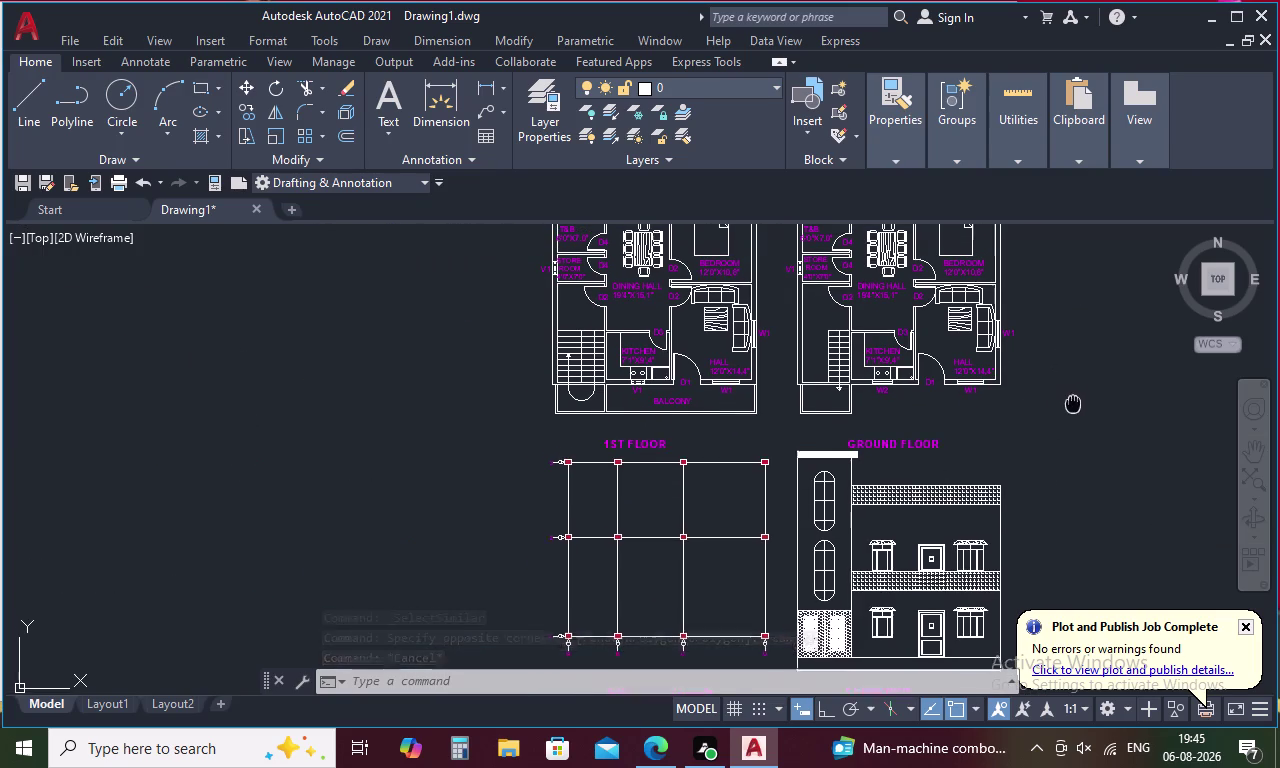
middle_drag(1068, 409, 1030, 437)
scroll(down, 3)
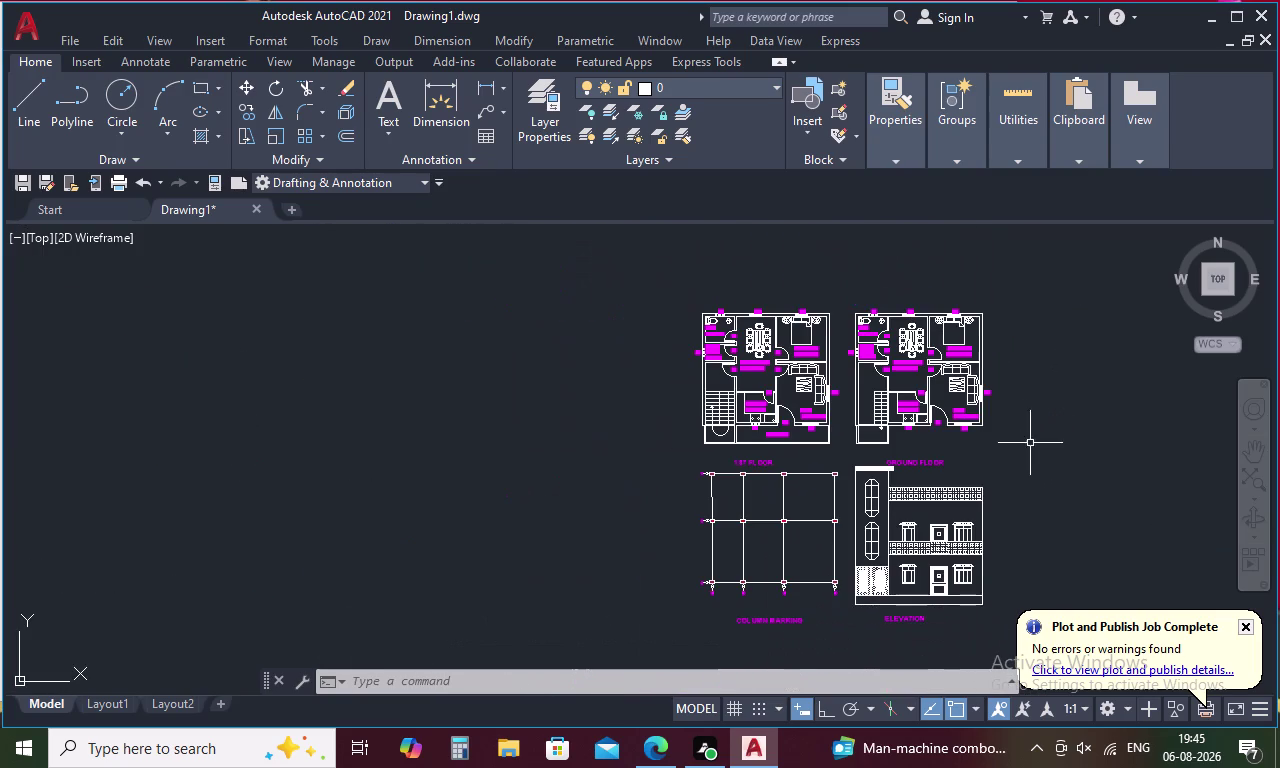
middle_drag(1030, 443, 1025, 407)
scroll(up, 3)
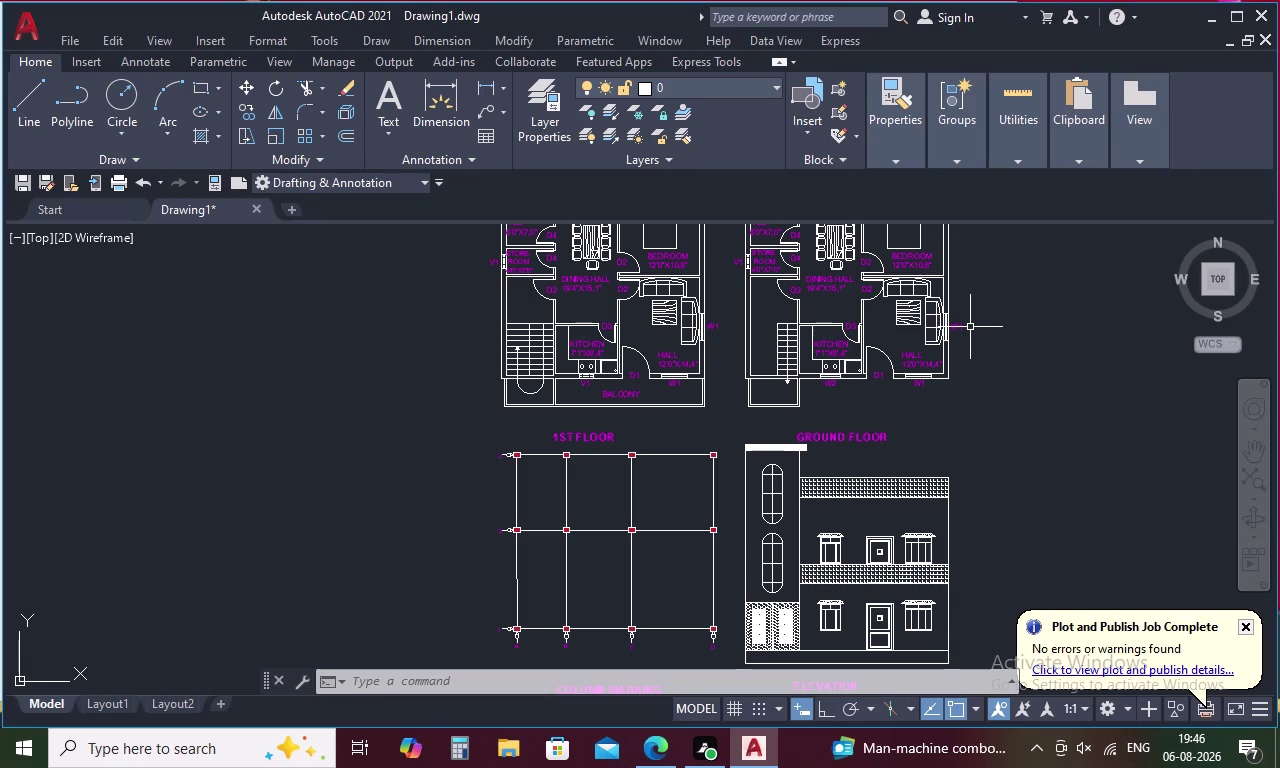
key(Escape)
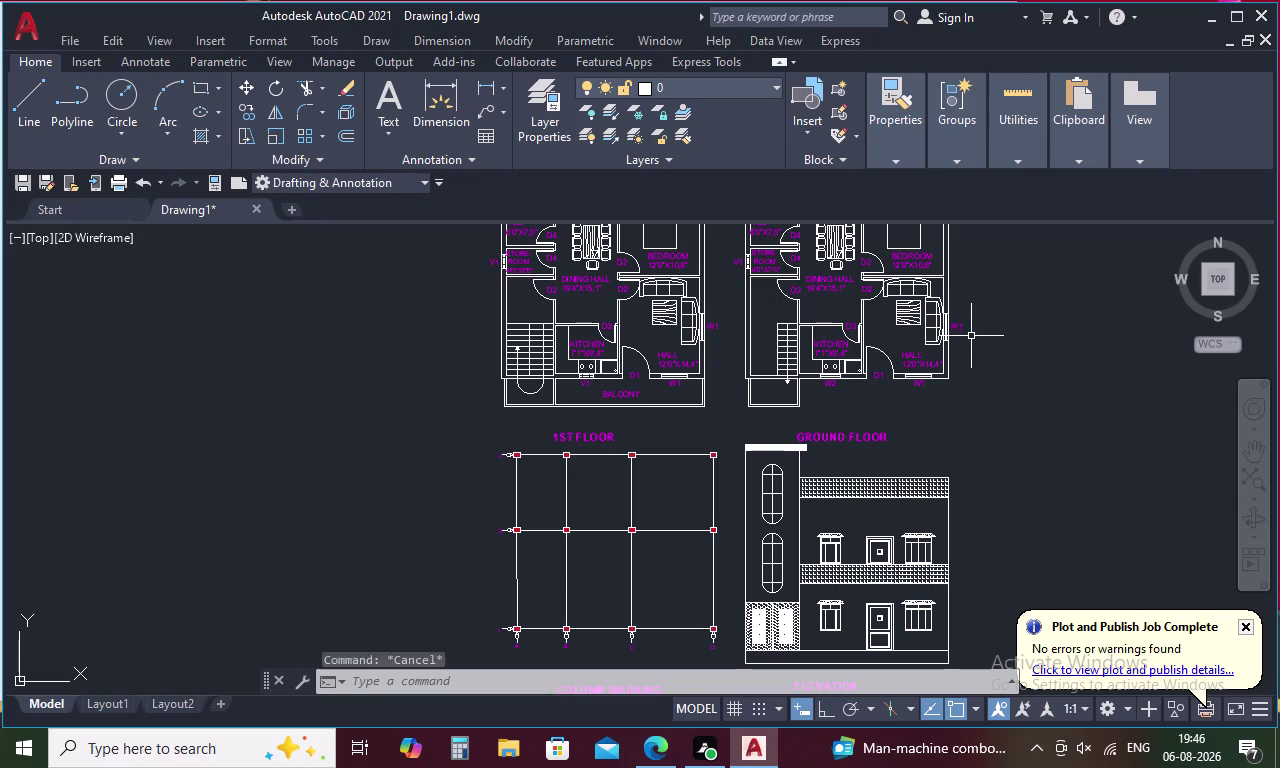
key(d)
Run the DIMSTYLE command to bring up the Dimension Style Manager with ISO-25.
key(Return)
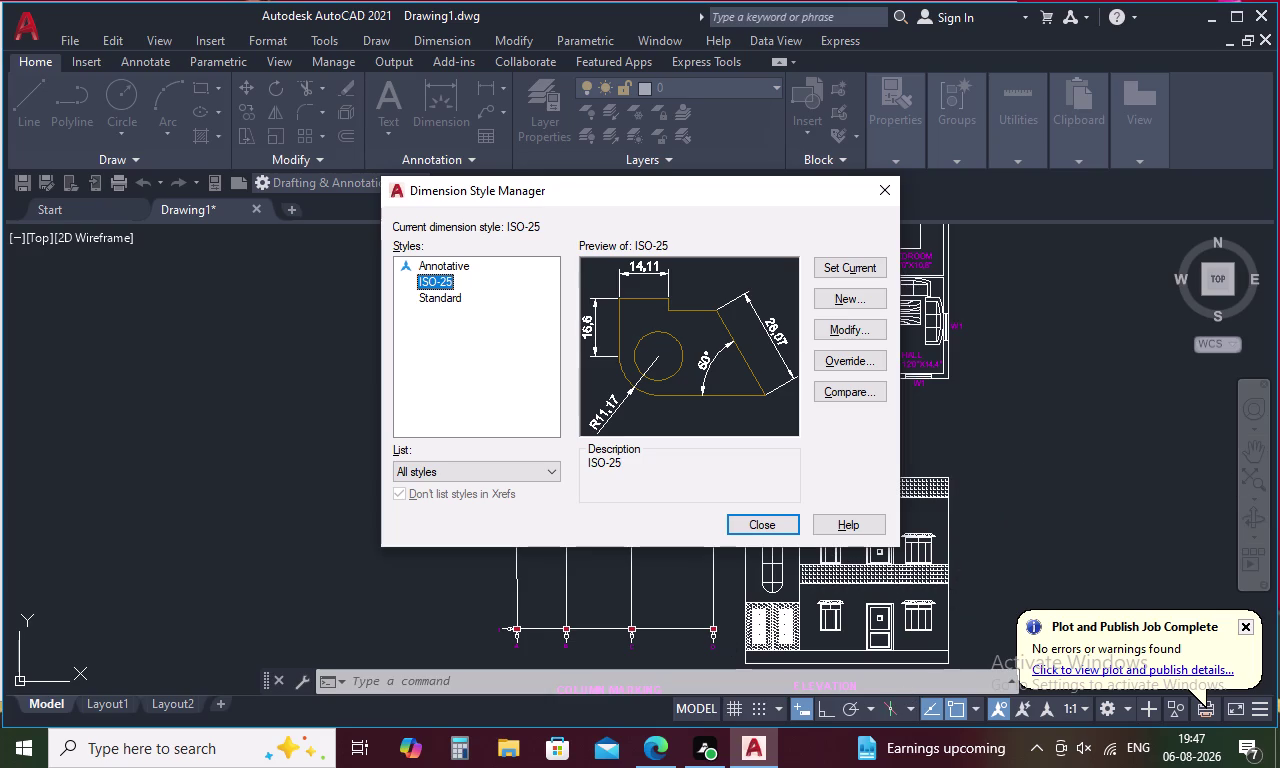
Modify the ISO-25 style, keeping linear units as Decimal.
click(856, 332)
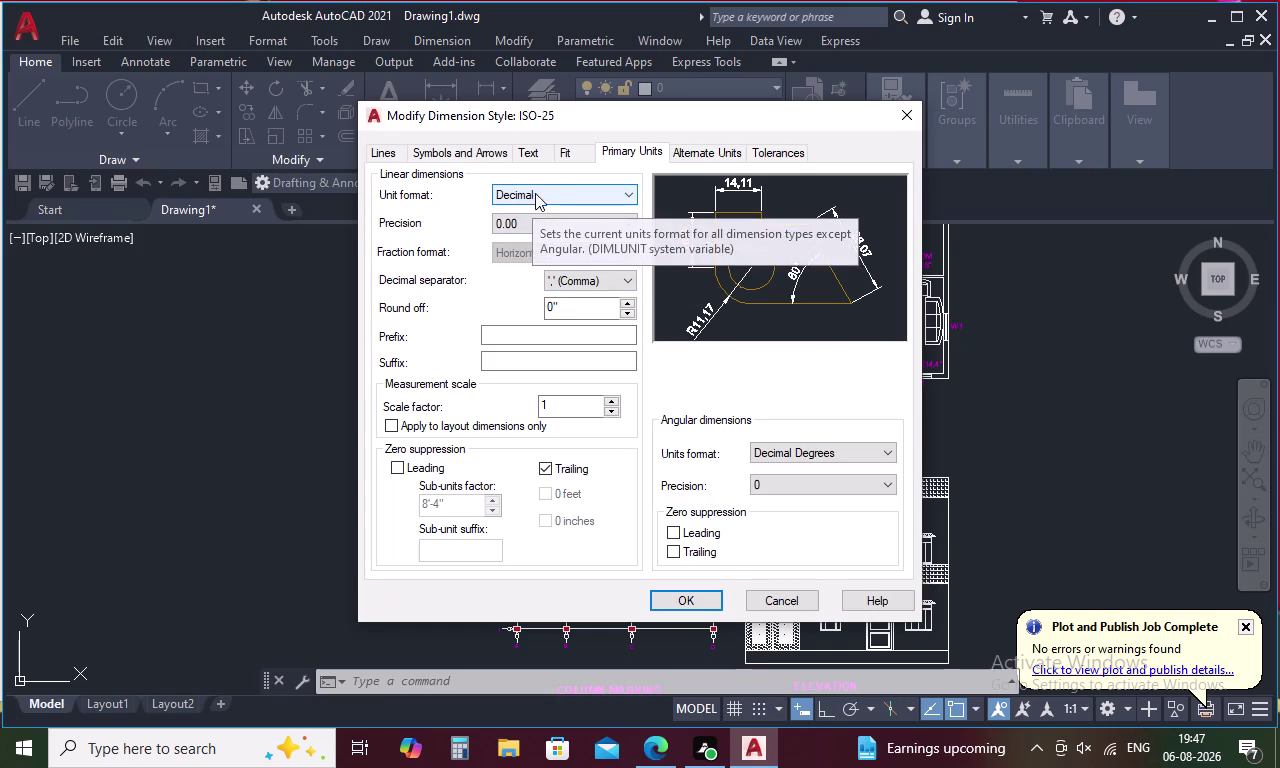
click(615, 195)
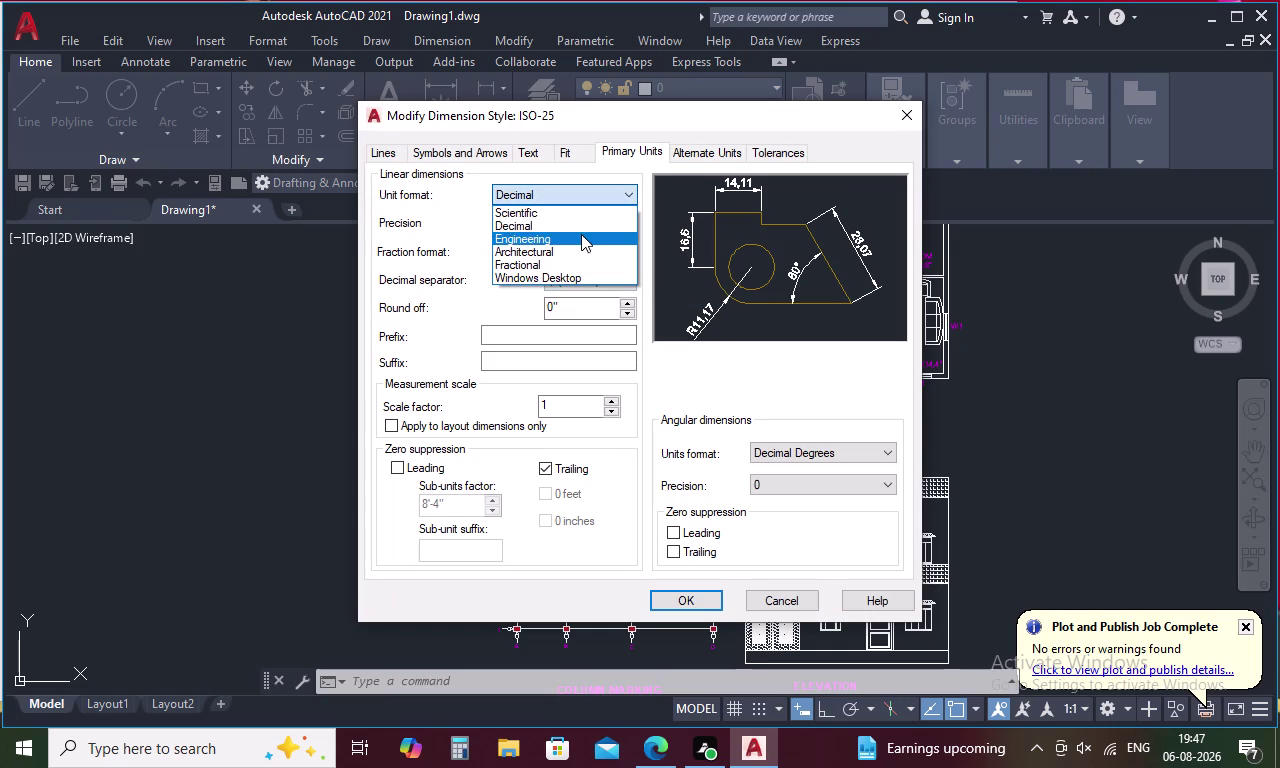
click(585, 223)
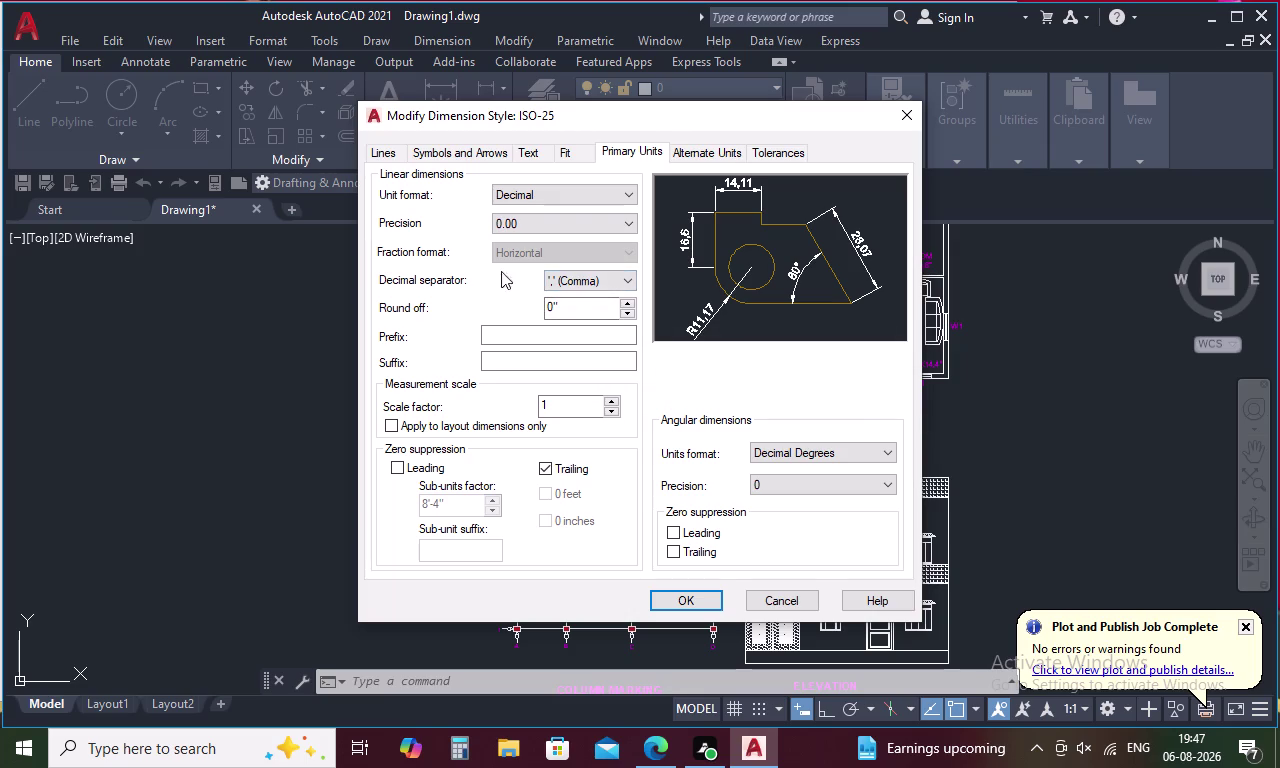
Make dimension lines Yellow with ByBlock linetype and extension lines Blue.
click(396, 153)
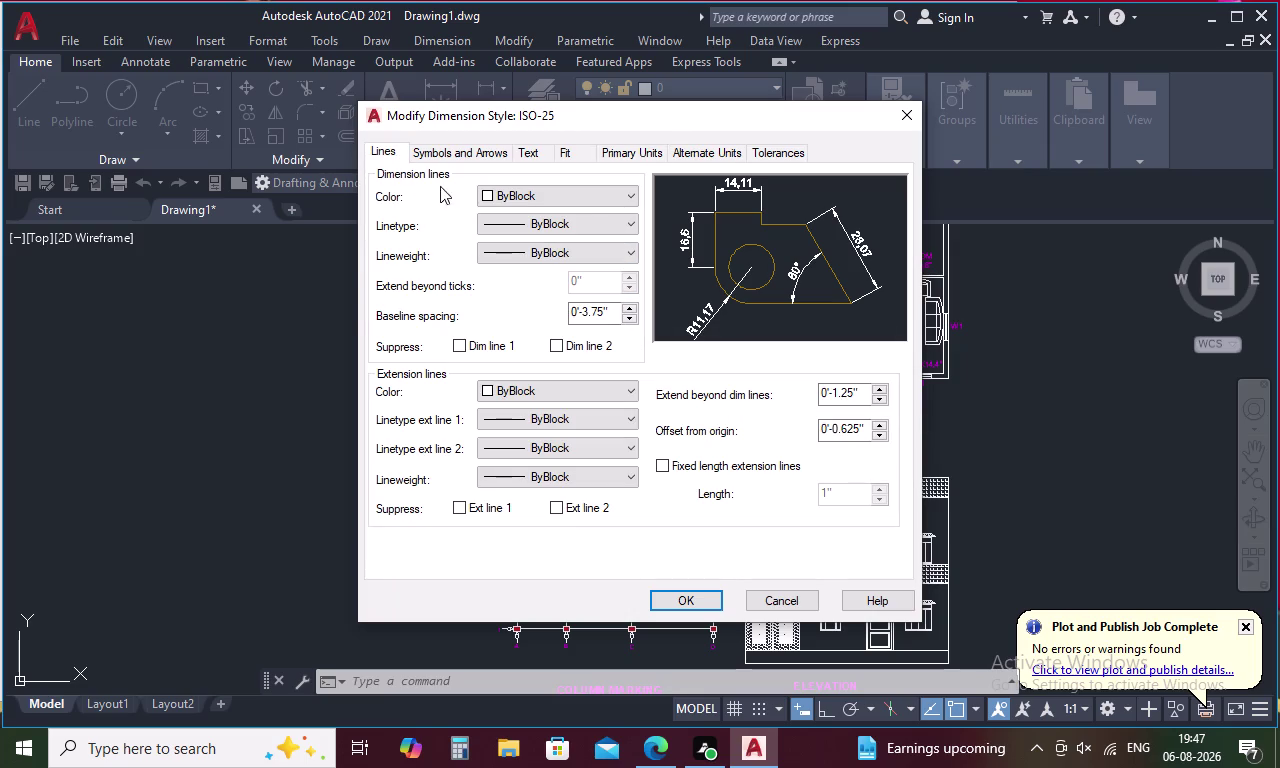
click(593, 199)
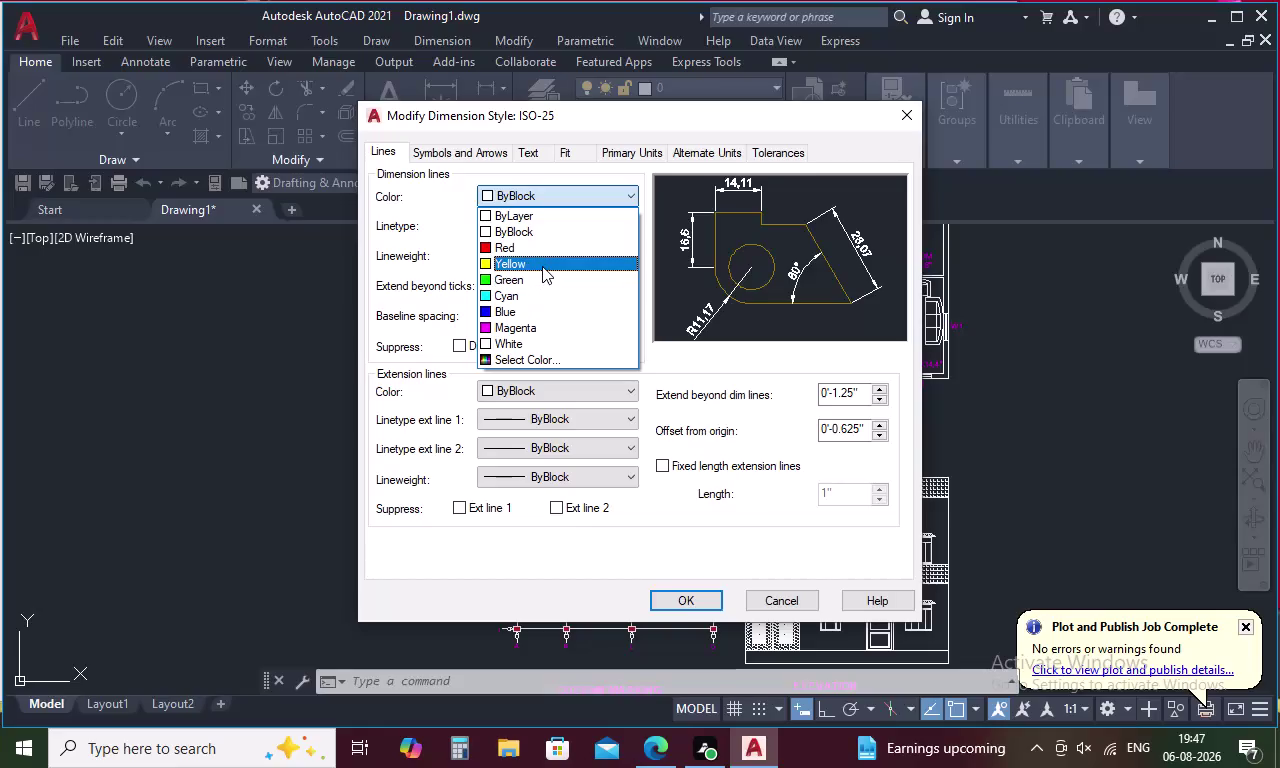
click(542, 266)
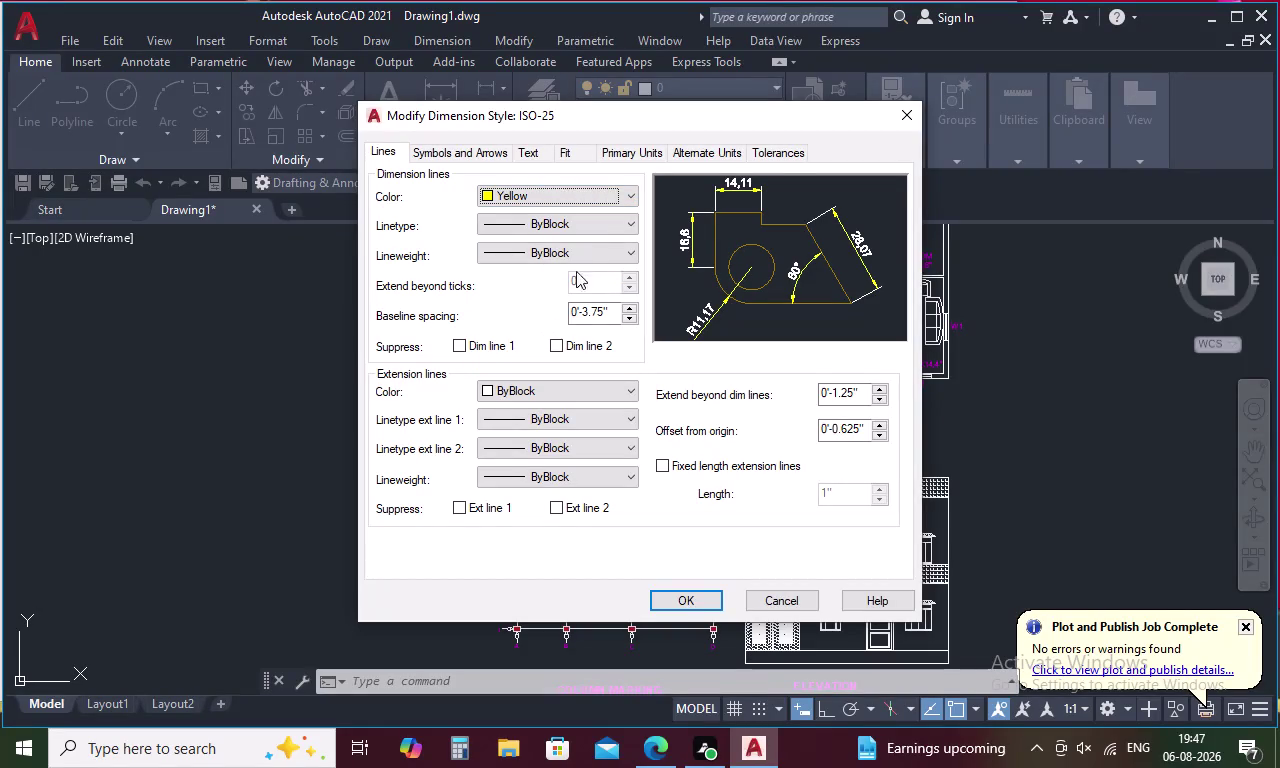
click(634, 222)
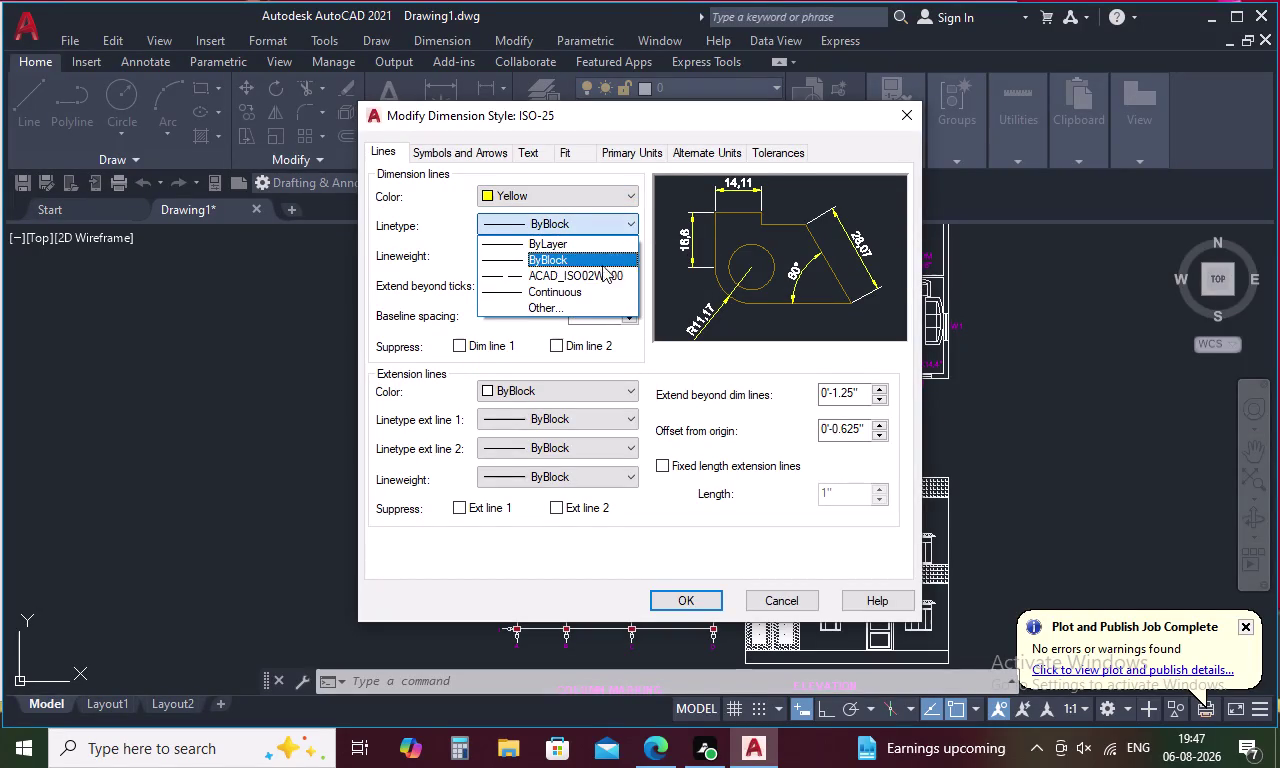
click(531, 327)
click(623, 388)
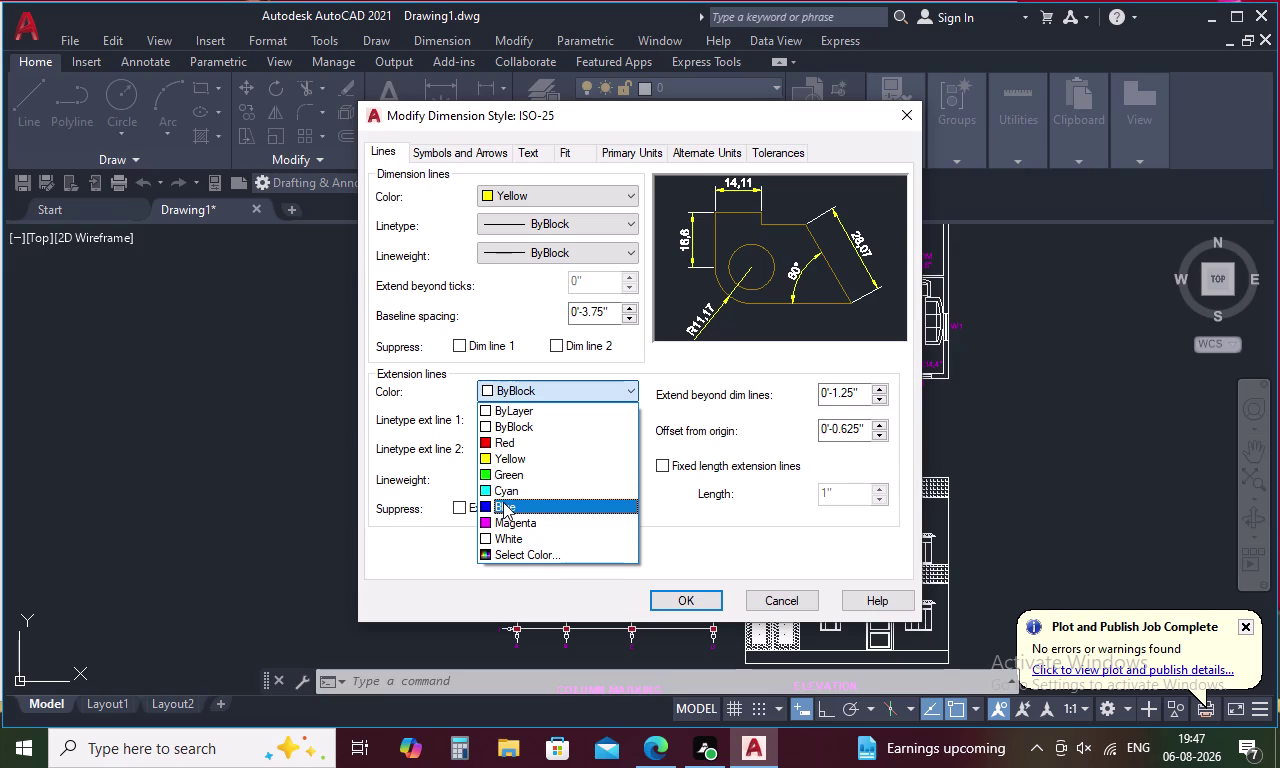
click(503, 502)
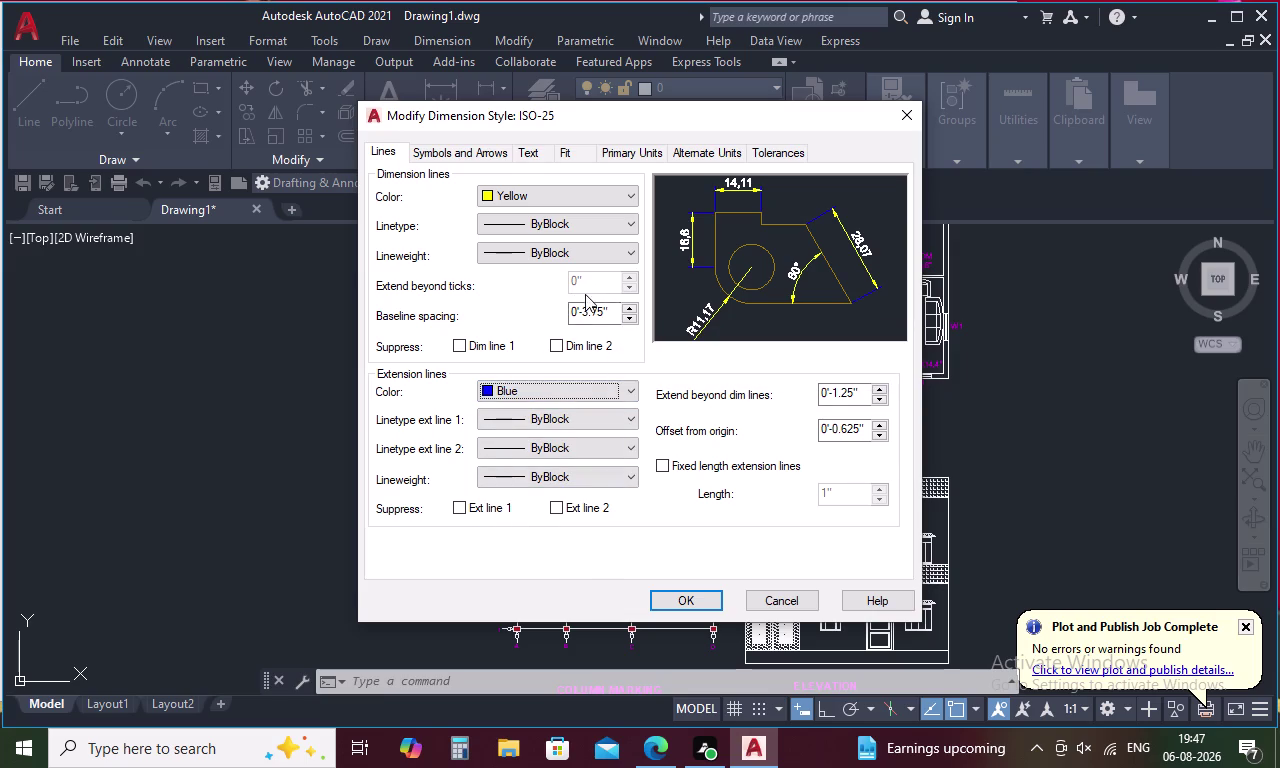
click(479, 153)
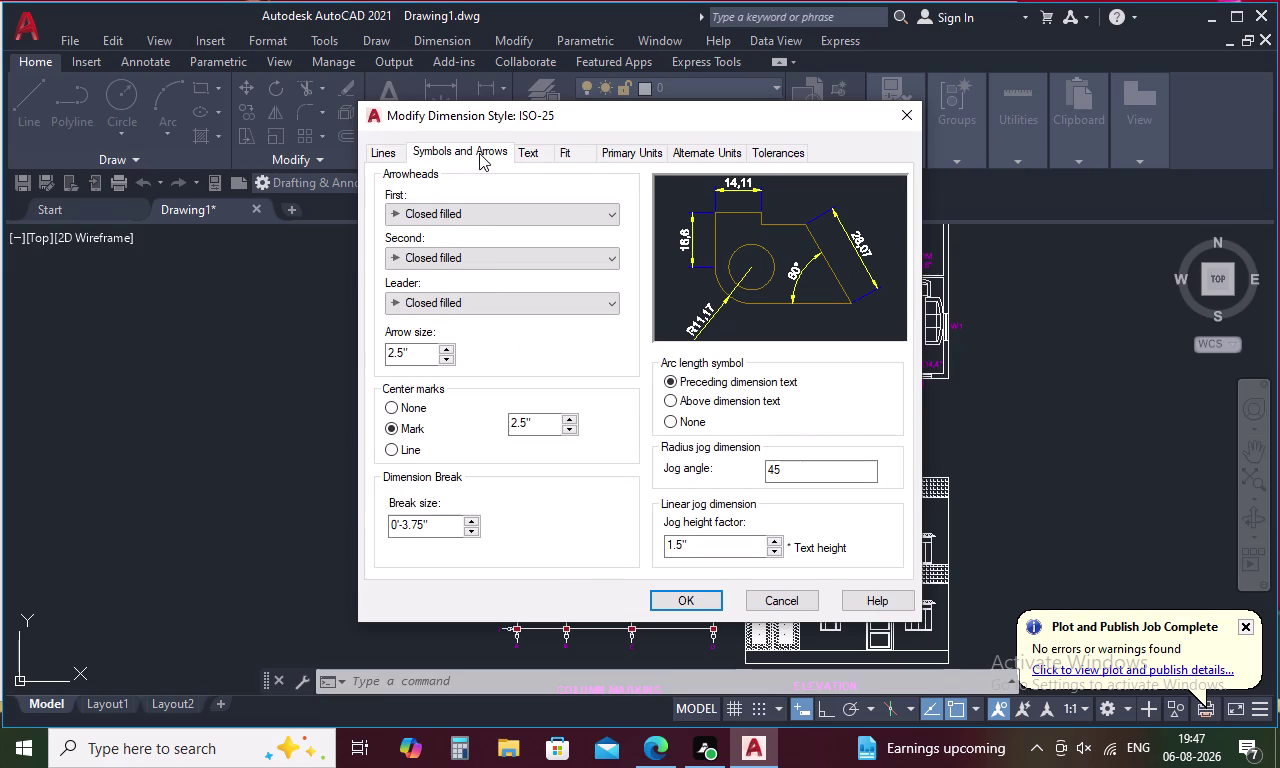
Set the arrowheads to Architectural tick with arrow size 10.
click(538, 210)
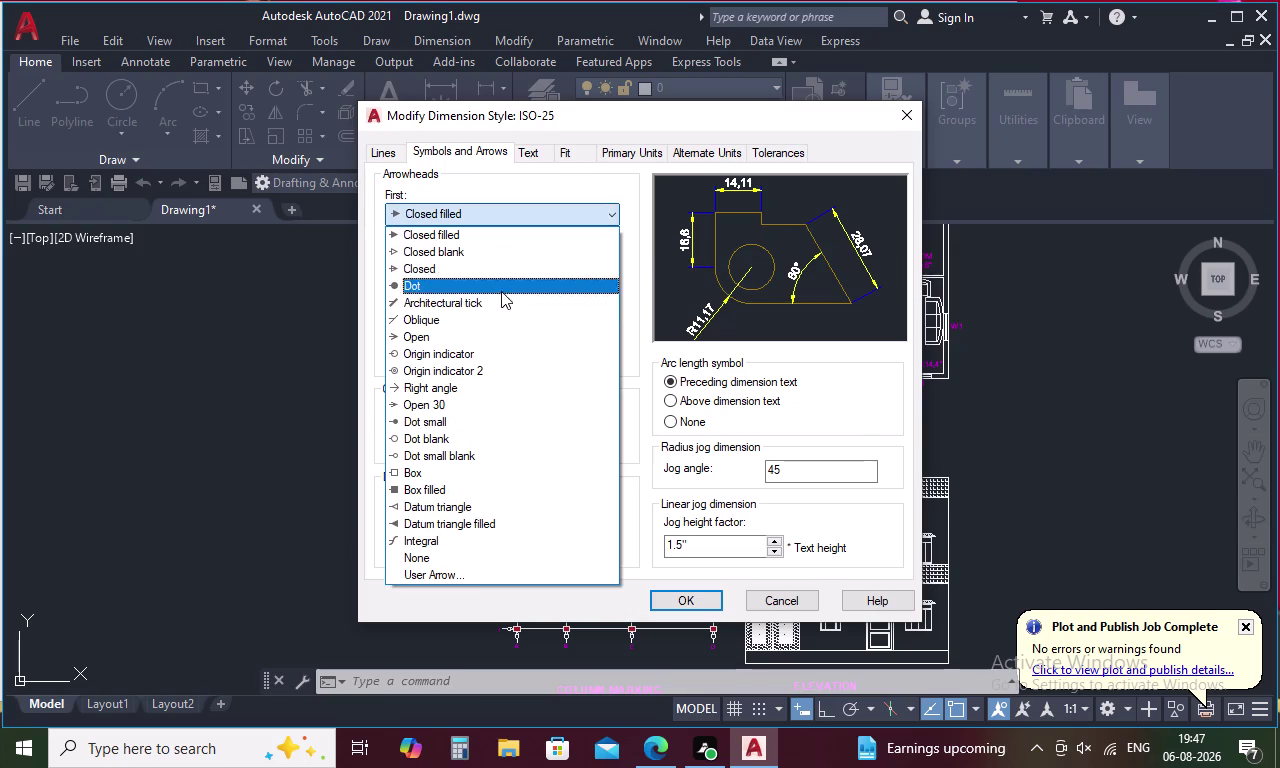
click(497, 296)
click(410, 346)
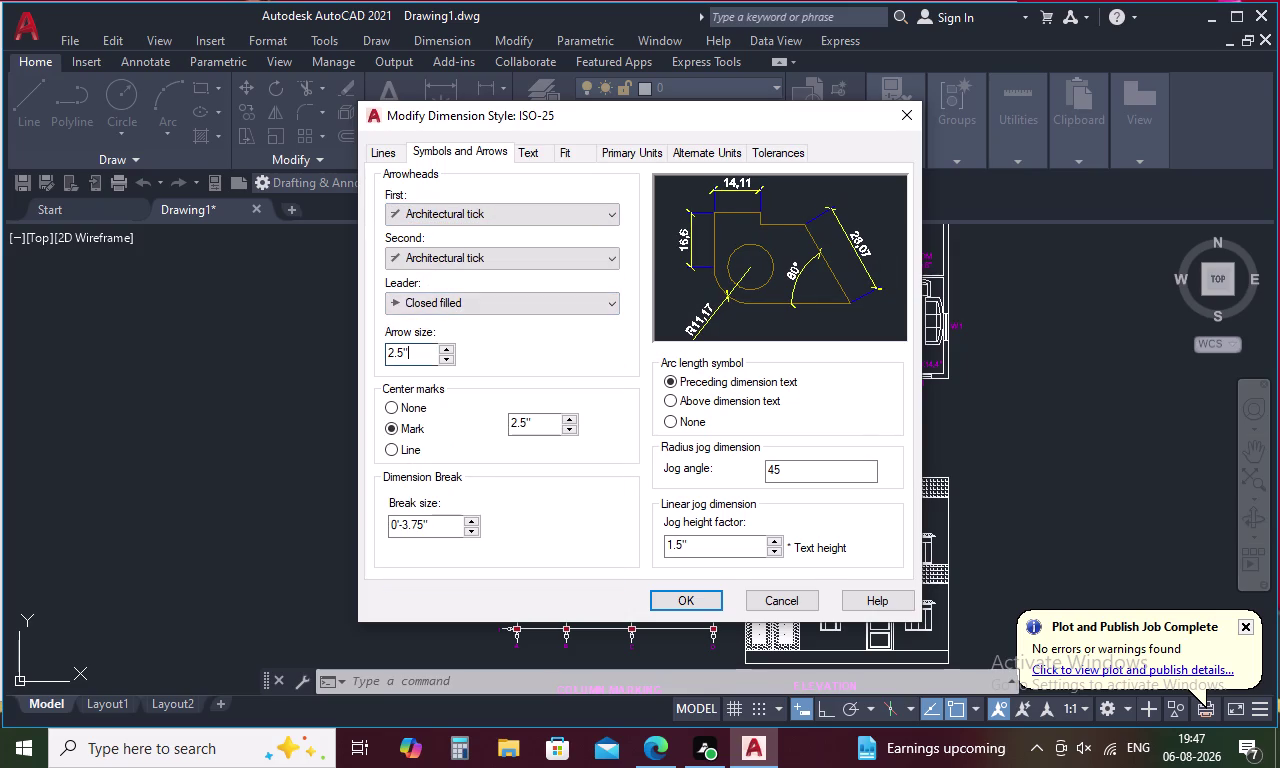
key(BackSpace)
key(BackSpace)
key(BackSpace)
key(1)
key(0)
key(Return)
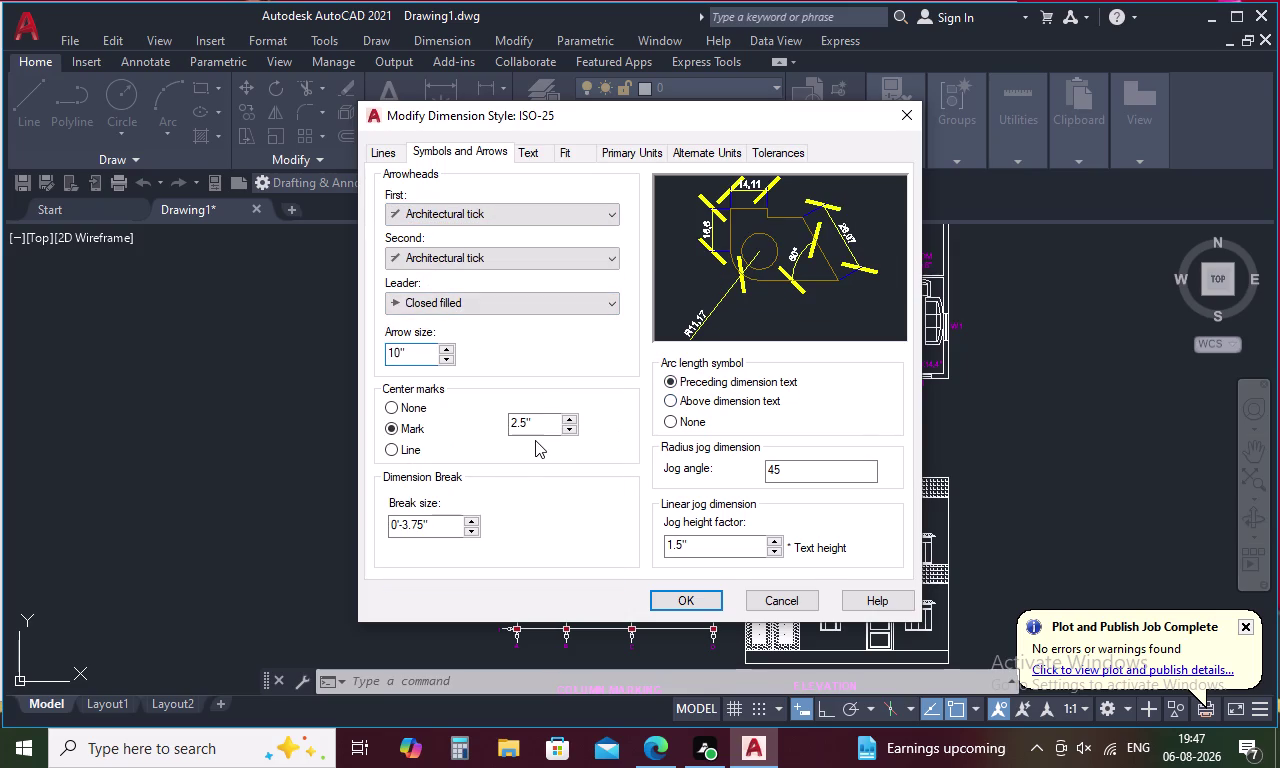
Set the dimension text height to 10 and its colour to Magenta.
click(528, 154)
click(596, 297)
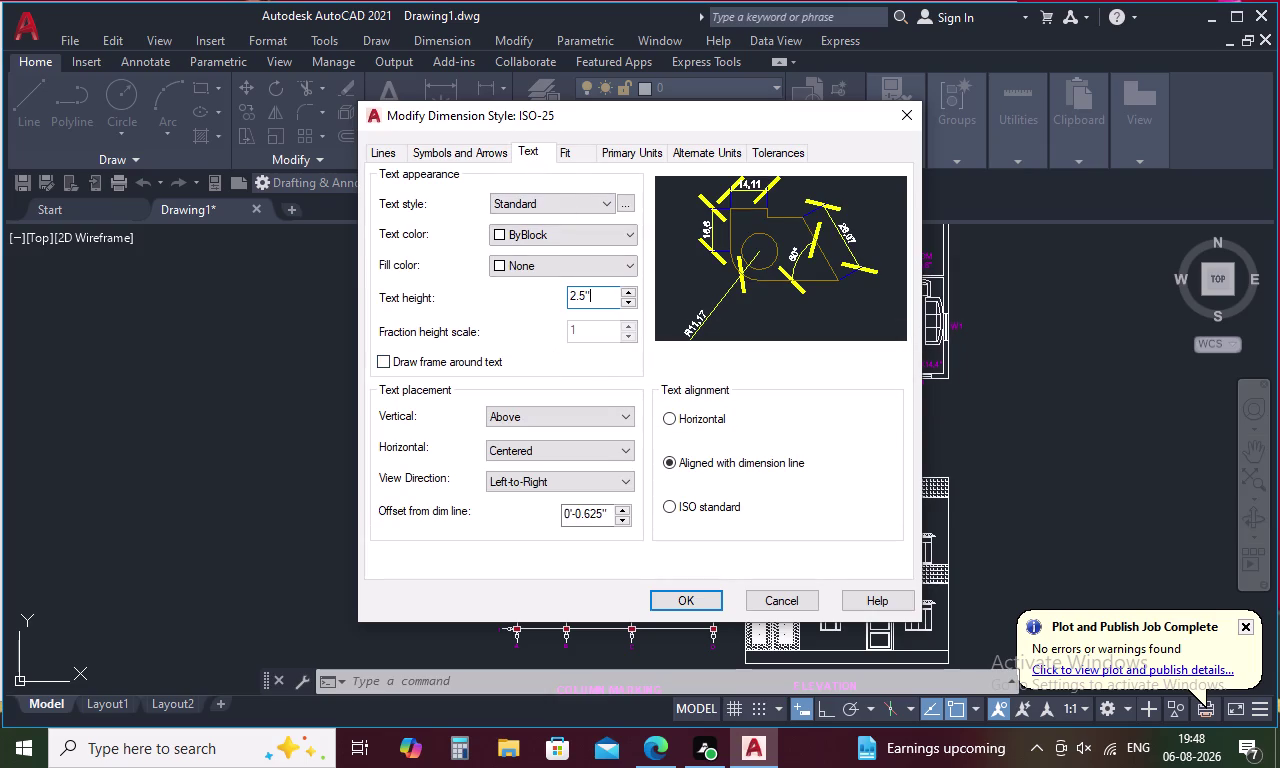
key(BackSpace)
key(BackSpace)
key(BackSpace)
key(1)
key(0)
key(Return)
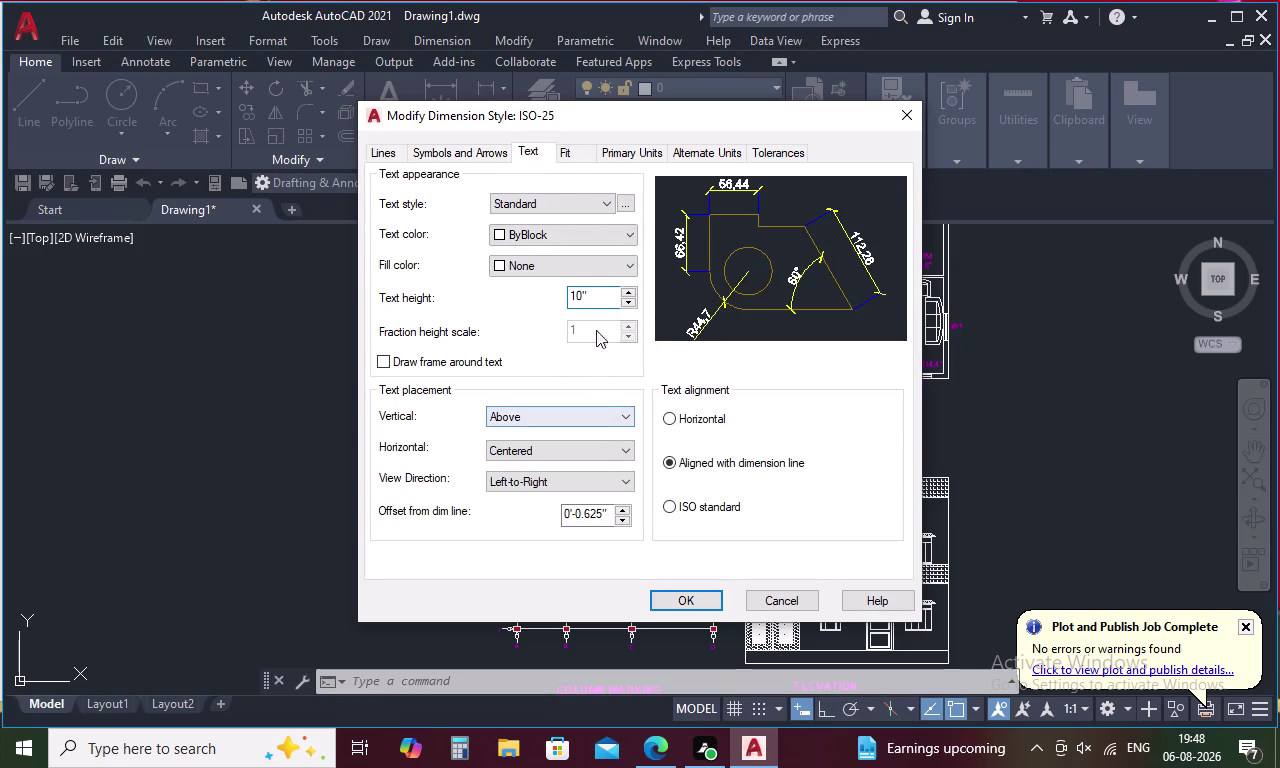
click(600, 231)
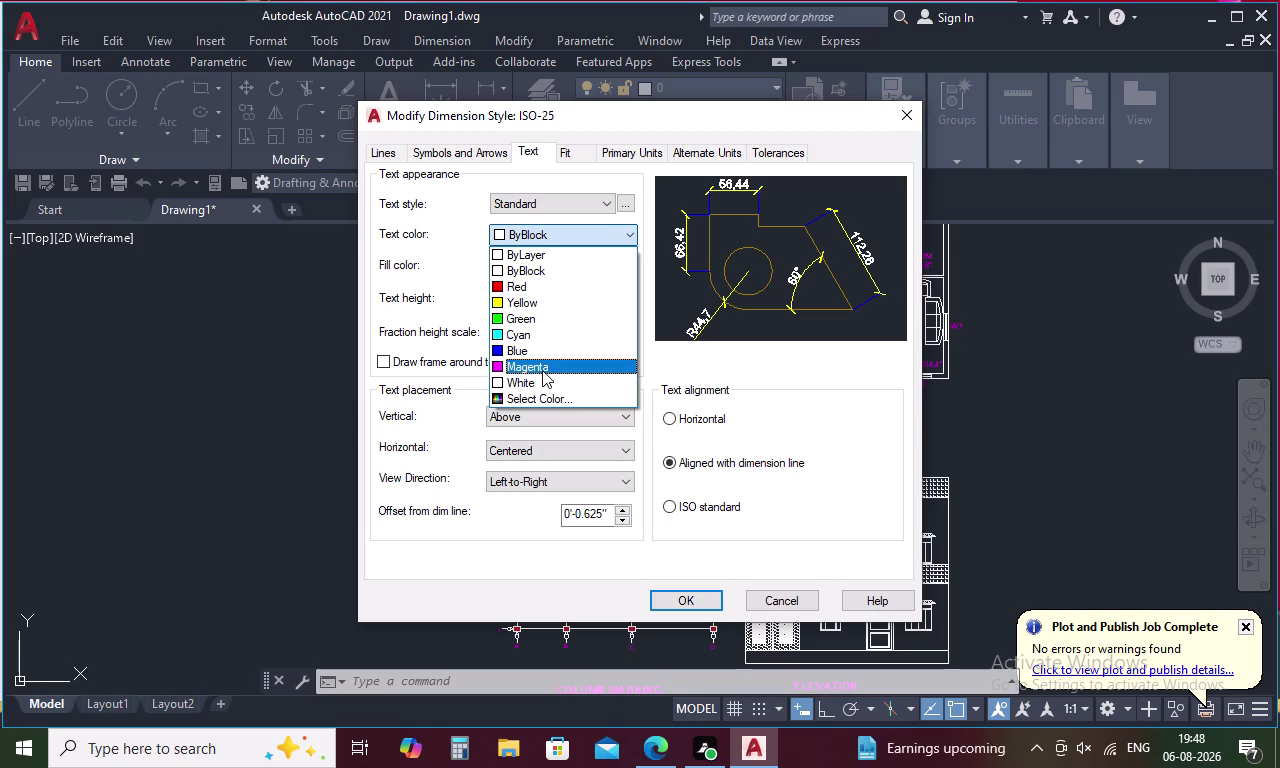
click(543, 367)
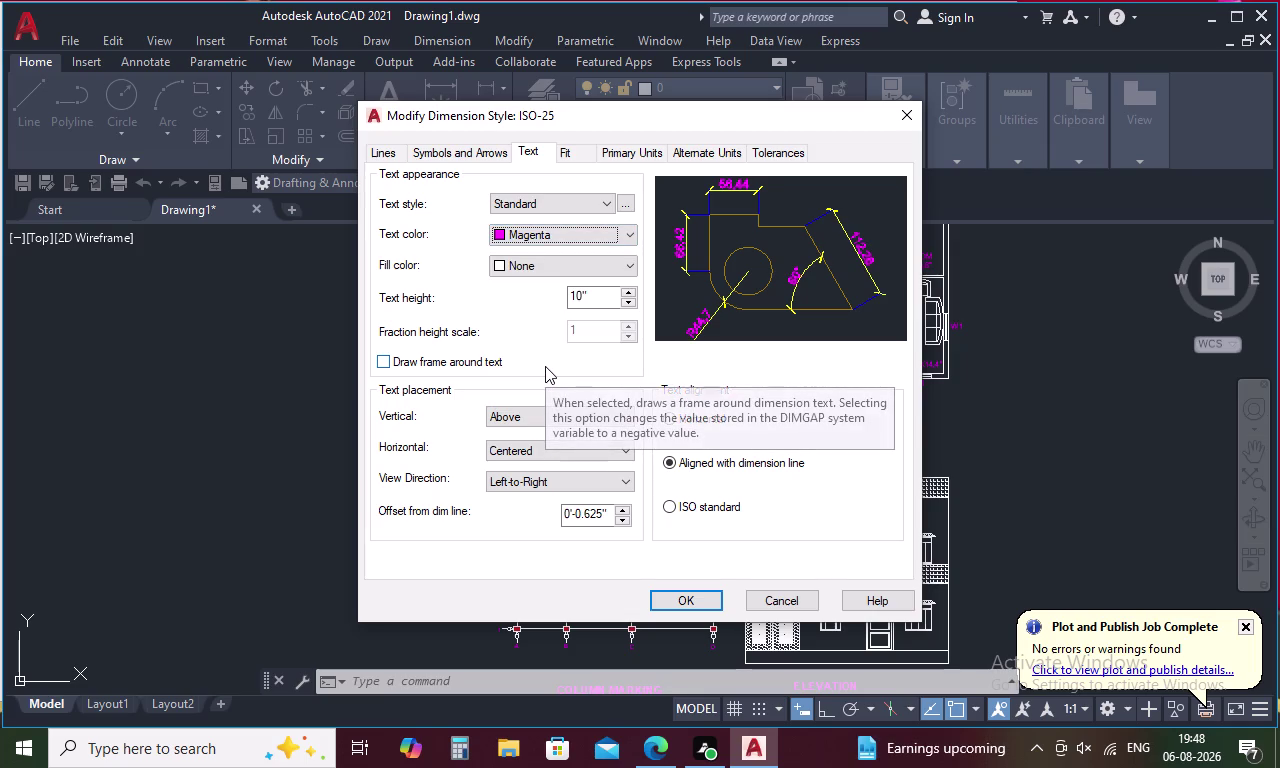
Accept the ISO-25 changes and close the Dimension Style Manager.
click(693, 597)
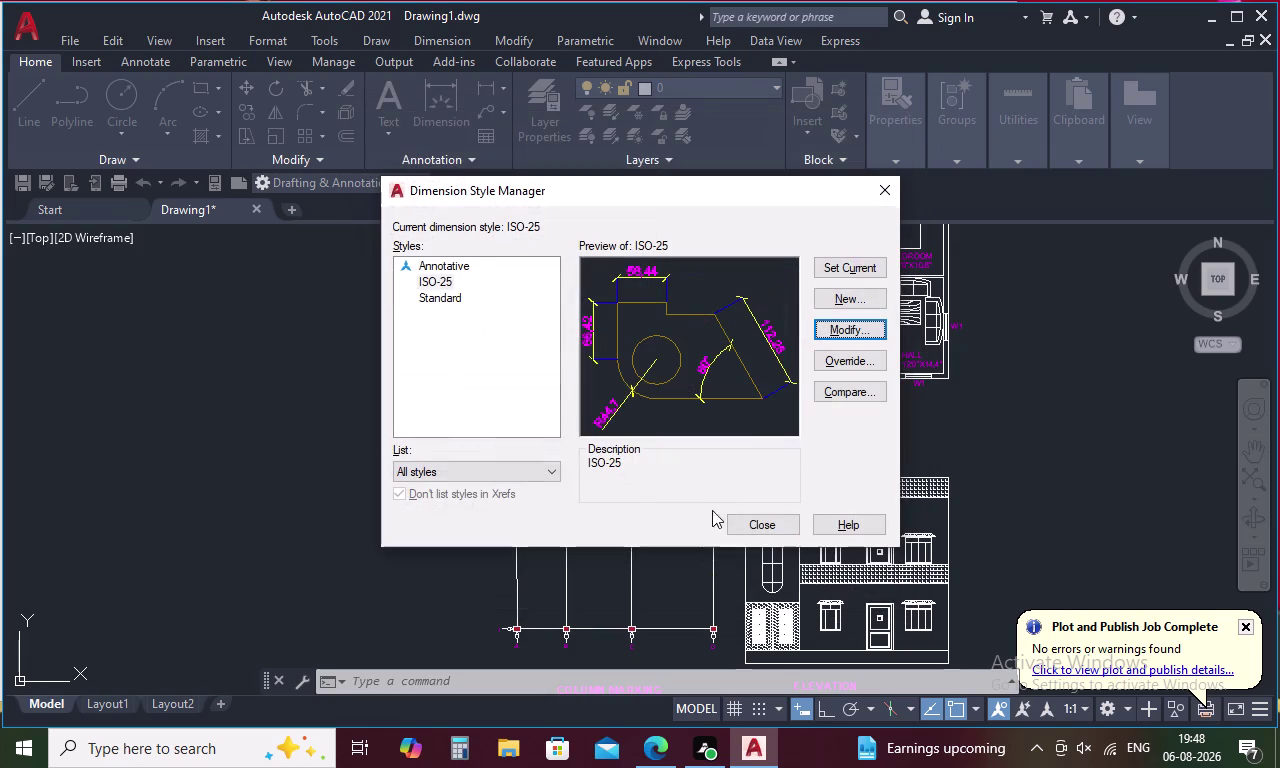
click(835, 263)
click(776, 526)
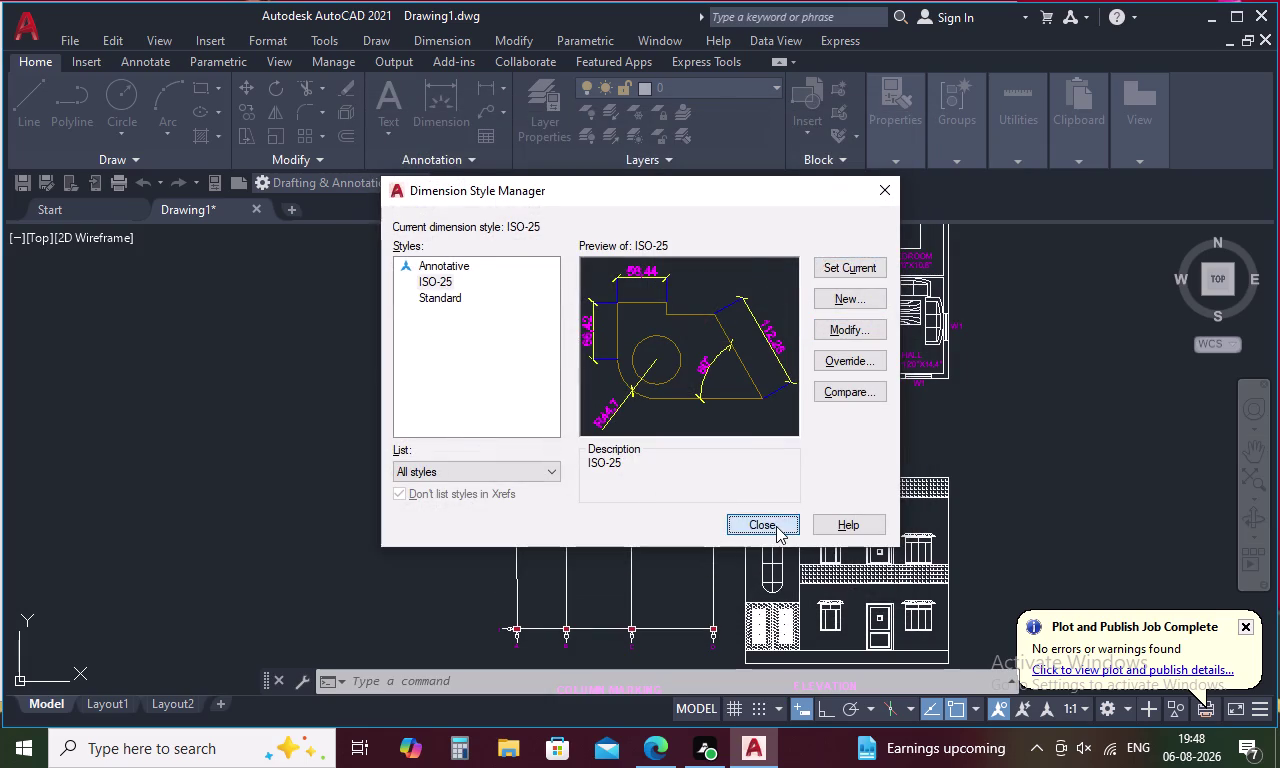